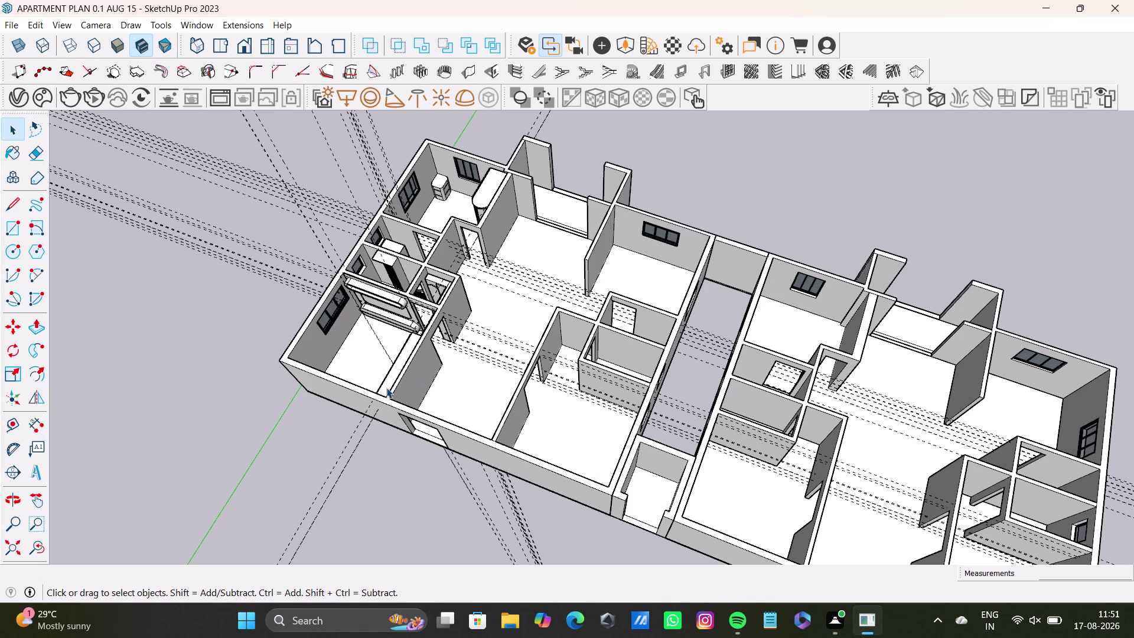
Orbit over the central rooms and view the bathroom fixtures from above.
scroll(up, 3)
scroll(up, 3)
middle_drag(596, 382, 651, 482)
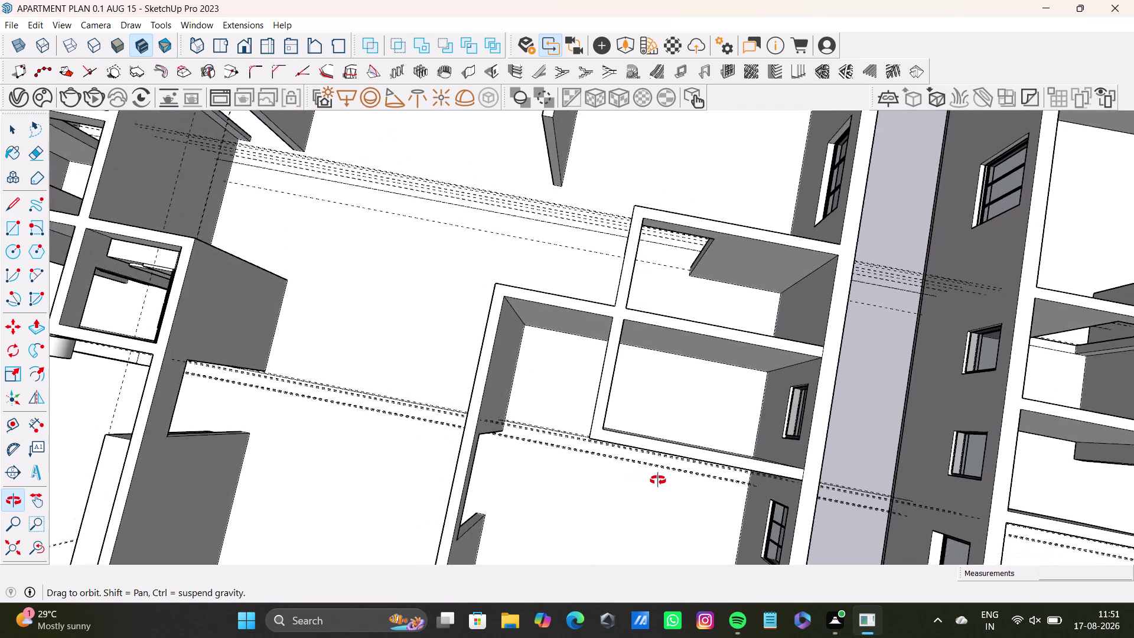
middle_drag(652, 482, 685, 490)
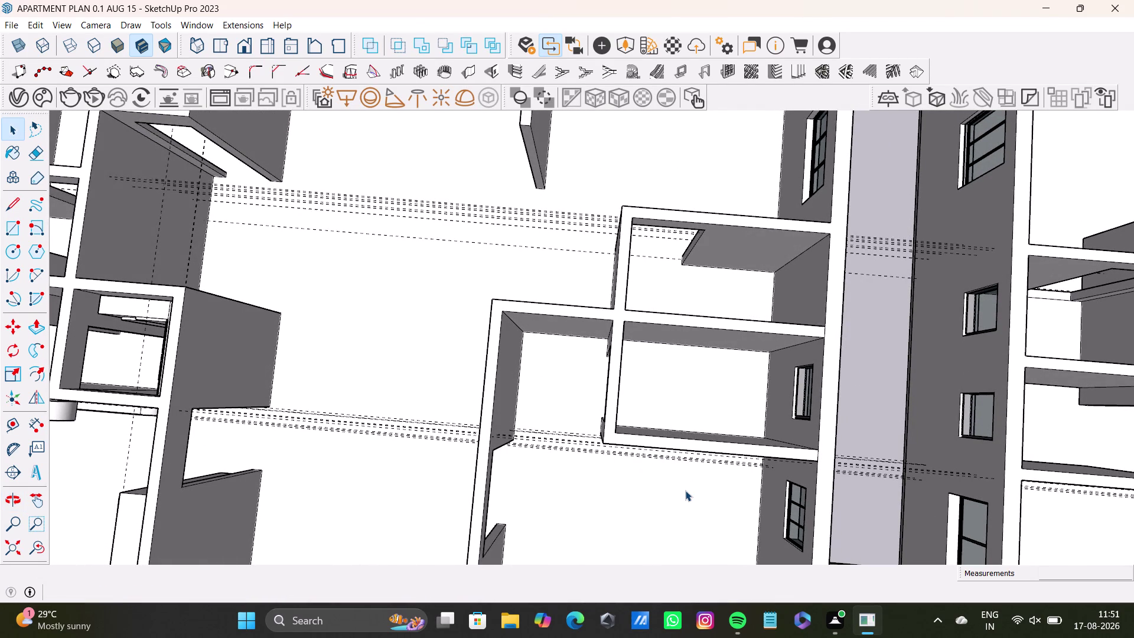
middle_drag(636, 448, 676, 341)
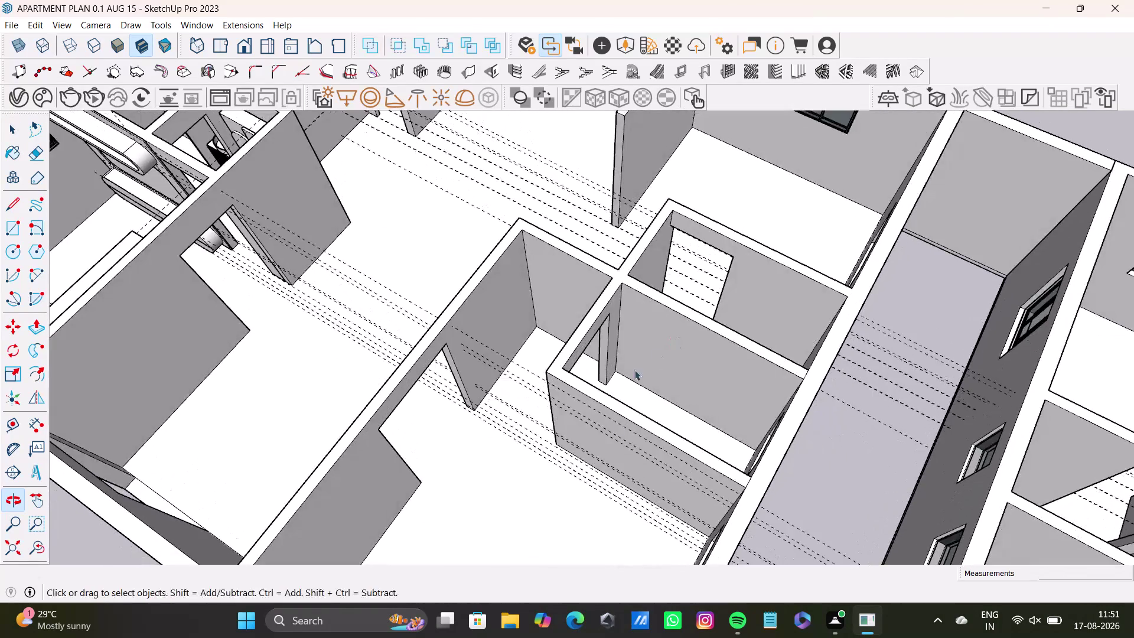
middle_drag(617, 428, 734, 408)
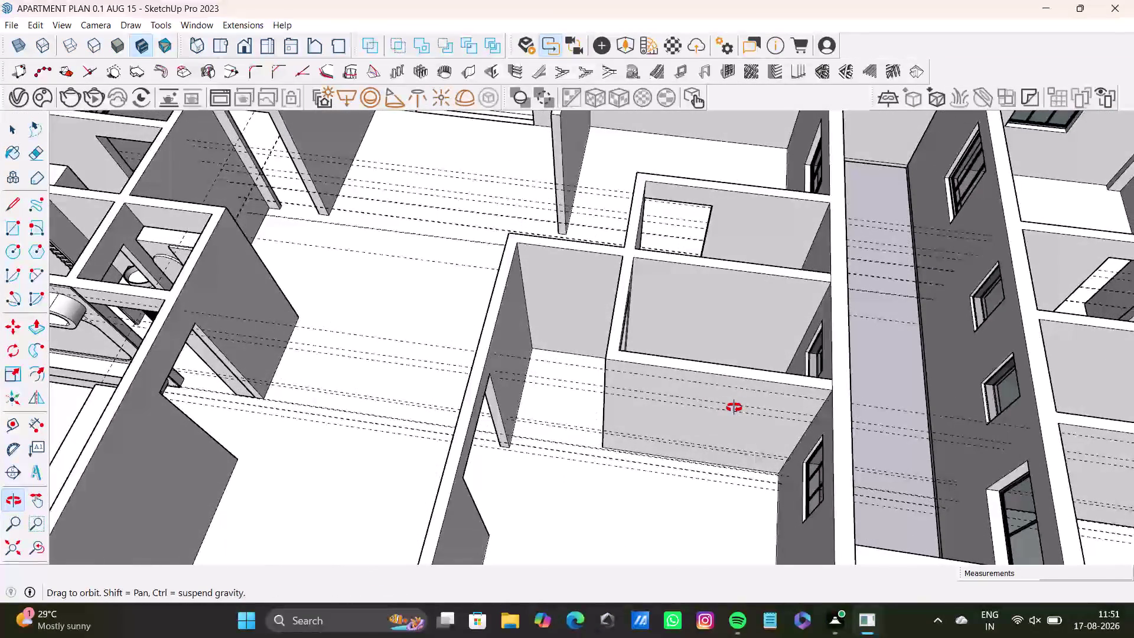
middle_drag(734, 407, 751, 425)
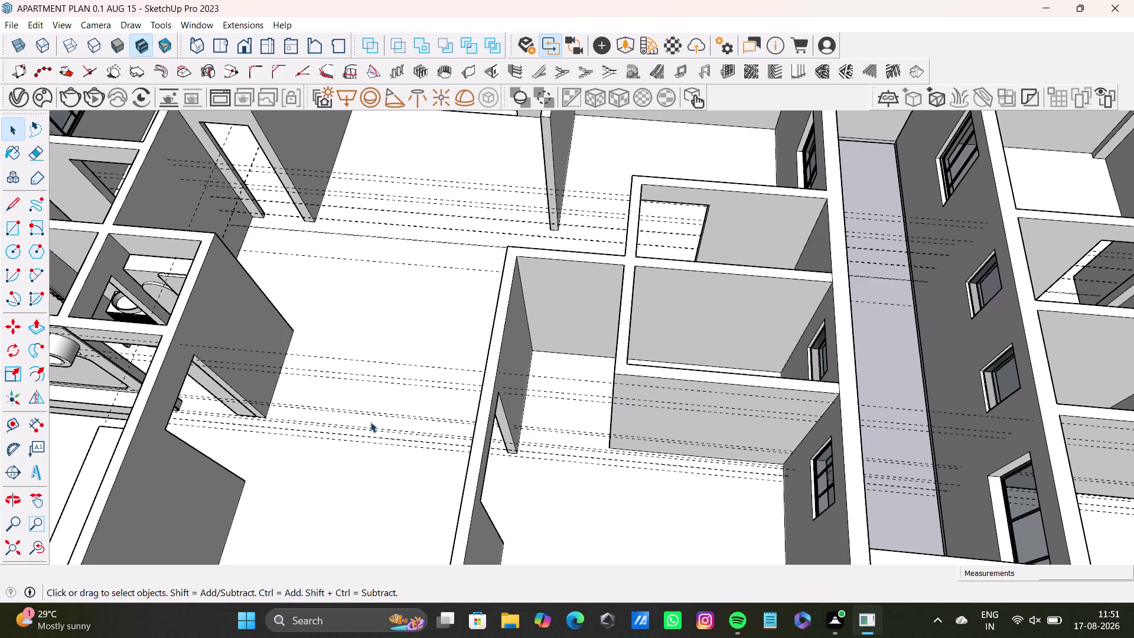
middle_drag(238, 351, 238, 415)
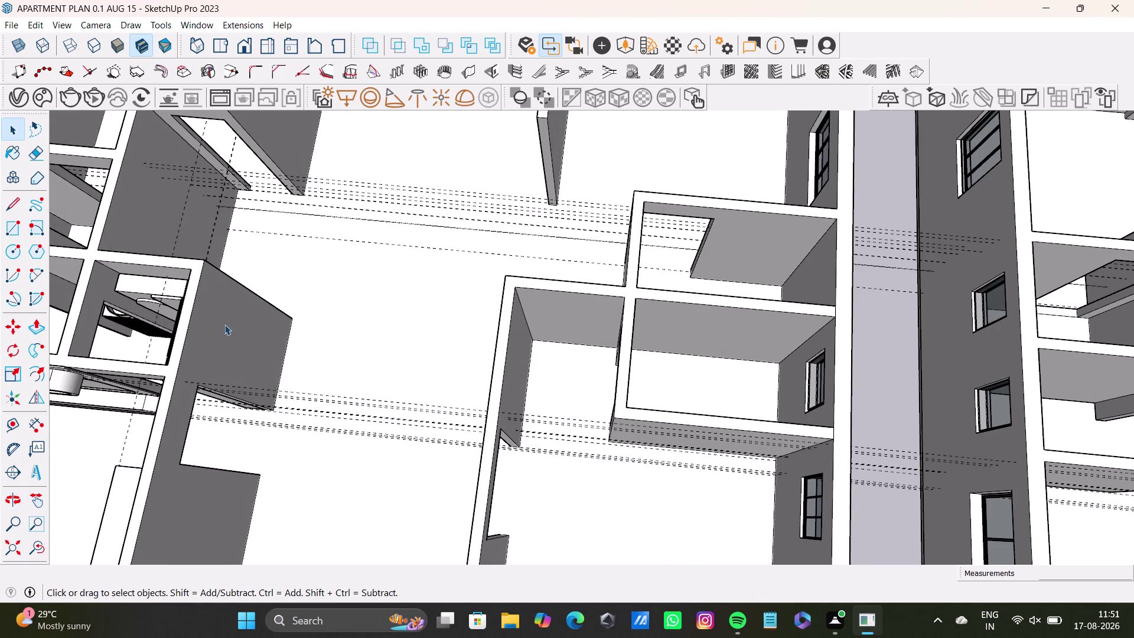
middle_drag(260, 341, 280, 300)
middle_drag(303, 291, 608, 335)
middle_drag(406, 363, 406, 386)
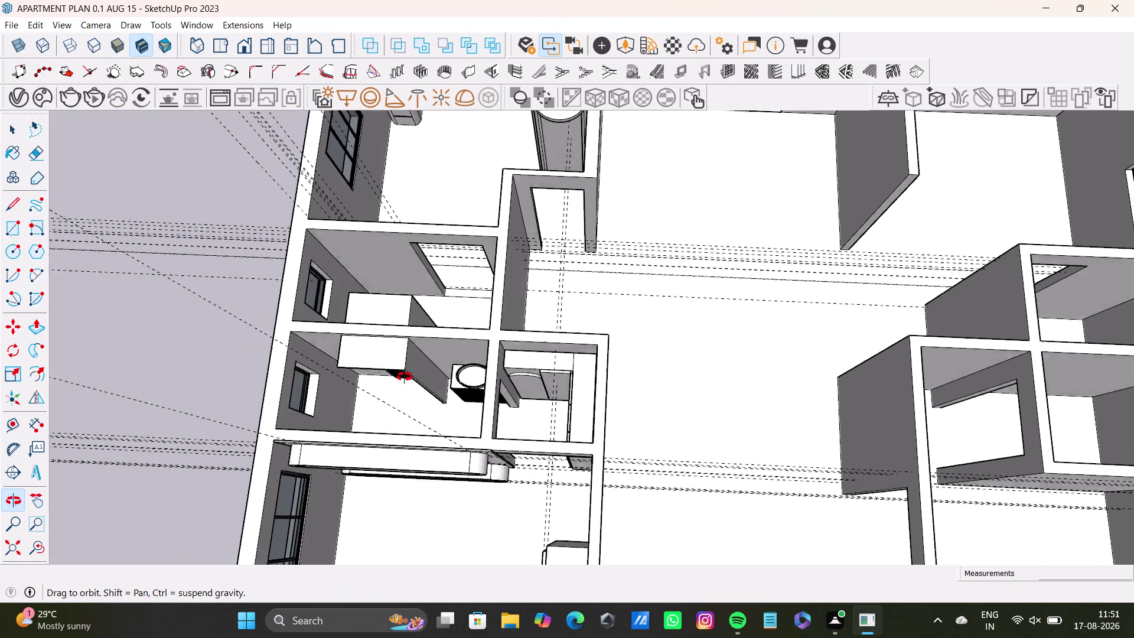
middle_drag(405, 386, 437, 418)
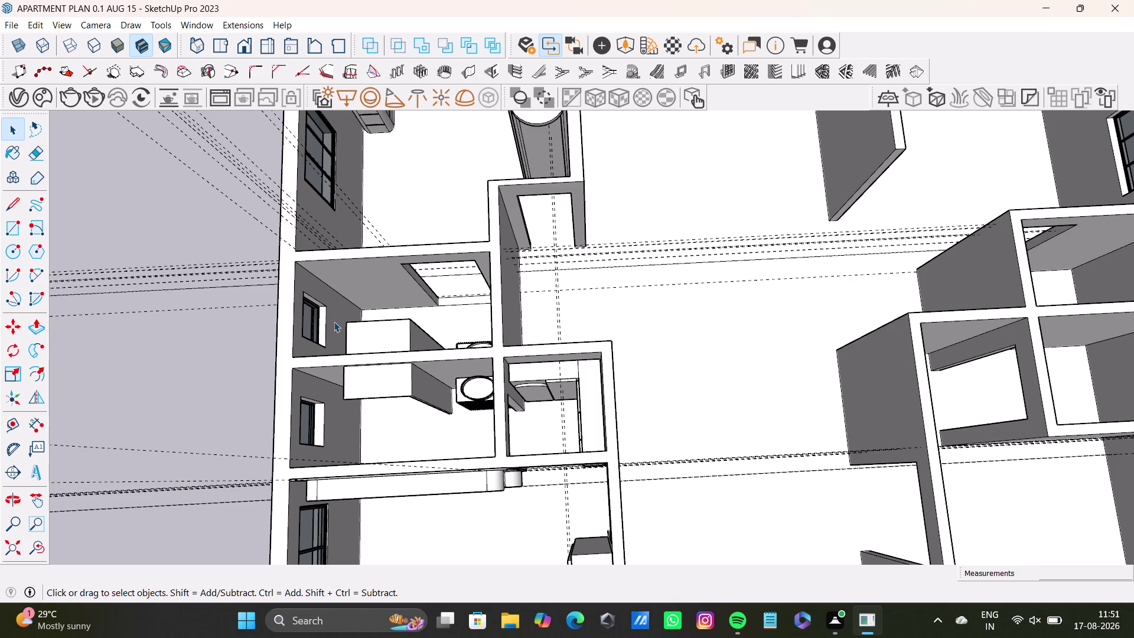
middle_drag(391, 337, 460, 320)
middle_drag(515, 339, 500, 276)
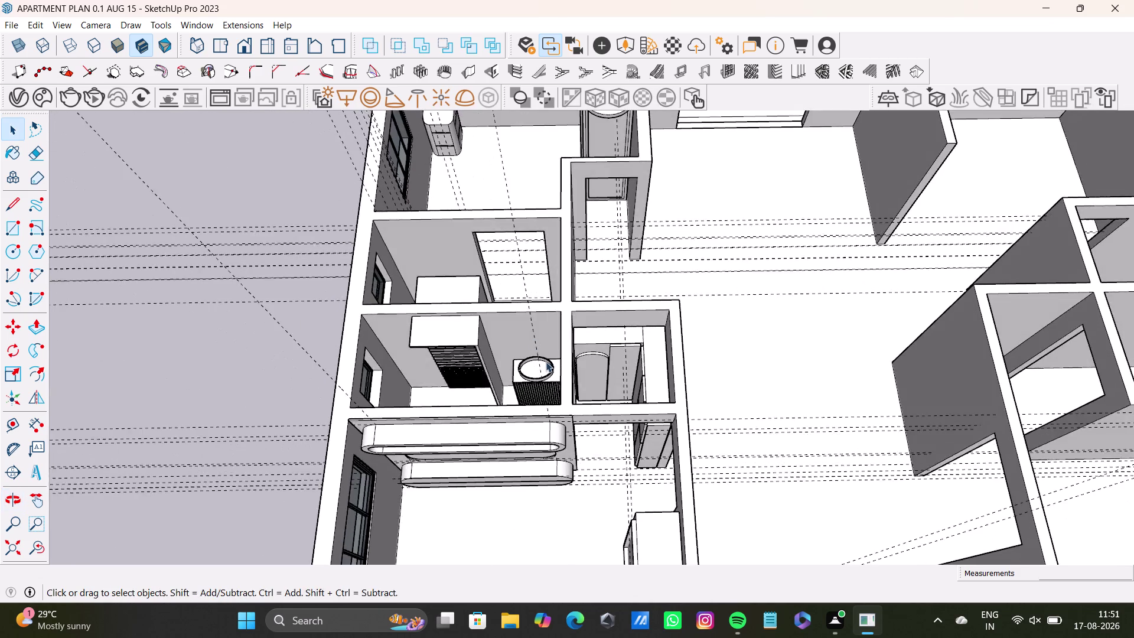
Zoom out to an overview of the plan and the left apartment.
scroll(down, 3)
middle_drag(635, 365, 407, 383)
scroll(down, 3)
middle_drag(605, 407, 578, 455)
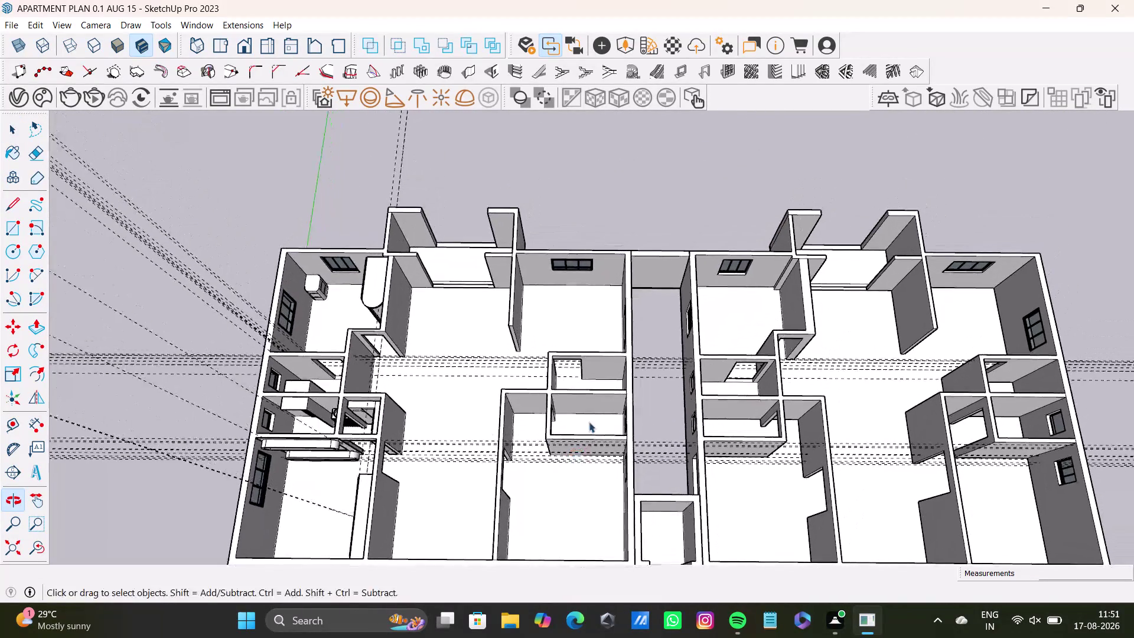
middle_drag(592, 421, 585, 466)
scroll(up, 3)
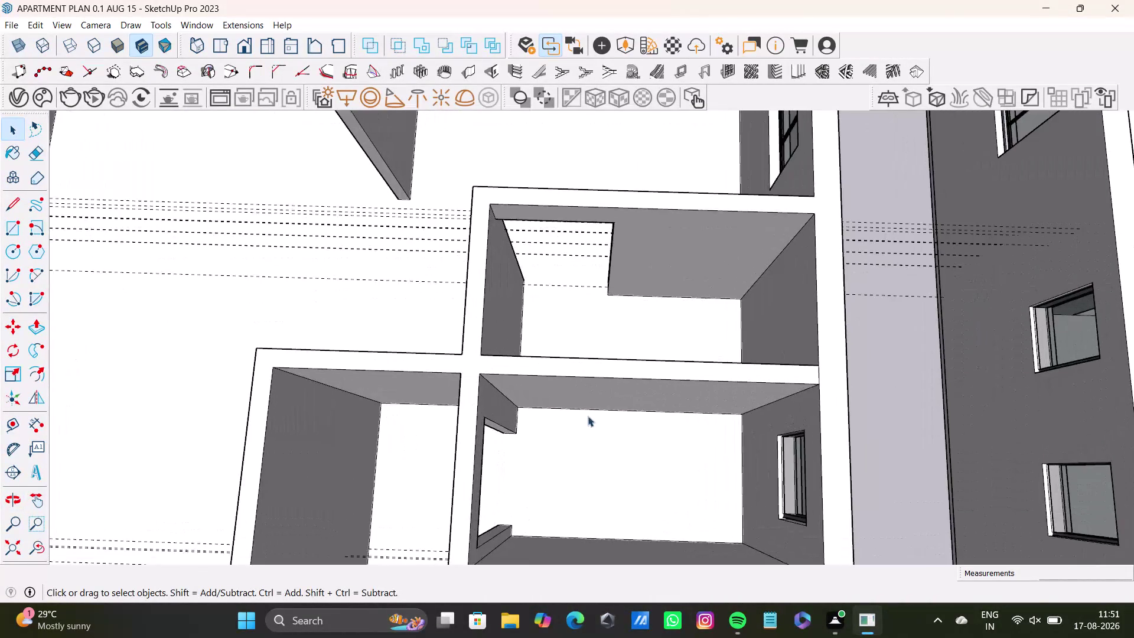
middle_drag(587, 416, 592, 361)
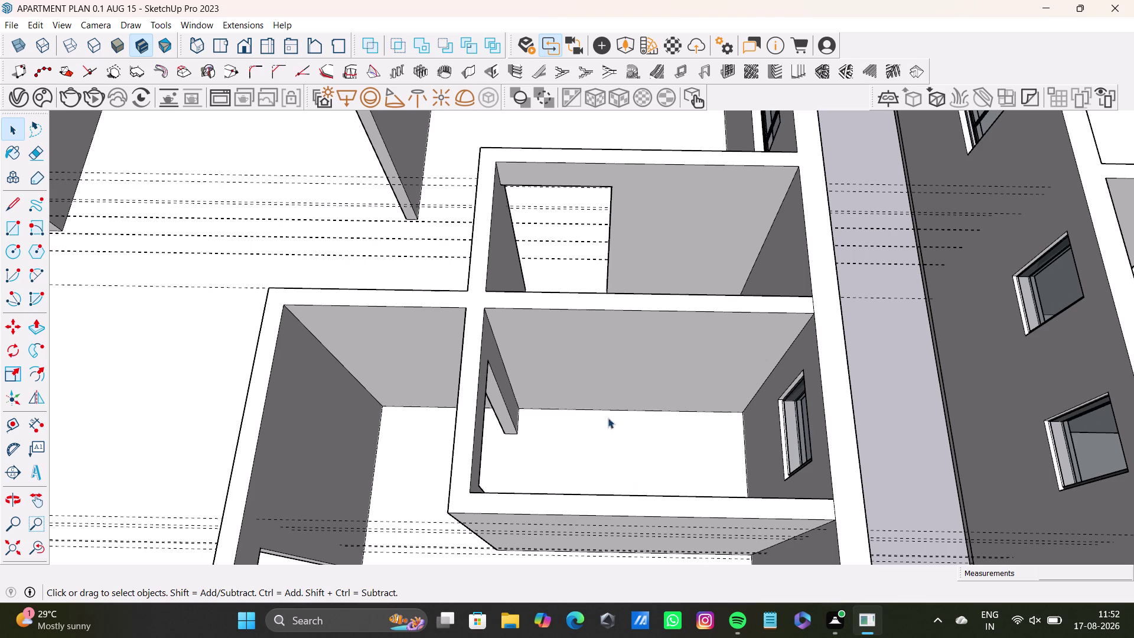
middle_drag(630, 392, 668, 384)
middle_drag(680, 395, 670, 498)
middle_drag(610, 422, 594, 506)
scroll(down, 3)
middle_drag(503, 431, 692, 314)
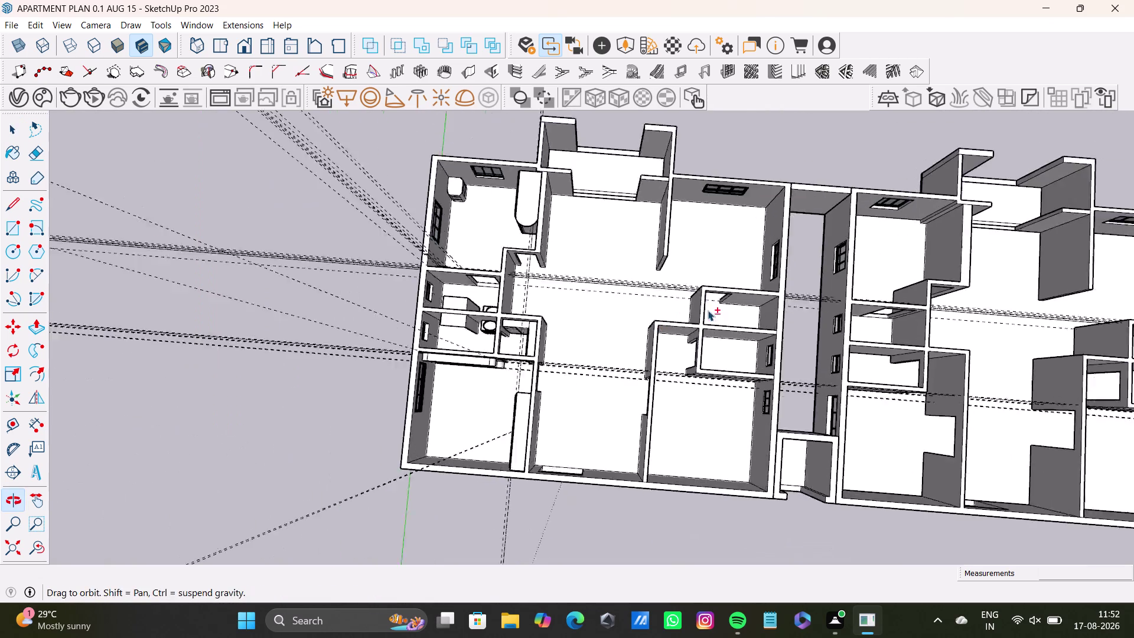
middle_drag(692, 314, 705, 311)
scroll(up, 3)
middle_drag(538, 327, 516, 441)
middle_drag(539, 439, 655, 207)
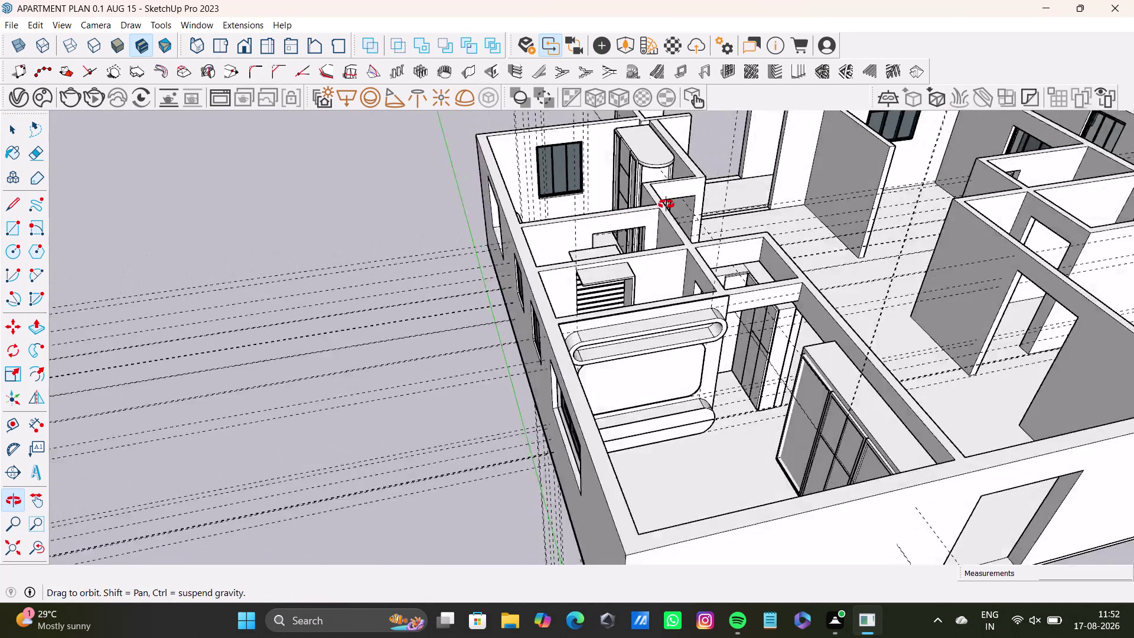
middle_drag(655, 206, 710, 389)
scroll(down, 3)
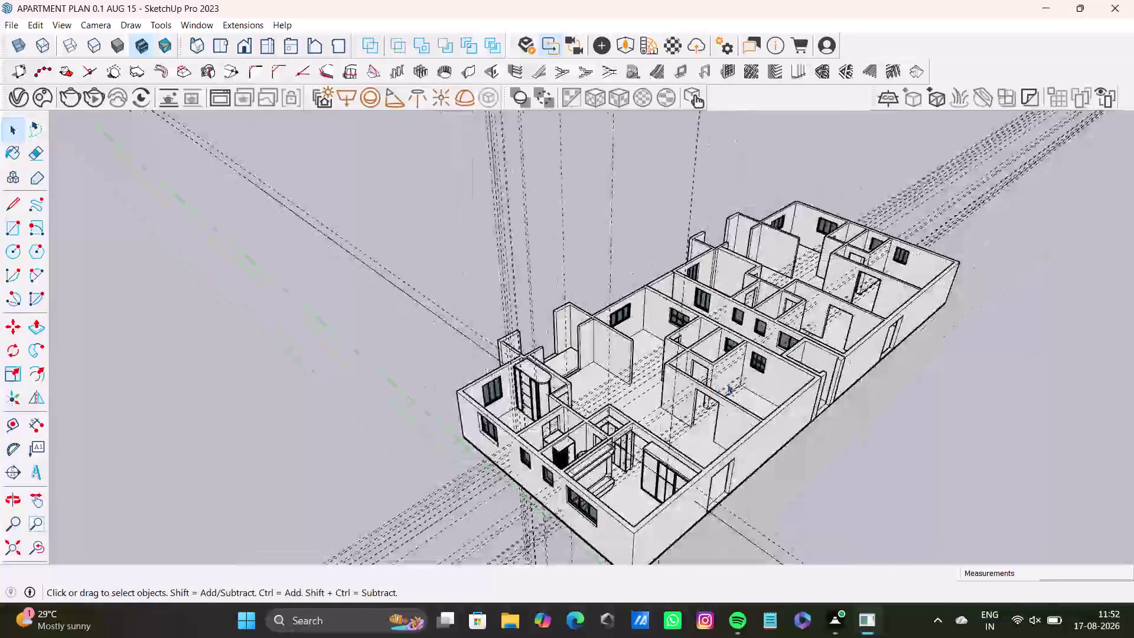
middle_drag(727, 383, 587, 529)
scroll(down, 3)
scroll(up, 3)
middle_drag(738, 402, 752, 342)
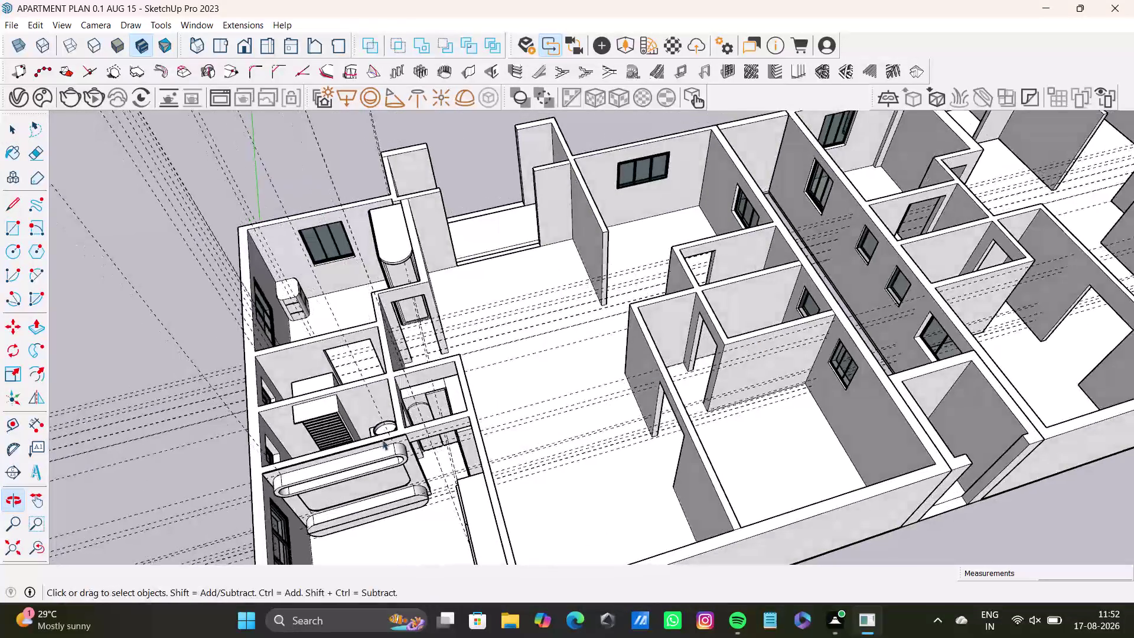
scroll(up, 3)
Move in close and orbit around the bathroom washbasin.
middle_drag(405, 424, 443, 406)
scroll(up, 3)
middle_drag(485, 405, 510, 449)
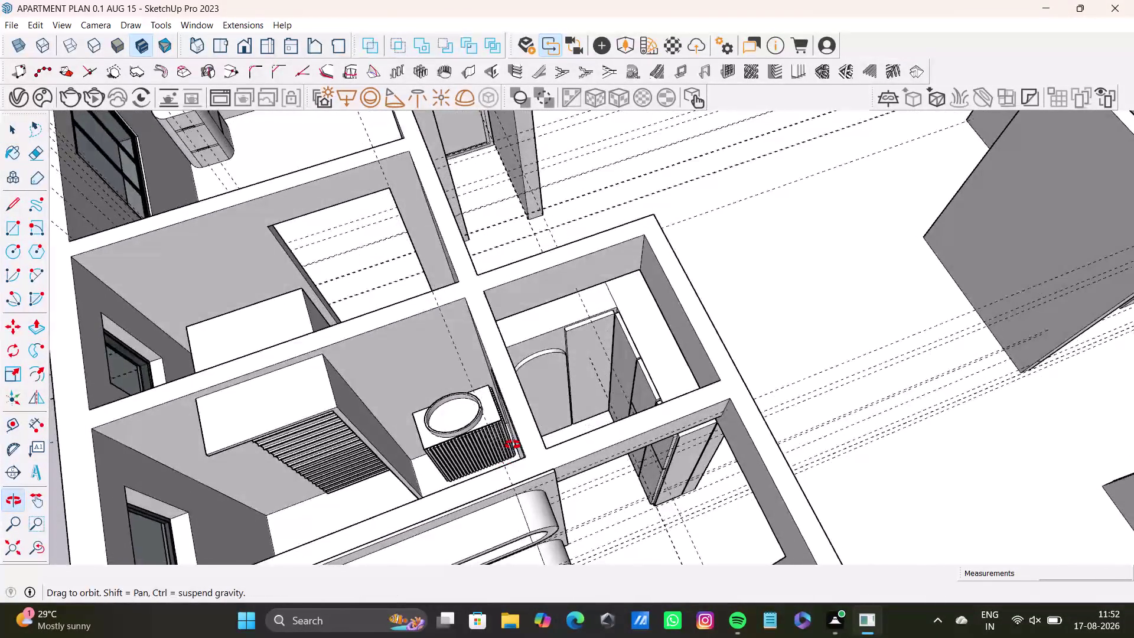
middle_drag(510, 448, 558, 407)
scroll(up, 3)
middle_drag(509, 410, 408, 425)
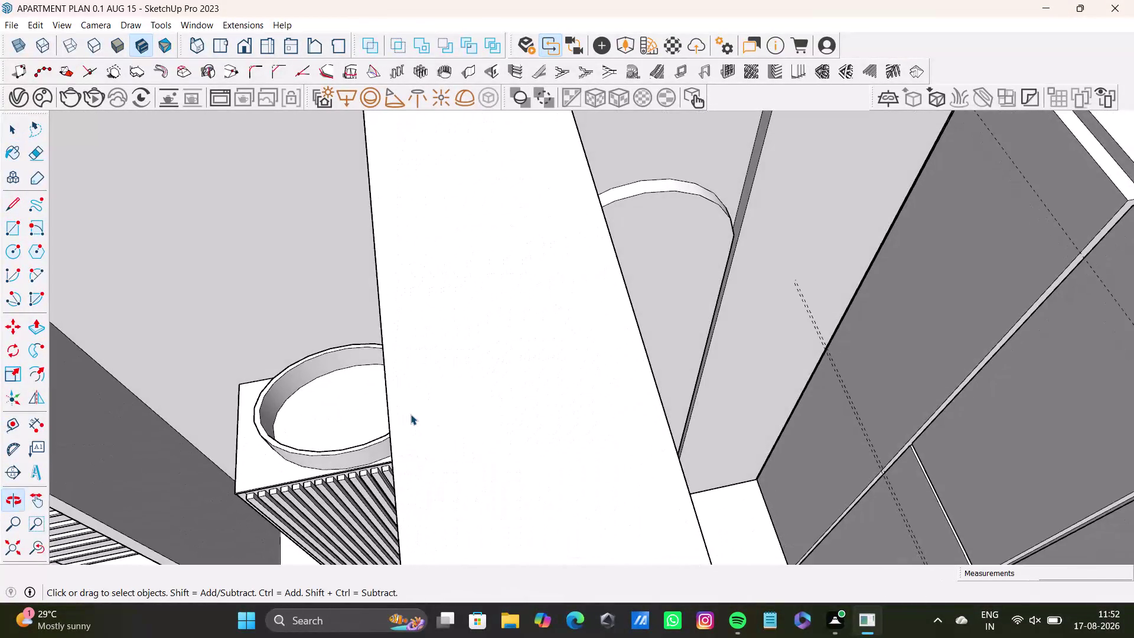
scroll(down, 3)
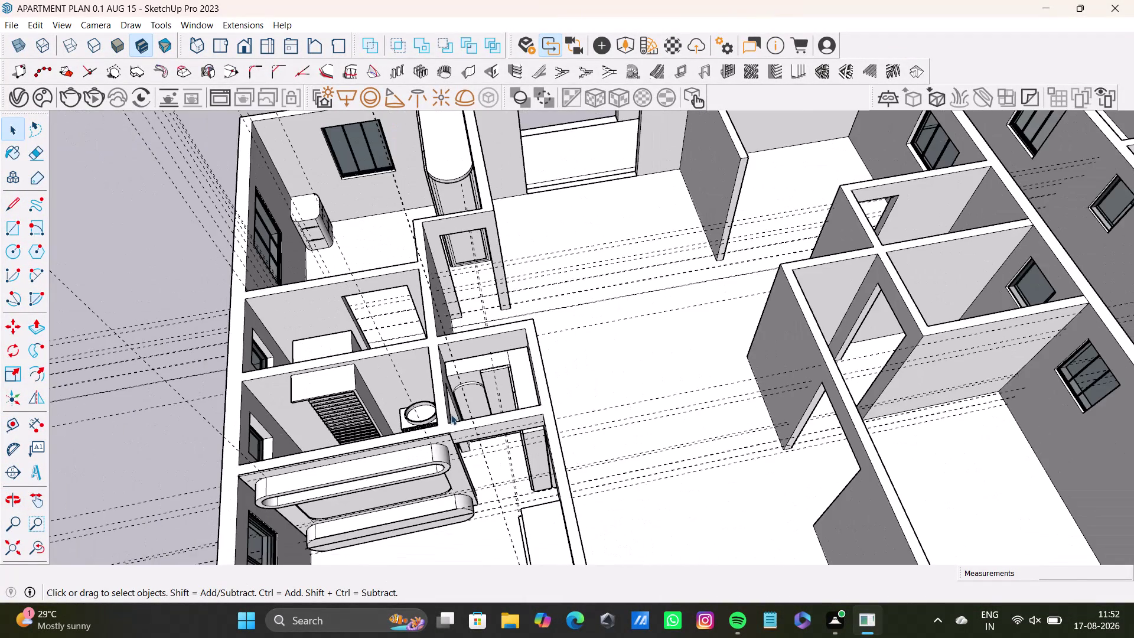
scroll(down, 3)
scroll(up, 3)
Return to the small central rooms and zoom into the small room.
middle_drag(625, 431, 321, 456)
middle_drag(480, 428, 411, 528)
middle_drag(516, 469, 489, 452)
scroll(up, 3)
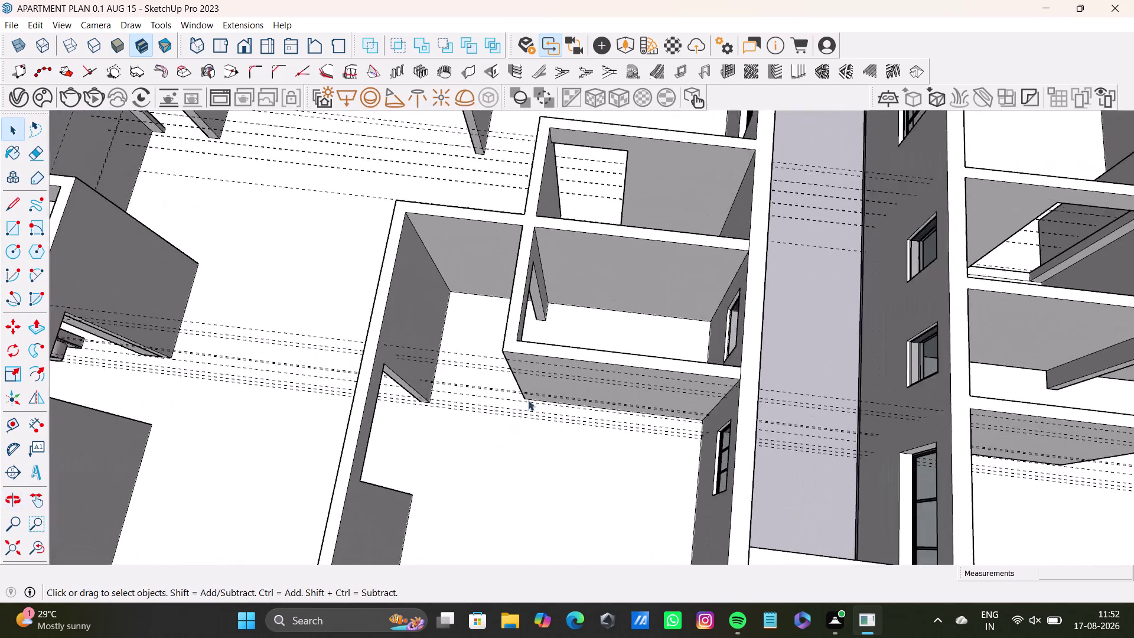
scroll(up, 3)
middle_drag(562, 347, 496, 537)
scroll(up, 3)
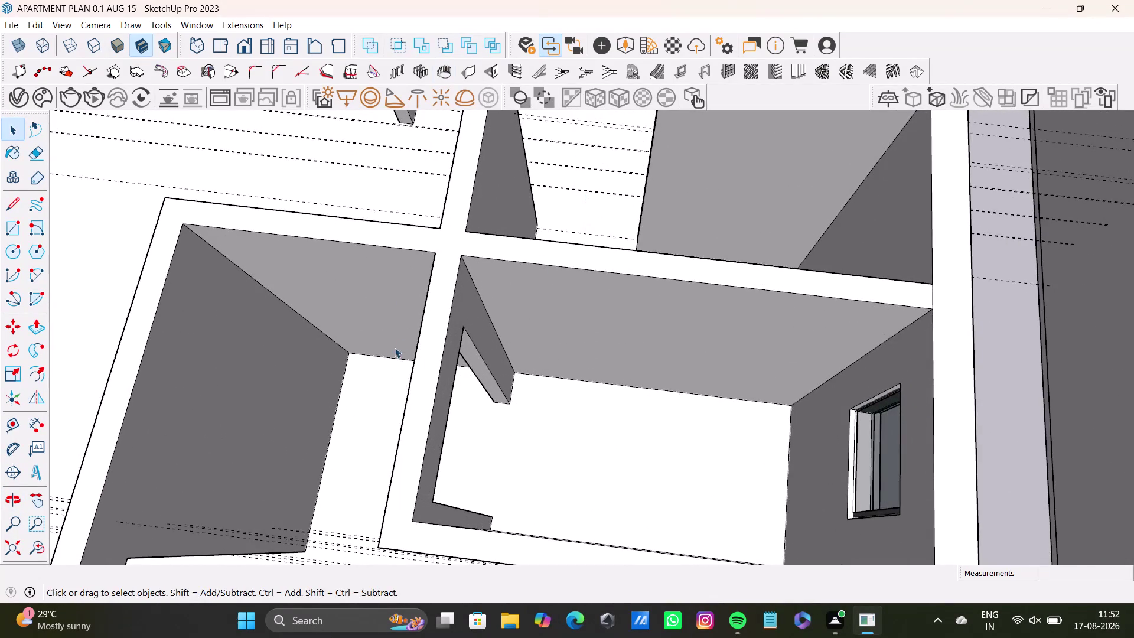
scroll(up, 3)
middle_drag(607, 348, 579, 319)
middle_drag(579, 360, 586, 358)
scroll(down, 3)
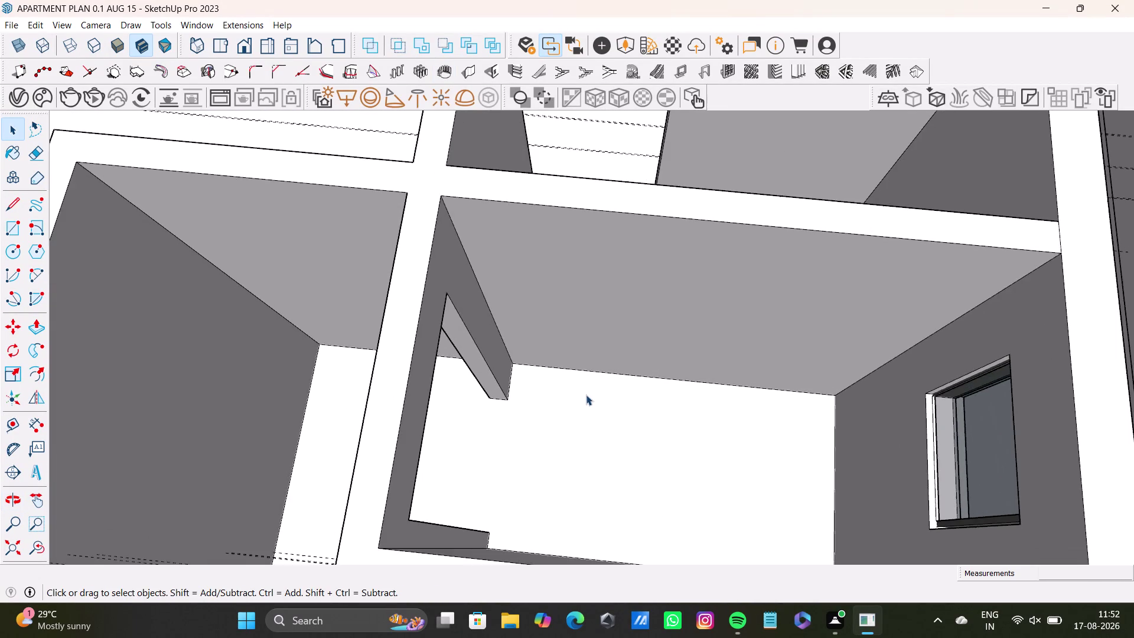
Look down into the small room and frame its inner walls.
middle_drag(591, 391, 539, 443)
middle_drag(543, 422, 588, 356)
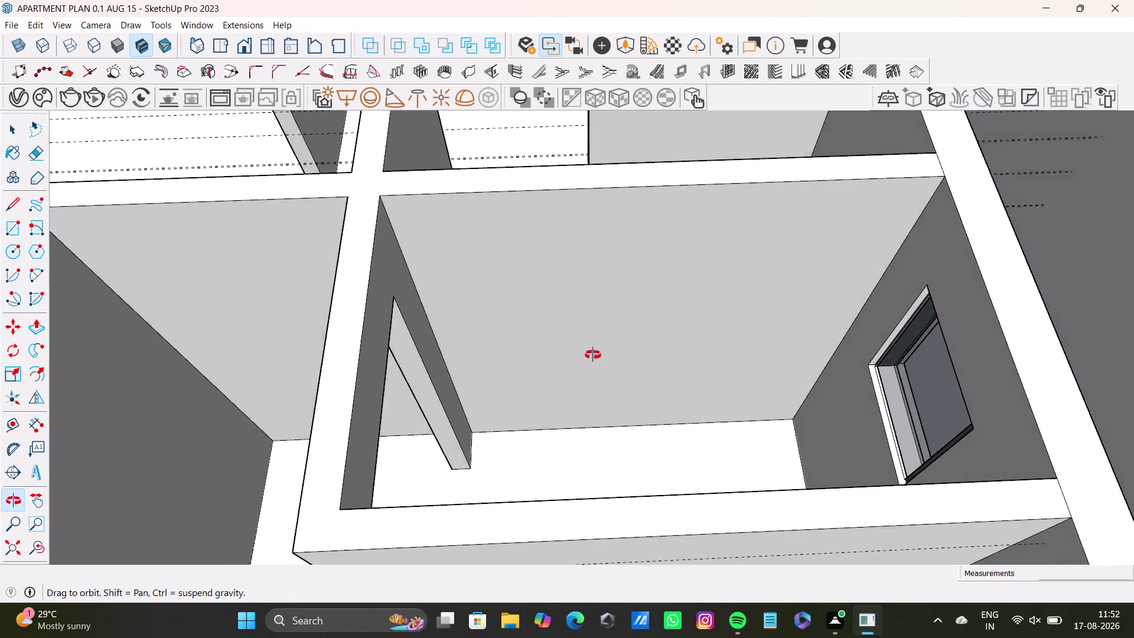
middle_drag(588, 356, 828, 323)
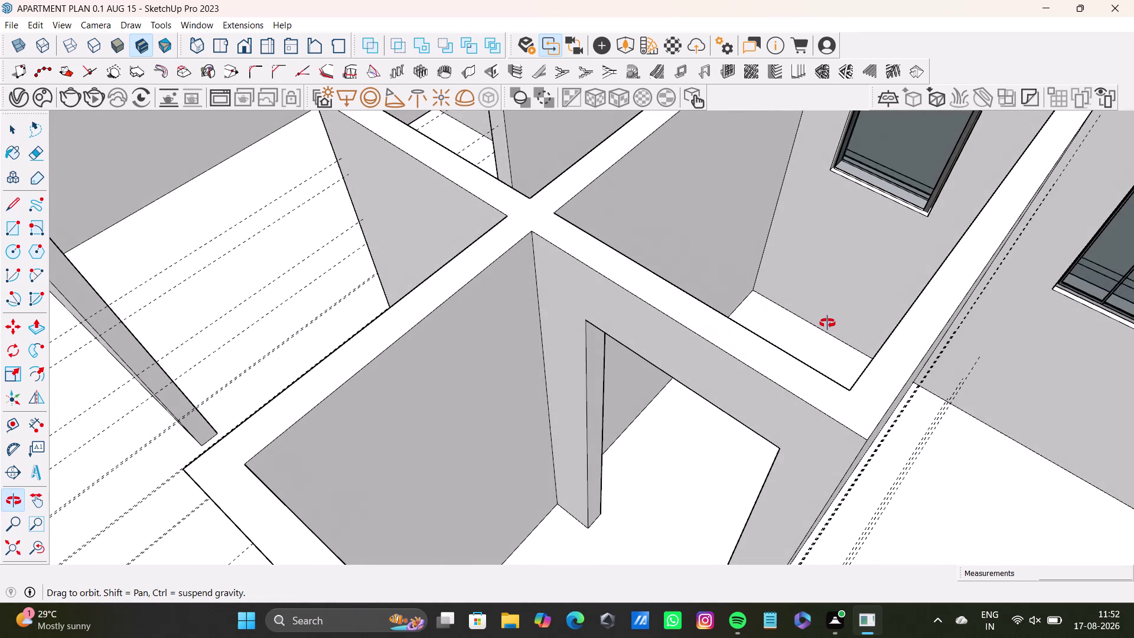
middle_drag(827, 323, 619, 414)
middle_drag(604, 412, 482, 378)
middle_drag(610, 433, 585, 447)
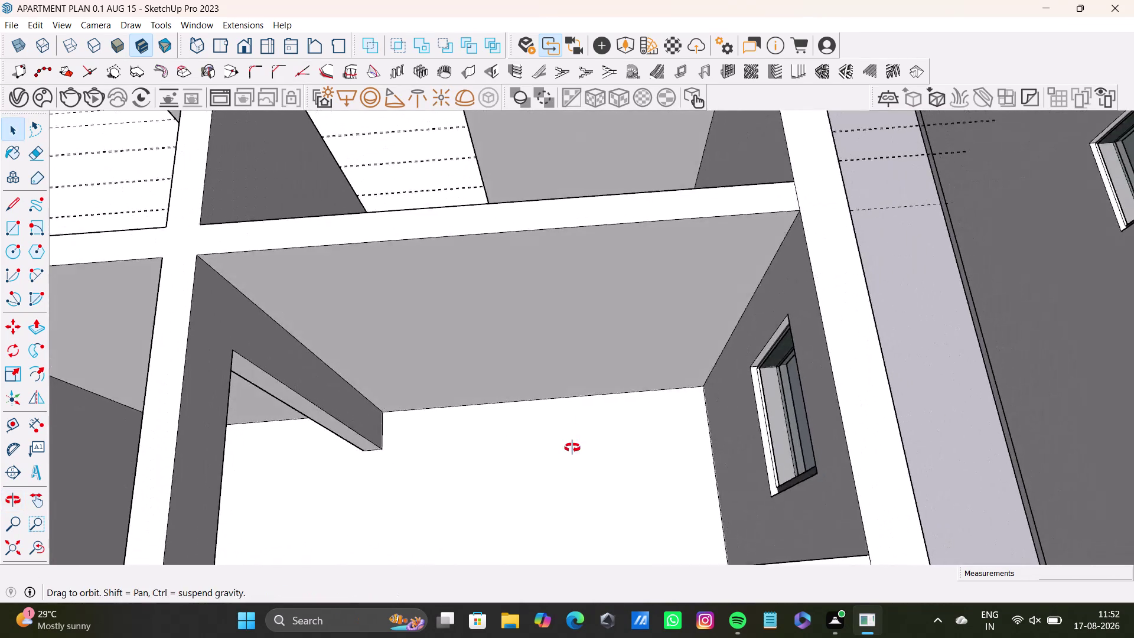
middle_drag(585, 447, 580, 474)
scroll(up, 3)
middle_drag(524, 444, 541, 494)
middle_drag(540, 488, 548, 458)
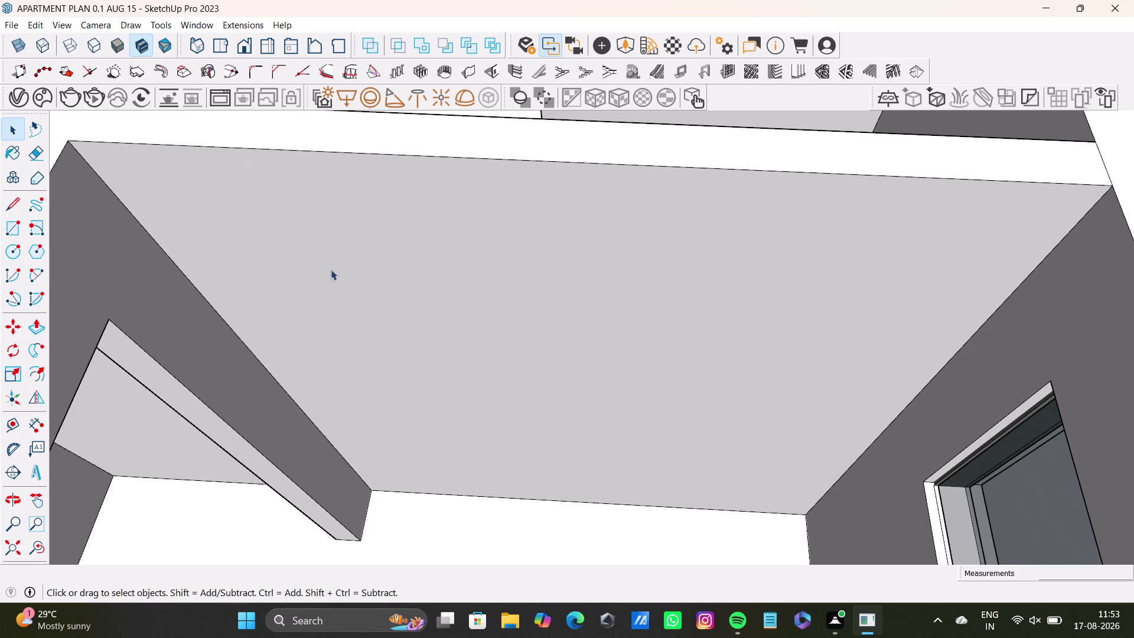
scroll(down, 3)
middle_drag(415, 406, 429, 356)
middle_drag(431, 365, 433, 439)
scroll(up, 3)
middle_drag(434, 427, 448, 392)
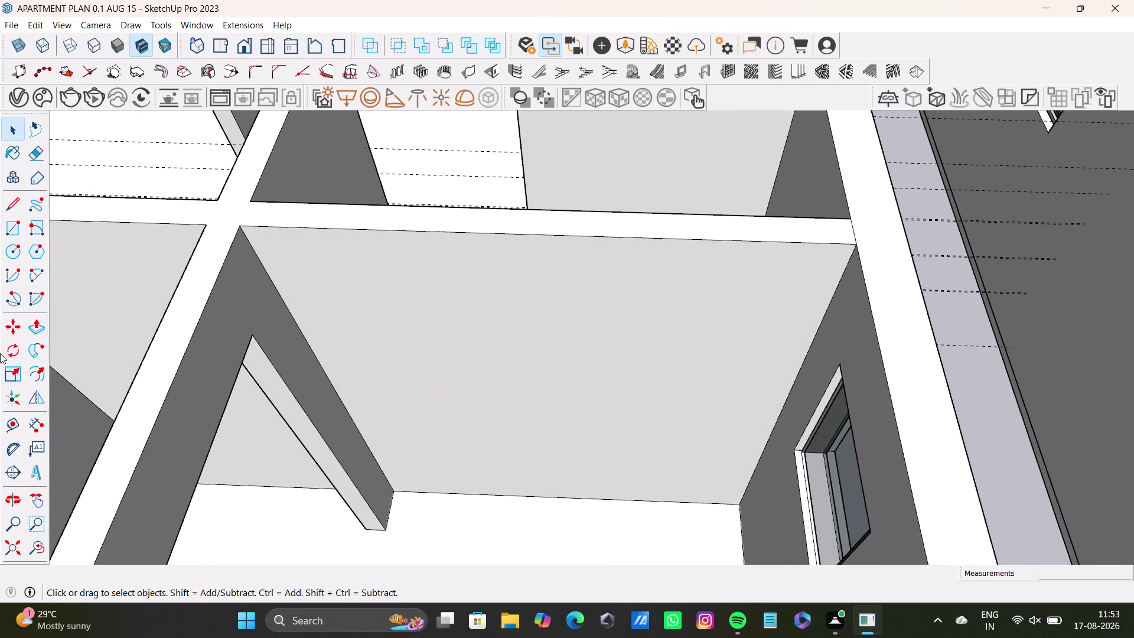
Place a tape-measure guide line 2" from the small room's wall edge.
click(10, 430)
scroll(up, 3)
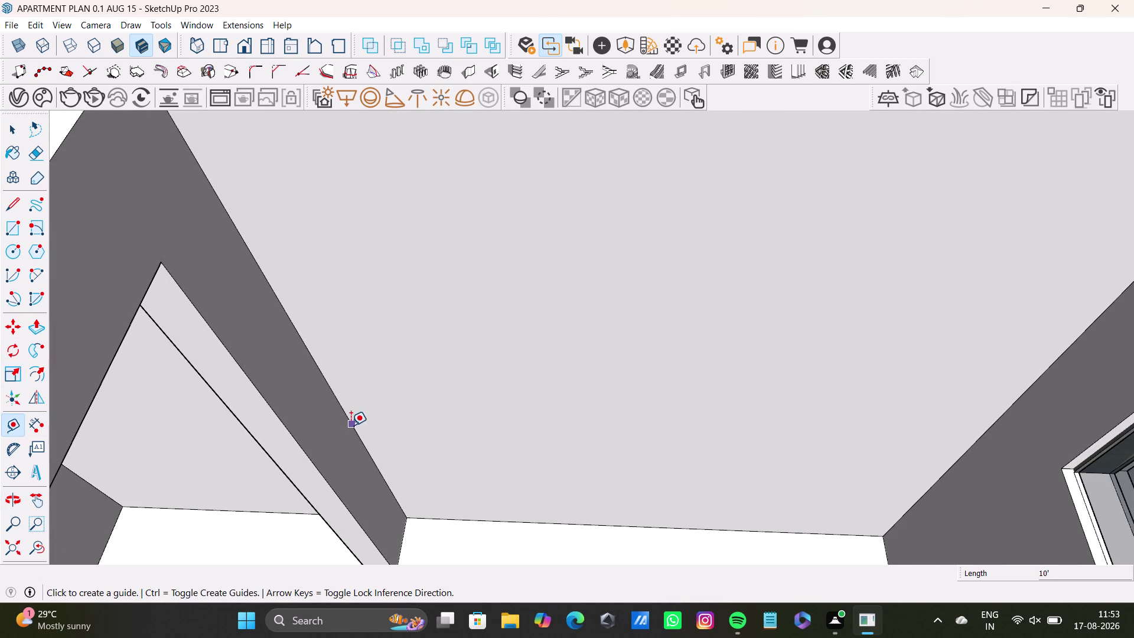
click(351, 425)
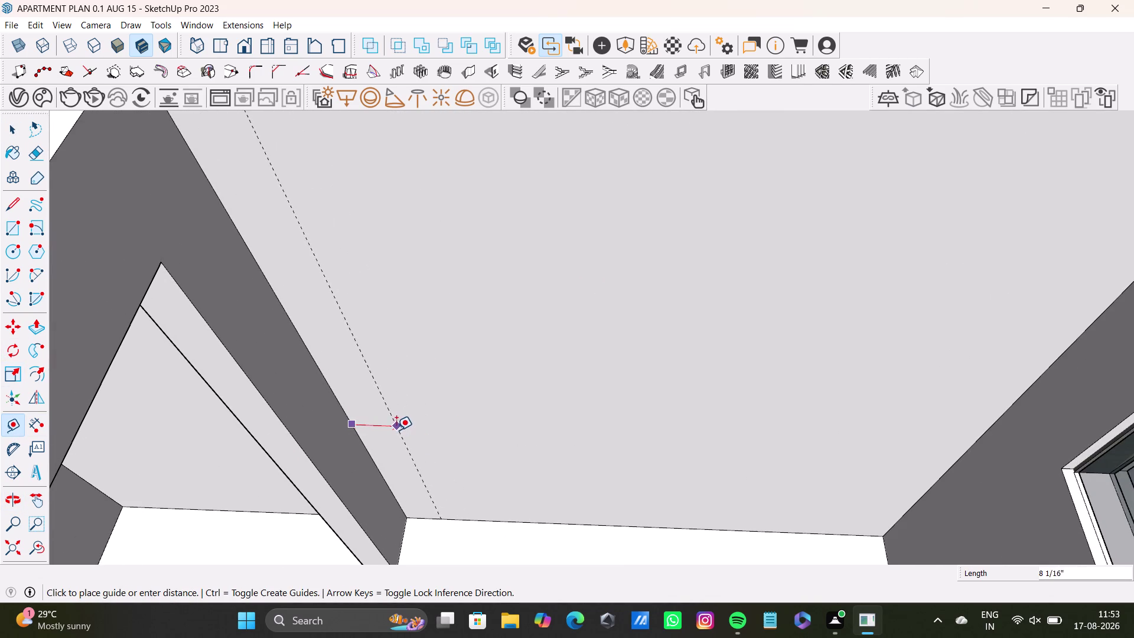
key(2)
key(shift+quotedbl)
key(Return)
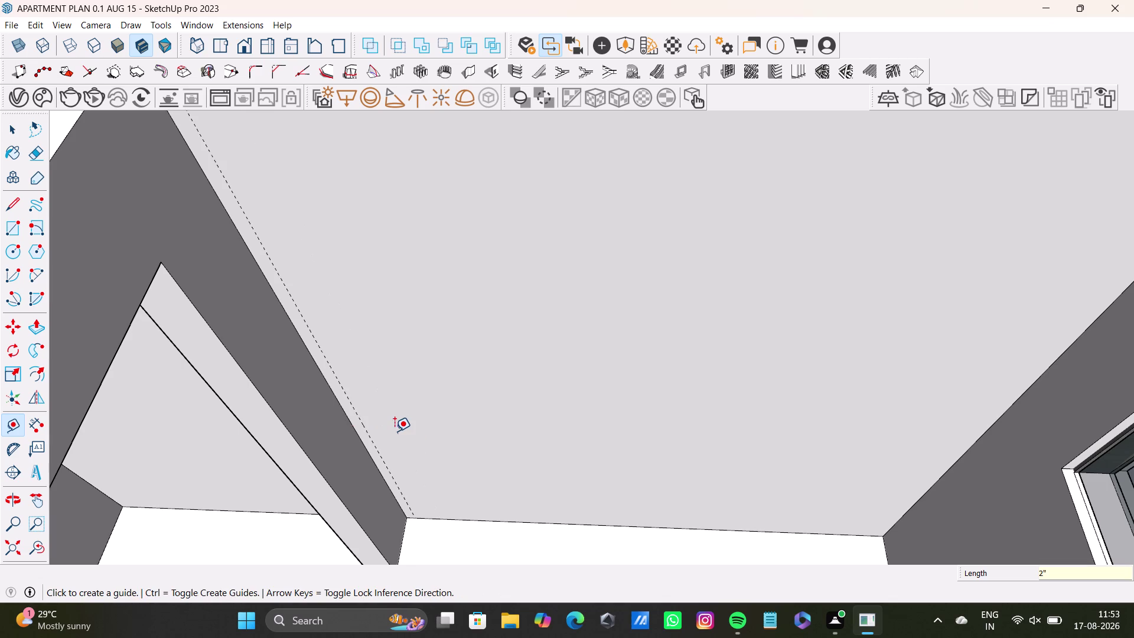
Zoom and orbit back out to see the whole apartment.
scroll(down, 3)
middle_drag(374, 387, 401, 371)
scroll(up, 3)
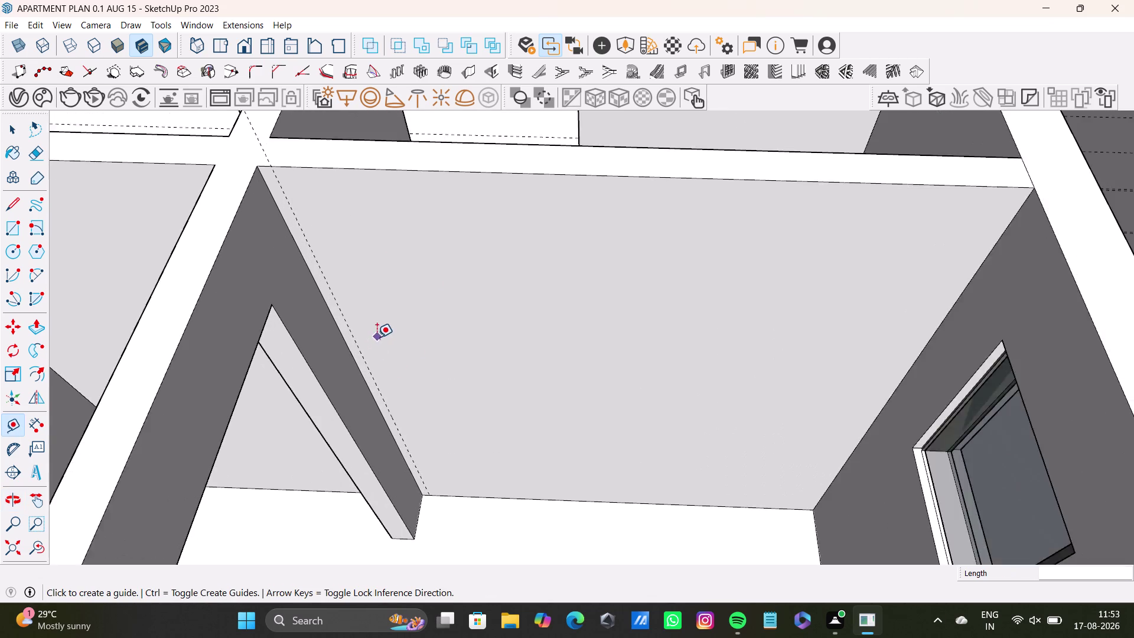
scroll(up, 3)
scroll(down, 3)
middle_drag(408, 356, 421, 326)
scroll(up, 3)
middle_drag(422, 326, 408, 379)
scroll(down, 3)
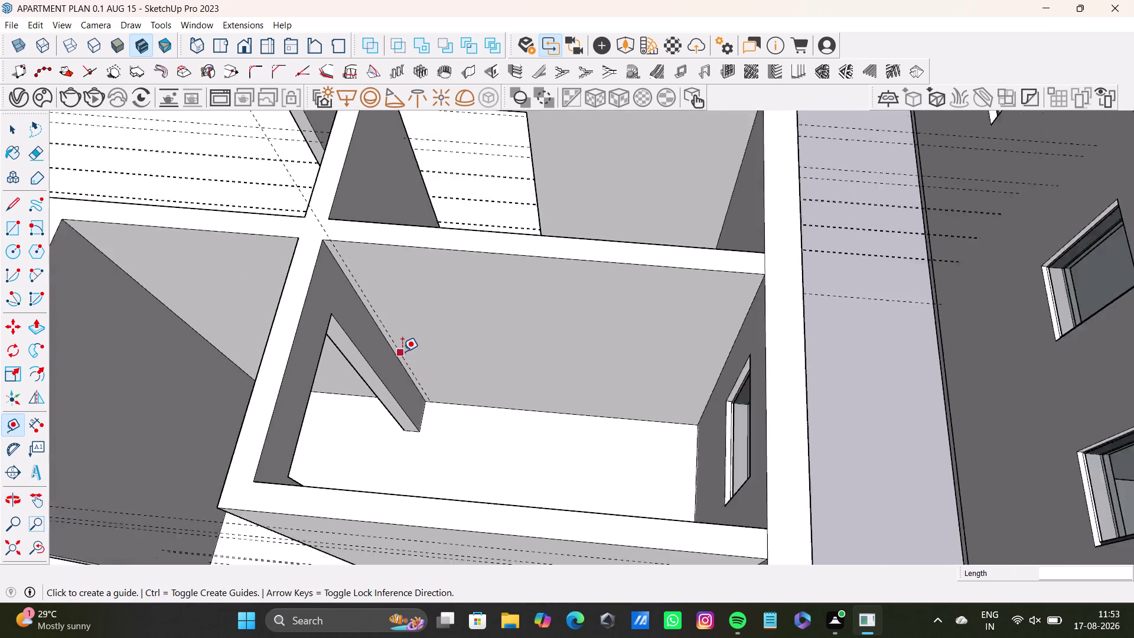
scroll(down, 3)
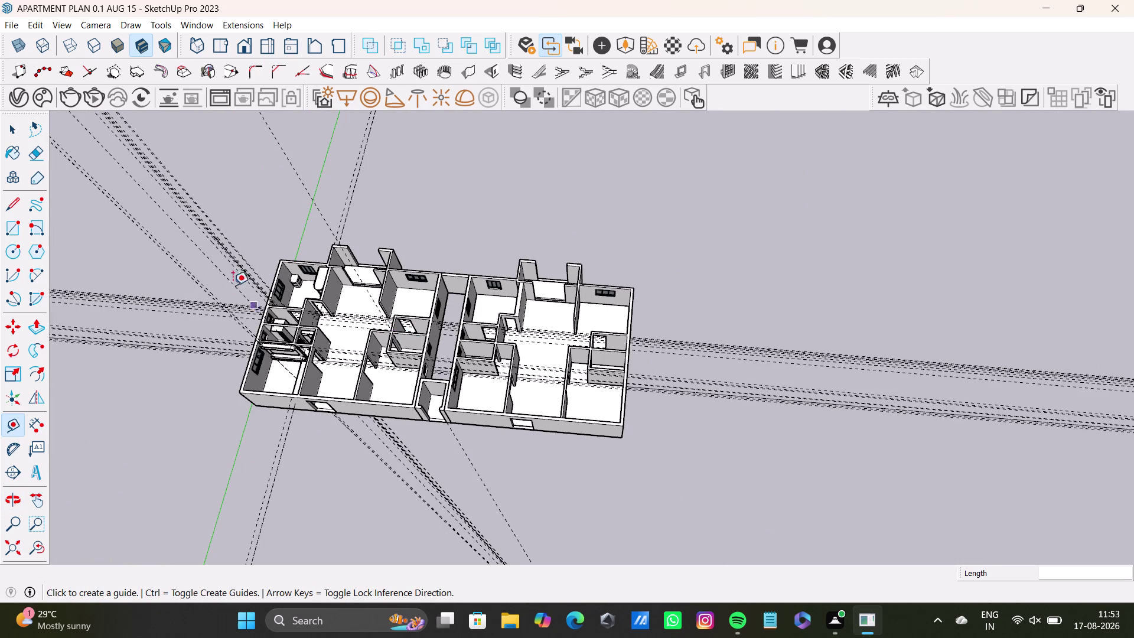
Orbit away from the floor plan to the loose fluted-panel block and select the whole block.
middle_drag(274, 270, 450, 486)
scroll(down, 3)
scroll(up, 3)
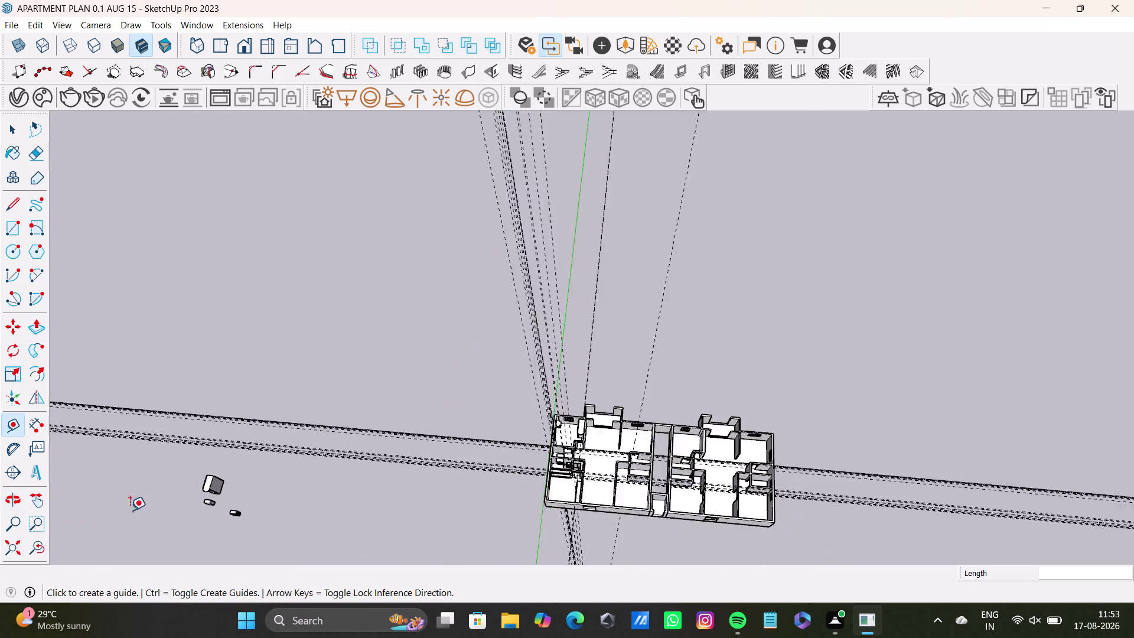
scroll(up, 3)
middle_drag(277, 507, 301, 350)
scroll(up, 3)
middle_drag(334, 398, 341, 352)
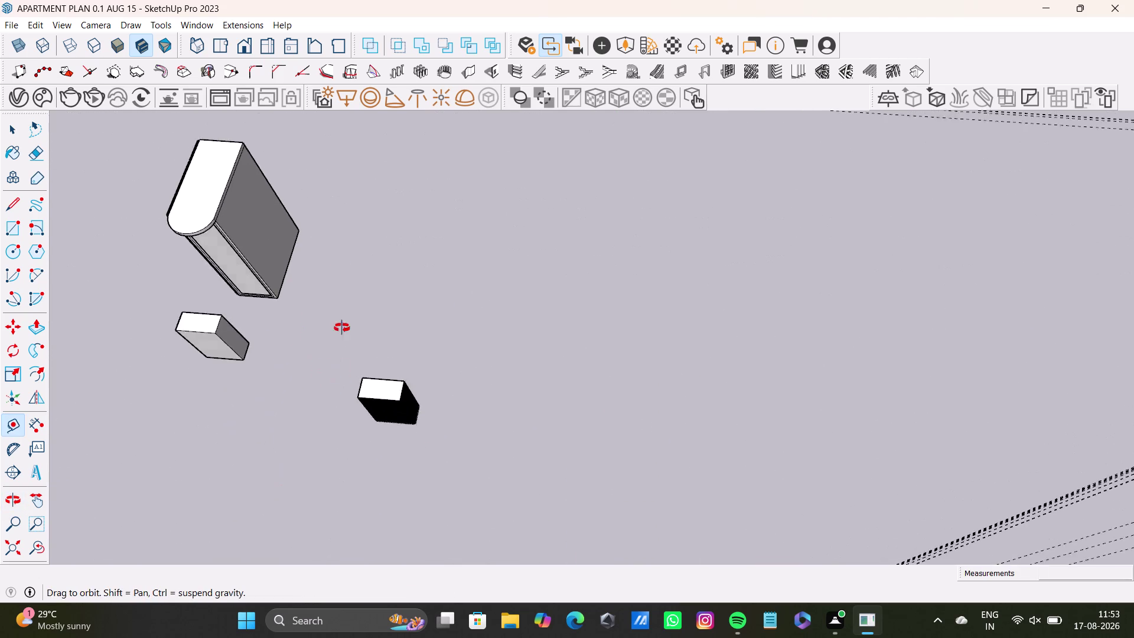
middle_drag(340, 352, 342, 234)
middle_drag(374, 406, 373, 308)
scroll(up, 3)
middle_drag(424, 321, 444, 327)
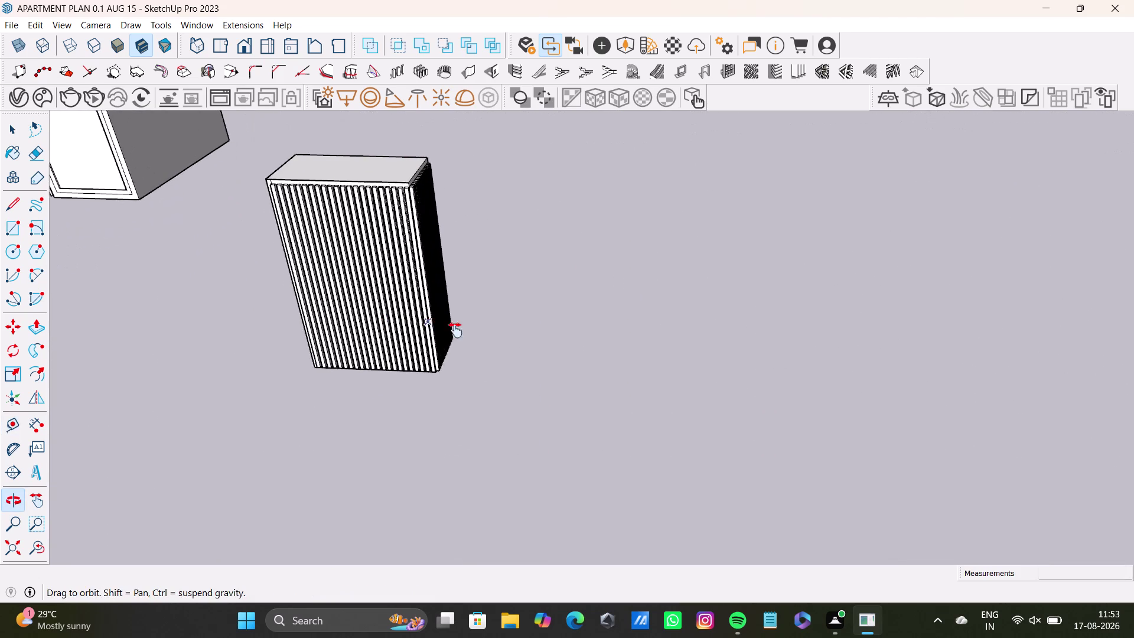
middle_drag(444, 327, 489, 334)
middle_drag(413, 370, 302, 340)
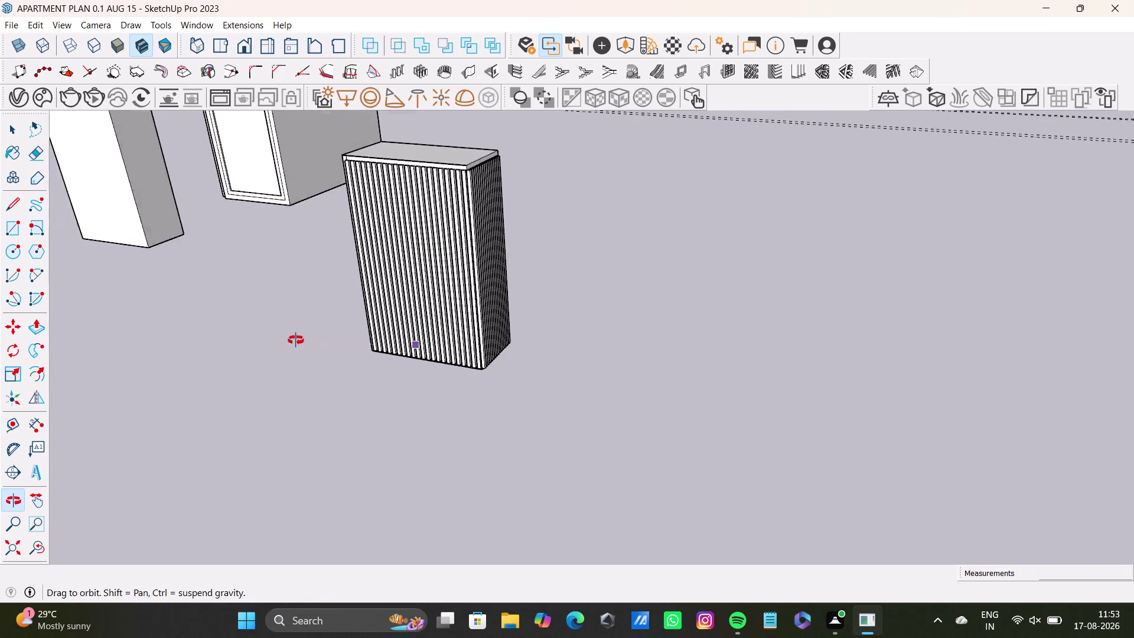
middle_drag(302, 340, 294, 340)
middle_drag(413, 314, 448, 432)
middle_drag(430, 370, 545, 346)
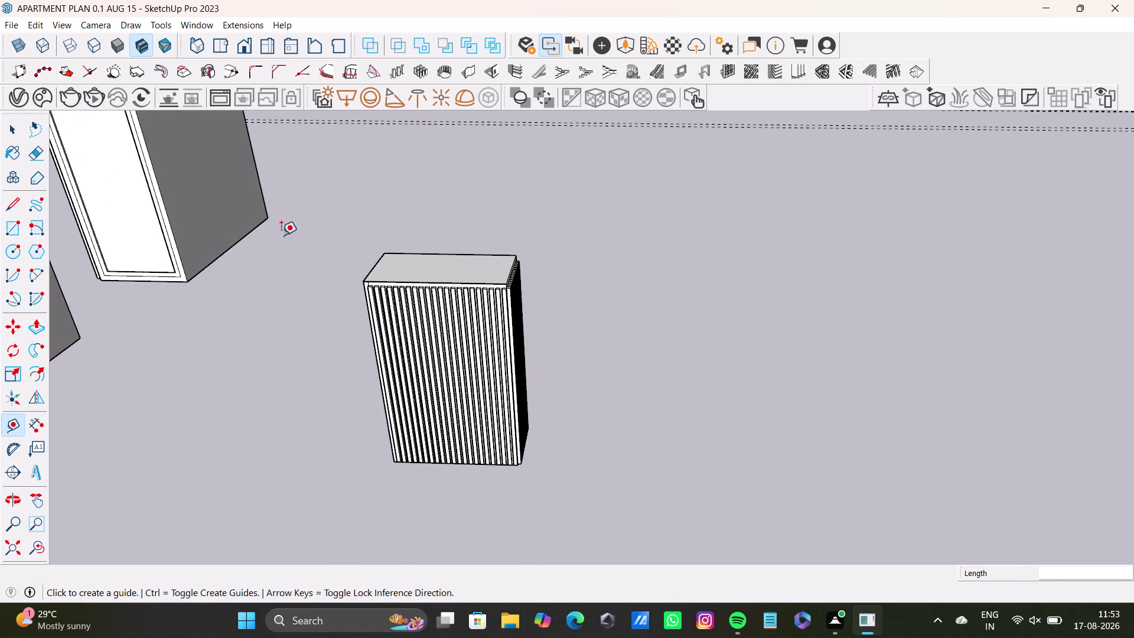
drag(300, 246, 584, 477)
key(space)
drag(336, 236, 635, 527)
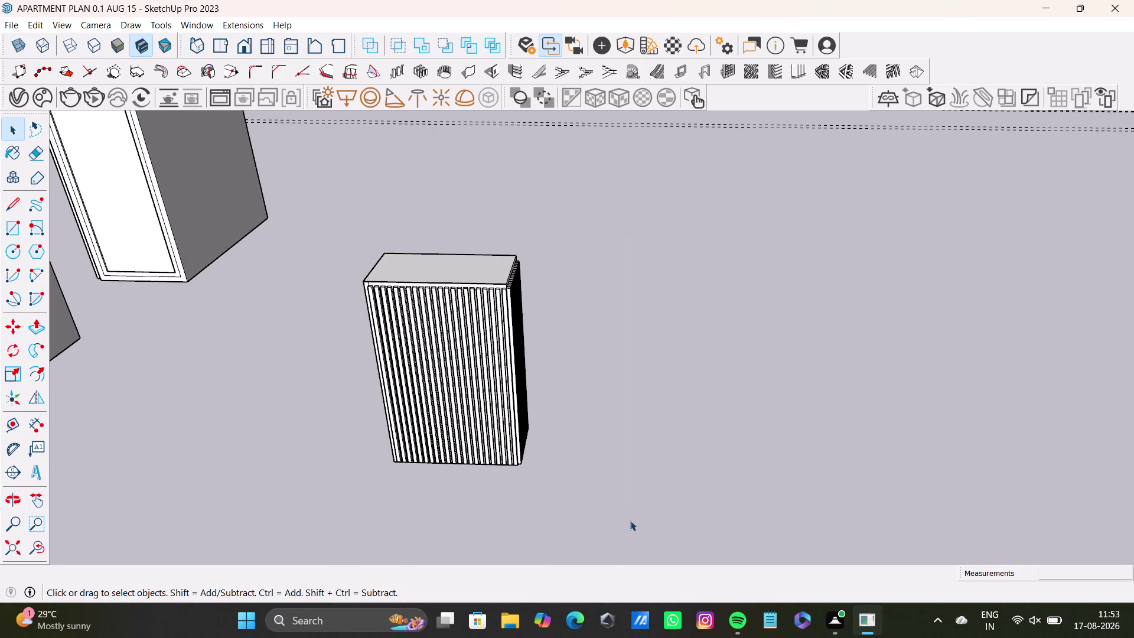
double_click(468, 308)
click(458, 309)
double_click(455, 306)
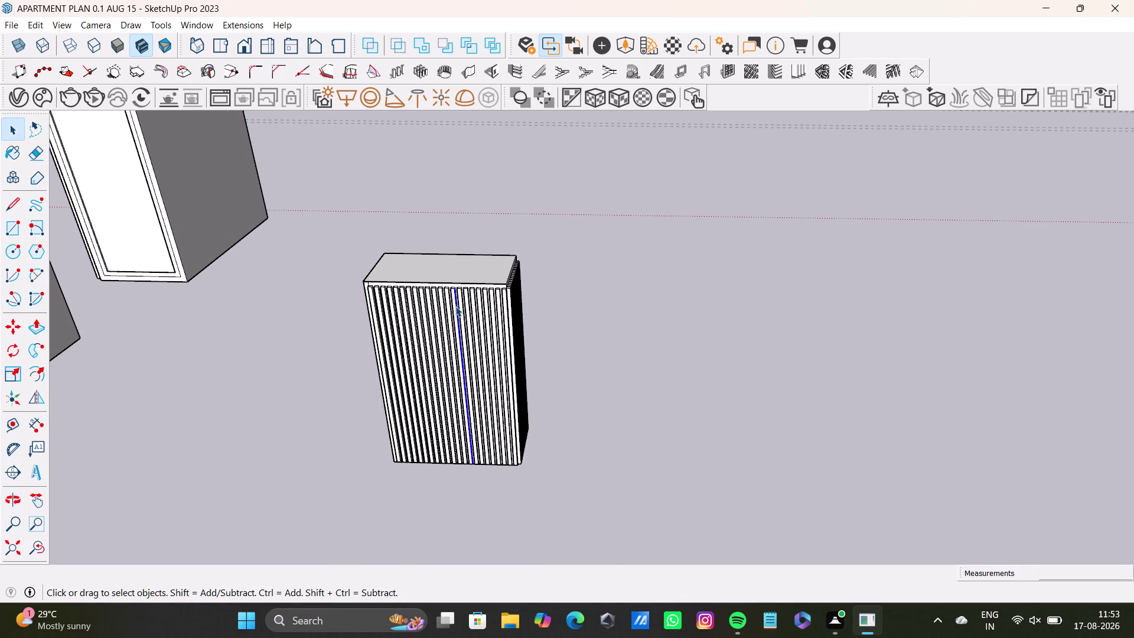
click(460, 306)
drag(291, 223, 646, 504)
middle_drag(560, 430, 552, 471)
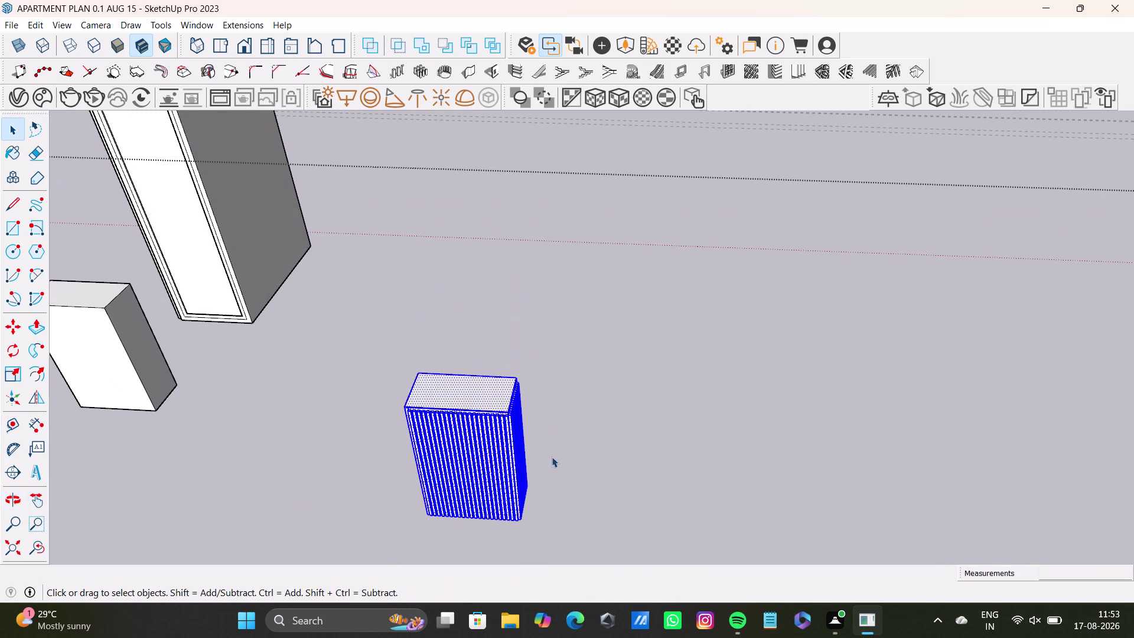
Rotate the fluted block 180° about its edge midpoint along the red axis, then inspect it.
key(q)
middle_drag(497, 432, 499, 488)
scroll(up, 3)
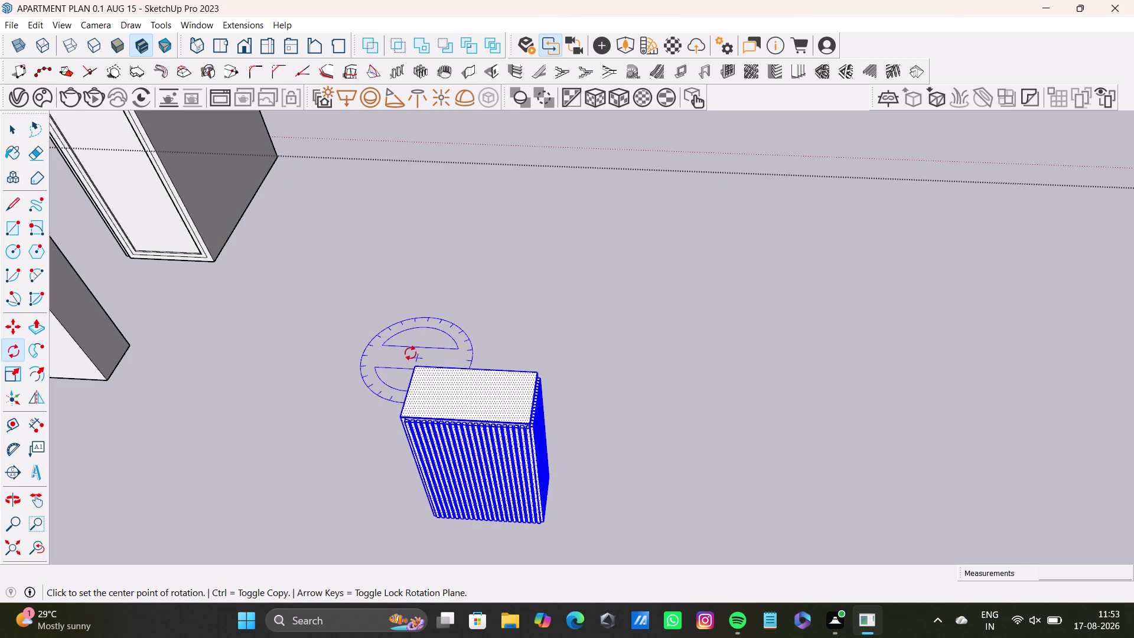
click(415, 364)
click(537, 372)
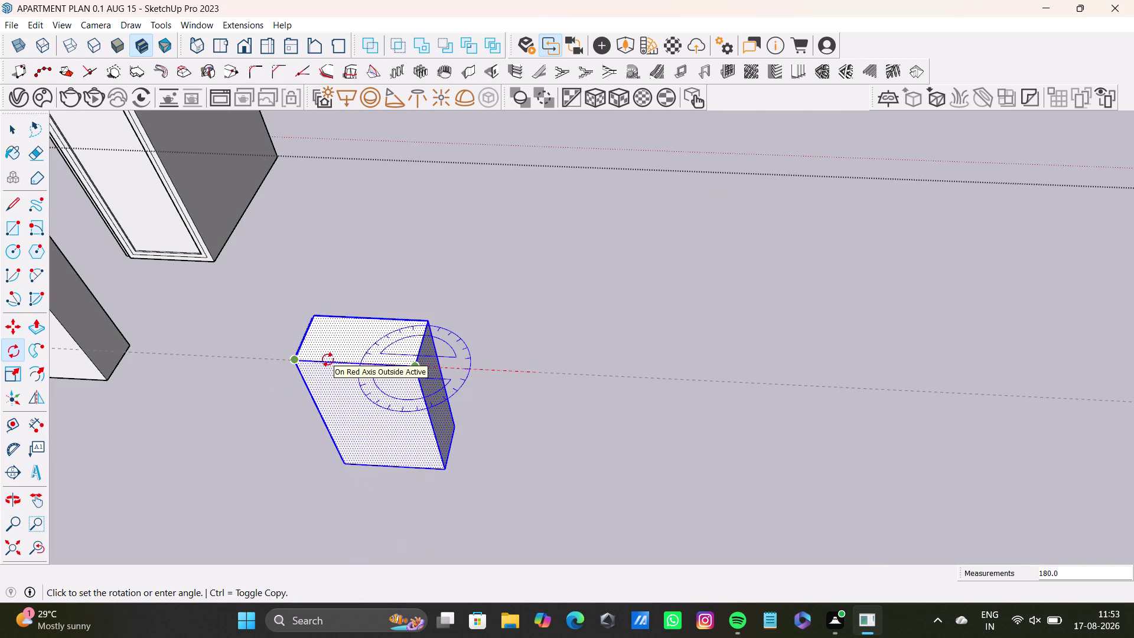
click(328, 360)
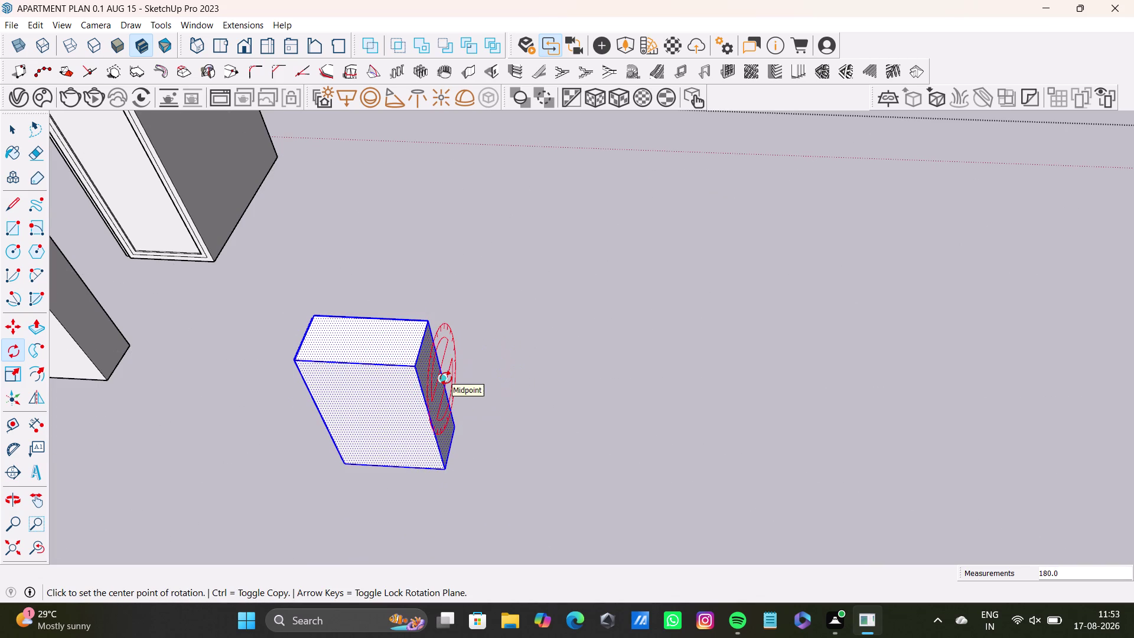
click(415, 367)
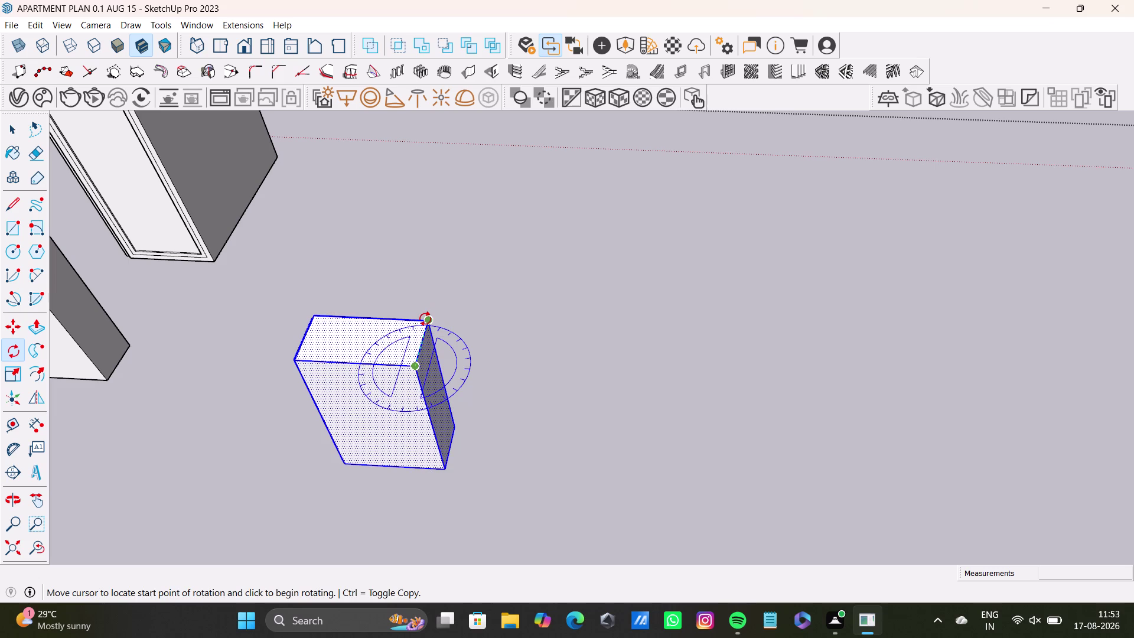
click(425, 319)
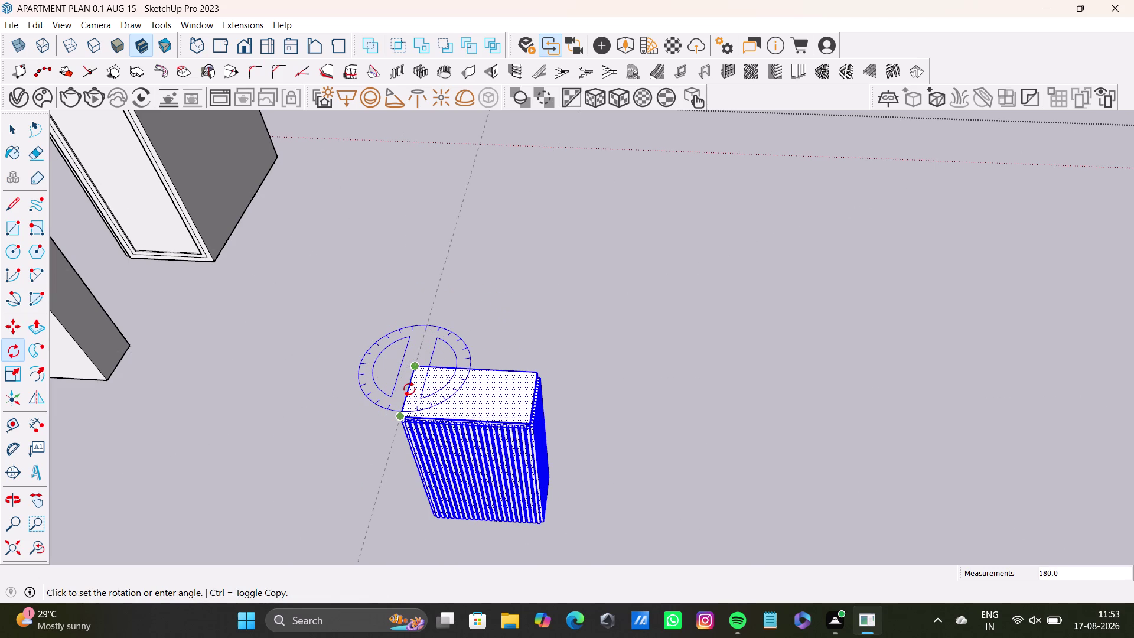
key(space)
scroll(down, 3)
middle_drag(359, 401, 549, 424)
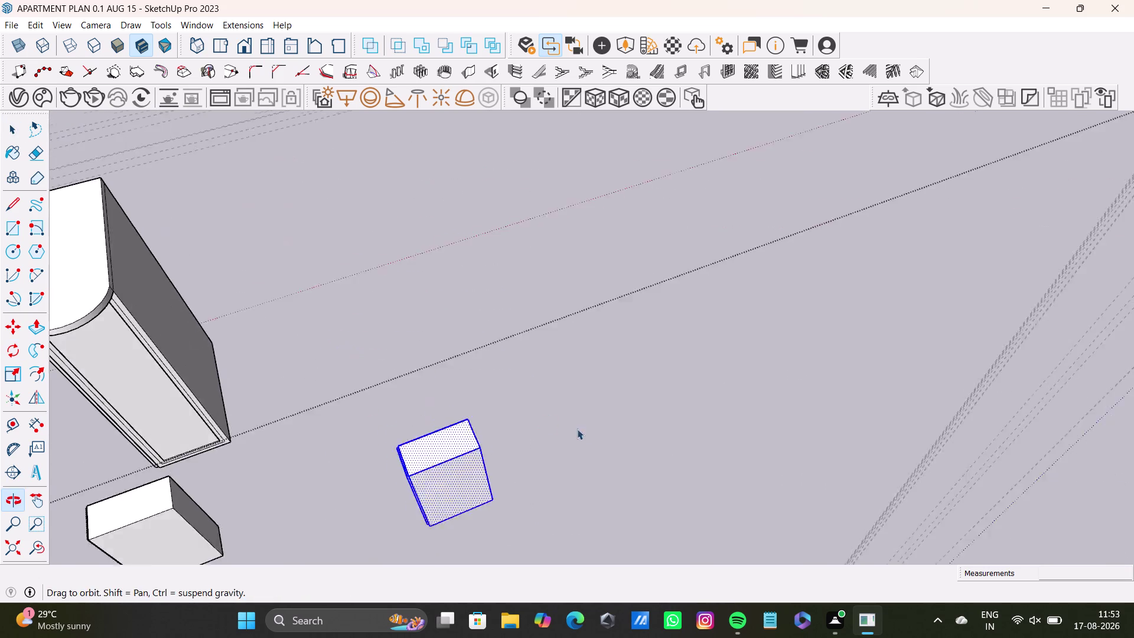
middle_drag(492, 467, 613, 310)
middle_drag(420, 395, 657, 409)
scroll(up, 3)
middle_drag(328, 432, 356, 321)
middle_drag(350, 407, 509, 350)
scroll(up, 3)
scroll(up, 3)
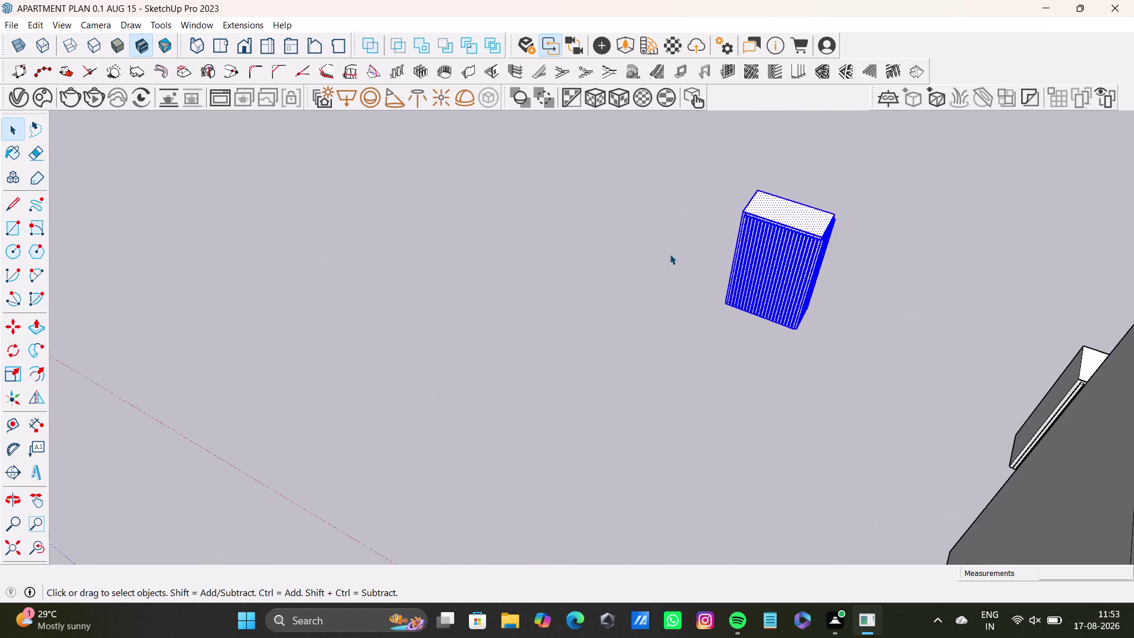
scroll(up, 3)
middle_drag(826, 264, 435, 225)
middle_drag(428, 308, 666, 241)
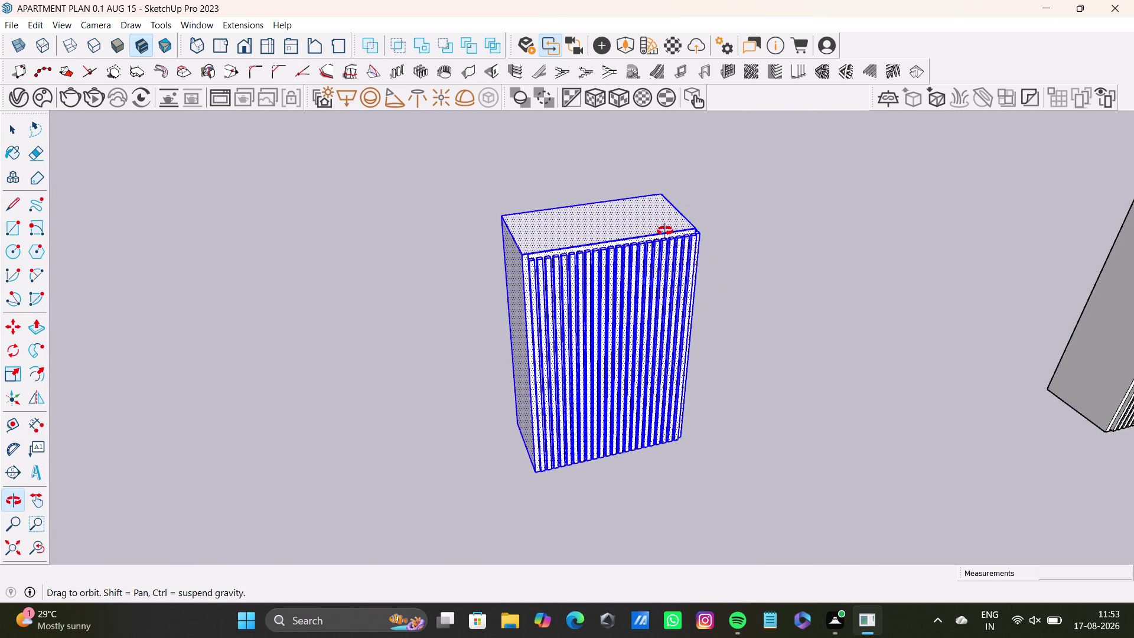
middle_drag(667, 241, 684, 279)
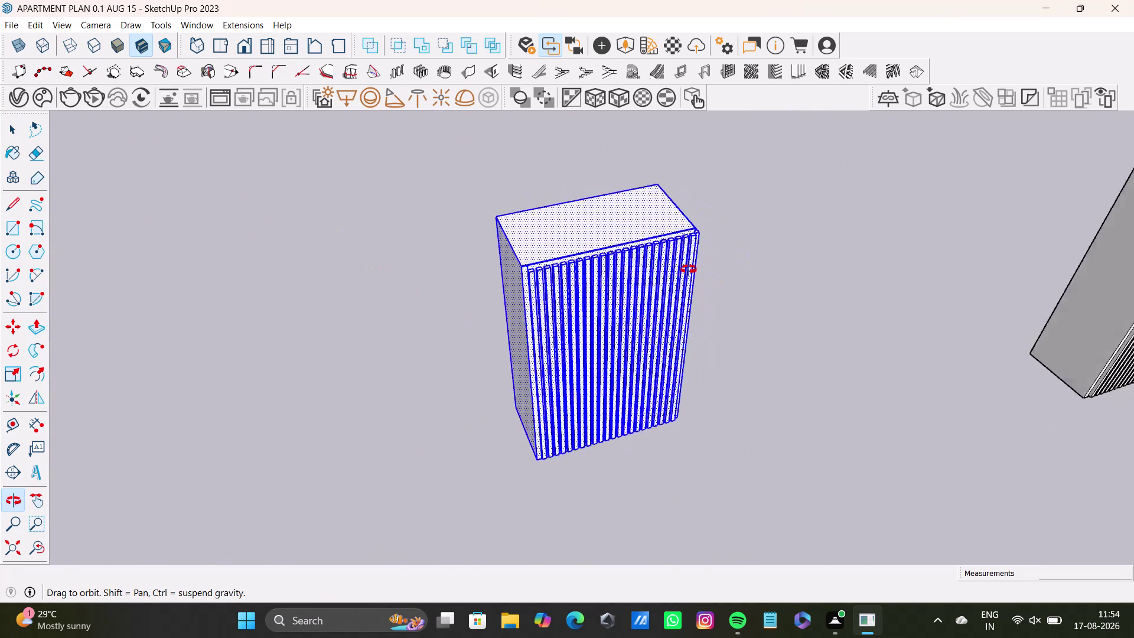
middle_drag(684, 279, 575, 214)
scroll(down, 3)
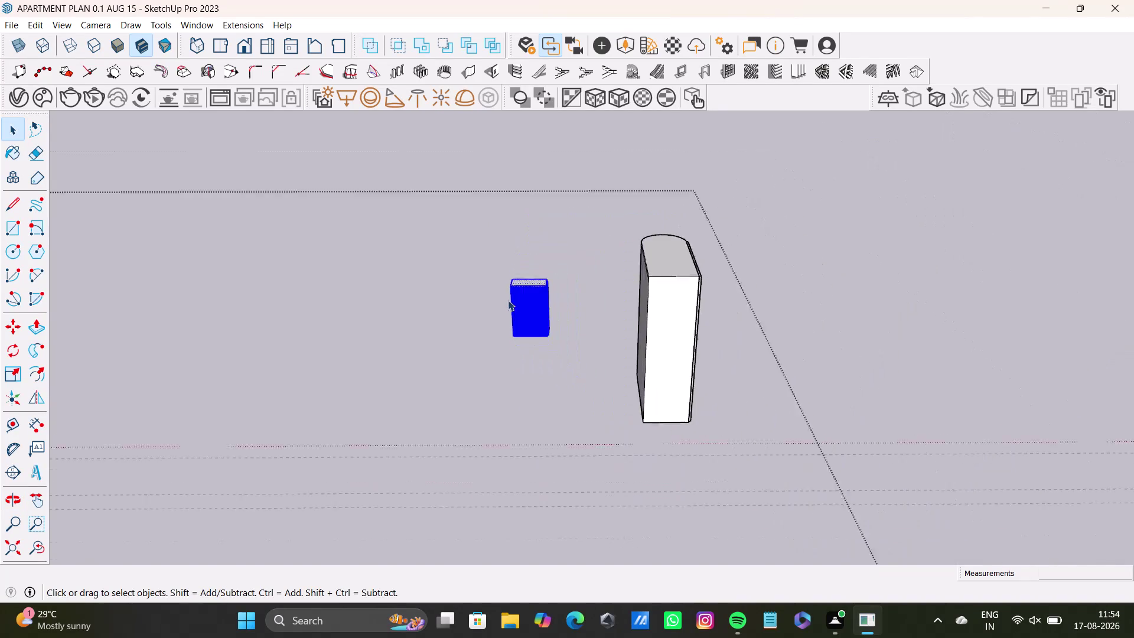
scroll(down, 3)
middle_drag(531, 315, 501, 382)
scroll(up, 3)
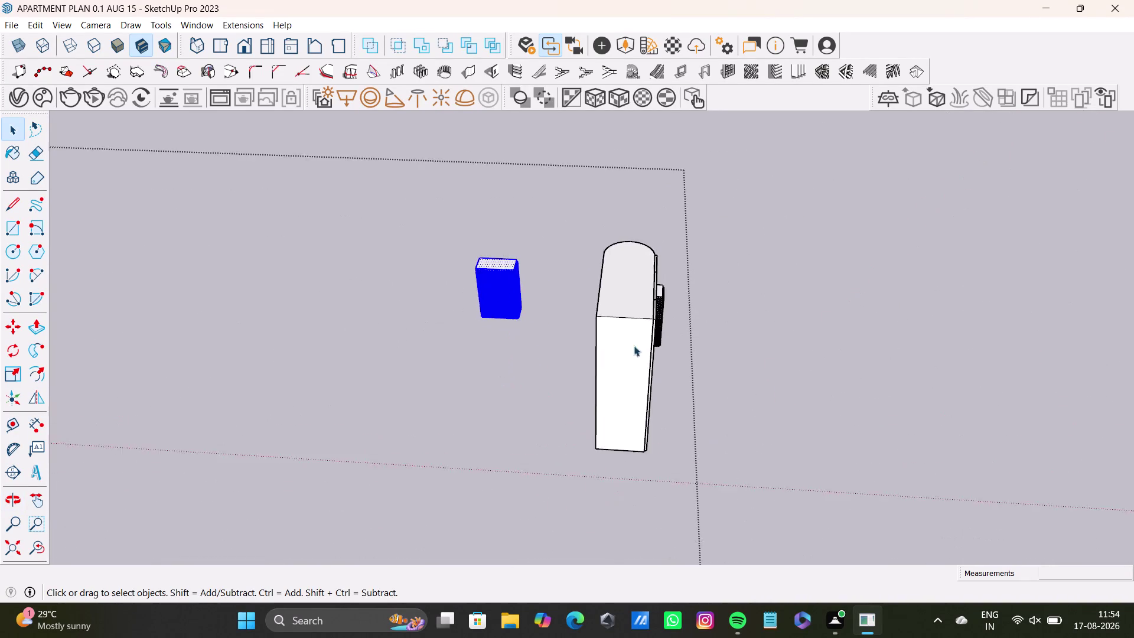
scroll(up, 3)
Reselect the entire rotated fluted block from a view facing its fluted side.
key(space)
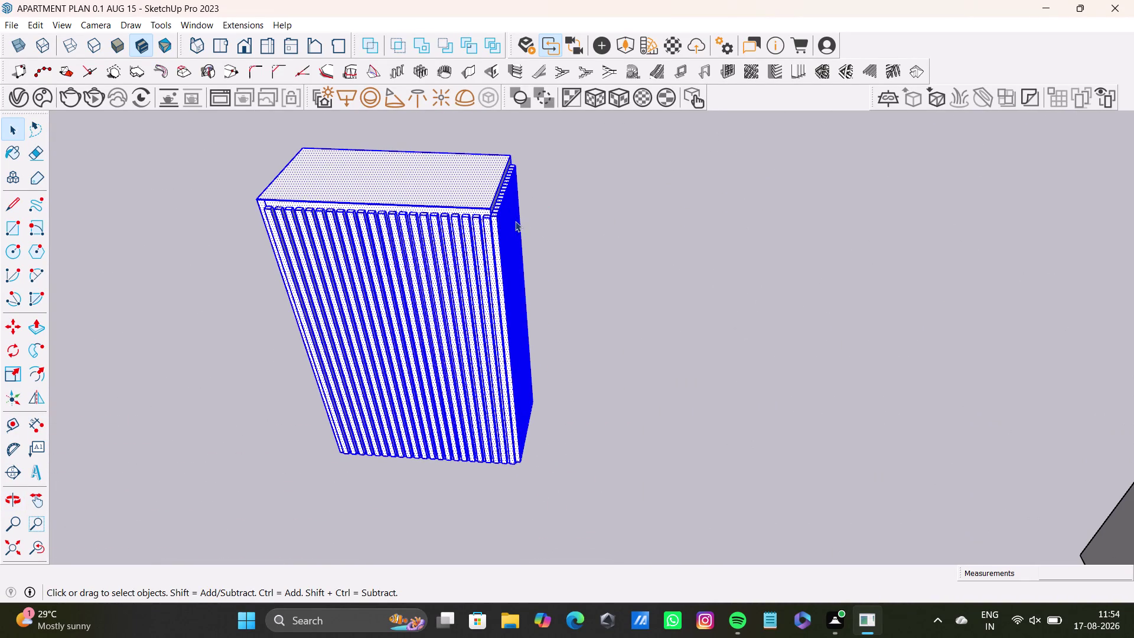
click(515, 221)
middle_drag(523, 246, 380, 269)
middle_drag(456, 254, 528, 326)
scroll(down, 3)
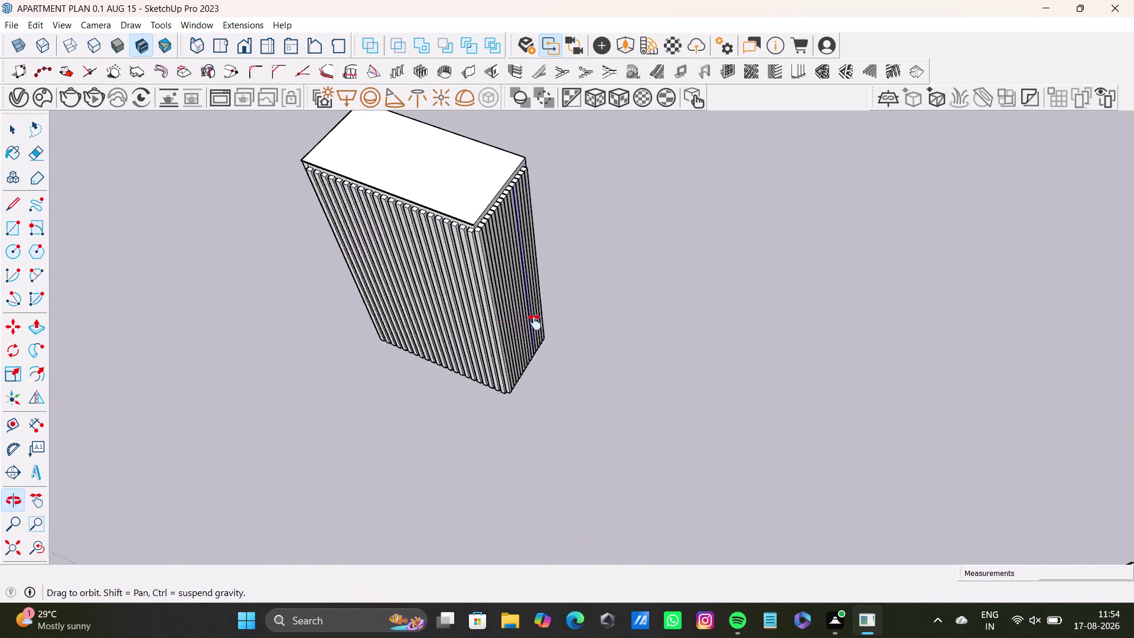
middle_drag(529, 325, 551, 302)
scroll(up, 3)
middle_drag(522, 308, 561, 282)
scroll(up, 3)
middle_drag(507, 255, 522, 212)
middle_drag(473, 261, 473, 398)
middle_drag(494, 371, 572, 160)
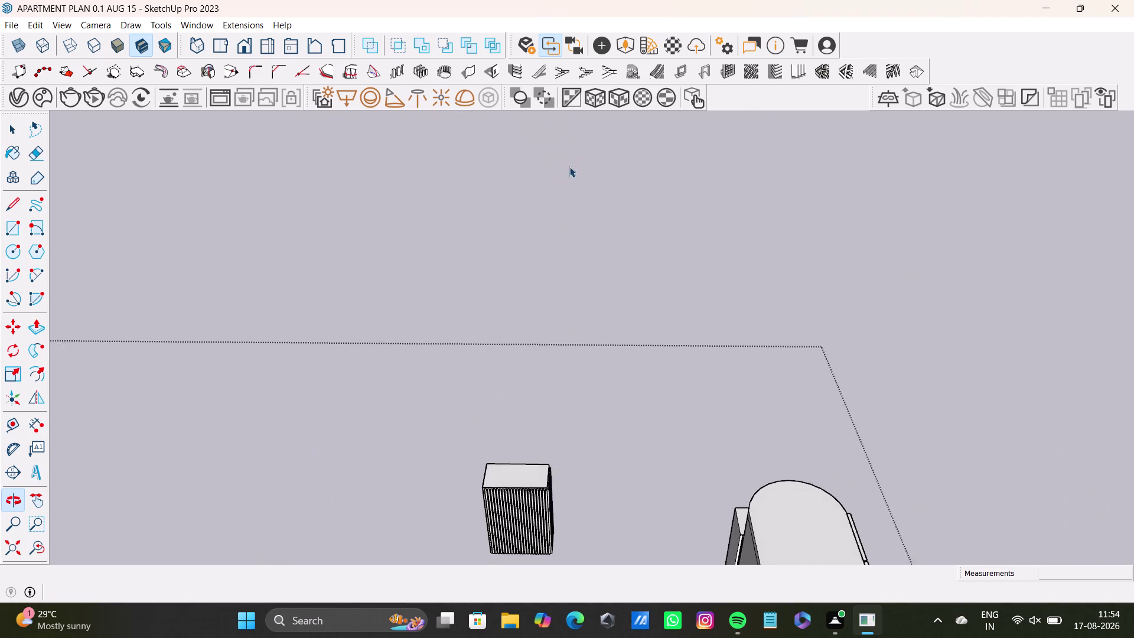
scroll(down, 3)
middle_drag(558, 417, 577, 256)
scroll(up, 3)
middle_drag(536, 329, 515, 234)
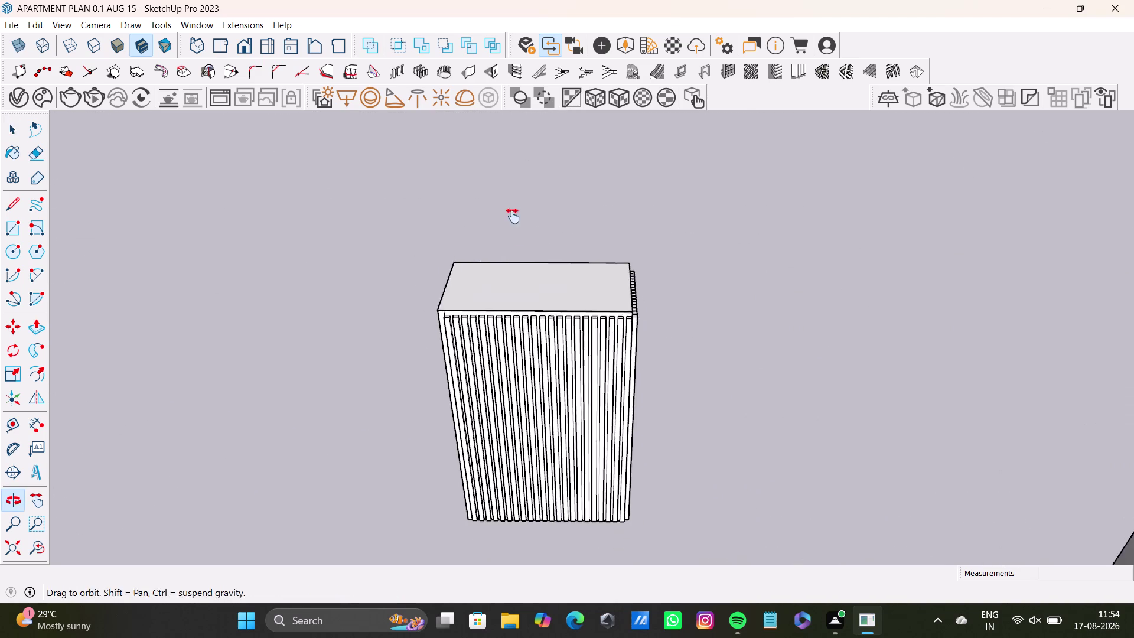
middle_drag(515, 234, 513, 213)
drag(386, 161, 750, 525)
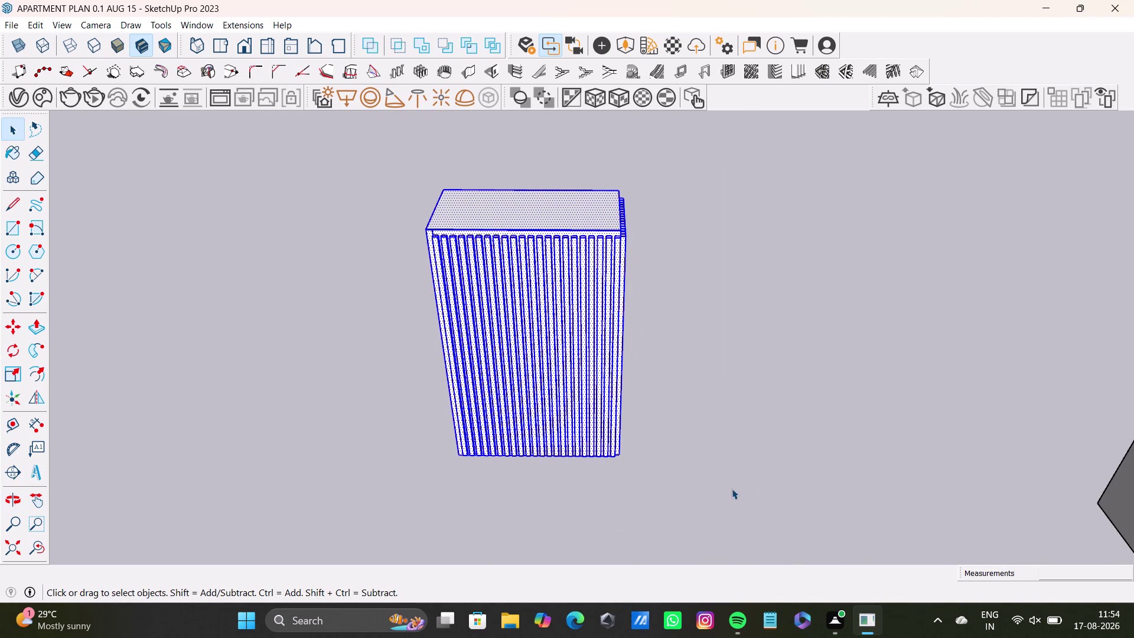
Place a Move copy of the fluted block beside the original and check both.
key(m)
drag(616, 454, 608, 455)
click(344, 453)
scroll(down, 3)
middle_drag(363, 412, 546, 441)
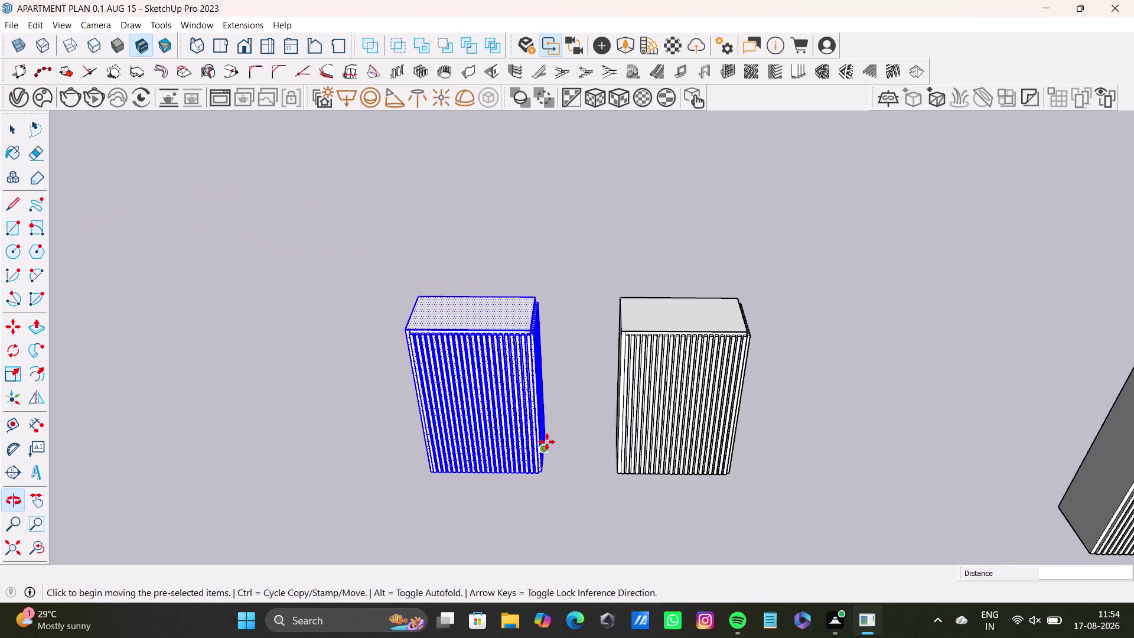
key(space)
click(580, 284)
middle_drag(529, 377, 446, 424)
scroll(up, 3)
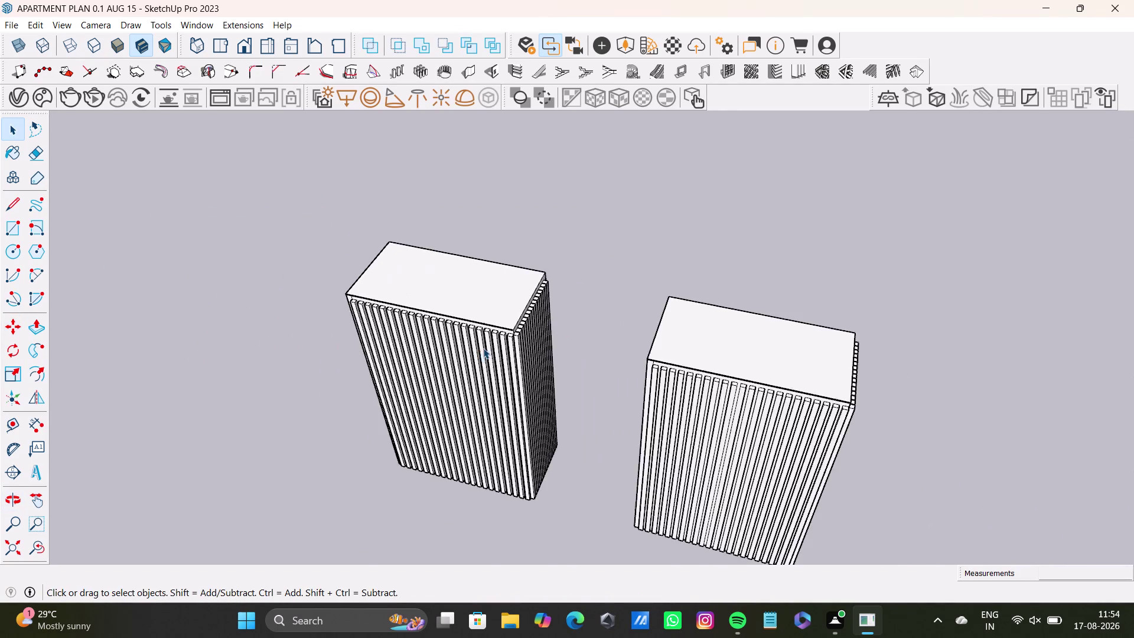
scroll(up, 3)
middle_drag(547, 336, 414, 335)
scroll(up, 3)
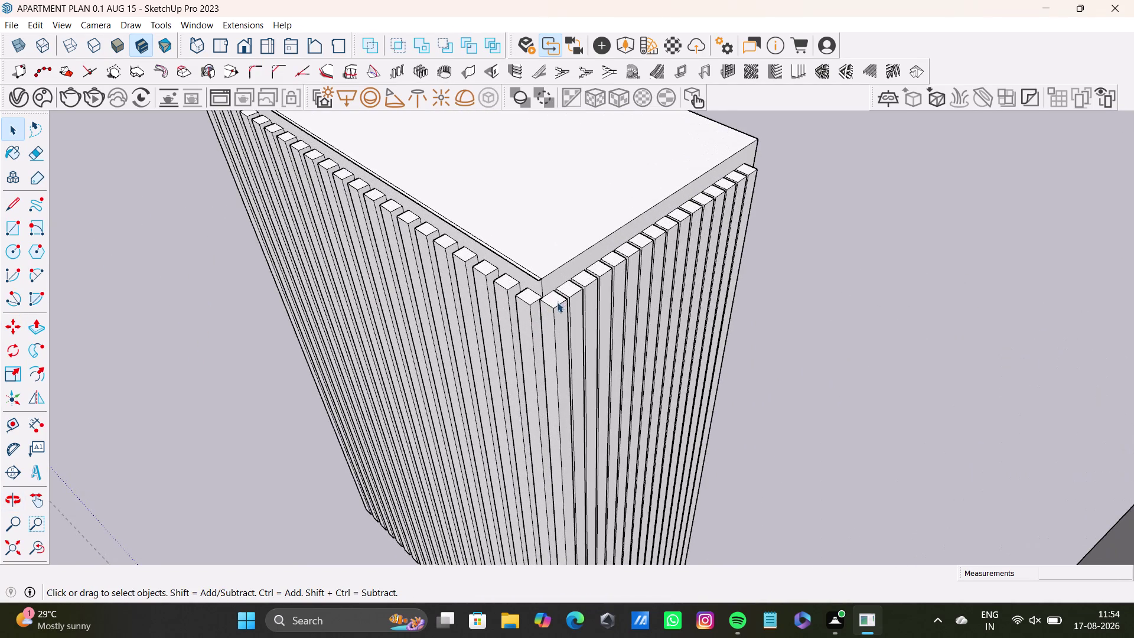
click(556, 302)
double_click(557, 317)
double_click(557, 316)
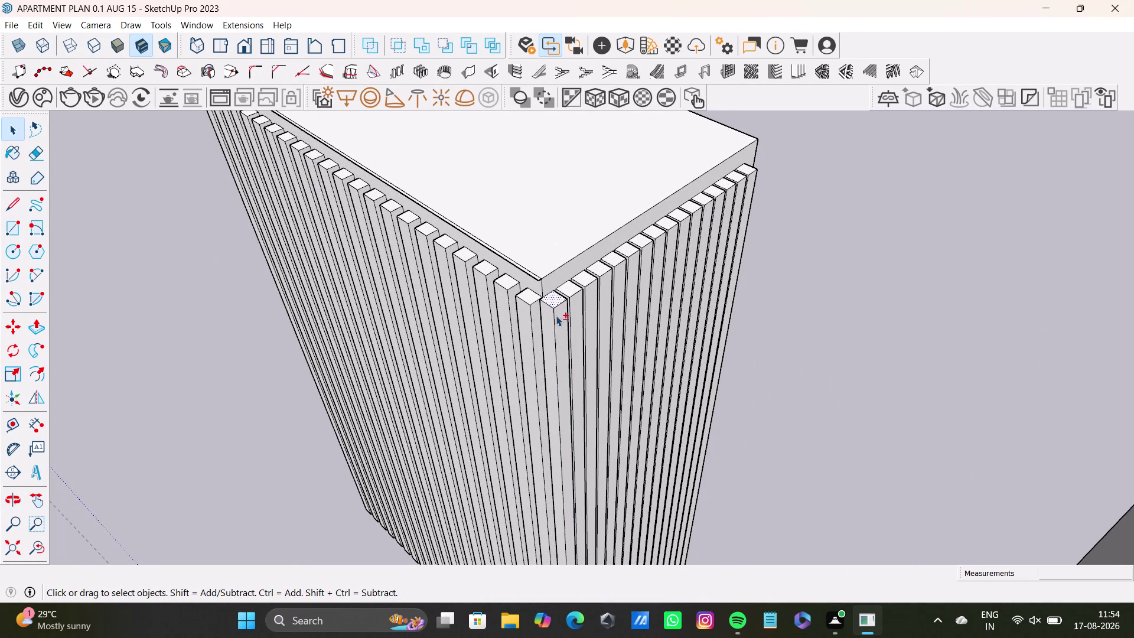
double_click(550, 309)
double_click(560, 312)
double_click(571, 288)
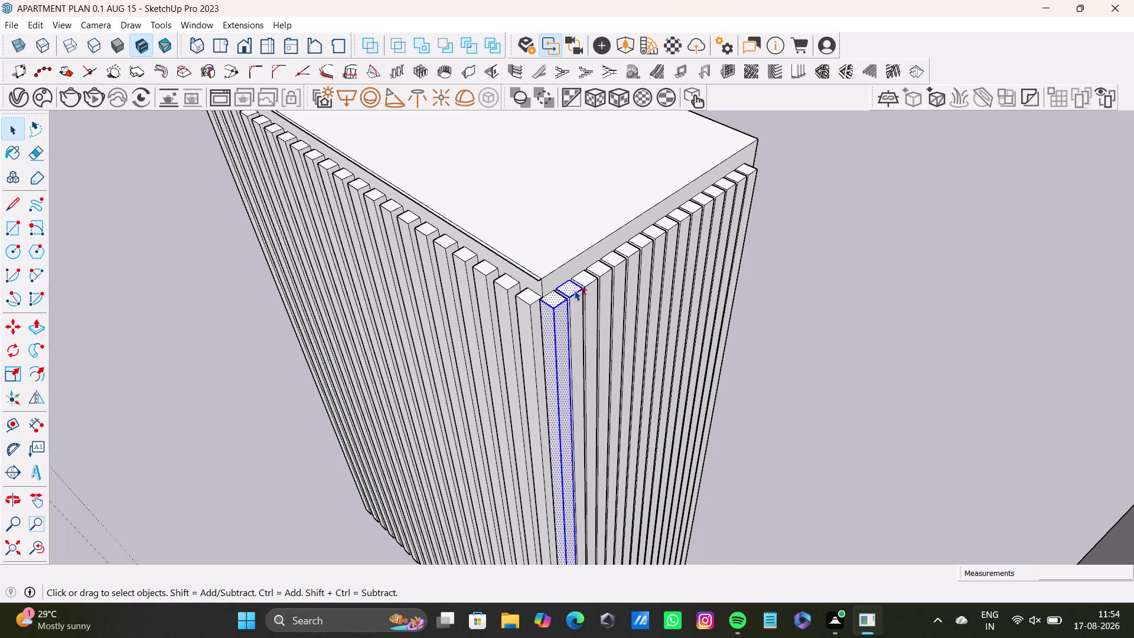
double_click(579, 304)
double_click(587, 278)
double_click(590, 294)
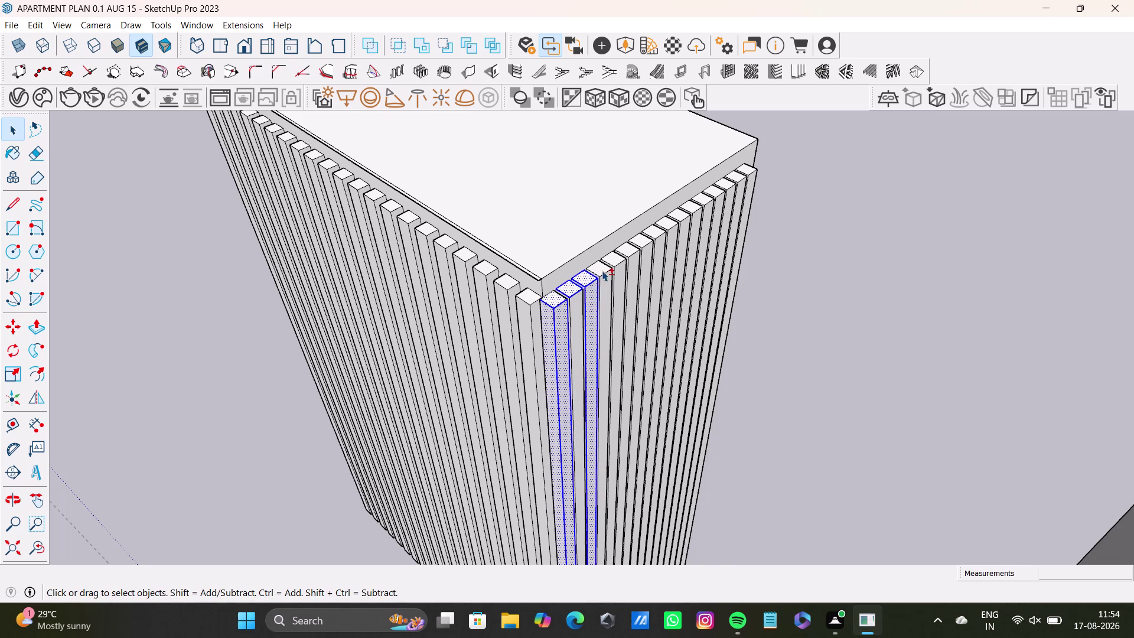
double_click(602, 270)
double_click(604, 285)
double_click(576, 305)
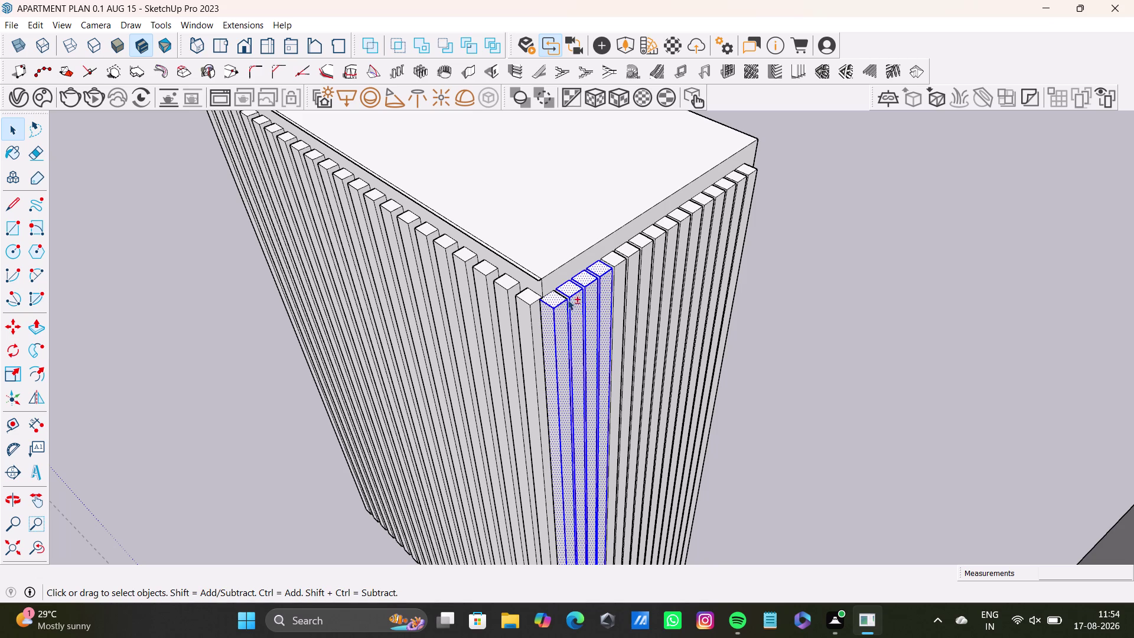
scroll(up, 3)
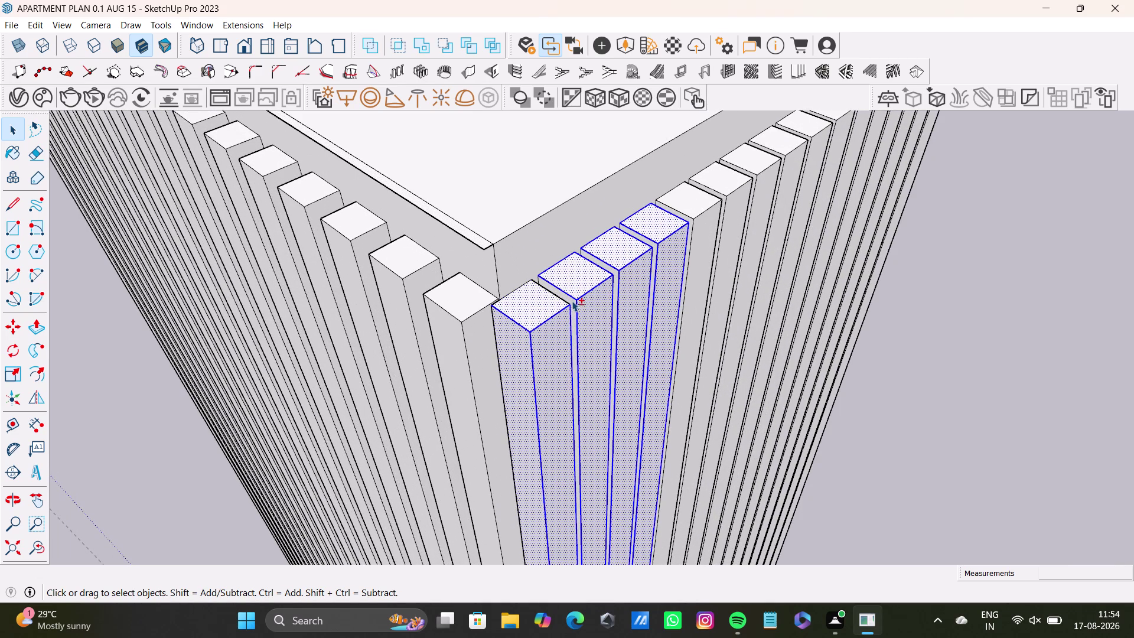
double_click(572, 301)
double_click(521, 307)
double_click(524, 291)
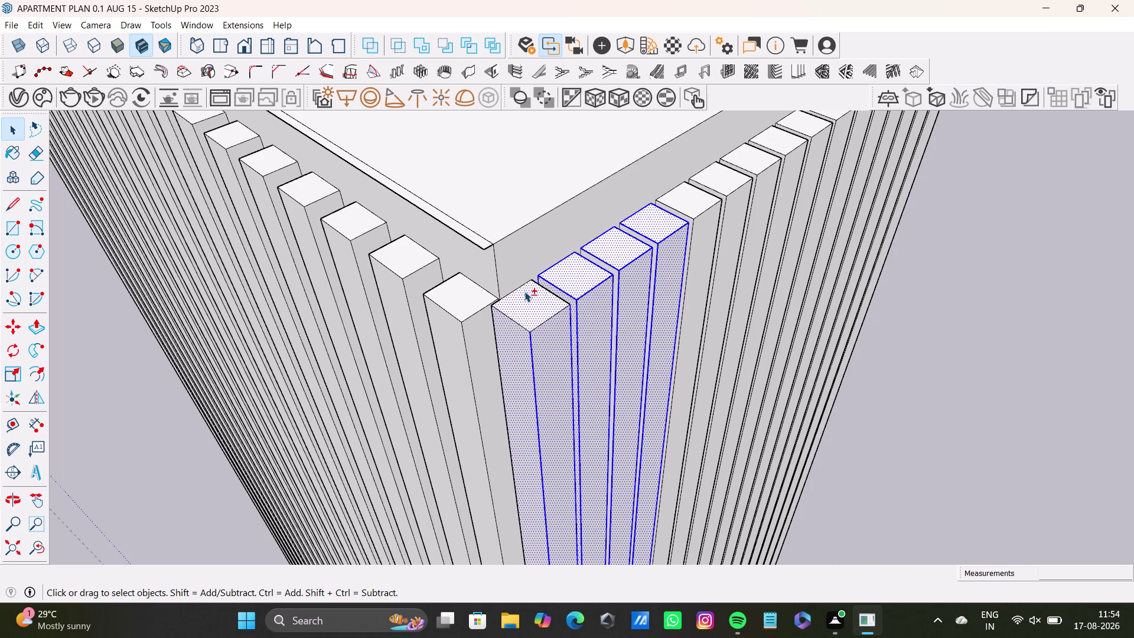
triple_click(578, 278)
click(581, 277)
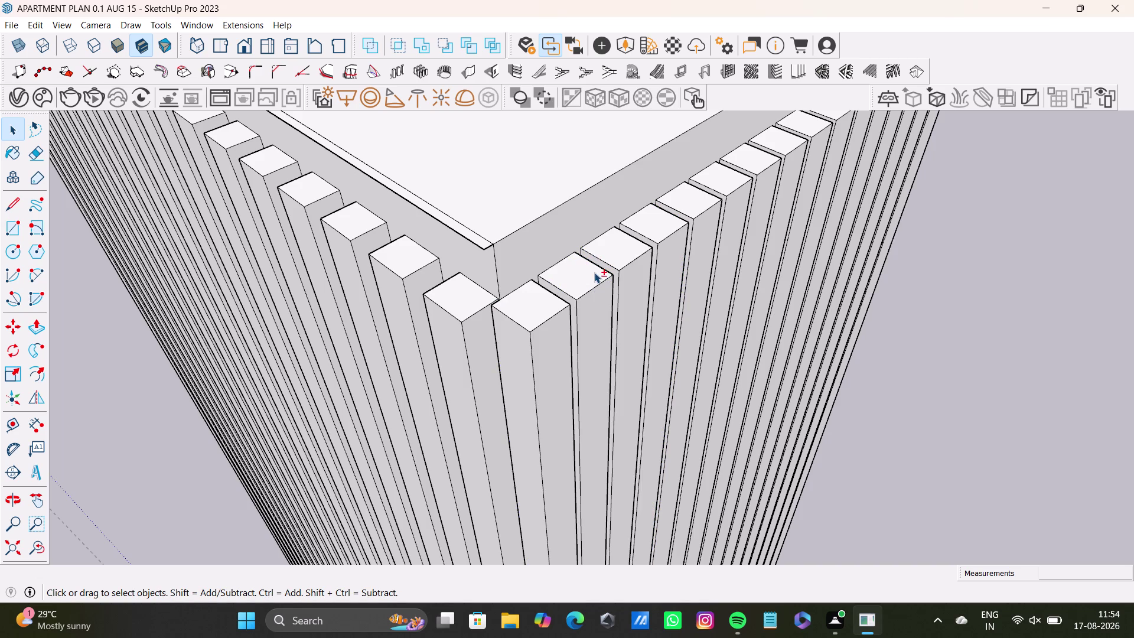
double_click(594, 272)
click(597, 268)
triple_click(597, 275)
triple_click(600, 292)
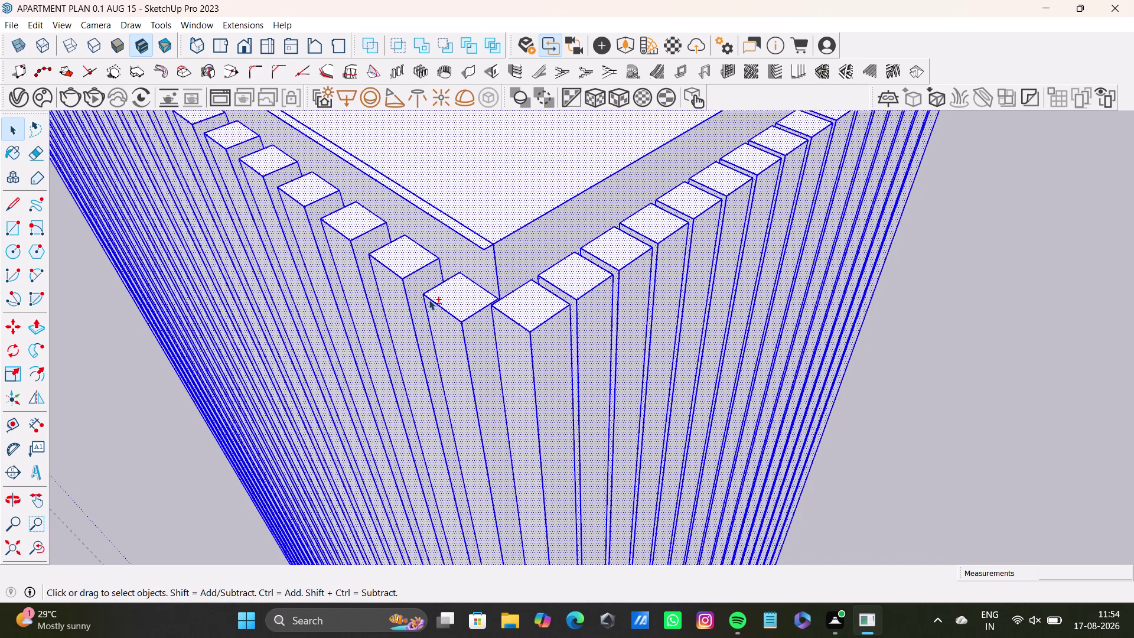
key(ctrl+z)
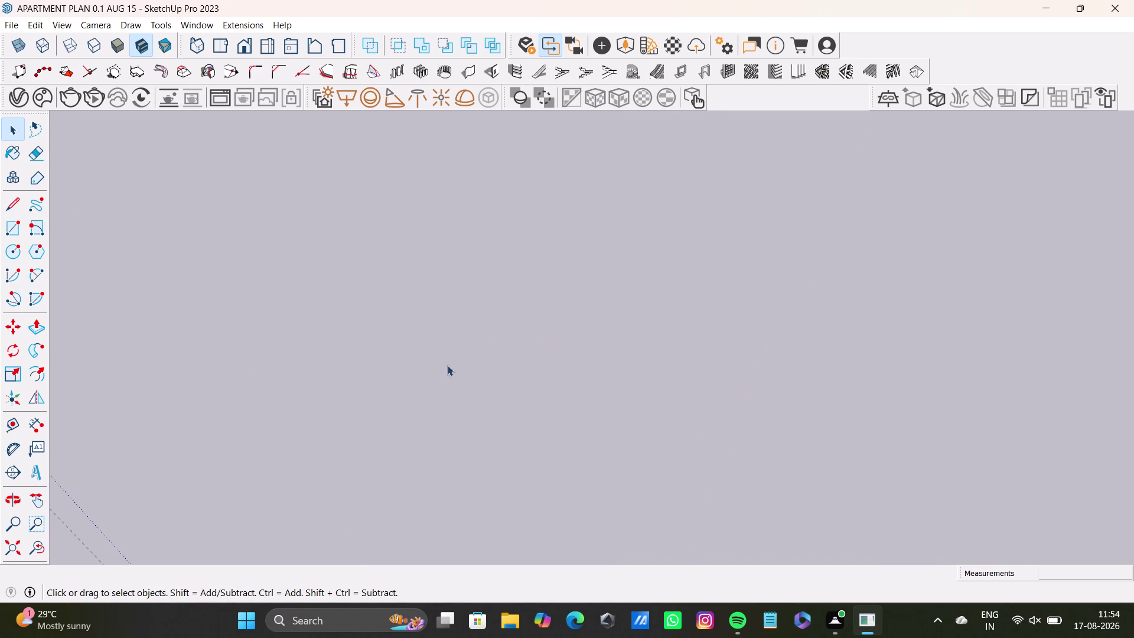
scroll(down, 3)
middle_drag(464, 460, 666, 408)
scroll(down, 3)
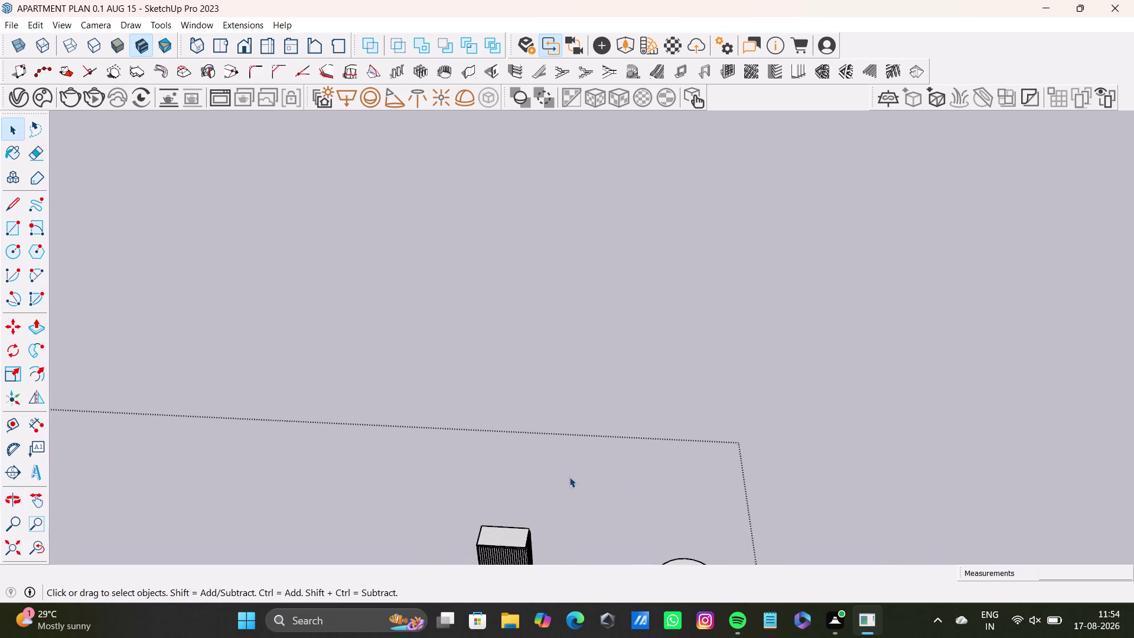
scroll(down, 3)
middle_drag(569, 476, 640, 349)
scroll(up, 3)
middle_drag(590, 412, 557, 439)
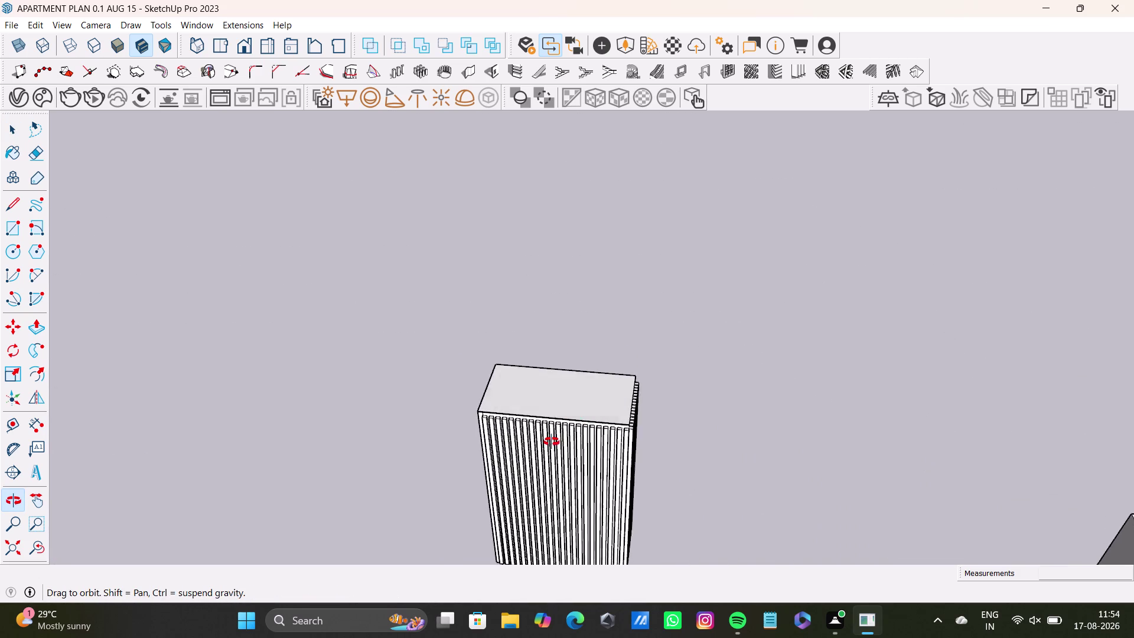
middle_drag(557, 440, 843, 450)
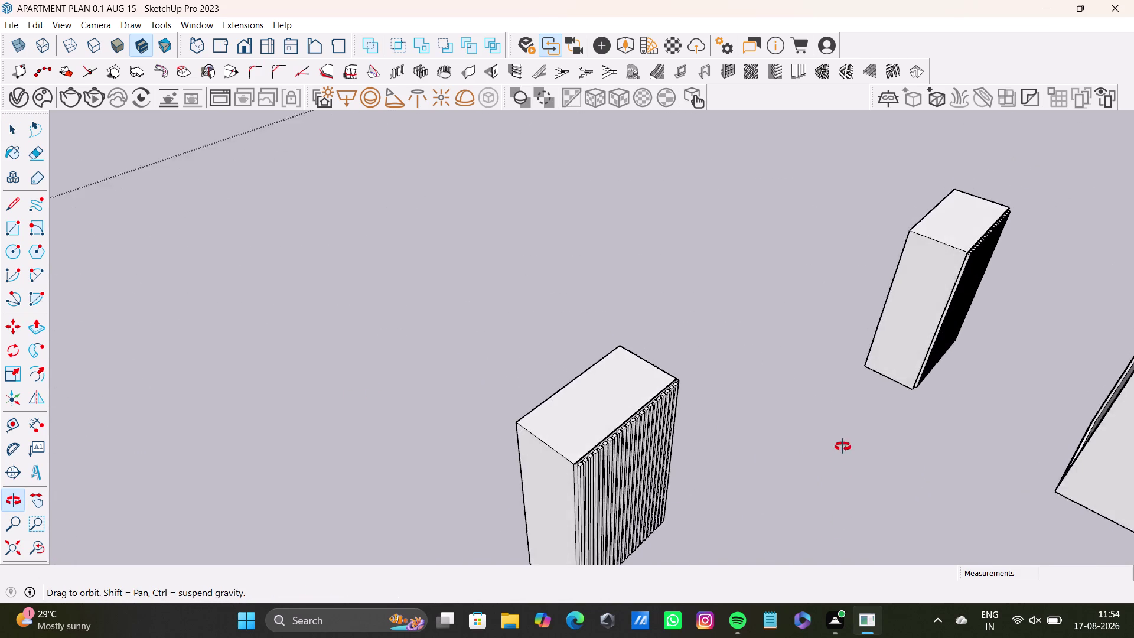
middle_drag(843, 451, 761, 363)
middle_drag(791, 362, 551, 352)
middle_drag(631, 350, 530, 376)
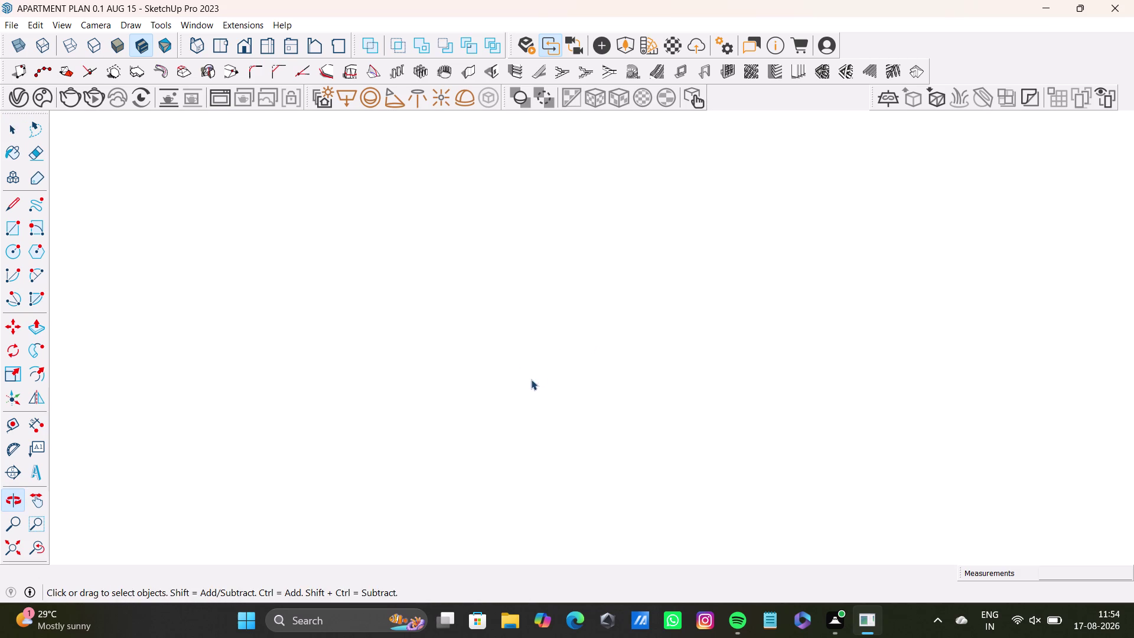
click(41, 549)
middle_drag(582, 439, 488, 316)
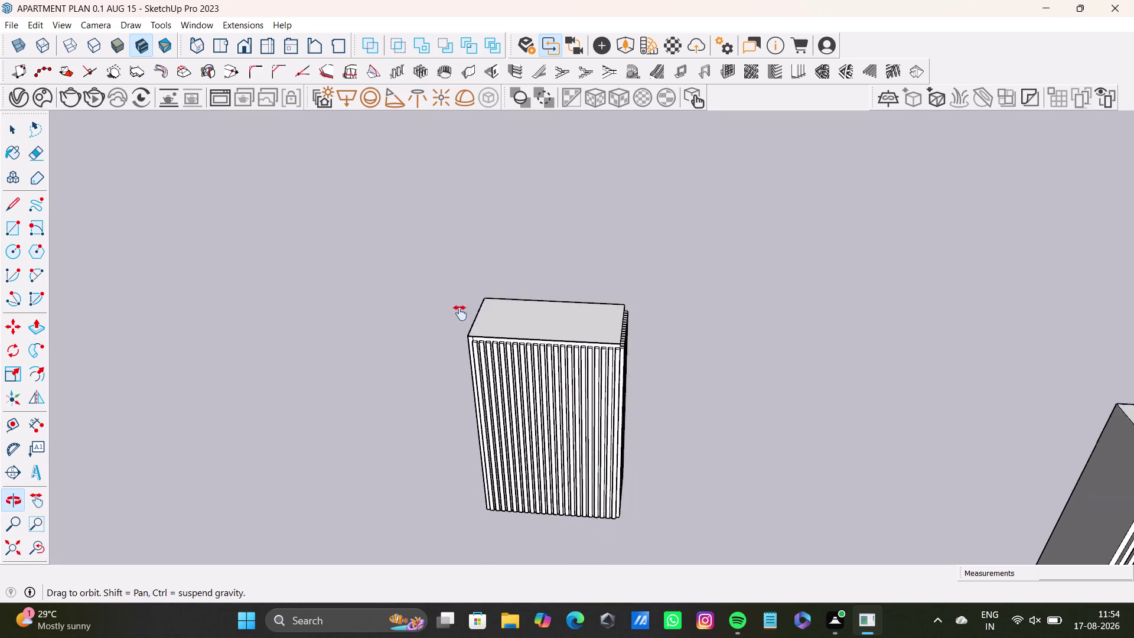
middle_drag(489, 316, 393, 376)
middle_drag(863, 434, 851, 340)
scroll(down, 3)
scroll(up, 3)
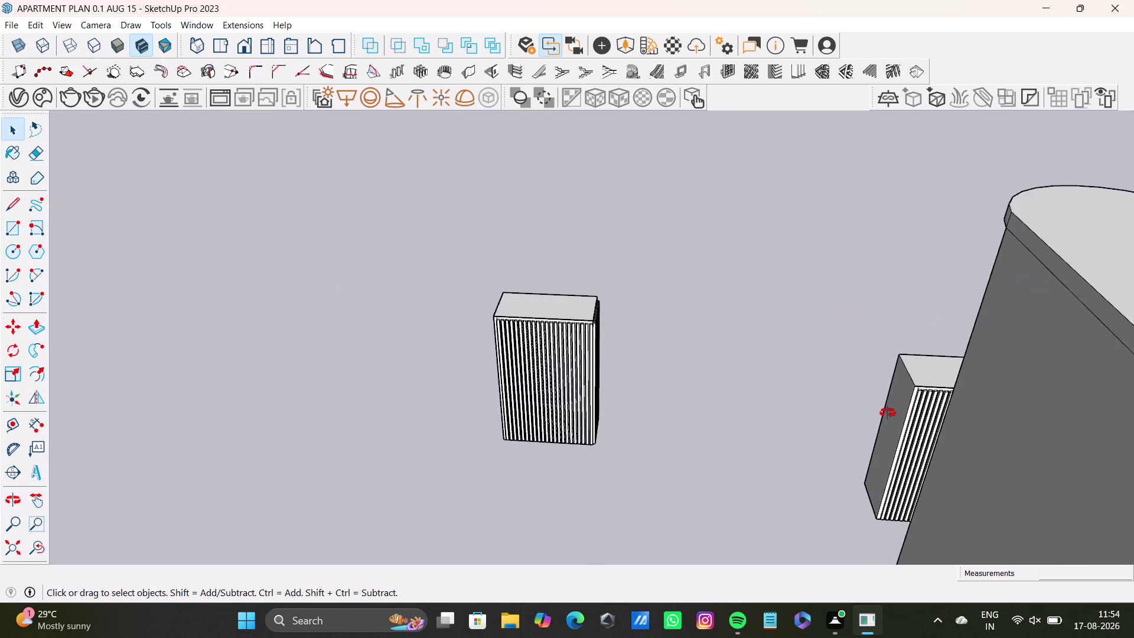
middle_drag(888, 412, 1087, 483)
scroll(up, 3)
middle_drag(874, 288, 740, 382)
scroll(down, 3)
middle_drag(897, 442, 890, 442)
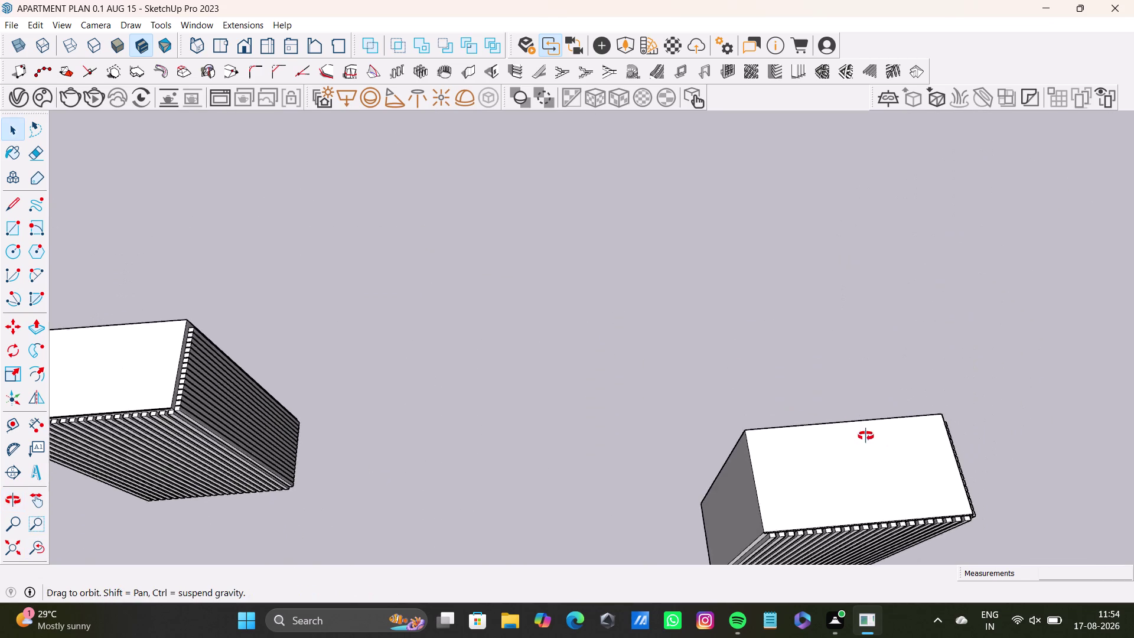
middle_drag(890, 442, 893, 394)
scroll(down, 3)
middle_drag(579, 377, 918, 344)
scroll(up, 3)
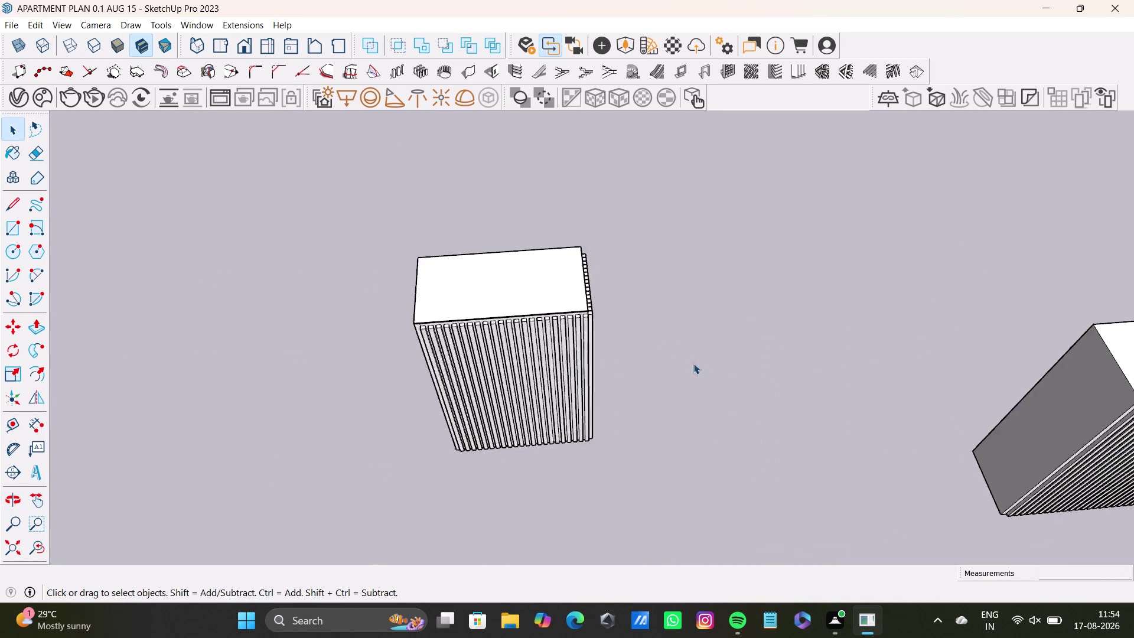
scroll(up, 3)
middle_drag(576, 334, 408, 351)
click(31, 544)
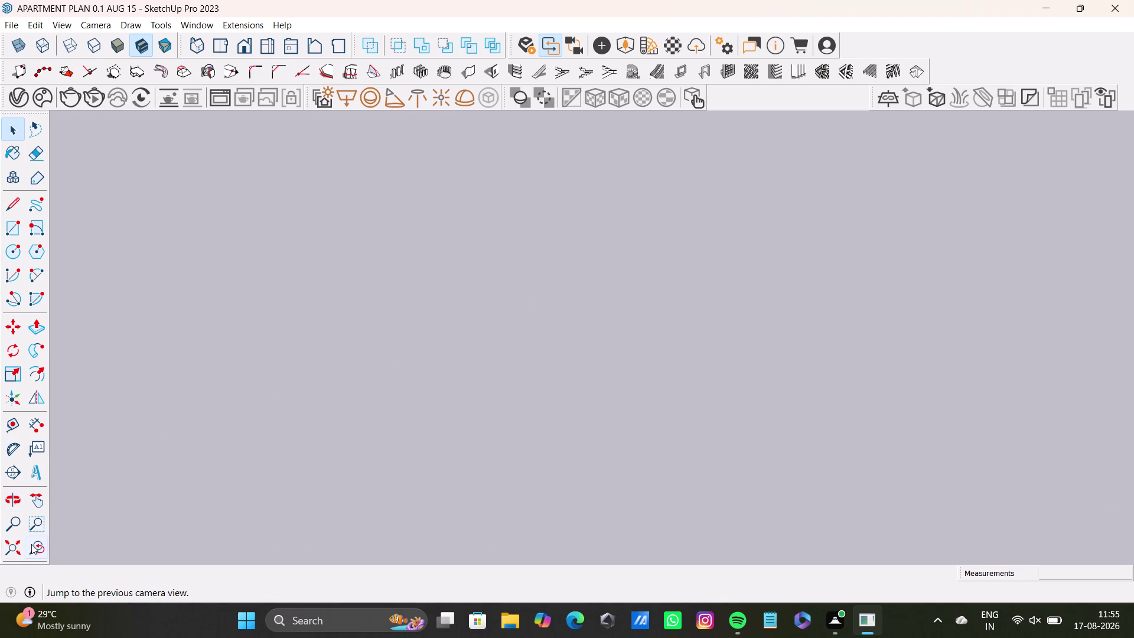
middle_drag(608, 354, 564, 387)
click(14, 555)
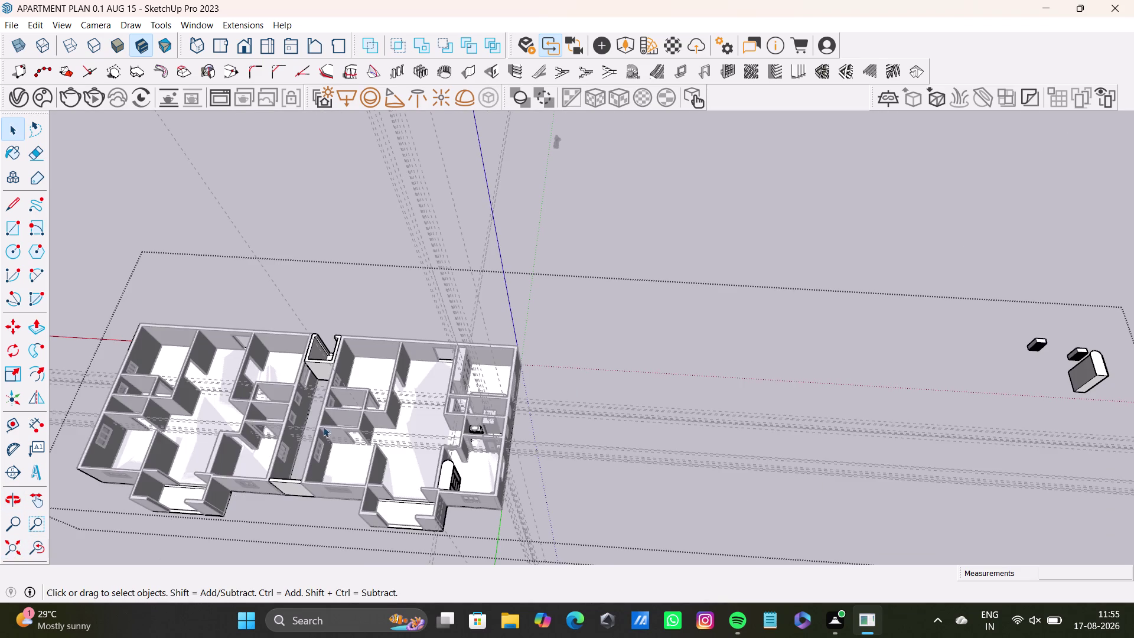
middle_drag(811, 366, 426, 366)
scroll(up, 3)
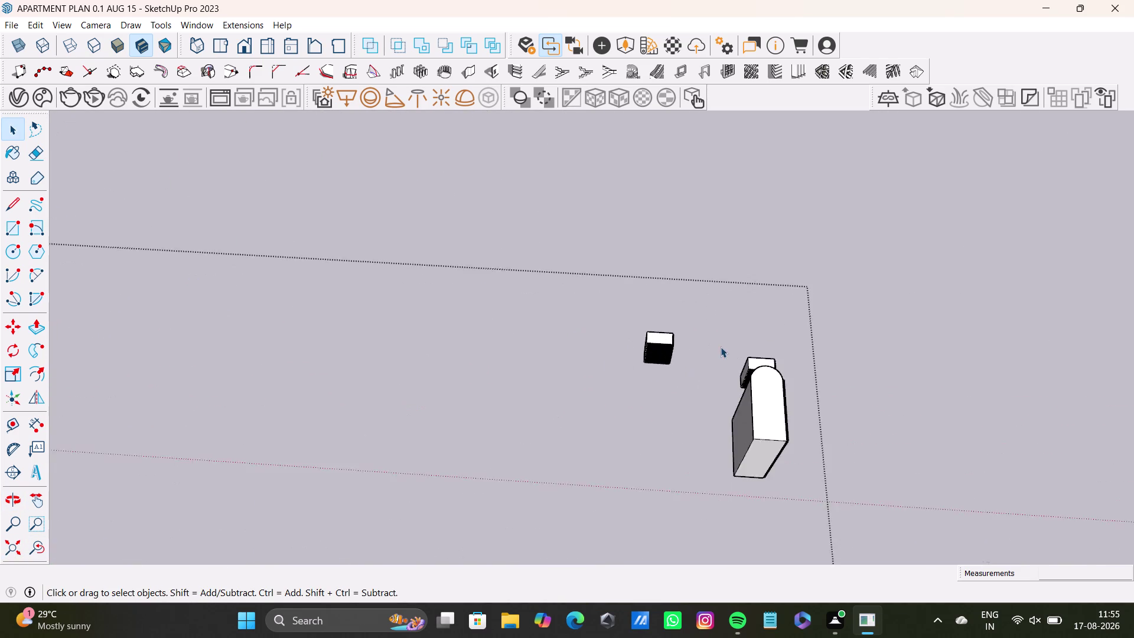
scroll(up, 3)
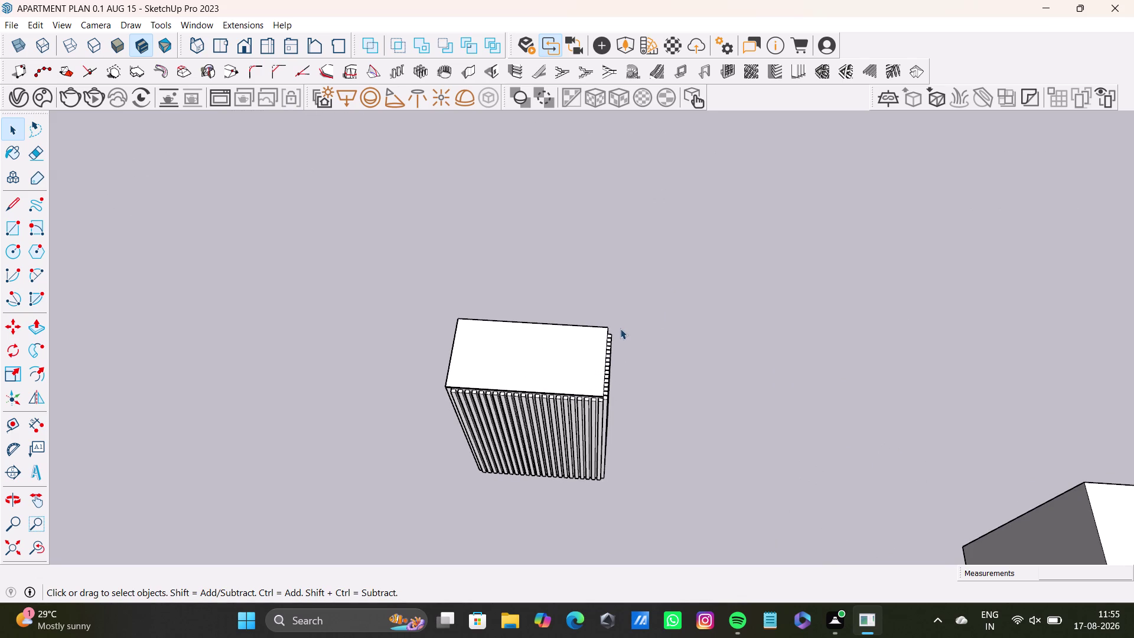
middle_drag(597, 368, 471, 359)
scroll(up, 3)
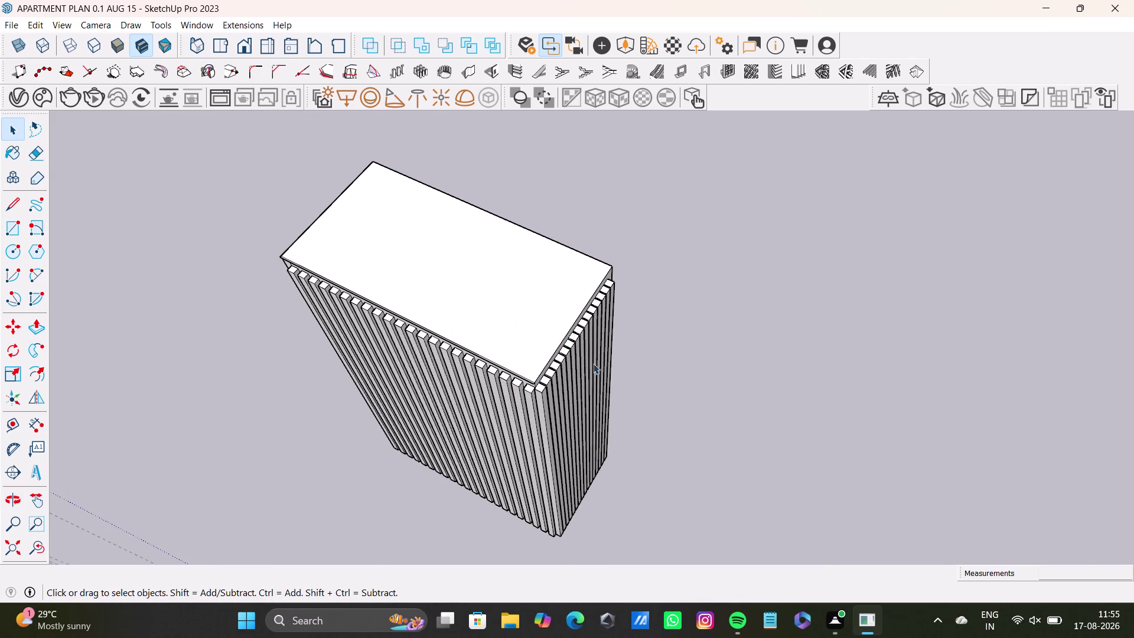
Select the corner slat and add the next slats along the panel corner.
scroll(up, 3)
double_click(511, 402)
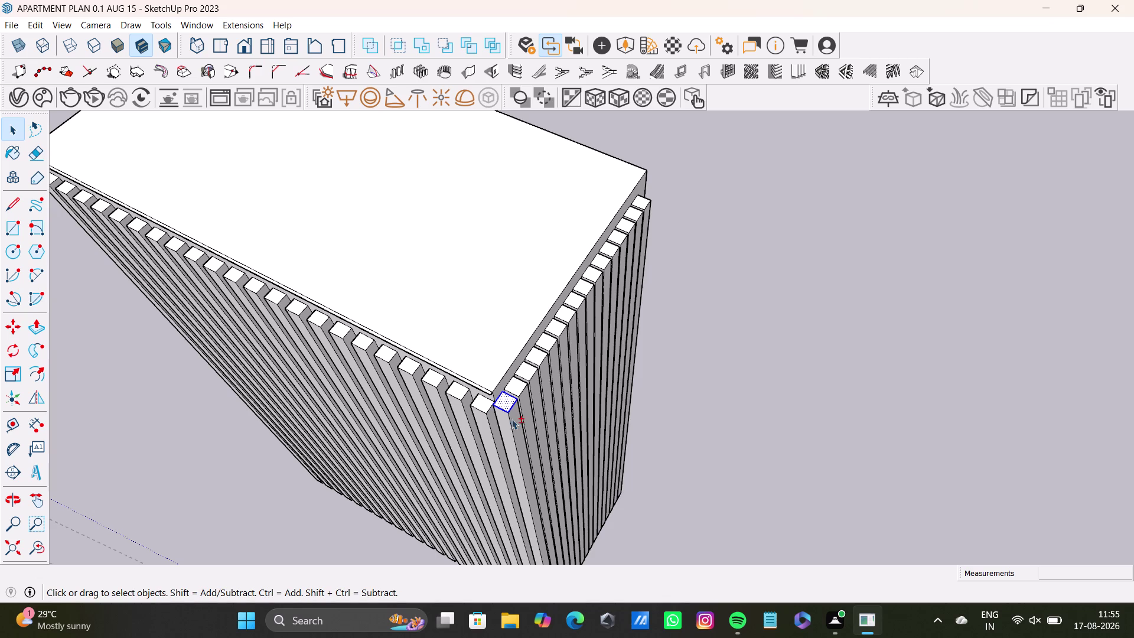
double_click(513, 414)
double_click(506, 415)
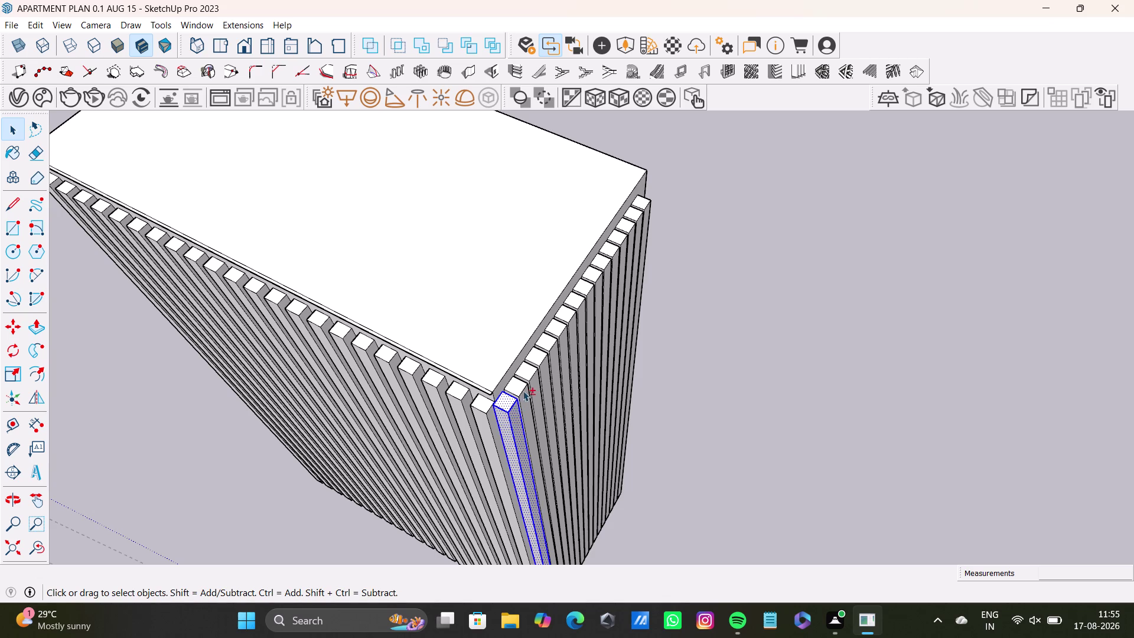
scroll(up, 3)
middle_drag(531, 405, 478, 408)
double_click(466, 396)
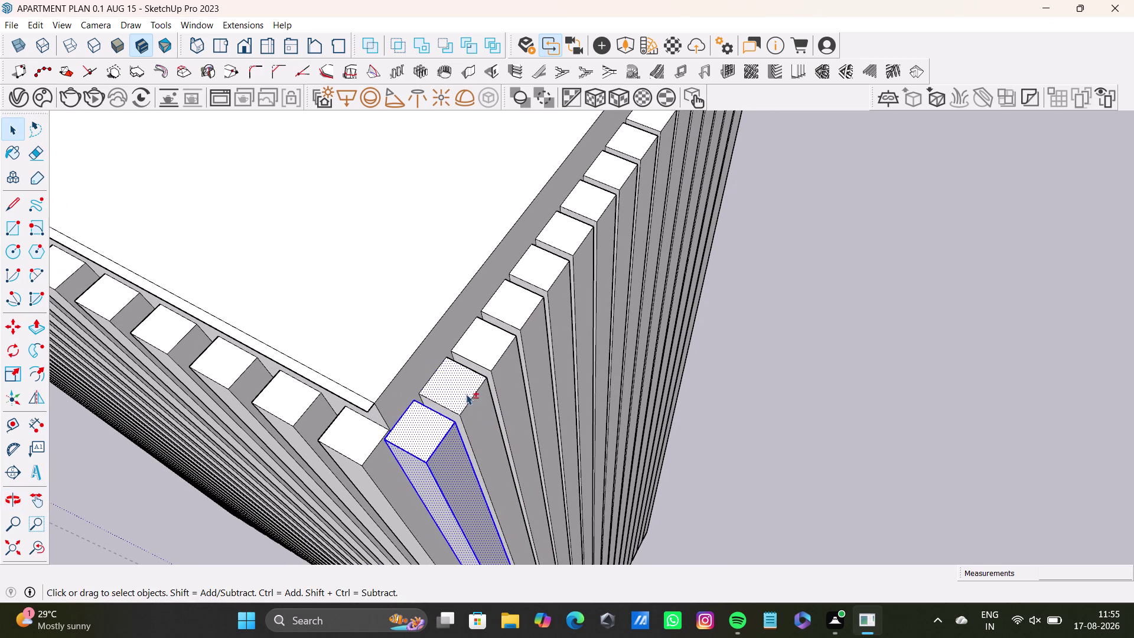
double_click(457, 391)
double_click(469, 417)
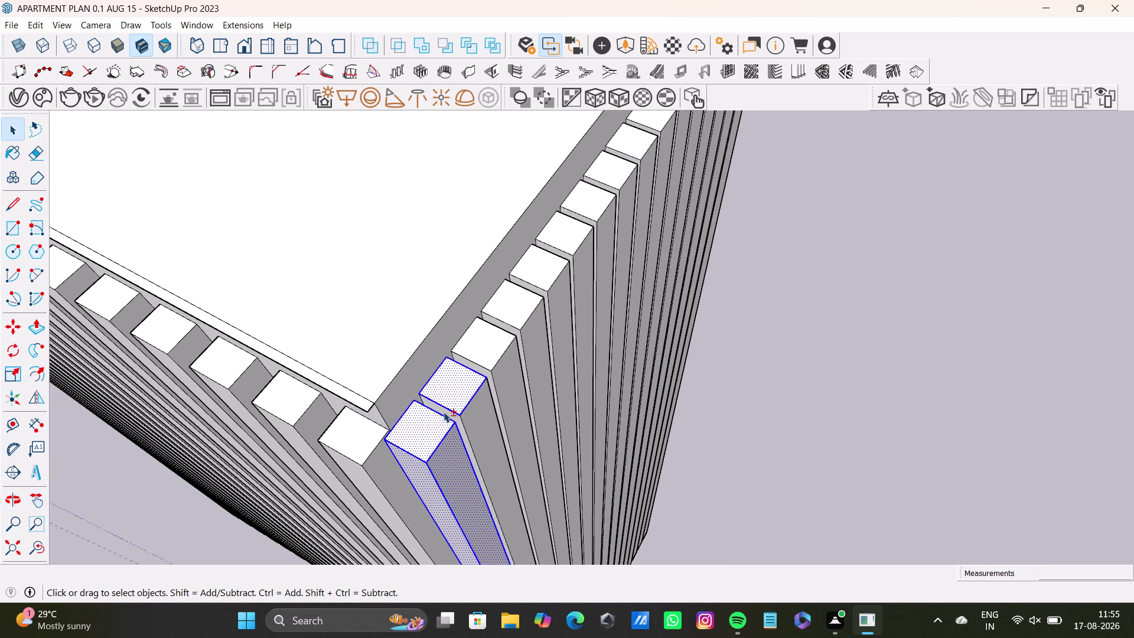
double_click(443, 412)
double_click(467, 415)
Add the remaining corner slats, triple-click to select the whole connected panel, then undo.
double_click(482, 356)
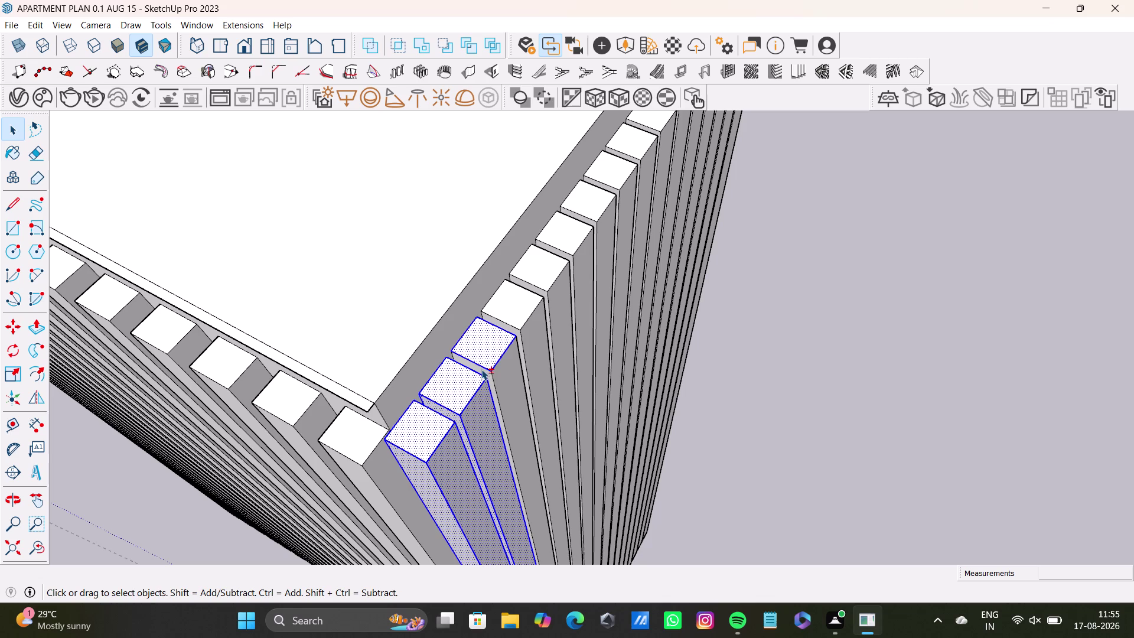
double_click(483, 368)
double_click(499, 373)
double_click(479, 367)
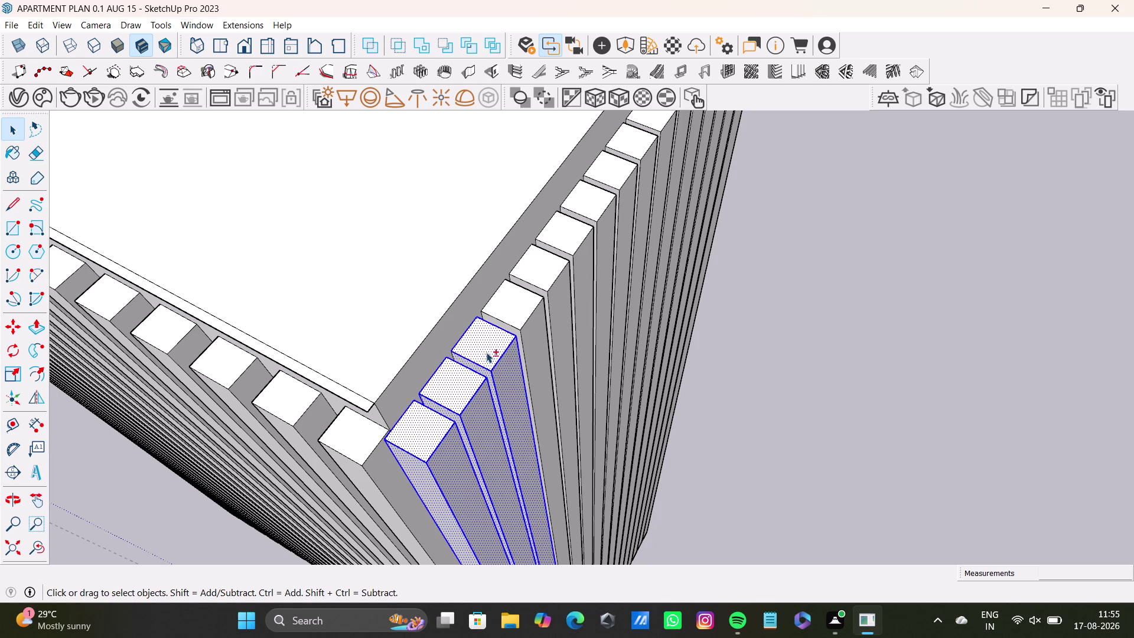
double_click(514, 311)
double_click(513, 328)
triple_click(527, 331)
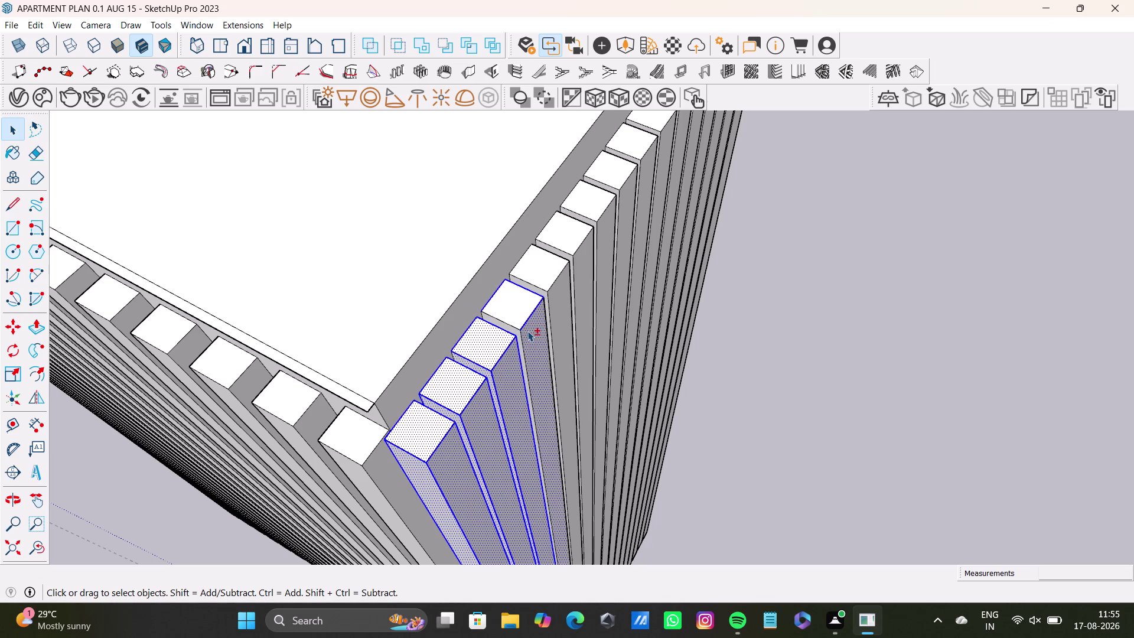
key(ctrl+z)
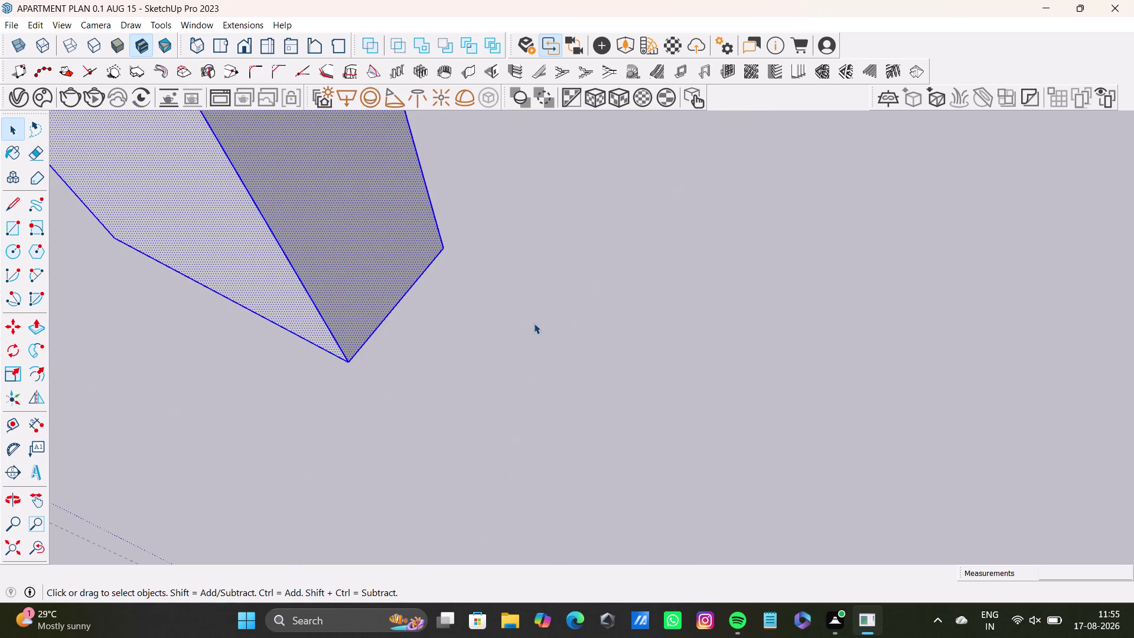
scroll(down, 3)
middle_drag(350, 268, 545, 428)
scroll(down, 3)
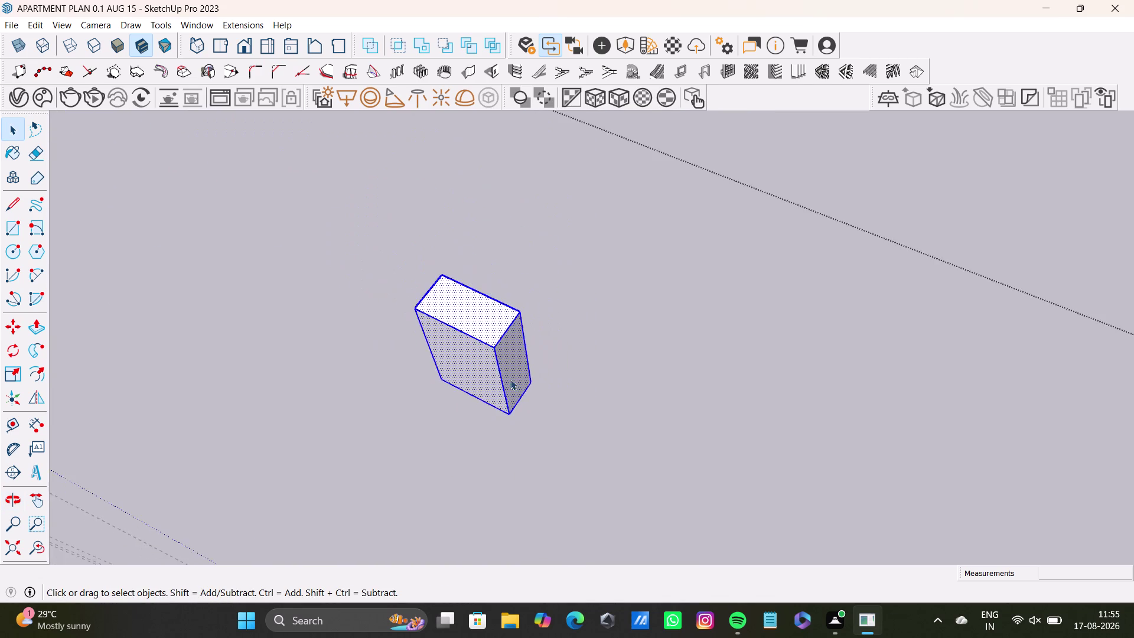
middle_drag(511, 379, 0, 203)
middle_drag(508, 303, 148, 247)
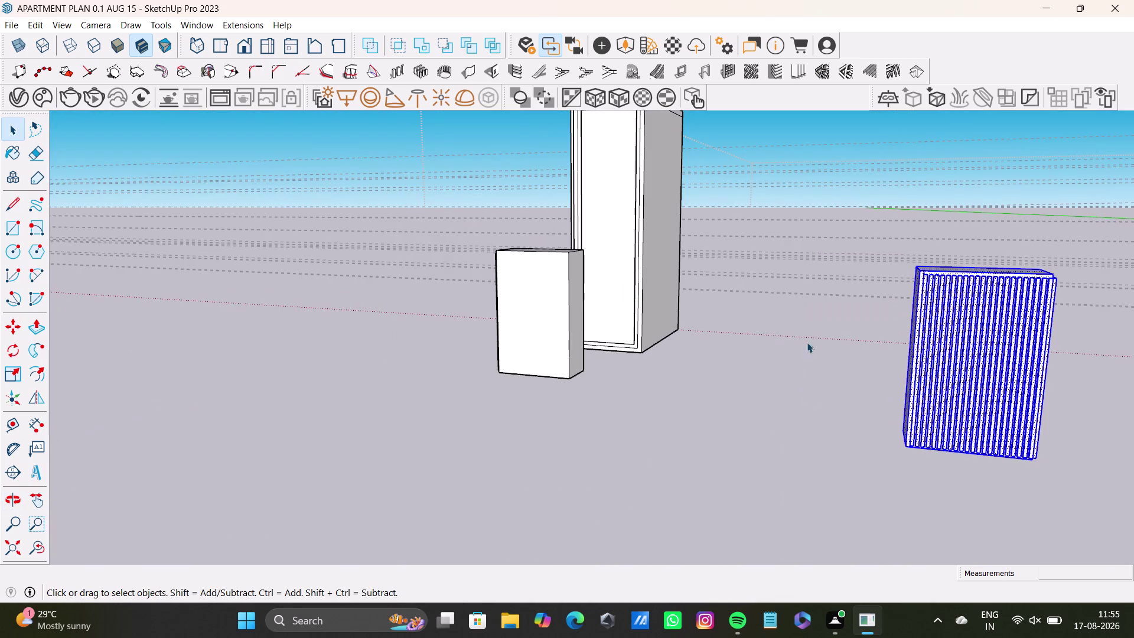
middle_drag(832, 345, 438, 307)
middle_drag(702, 359, 544, 412)
scroll(up, 3)
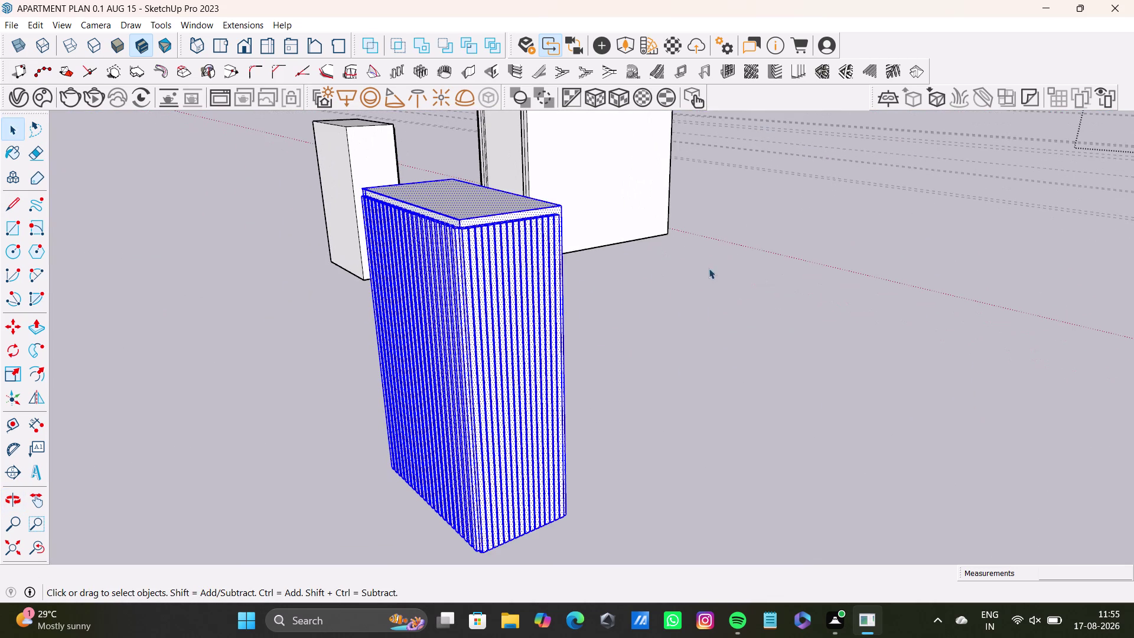
key(space)
click(712, 315)
scroll(up, 3)
middle_drag(468, 236, 490, 361)
scroll(up, 3)
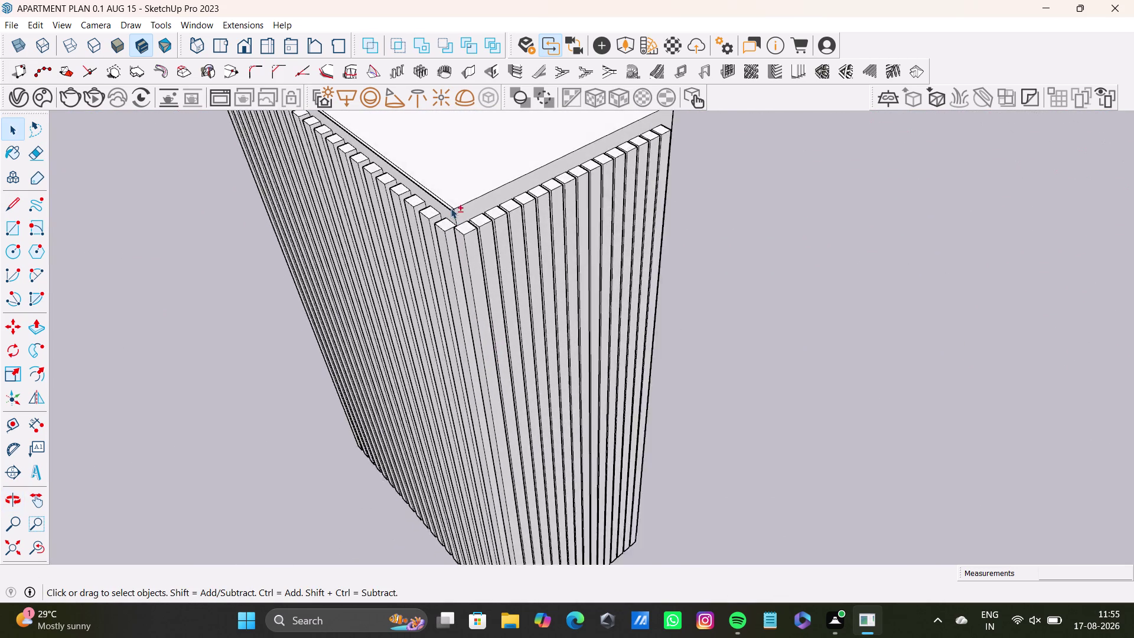
scroll(up, 3)
double_click(469, 231)
click(474, 256)
click(473, 258)
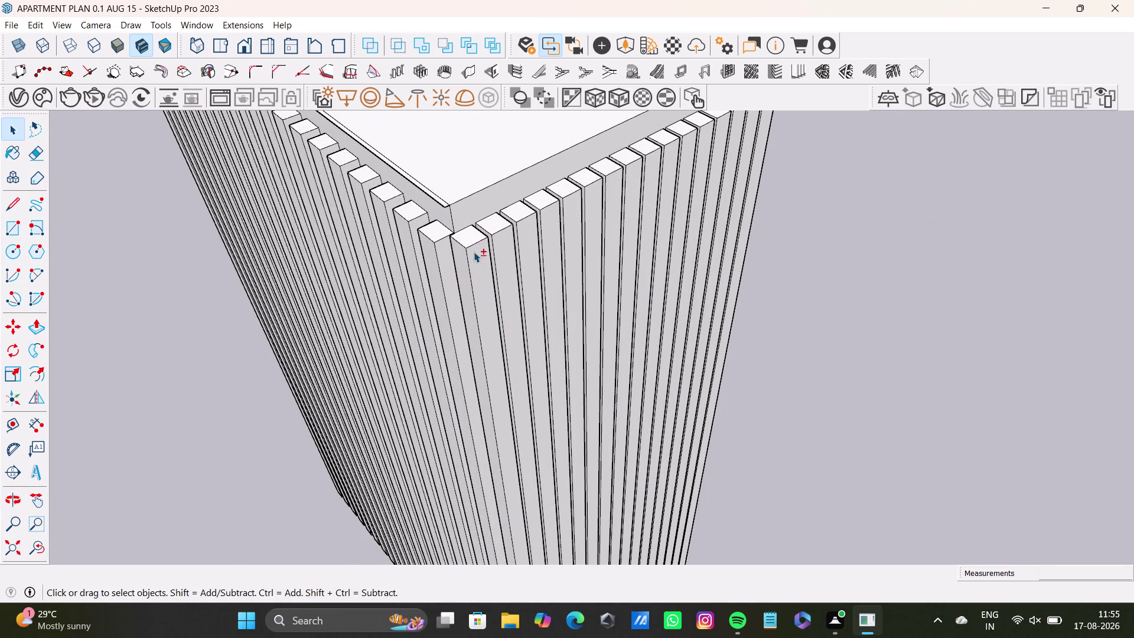
double_click(473, 240)
click(461, 249)
double_click(473, 257)
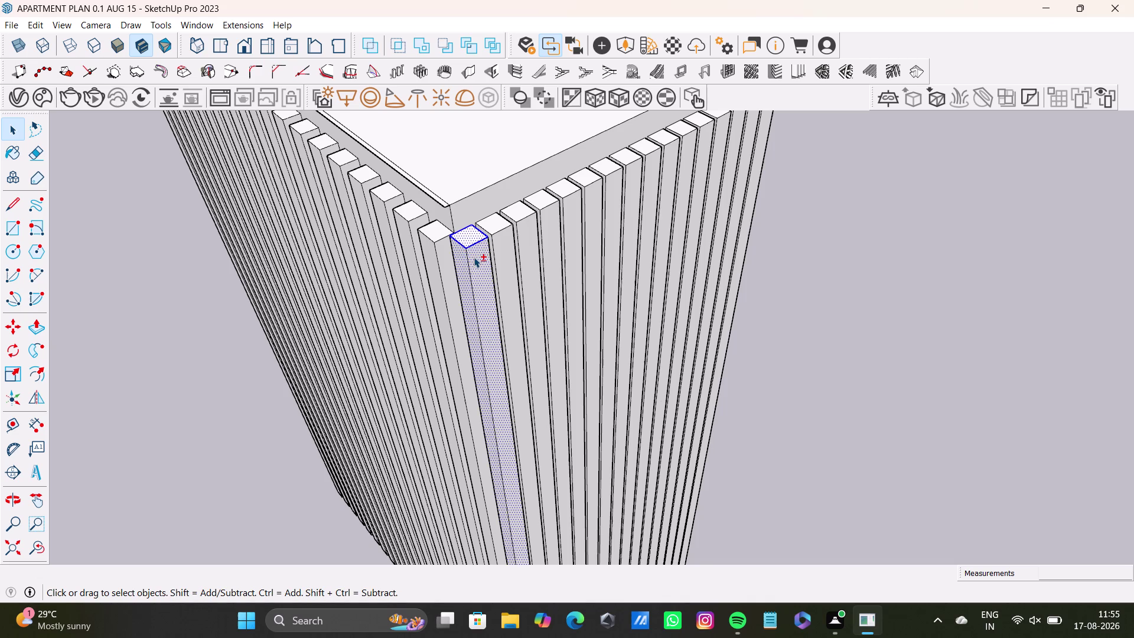
double_click(462, 253)
double_click(460, 256)
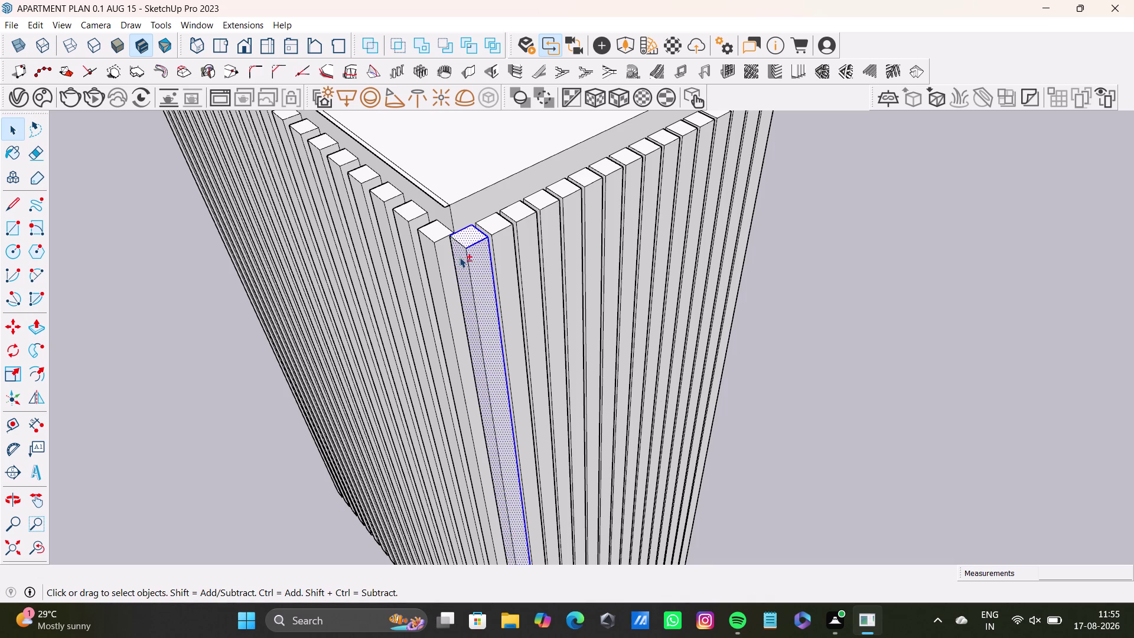
double_click(492, 225)
scroll(up, 3)
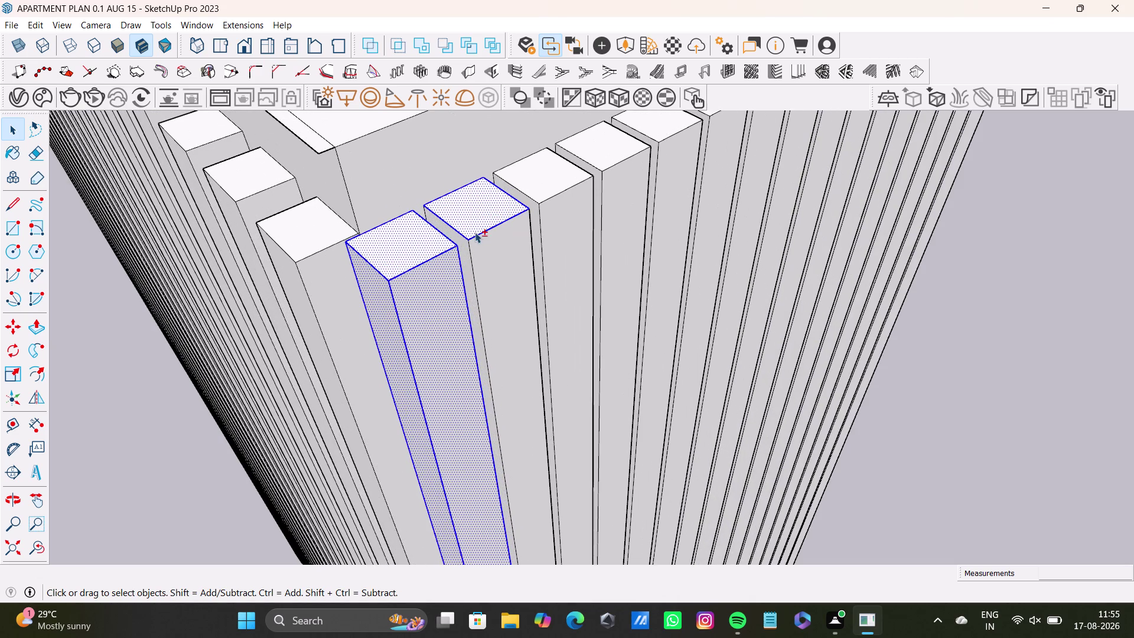
double_click(461, 243)
double_click(488, 254)
double_click(563, 181)
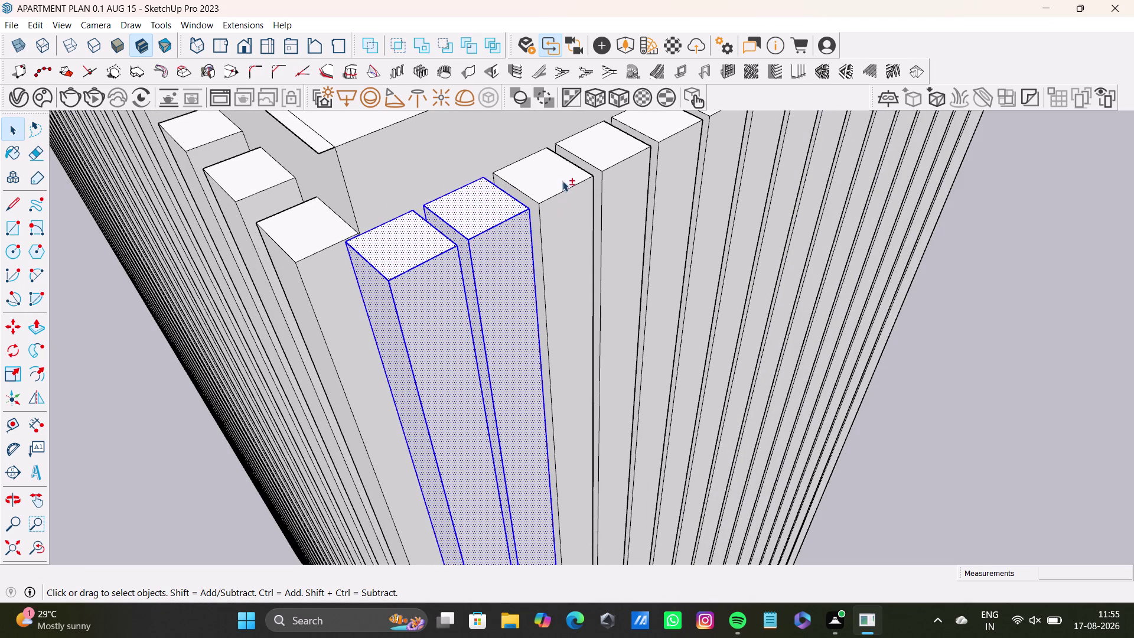
double_click(576, 218)
double_click(533, 212)
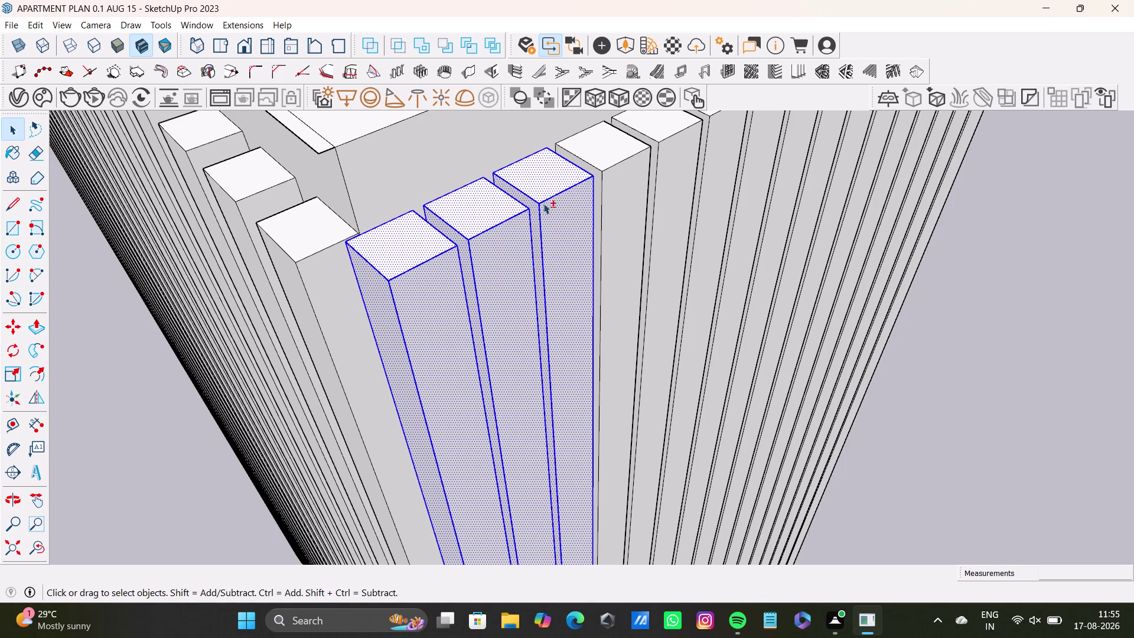
double_click(605, 155)
double_click(601, 177)
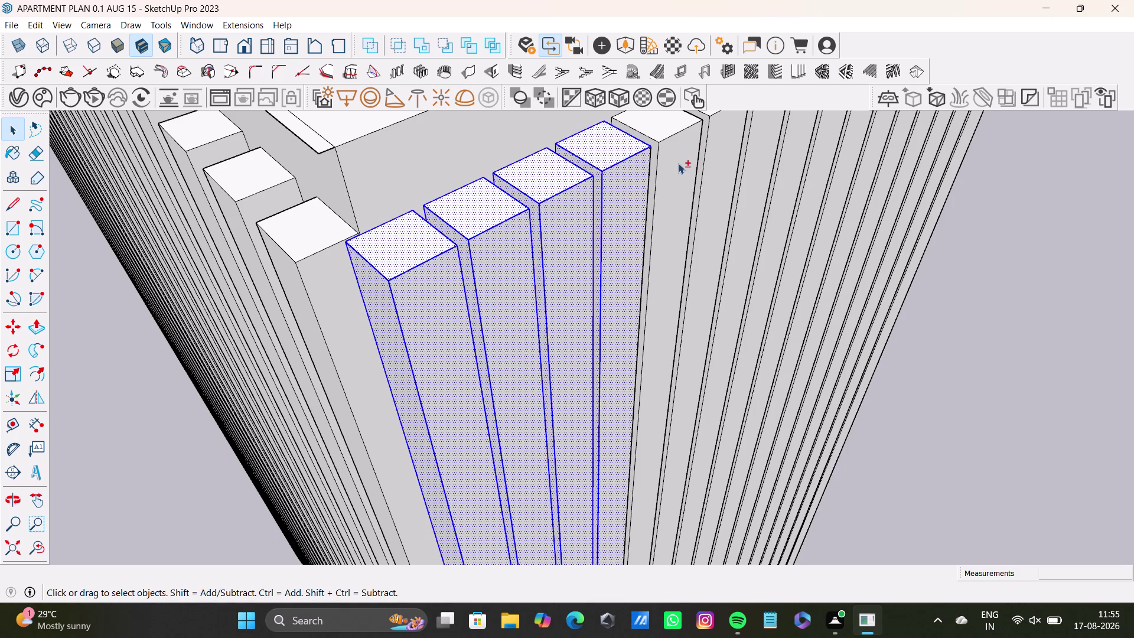
middle_drag(667, 161, 602, 252)
scroll(up, 3)
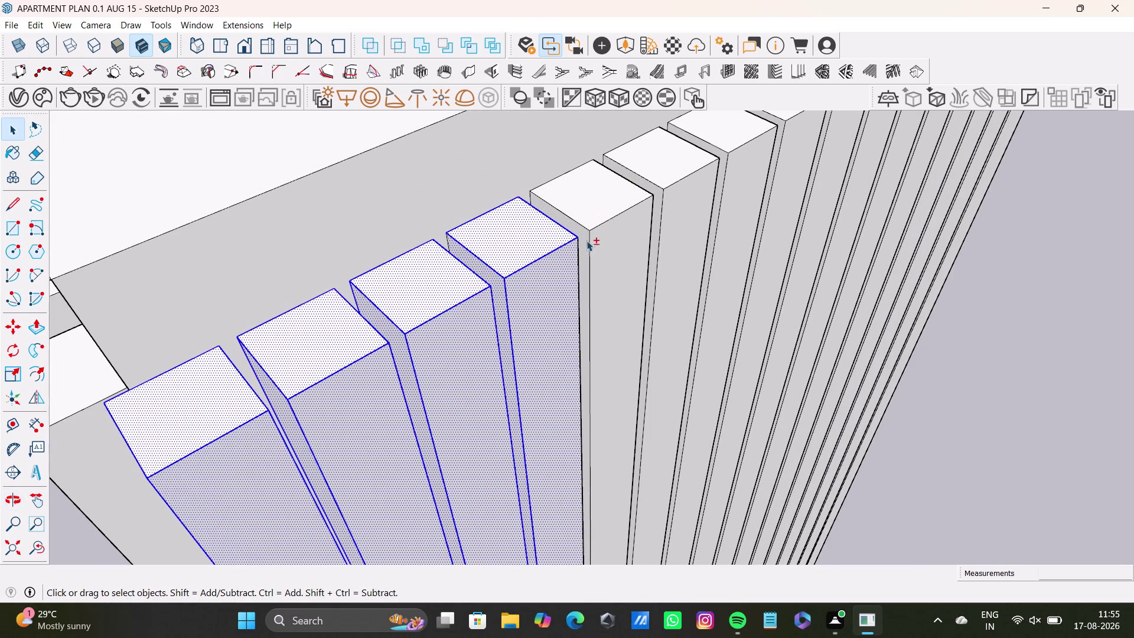
click(579, 268)
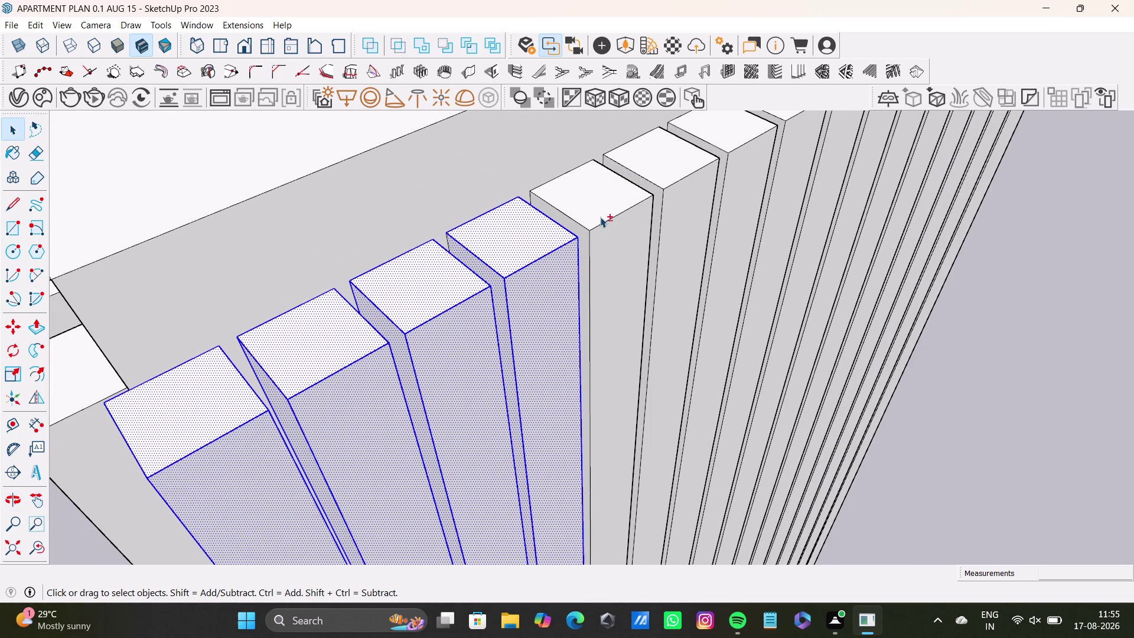
double_click(600, 217)
double_click(581, 237)
double_click(607, 234)
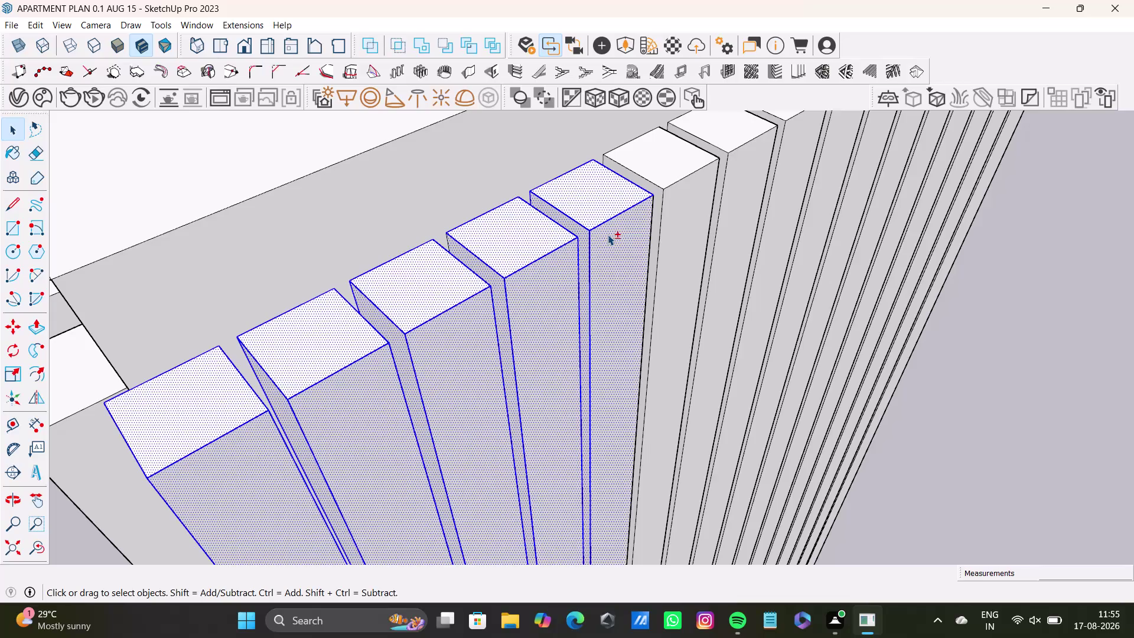
double_click(687, 164)
double_click(659, 196)
double_click(674, 196)
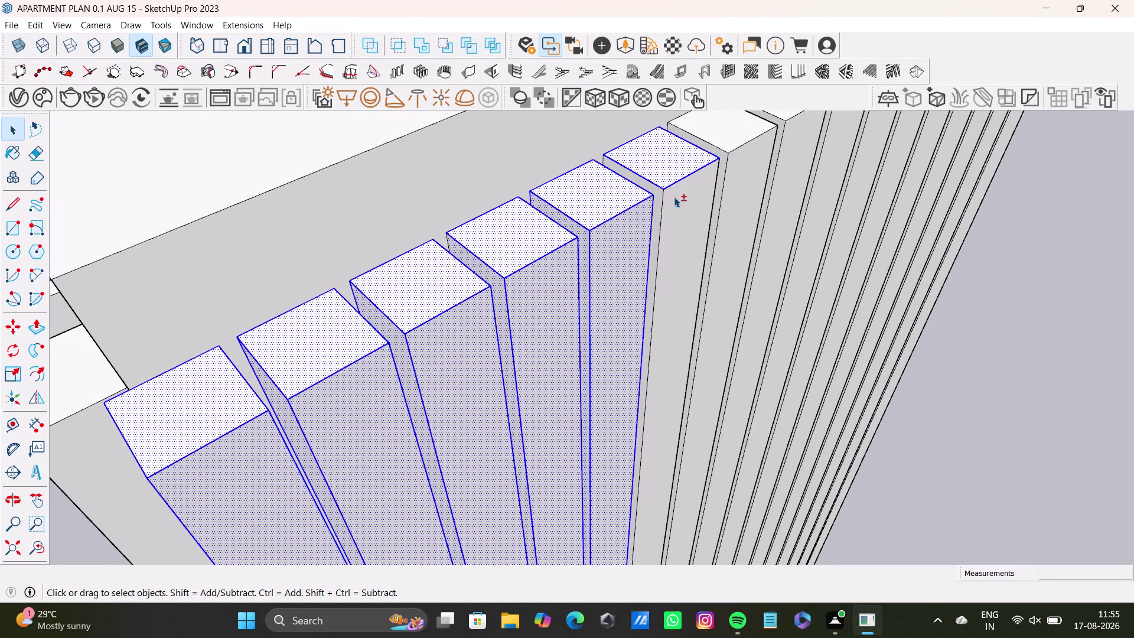
double_click(660, 193)
scroll(down, 3)
middle_drag(660, 193, 657, 197)
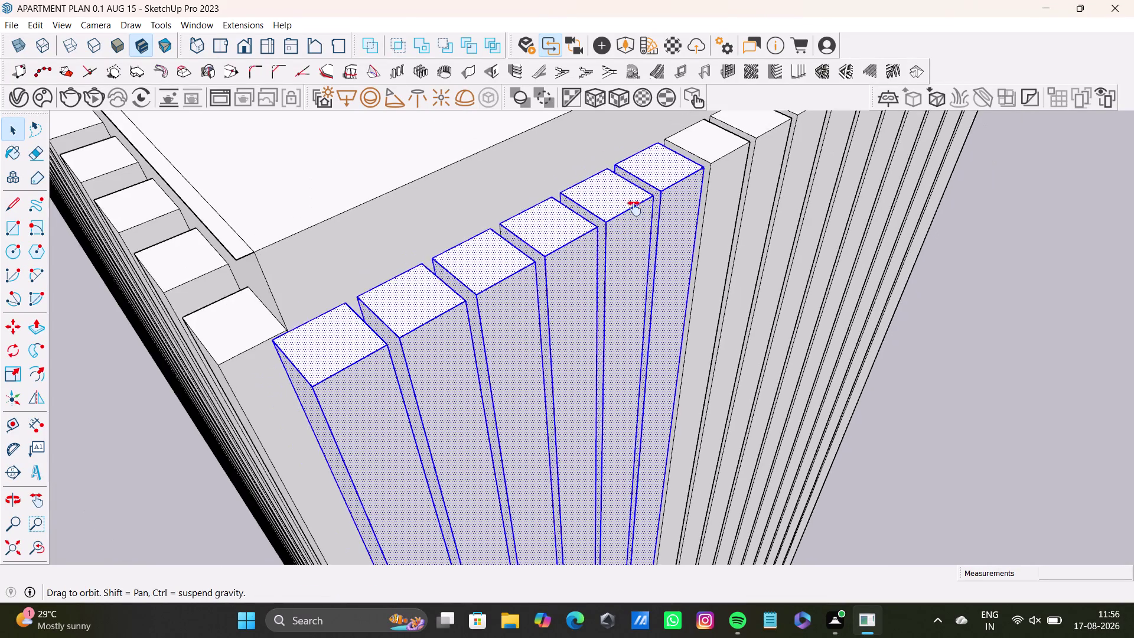
middle_drag(656, 196, 538, 316)
double_click(601, 264)
double_click(591, 287)
double_click(599, 285)
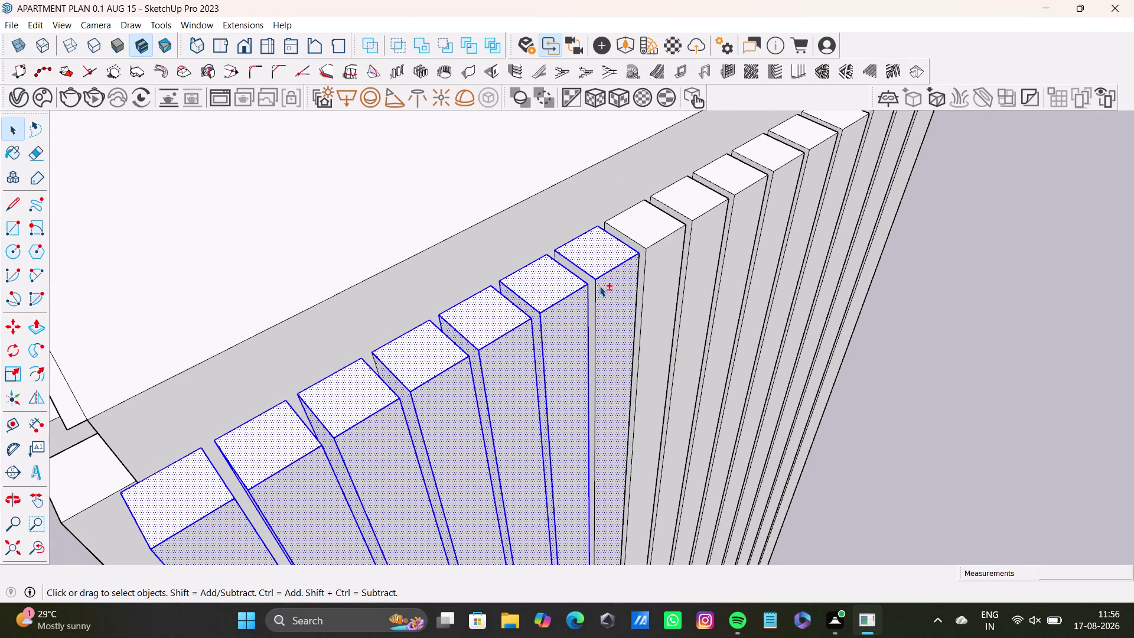
double_click(590, 283)
double_click(653, 226)
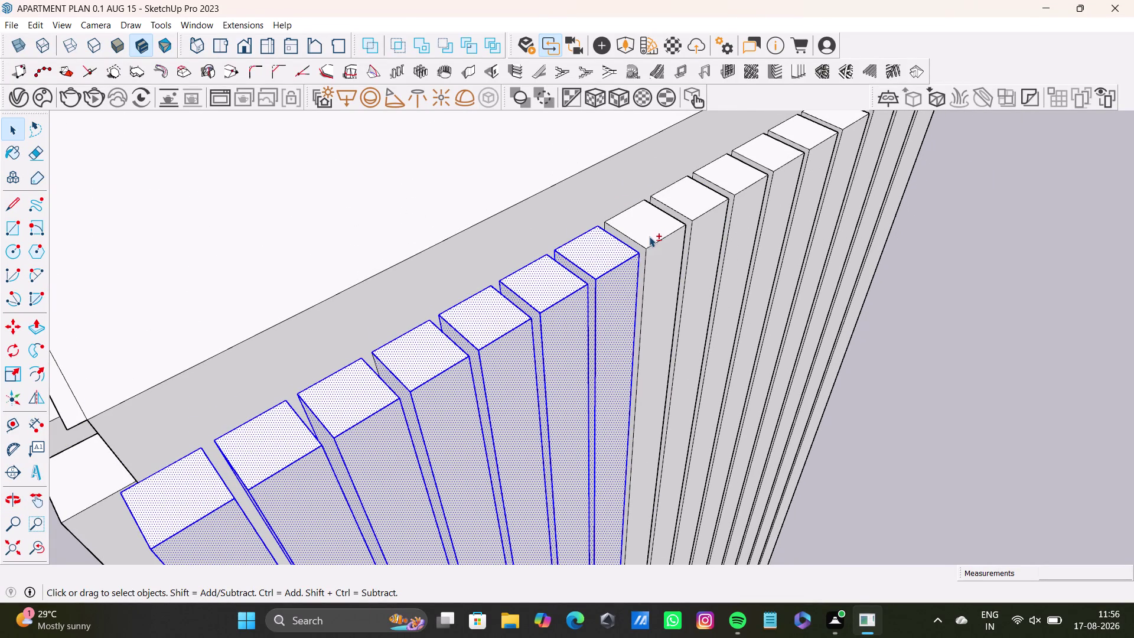
double_click(648, 236)
double_click(641, 250)
double_click(650, 252)
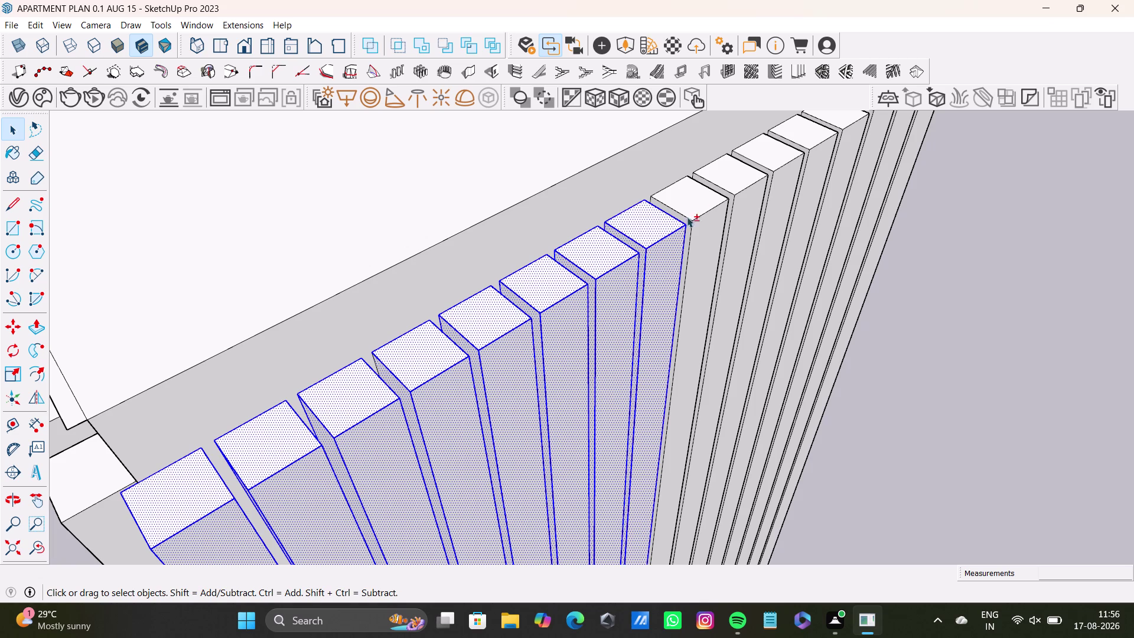
double_click(694, 189)
double_click(688, 221)
double_click(687, 222)
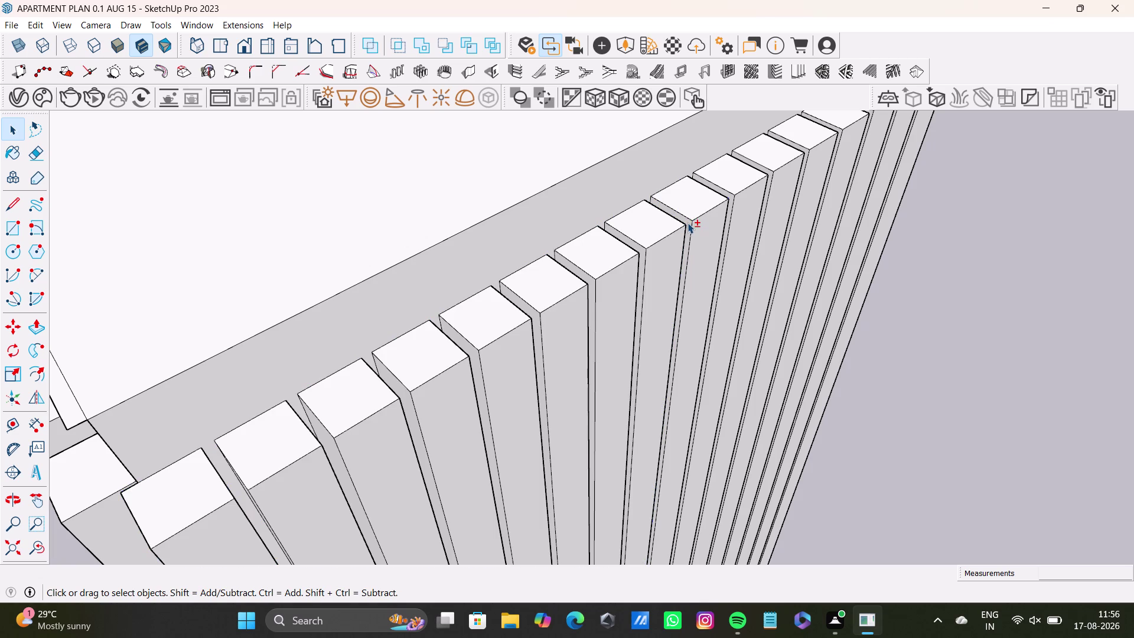
scroll(down, 3)
scroll(up, 3)
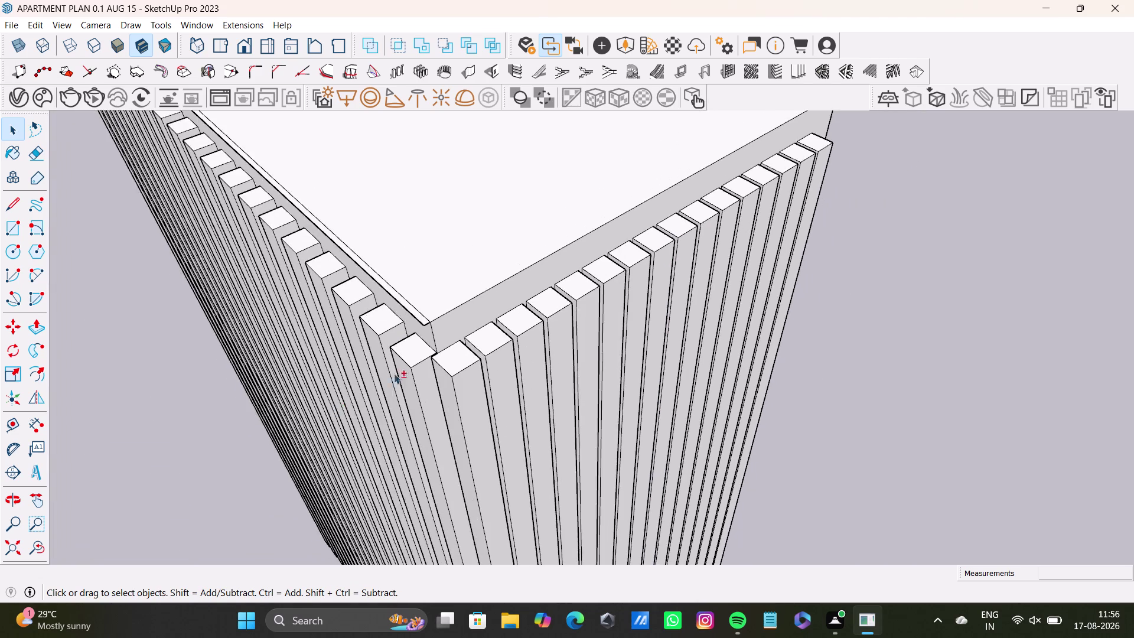
Select the corner slat and its neighbours, then clear the selection to start over.
scroll(up, 3)
double_click(480, 348)
double_click(470, 384)
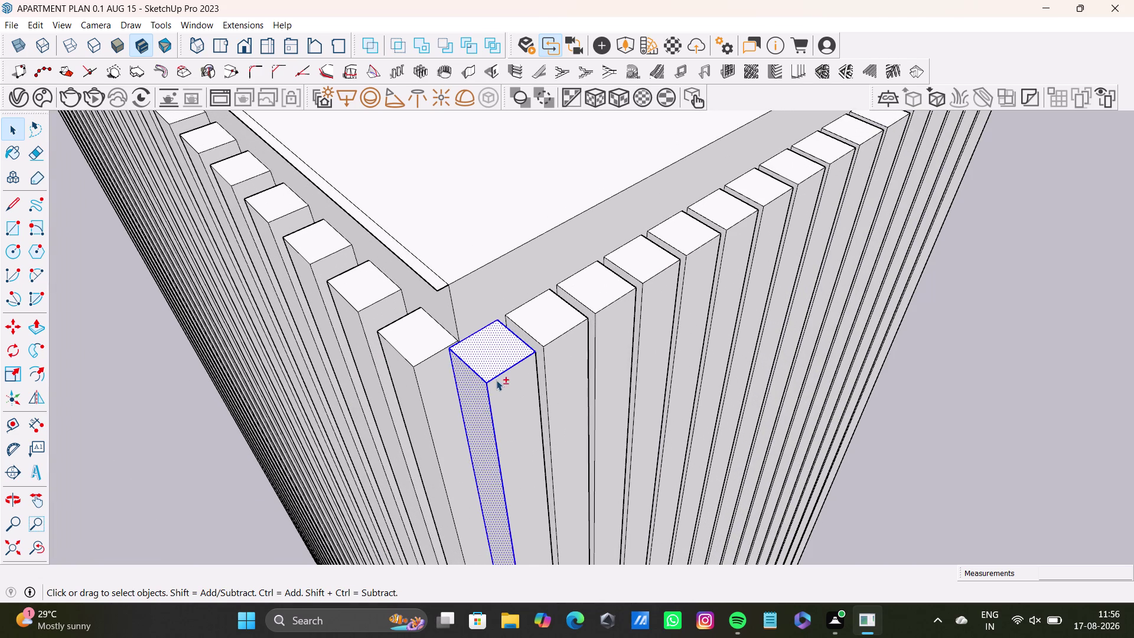
double_click(497, 385)
double_click(565, 326)
click(541, 345)
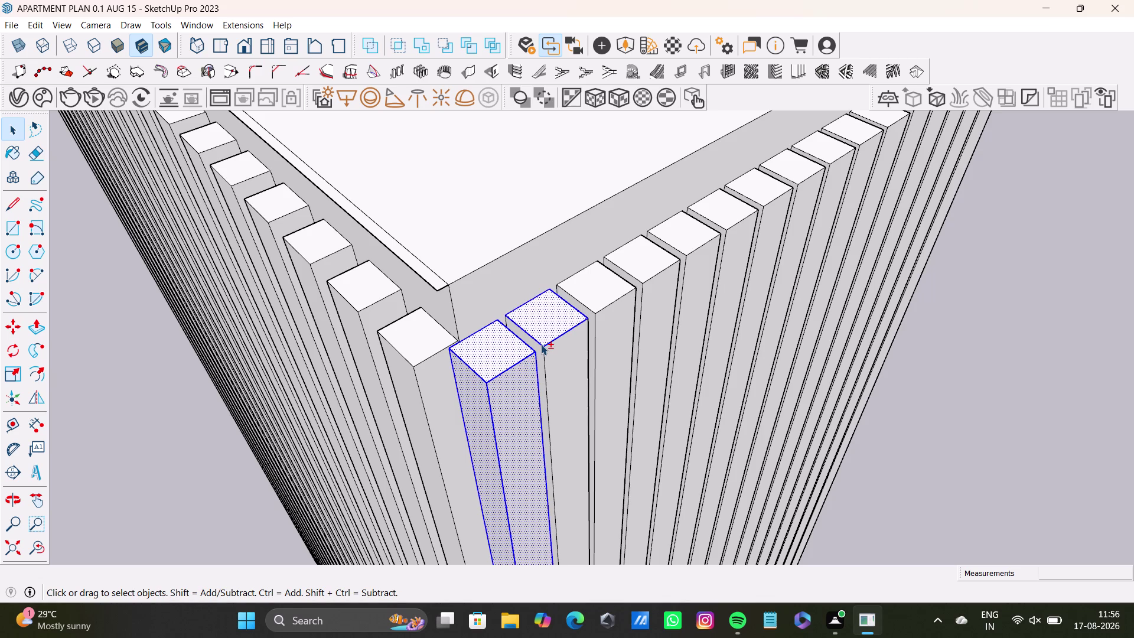
double_click(537, 346)
double_click(554, 352)
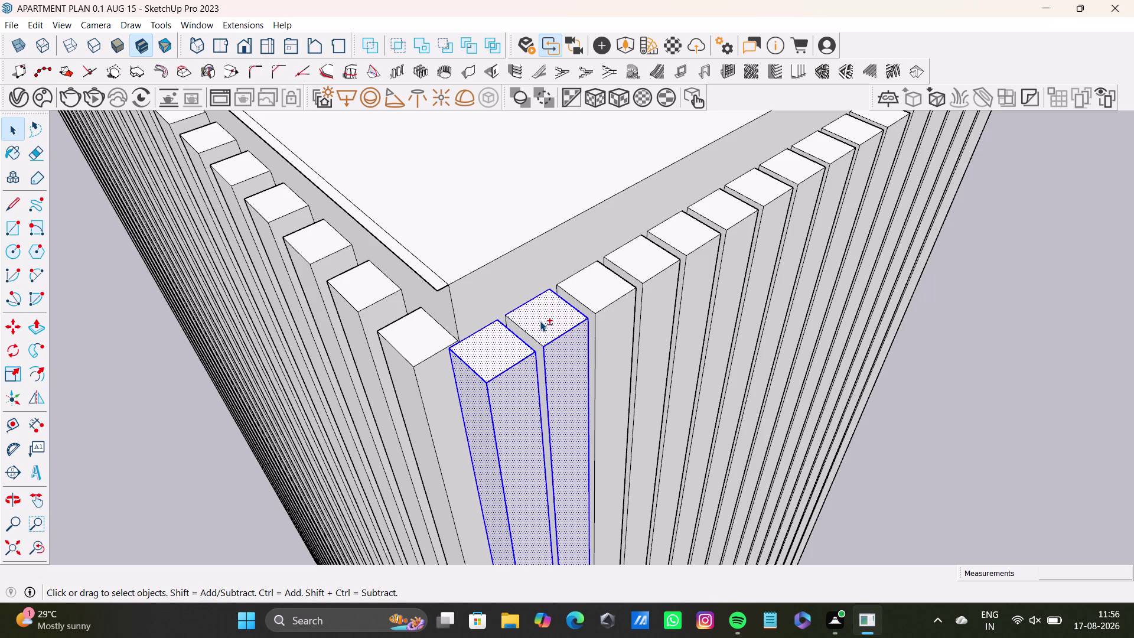
triple_click(539, 321)
click(540, 323)
Reselect the corner slat and add the neighbouring slat.
triple_click(510, 350)
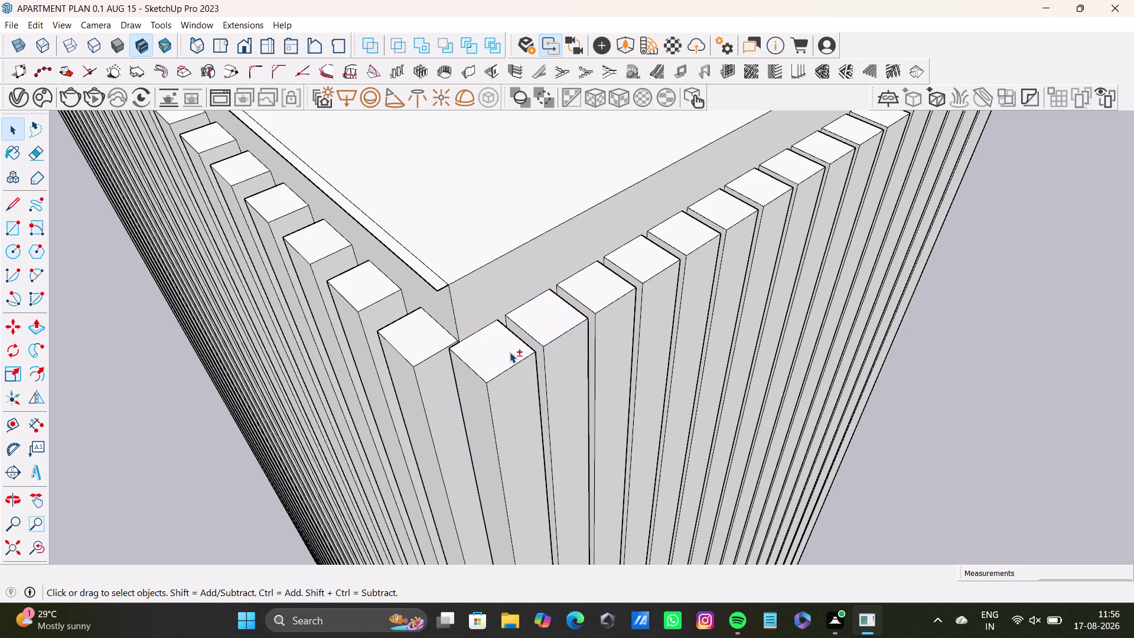
double_click(502, 353)
double_click(476, 414)
double_click(514, 405)
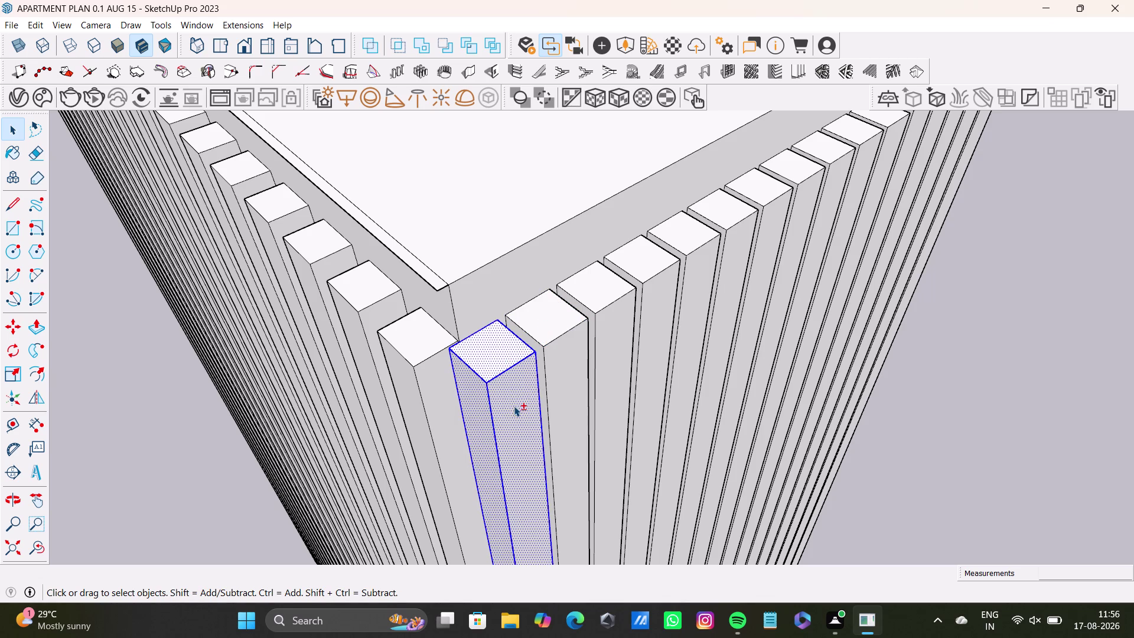
double_click(552, 323)
scroll(up, 3)
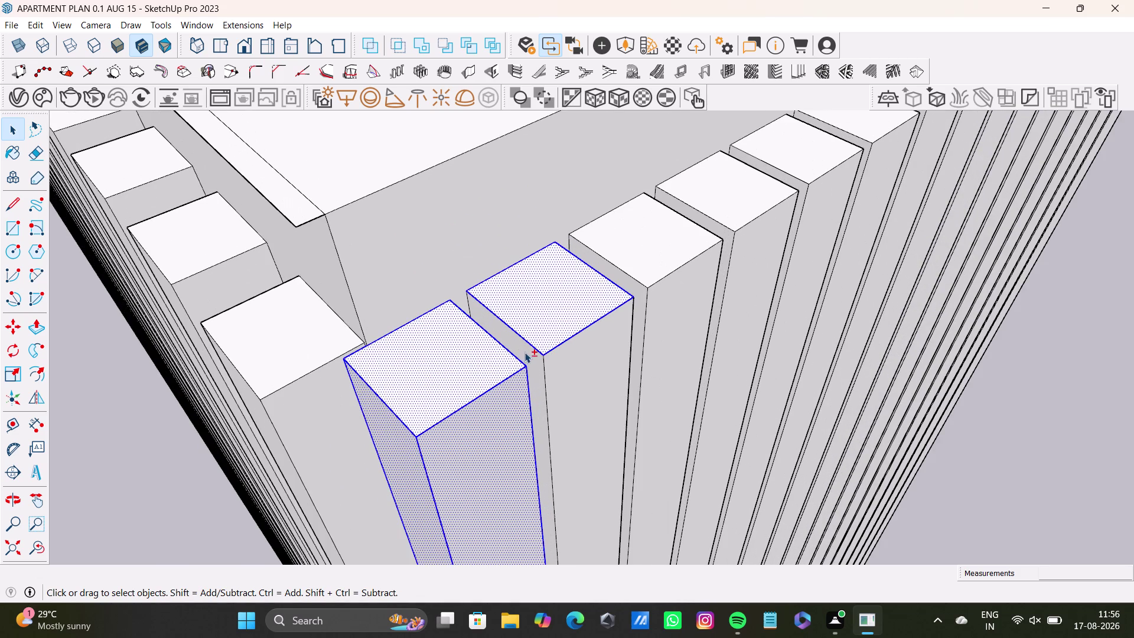
Add the third and fourth slats to the selection.
double_click(525, 352)
double_click(583, 370)
double_click(653, 255)
double_click(633, 281)
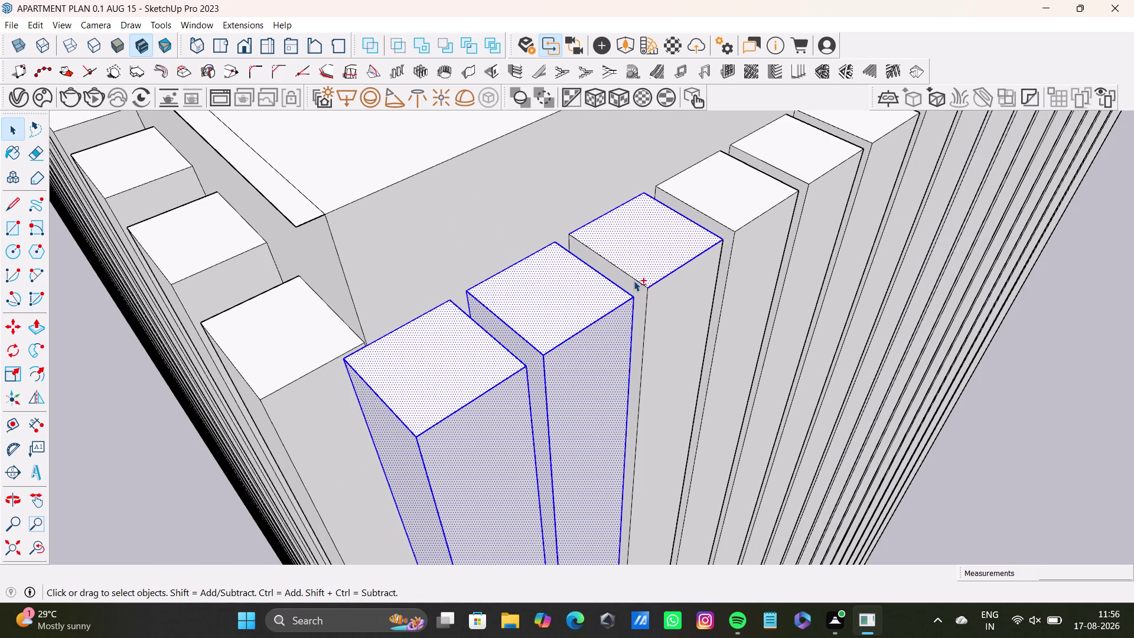
double_click(668, 299)
double_click(642, 287)
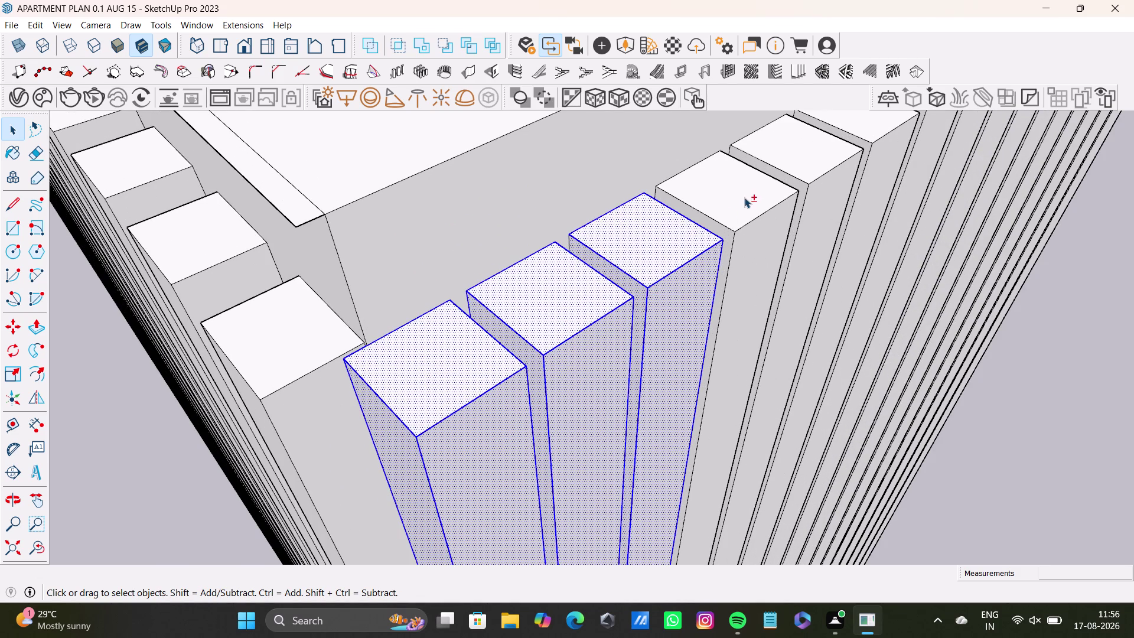
double_click(744, 196)
Shift the view along the slat row and select the next slats.
middle_drag(750, 264, 515, 337)
scroll(up, 3)
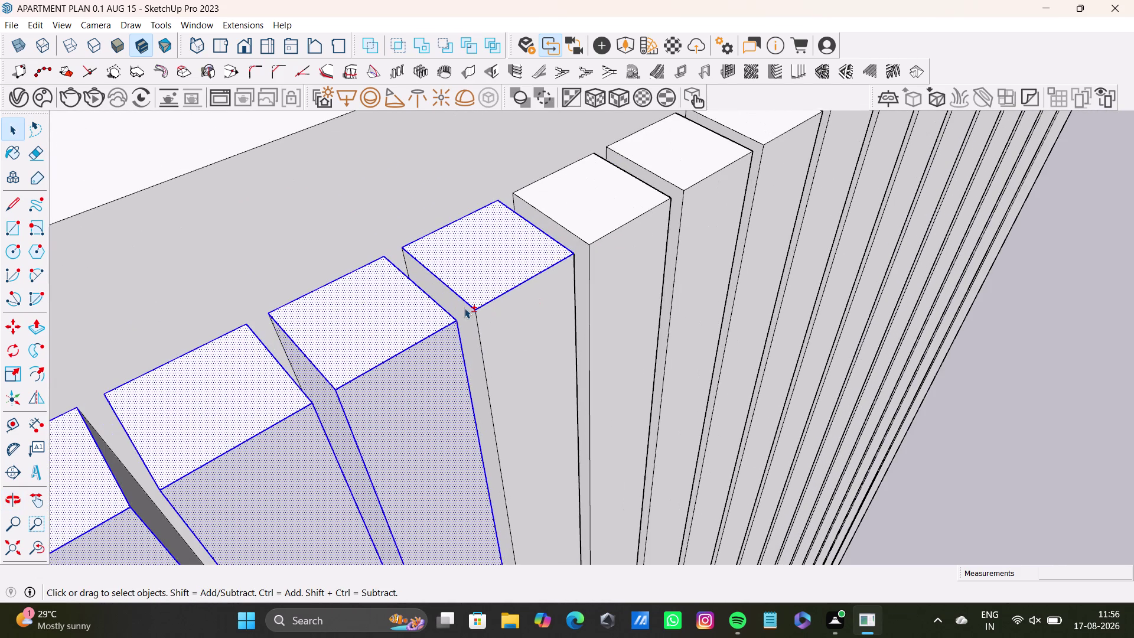
click(466, 307)
click(490, 312)
click(467, 312)
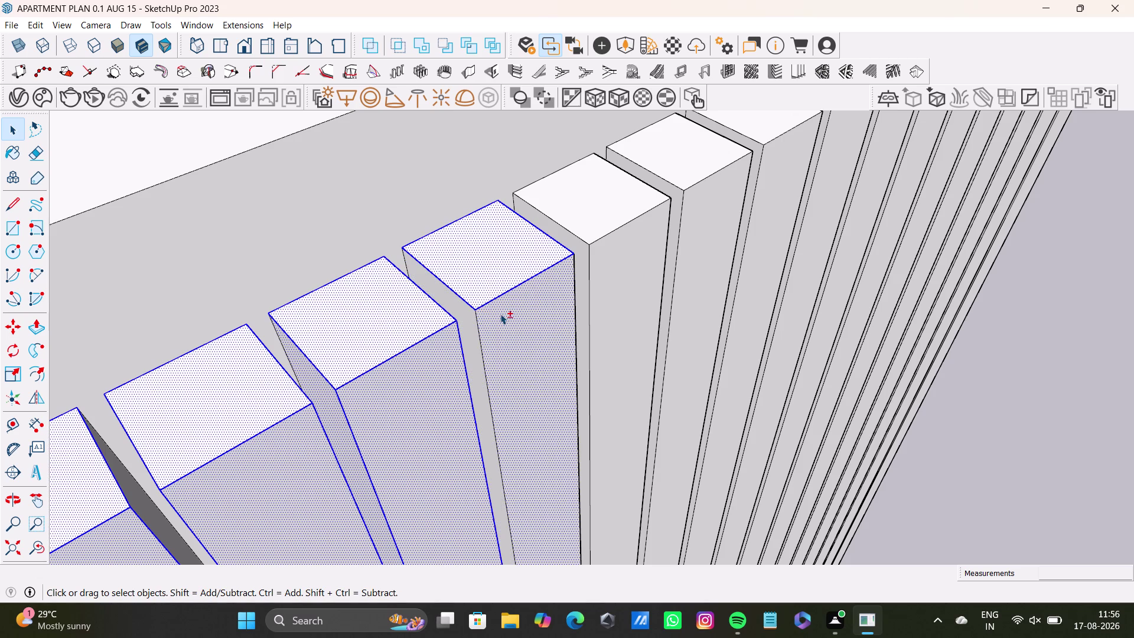
click(500, 313)
double_click(470, 313)
click(488, 314)
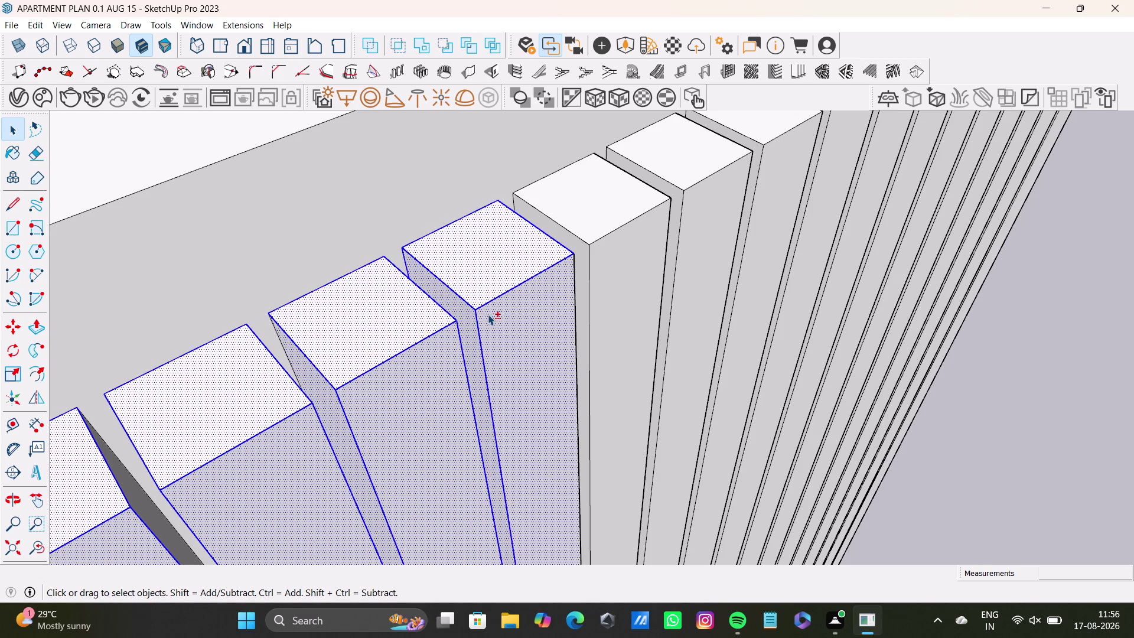
Add the fifth slat and the slats beyond it to the selection.
click(586, 229)
click(585, 265)
click(598, 265)
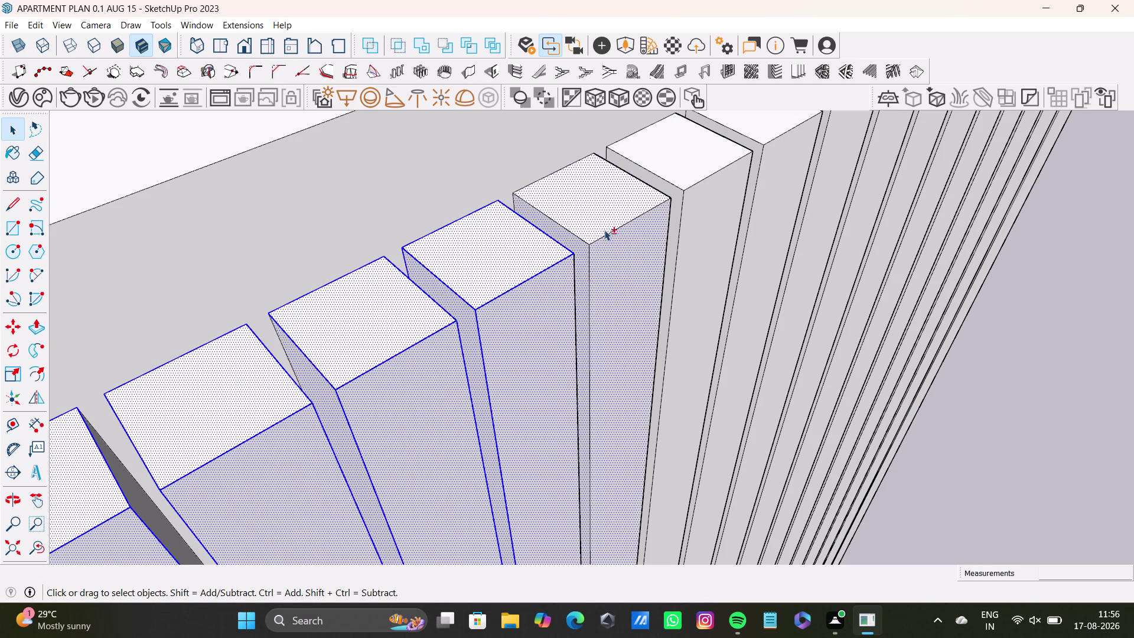
click(604, 226)
click(574, 285)
click(601, 209)
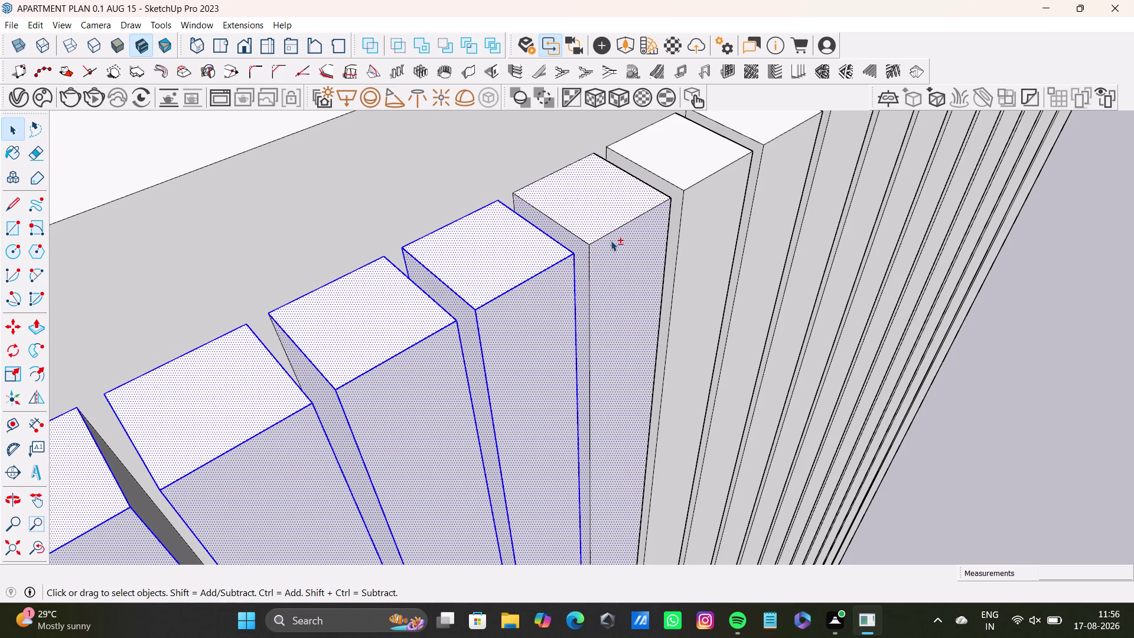
Add the remaining slats, then zoom back out to the whole fluted block.
scroll(down, 3)
double_click(624, 211)
double_click(620, 219)
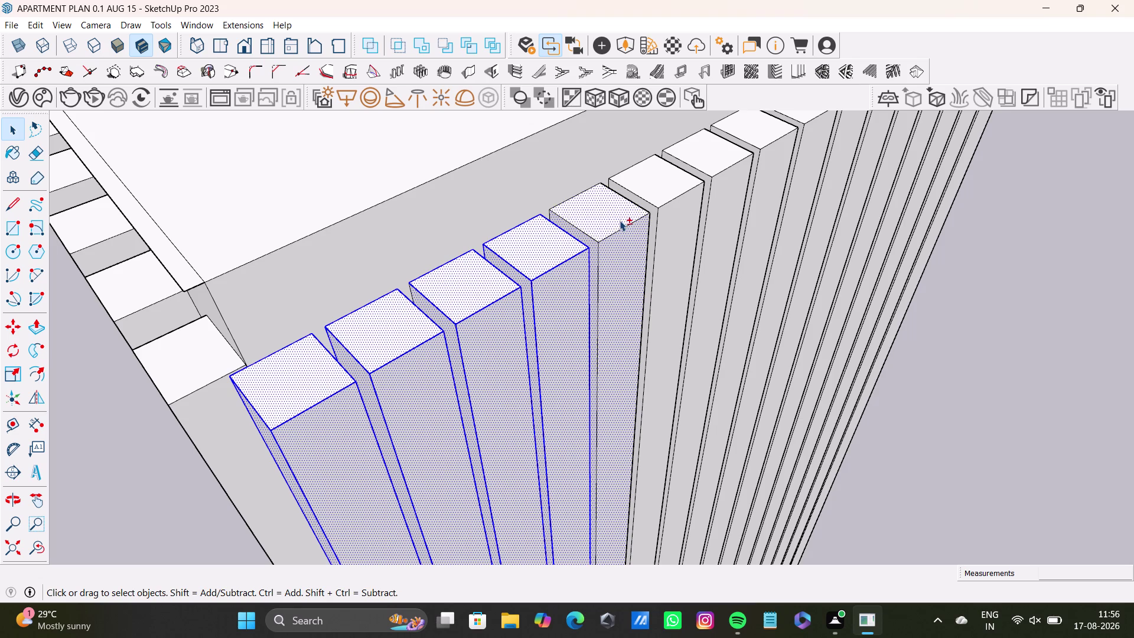
double_click(660, 179)
double_click(678, 210)
scroll(up, 3)
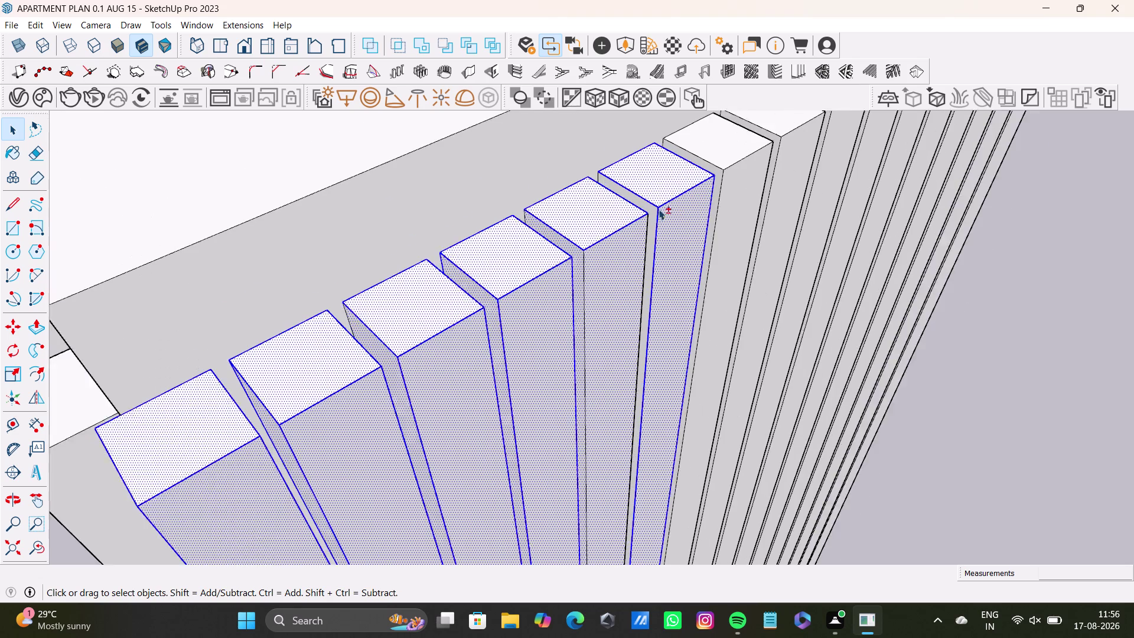
scroll(up, 3)
double_click(656, 213)
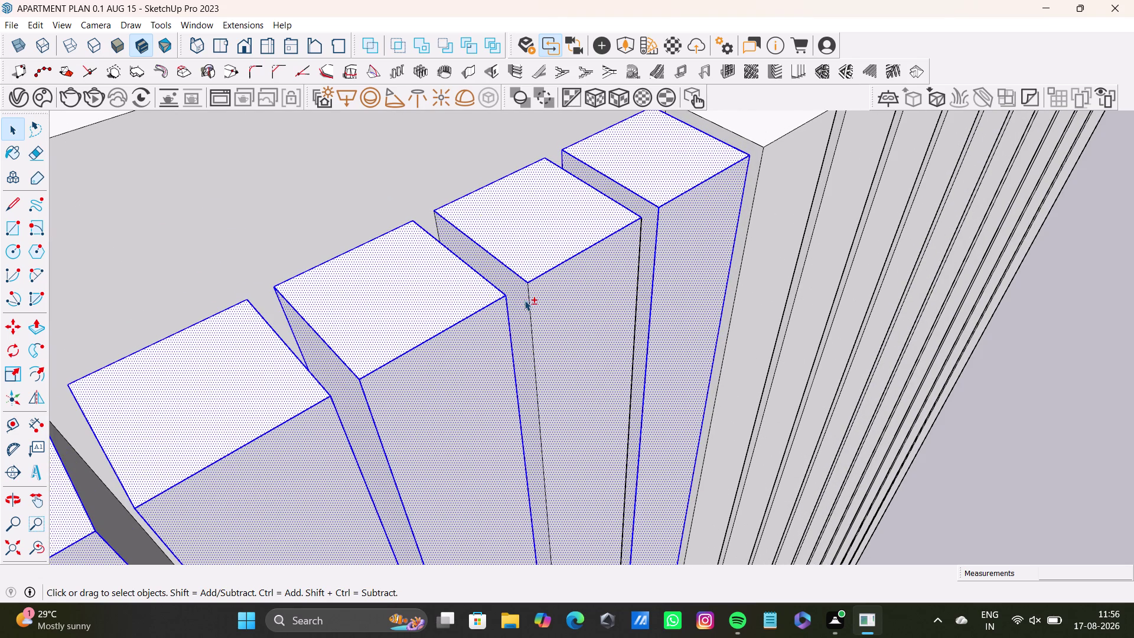
scroll(down, 3)
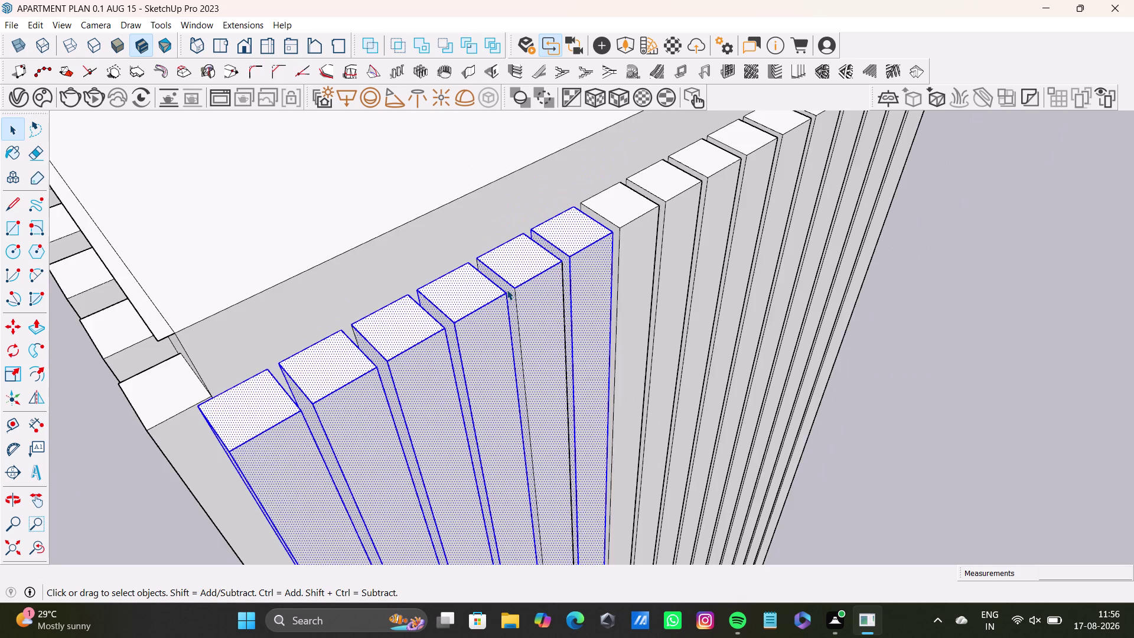
scroll(down, 3)
key(space)
Deselect the slats and orbit until the fluted box's slatted front is centred.
click(671, 283)
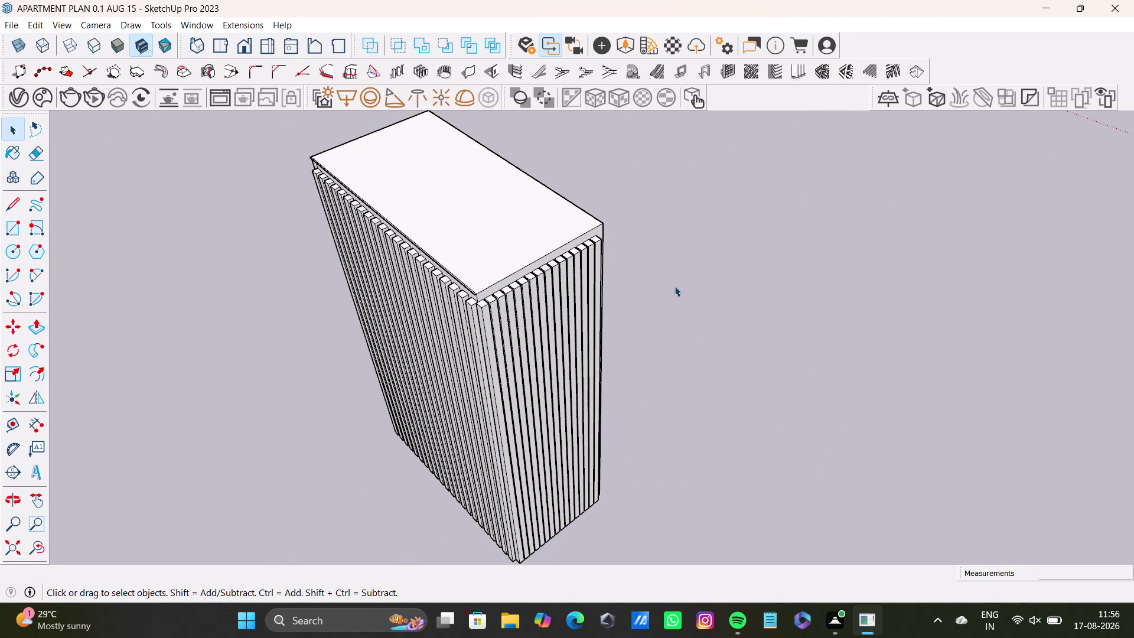
middle_drag(565, 368, 734, 241)
middle_drag(673, 332, 721, 307)
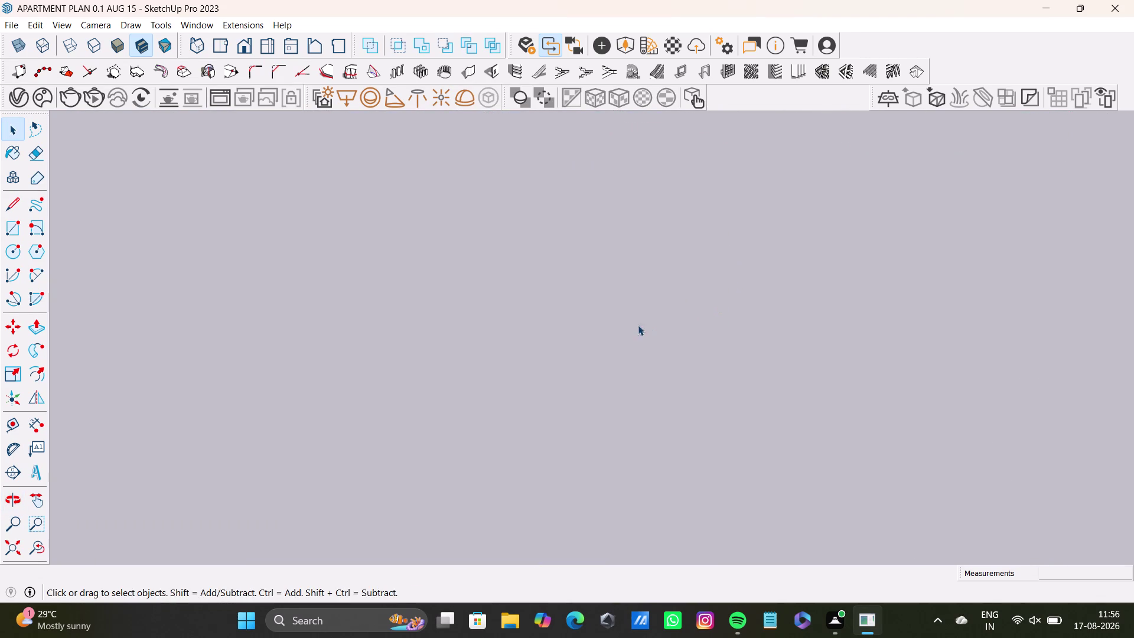
click(35, 544)
scroll(down, 3)
middle_drag(456, 397, 665, 353)
scroll(up, 3)
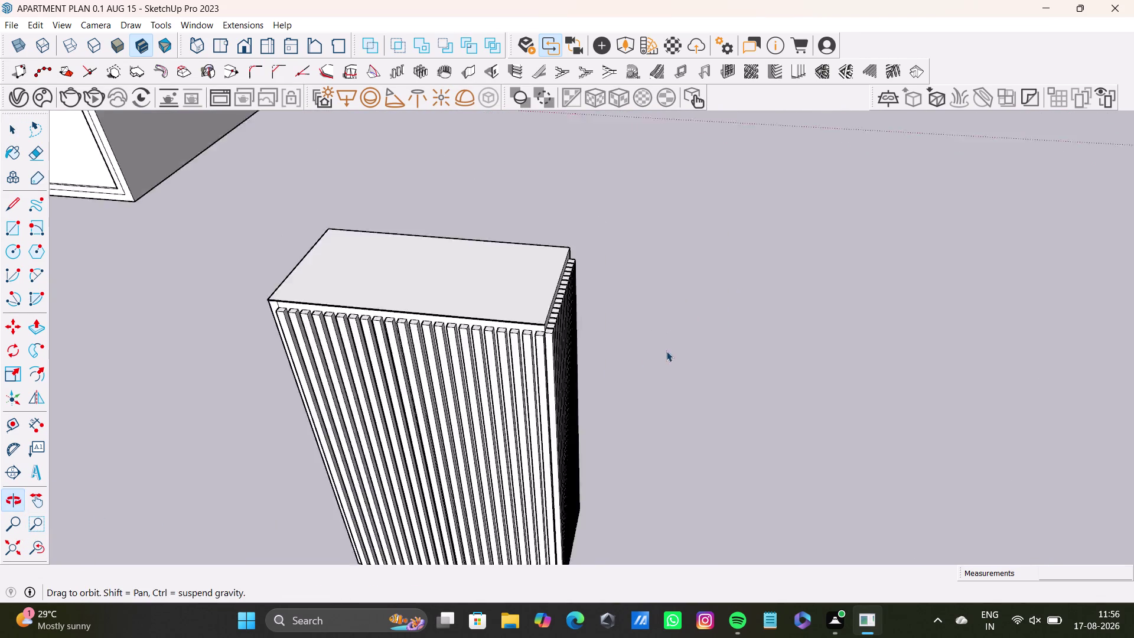
scroll(down, 3)
middle_drag(598, 371, 598, 313)
middle_drag(572, 391, 627, 371)
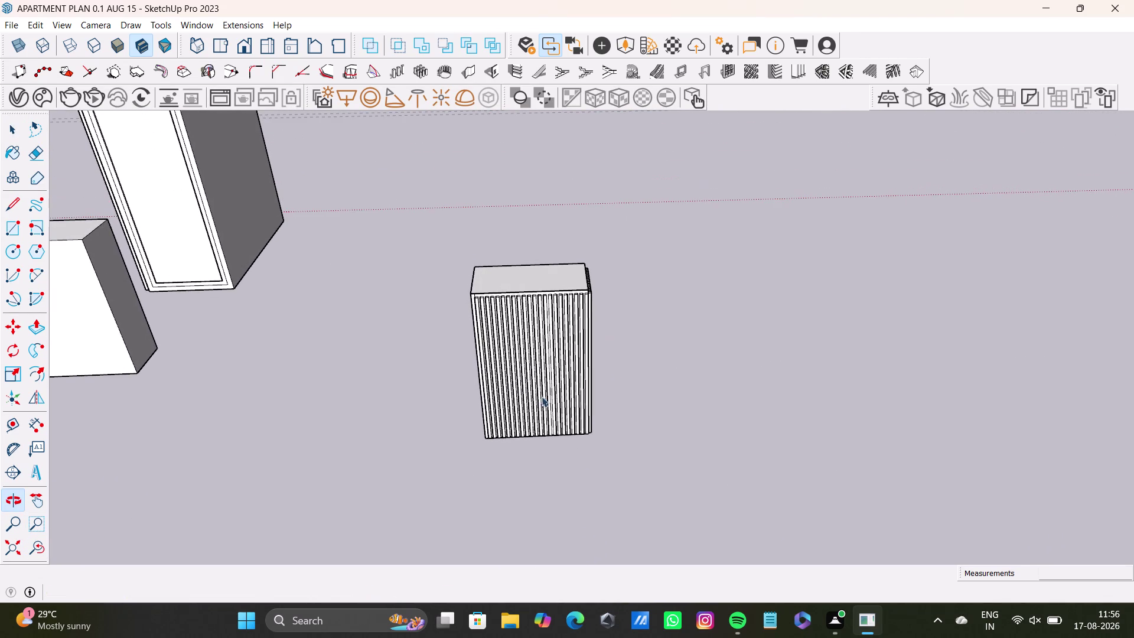
Try the Flip tool on the box, then cancel it with Space.
click(37, 394)
scroll(up, 3)
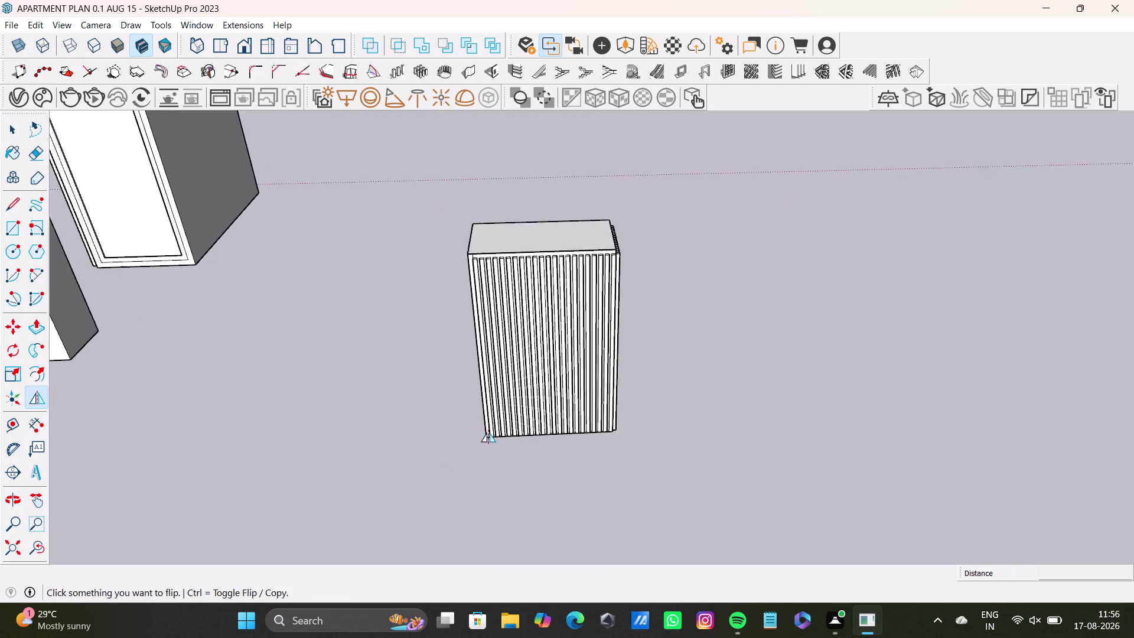
scroll(up, 3)
click(487, 439)
click(622, 434)
key(space)
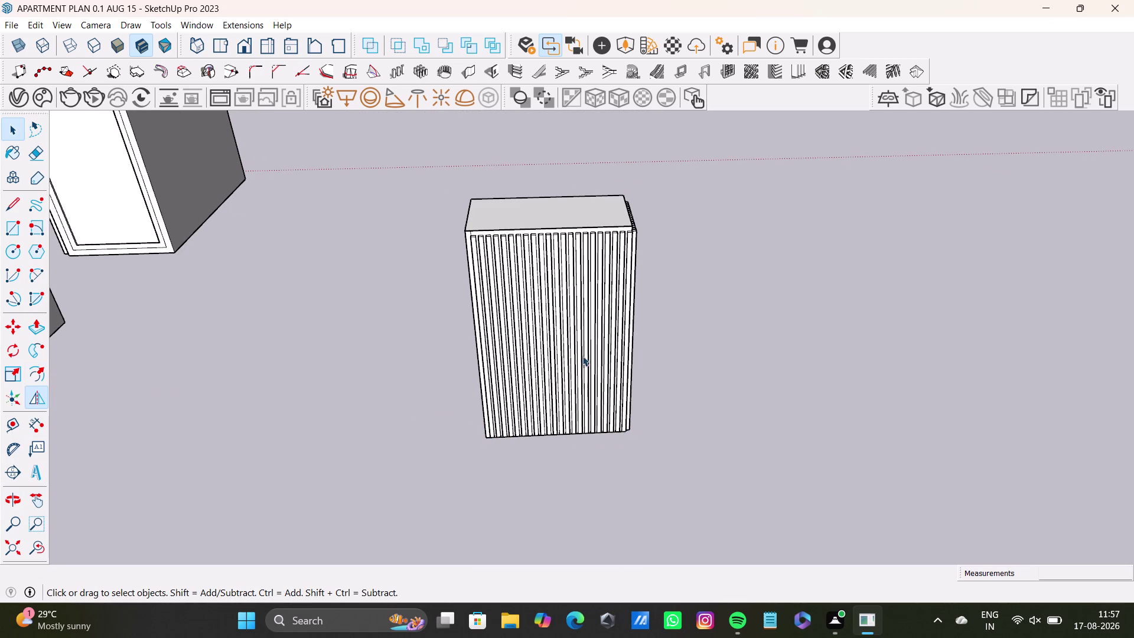
Window-select the entire fluted box together with all its slats.
click(587, 339)
middle_drag(651, 345, 594, 393)
double_click(581, 214)
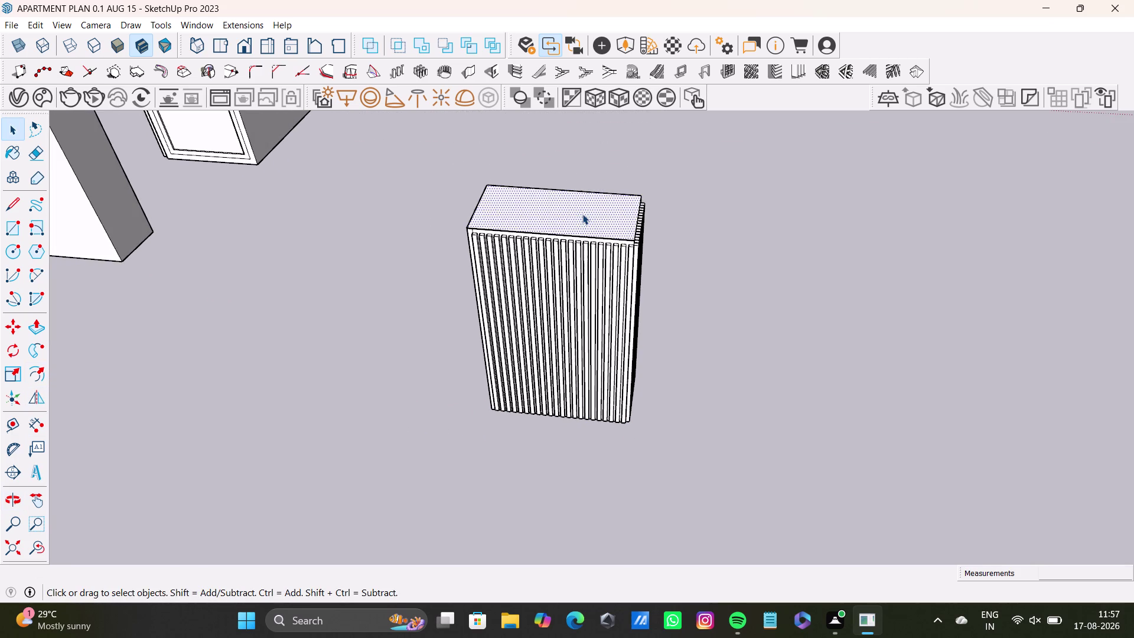
drag(429, 146, 802, 526)
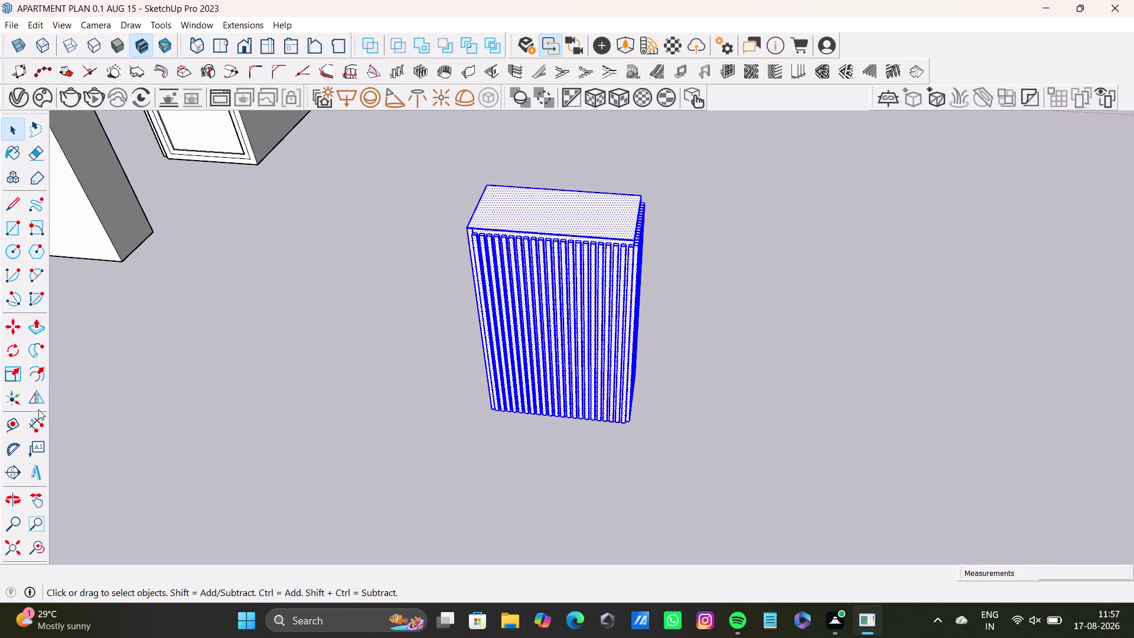
Mirror the selected fluted box across two planes, then flip it across red and back.
click(34, 398)
click(554, 453)
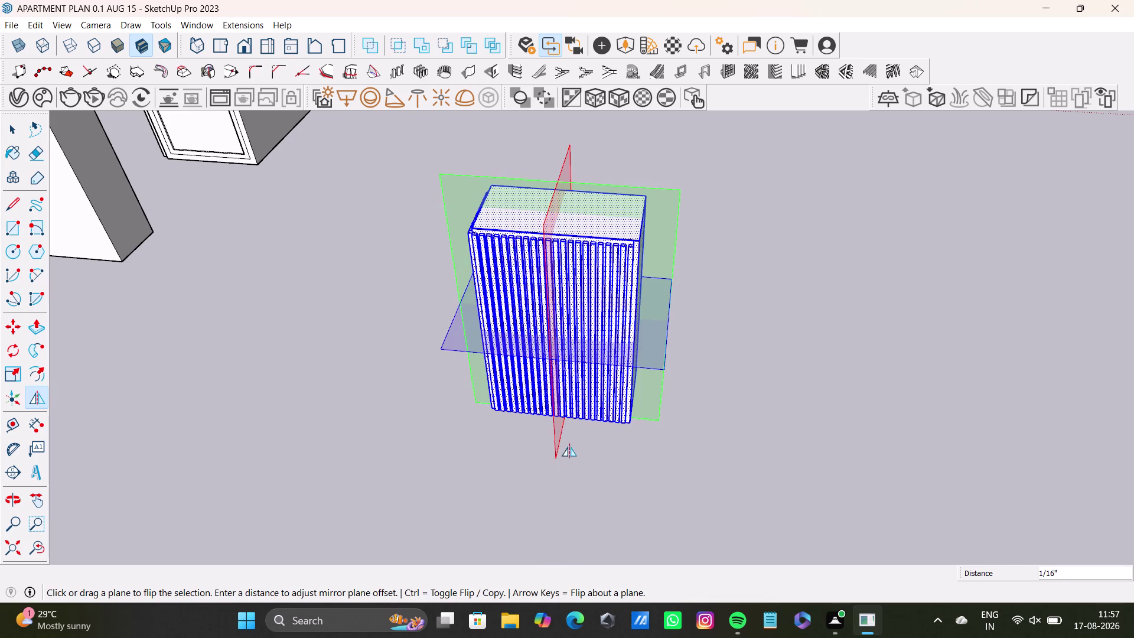
click(606, 379)
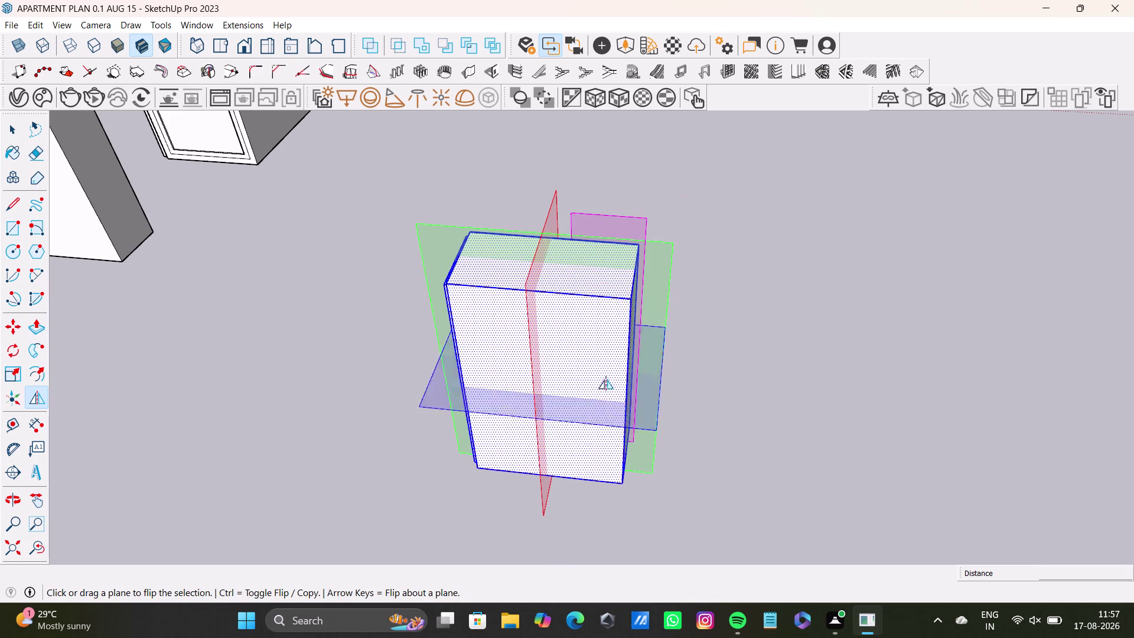
middle_drag(625, 411, 639, 402)
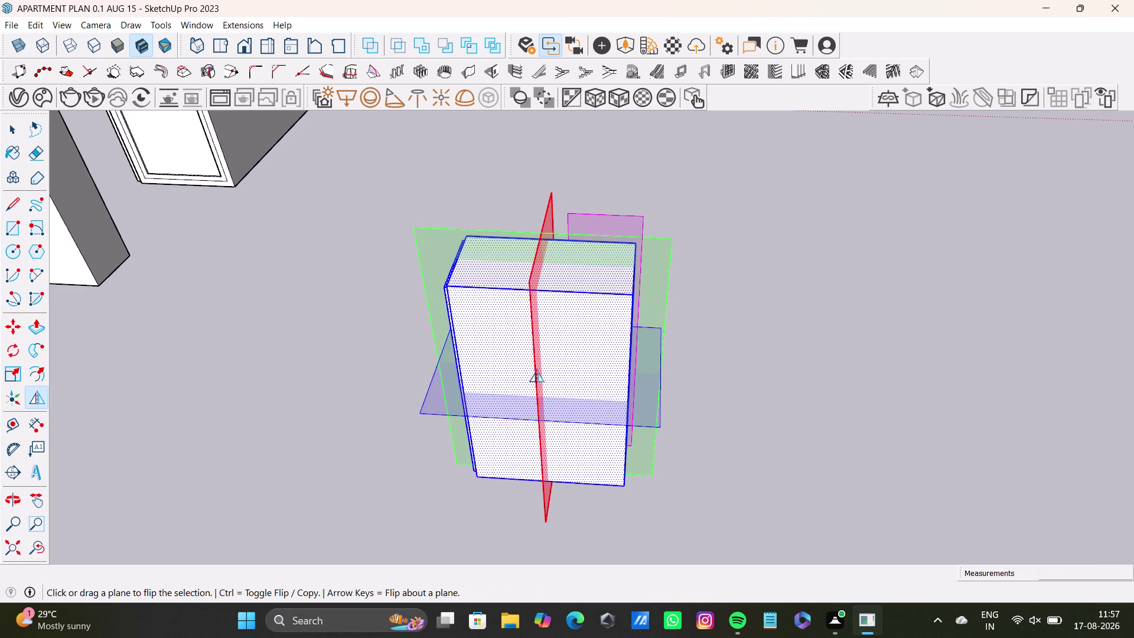
click(537, 372)
click(613, 384)
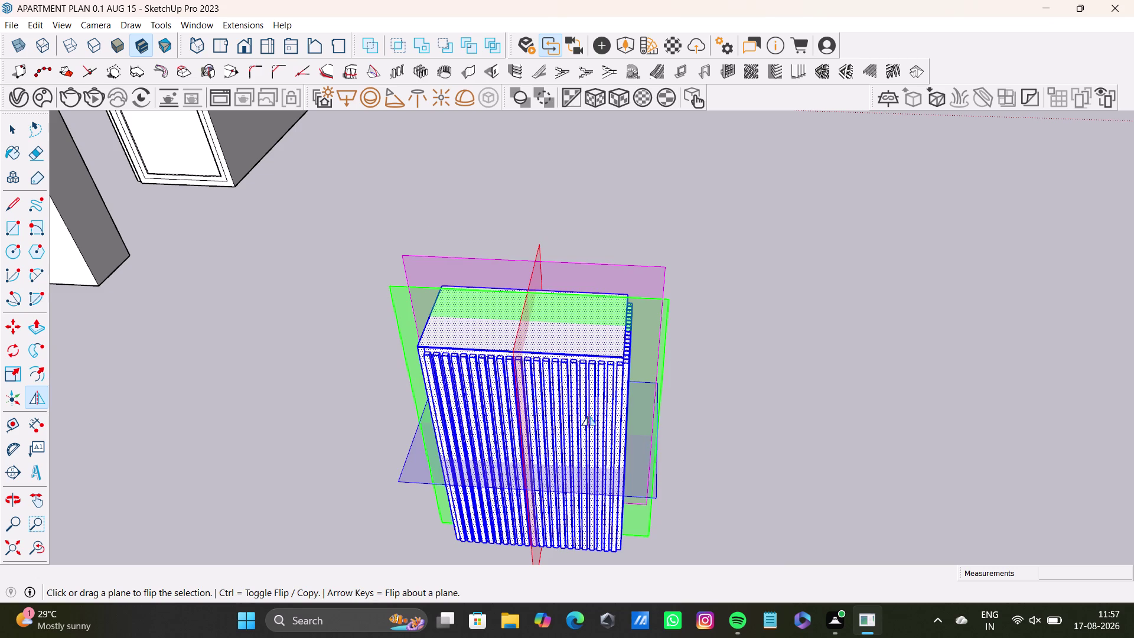
Orbit around the flipped box and flip it across the side plane.
scroll(down, 3)
middle_drag(587, 417, 586, 363)
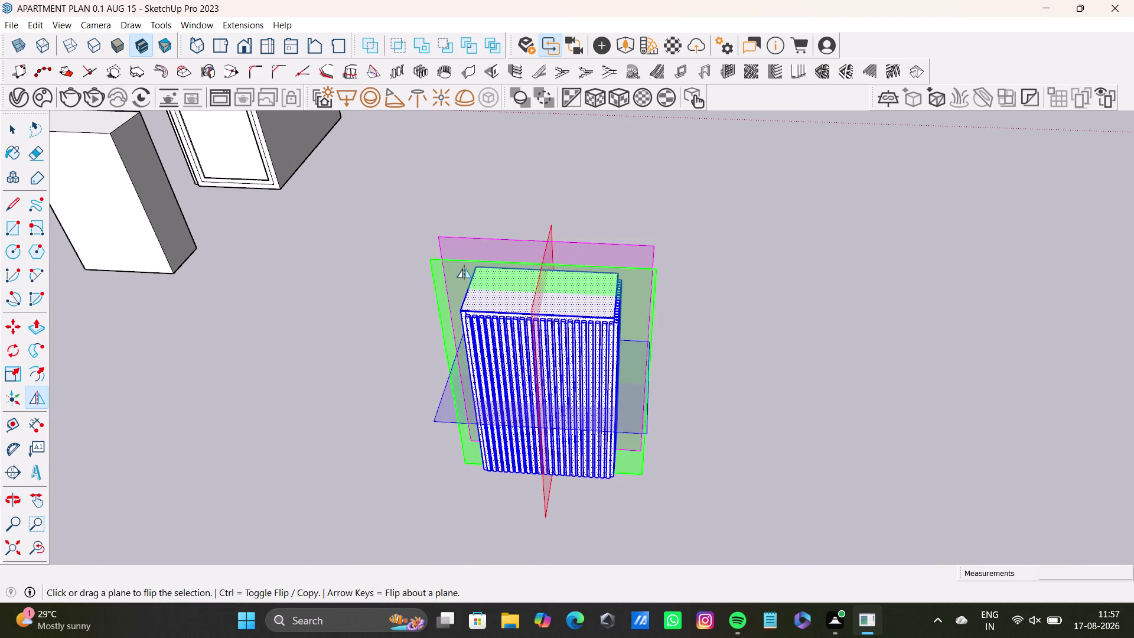
click(470, 251)
middle_drag(602, 337, 656, 336)
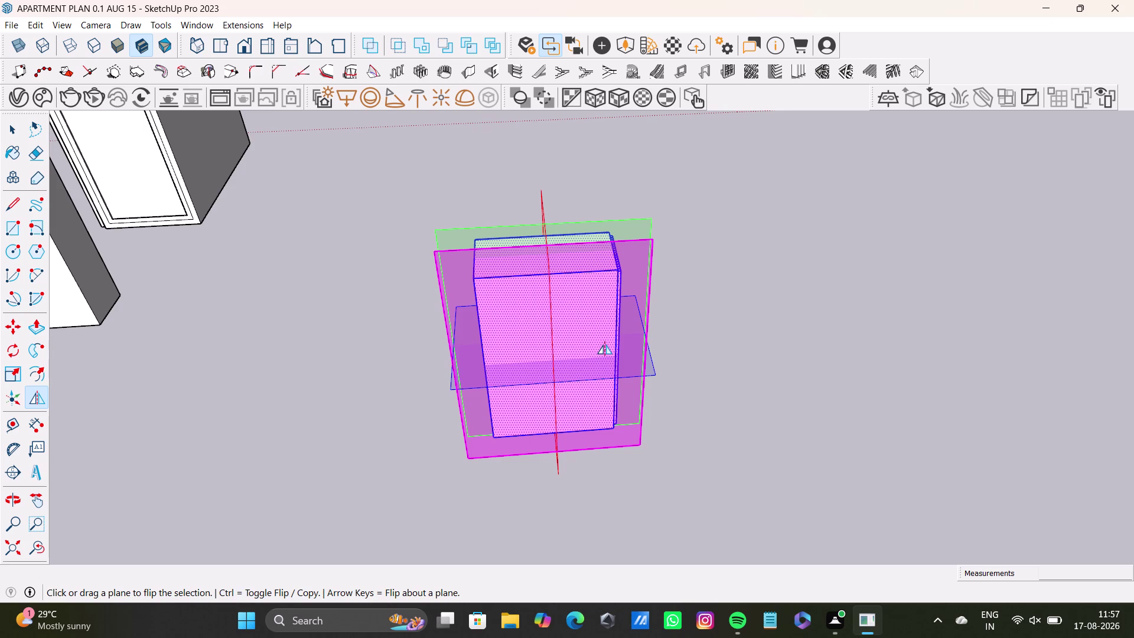
middle_drag(614, 377, 380, 341)
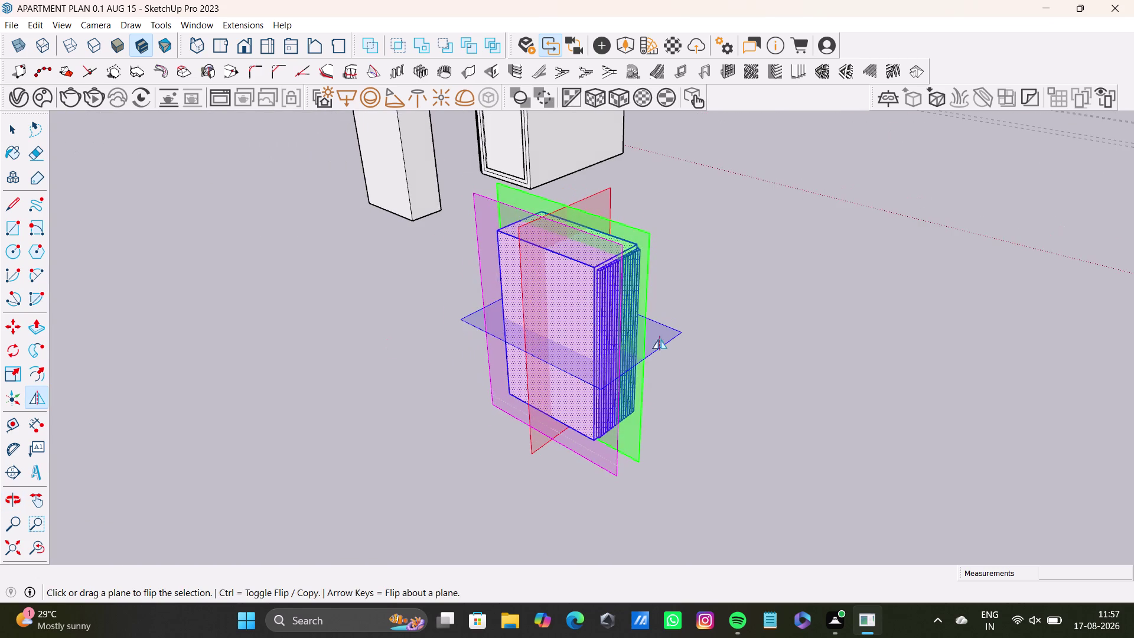
click(664, 340)
Flip the box across the horizontal plane and set the mirror plane offset.
click(656, 348)
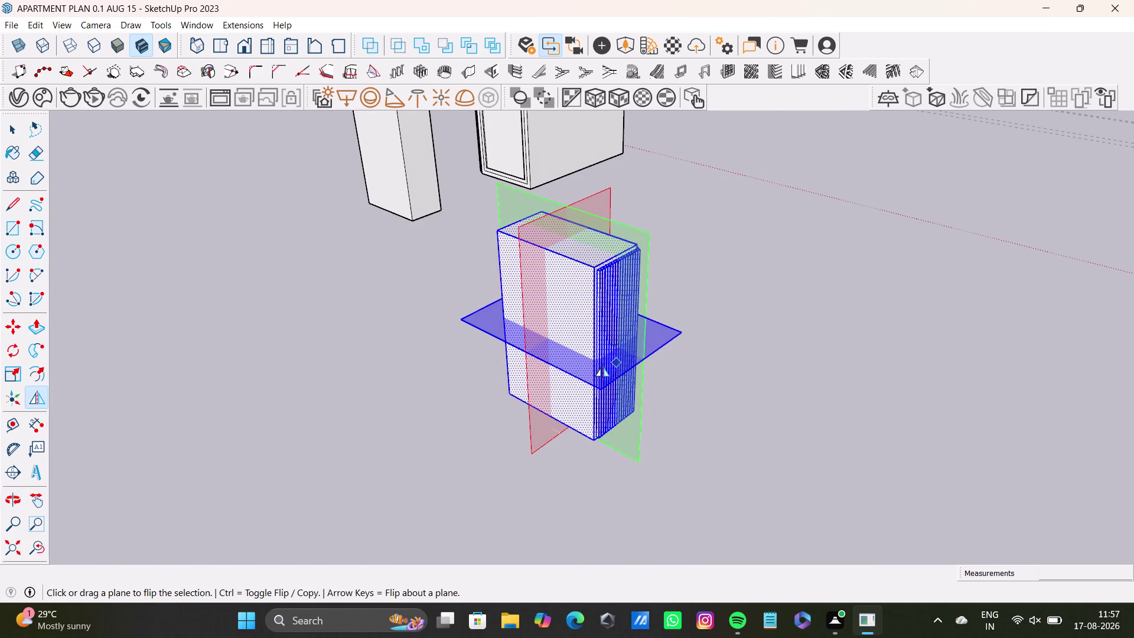
click(633, 369)
middle_drag(607, 404, 729, 405)
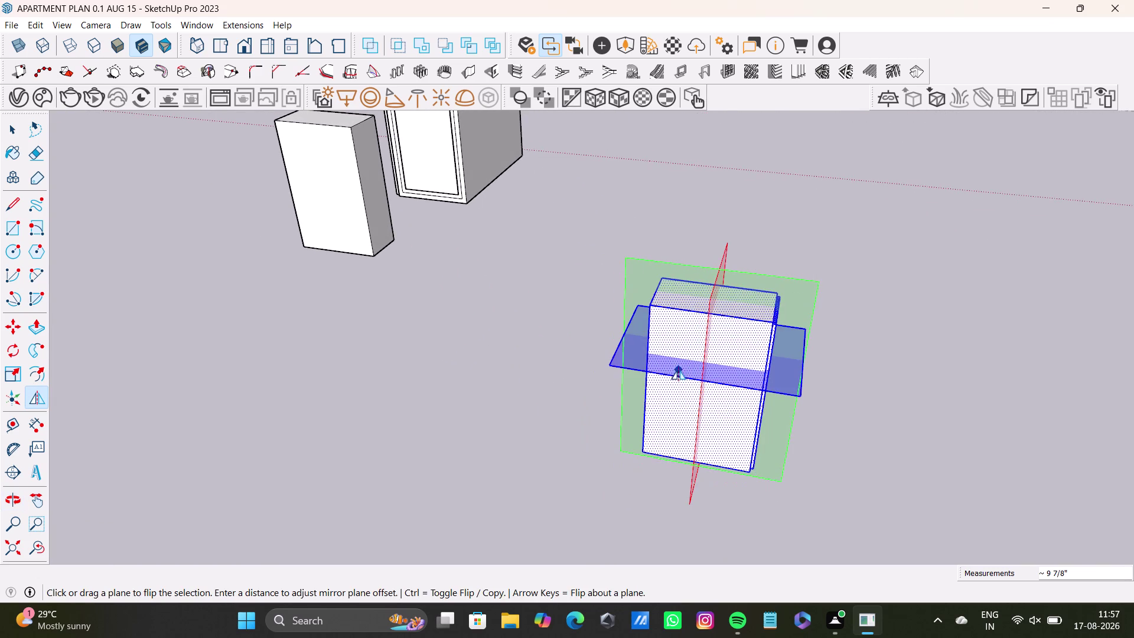
click(680, 369)
middle_drag(675, 403, 774, 410)
Zoom out to view the box among other objects and flip it twice more.
scroll(down, 3)
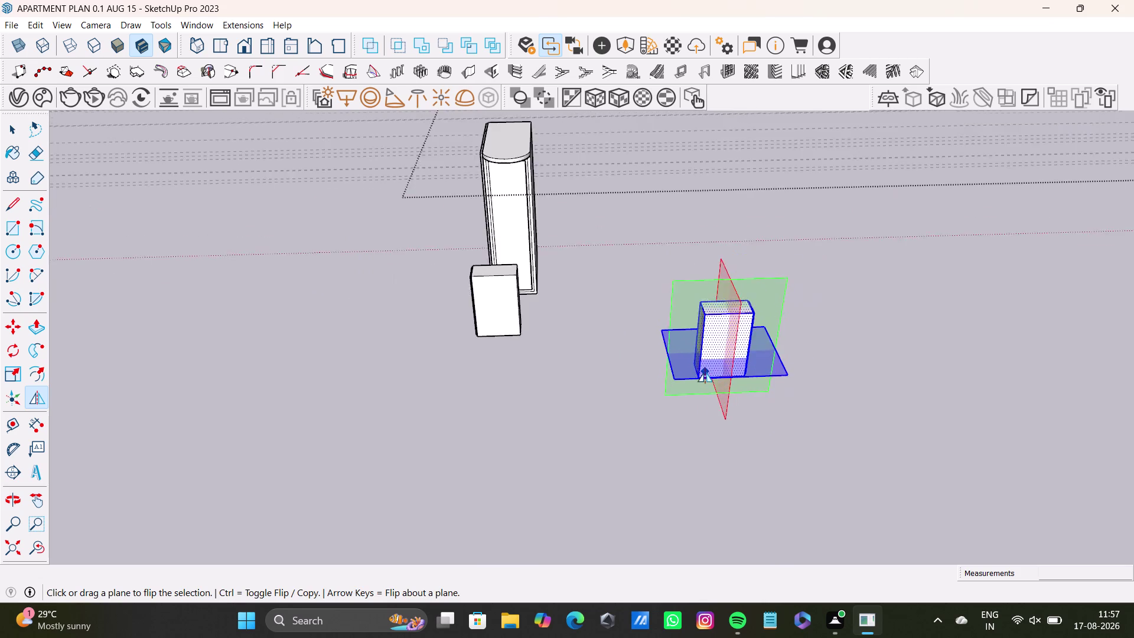
scroll(down, 3)
middle_drag(705, 372, 538, 389)
click(585, 359)
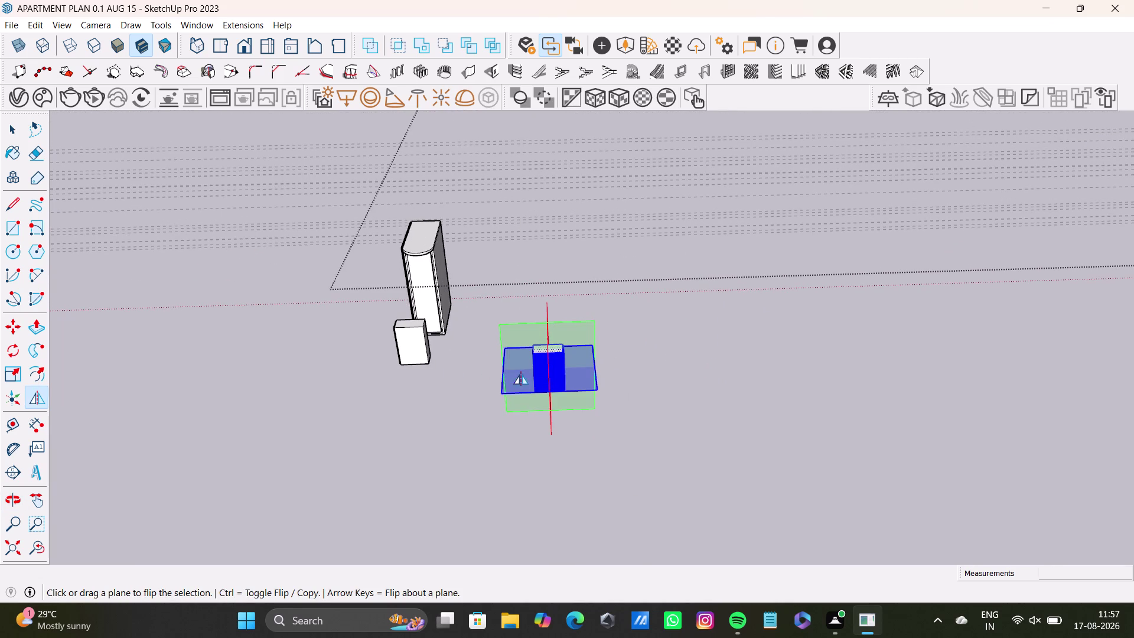
scroll(up, 3)
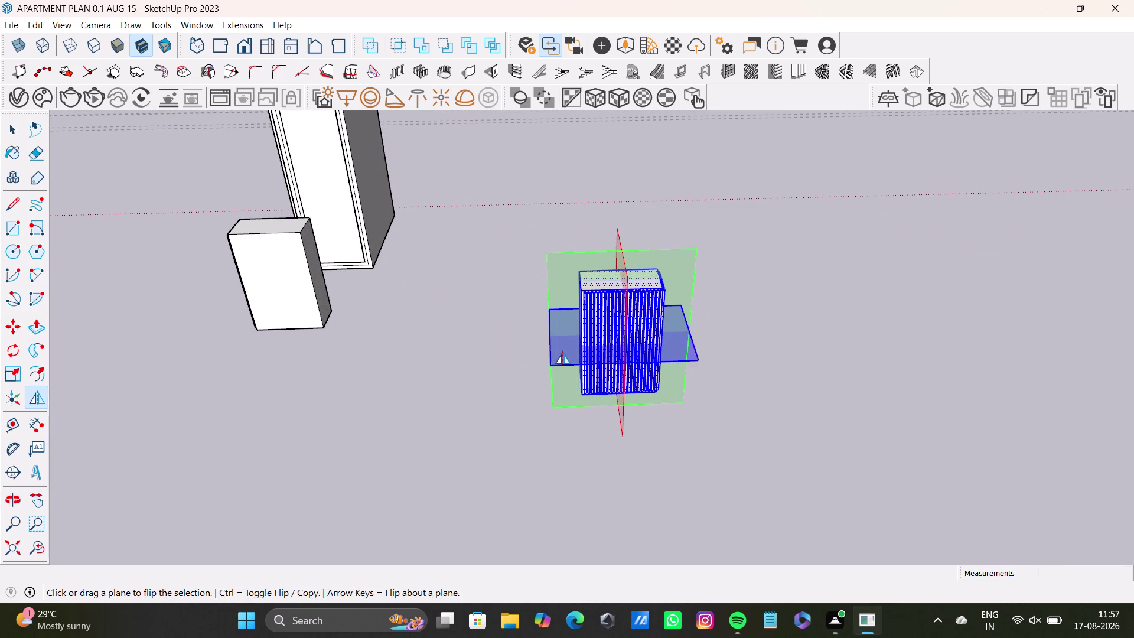
click(562, 353)
click(560, 344)
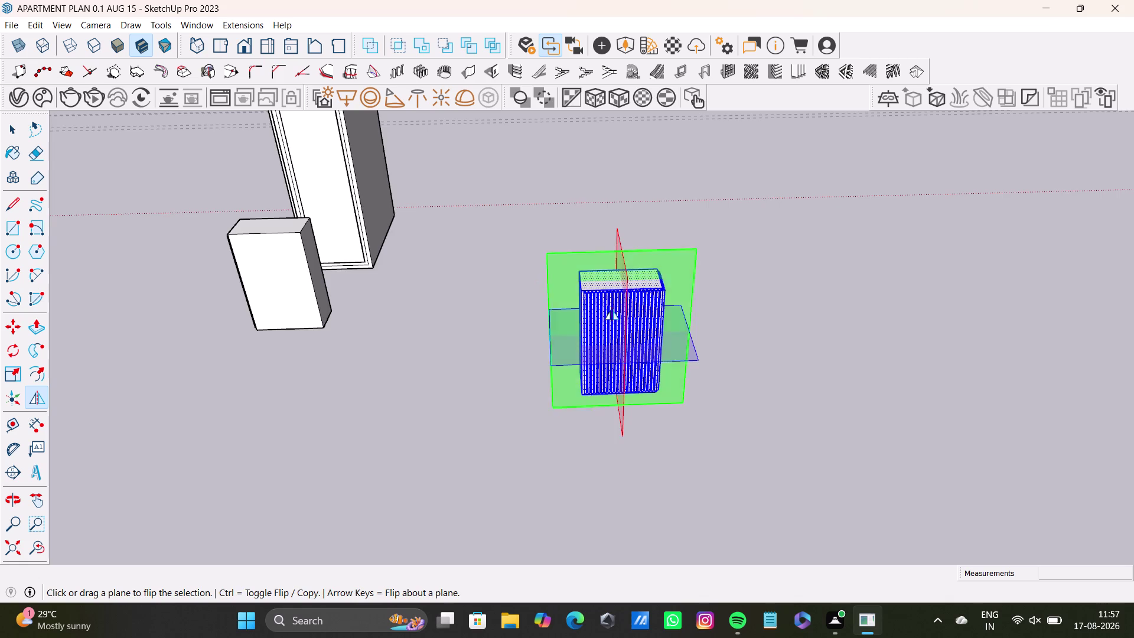
scroll(down, 3)
scroll(up, 3)
Orbit out toward the apartment walls and exit the Flip tool.
scroll(down, 3)
middle_drag(860, 381, 852, 381)
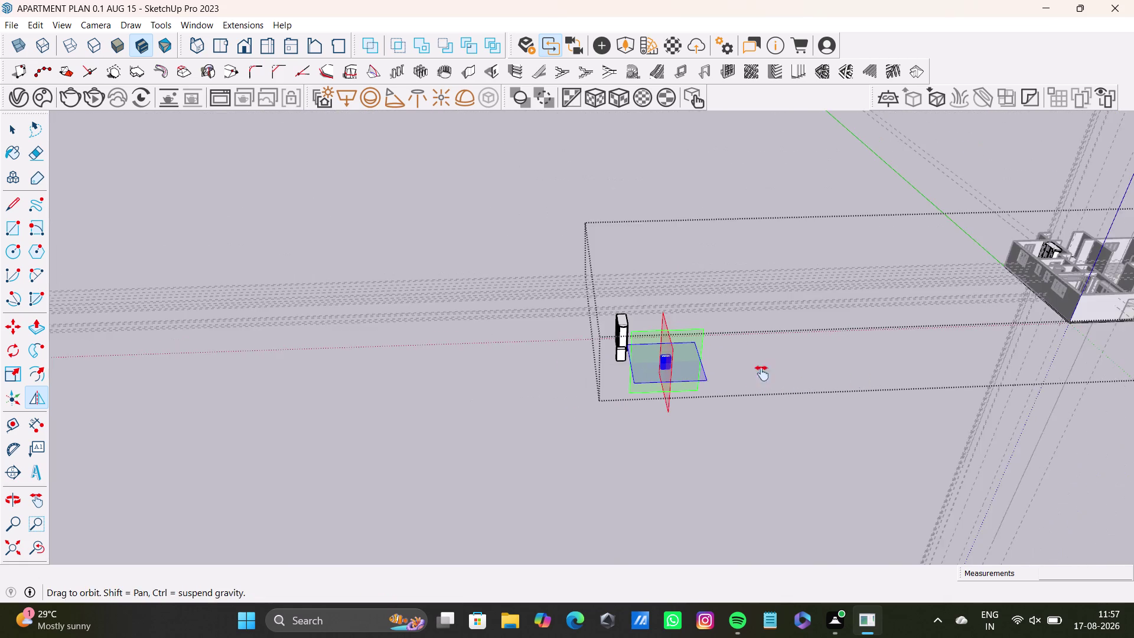
middle_drag(851, 381, 290, 367)
scroll(up, 3)
middle_drag(637, 276, 595, 345)
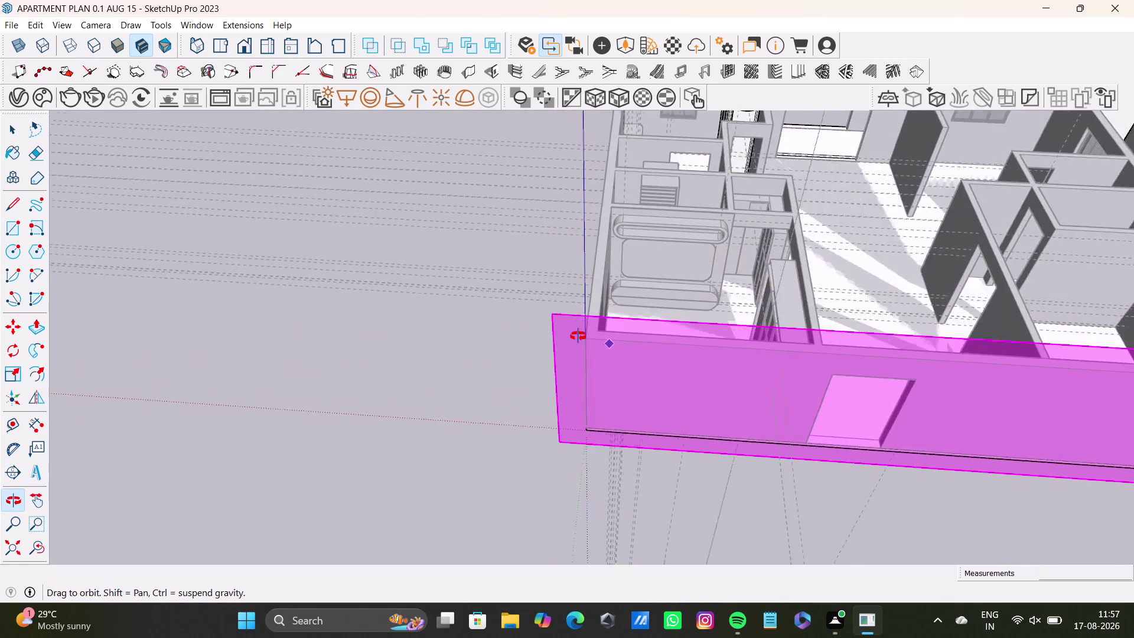
middle_drag(594, 345, 546, 324)
key(space)
Orbit over the floor plan toward the bathroom area.
scroll(down, 3)
middle_drag(761, 298, 713, 296)
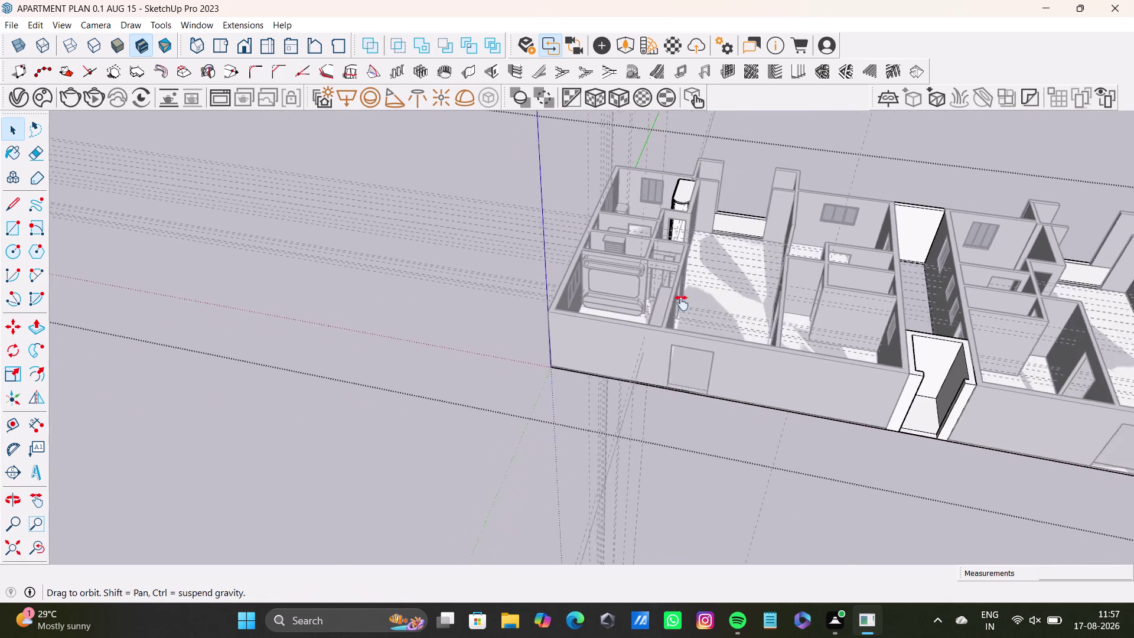
middle_drag(713, 295, 558, 346)
middle_drag(563, 397, 799, 442)
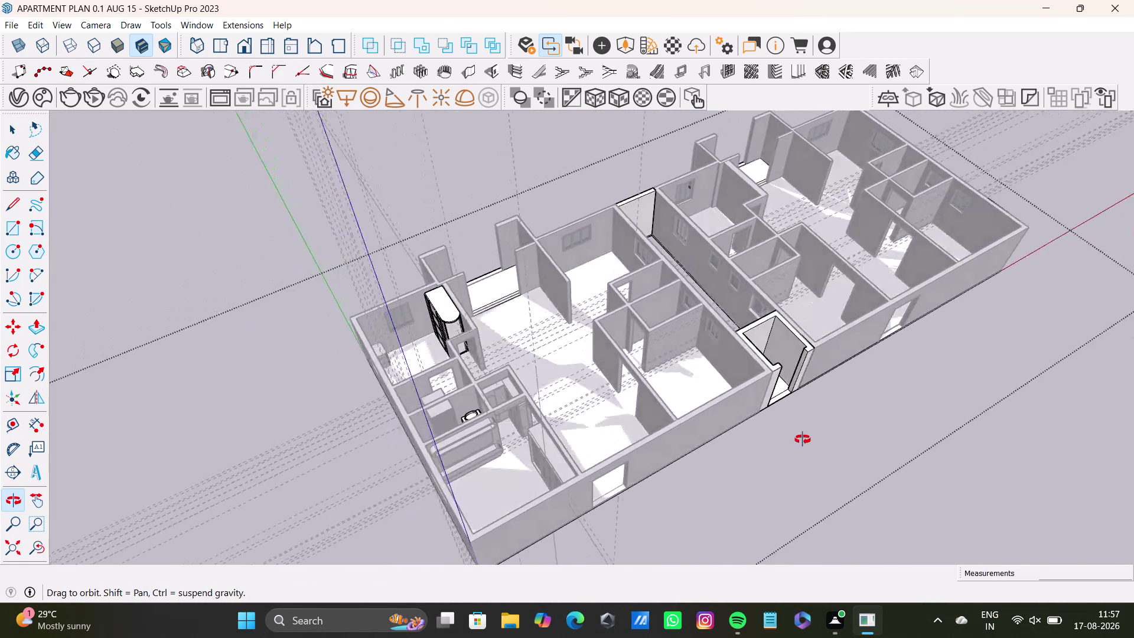
middle_drag(799, 443, 859, 411)
middle_drag(636, 321, 488, 369)
scroll(up, 3)
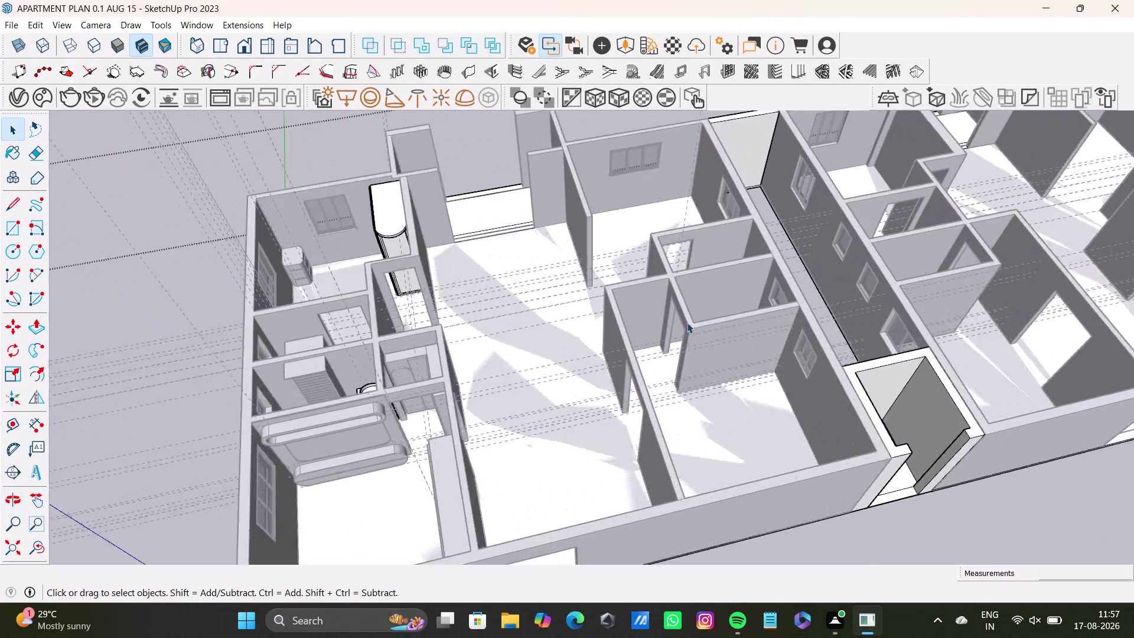
scroll(up, 3)
middle_drag(706, 322, 601, 355)
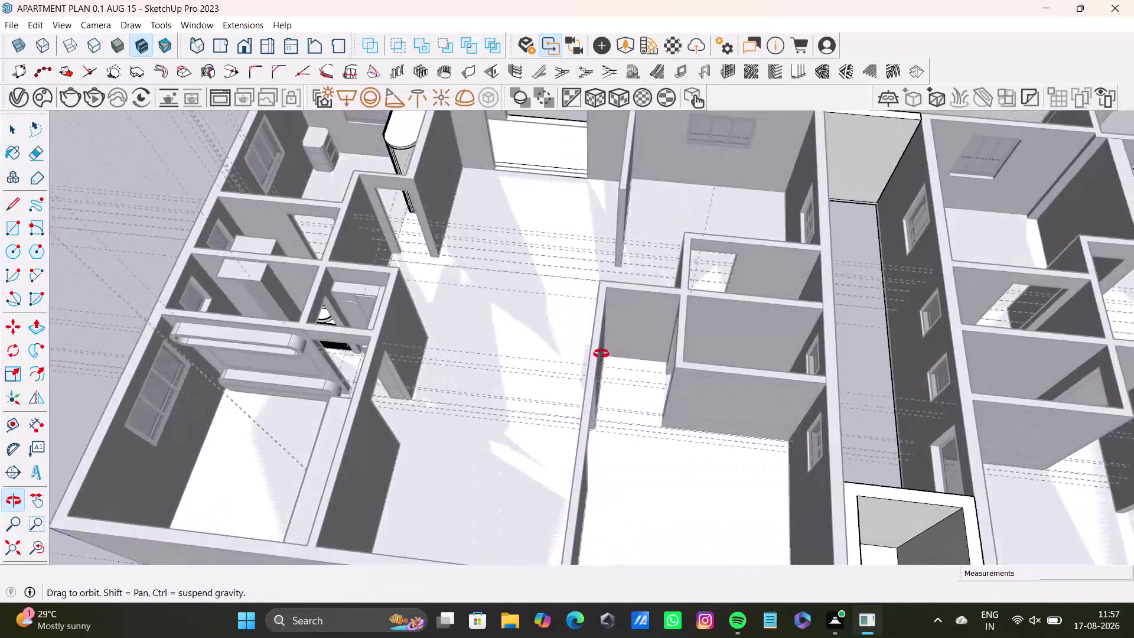
middle_drag(601, 355, 638, 268)
Zoom and orbit down over the small rooms and washbasin cabinet.
scroll(up, 3)
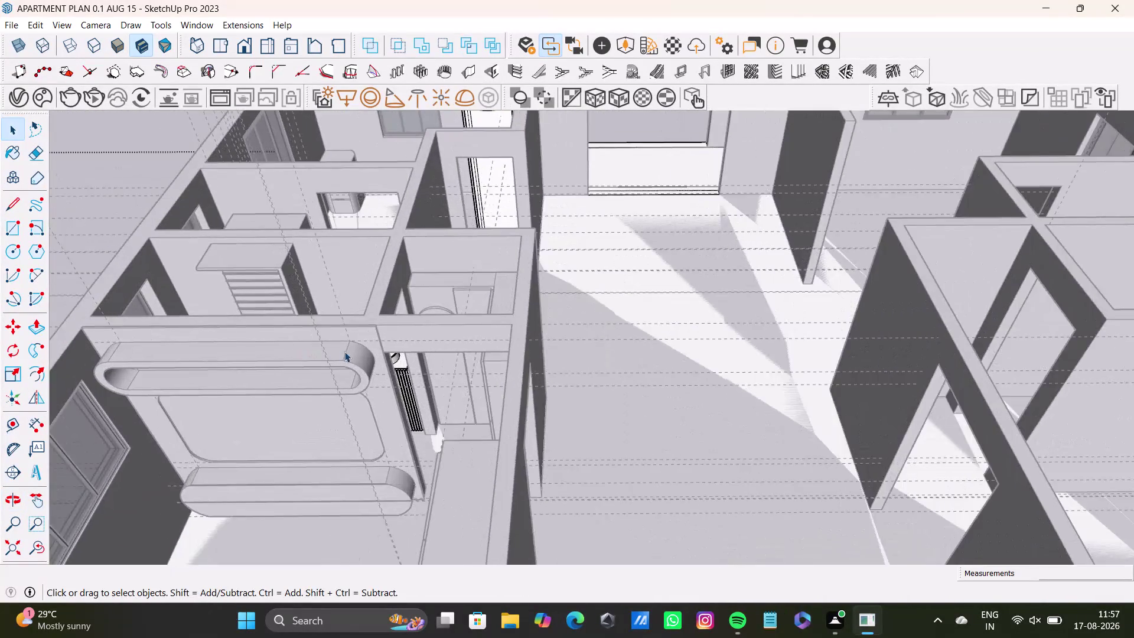
scroll(up, 3)
middle_drag(362, 339, 523, 406)
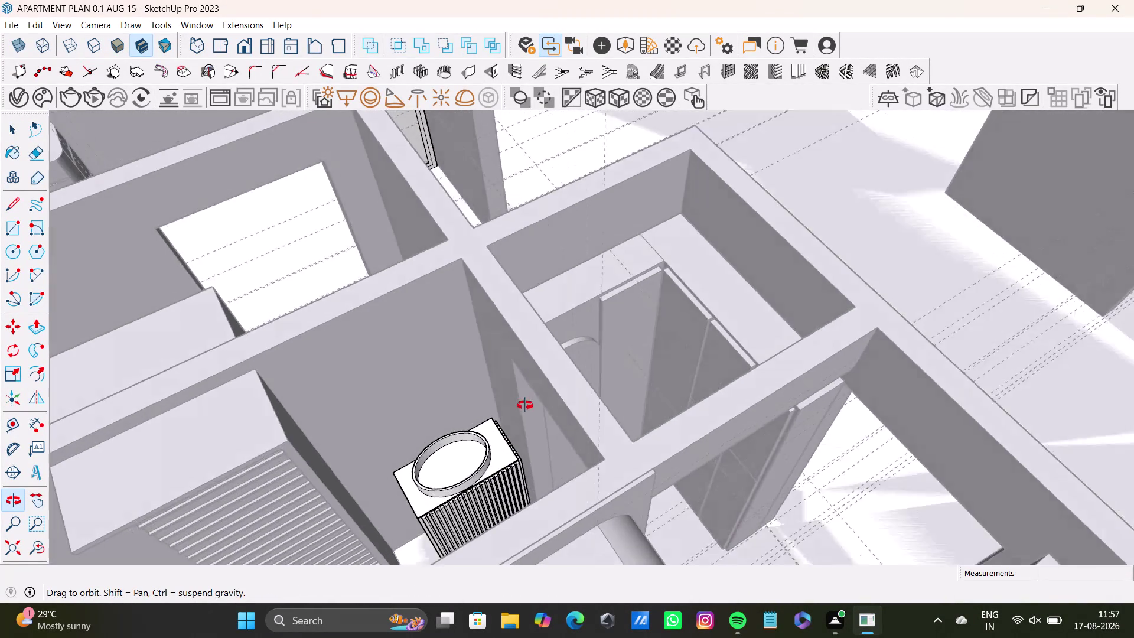
middle_drag(523, 406, 318, 426)
scroll(down, 3)
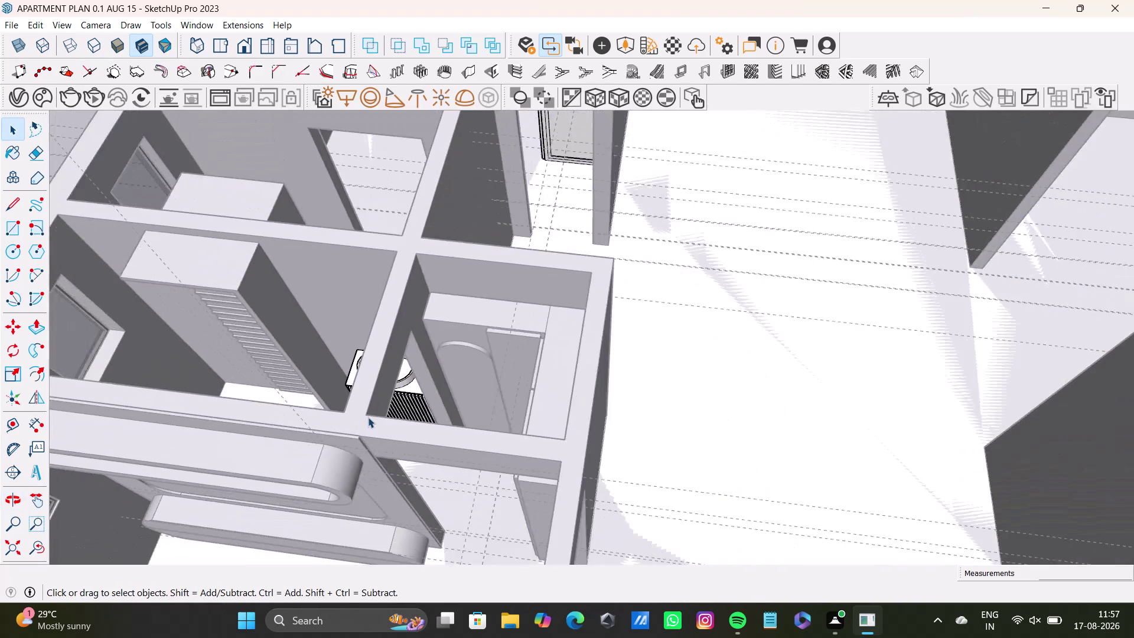
scroll(down, 3)
scroll(up, 3)
scroll(down, 3)
scroll(up, 3)
middle_drag(373, 325, 394, 501)
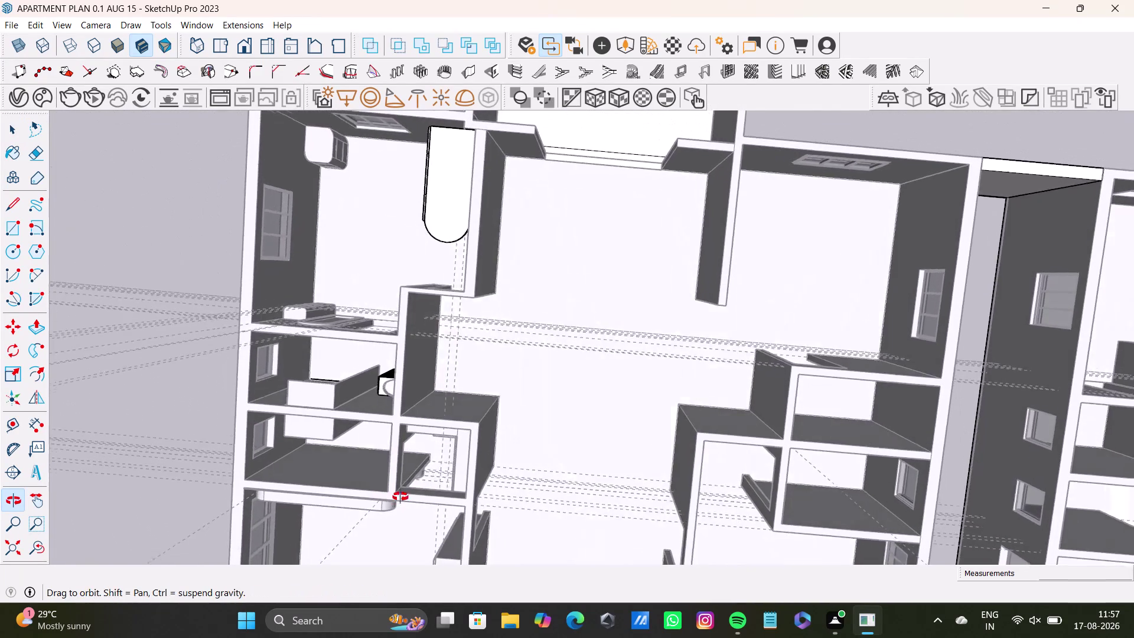
middle_drag(394, 500, 451, 466)
scroll(down, 3)
scroll(up, 3)
Swing the view above the apartment to see the full floor plan.
middle_drag(385, 369, 429, 293)
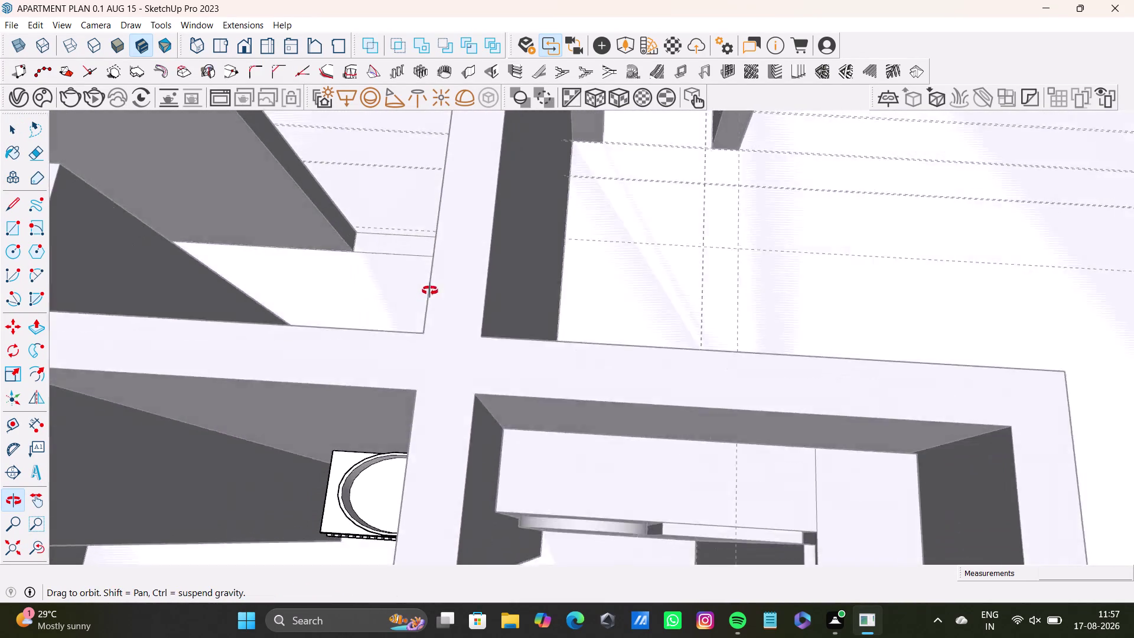
middle_drag(428, 293, 431, 271)
scroll(down, 3)
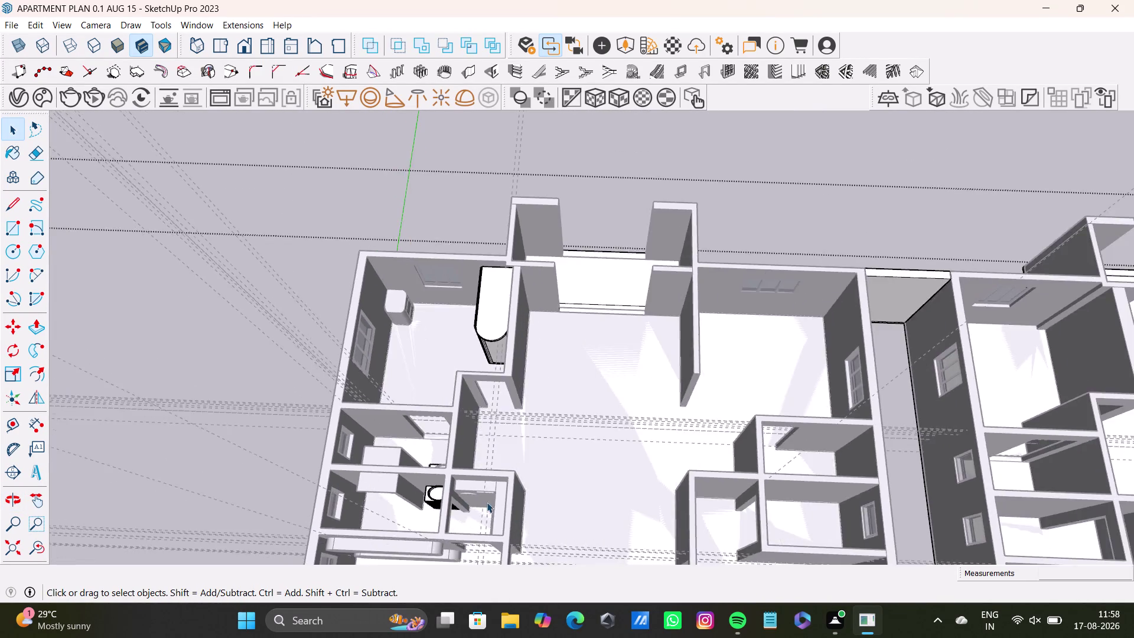
scroll(down, 3)
scroll(up, 3)
middle_drag(483, 487, 405, 345)
scroll(up, 3)
scroll(down, 3)
middle_drag(439, 463, 476, 368)
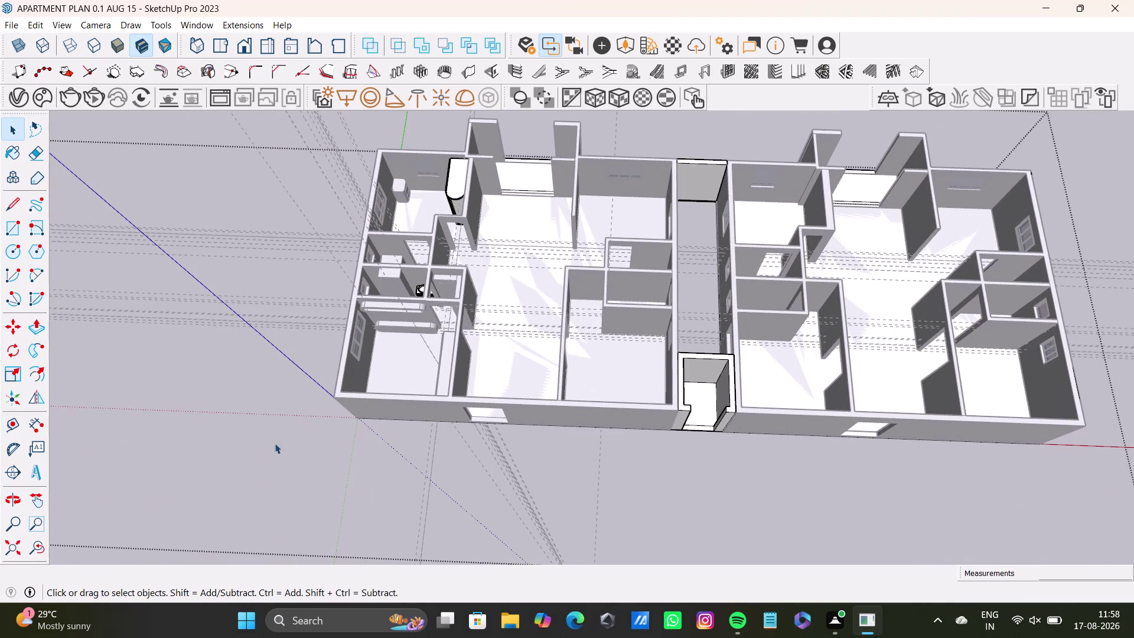
key(space)
Pan sideways to the loose cabinet boxes beside the model.
scroll(down, 3)
middle_drag(212, 439, 592, 381)
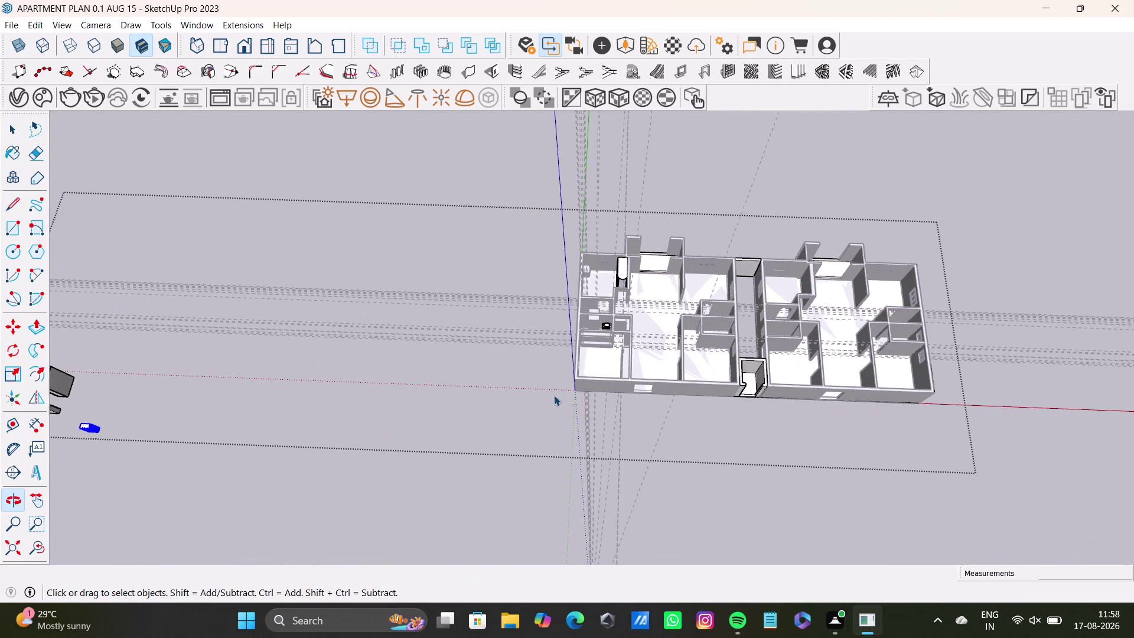
scroll(up, 3)
middle_drag(119, 414, 320, 332)
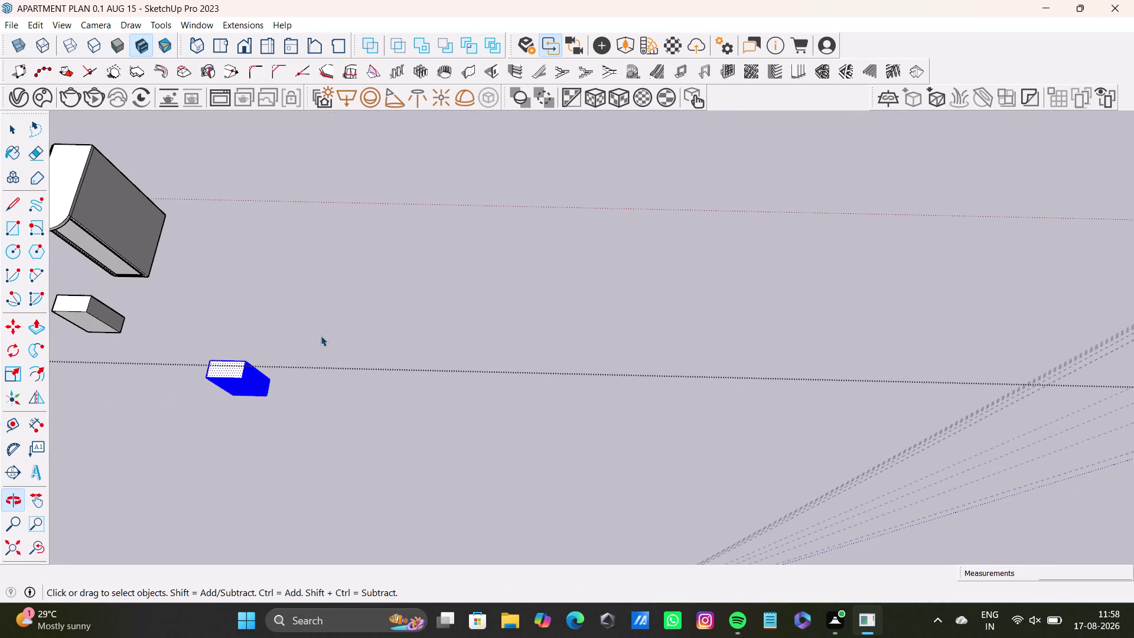
Bring the loose boxes into view and select the small ribbed cabinet box.
key(space)
click(313, 336)
scroll(up, 3)
middle_drag(283, 367, 337, 281)
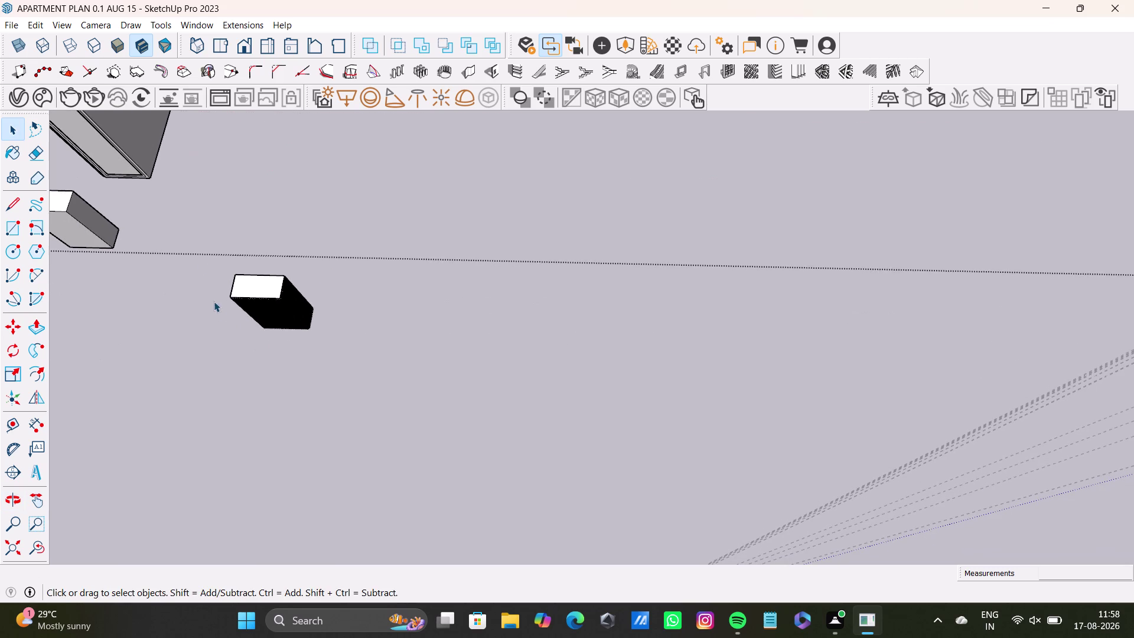
drag(200, 246, 402, 394)
Copy the box from its base corner into the apartment's small room.
key(m)
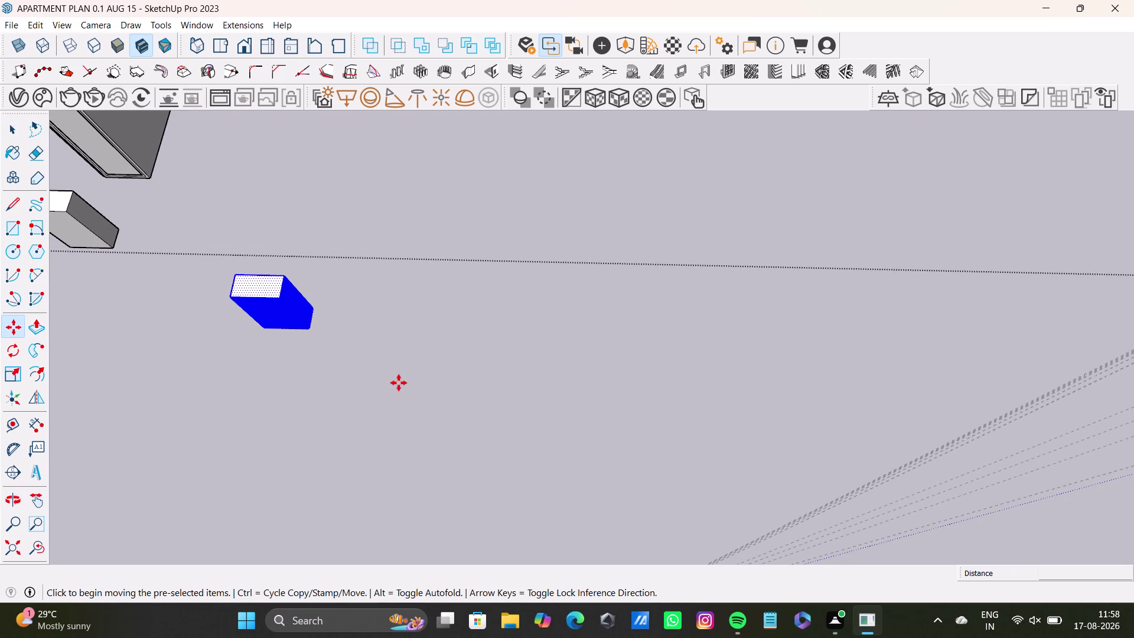
click(312, 327)
scroll(down, 3)
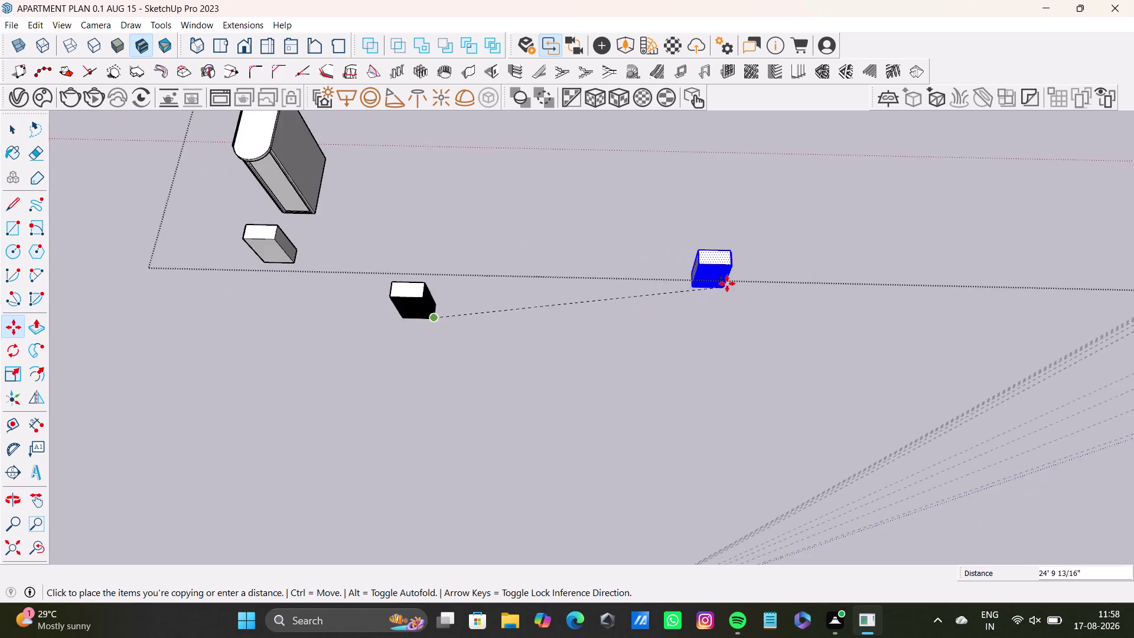
scroll(down, 3)
middle_drag(791, 268, 0, 429)
scroll(down, 3)
middle_drag(942, 256, 395, 385)
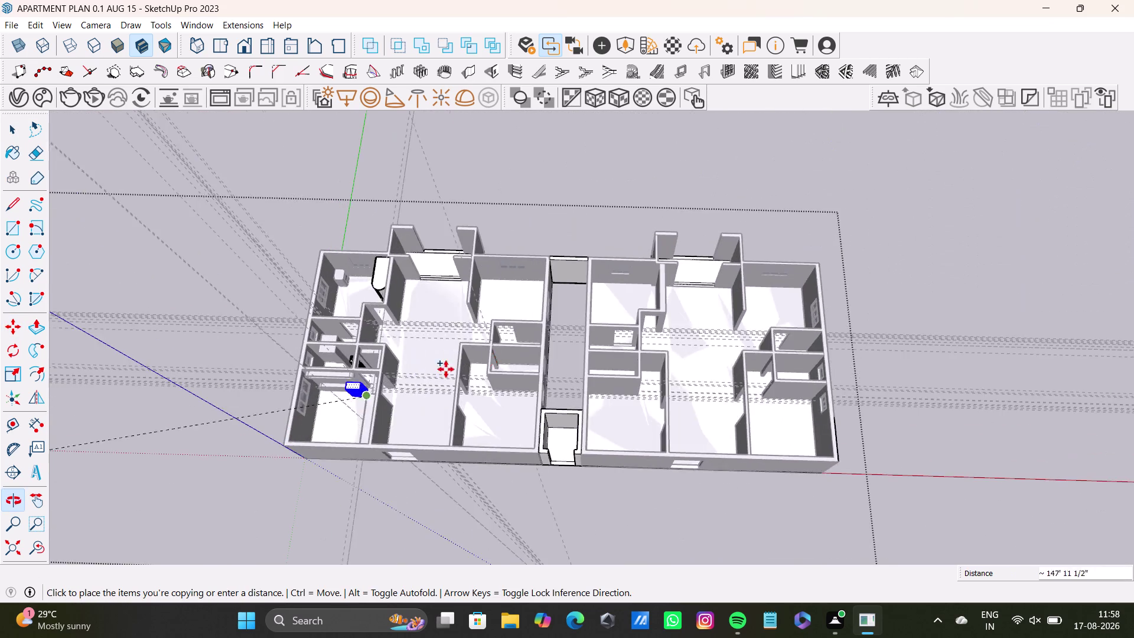
scroll(up, 3)
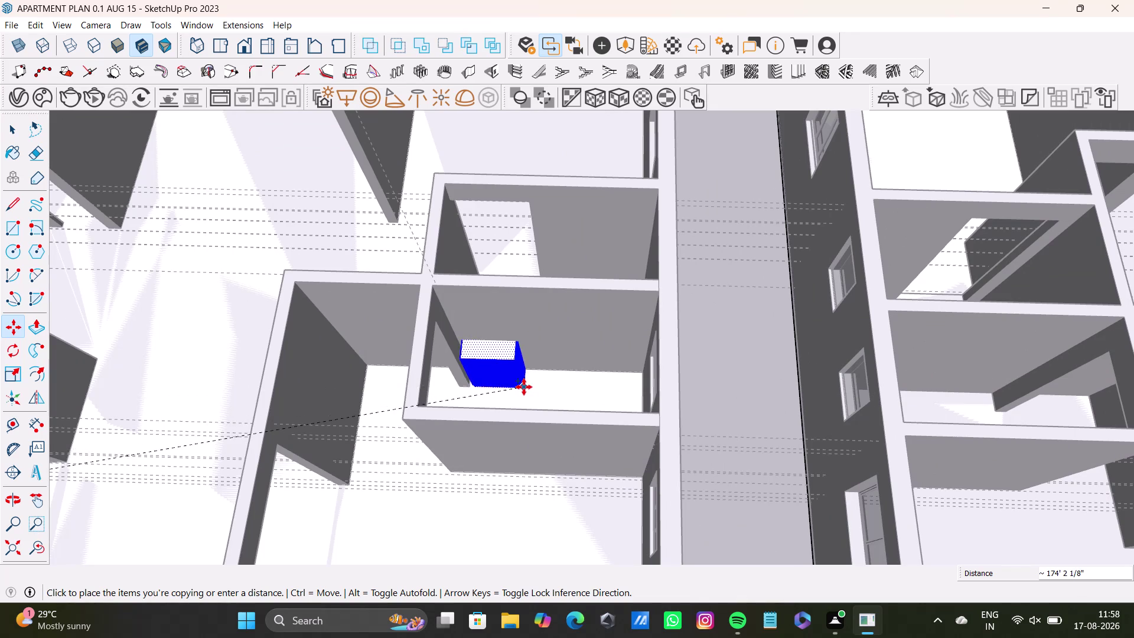
click(524, 394)
key(space)
Orbit around the placed copy to check it against the wall.
scroll(up, 3)
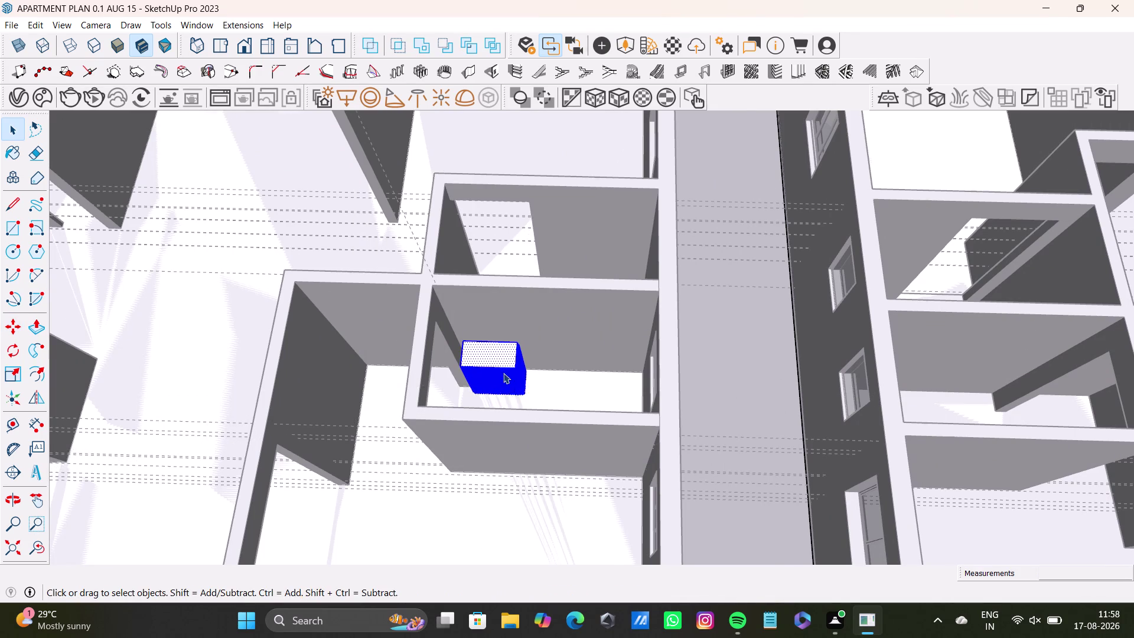
scroll(up, 3)
middle_drag(509, 376, 565, 338)
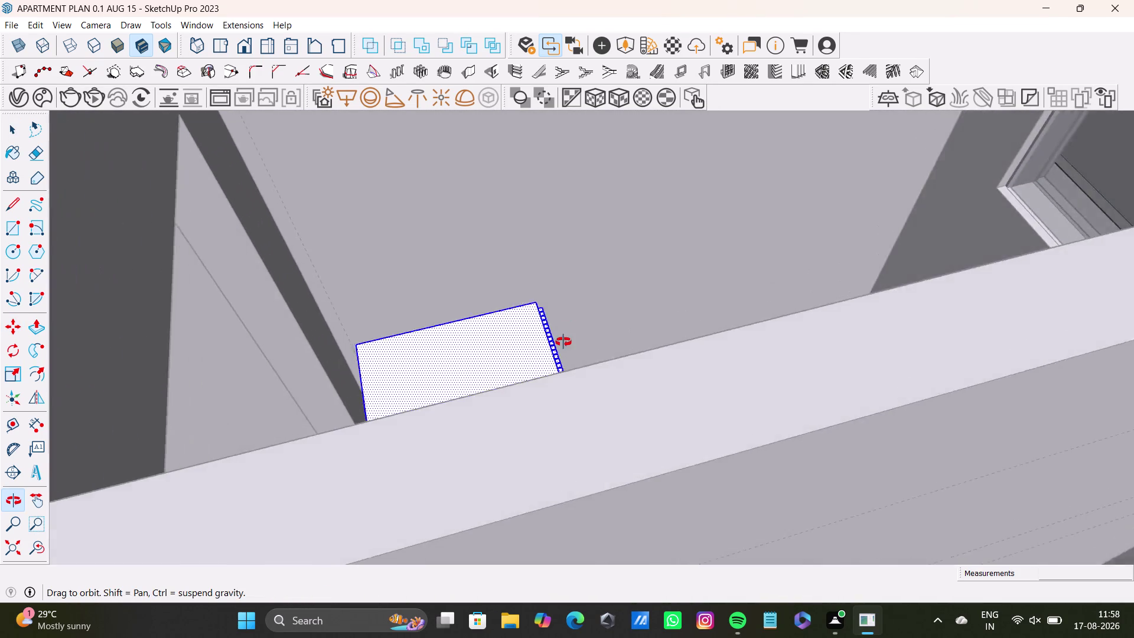
middle_drag(565, 338, 509, 420)
middle_drag(522, 407, 624, 473)
middle_drag(624, 473, 785, 330)
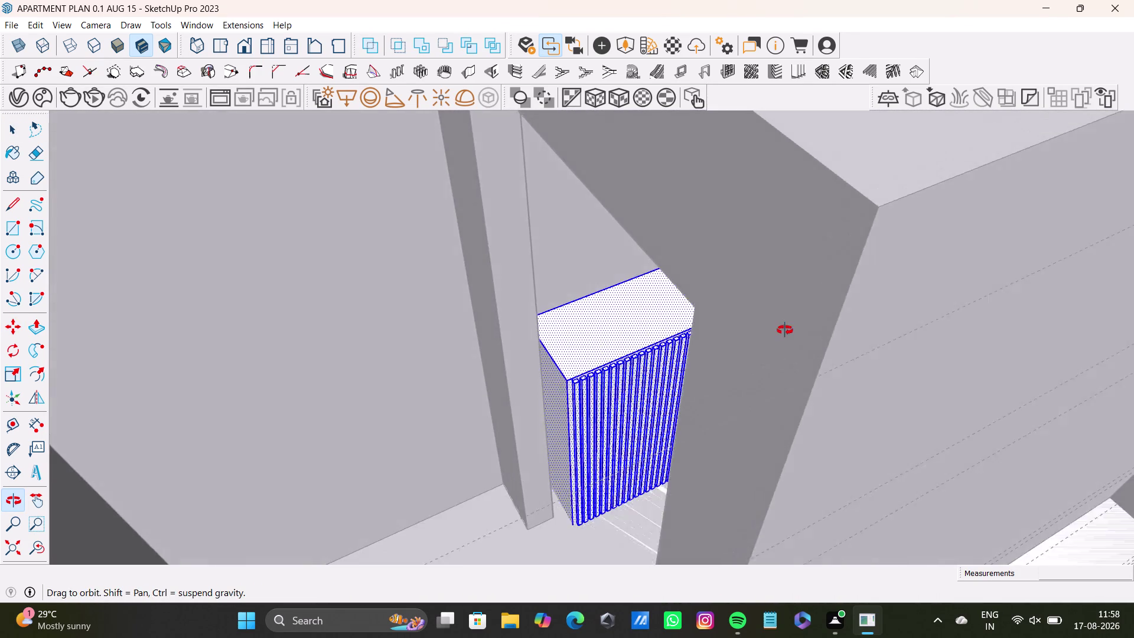
middle_drag(785, 330, 688, 329)
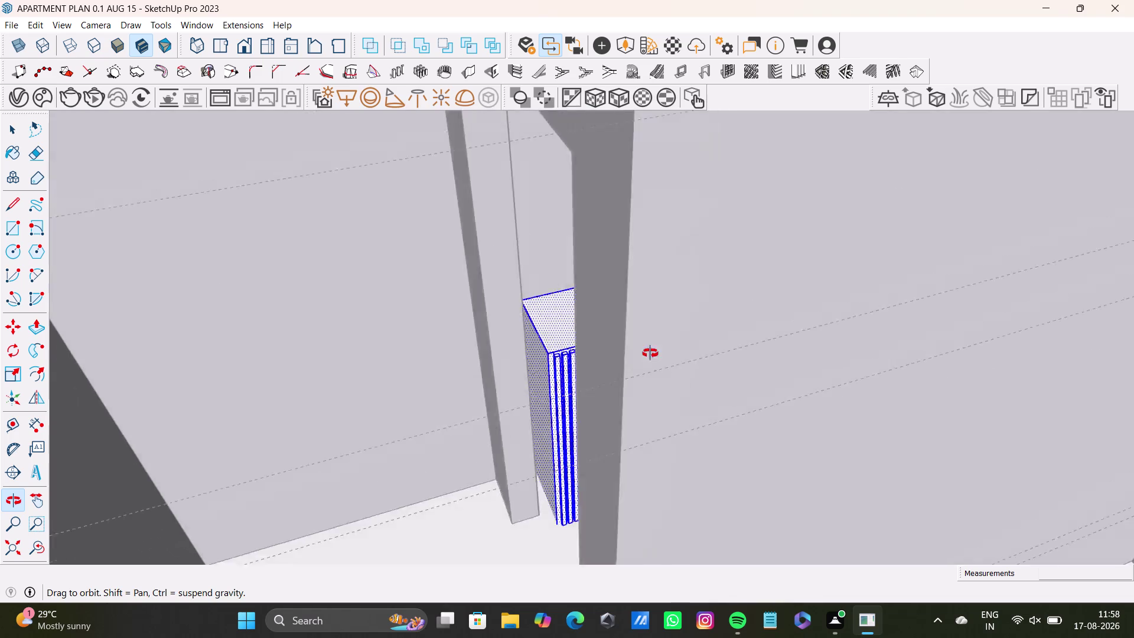
middle_drag(687, 329, 552, 454)
Close in on the box through the doorway to view its ribbed side.
key(space)
scroll(down, 3)
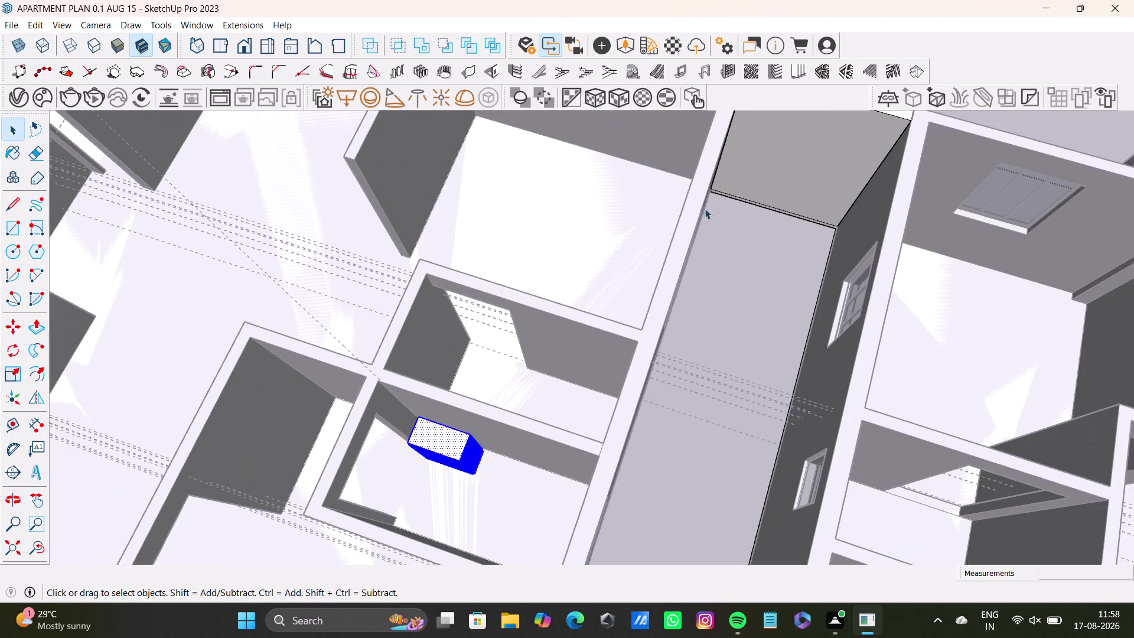
scroll(down, 3)
double_click(830, 169)
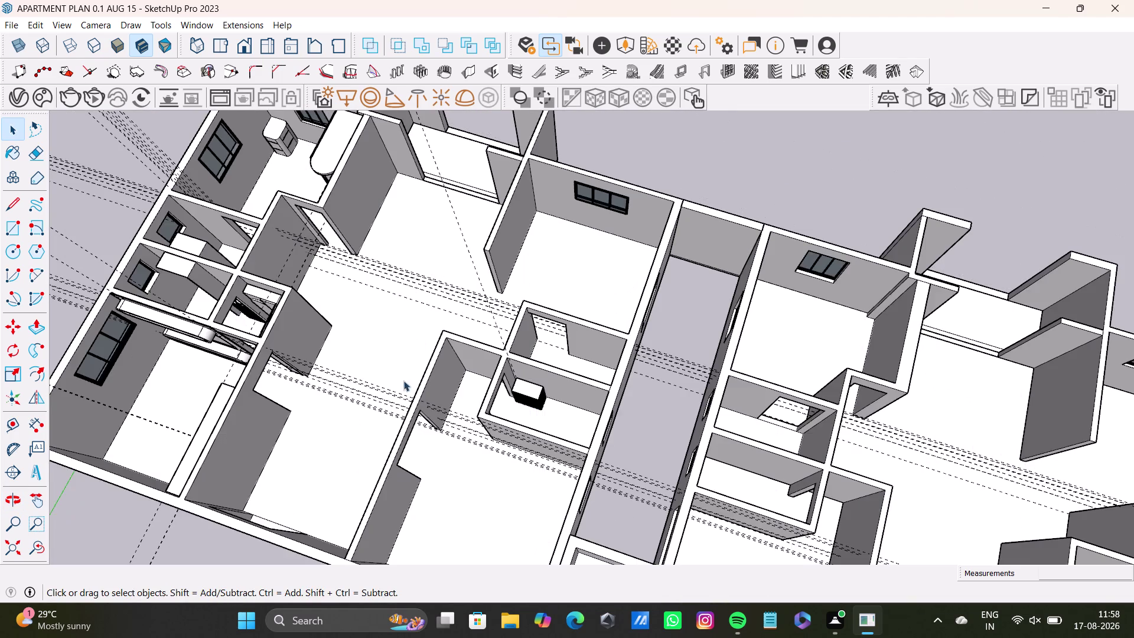
middle_drag(374, 477, 725, 403)
scroll(up, 3)
middle_drag(601, 417, 607, 367)
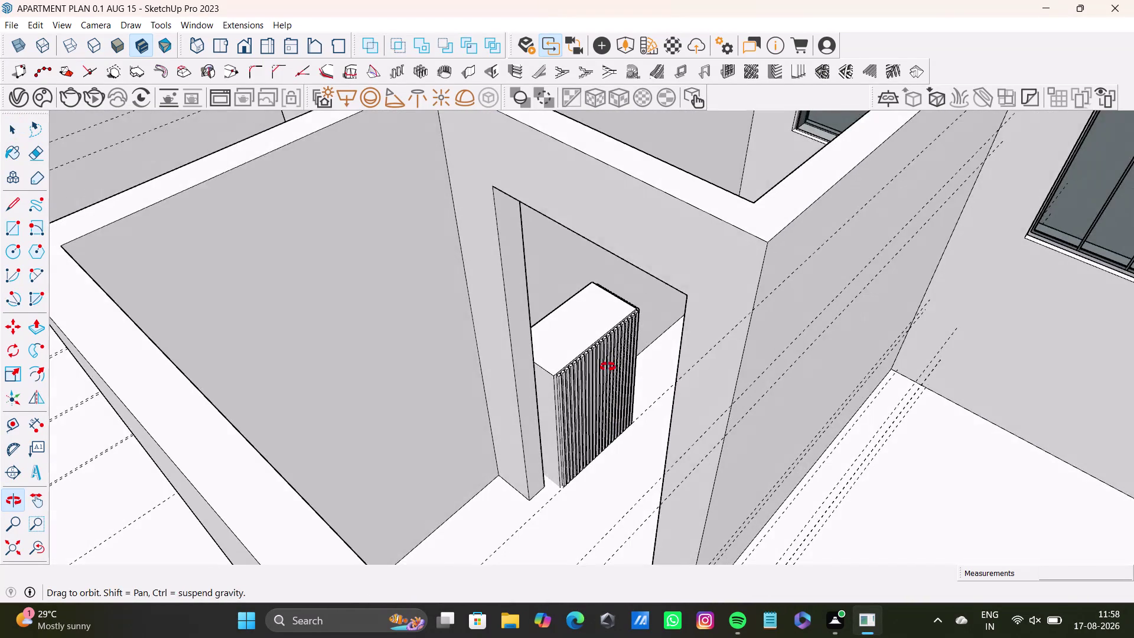
middle_drag(607, 367, 614, 355)
scroll(up, 3)
middle_drag(540, 375, 571, 343)
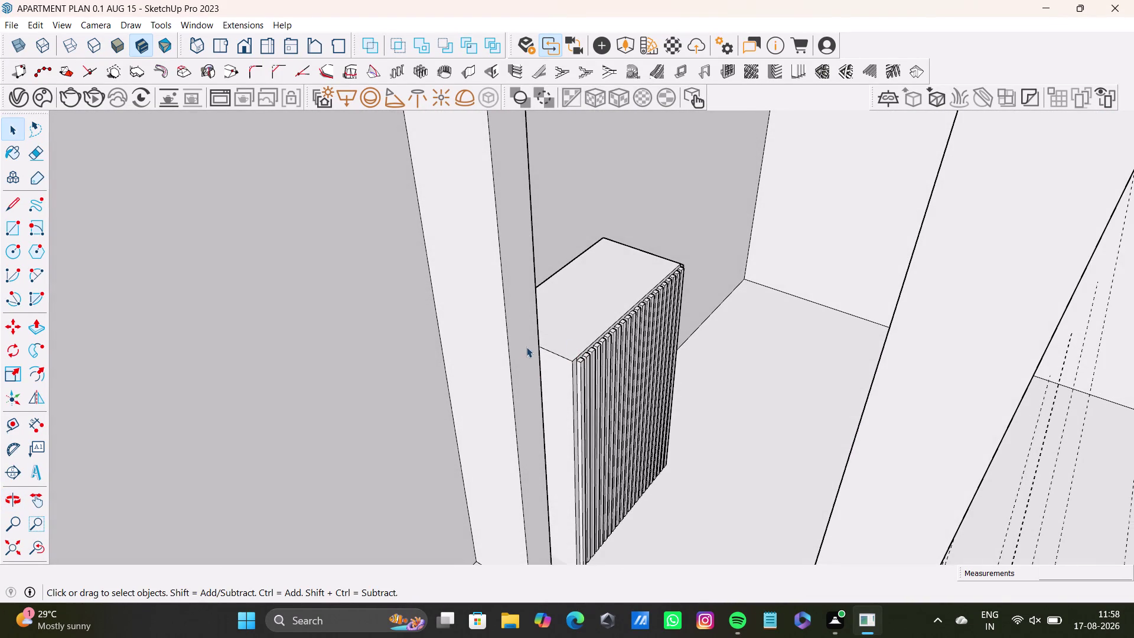
Edit the cabinet box and push-pull its narrow face out to the floor edge.
click(524, 355)
click(525, 354)
click(519, 354)
double_click(519, 360)
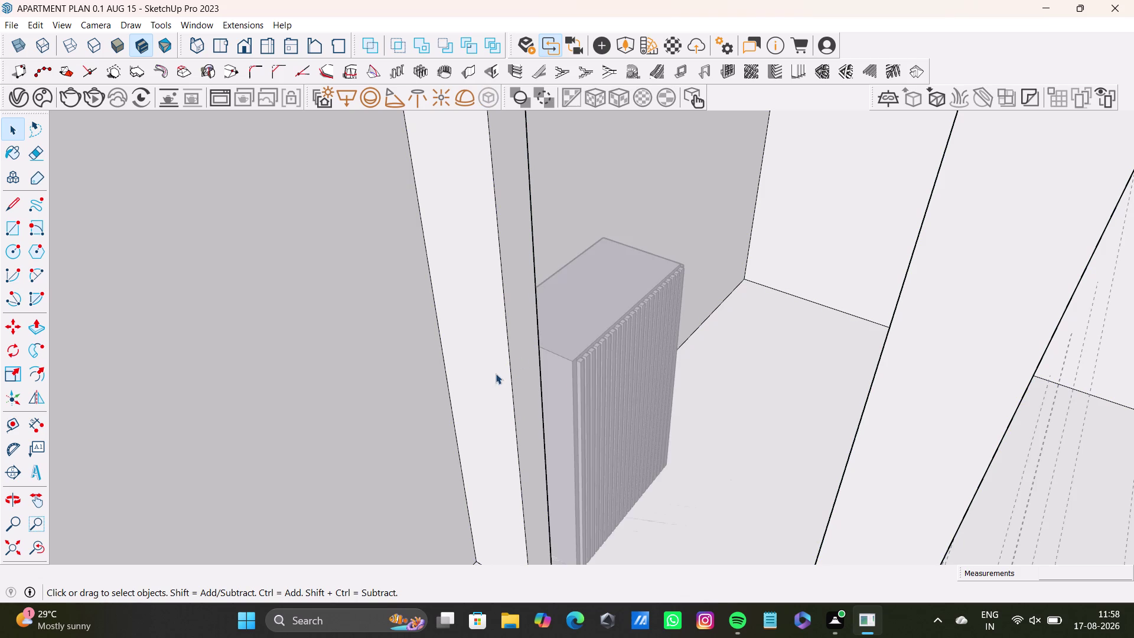
click(528, 406)
key(p)
drag(532, 420, 534, 419)
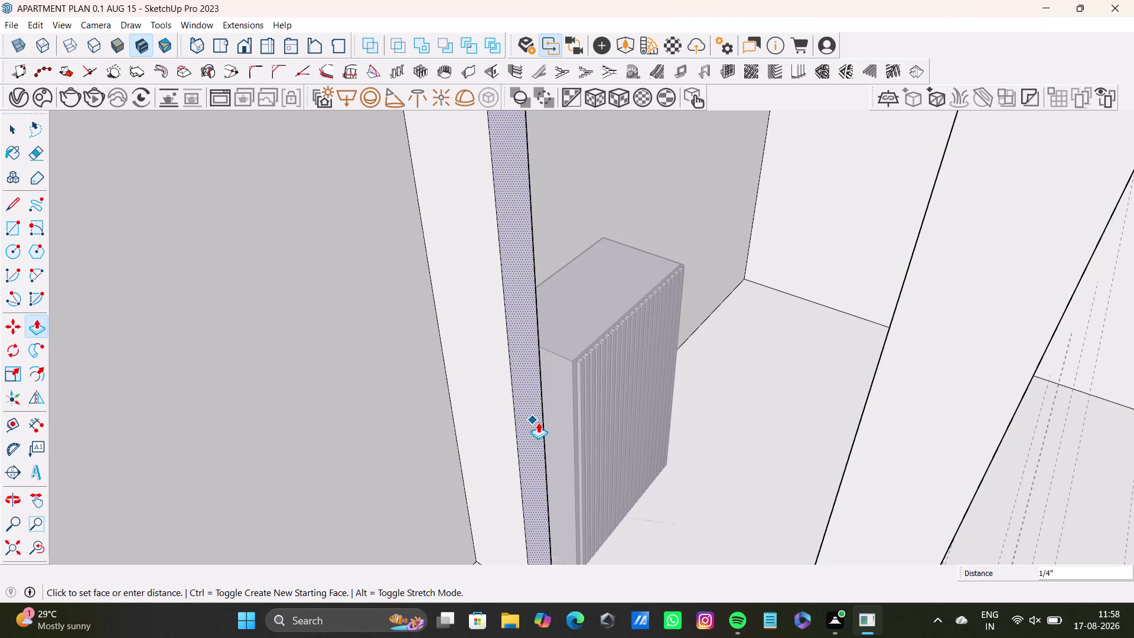
drag(534, 420, 568, 439)
key(space)
Zoom out and orbit over the apartment's surrounding rooms and walls.
scroll(down, 3)
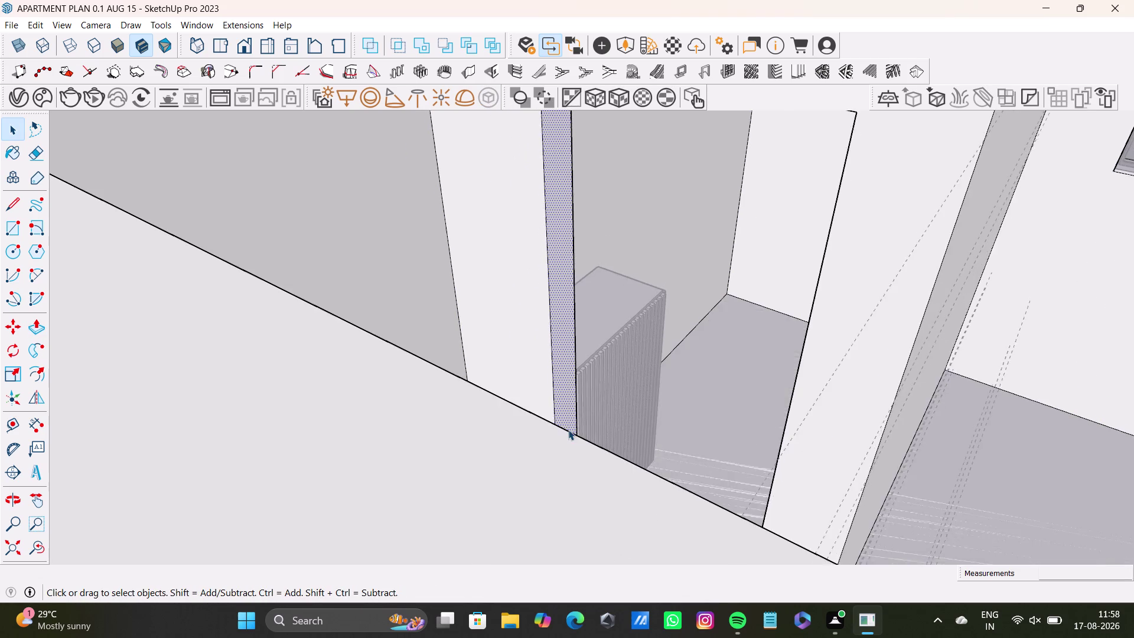
scroll(down, 3)
middle_drag(609, 420, 393, 472)
scroll(down, 3)
middle_drag(493, 412, 466, 463)
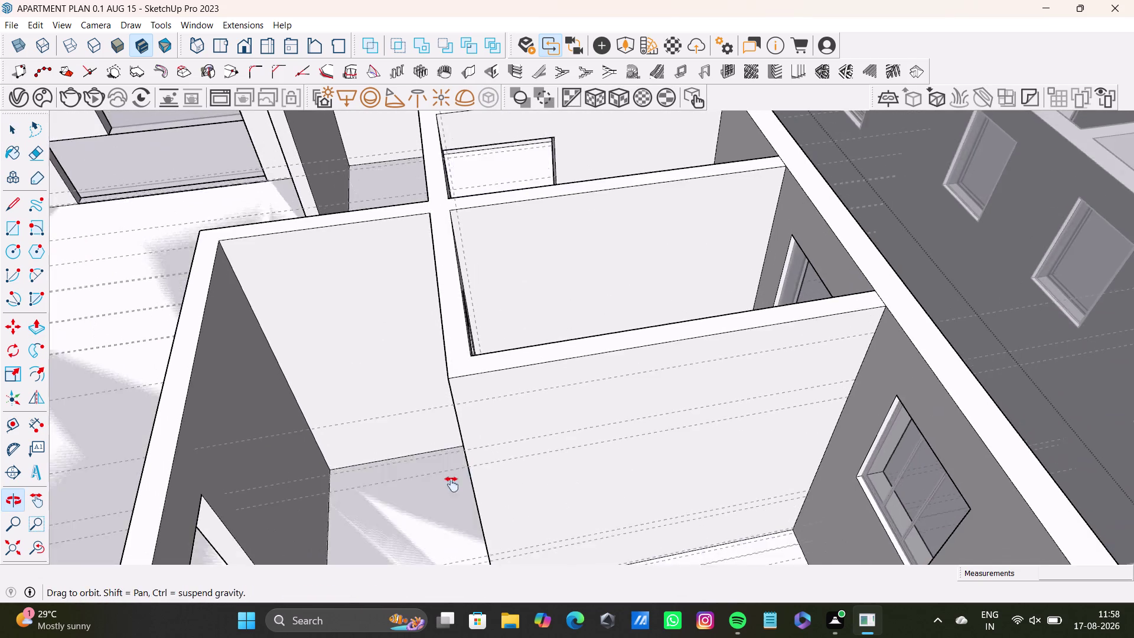
scroll(down, 3)
middle_drag(466, 463, 441, 499)
scroll(down, 3)
scroll(up, 3)
scroll(down, 3)
double_click(275, 188)
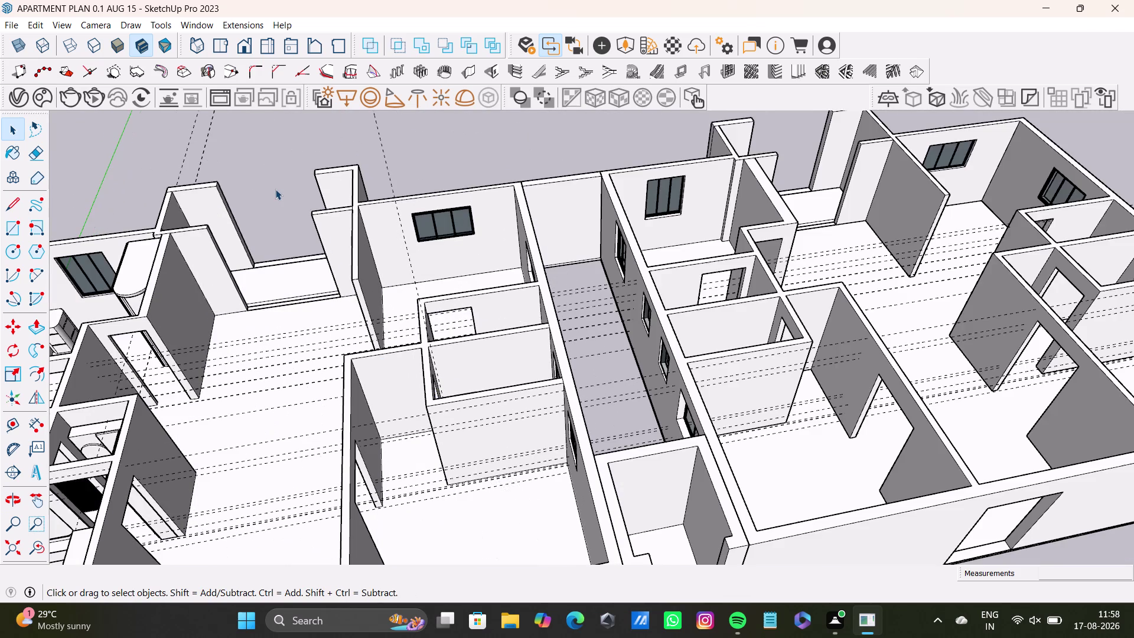
Orbit back into the small room to view the box from below.
scroll(up, 3)
middle_drag(499, 470, 503, 544)
scroll(up, 3)
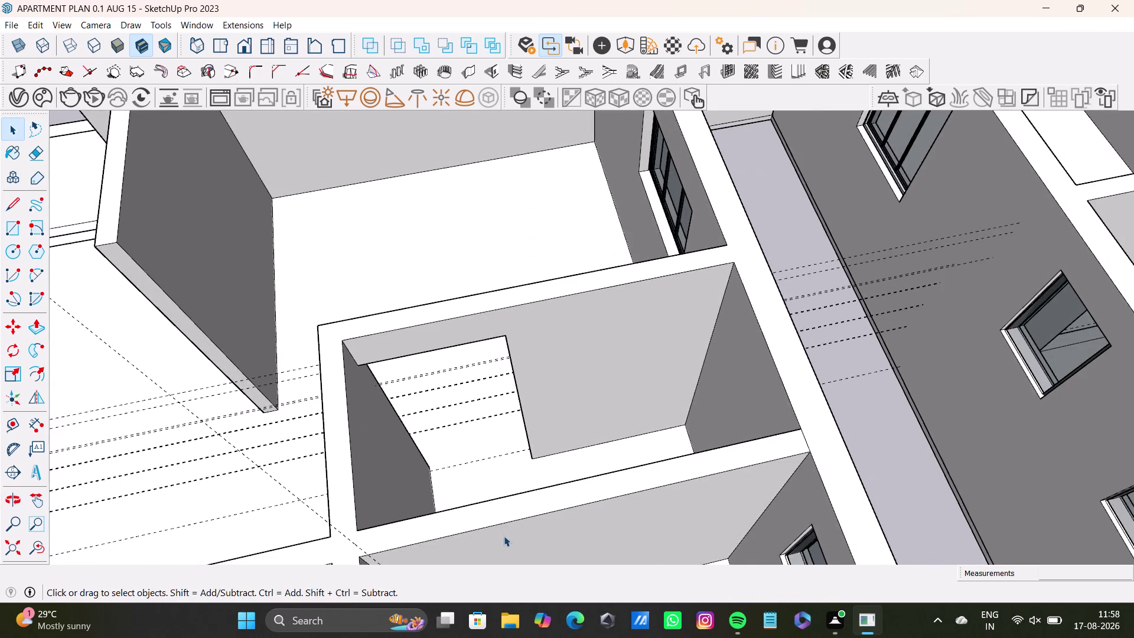
middle_drag(506, 538, 479, 324)
scroll(up, 3)
middle_drag(490, 454, 488, 339)
middle_drag(473, 394, 484, 455)
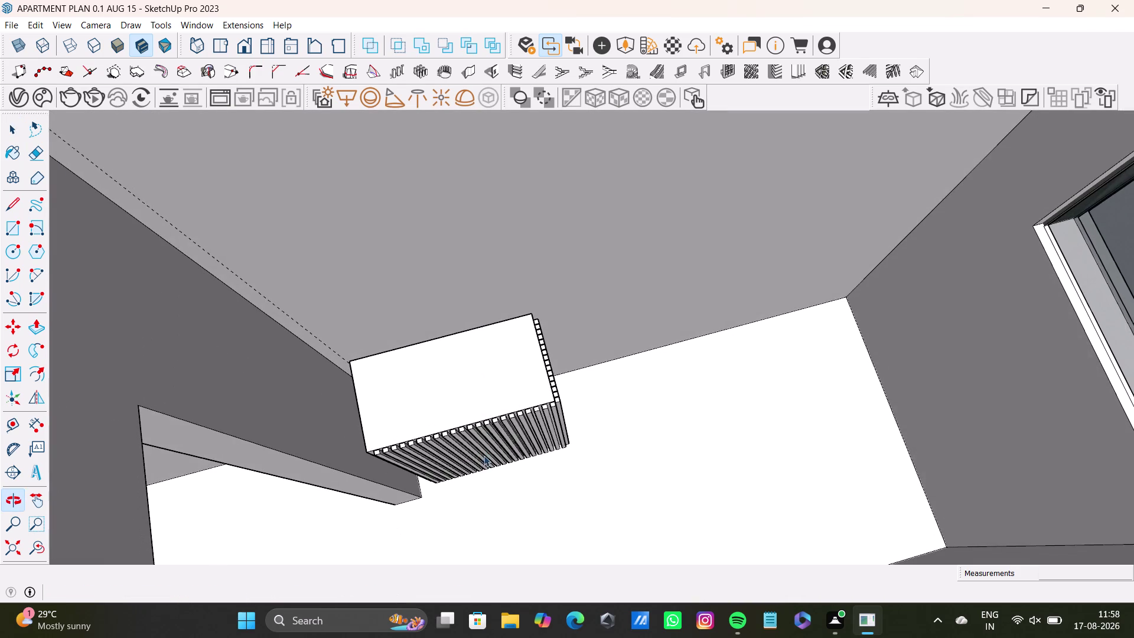
Move the whole cabinet box from its bottom corner closer against the wall.
double_click(489, 376)
triple_click(491, 376)
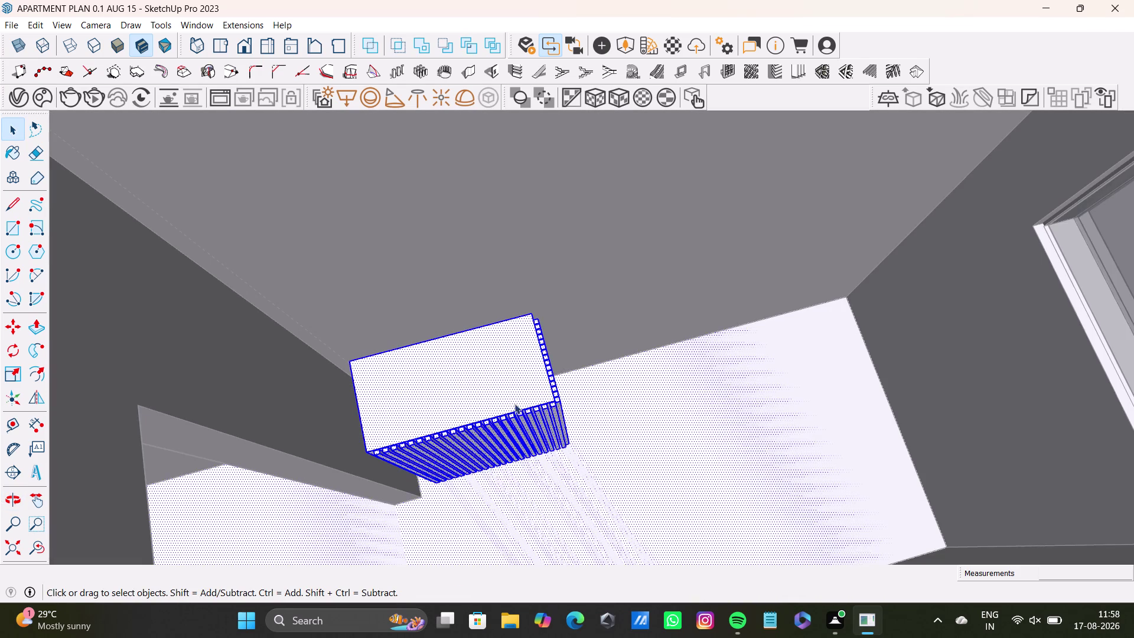
key(m)
middle_drag(489, 464, 602, 348)
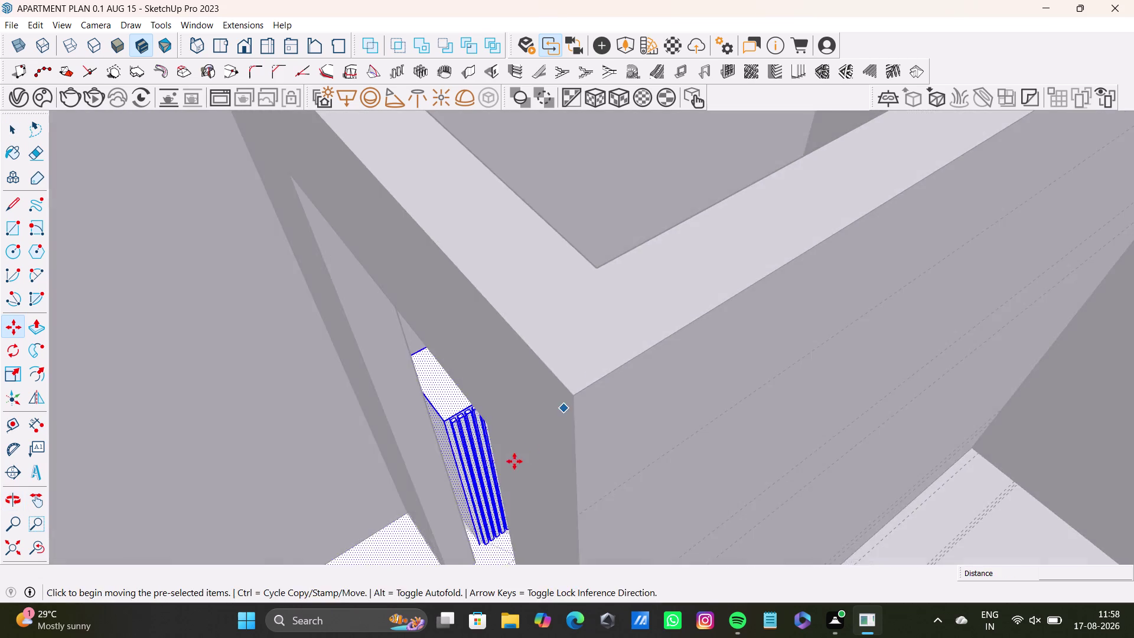
middle_drag(521, 453, 585, 387)
middle_drag(505, 458, 562, 224)
middle_drag(506, 460, 525, 307)
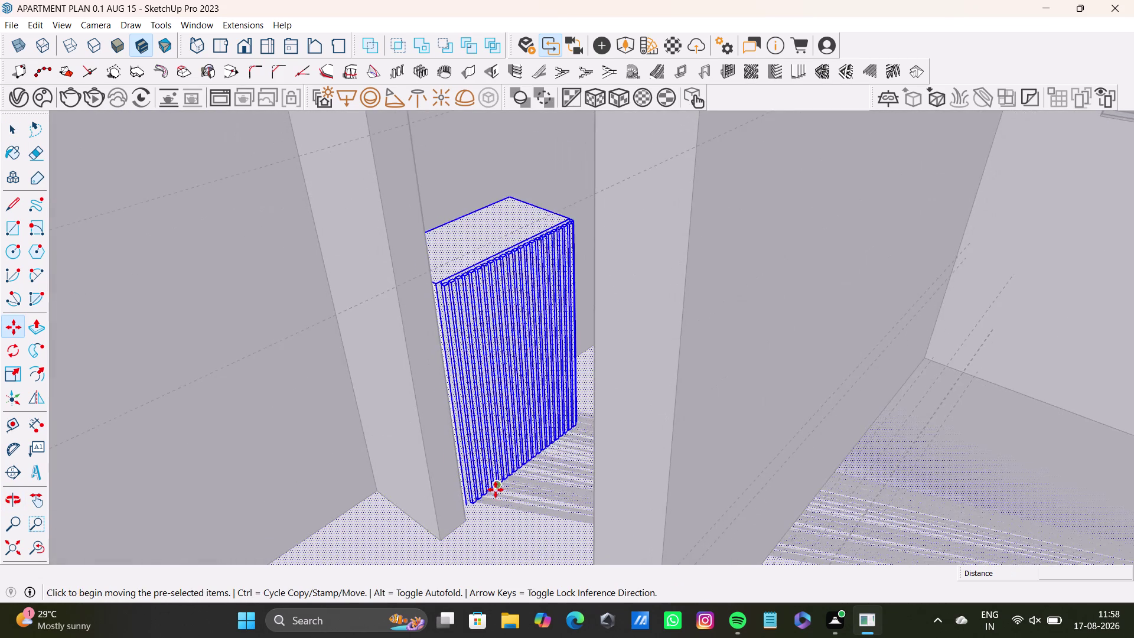
scroll(up, 3)
scroll(up, 3)
click(452, 514)
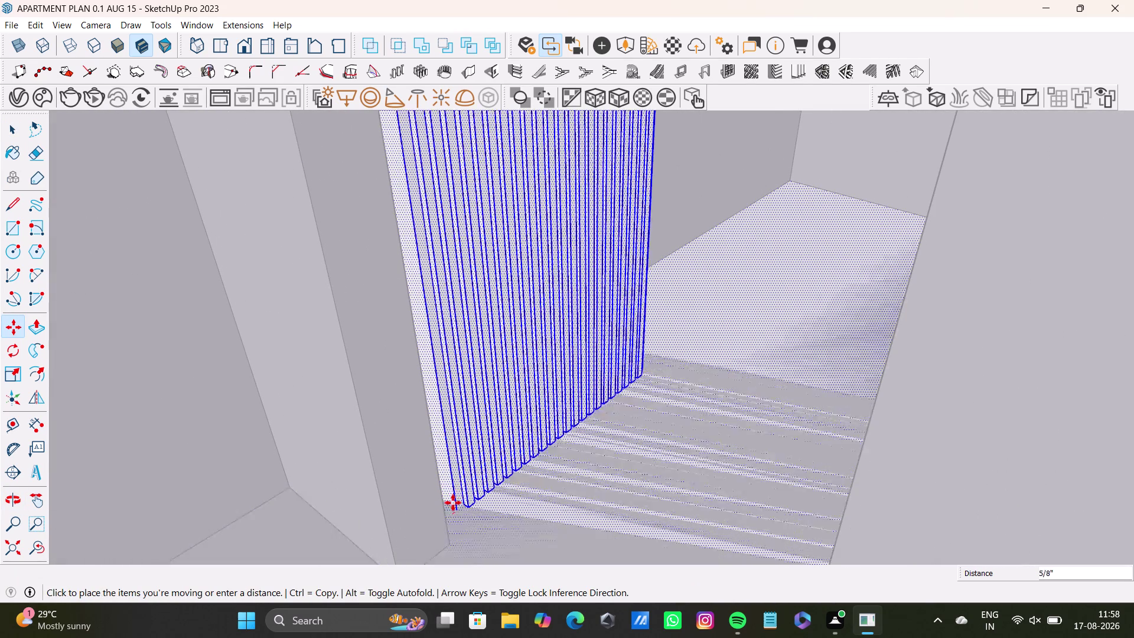
key(space)
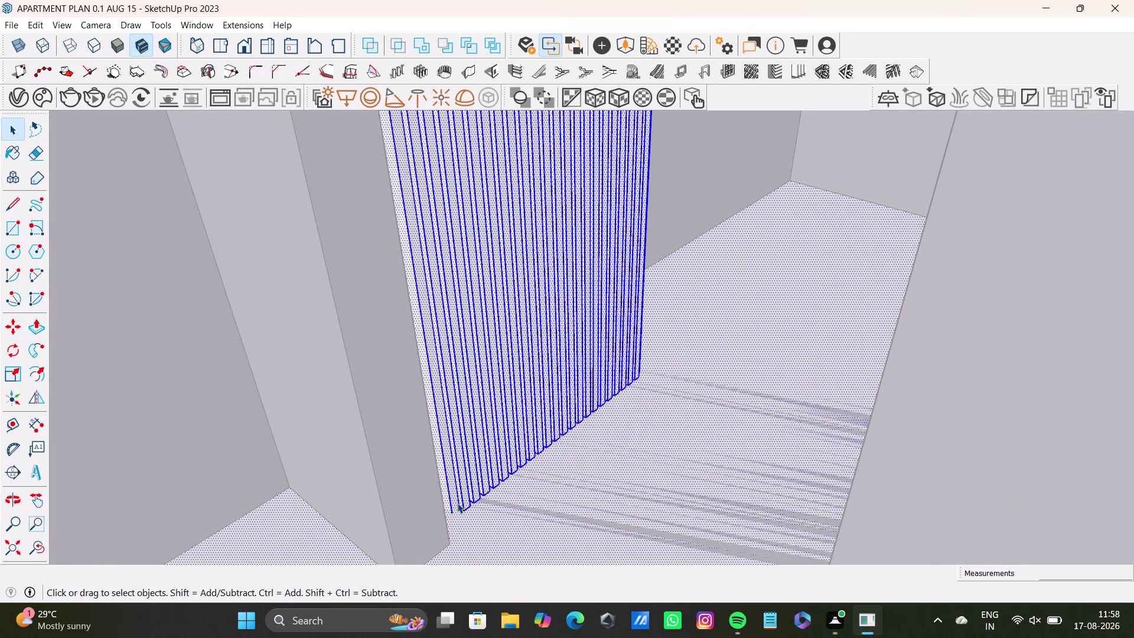
Orbit around the box's ribbed side, then away from it.
scroll(up, 3)
middle_drag(482, 482, 450, 467)
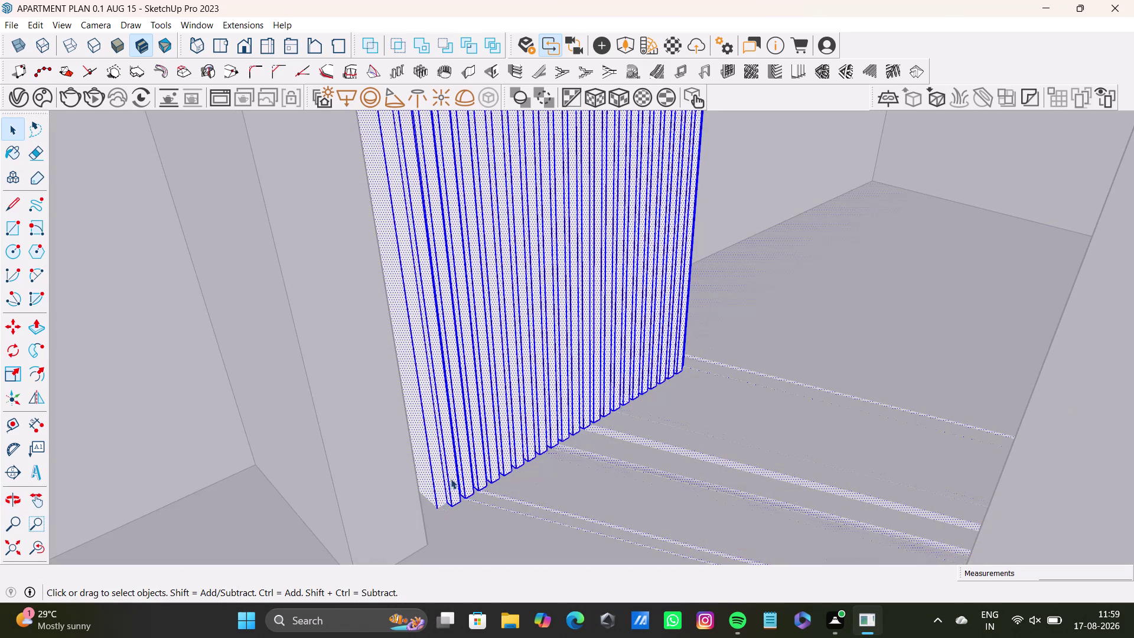
key(space)
scroll(down, 3)
middle_drag(492, 395, 476, 623)
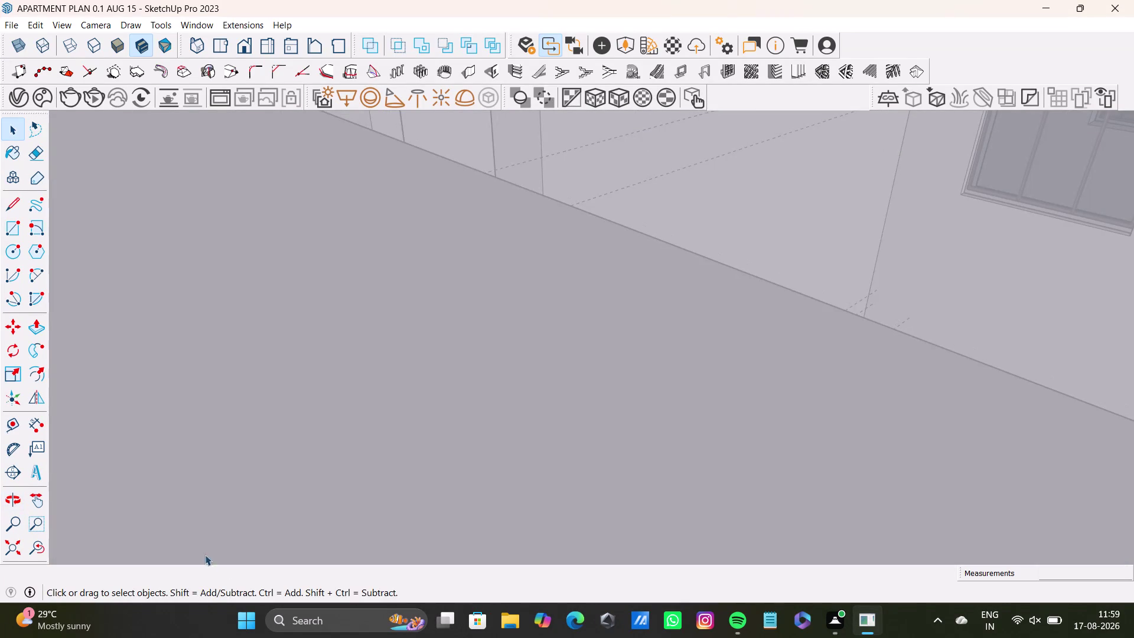
Zoom to the whole apartment, then close in on the wardrobe room.
click(30, 549)
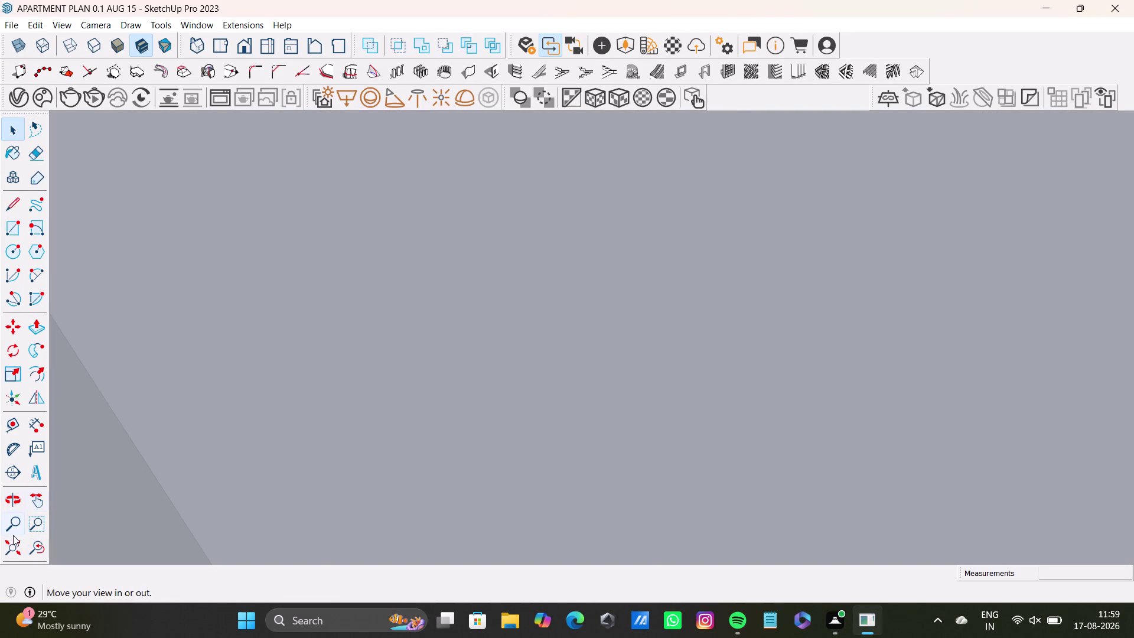
click(12, 538)
middle_drag(698, 264, 558, 423)
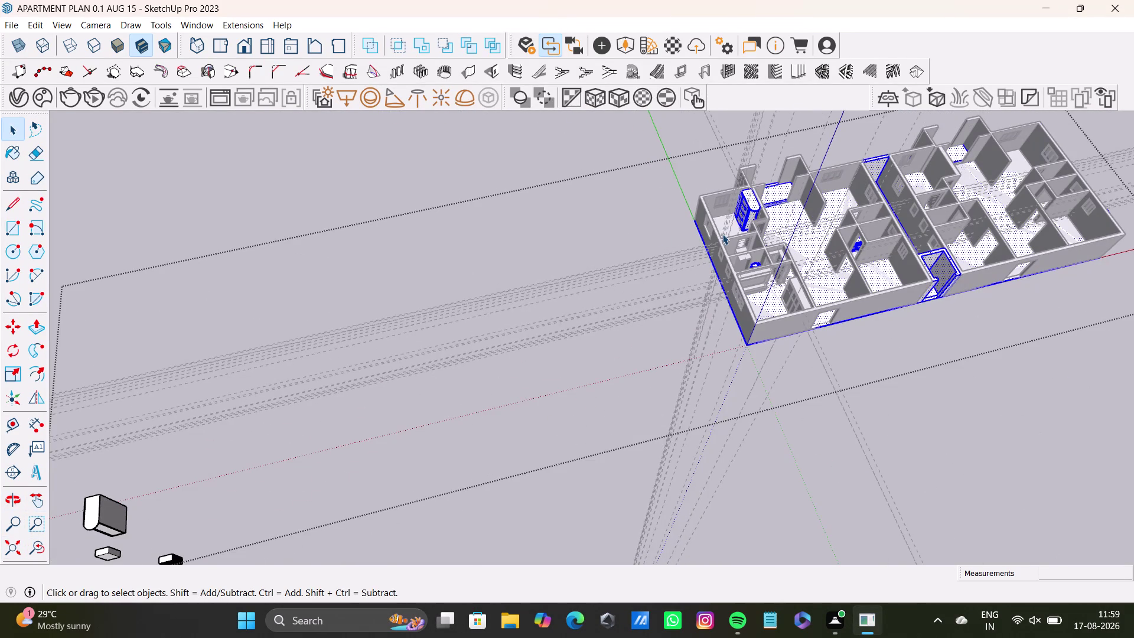
middle_drag(755, 266, 640, 316)
scroll(up, 3)
middle_drag(830, 304, 684, 362)
scroll(up, 3)
scroll(down, 3)
scroll(up, 3)
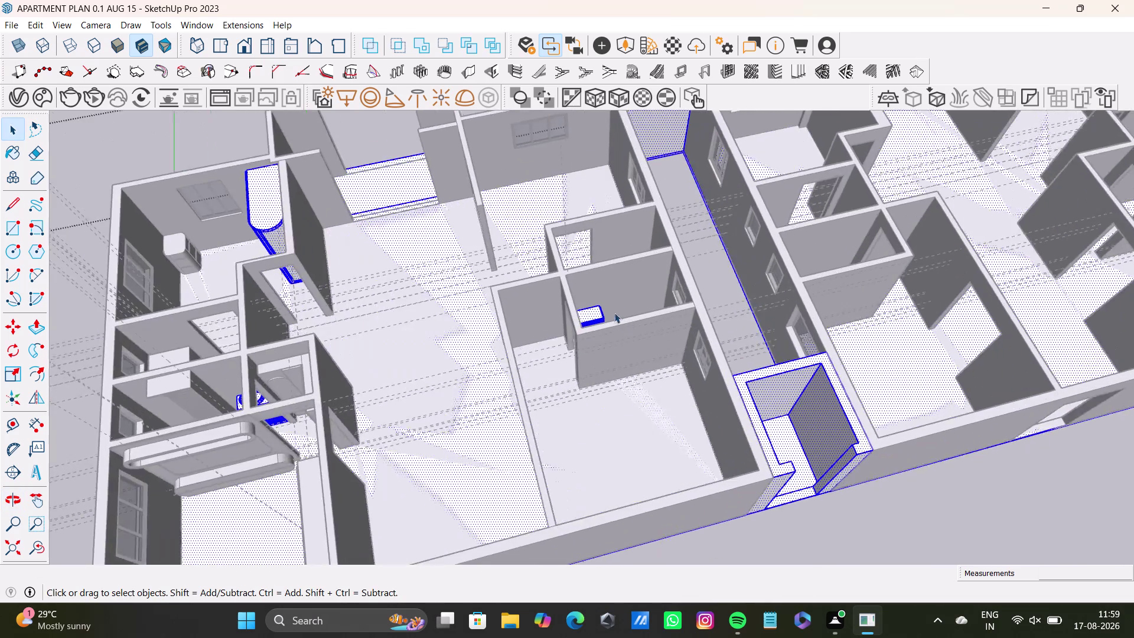
scroll(up, 3)
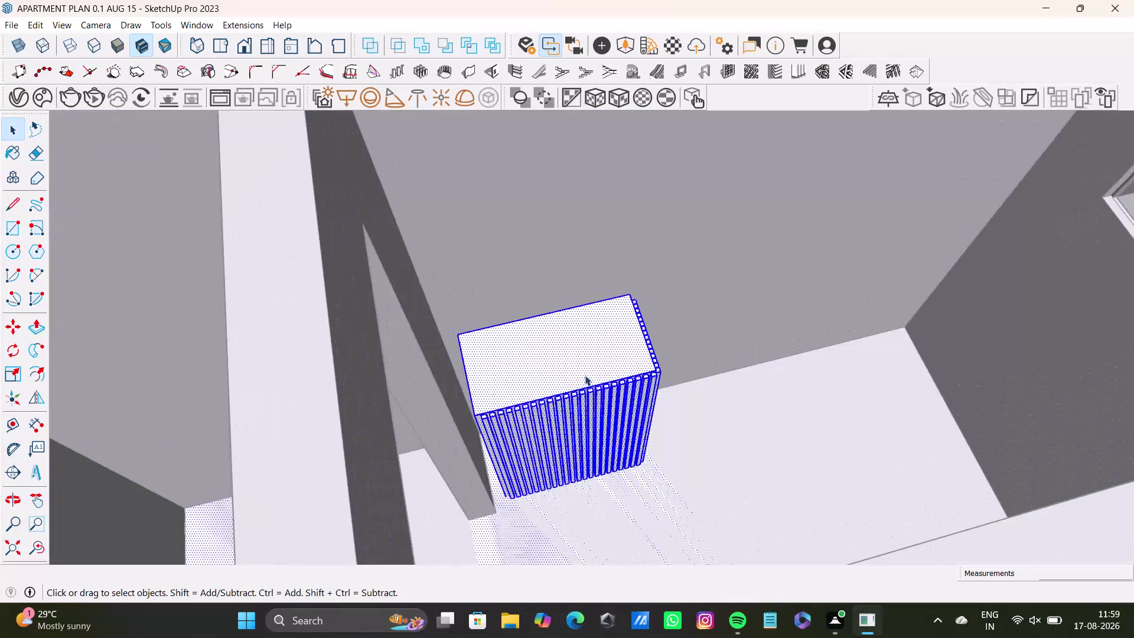
Cancel a first move attempt and reselect the whole wardrobe box.
key(m)
click(659, 371)
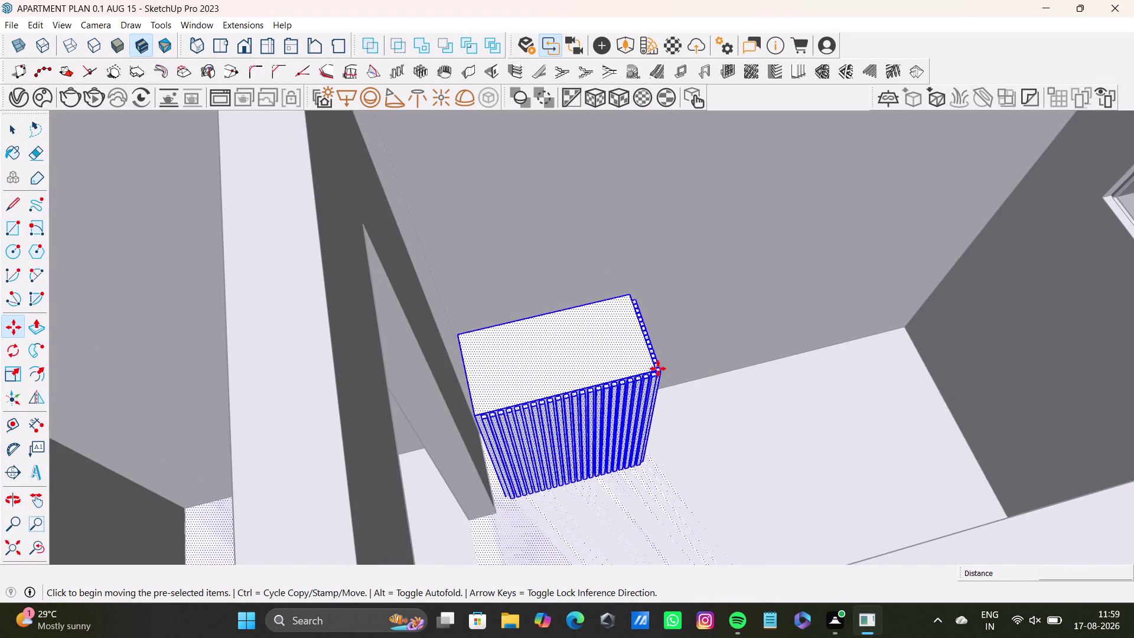
key(space)
click(693, 490)
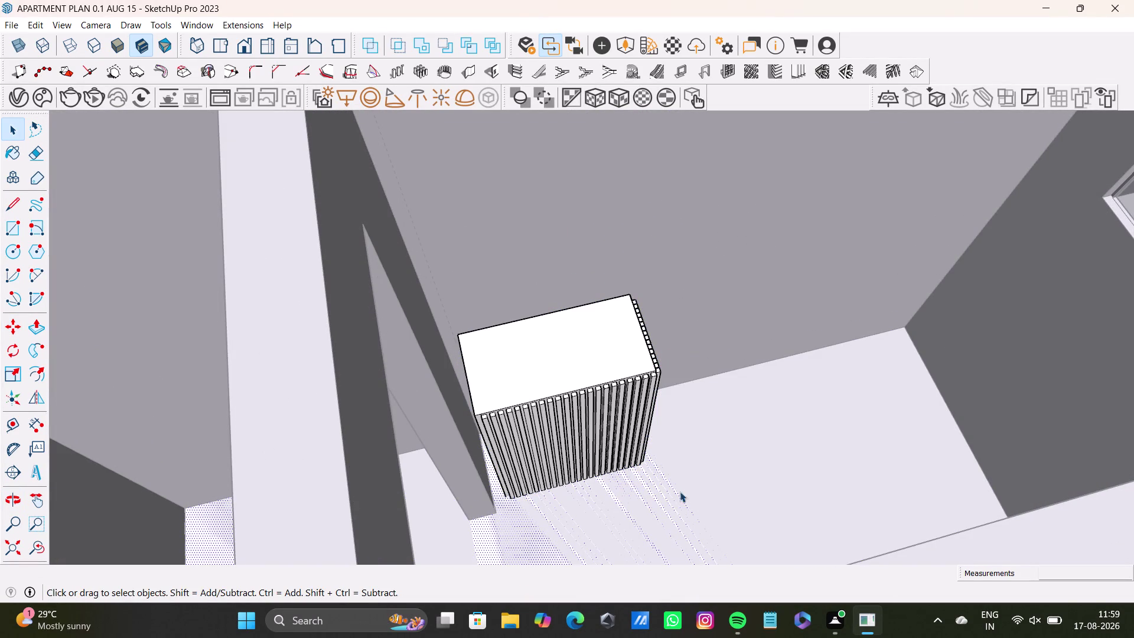
double_click(545, 366)
click(548, 361)
triple_click(562, 392)
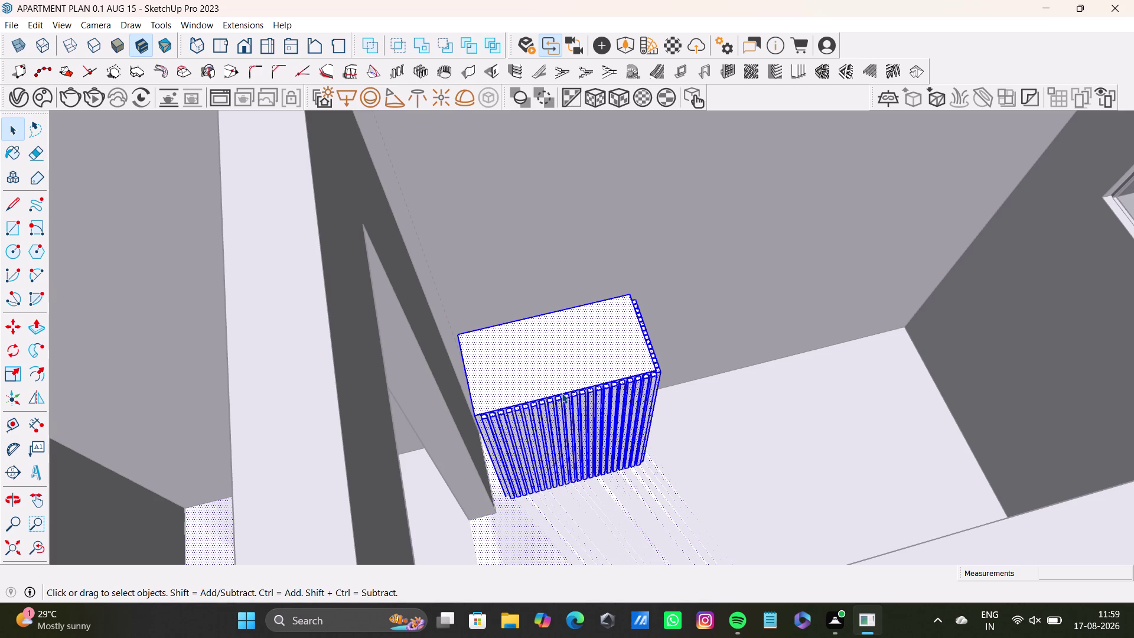
click(662, 493)
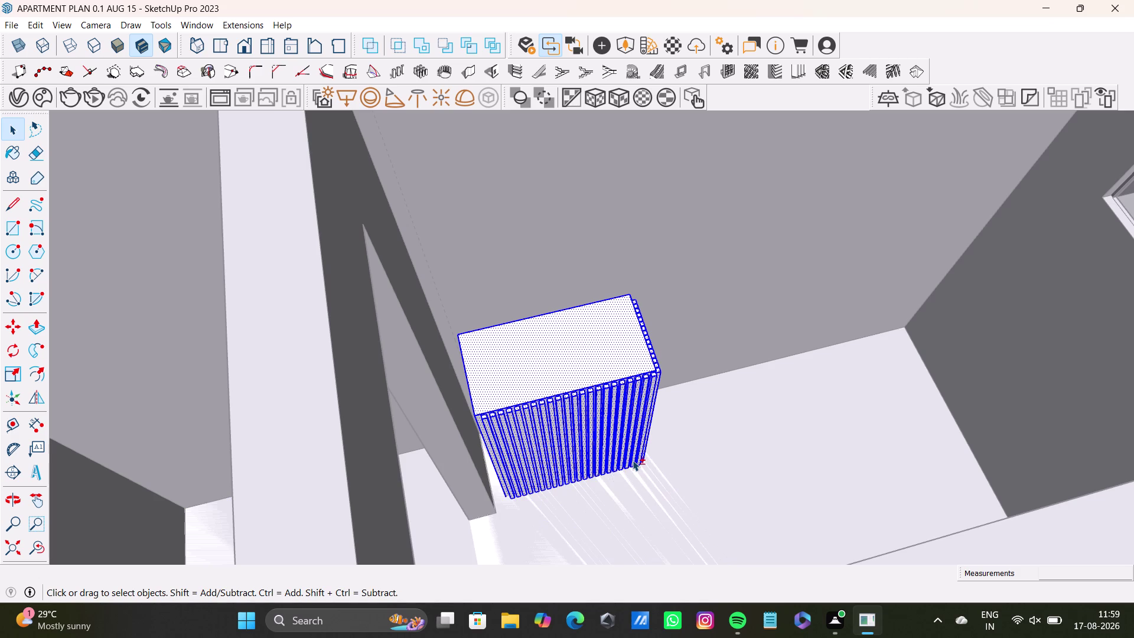
Raise the box from its top corner along the blue axis, about 1'6 1/2".
key(m)
click(656, 374)
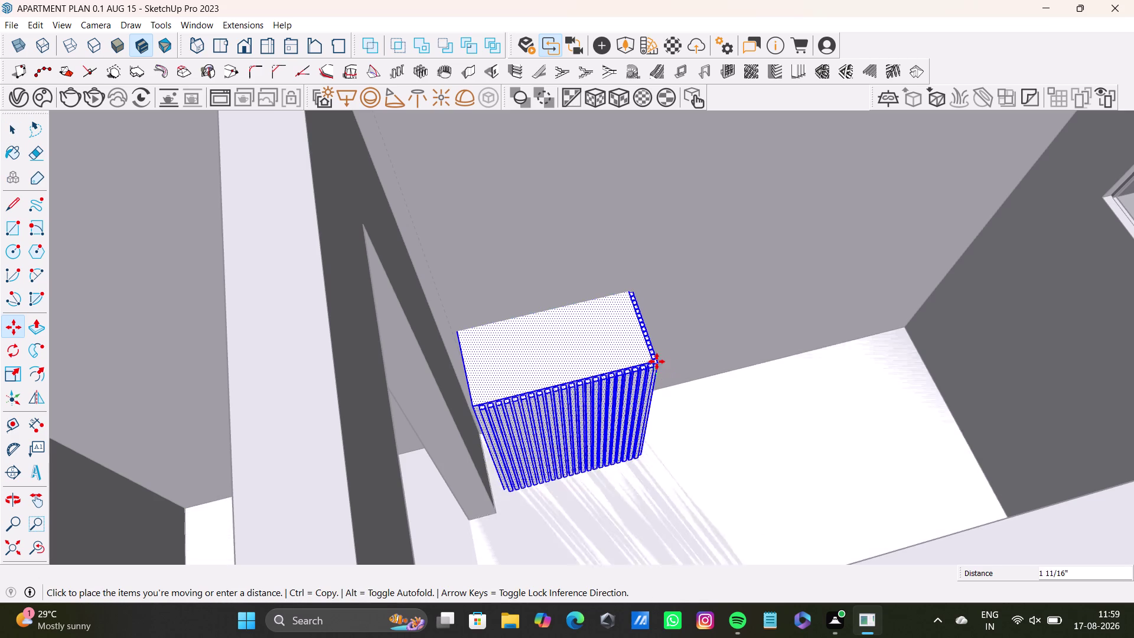
key(Up)
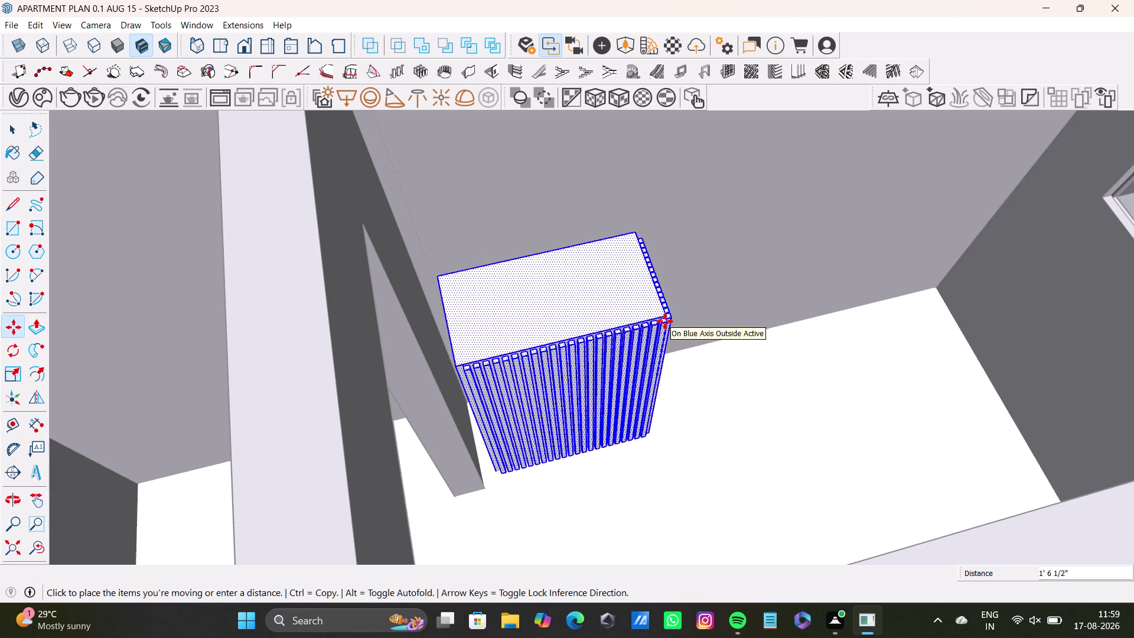
key(space)
Return to the previous view and inspect the raised box from floor level.
middle_drag(550, 493, 809, 379)
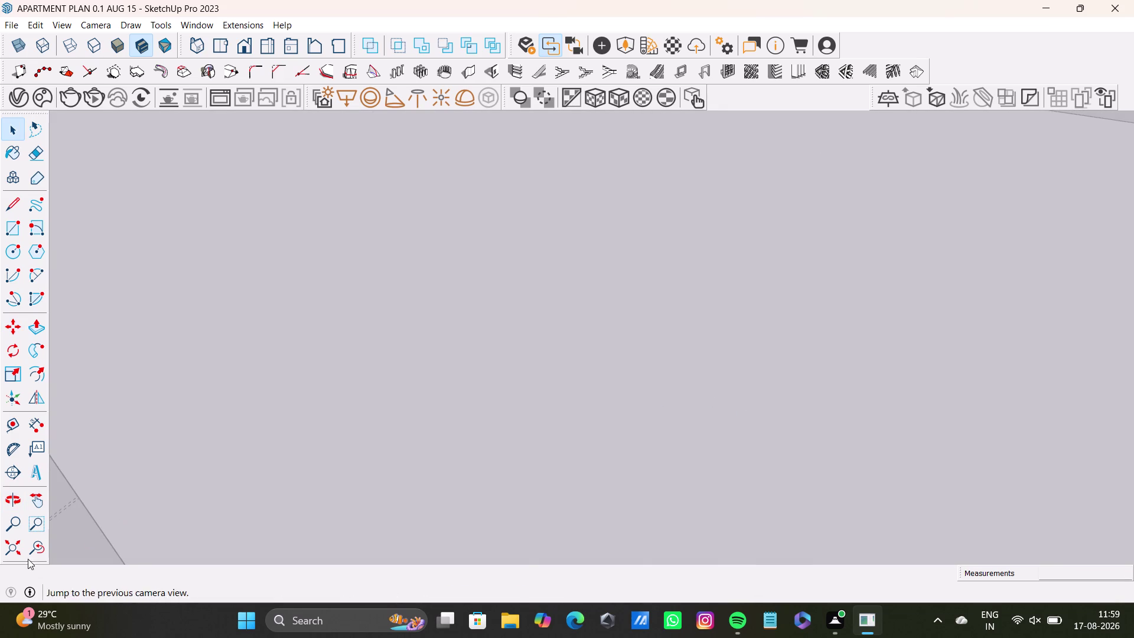
click(28, 551)
scroll(up, 3)
middle_drag(518, 470, 657, 349)
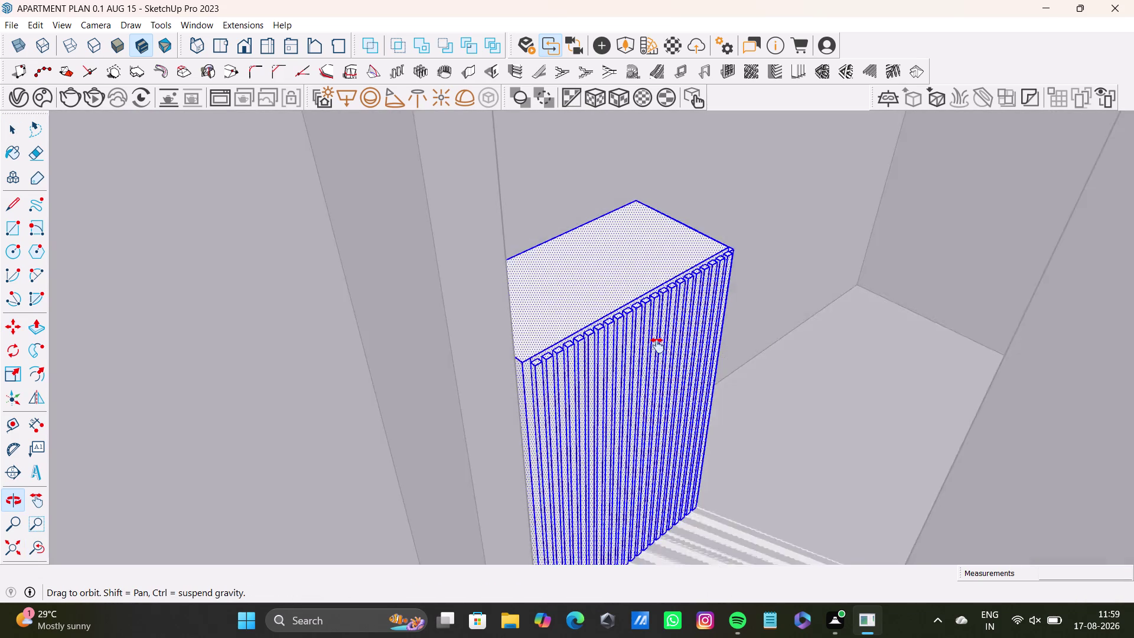
middle_drag(658, 349, 662, 269)
middle_drag(674, 370, 681, 262)
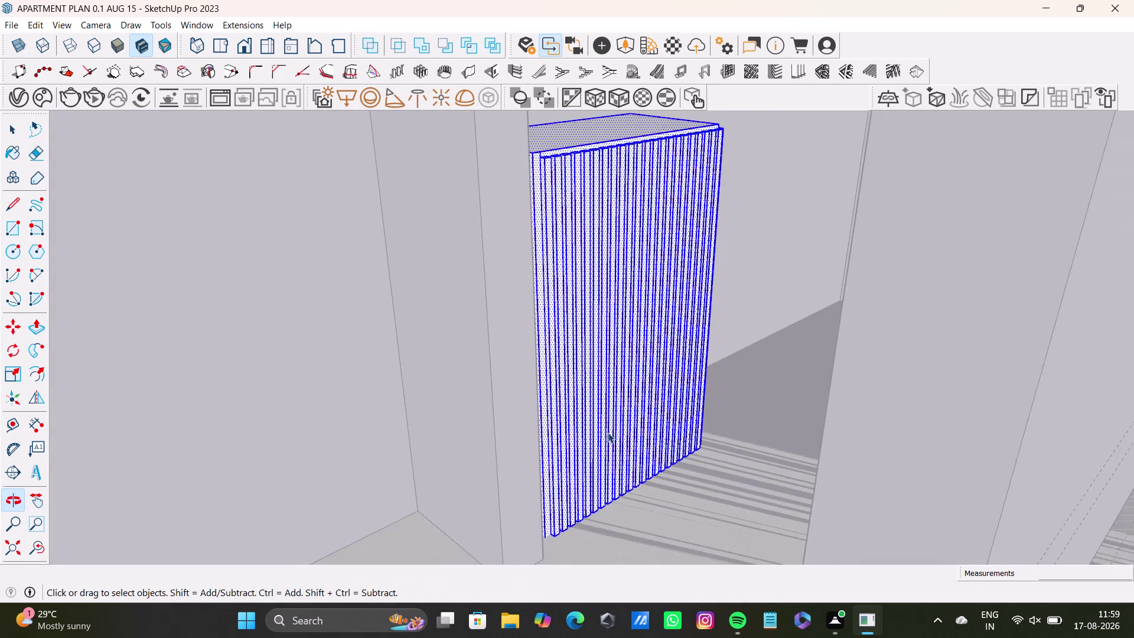
scroll(up, 3)
middle_drag(583, 473, 581, 386)
middle_drag(545, 476, 542, 424)
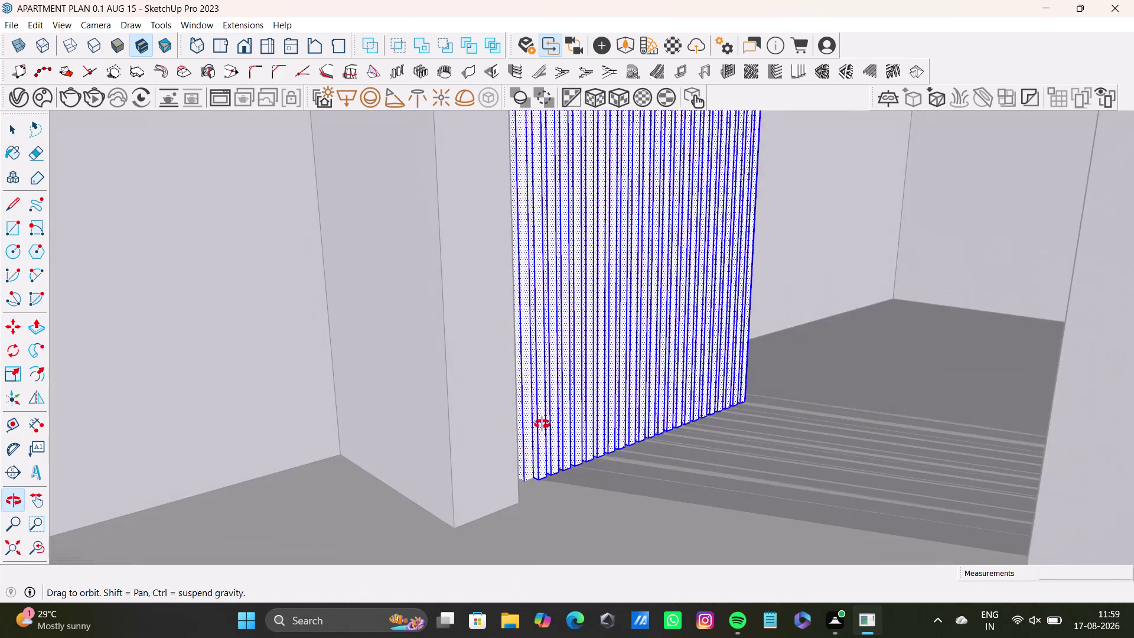
middle_drag(542, 424, 525, 468)
Orbit back up to look down on the raised box.
scroll(down, 3)
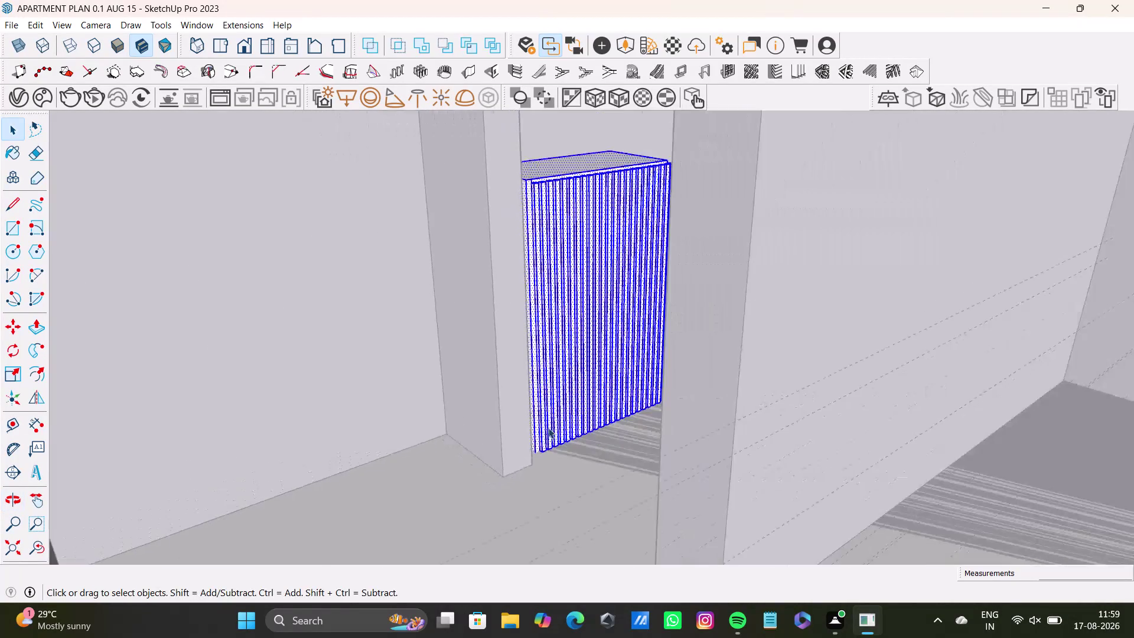
scroll(down, 3)
middle_drag(588, 406, 519, 587)
middle_drag(528, 428, 482, 605)
middle_drag(569, 307, 521, 487)
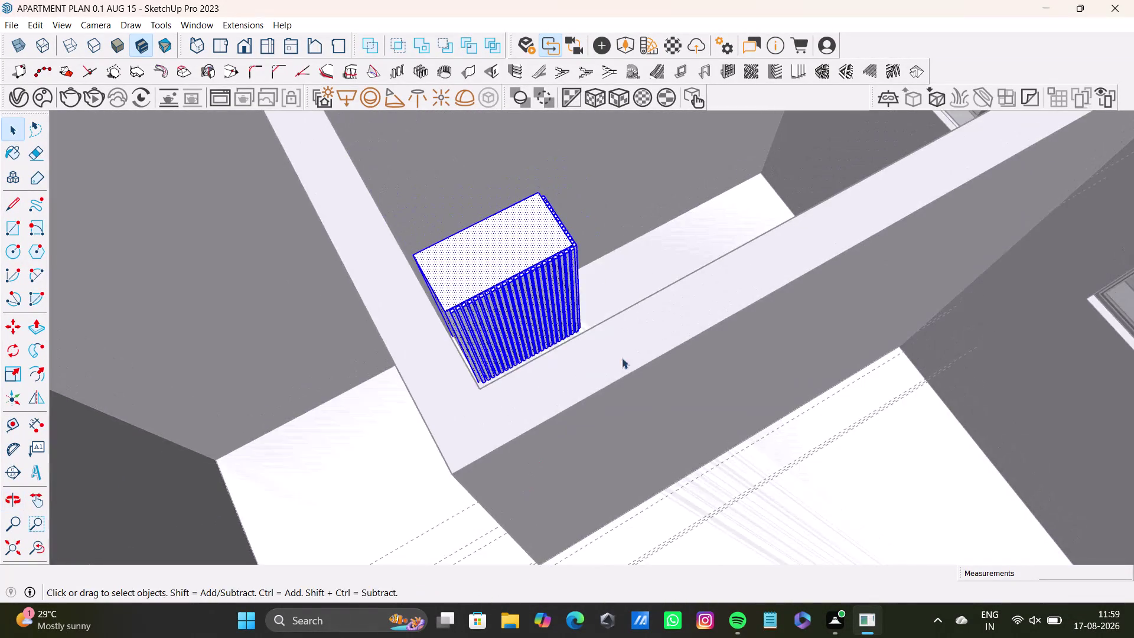
middle_drag(623, 365, 562, 481)
middle_drag(671, 345, 578, 369)
middle_drag(603, 319, 613, 425)
key(s)
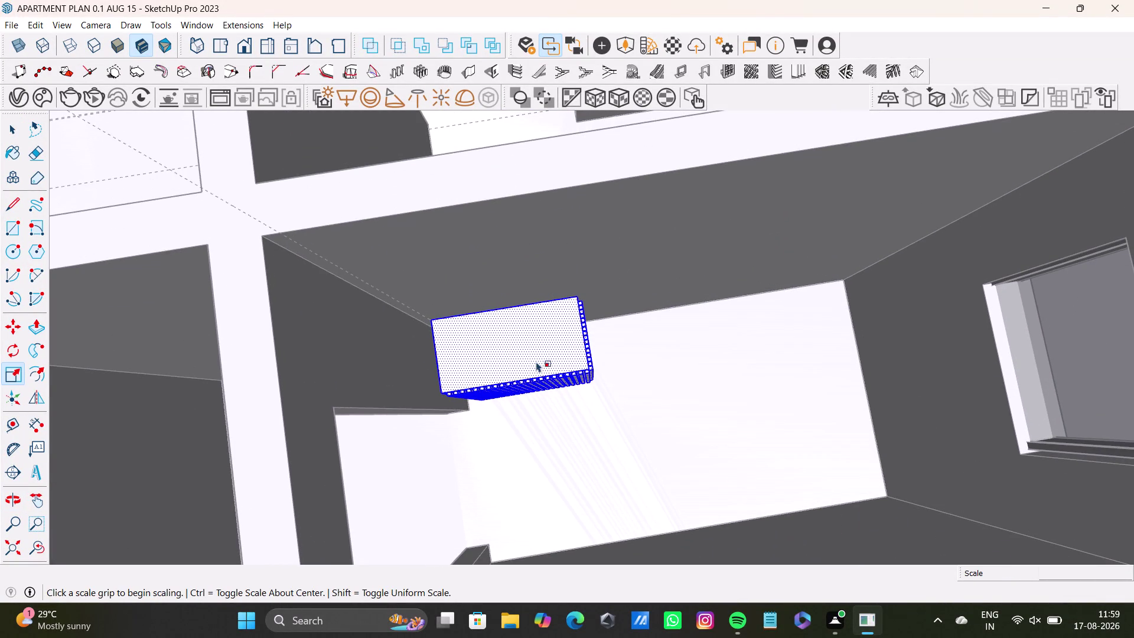
Scale the slatted box down in red and green from a corner grip, then orbit to check it.
click(539, 360)
key(space)
key(s)
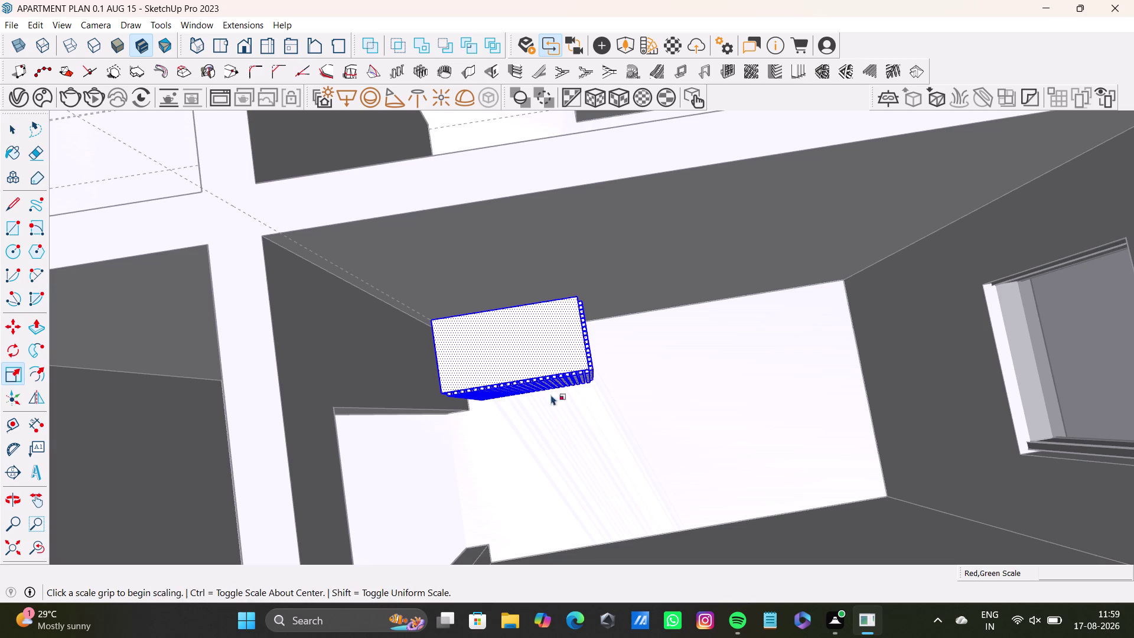
middle_drag(564, 404, 707, 274)
middle_drag(639, 307, 577, 325)
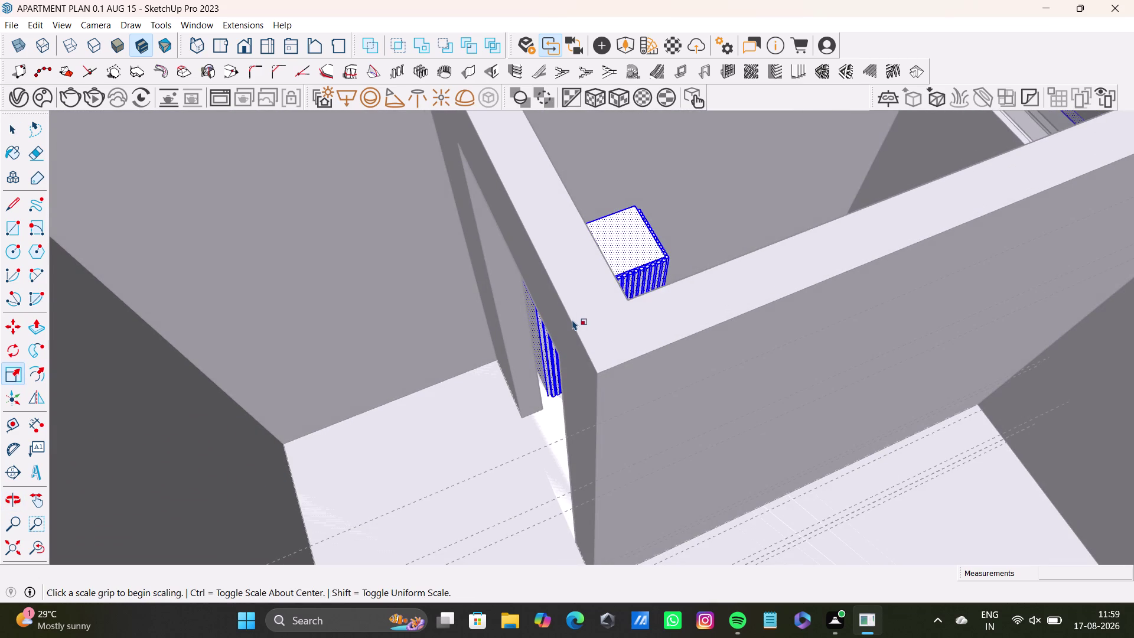
key(space)
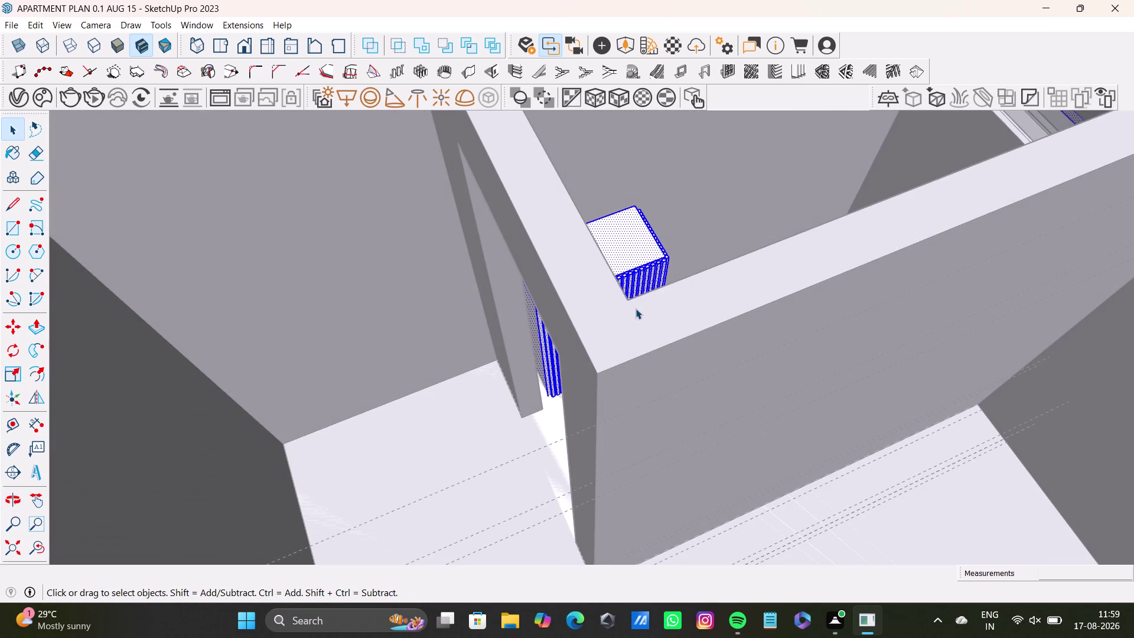
scroll(down, 3)
middle_drag(654, 306, 648, 400)
middle_drag(669, 392, 504, 376)
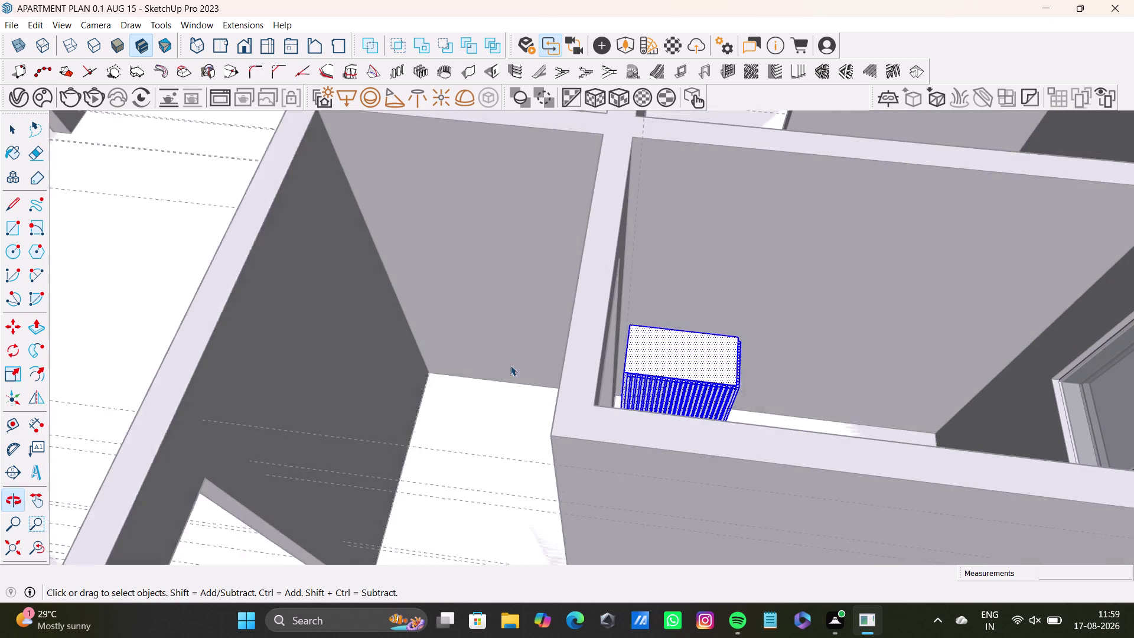
Select the whole shrunken box and inspect it from around and below.
triple_click(673, 365)
click(673, 365)
middle_drag(671, 418, 705, 507)
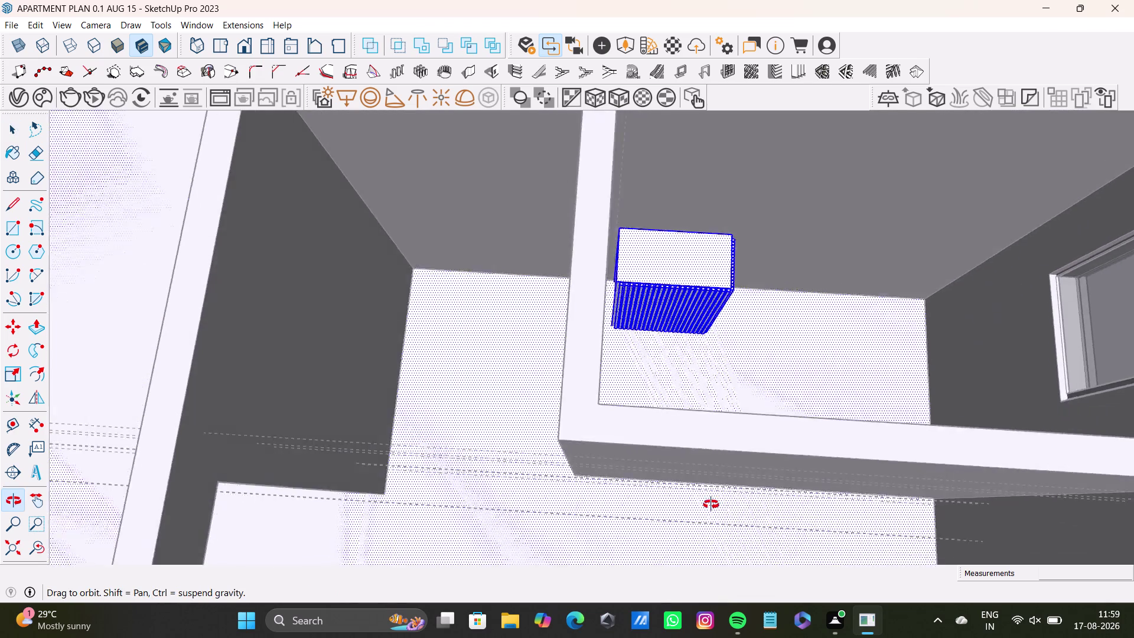
middle_drag(705, 507, 722, 476)
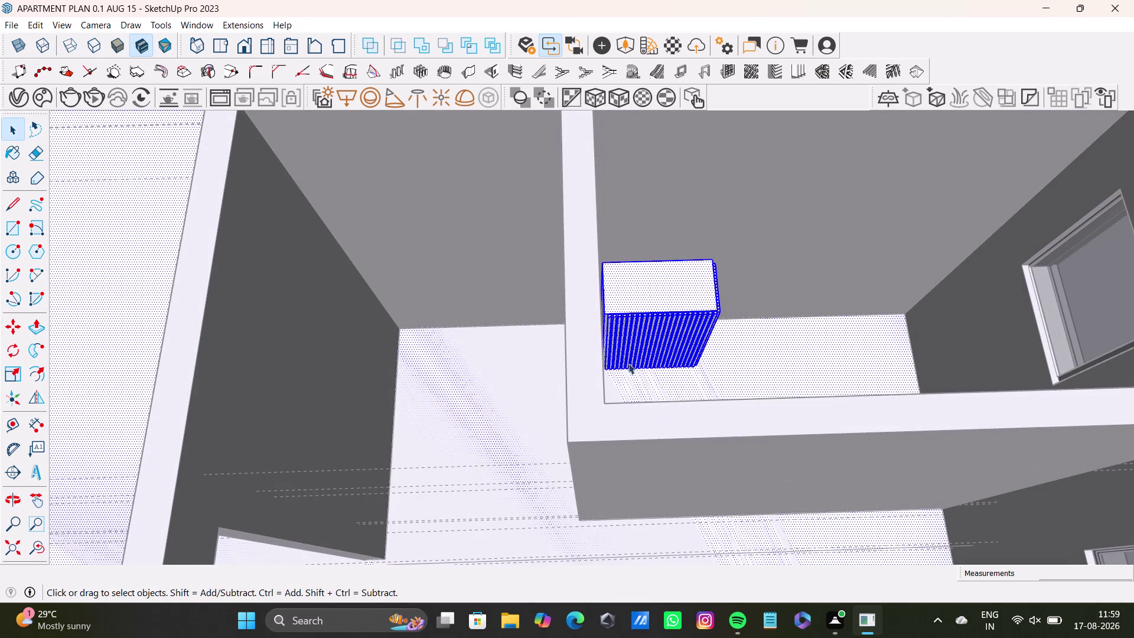
scroll(up, 3)
middle_drag(635, 353, 632, 333)
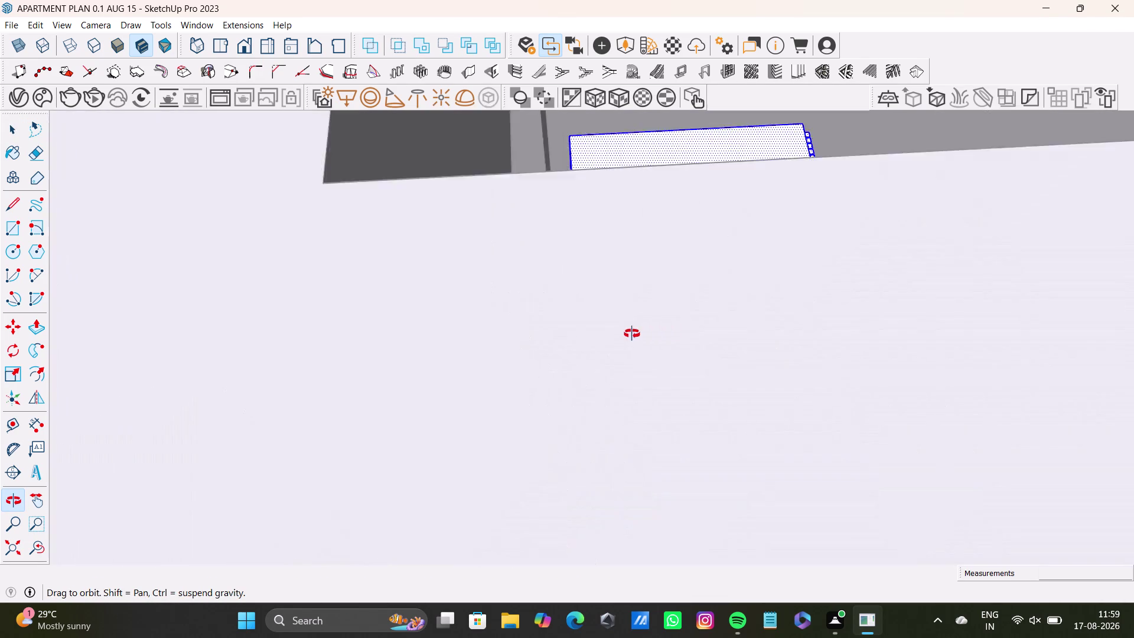
middle_drag(632, 334, 607, 367)
Rescale the box once more, zoom out, and clear the selection.
key(s)
key(s)
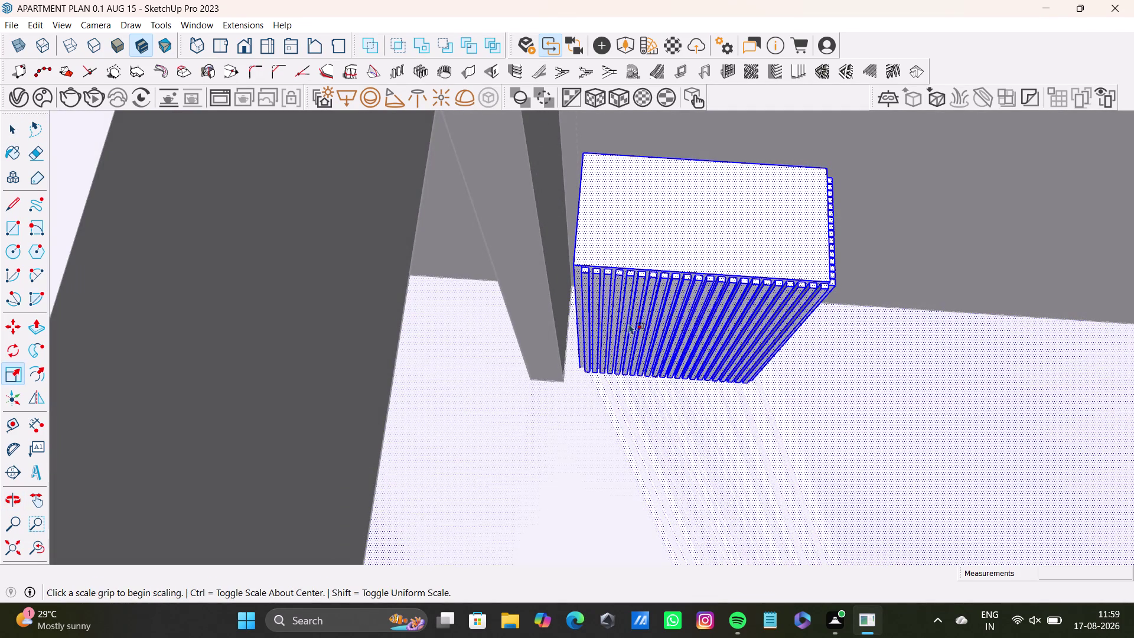
scroll(down, 3)
click(717, 399)
key(space)
scroll(down, 3)
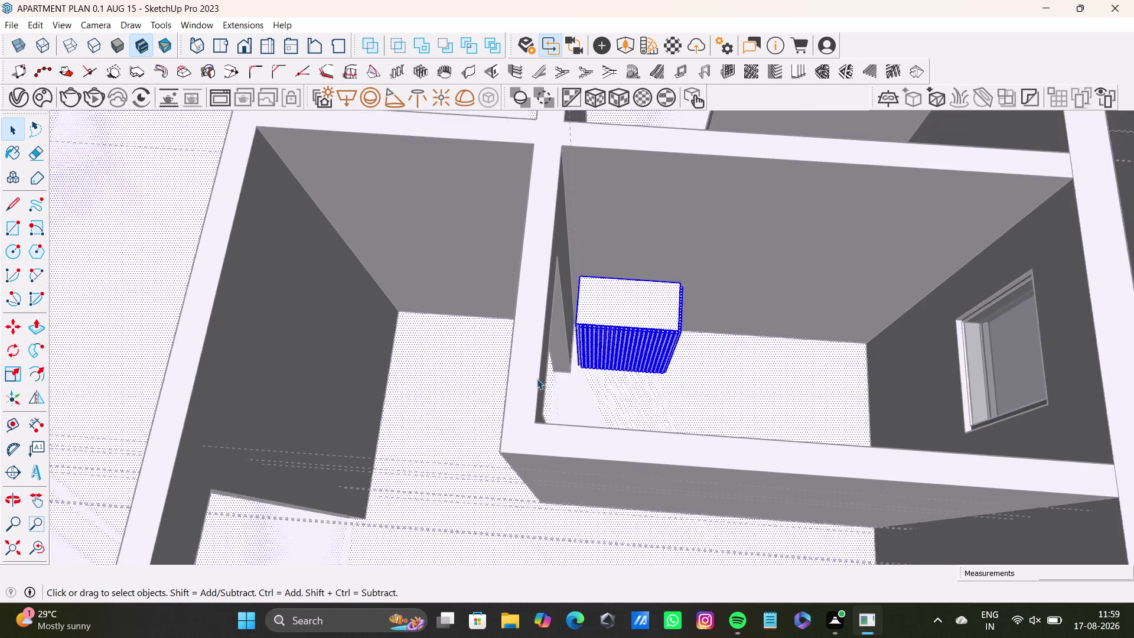
scroll(down, 3)
scroll(down, 3)
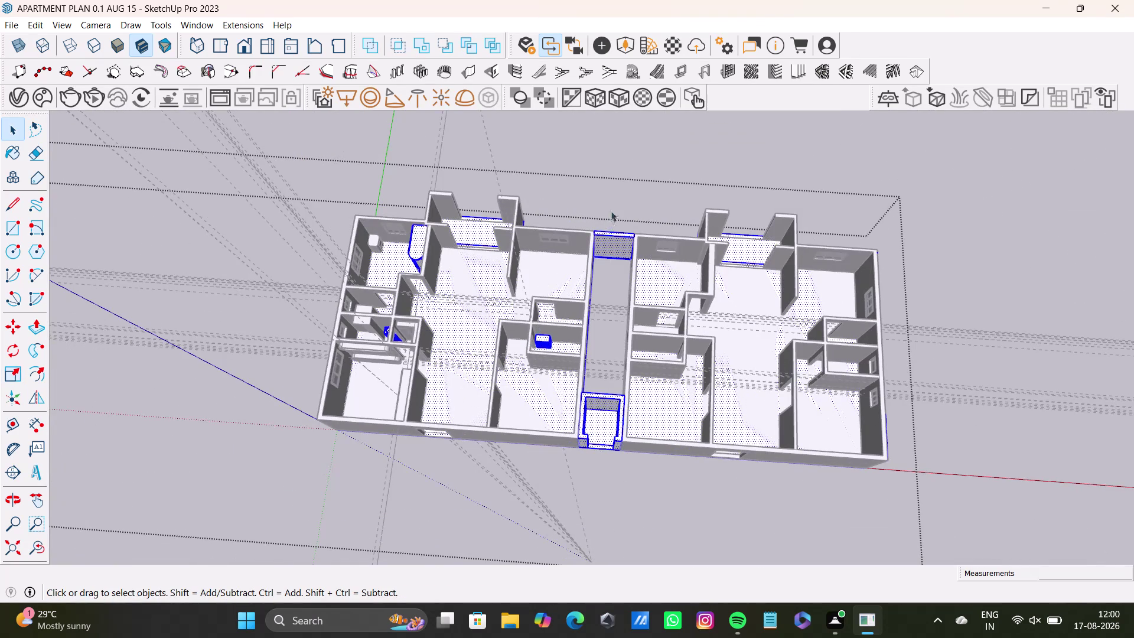
click(614, 199)
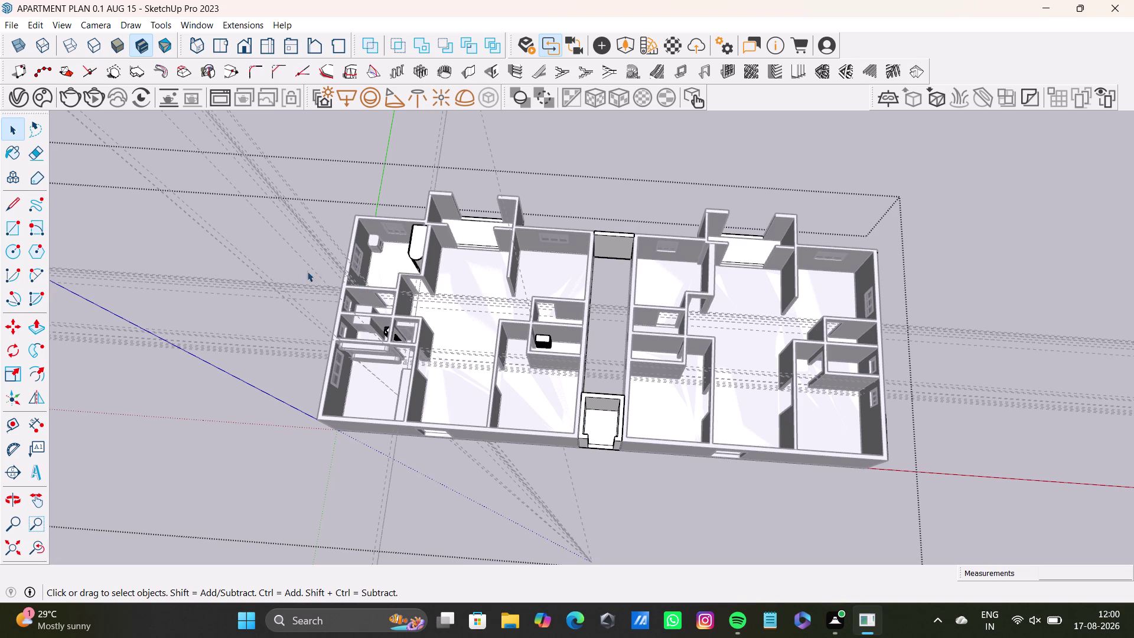
Zoom and orbit in close to the wardrobe box in its room.
scroll(up, 3)
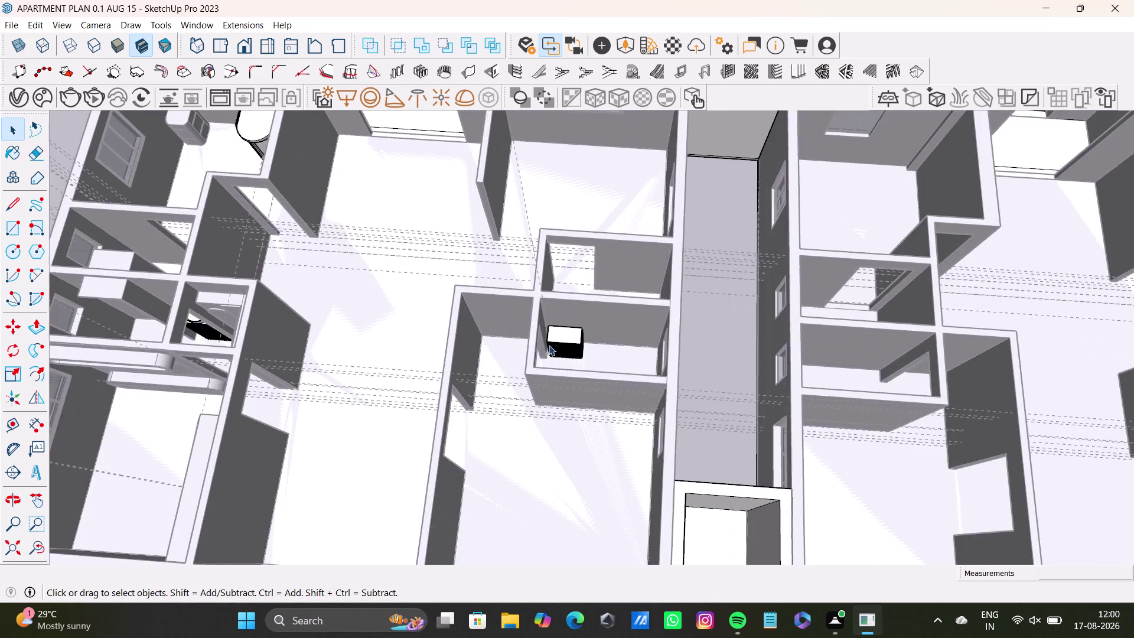
scroll(up, 3)
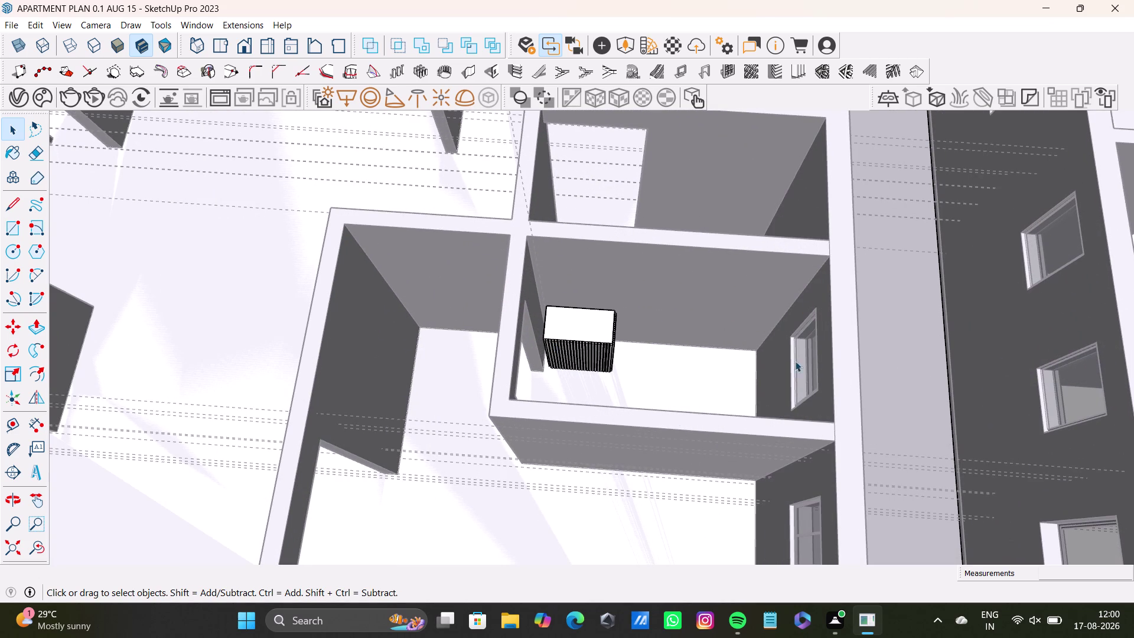
scroll(up, 3)
middle_drag(614, 345, 583, 340)
middle_drag(604, 370, 625, 320)
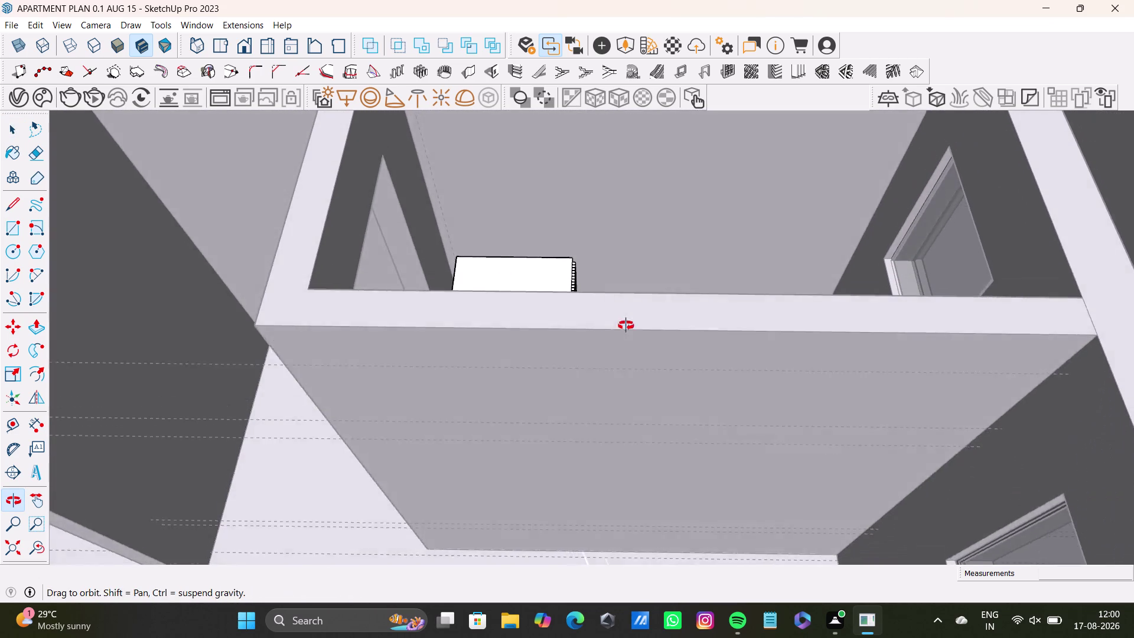
middle_drag(625, 320, 627, 329)
scroll(up, 3)
middle_drag(580, 337, 598, 395)
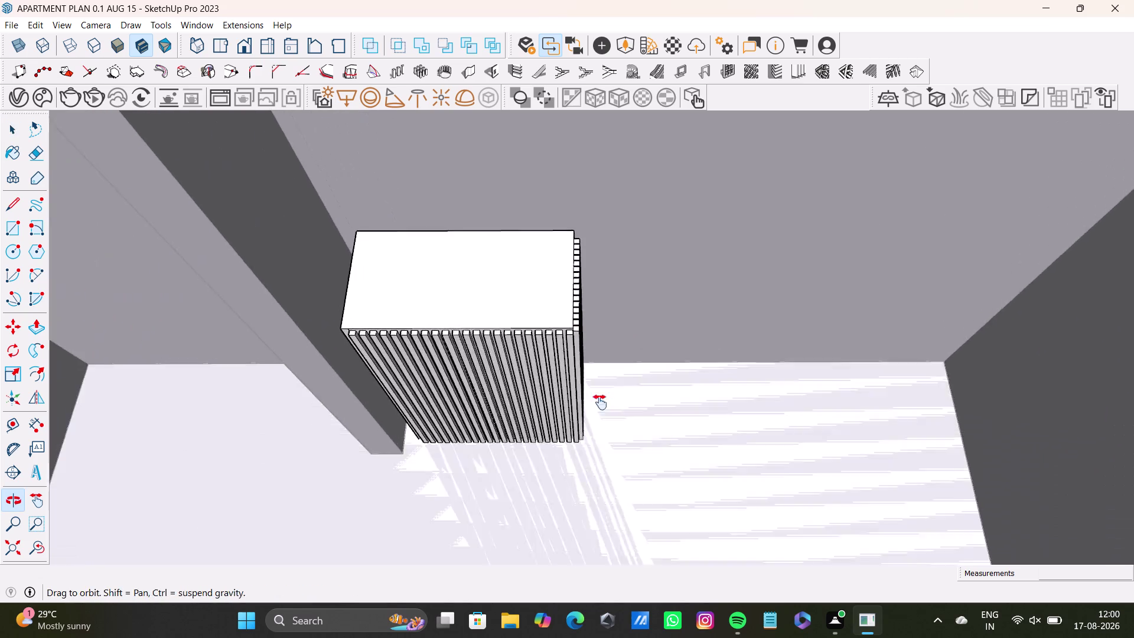
middle_drag(598, 395, 604, 414)
Select the entire box, including its top face and every vertical slat.
scroll(down, 3)
scroll(up, 3)
middle_drag(598, 406, 596, 345)
triple_click(463, 367)
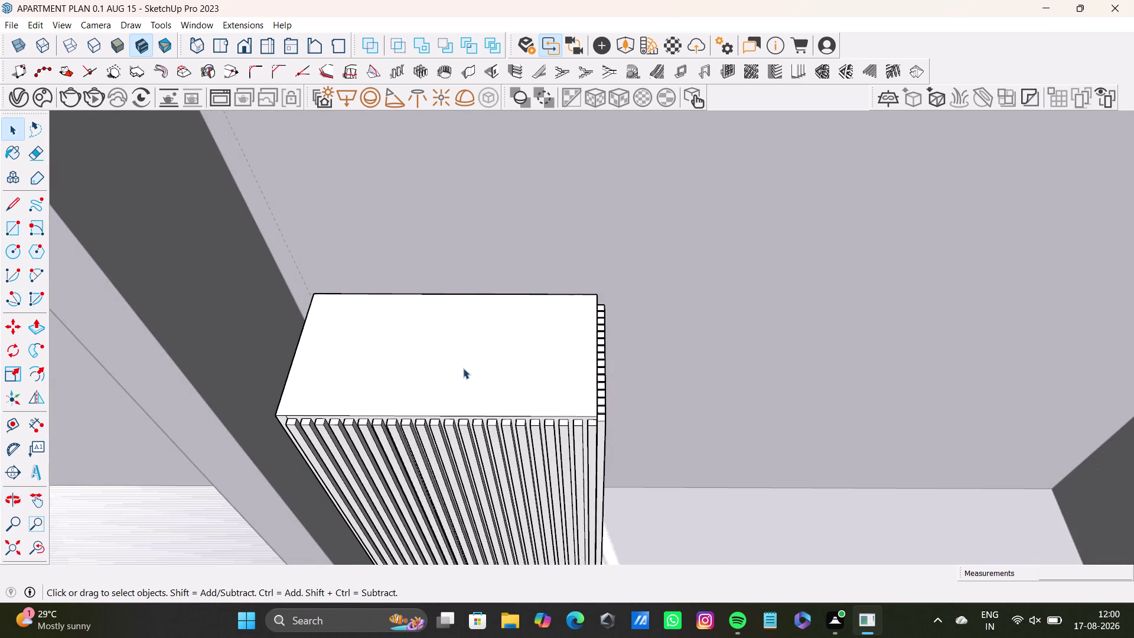
double_click(463, 368)
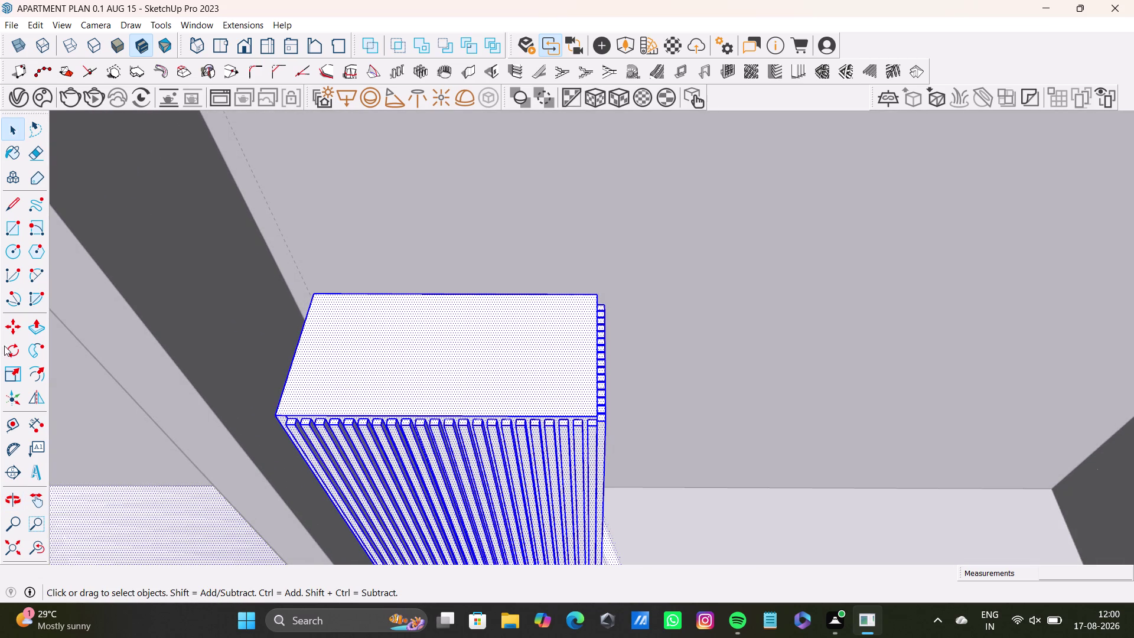
click(18, 248)
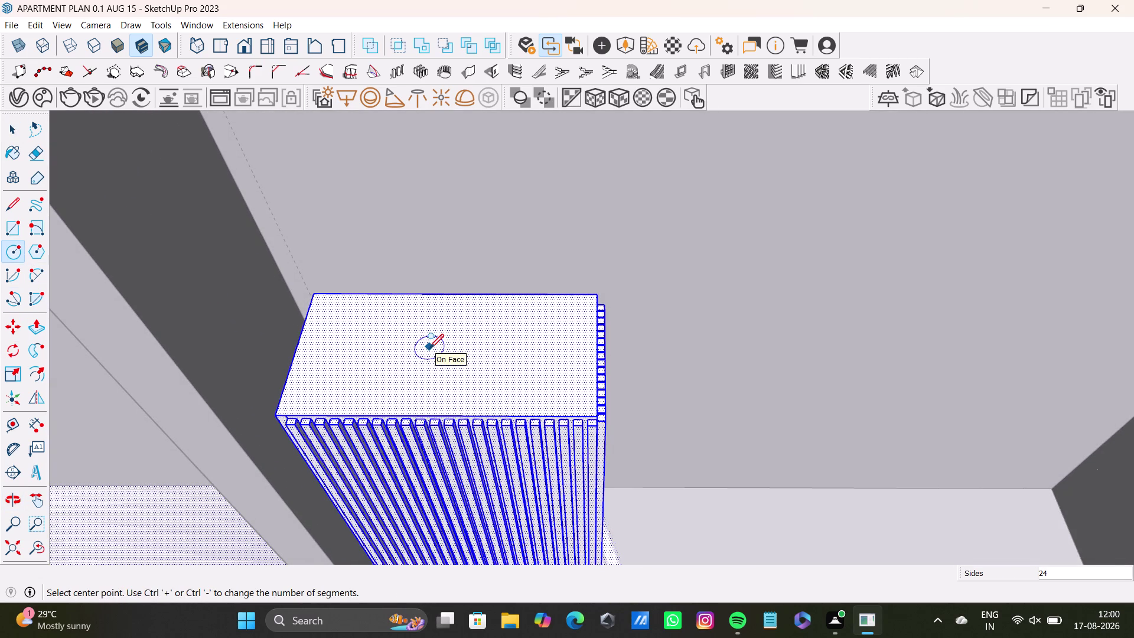
Place a Tape Measure guide just inside the left edge of the top face.
key(space)
drag(10, 421, 23, 419)
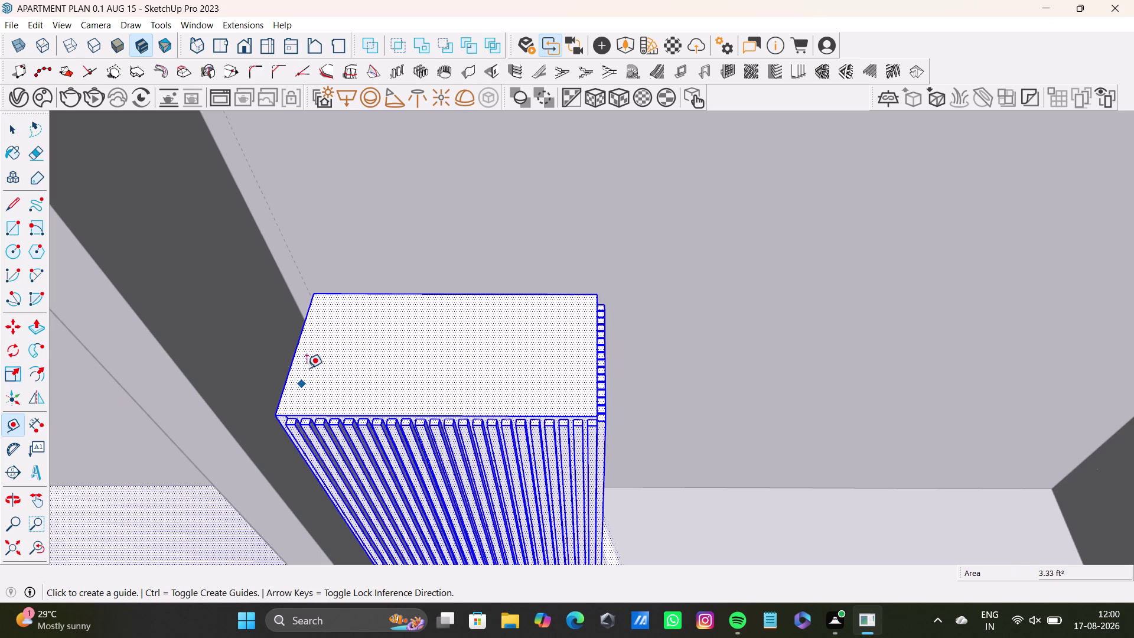
click(287, 371)
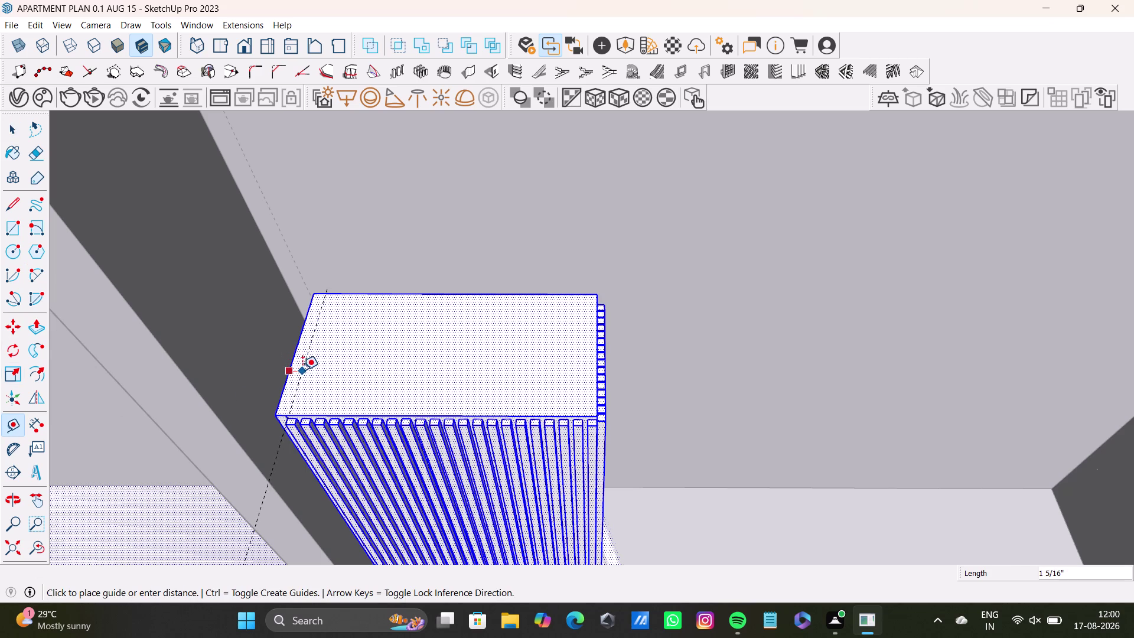
click(321, 357)
key(ctrl+z)
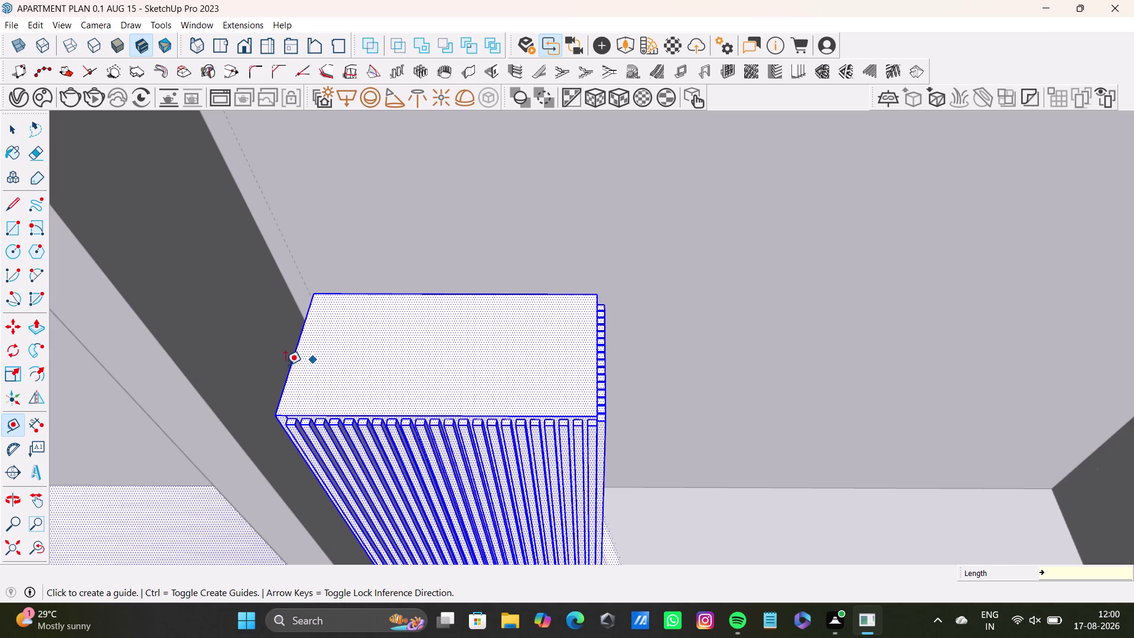
click(286, 364)
key(space)
click(11, 423)
scroll(up, 3)
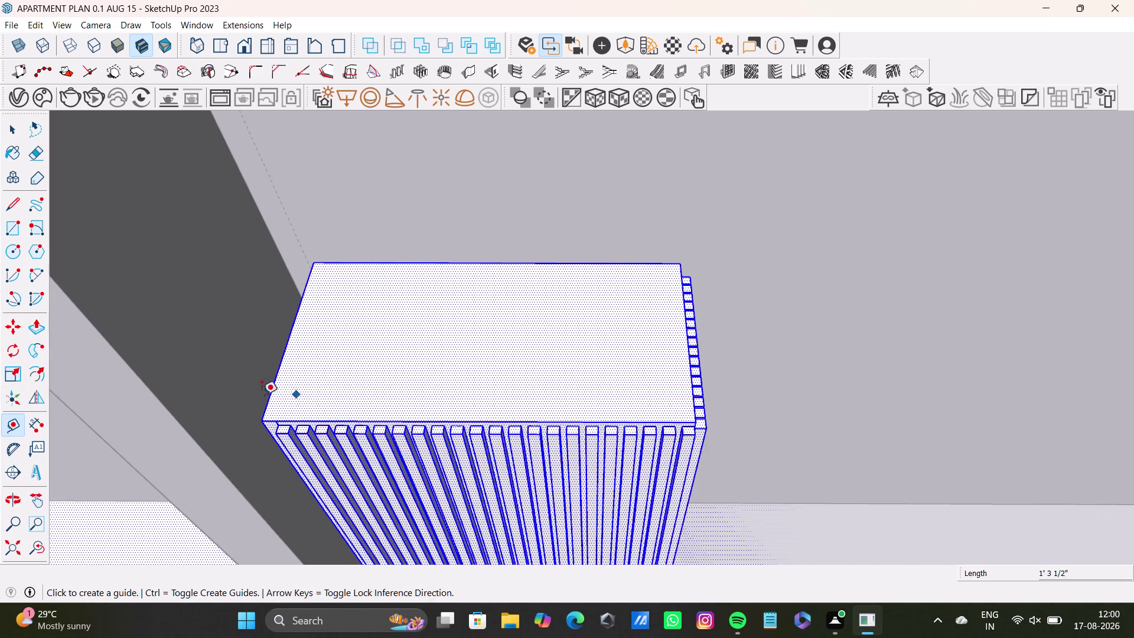
Add inset guides along the back, right and front edges of the top face.
click(266, 393)
click(292, 393)
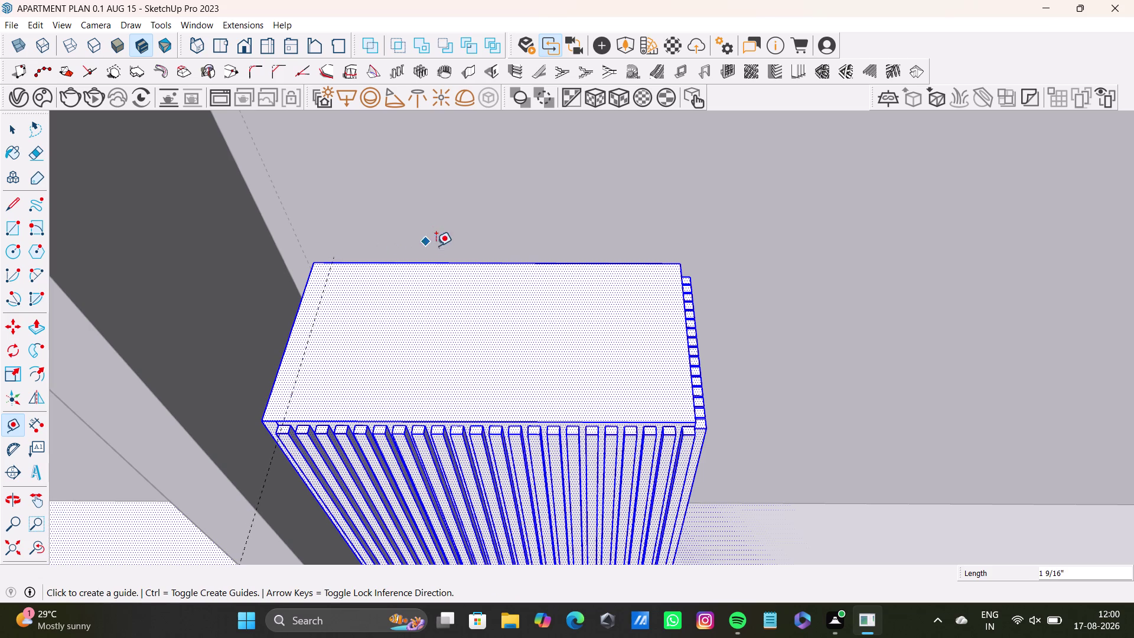
click(435, 262)
click(435, 278)
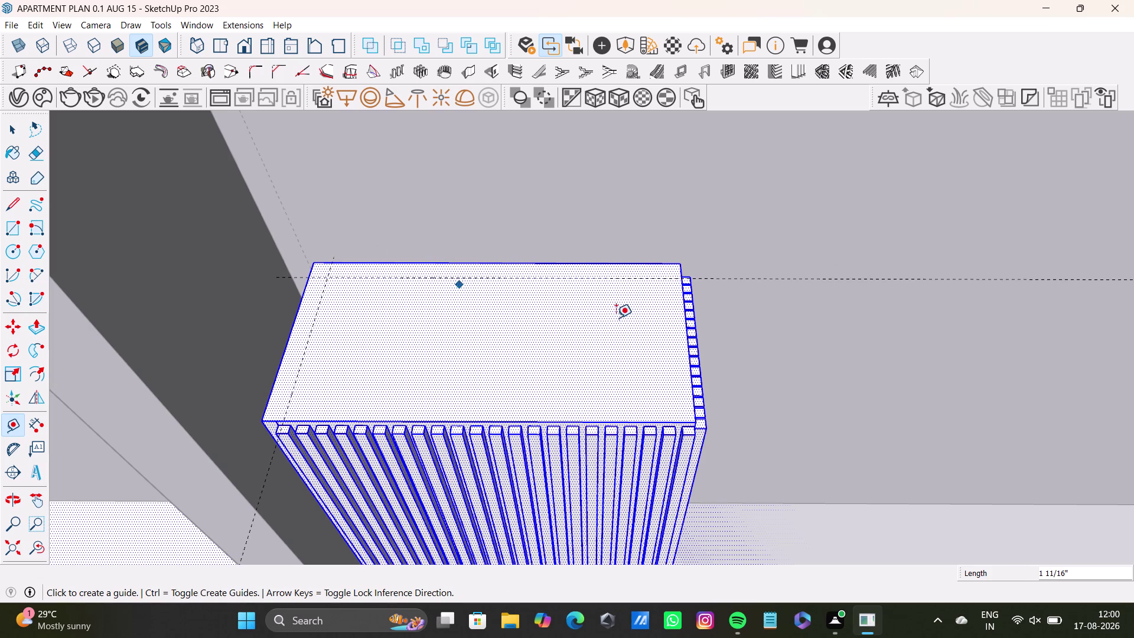
click(688, 367)
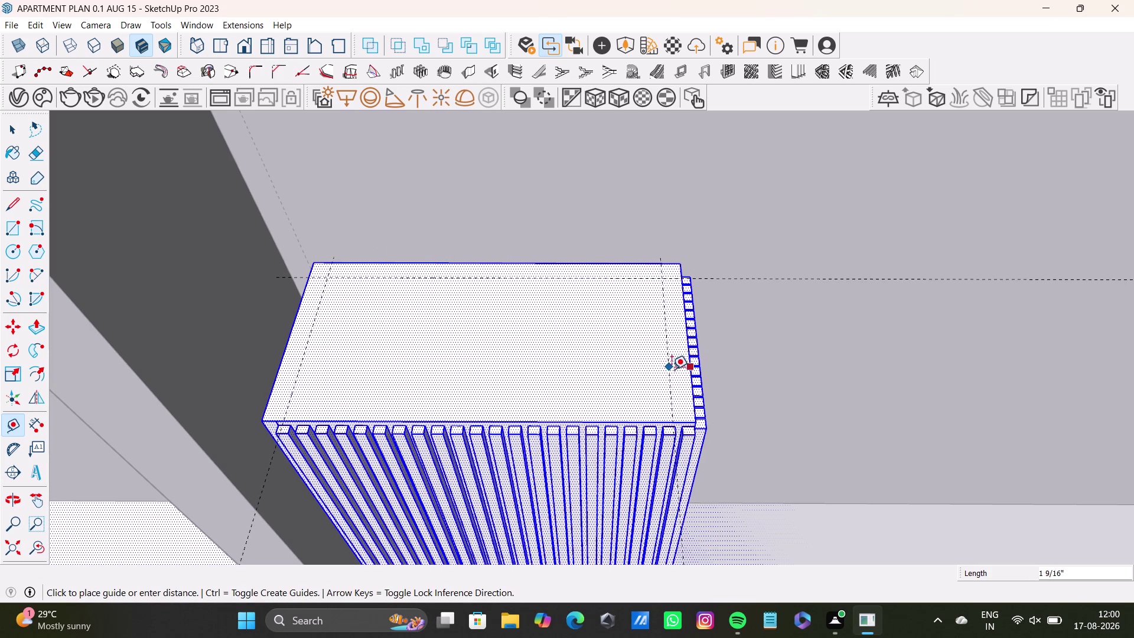
click(673, 370)
click(634, 419)
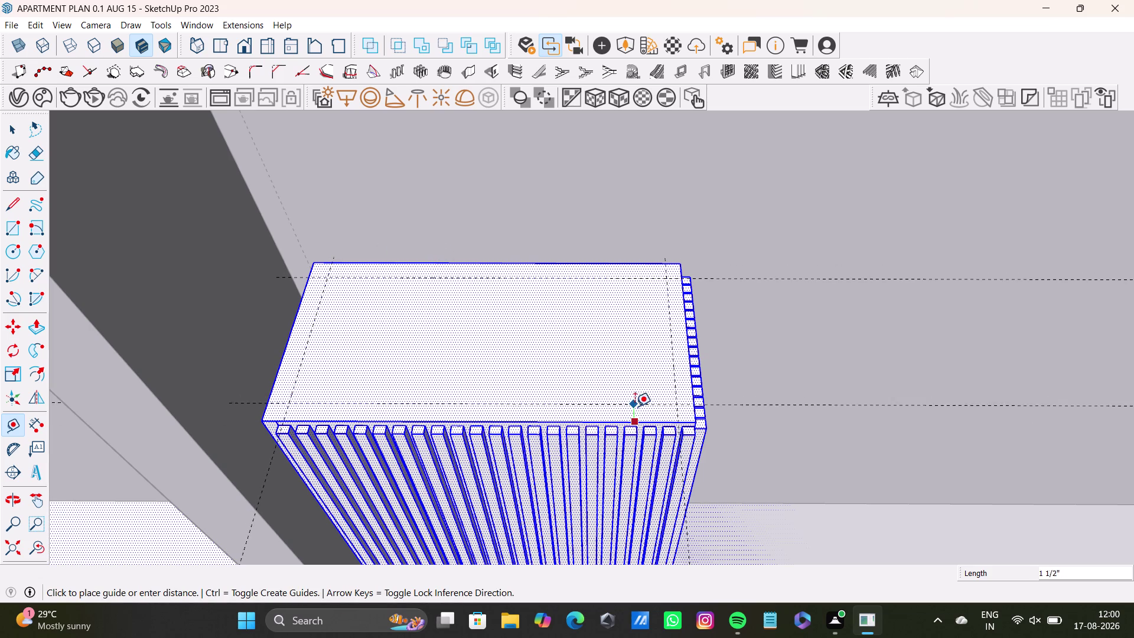
click(636, 407)
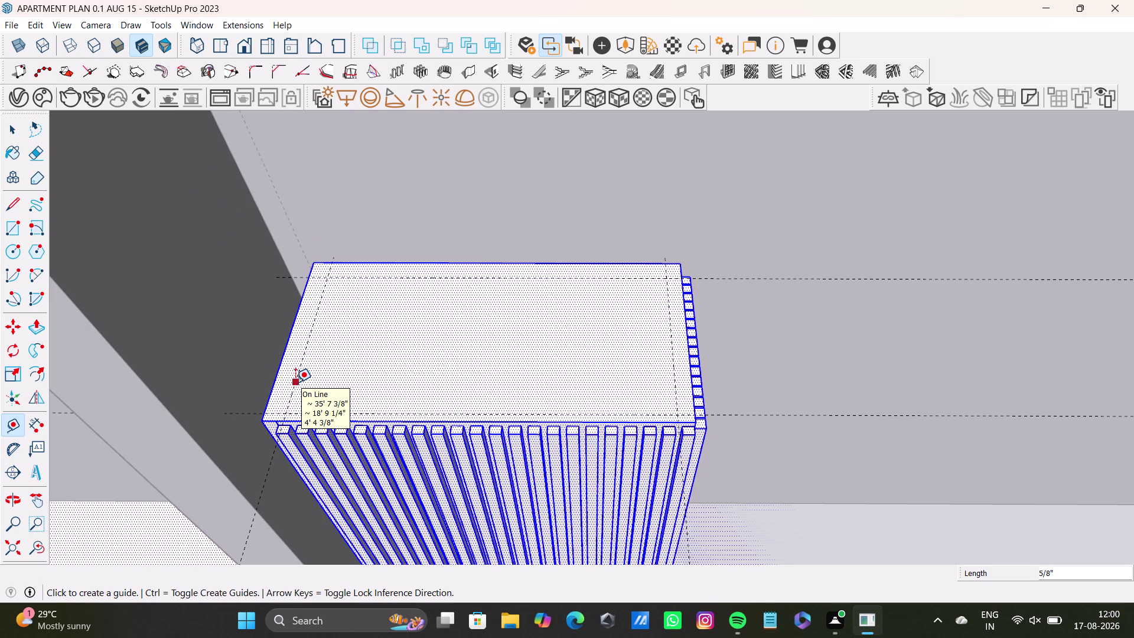
scroll(up, 3)
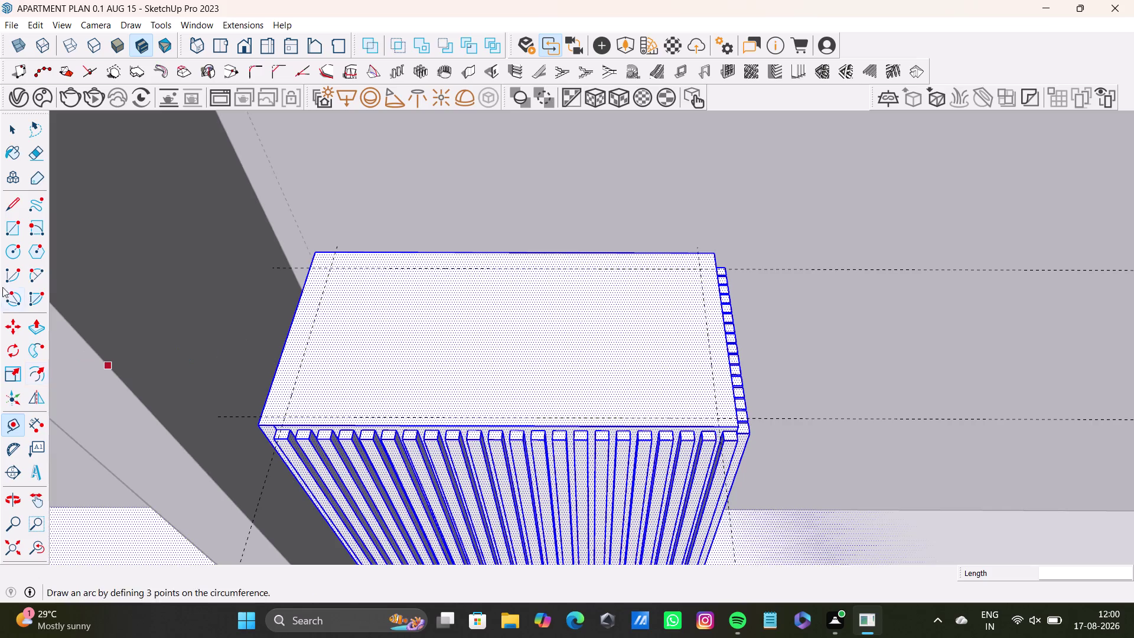
click(8, 251)
click(484, 336)
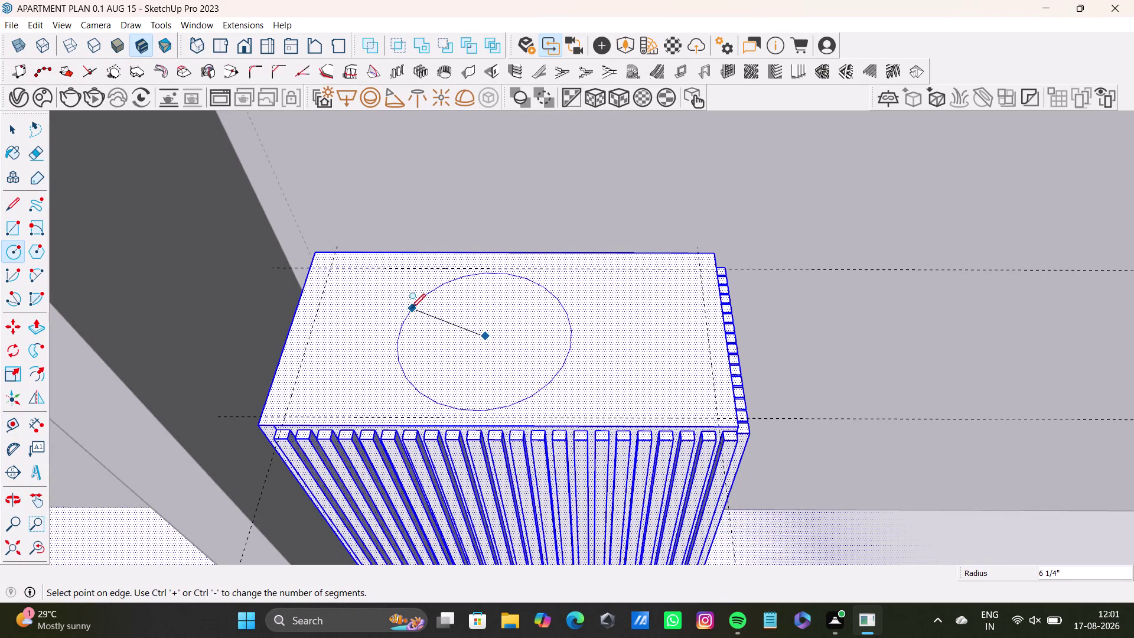
click(408, 304)
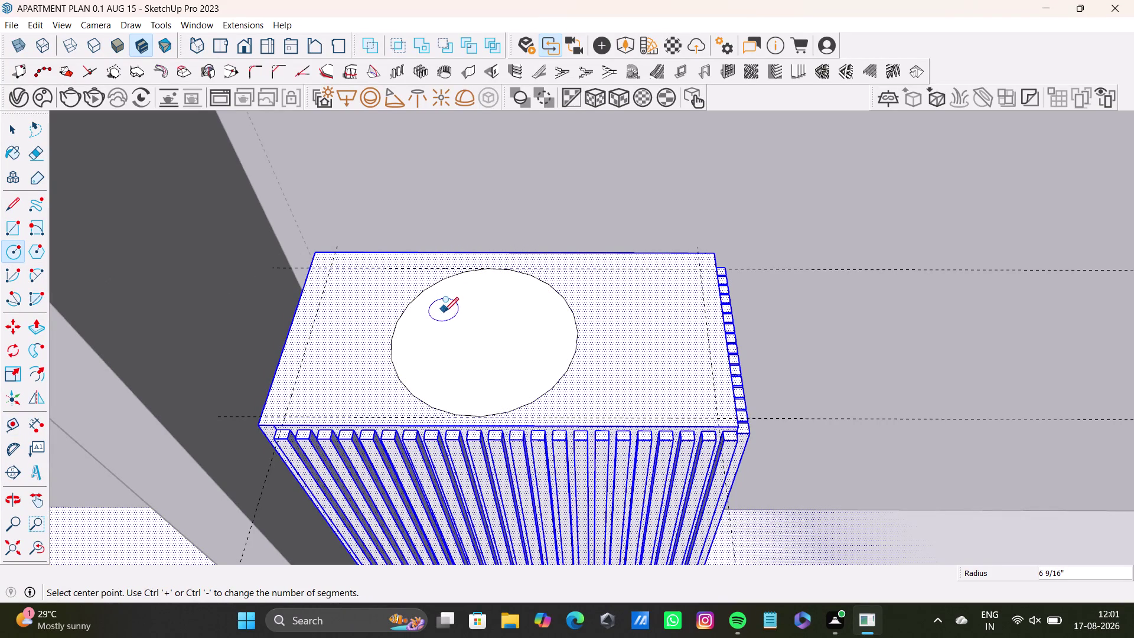
key(space)
click(17, 249)
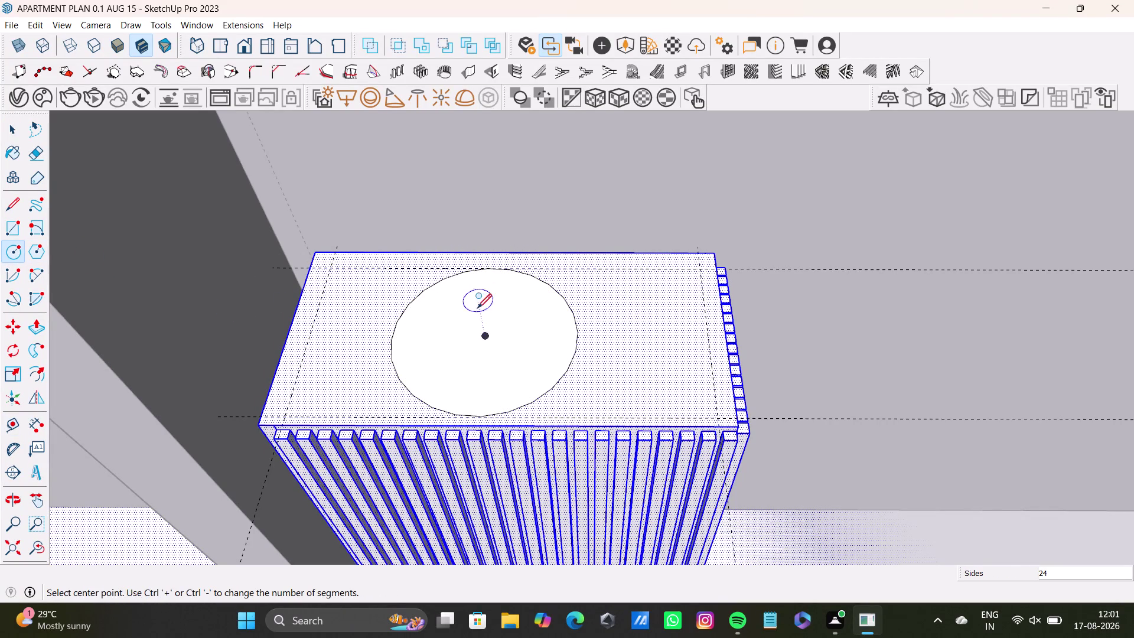
click(488, 346)
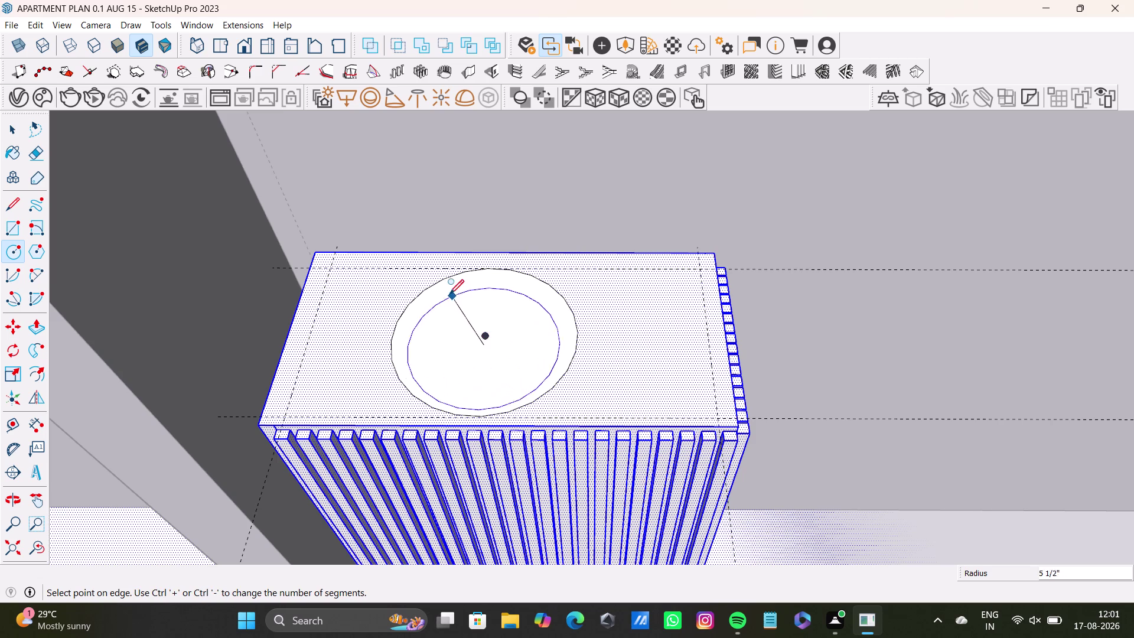
key(space)
click(12, 252)
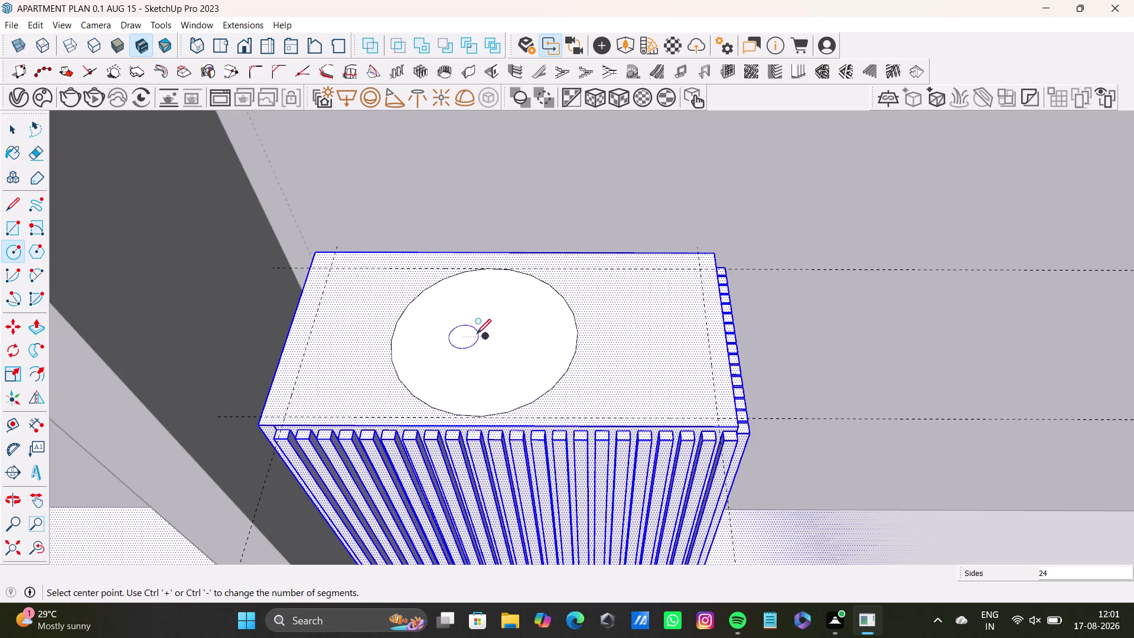
click(483, 332)
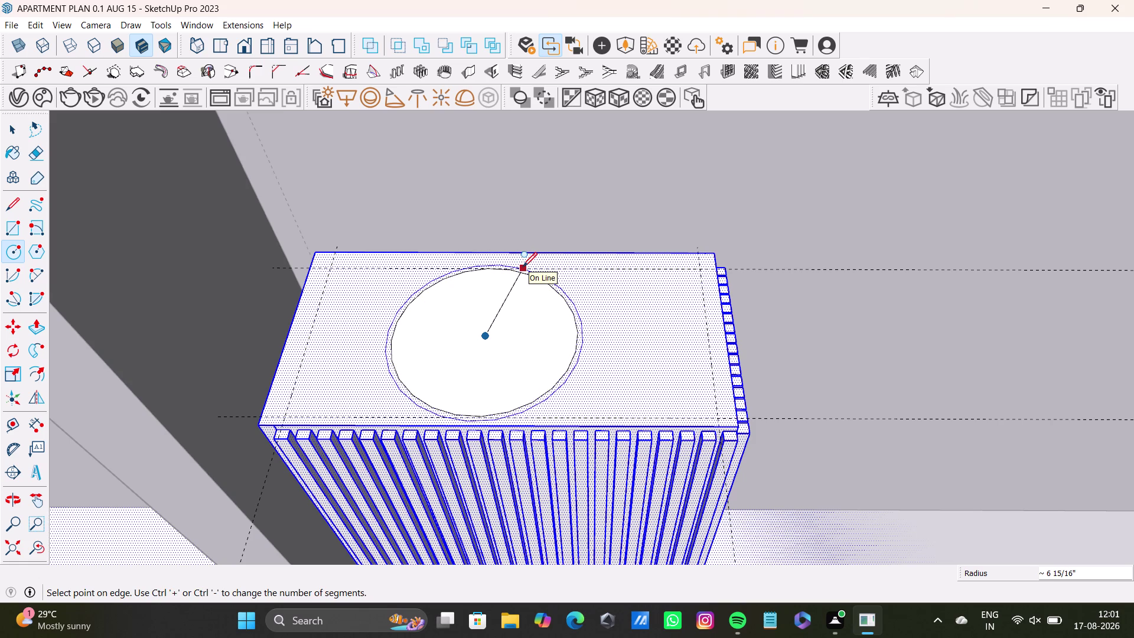
click(523, 266)
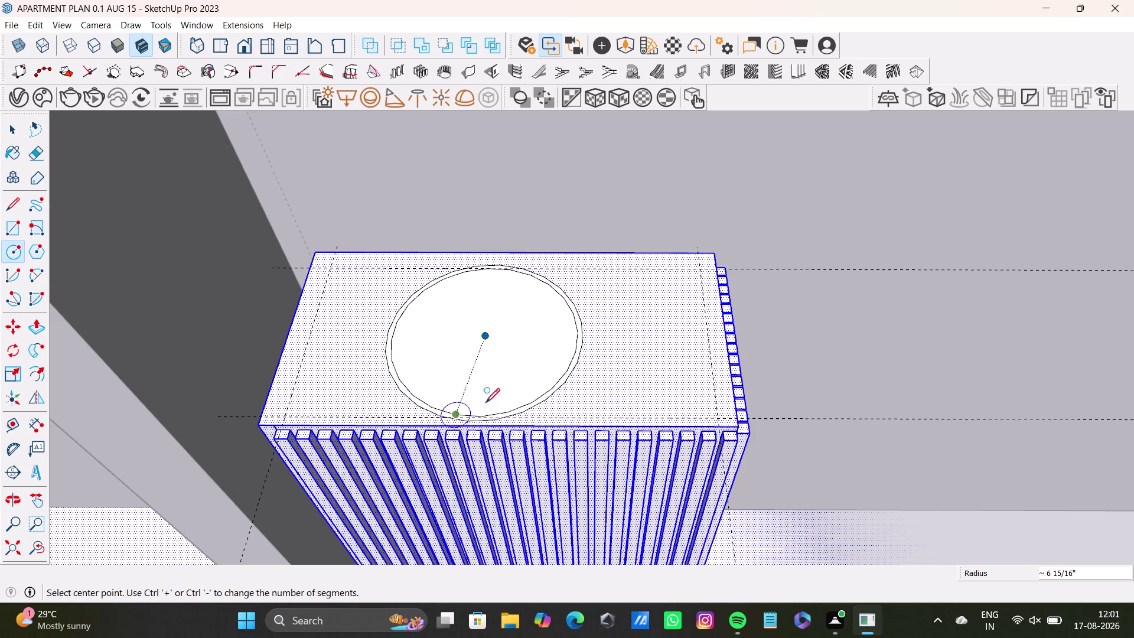
key(space)
key(ctrl+z)
key(ctrl+z)
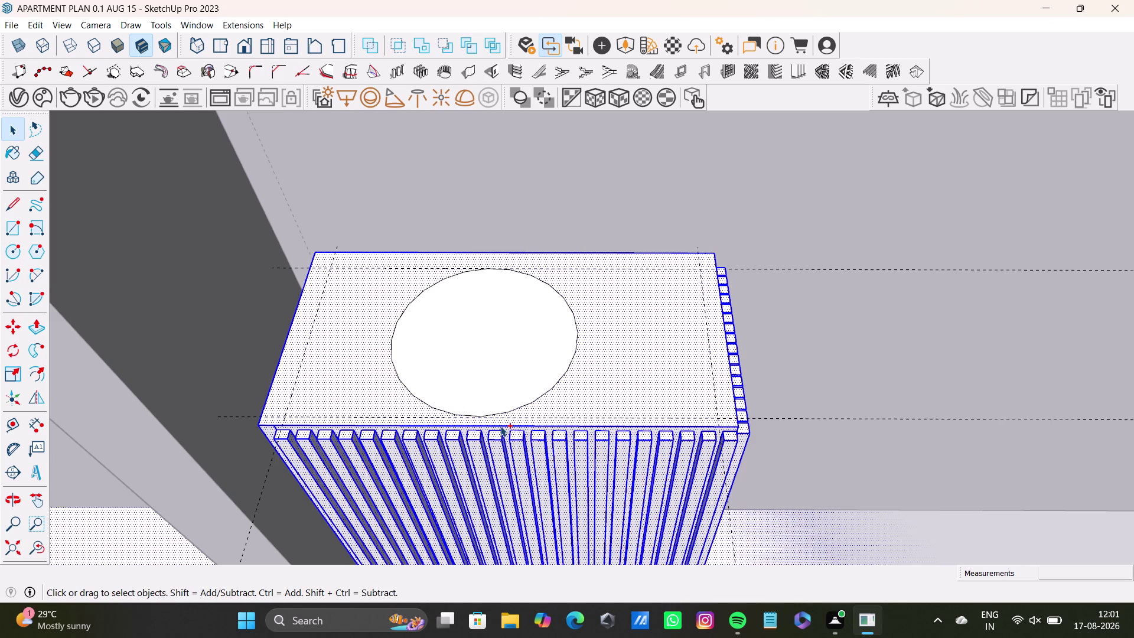
click(10, 250)
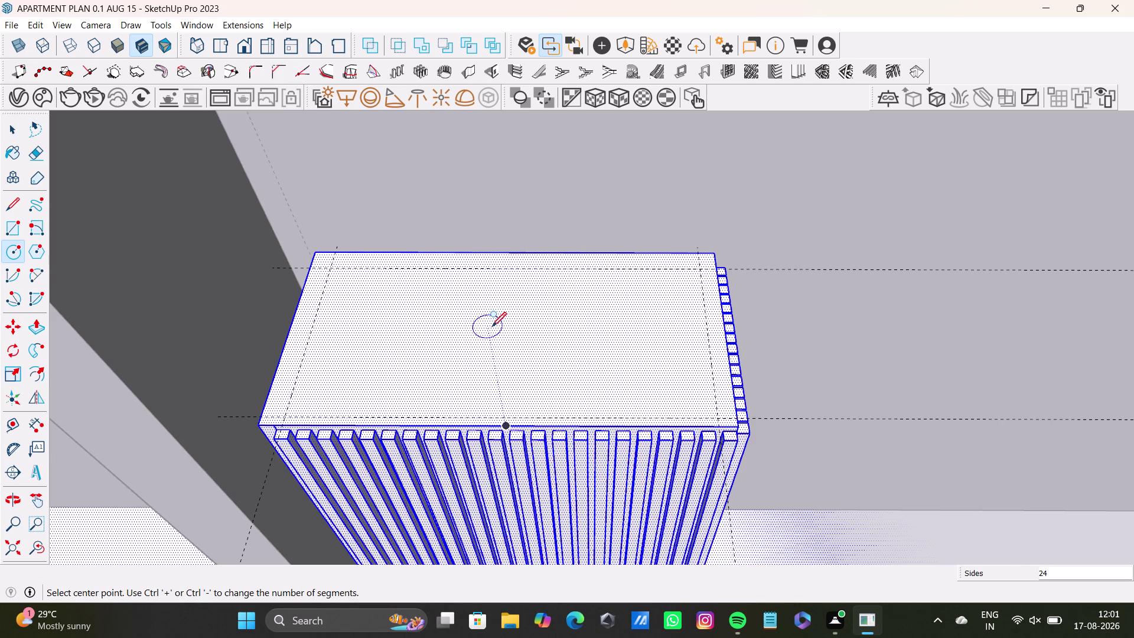
Start a circle at the front guide, then cancel the oversized circle.
middle_drag(557, 373, 567, 362)
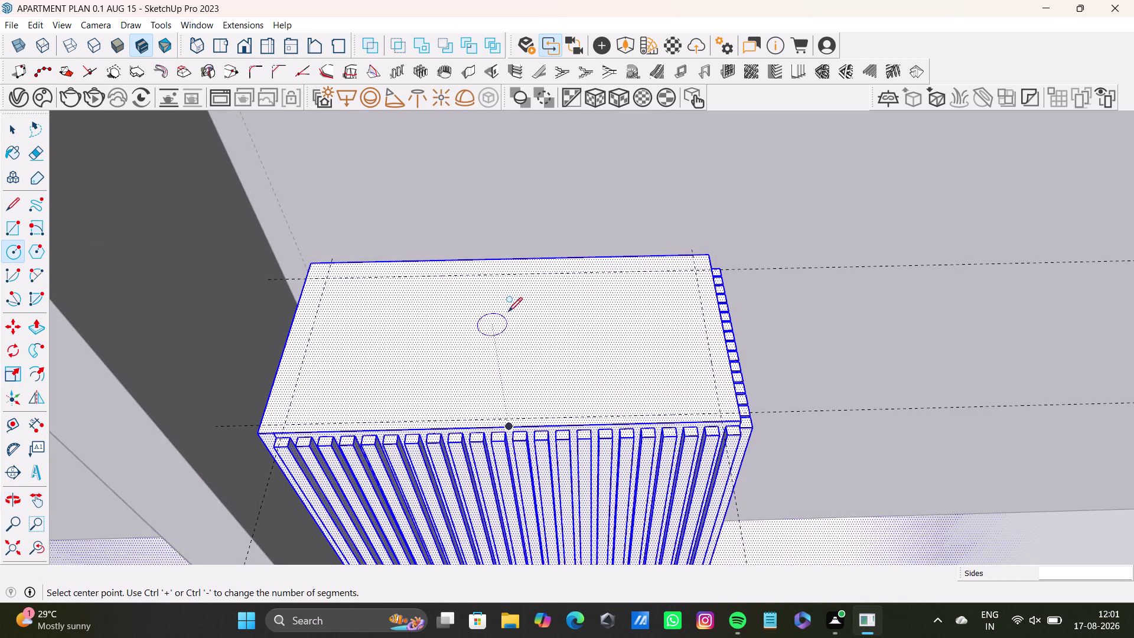
key(space)
drag(14, 248, 33, 253)
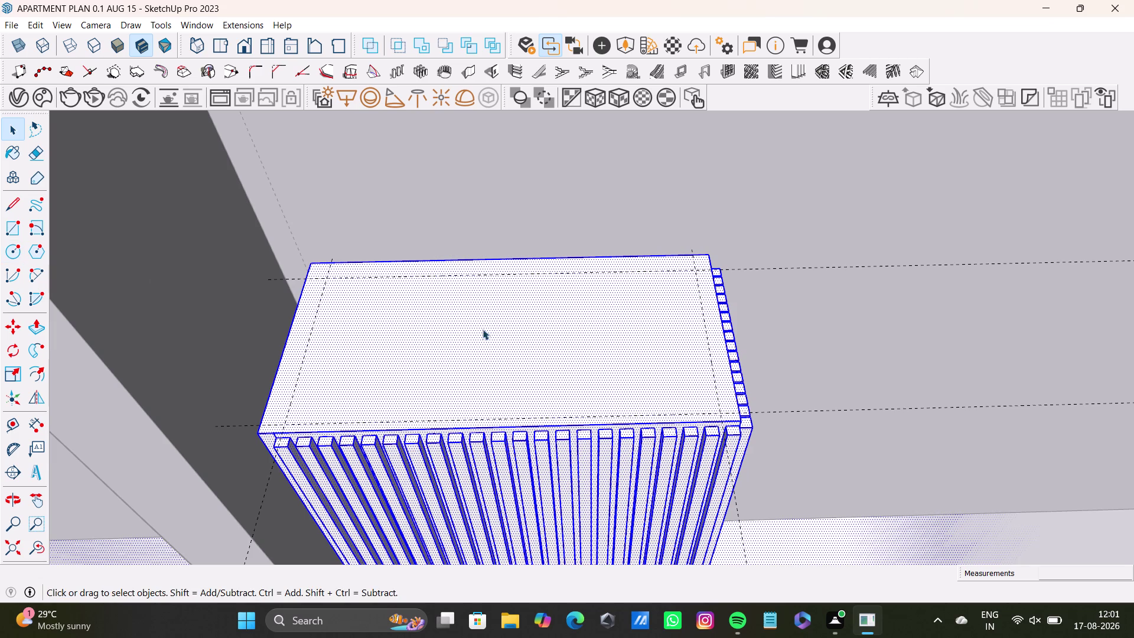
drag(13, 246, 65, 264)
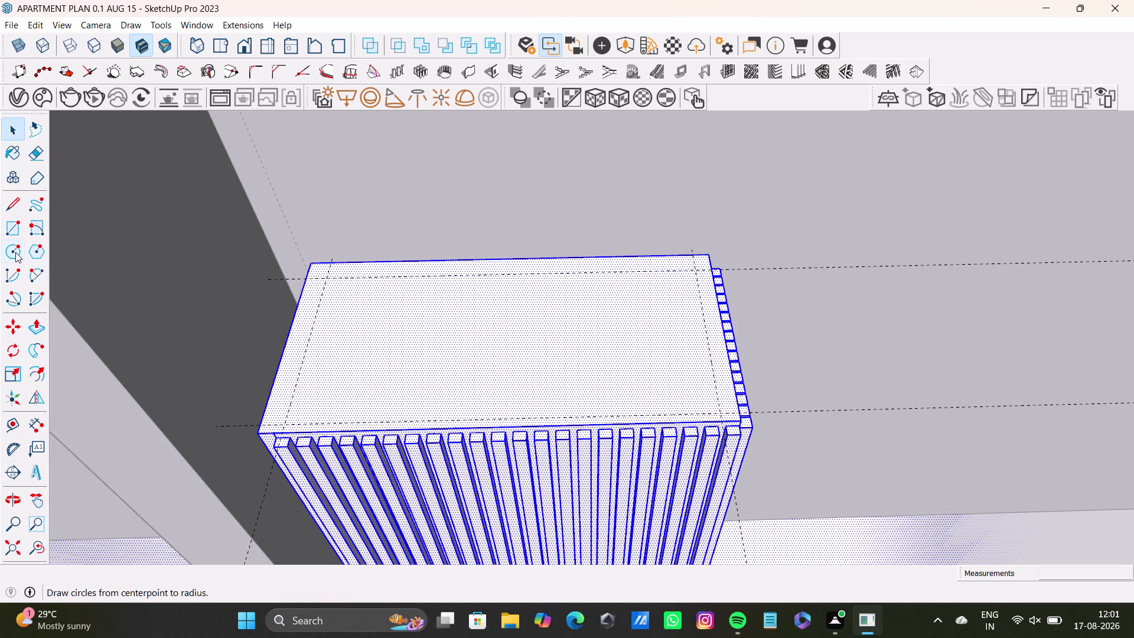
drag(15, 252, 31, 252)
click(18, 249)
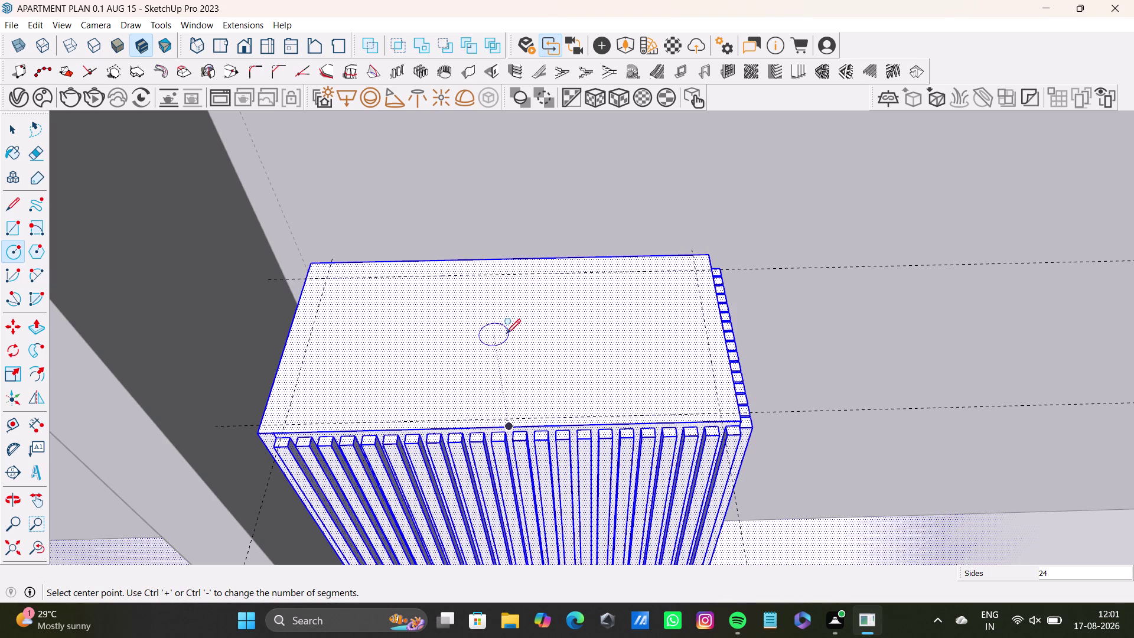
click(507, 333)
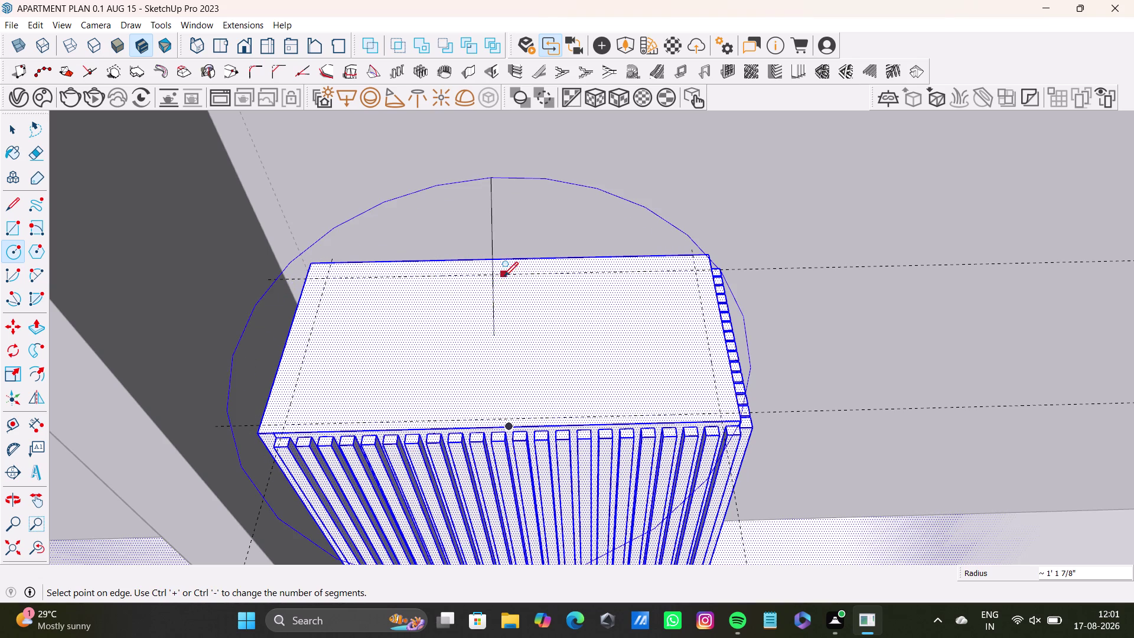
middle_drag(511, 301, 484, 351)
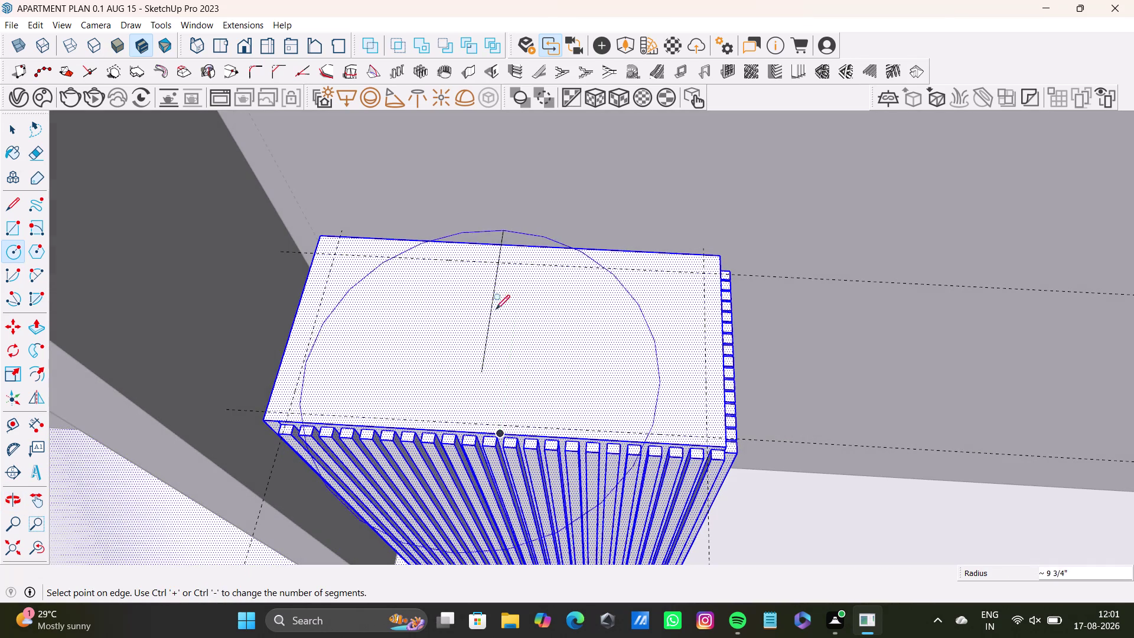
key(space)
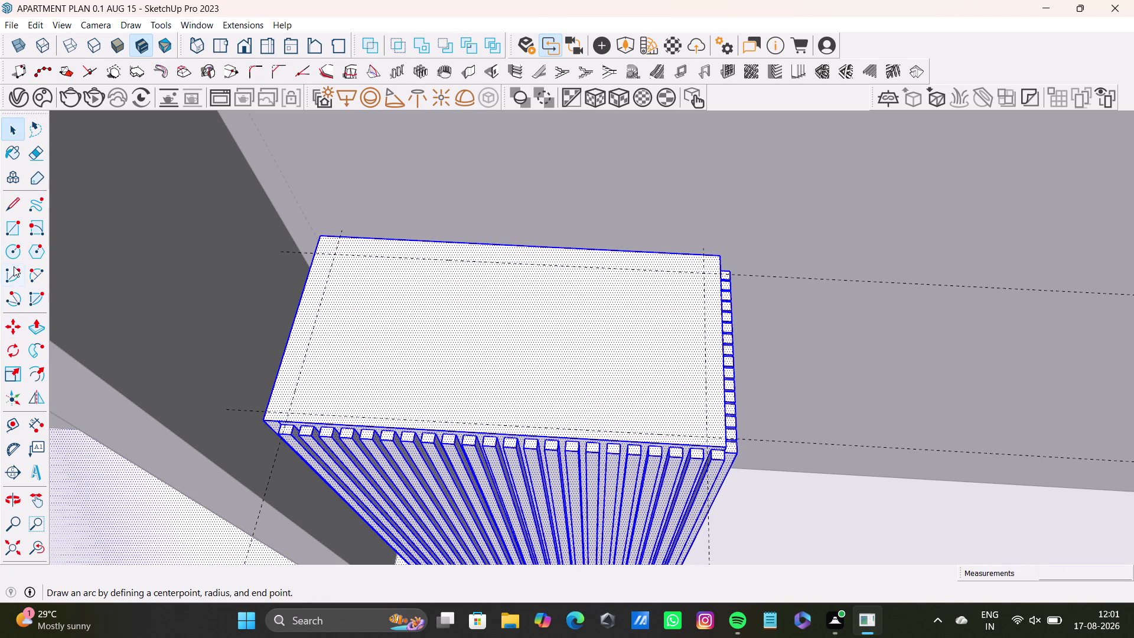
Abandon the second circle attempt and return to the Select tool.
click(12, 249)
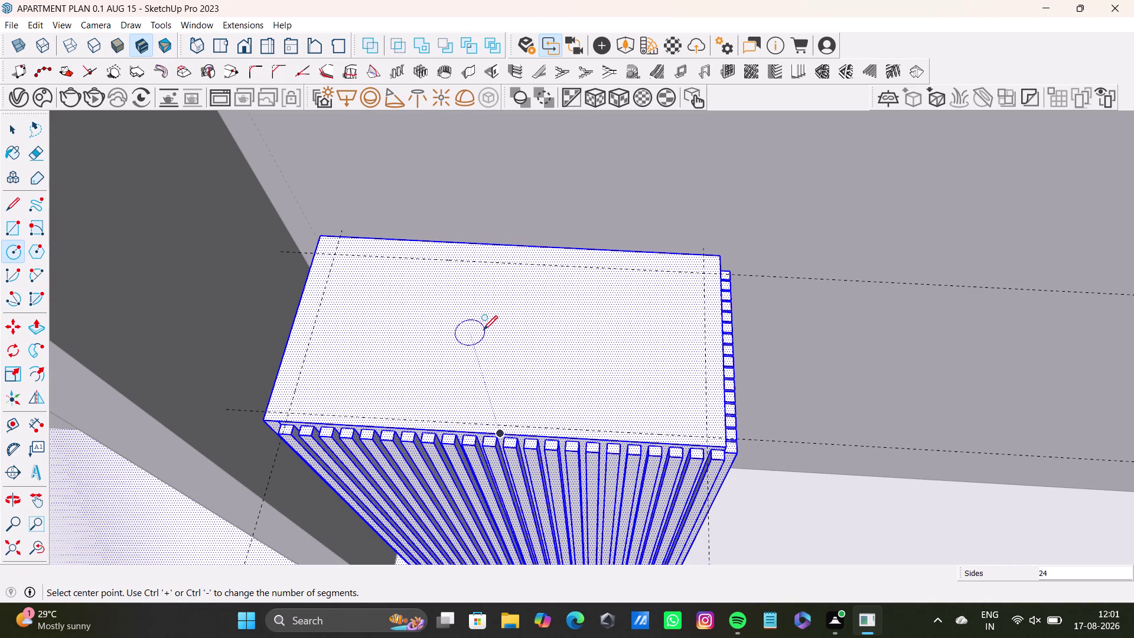
middle_drag(506, 392, 586, 314)
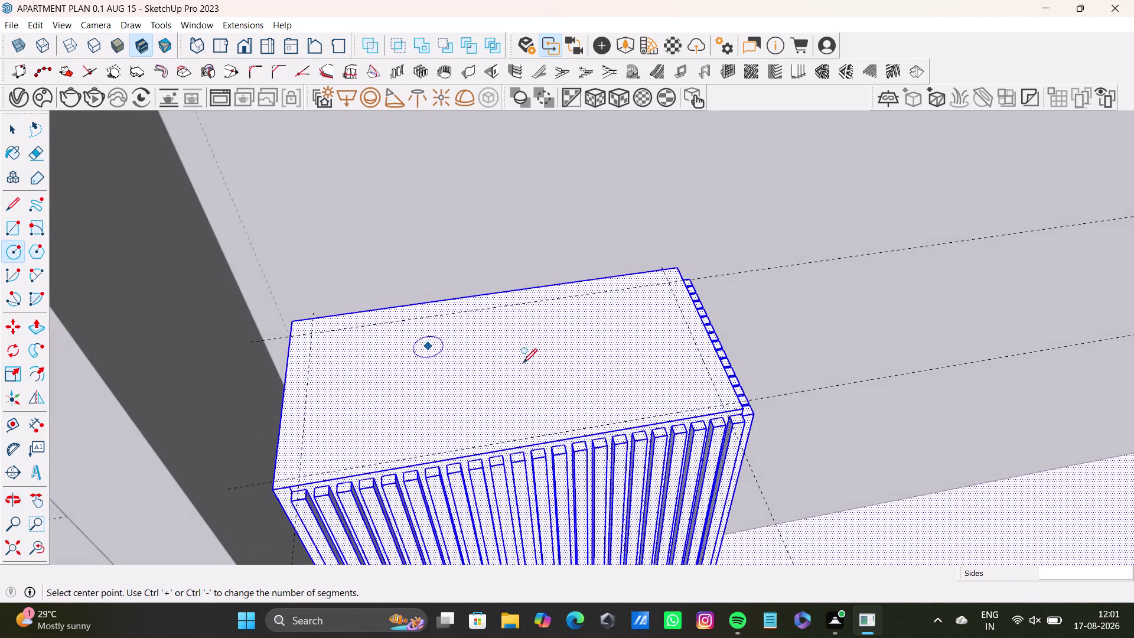
key(space)
key(space)
click(8, 246)
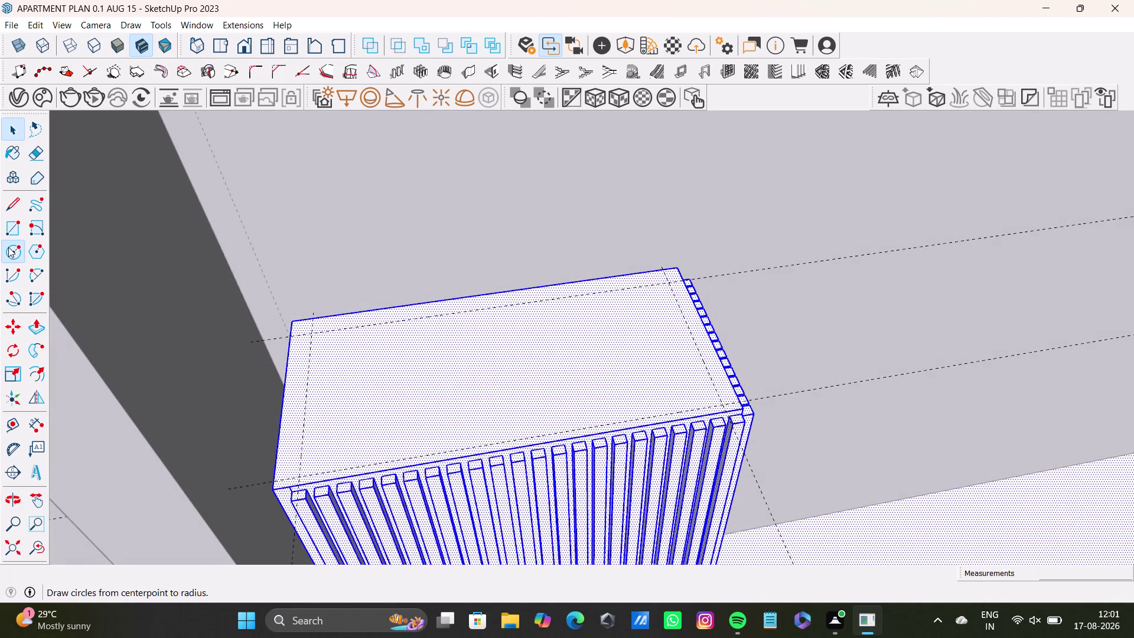
key(space)
scroll(down, 3)
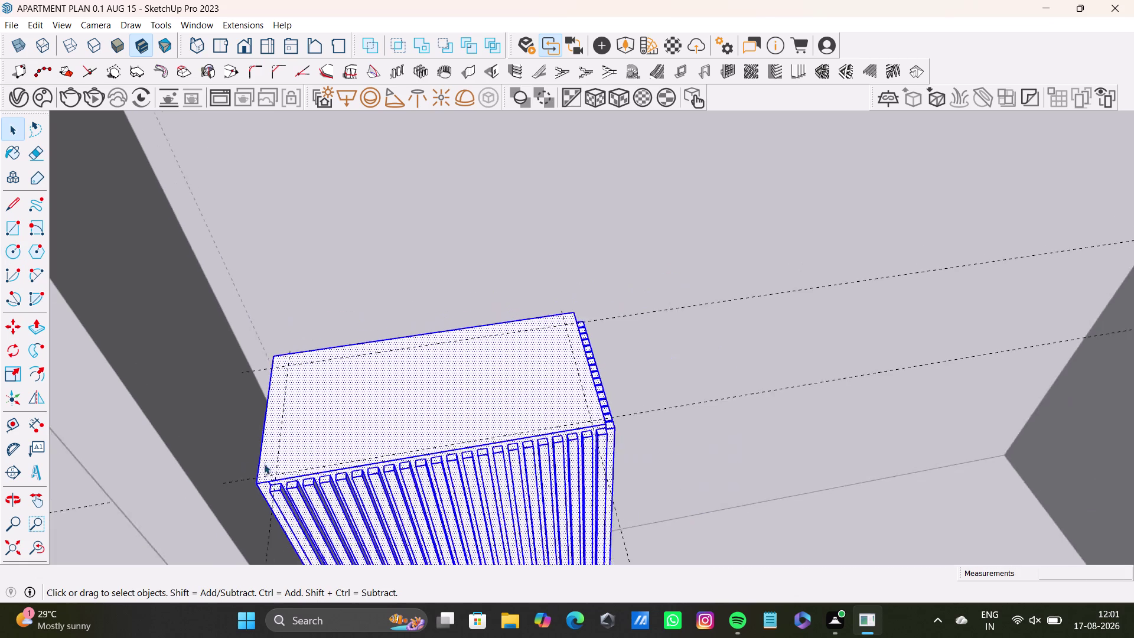
scroll(down, 3)
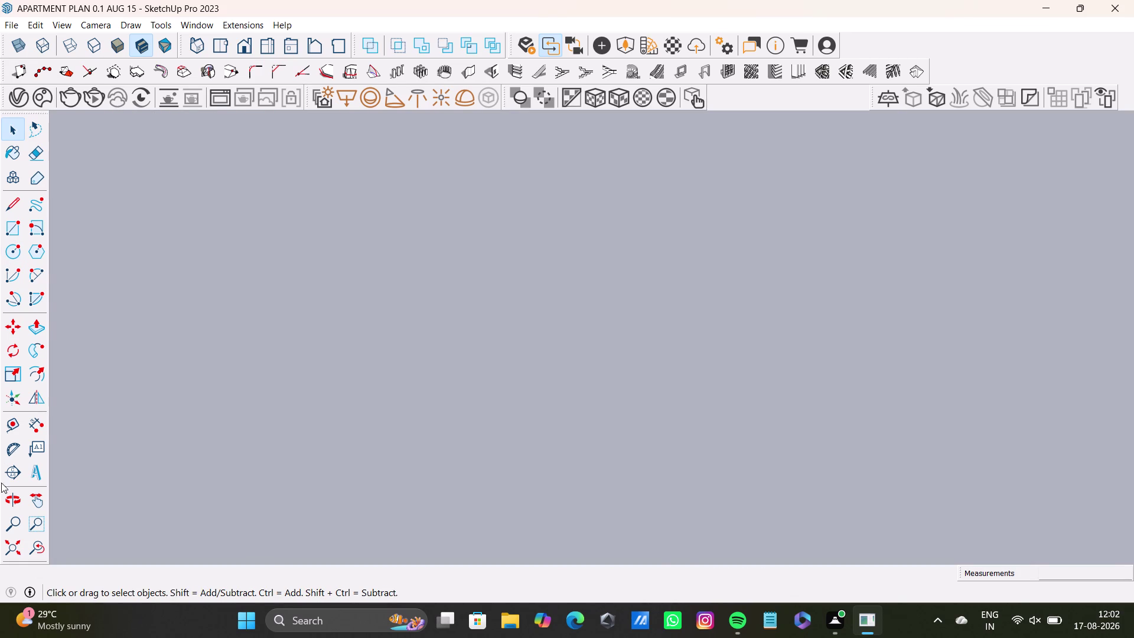
click(18, 541)
middle_drag(476, 372, 418, 388)
click(484, 193)
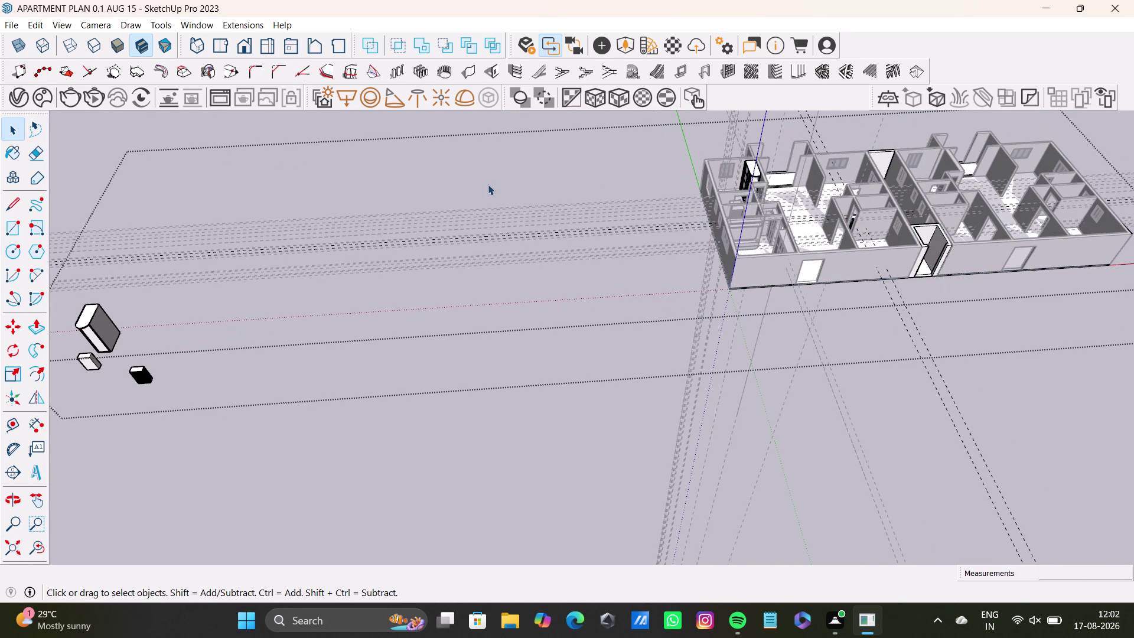
click(489, 183)
scroll(up, 3)
triple_click(426, 147)
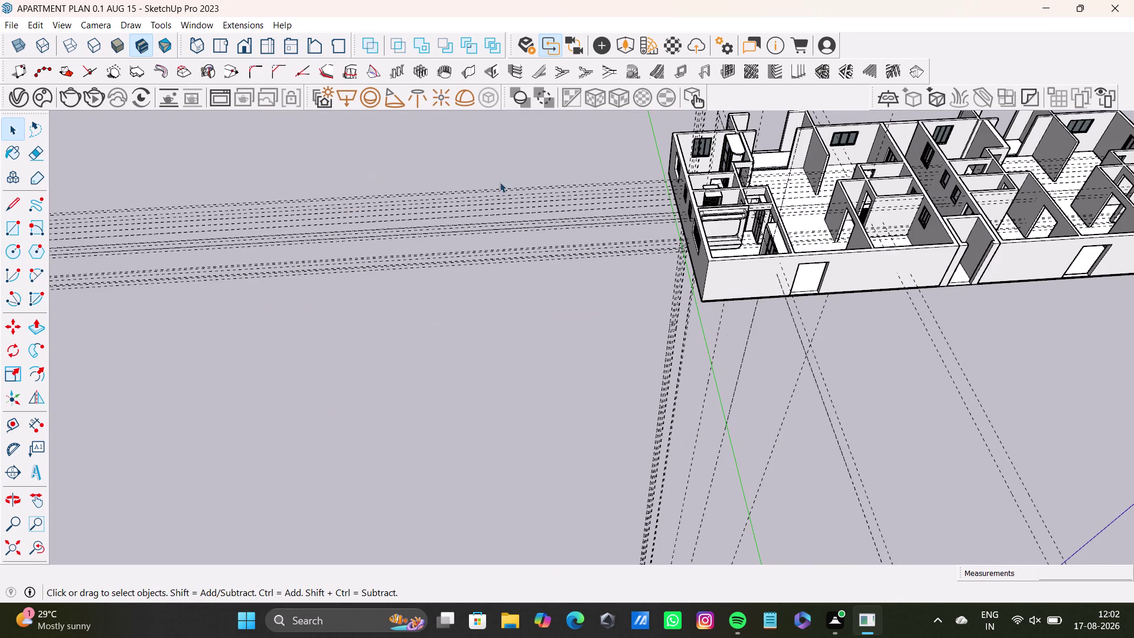
scroll(up, 3)
middle_drag(714, 197, 425, 266)
scroll(up, 3)
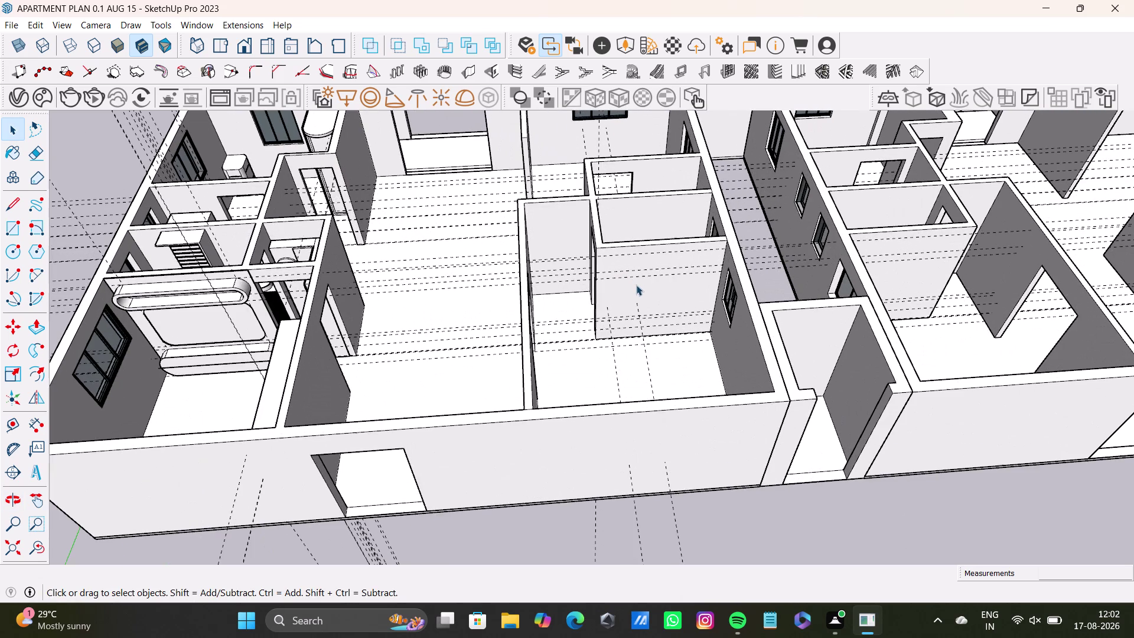
scroll(up, 3)
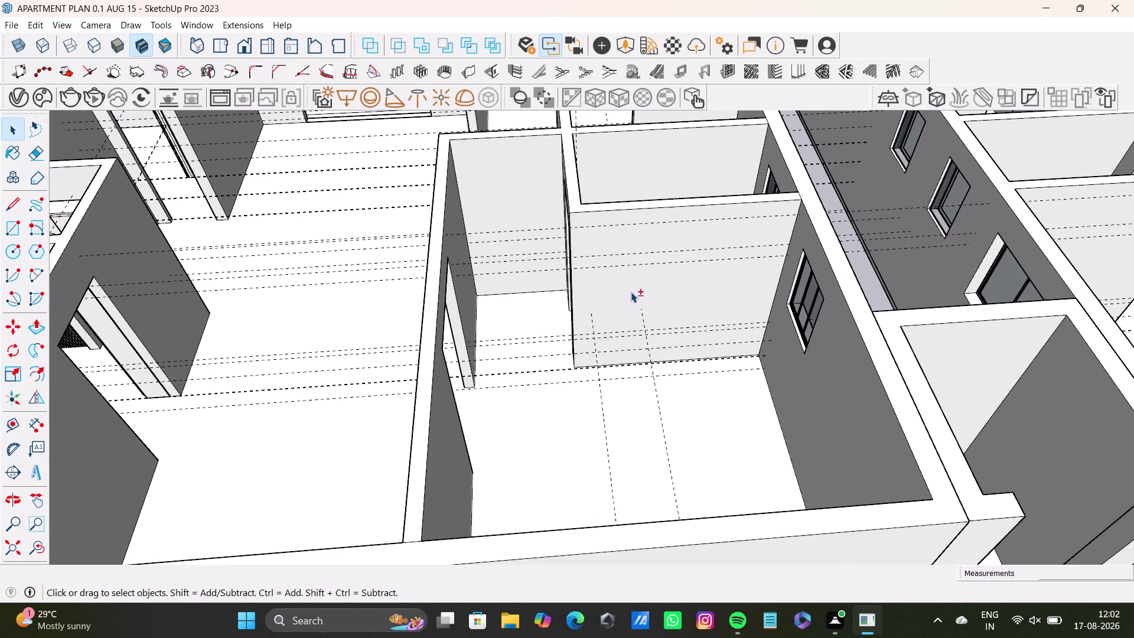
middle_drag(631, 292, 613, 381)
middle_drag(611, 390, 583, 524)
scroll(up, 3)
middle_drag(634, 297, 596, 443)
scroll(down, 3)
scroll(up, 3)
middle_drag(573, 377, 552, 349)
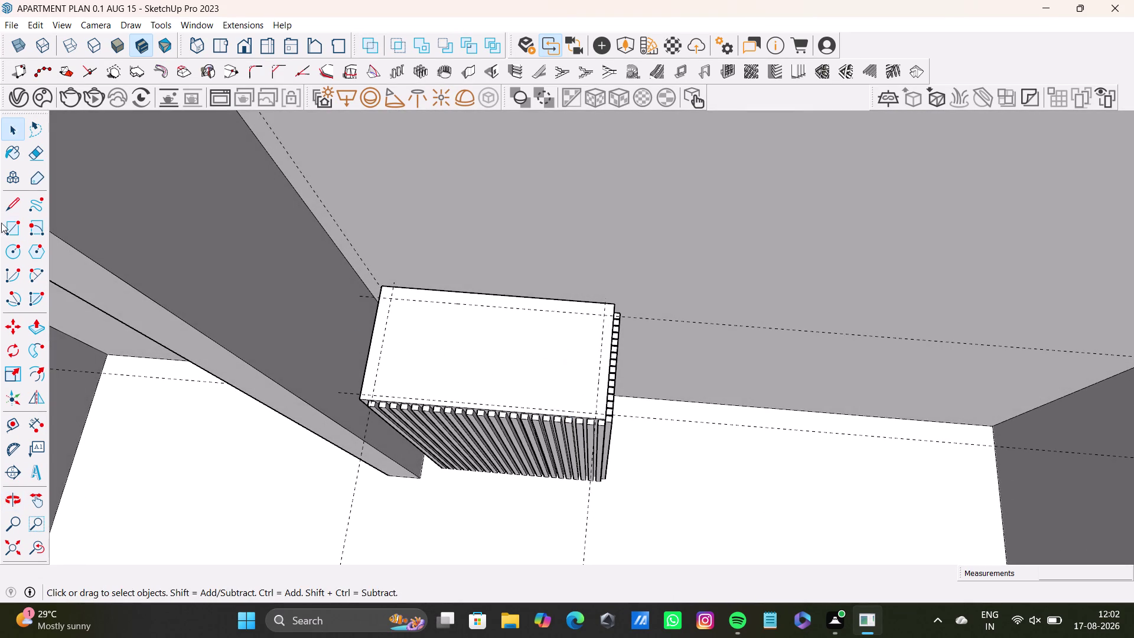
Draw the first circle centred on the cabinet top after a cancelled attempt.
click(10, 244)
click(481, 347)
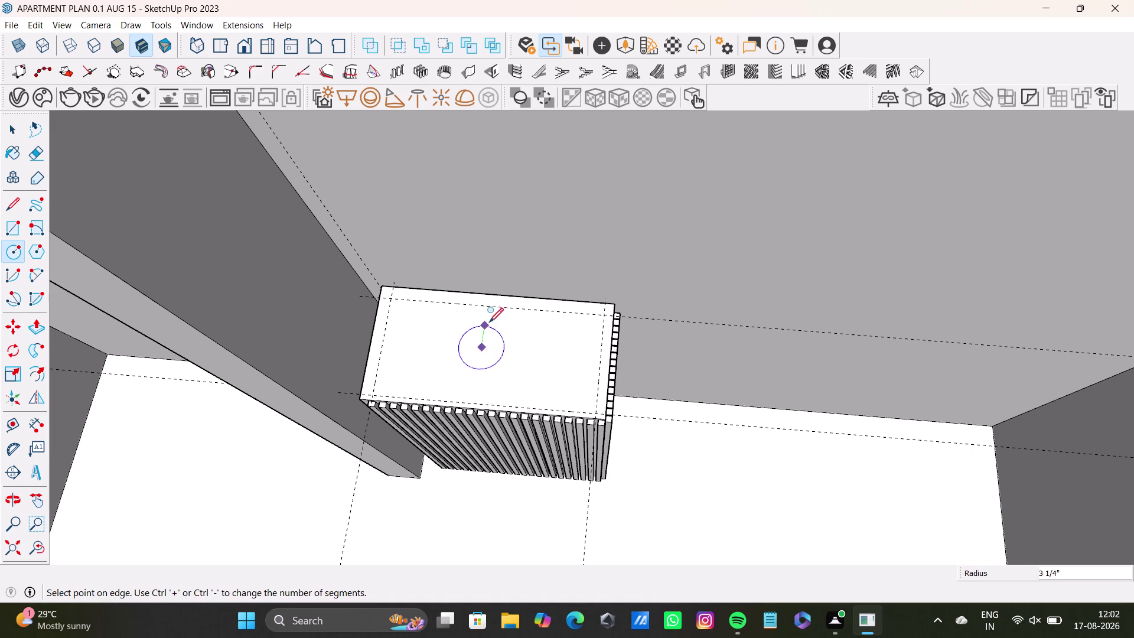
key(space)
click(11, 250)
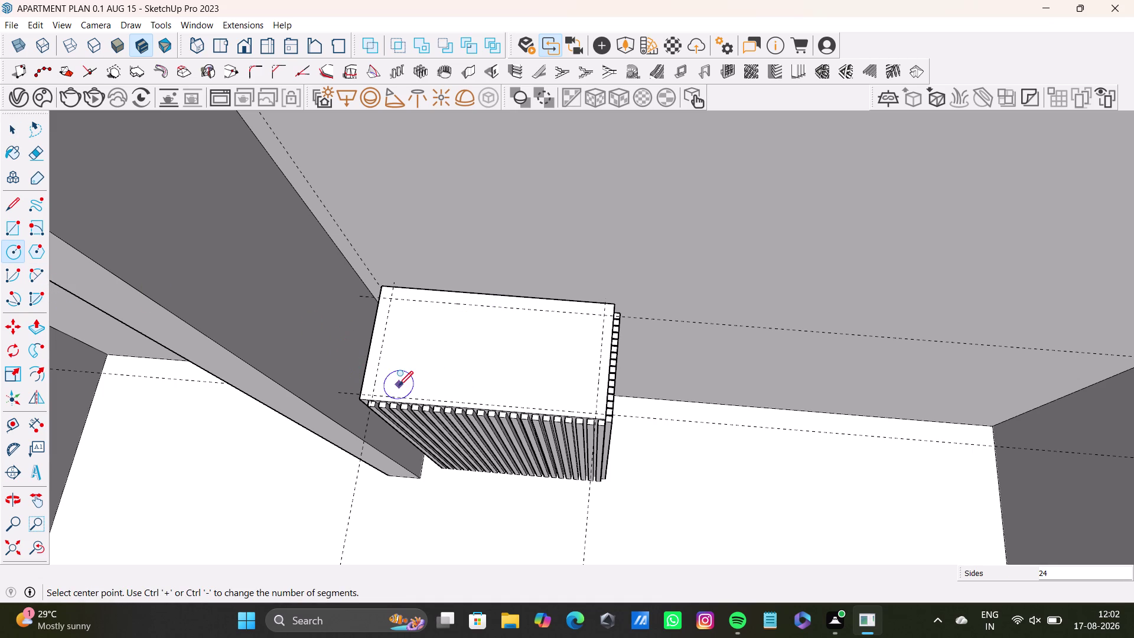
scroll(down, 3)
middle_drag(413, 388, 435, 348)
scroll(up, 3)
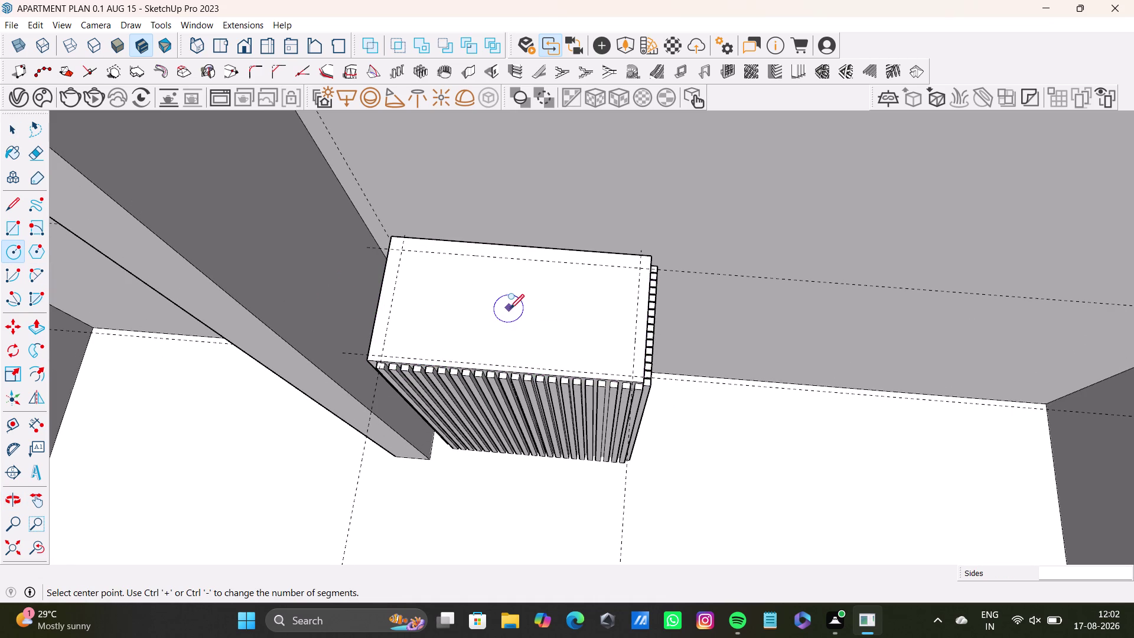
click(503, 308)
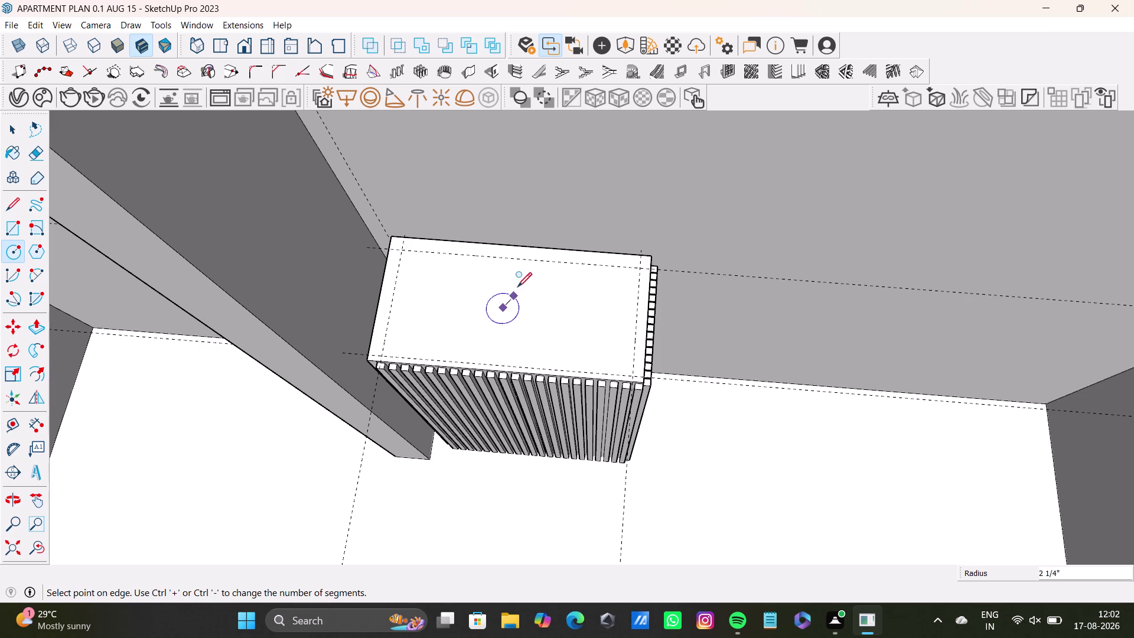
click(546, 277)
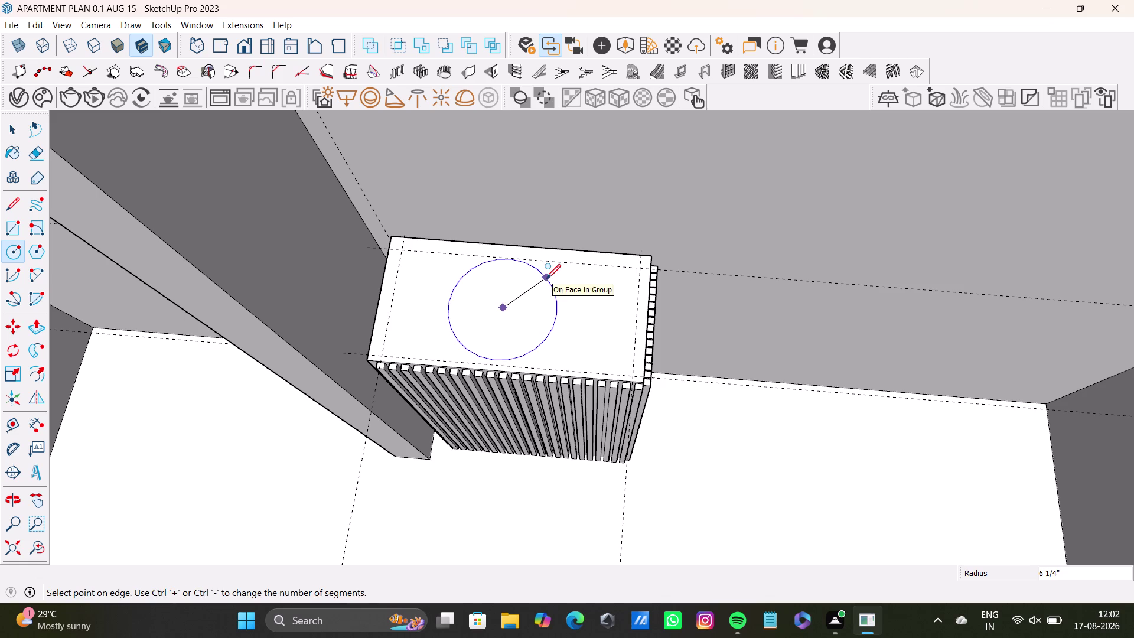
Draw a larger concentric circle from the same centre.
middle_drag(440, 360, 491, 300)
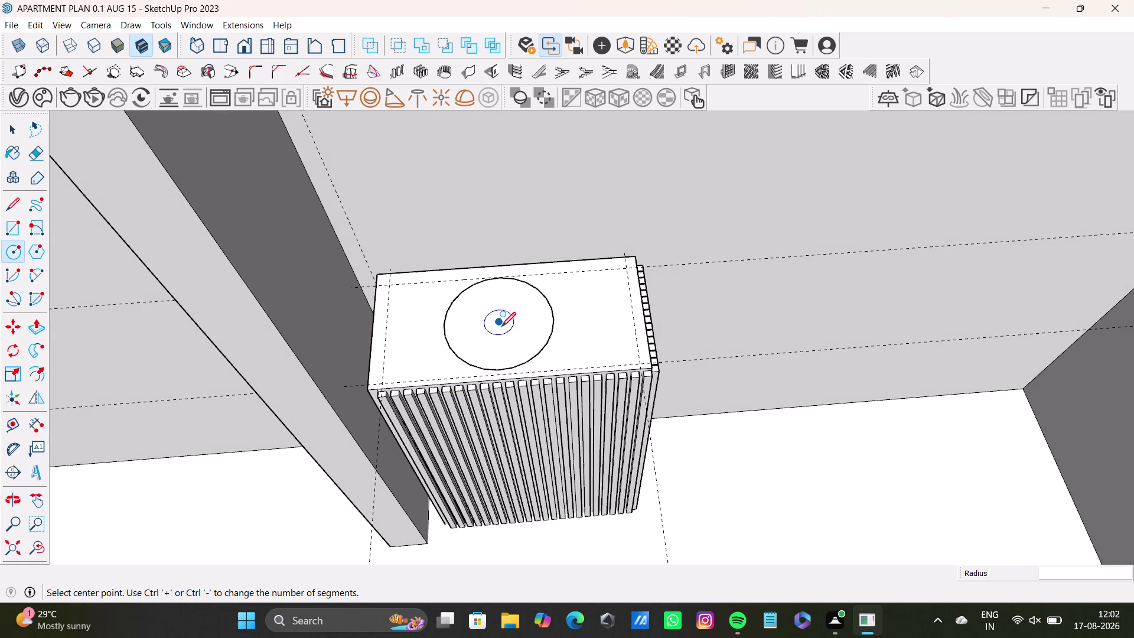
click(502, 325)
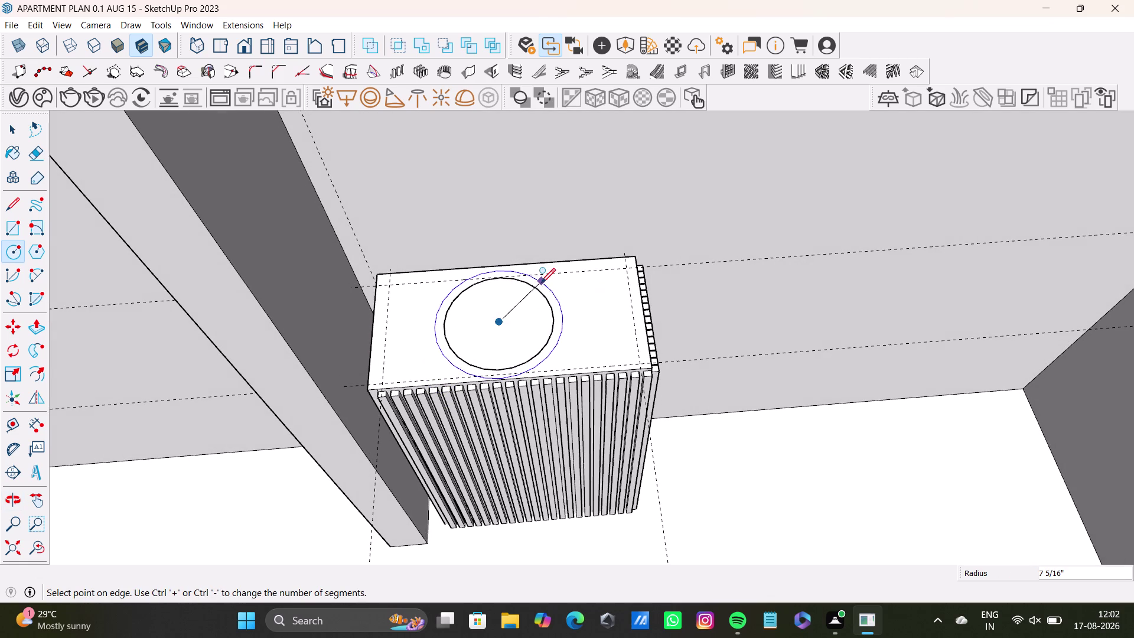
click(541, 283)
key(space)
middle_drag(583, 335, 516, 341)
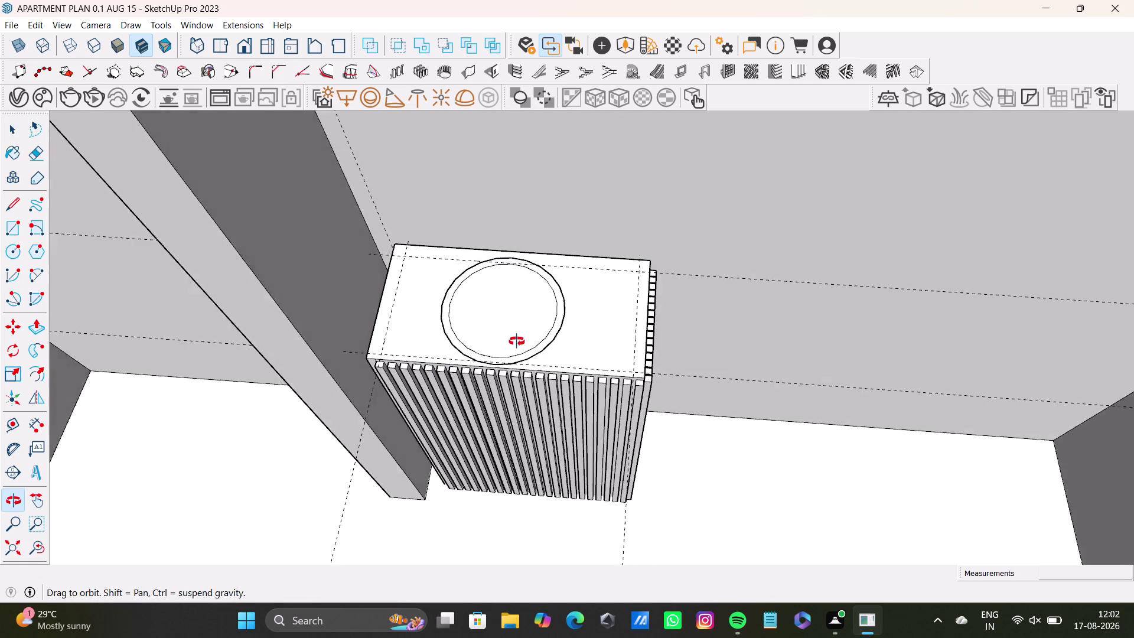
Push/pull the ring face between the two circles upward.
middle_drag(517, 341, 516, 338)
scroll(up, 3)
key(space)
click(550, 345)
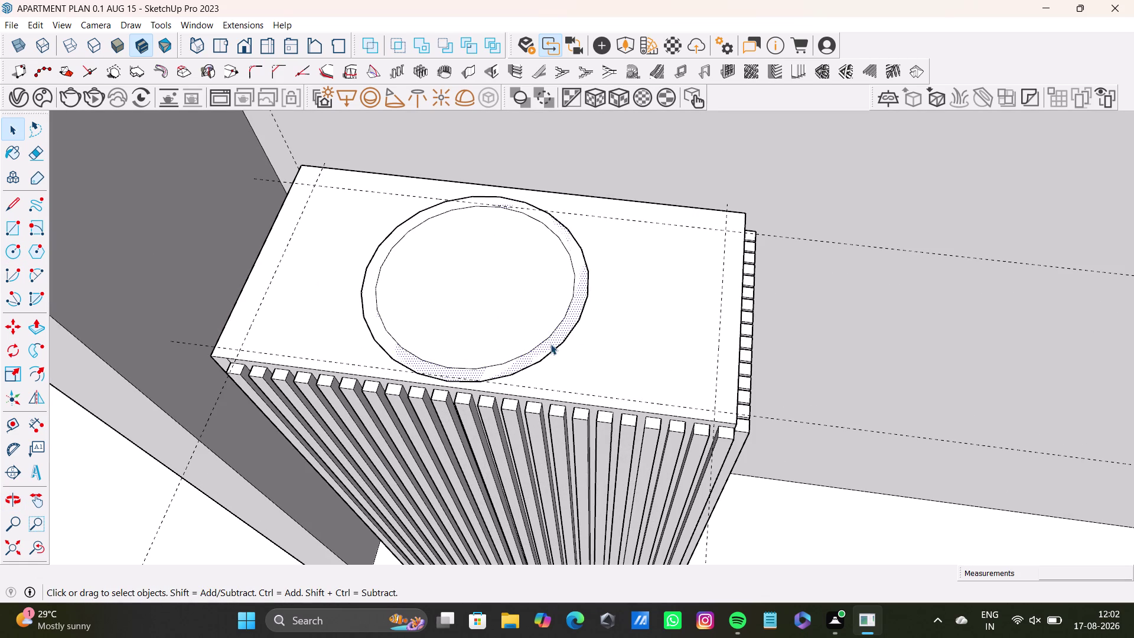
key(p)
drag(551, 344, 539, 320)
key(s)
Inspect the new raised rim and select all of it.
middle_drag(581, 321, 598, 271)
key(space)
scroll(up, 3)
middle_drag(519, 325, 511, 335)
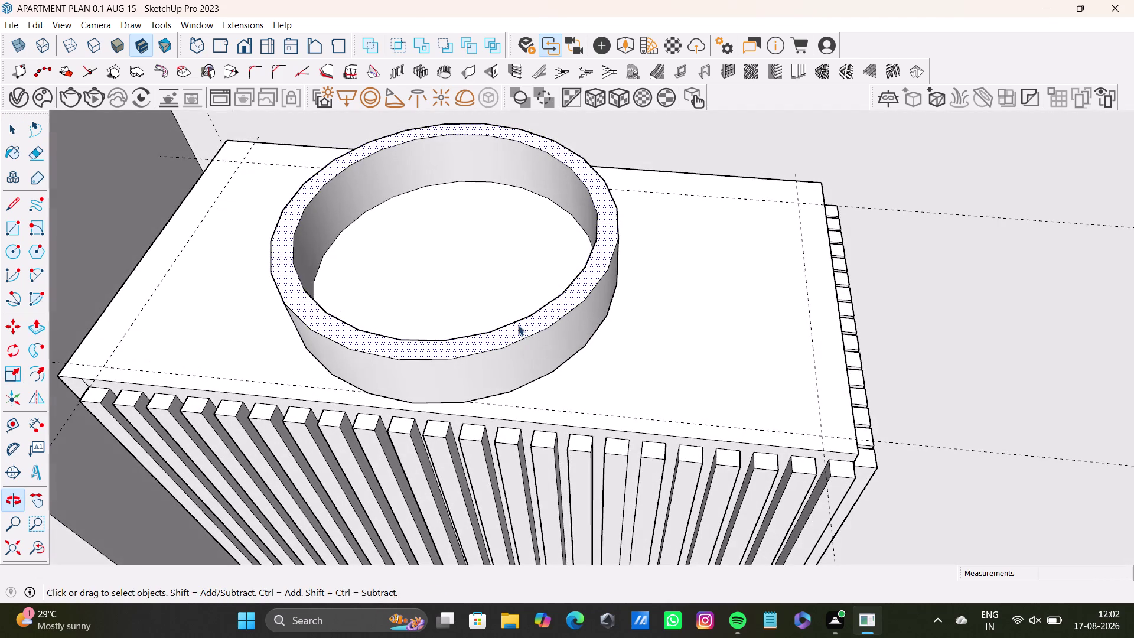
middle_drag(476, 330, 483, 375)
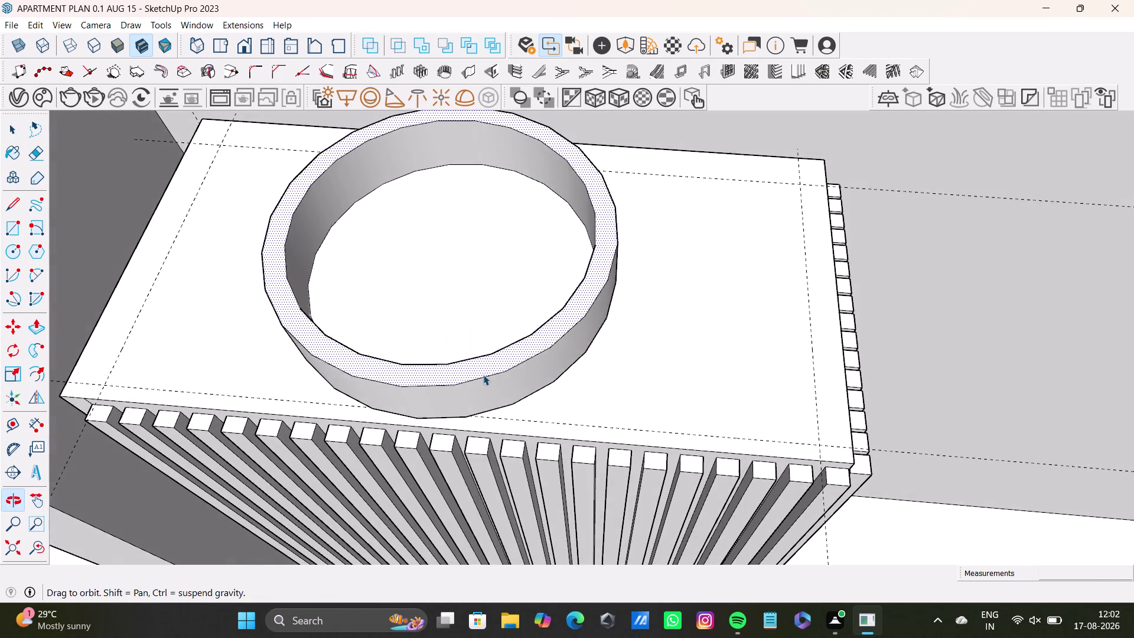
triple_click(495, 363)
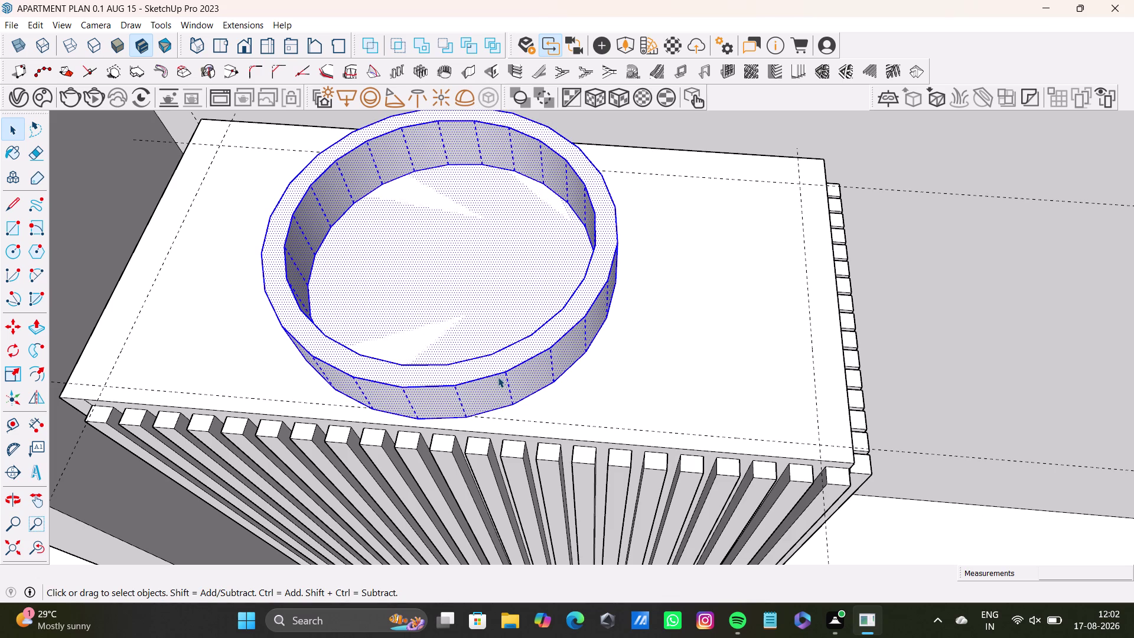
Stretch the rim wider with the Scale tool and lower its height.
key(s)
drag(620, 263, 628, 262)
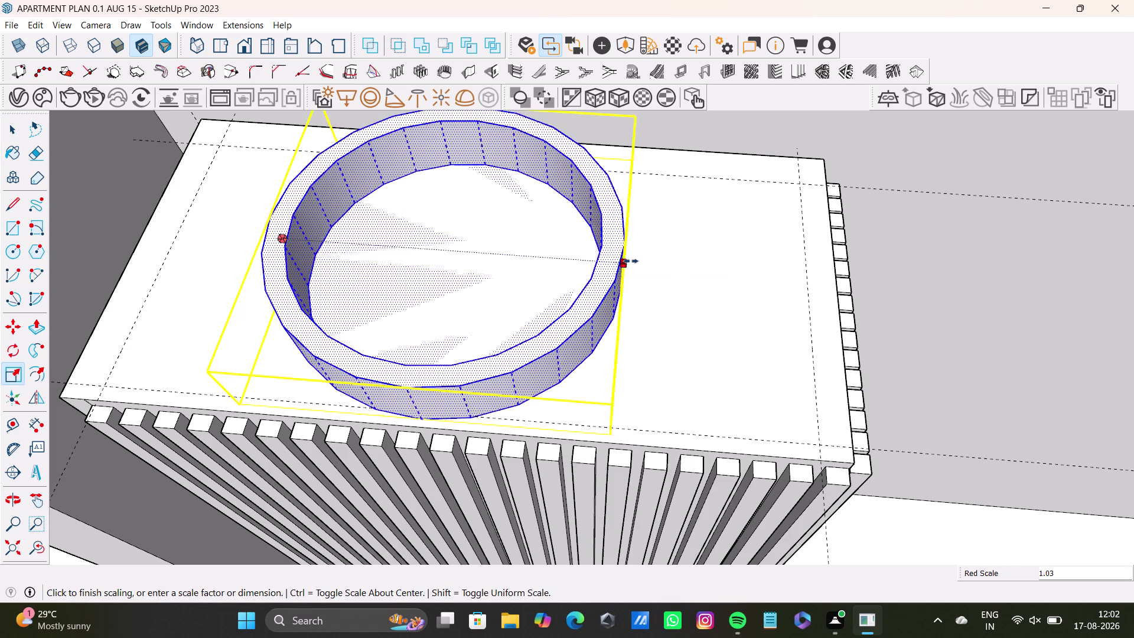
drag(628, 261, 683, 258)
middle_drag(491, 374, 690, 291)
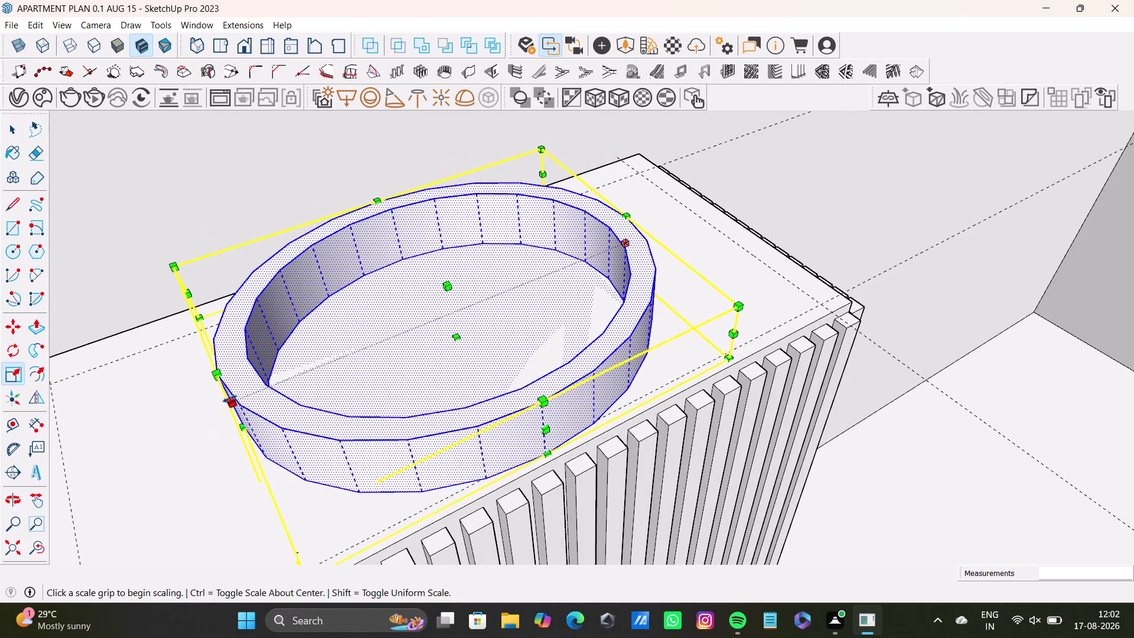
drag(228, 401, 144, 414)
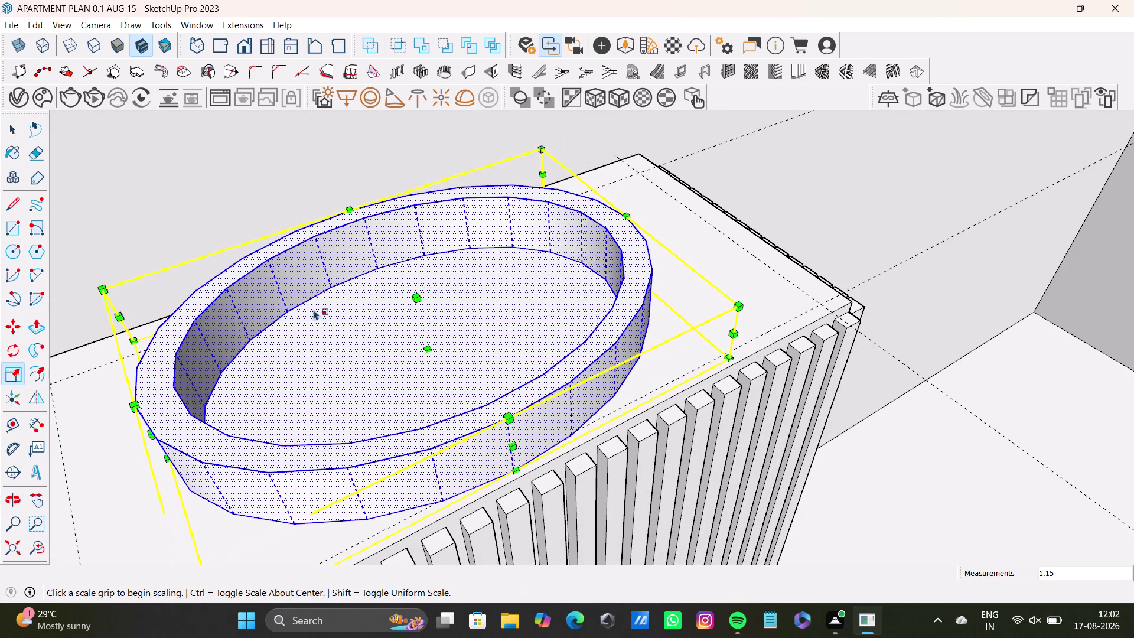
drag(415, 296, 412, 277)
drag(411, 298, 410, 296)
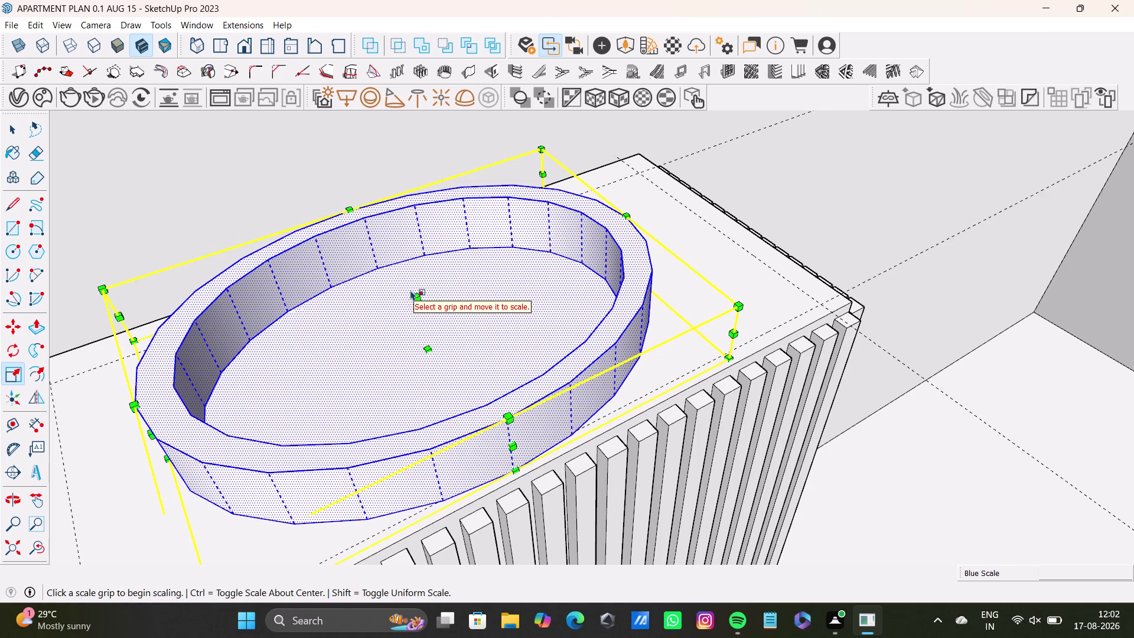
drag(411, 295, 412, 283)
drag(414, 295, 414, 278)
middle_drag(509, 378, 305, 282)
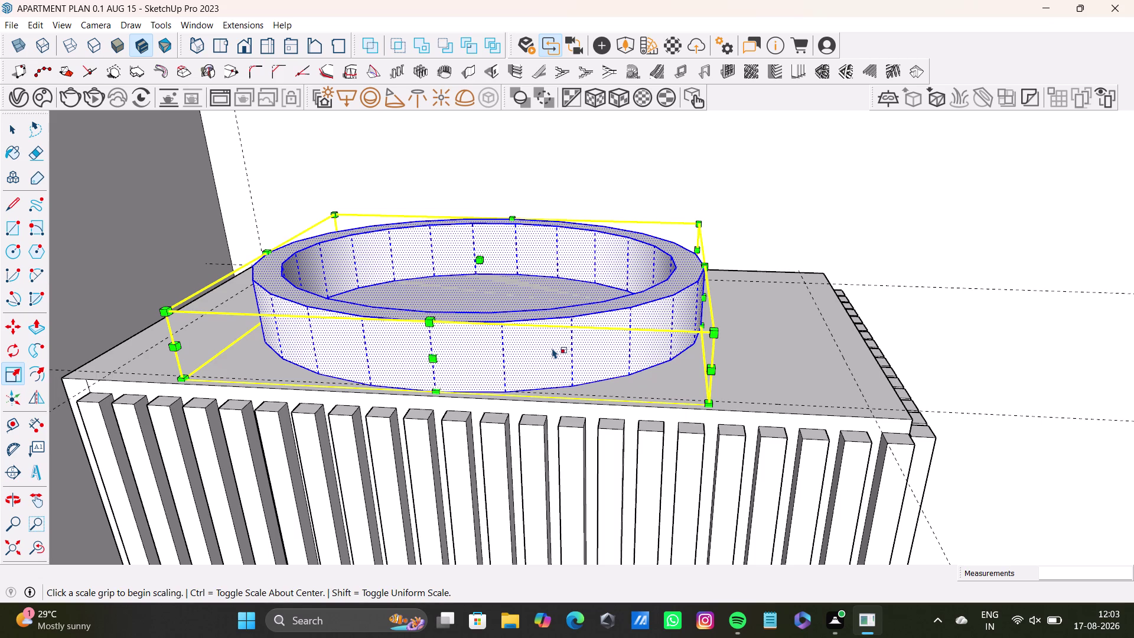
Widen the rim further from a side view and scale it evenly to fit the top.
scroll(down, 3)
scroll(down, 3)
middle_drag(557, 278, 496, 301)
scroll(up, 3)
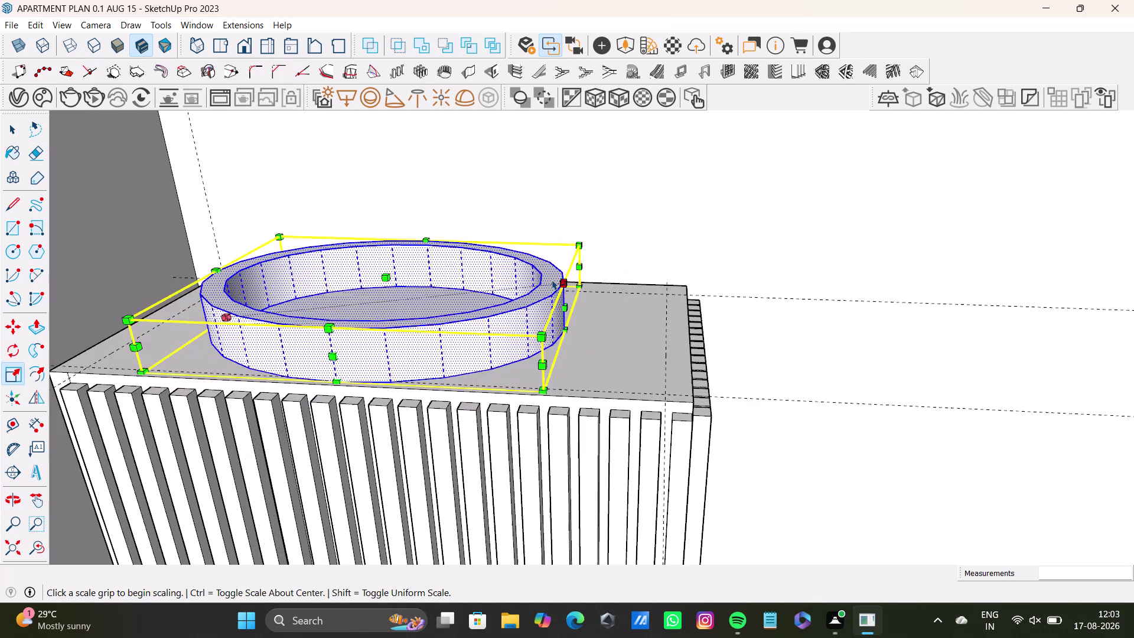
scroll(up, 3)
drag(570, 319, 594, 319)
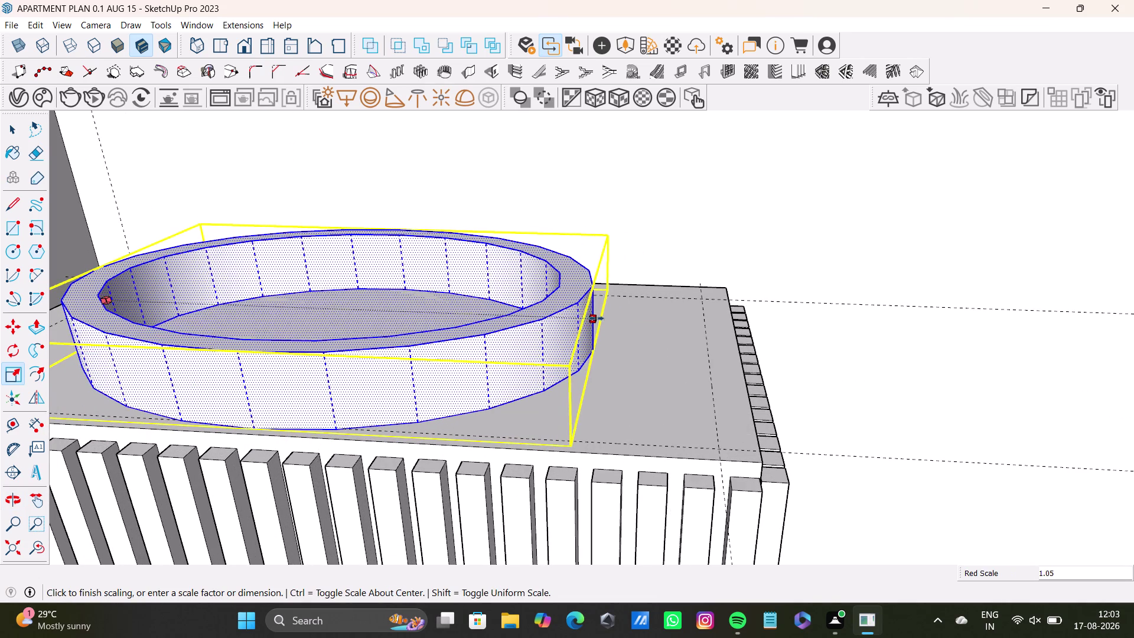
drag(594, 318, 611, 317)
scroll(down, 3)
middle_drag(426, 325, 491, 309)
middle_drag(445, 338, 610, 354)
drag(152, 392, 122, 396)
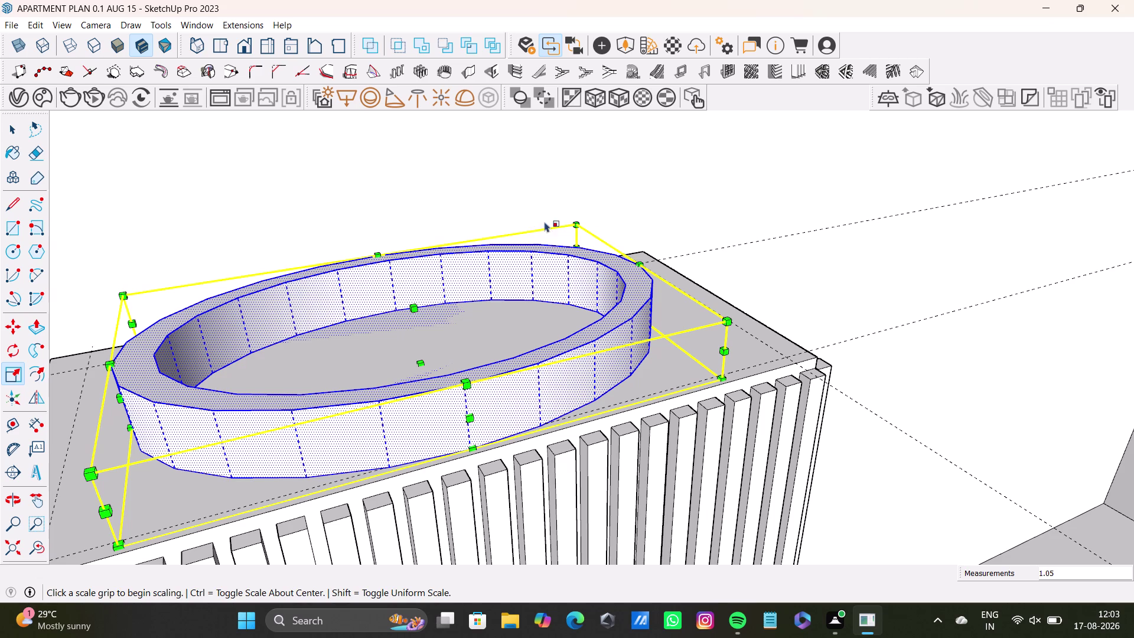
drag(575, 220, 577, 210)
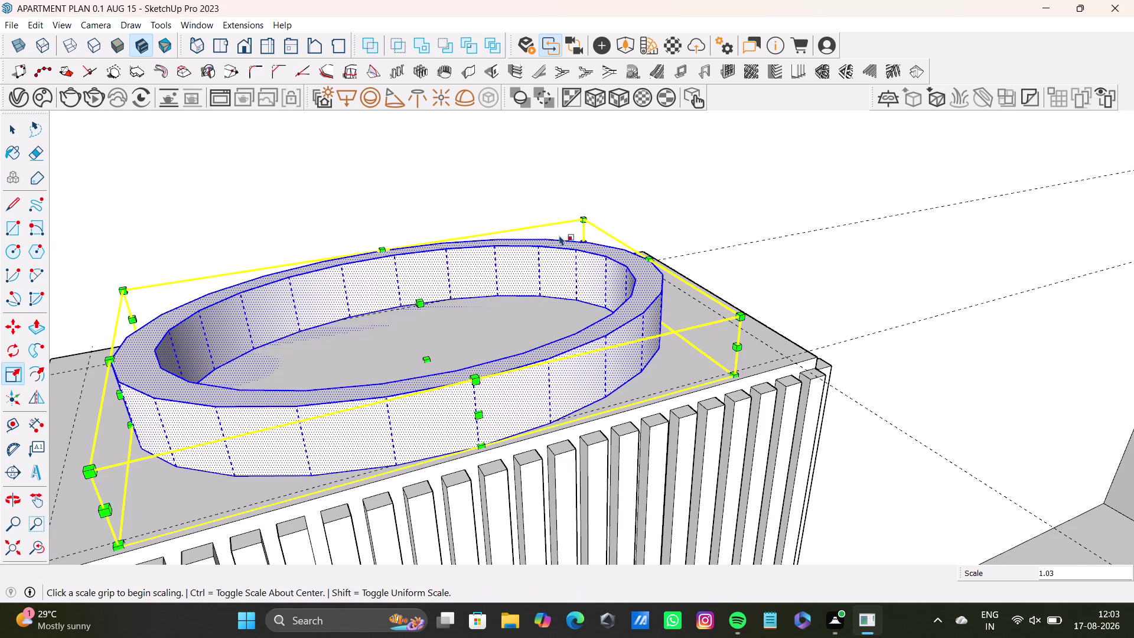
Zoom out to an overview of the whole apartment and finish scaling.
scroll(down, 3)
middle_drag(513, 365, 394, 469)
scroll(down, 3)
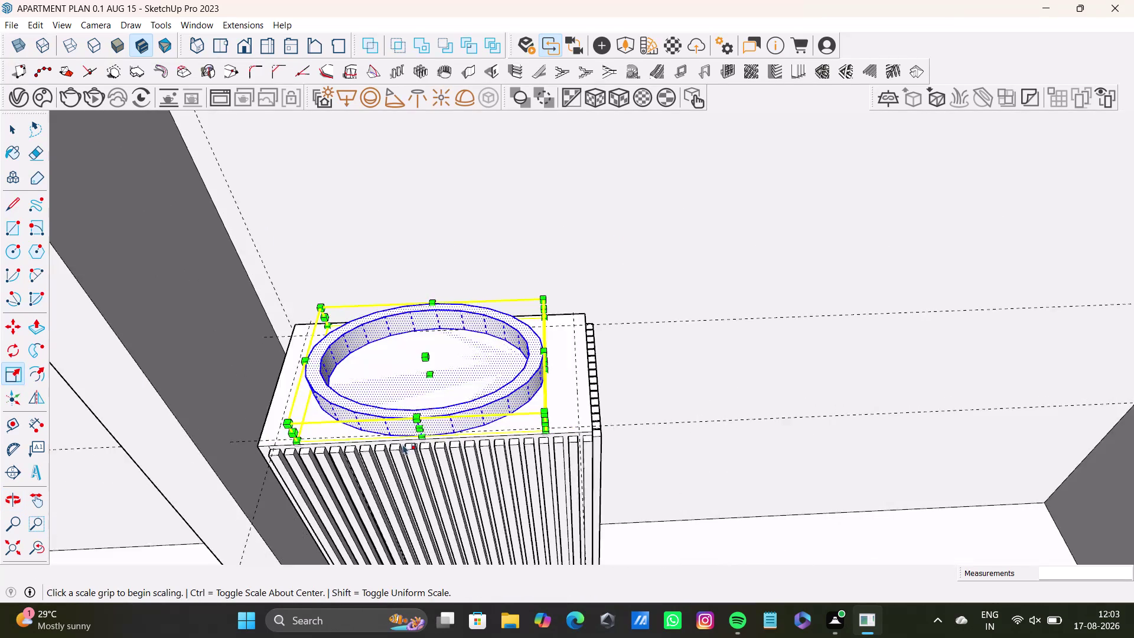
scroll(down, 3)
click(7, 548)
scroll(up, 3)
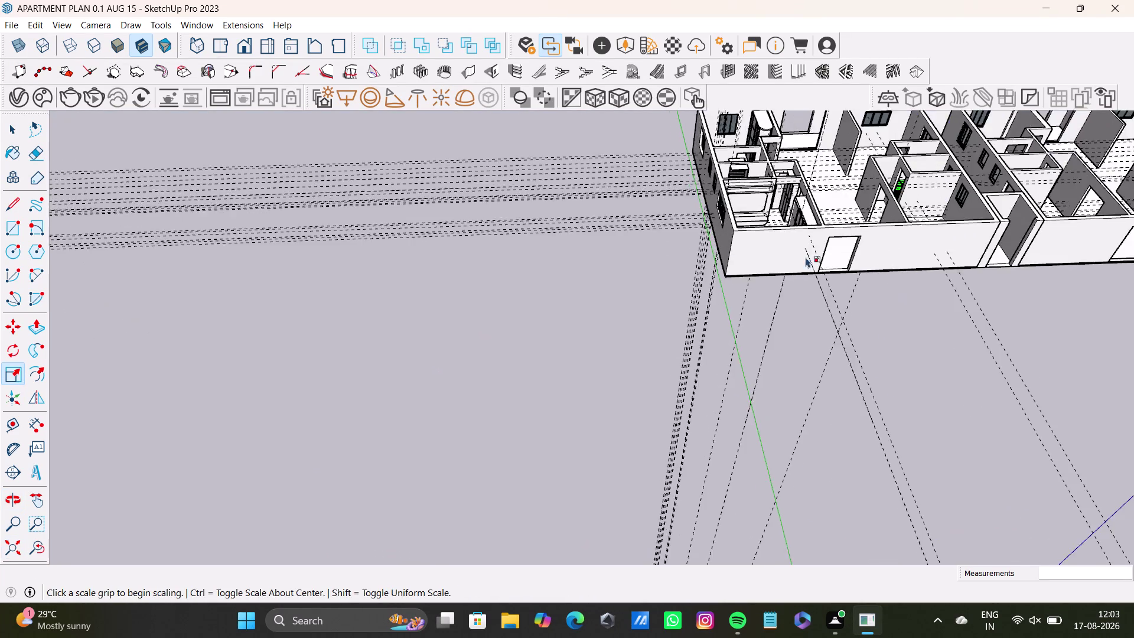
scroll(up, 3)
middle_drag(873, 188, 481, 327)
scroll(down, 3)
scroll(up, 3)
middle_drag(524, 300, 518, 412)
scroll(up, 3)
scroll(down, 3)
key(space)
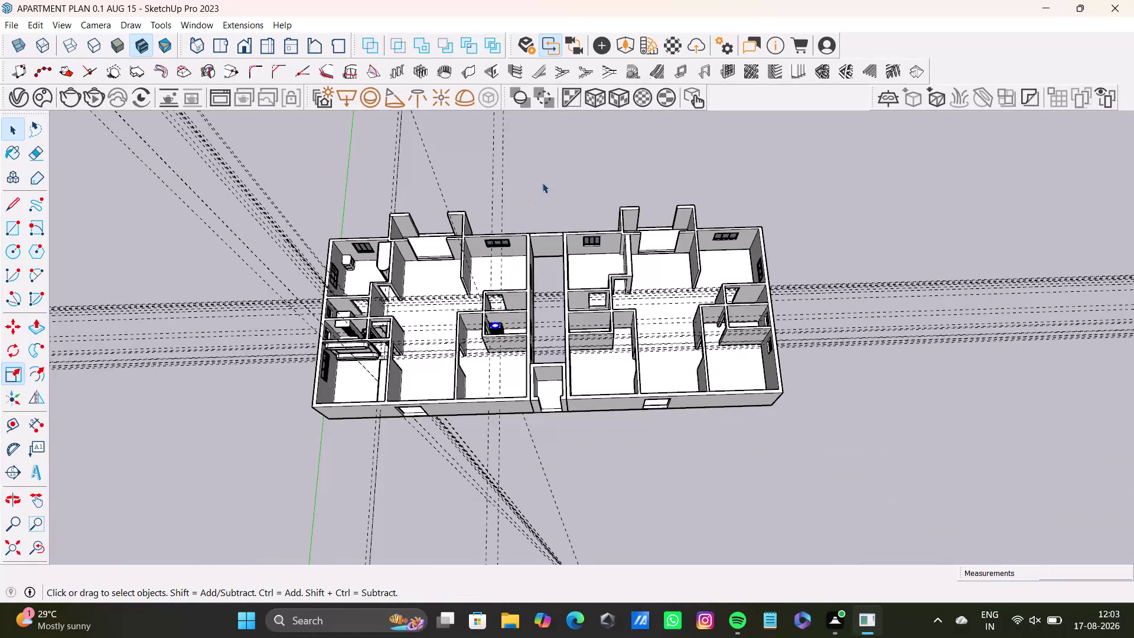
click(543, 182)
scroll(up, 3)
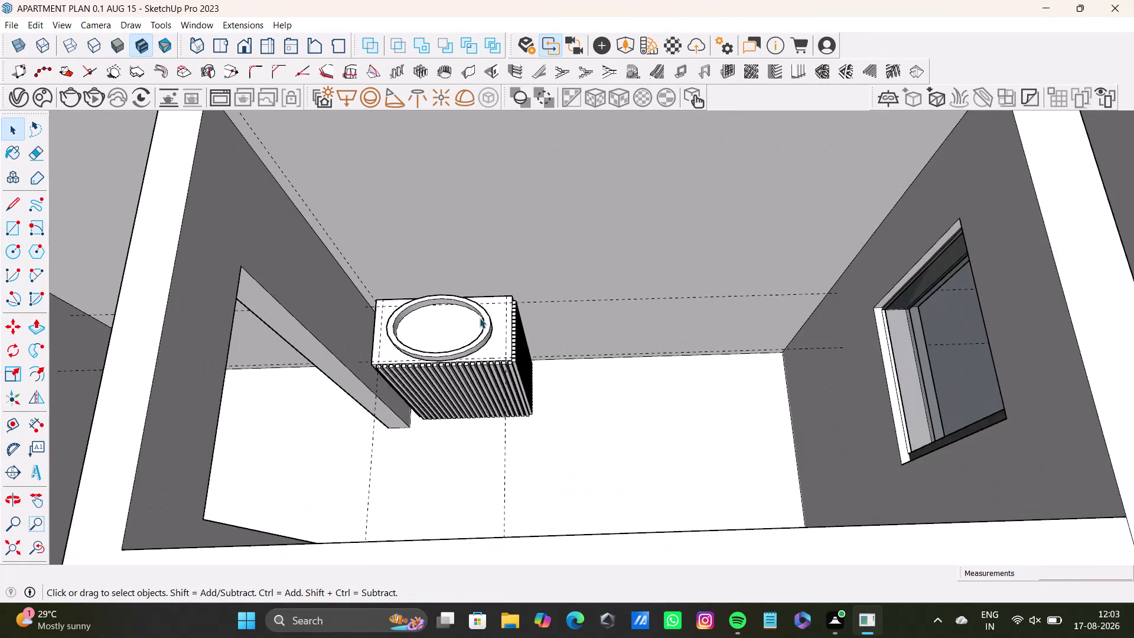
middle_drag(479, 318, 511, 288)
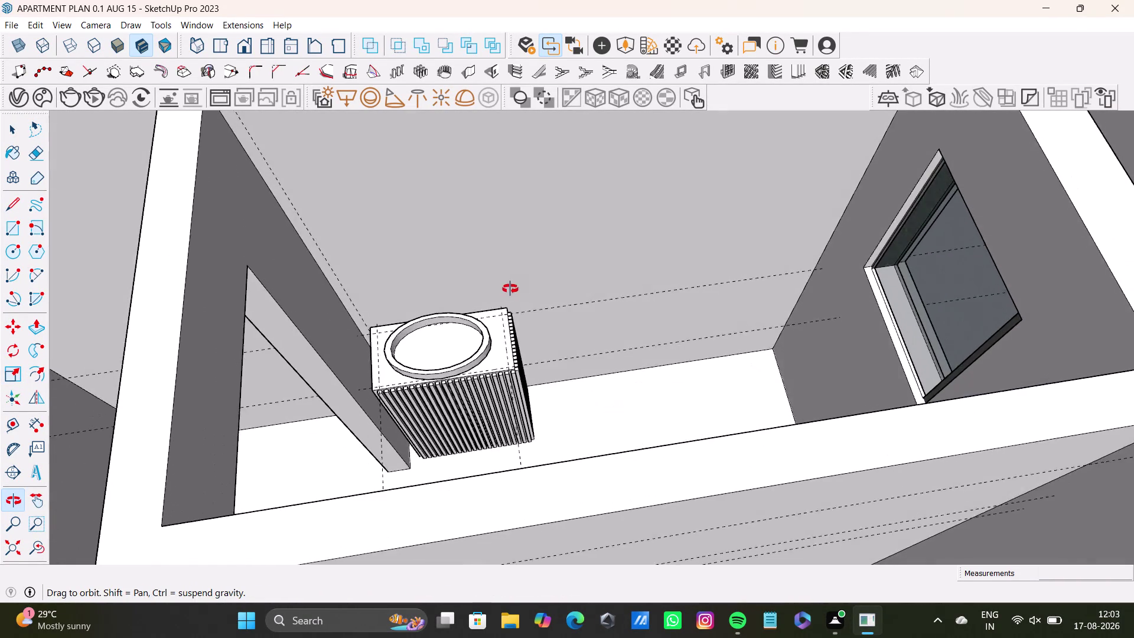
middle_drag(512, 288, 492, 304)
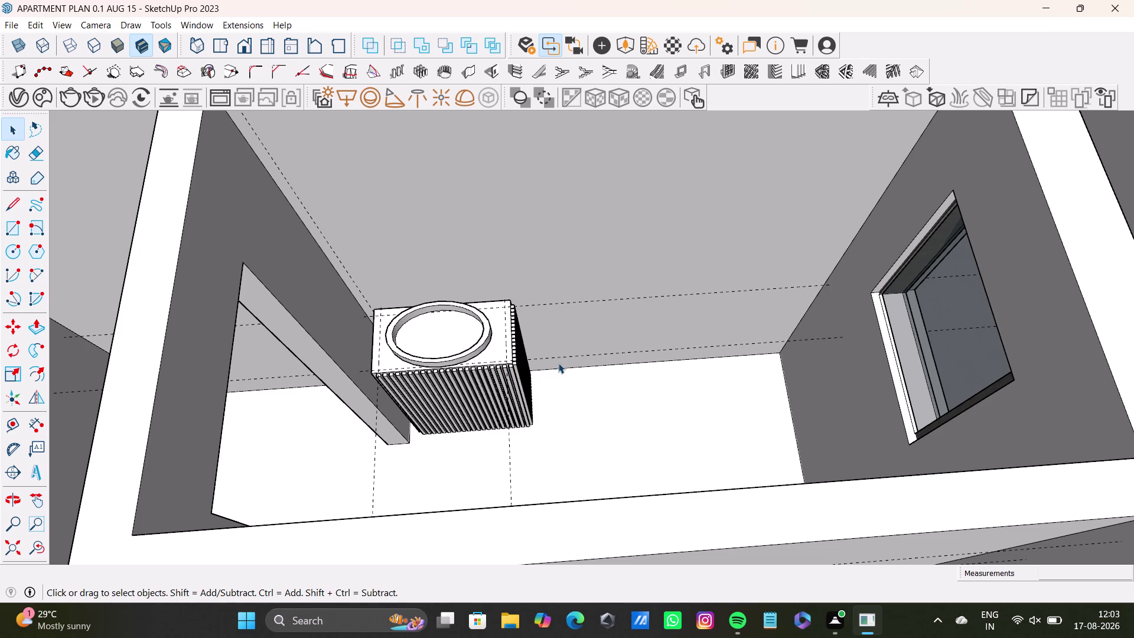
scroll(down, 3)
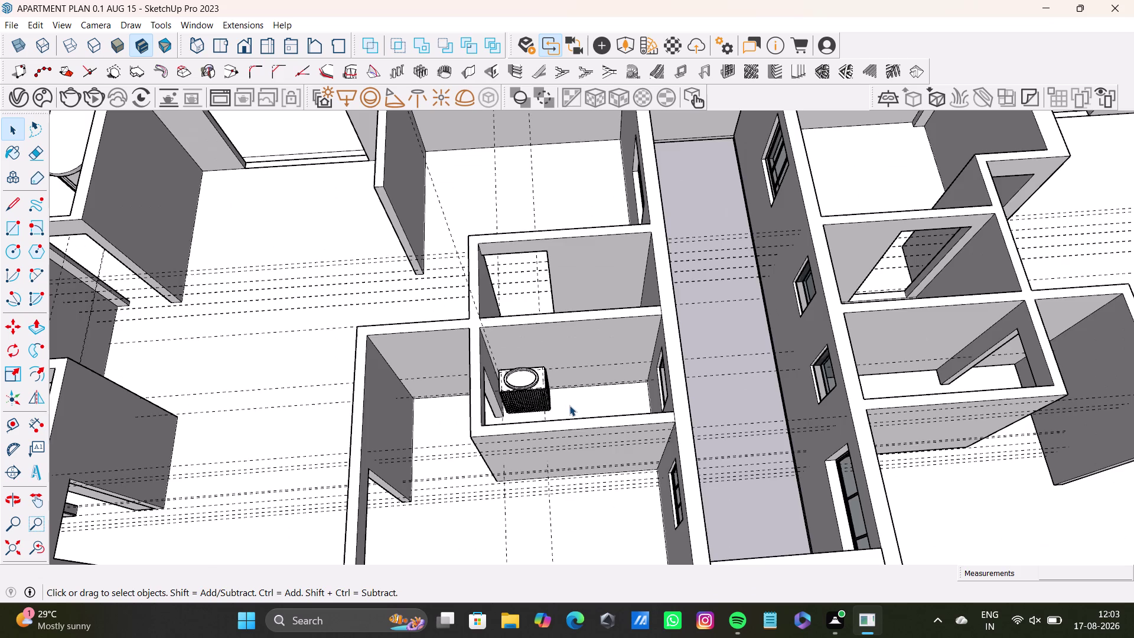
scroll(down, 3)
middle_drag(572, 417, 539, 458)
scroll(up, 3)
middle_drag(587, 400, 601, 289)
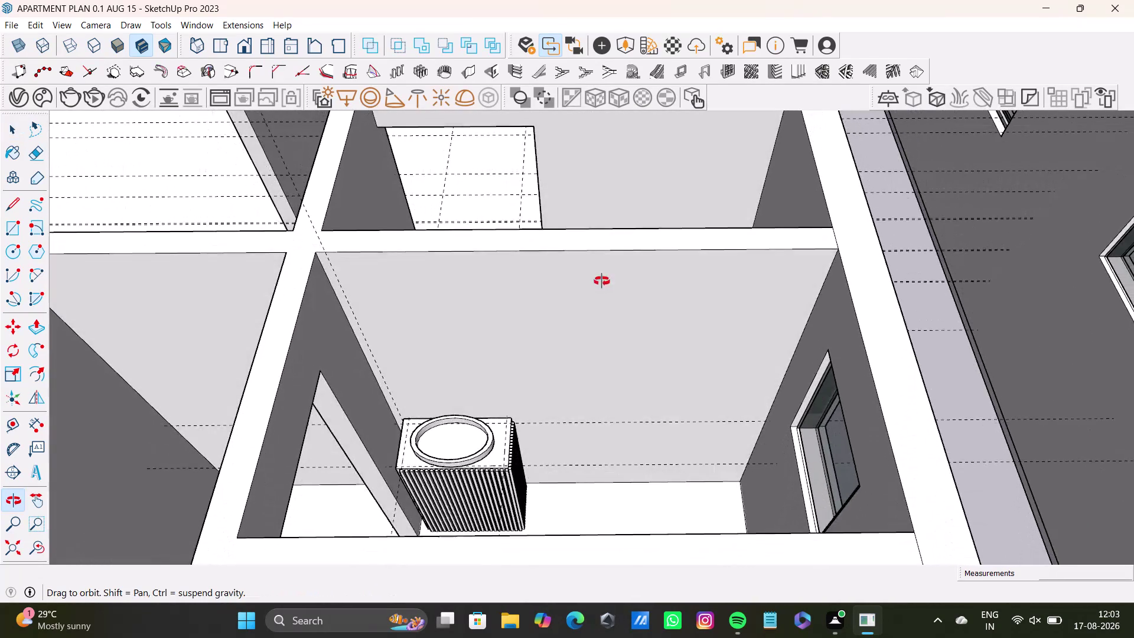
middle_drag(602, 288, 593, 369)
middle_drag(593, 407, 558, 368)
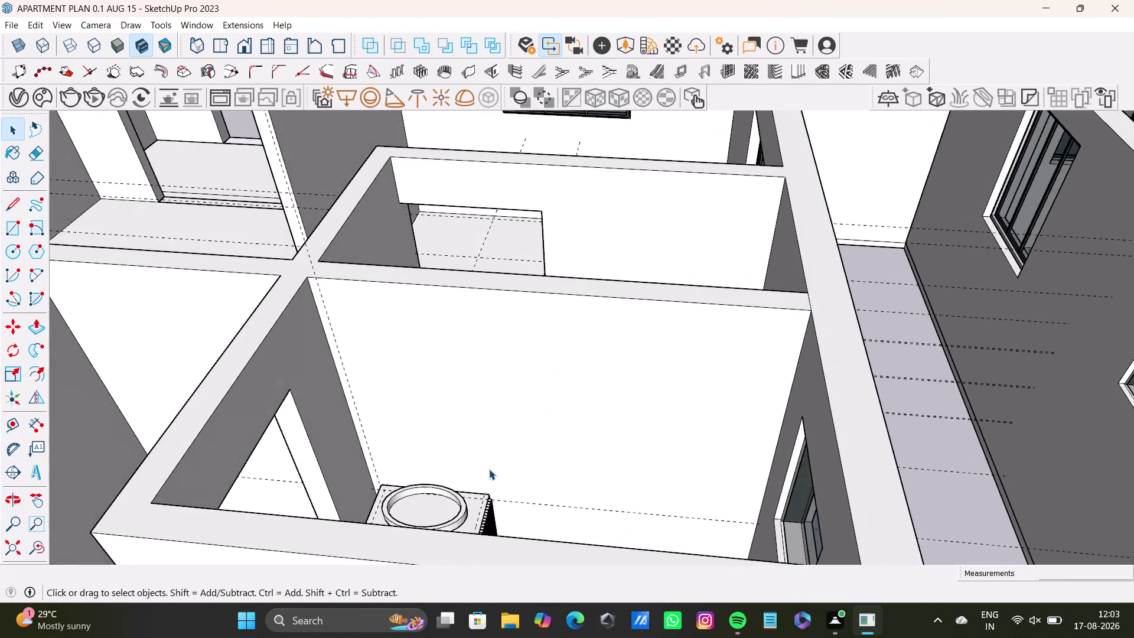
scroll(up, 3)
middle_drag(453, 487, 466, 381)
middle_drag(466, 382, 521, 460)
middle_drag(526, 308, 527, 375)
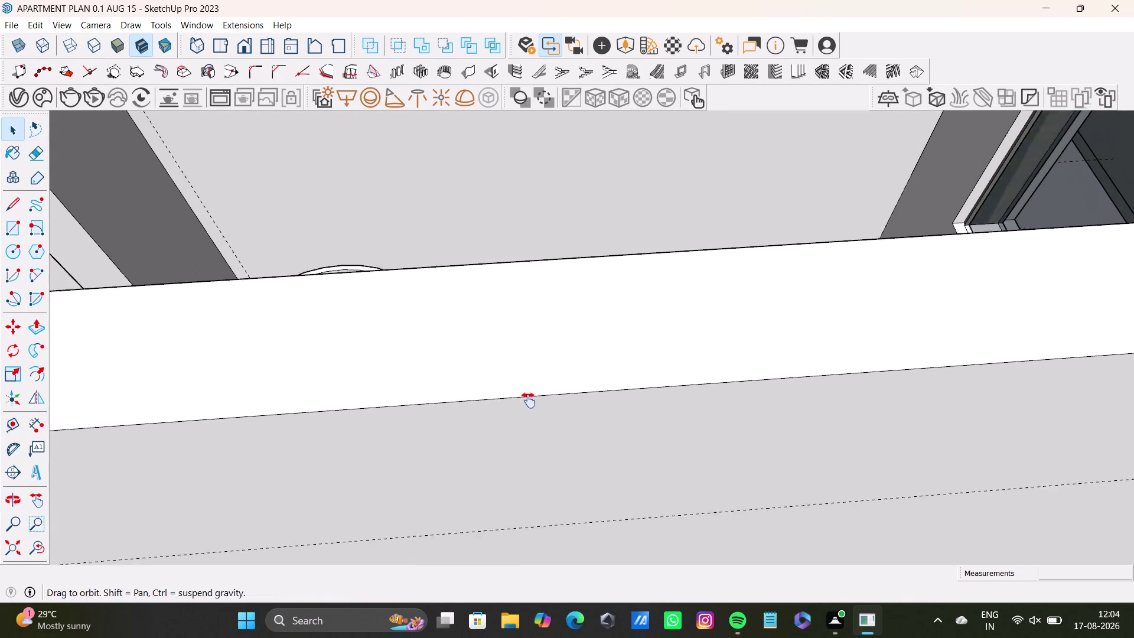
middle_drag(527, 375, 529, 519)
middle_drag(575, 357, 590, 506)
middle_drag(631, 495, 597, 422)
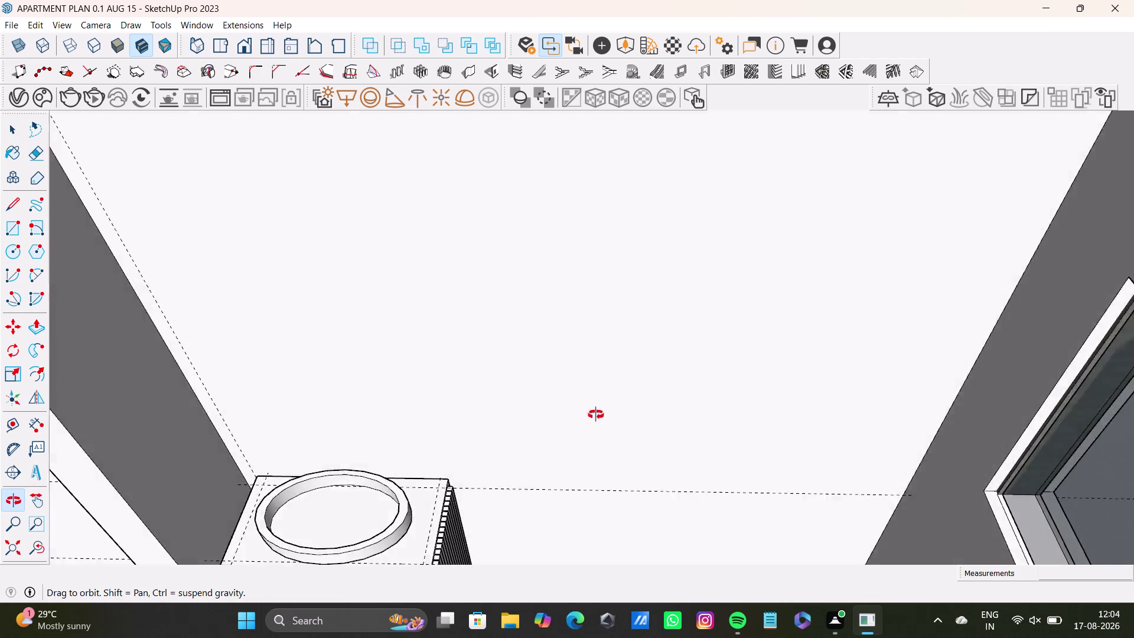
middle_drag(596, 422, 527, 438)
scroll(up, 3)
middle_drag(377, 454, 452, 401)
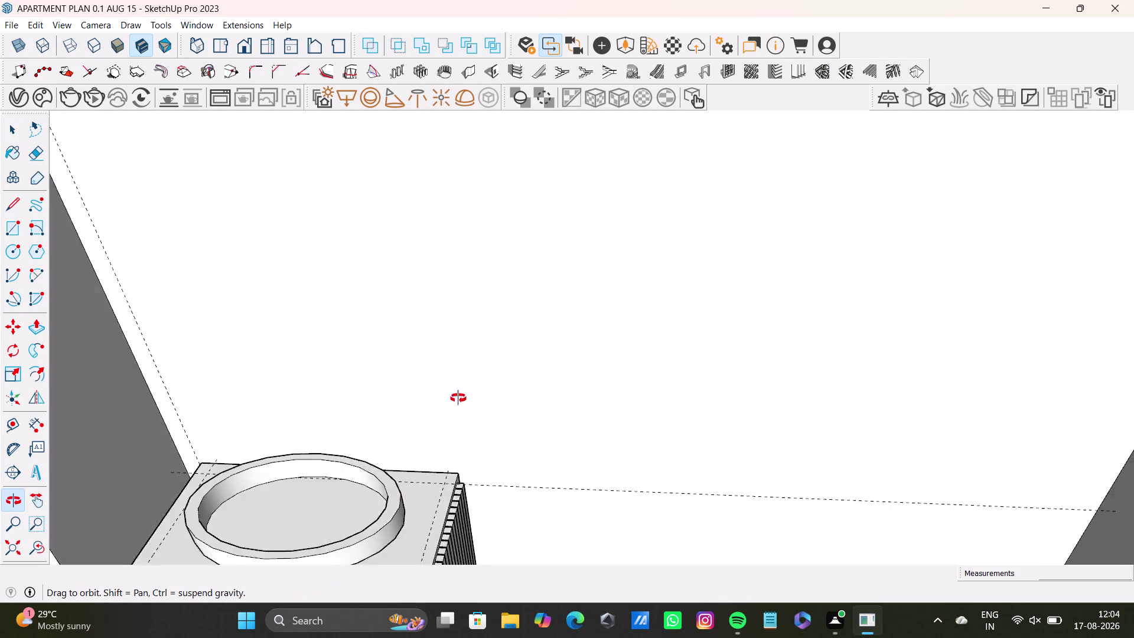
middle_drag(451, 401, 454, 479)
scroll(down, 3)
middle_drag(490, 458, 491, 386)
scroll(down, 3)
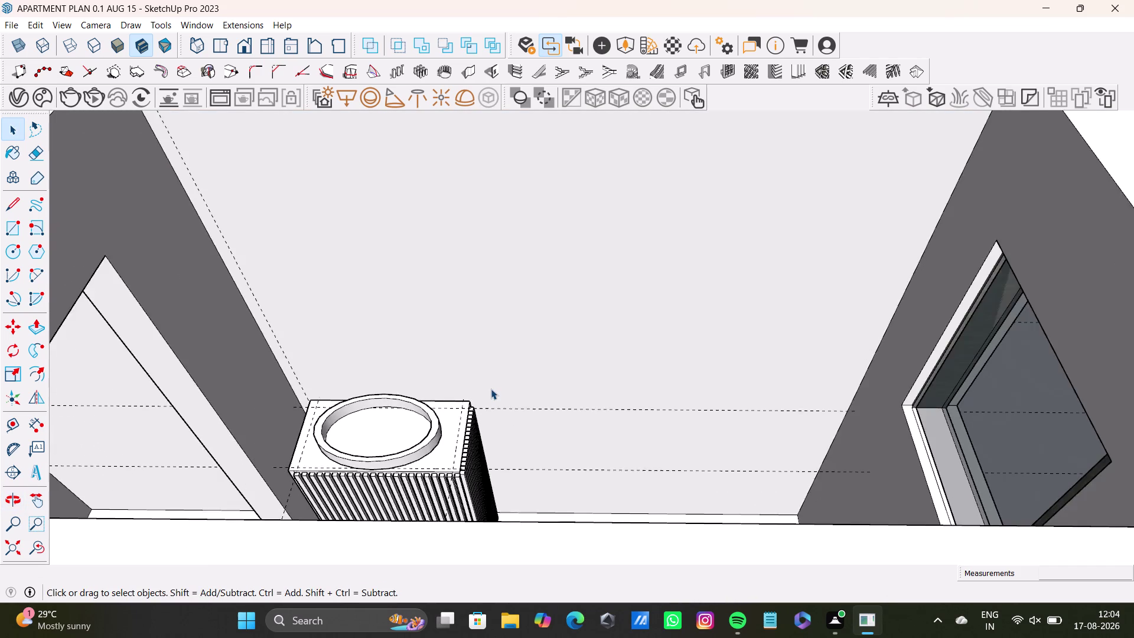
scroll(down, 3)
middle_drag(497, 397, 471, 425)
scroll(up, 3)
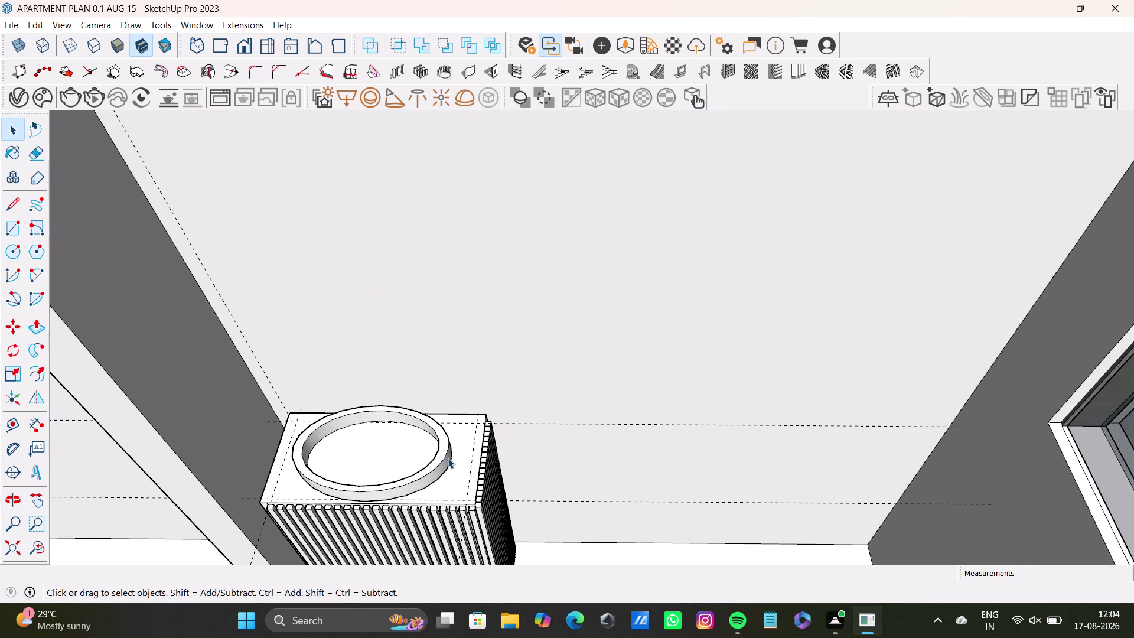
Scale the cabinet-top ring down to about 0.95 so it fits the cabinet top.
triple_click(445, 458)
key(s)
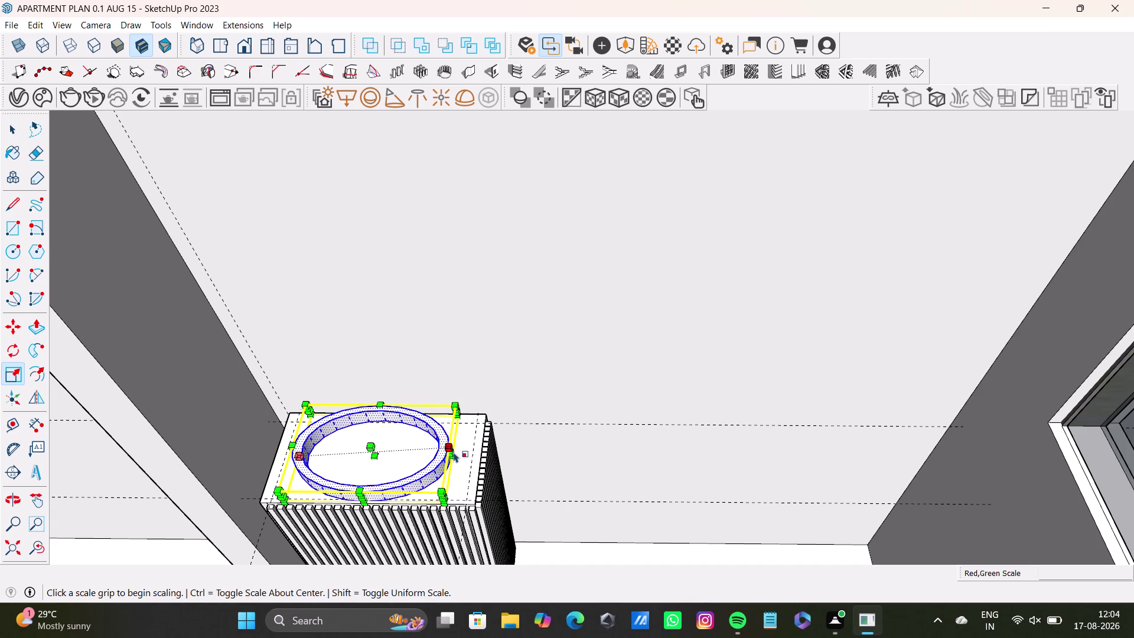
drag(454, 455, 442, 457)
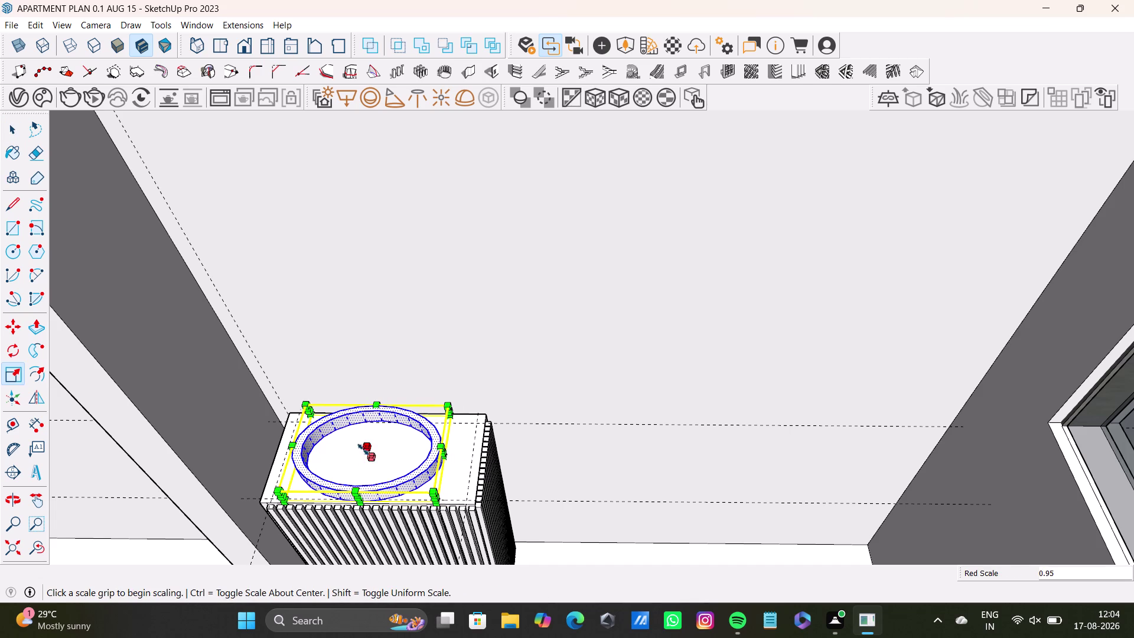
drag(376, 403, 375, 395)
middle_drag(417, 469, 440, 403)
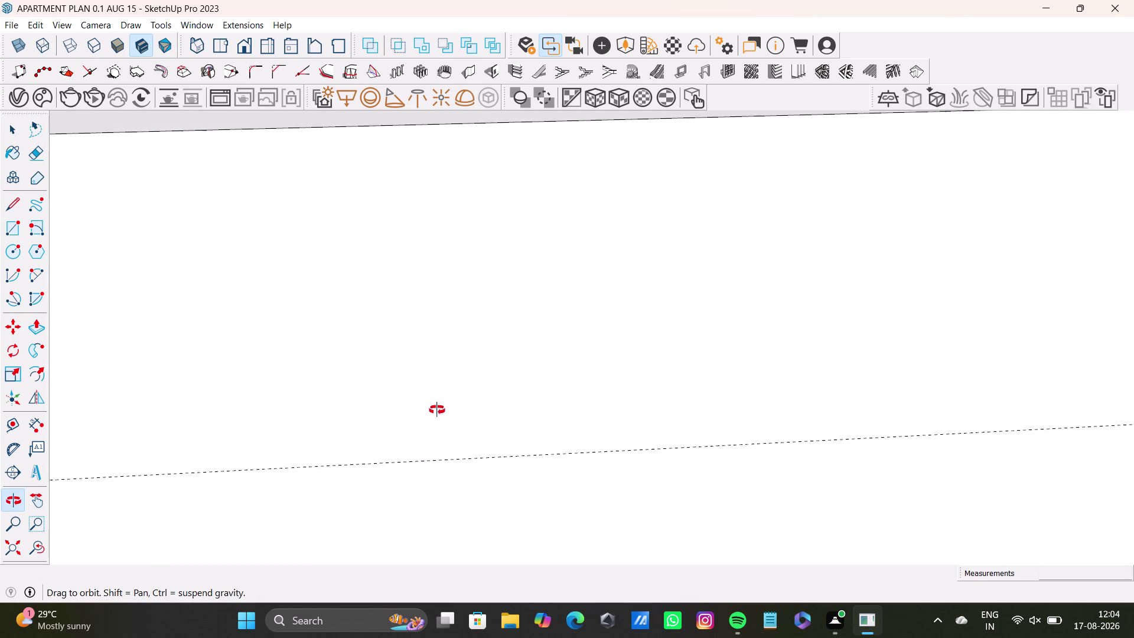
middle_drag(440, 404, 404, 482)
key(space)
Orbit and zoom to face the back wall behind the cabinet.
scroll(down, 3)
middle_drag(512, 459, 429, 472)
middle_drag(463, 490, 499, 465)
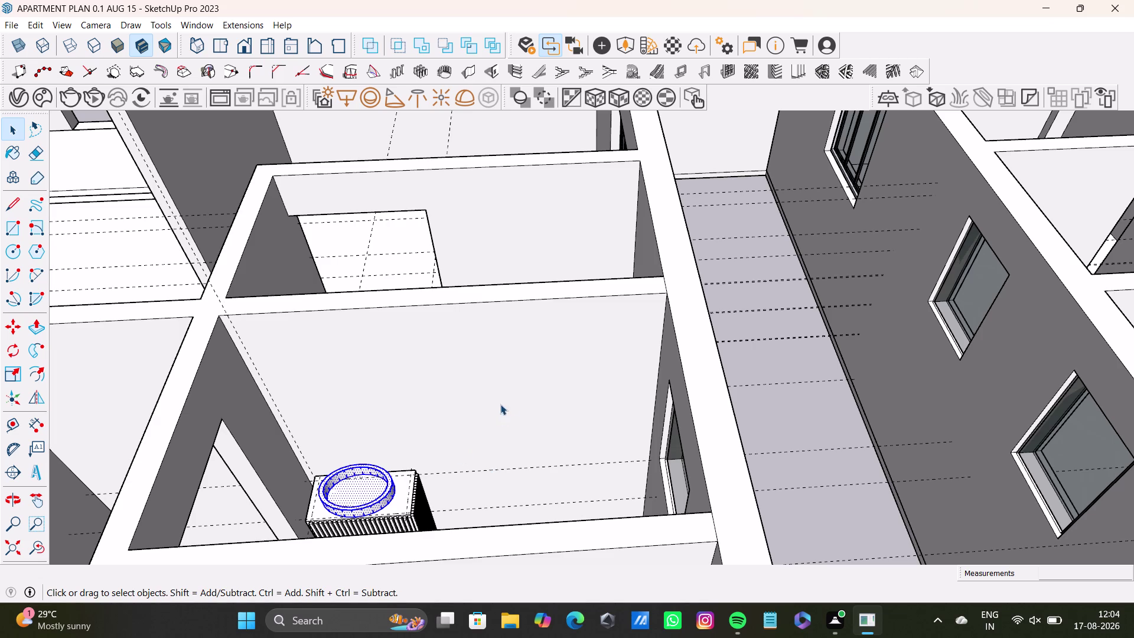
scroll(down, 3)
scroll(up, 3)
middle_drag(512, 454, 526, 372)
middle_drag(548, 392, 531, 477)
middle_drag(541, 443, 583, 456)
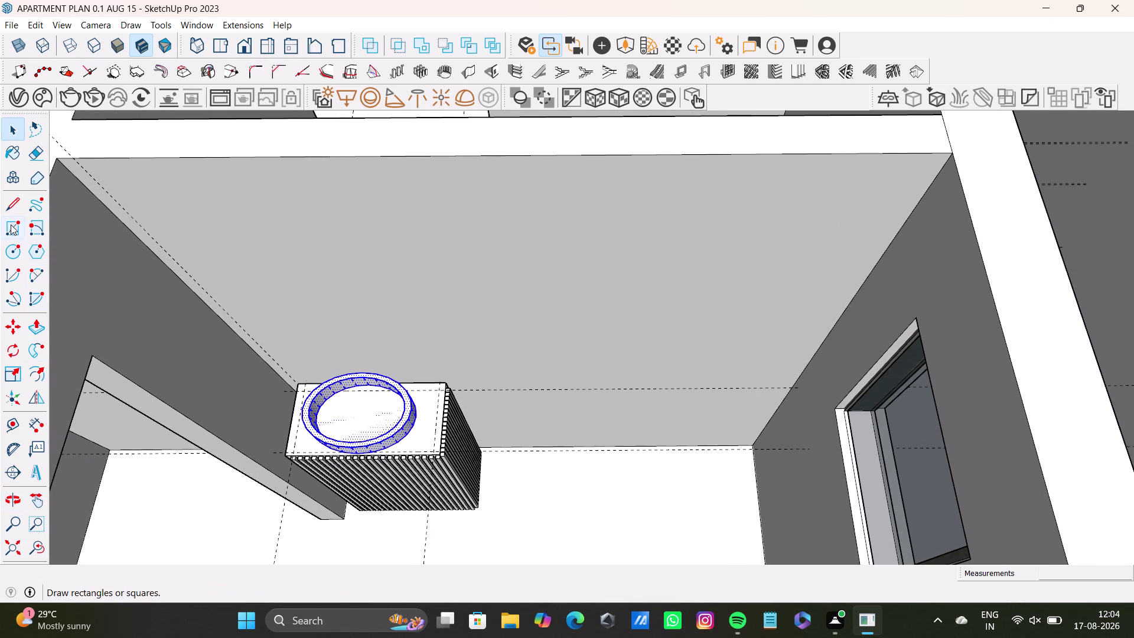
Draw a tall rectangle on the back wall beside the cabinet, reaching the floor.
click(10, 225)
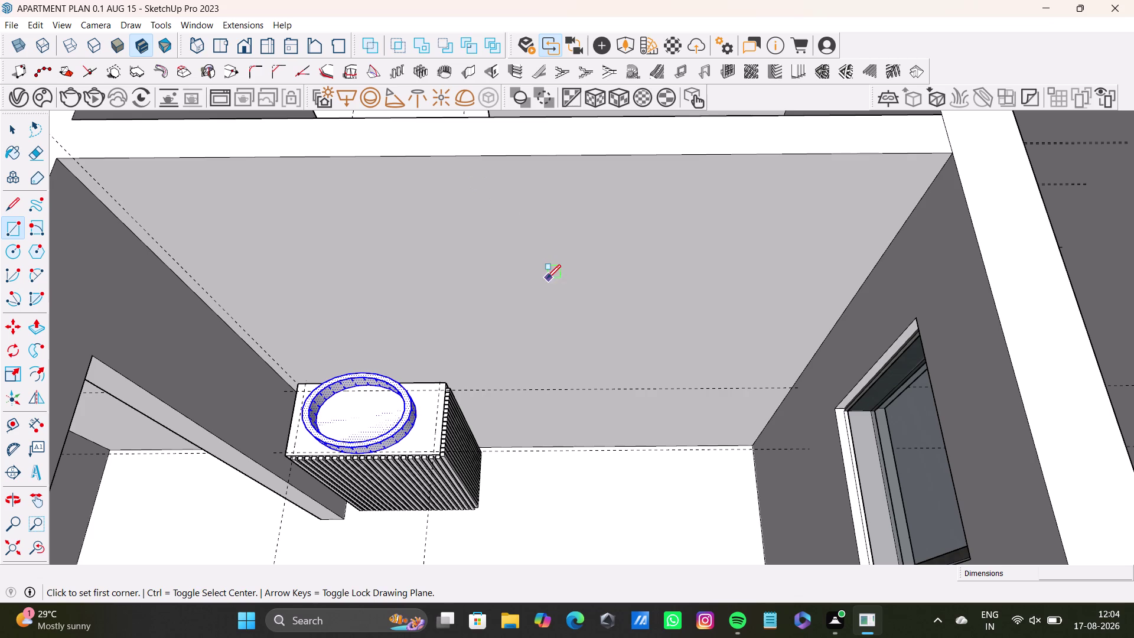
middle_drag(596, 331, 598, 293)
middle_drag(649, 319, 637, 327)
middle_drag(647, 340, 647, 355)
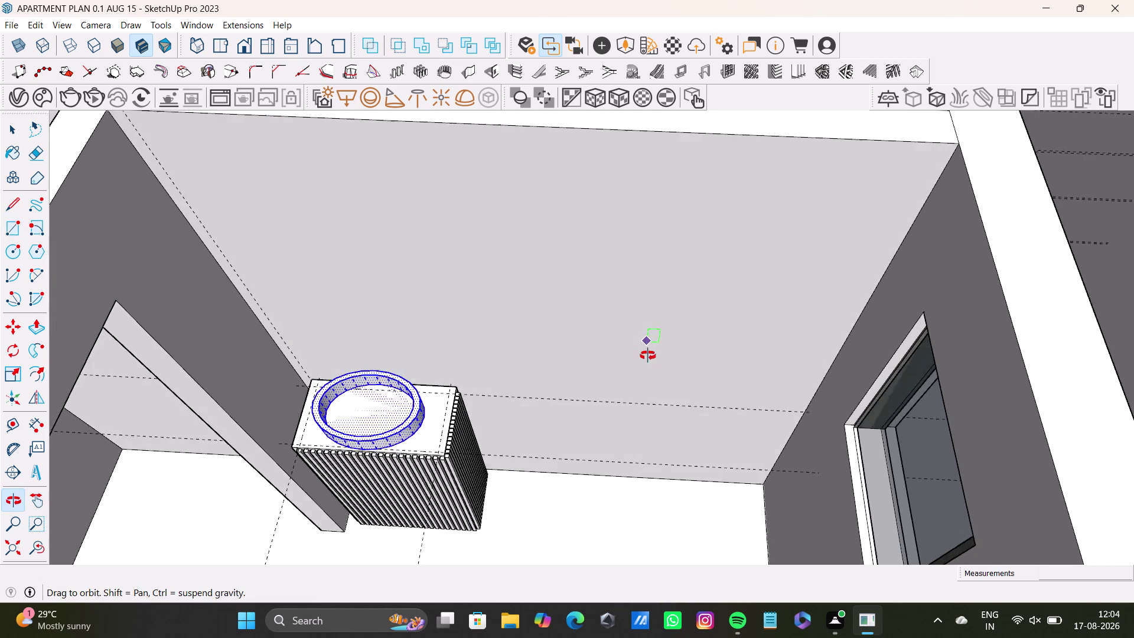
middle_drag(647, 355, 651, 347)
scroll(down, 3)
scroll(up, 3)
middle_drag(620, 341, 603, 362)
click(505, 231)
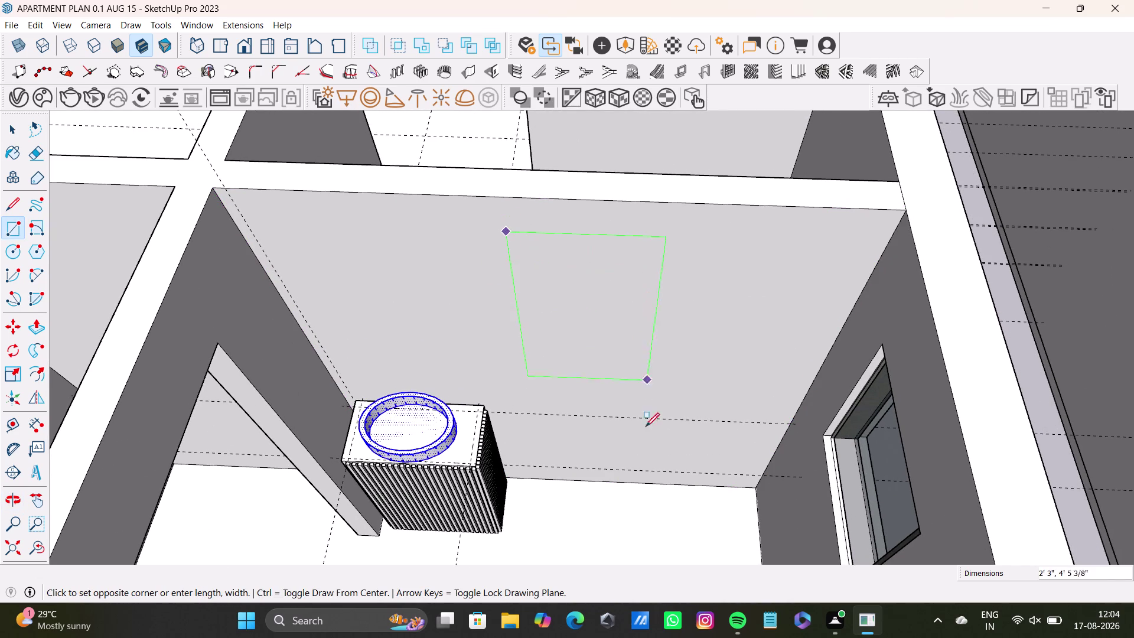
click(665, 484)
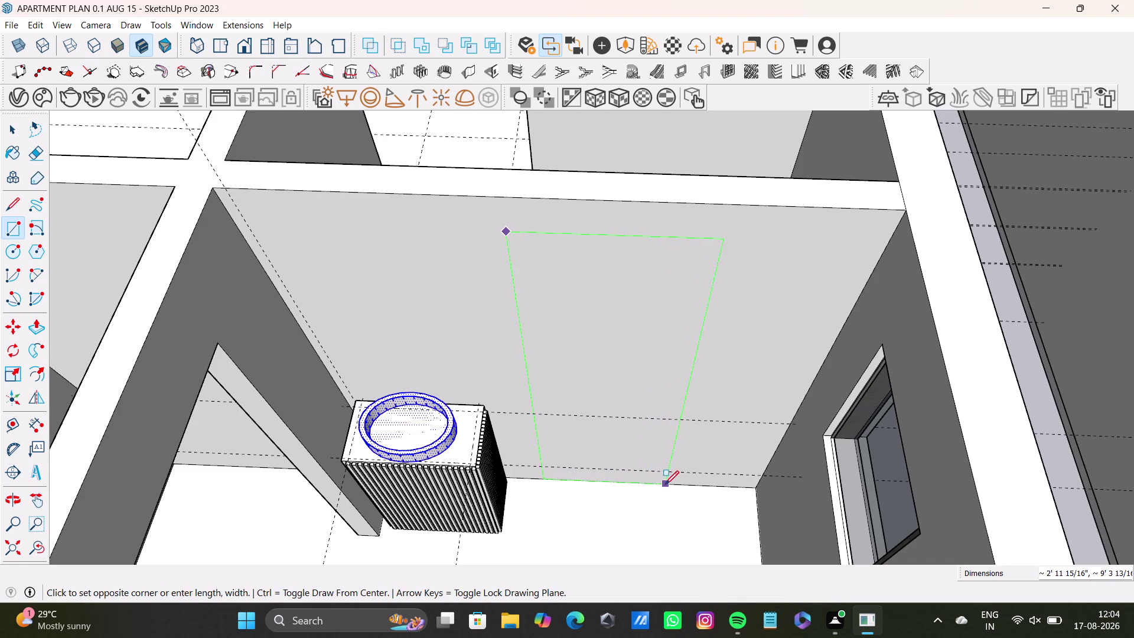
key(space)
Push/pull the rectangle out from the wall to slab thickness.
key(p)
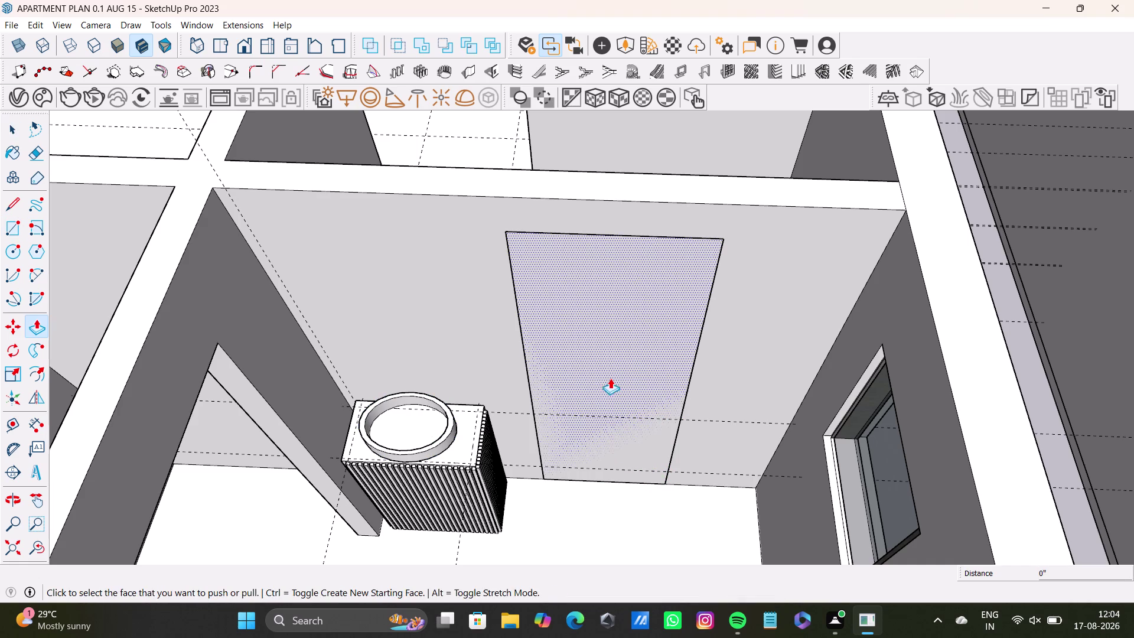
click(610, 374)
click(610, 379)
middle_drag(562, 413, 672, 443)
scroll(up, 3)
middle_drag(575, 389, 639, 379)
middle_drag(572, 347, 539, 448)
middle_drag(537, 438, 570, 411)
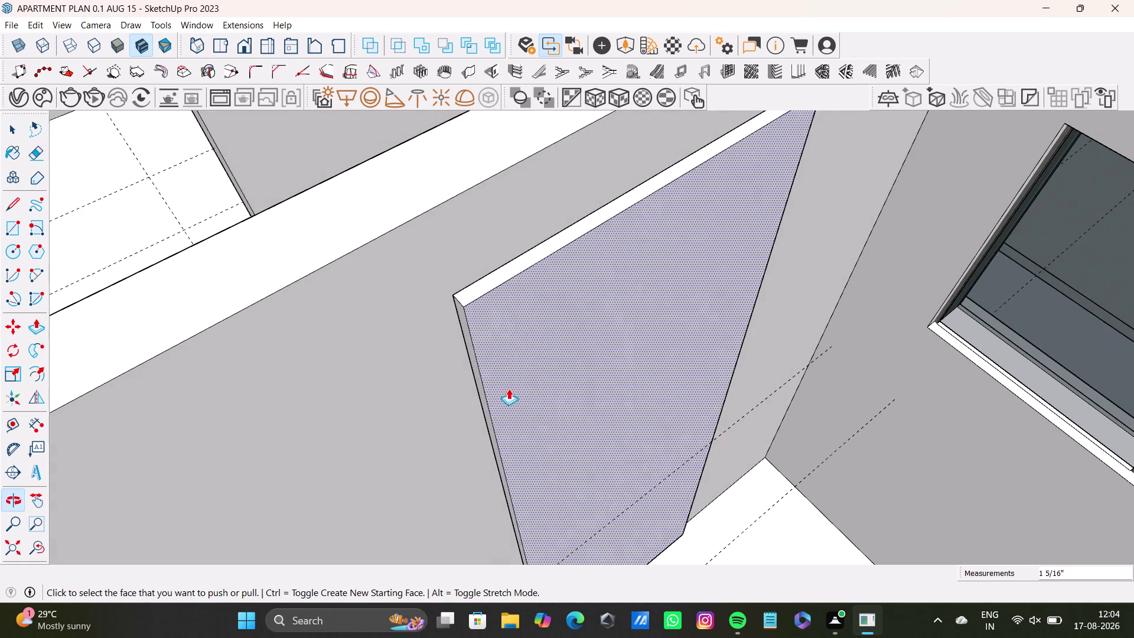
drag(474, 375, 385, 408)
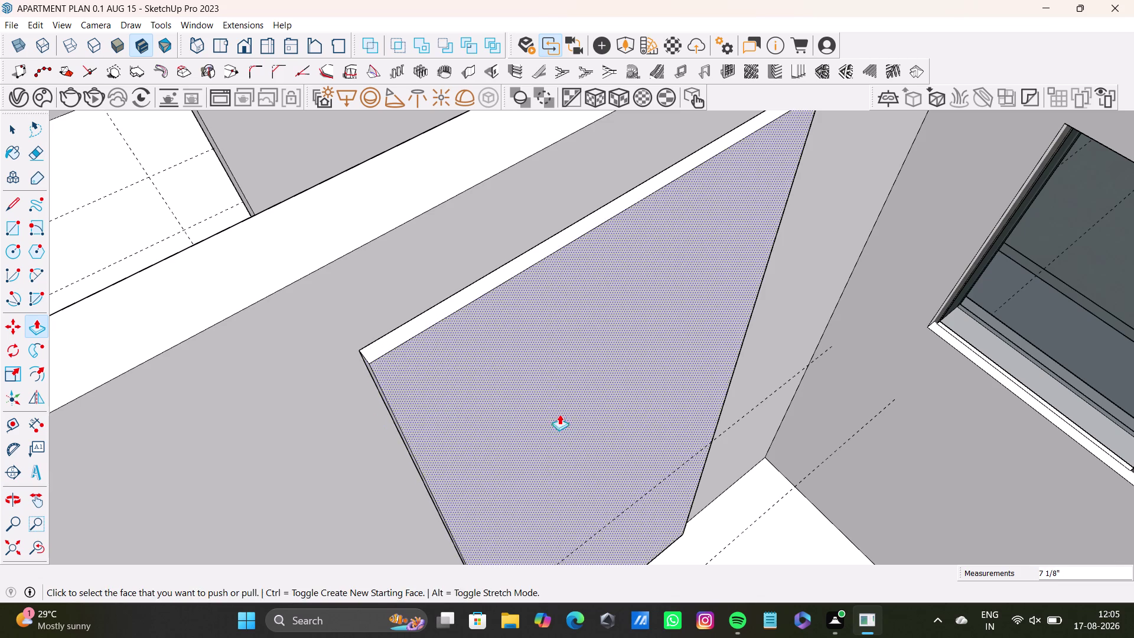
middle_drag(555, 419, 336, 386)
scroll(down, 3)
middle_drag(558, 411, 513, 269)
middle_drag(546, 336, 541, 429)
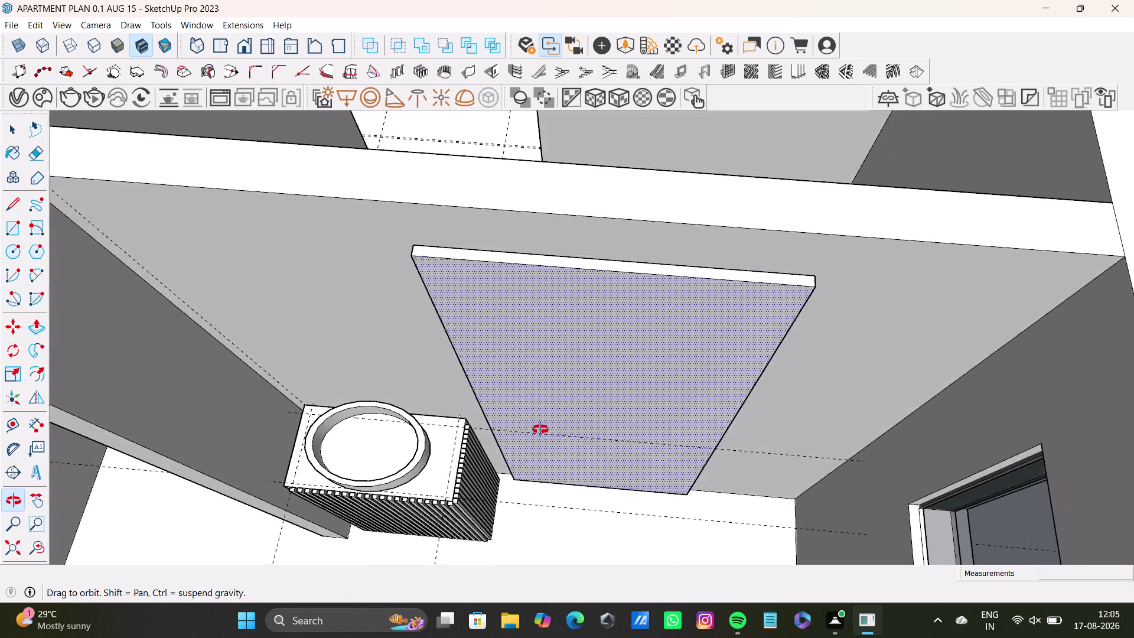
middle_drag(540, 429, 591, 379)
key(space)
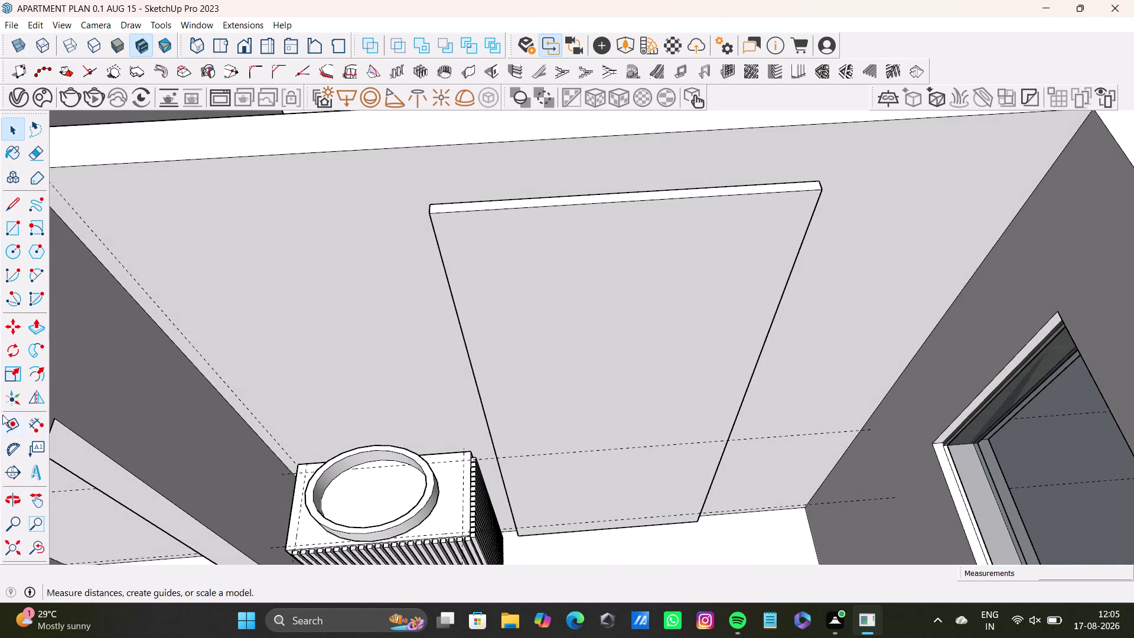
Place a guide just inside the front panel's left edge.
click(9, 434)
click(481, 406)
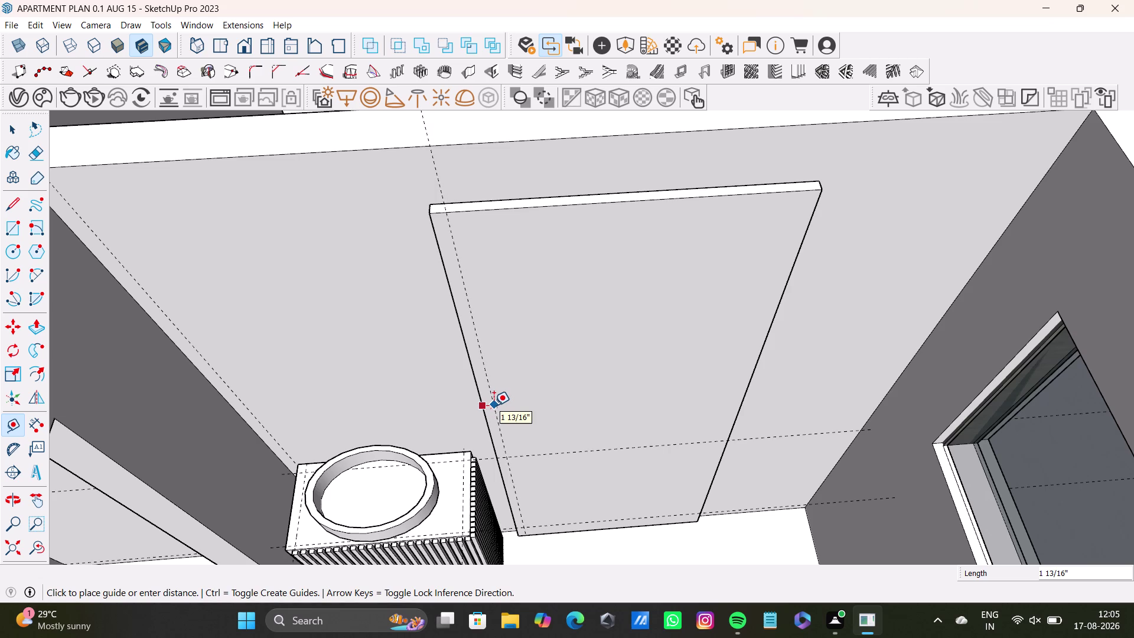
click(494, 405)
middle_drag(532, 445, 505, 376)
middle_drag(549, 352, 552, 417)
middle_drag(559, 408, 502, 407)
Place a guide just below the front panel's top edge.
click(547, 185)
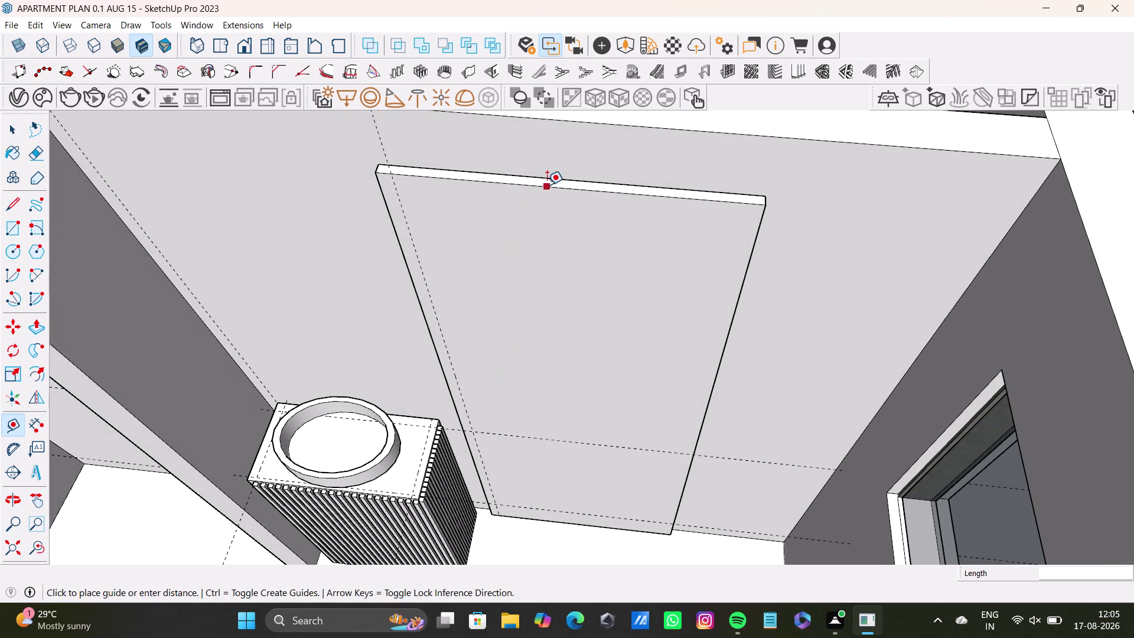
middle_drag(576, 235, 587, 206)
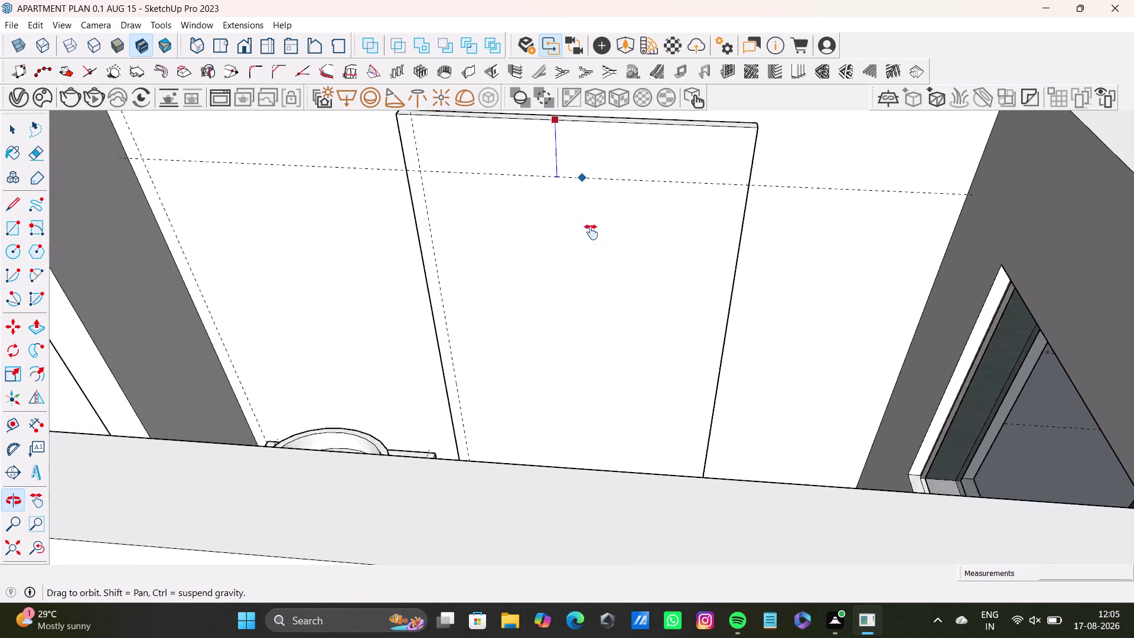
middle_drag(587, 206, 597, 346)
middle_drag(599, 338, 603, 320)
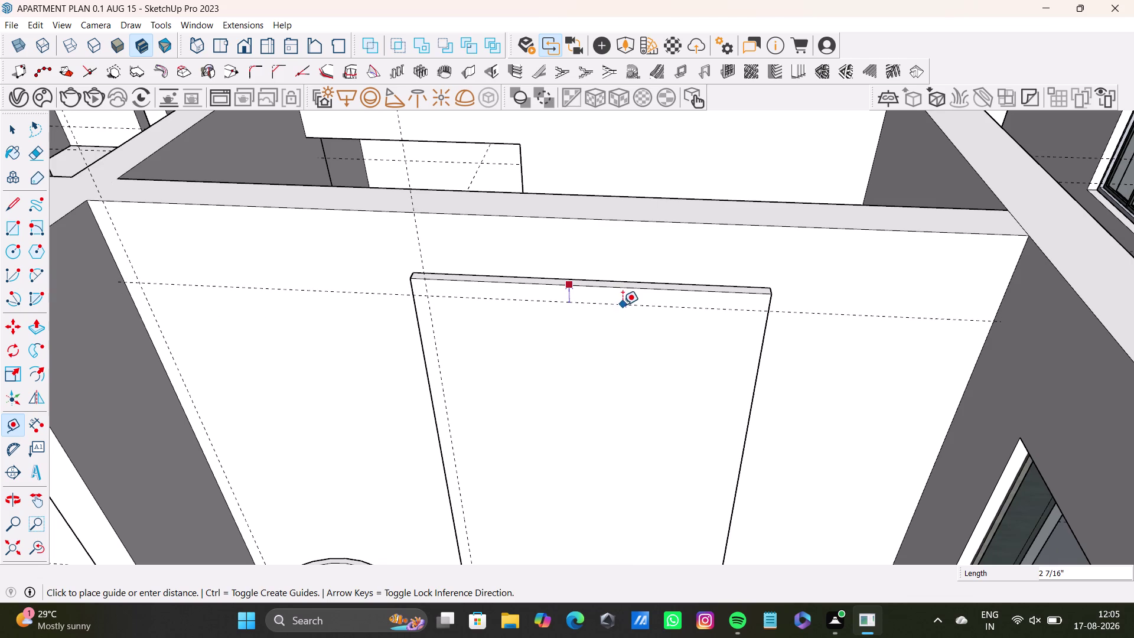
click(622, 305)
middle_drag(546, 349, 549, 311)
drag(7, 230, 12, 229)
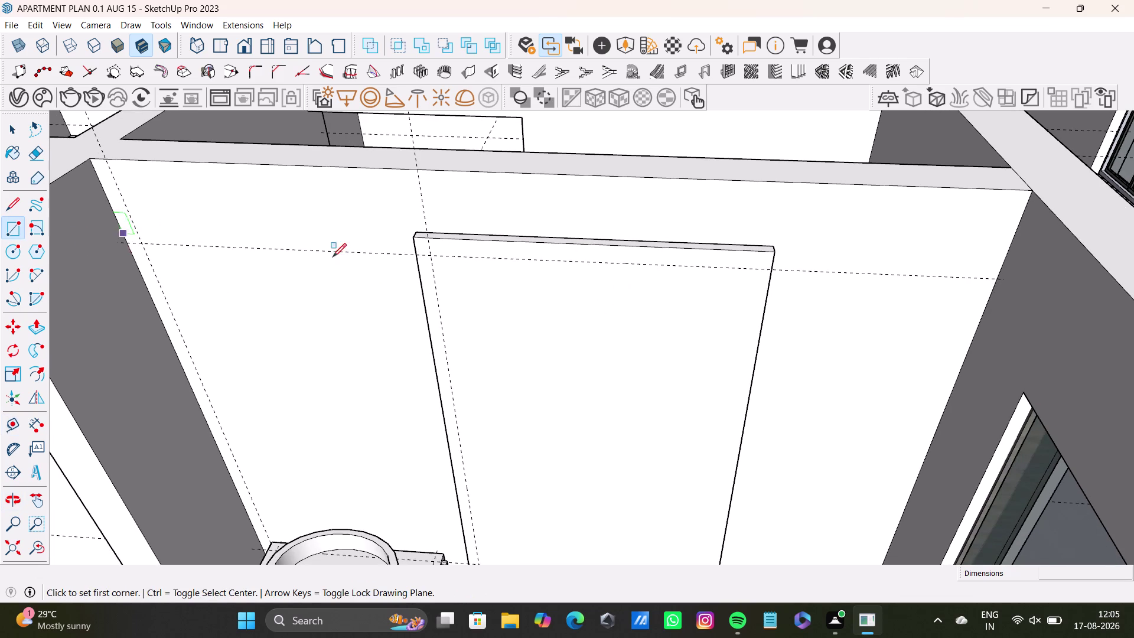
drag(16, 205, 23, 205)
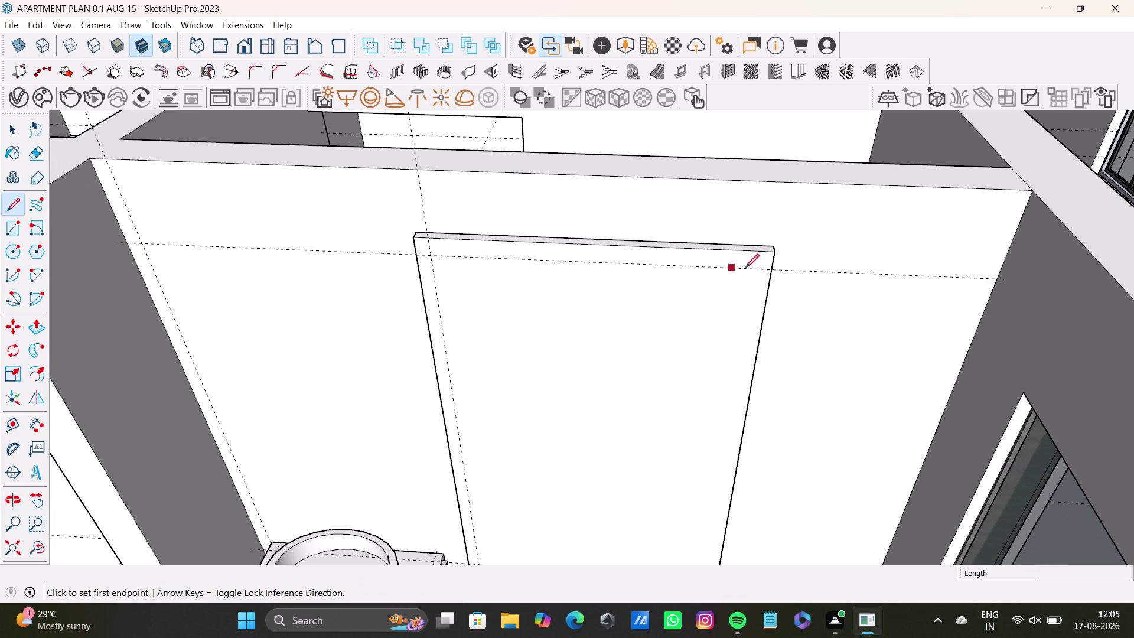
Draw edges along the guides marking off the top and left border strip.
click(772, 270)
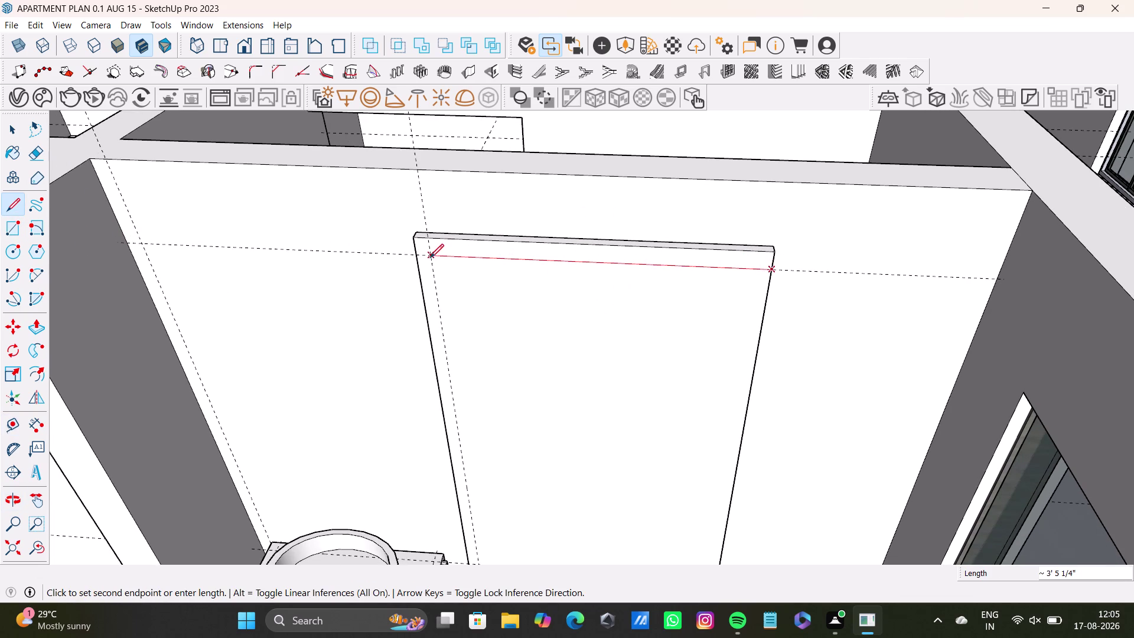
click(430, 257)
scroll(down, 3)
middle_drag(464, 383, 471, 262)
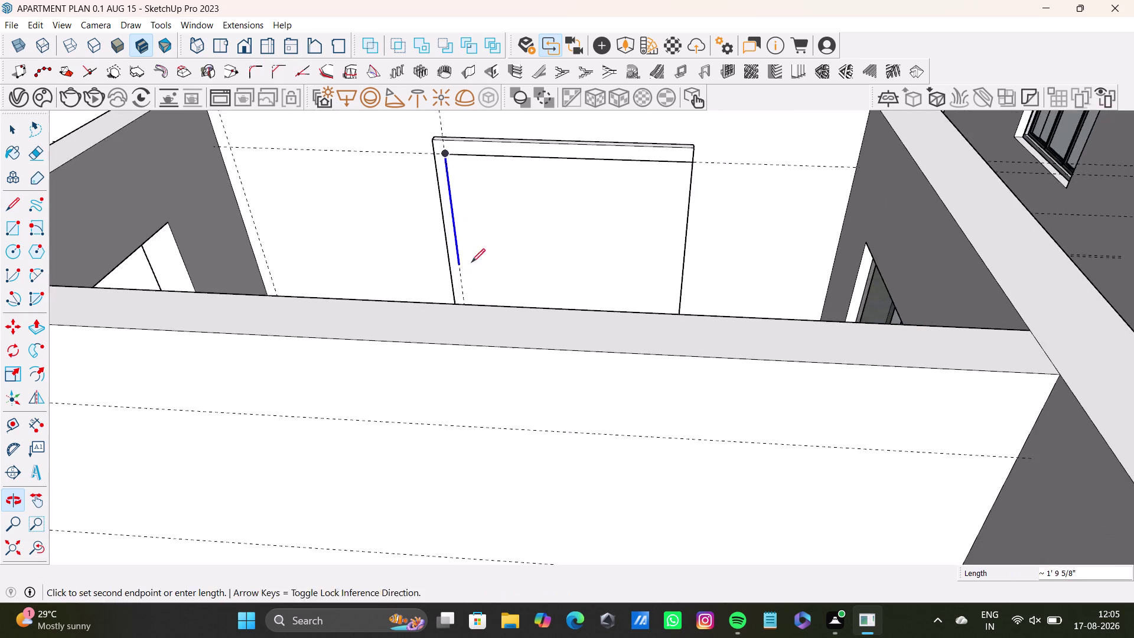
middle_drag(473, 282, 475, 412)
scroll(up, 3)
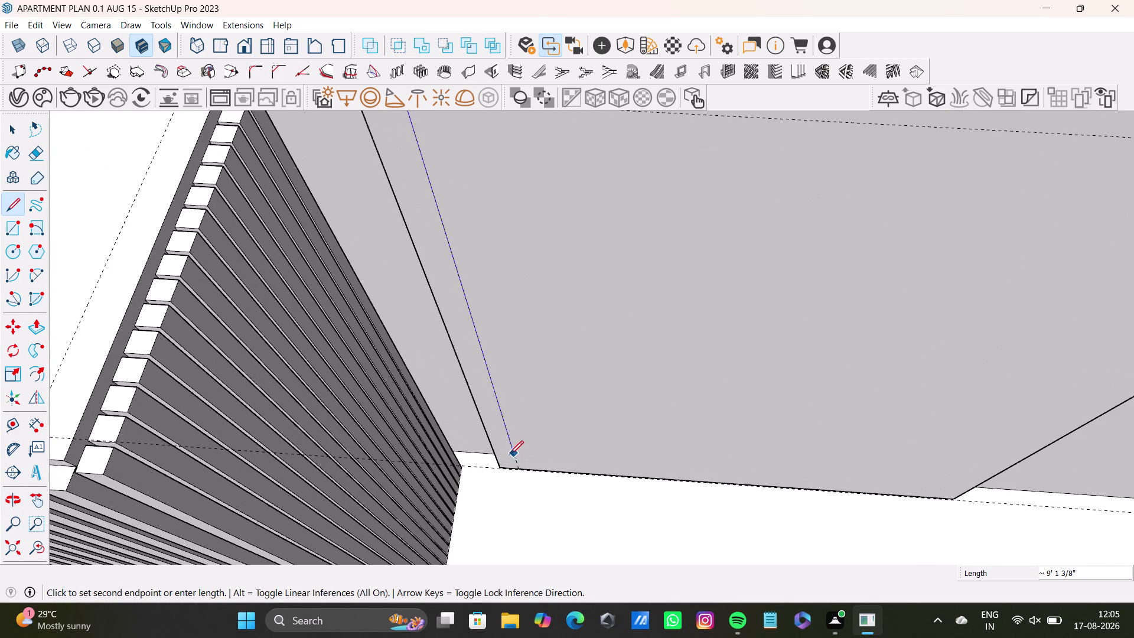
click(524, 463)
key(space)
scroll(down, 3)
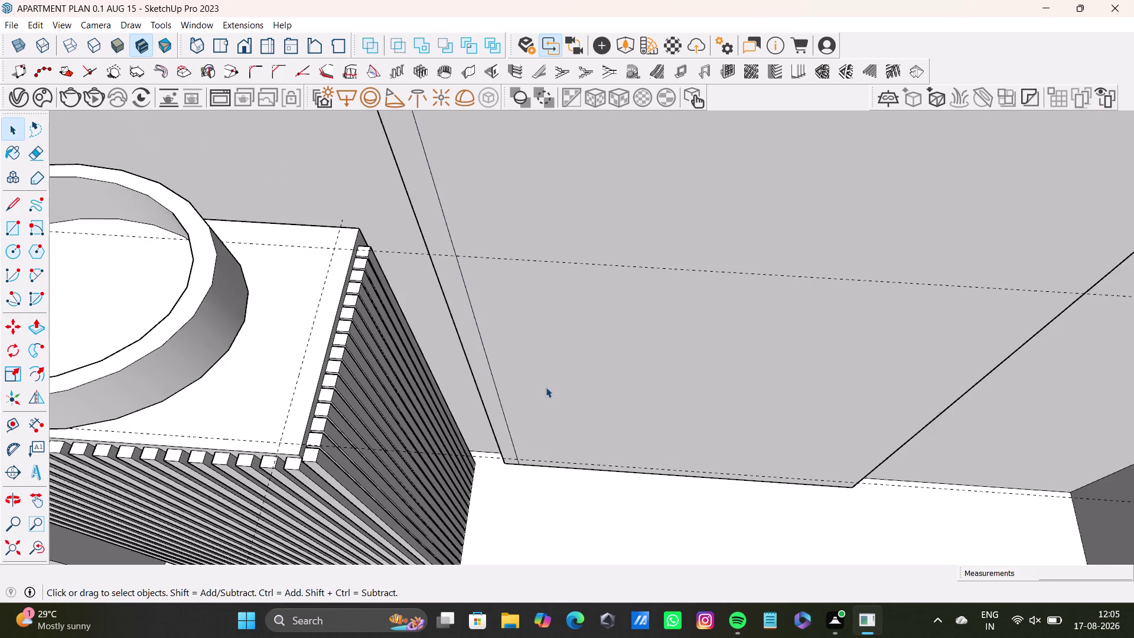
scroll(down, 3)
middle_drag(579, 367, 577, 477)
scroll(down, 3)
middle_drag(558, 333, 552, 426)
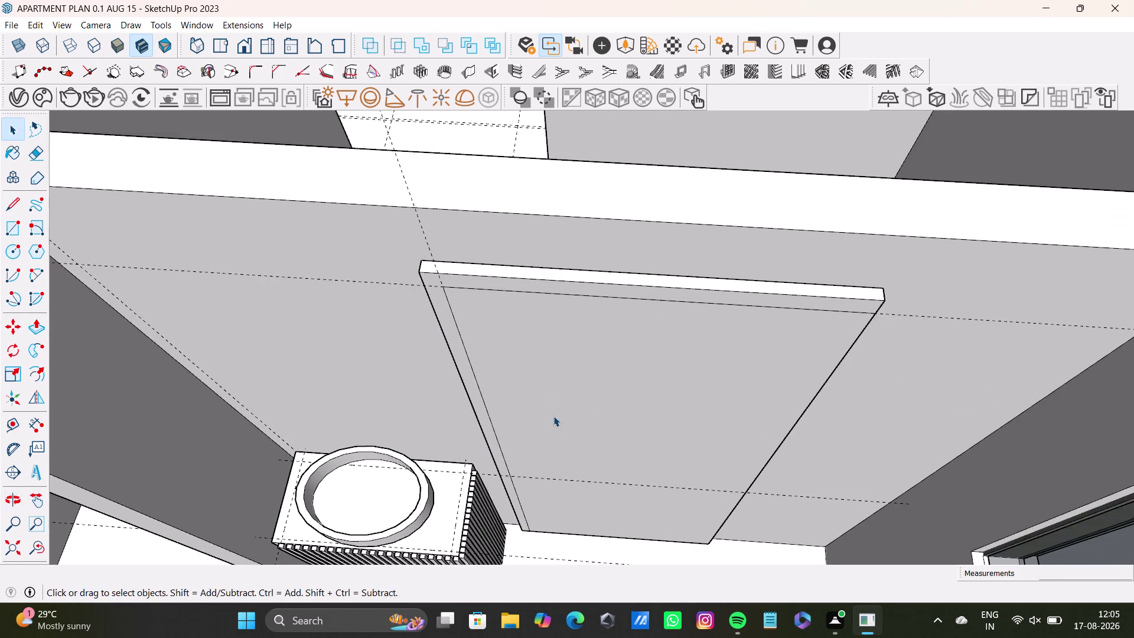
middle_drag(554, 410, 554, 339)
Pull the thin top-and-side border face outward with Push/Pull.
click(608, 172)
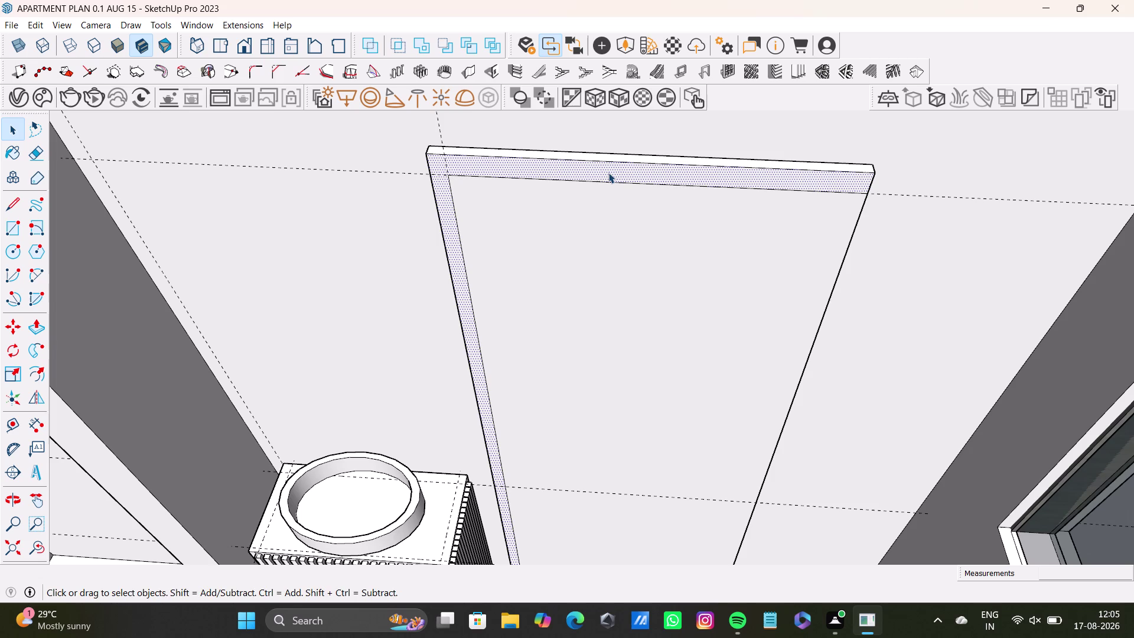
key(p)
drag(608, 173, 569, 345)
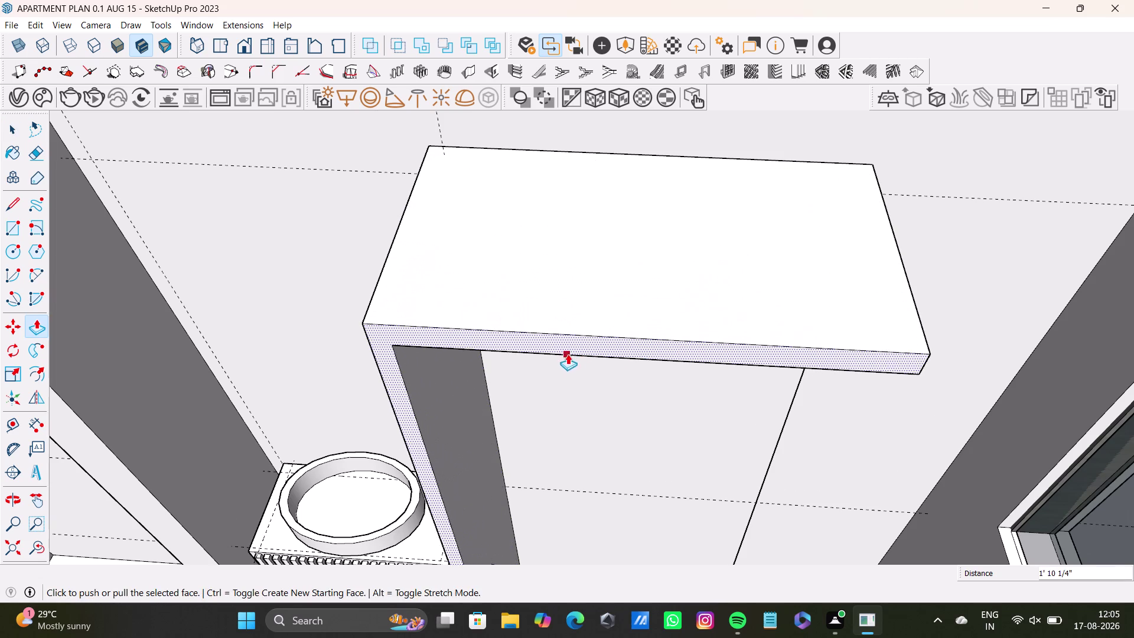
scroll(down, 3)
middle_drag(627, 388, 612, 262)
middle_drag(609, 280, 528, 344)
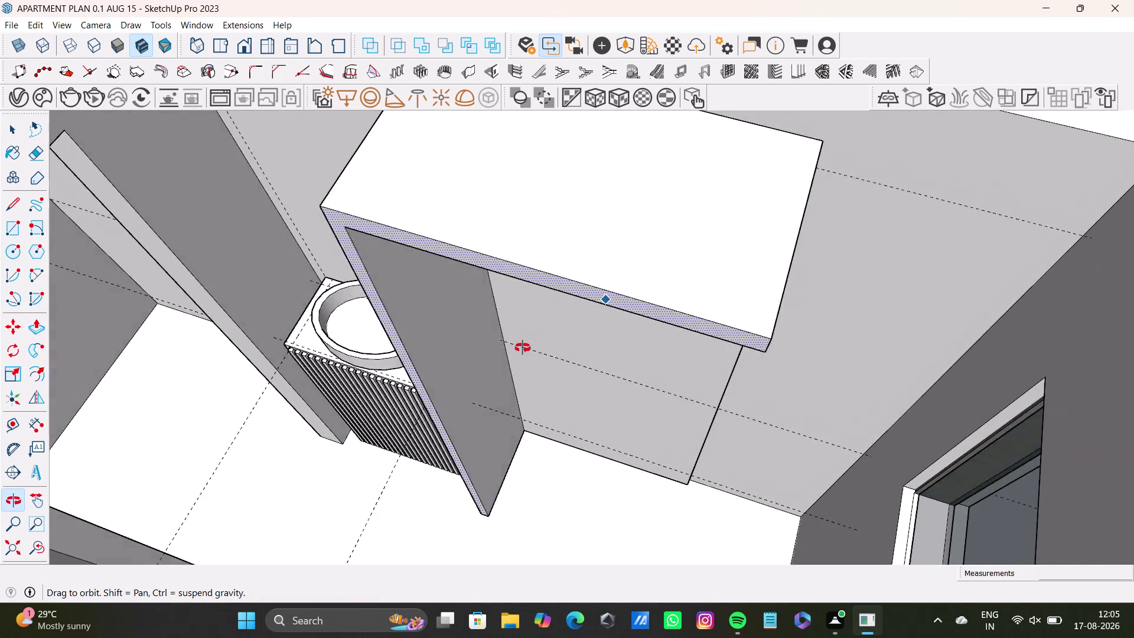
middle_drag(528, 344, 765, 368)
middle_drag(731, 400, 776, 293)
Return to the previous camera view and bring the wardrobe back on screen.
scroll(down, 3)
scroll(up, 3)
scroll(down, 3)
scroll(up, 3)
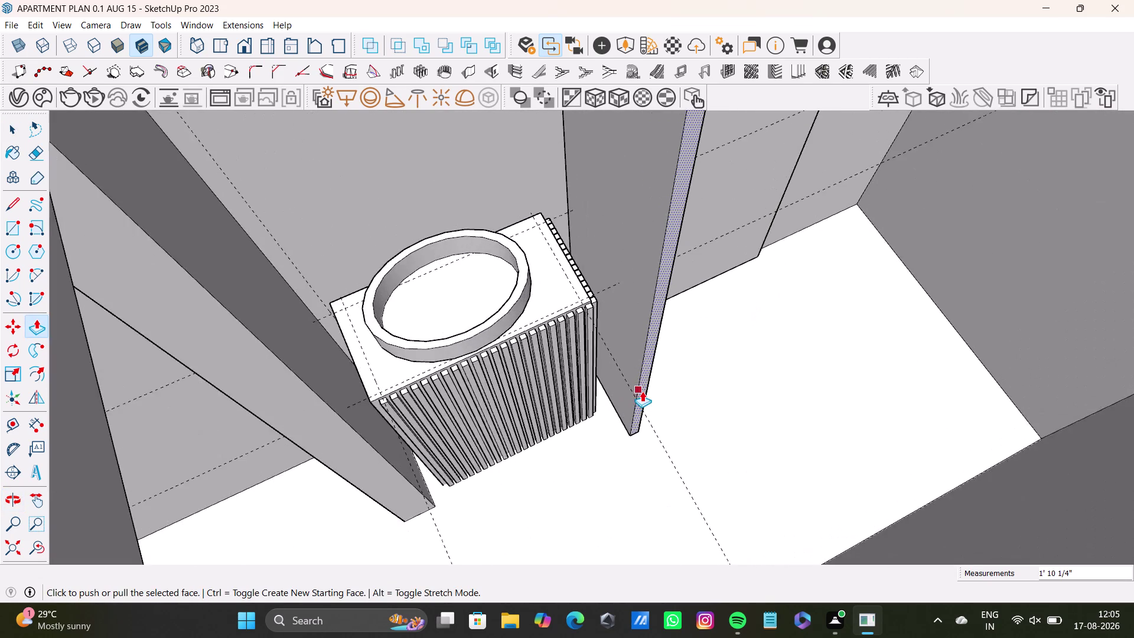
scroll(up, 3)
middle_drag(637, 401, 636, 316)
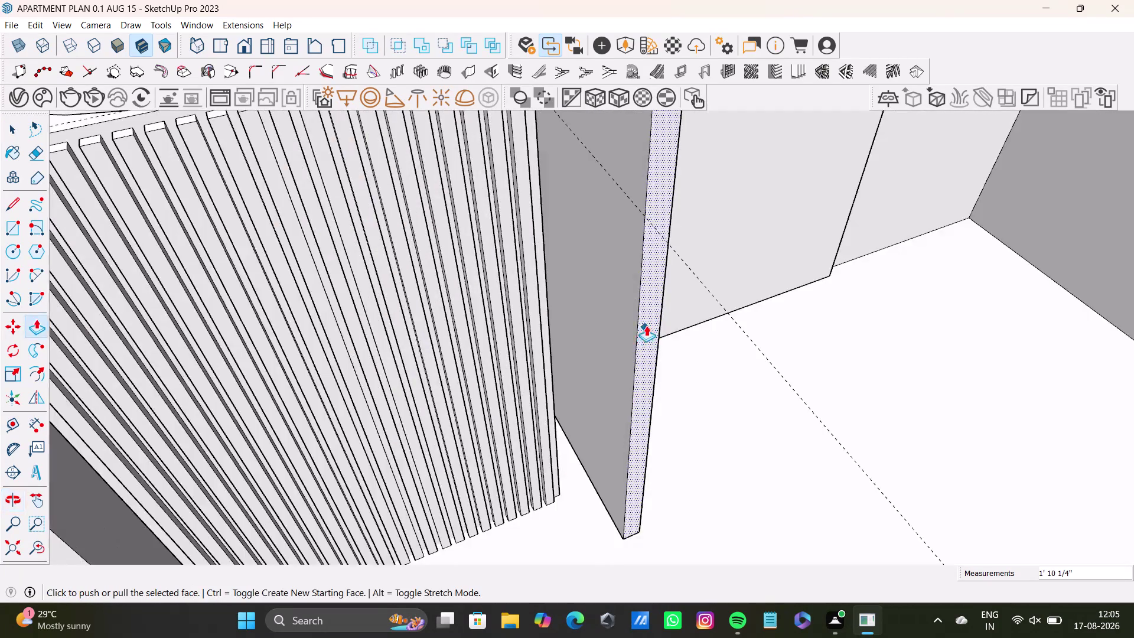
scroll(down, 3)
click(10, 546)
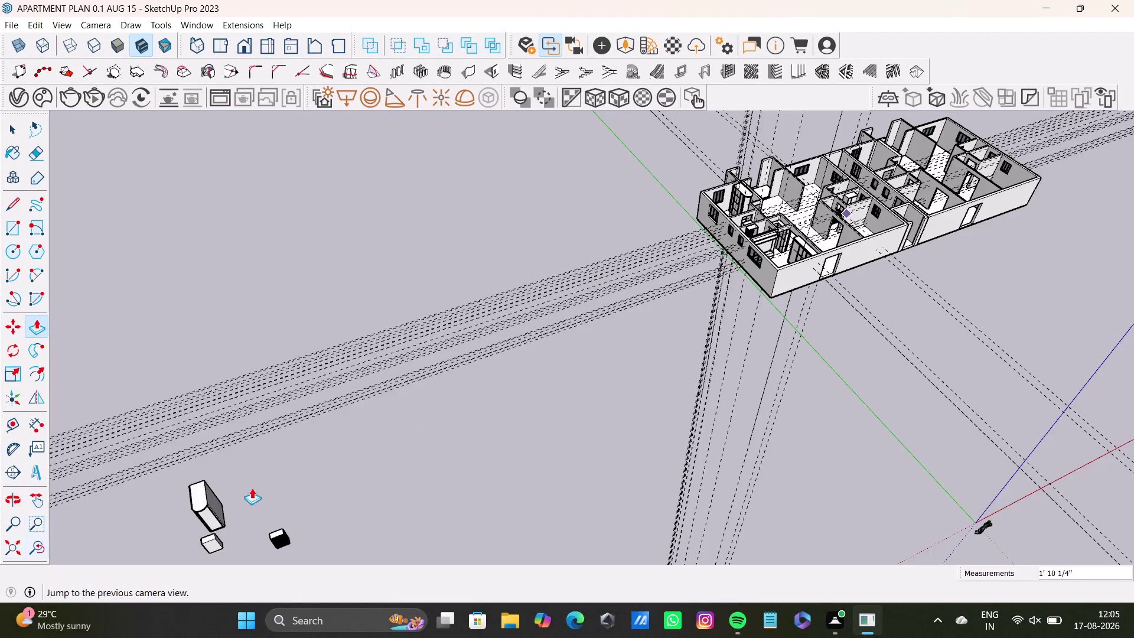
scroll(up, 3)
middle_drag(897, 224, 567, 381)
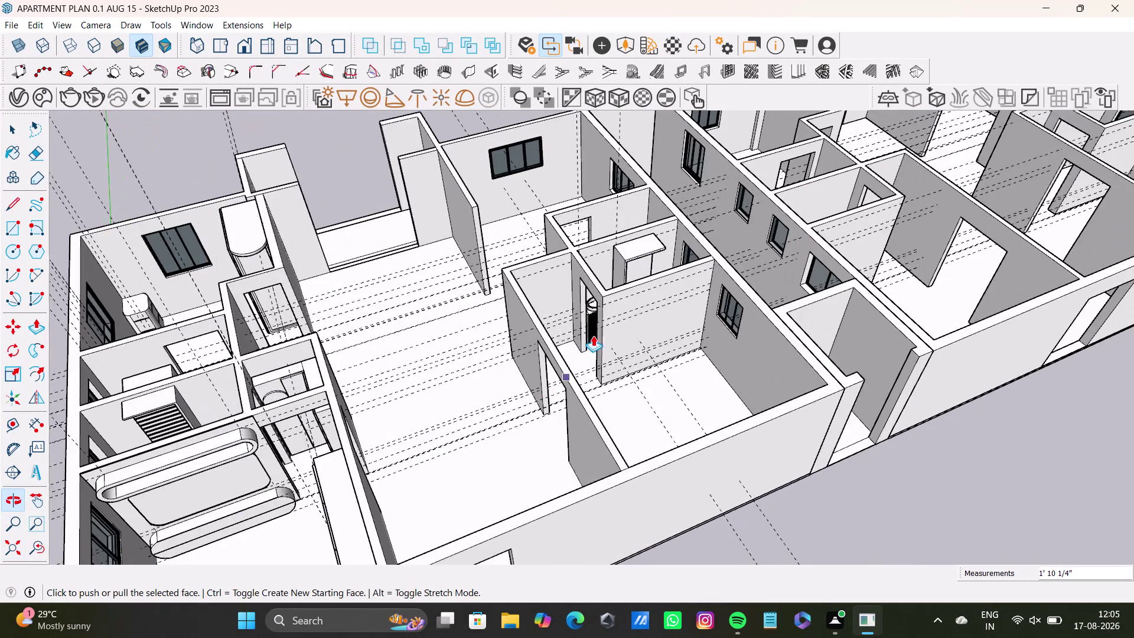
scroll(up, 3)
middle_drag(664, 247, 524, 344)
scroll(up, 3)
middle_drag(604, 307, 589, 369)
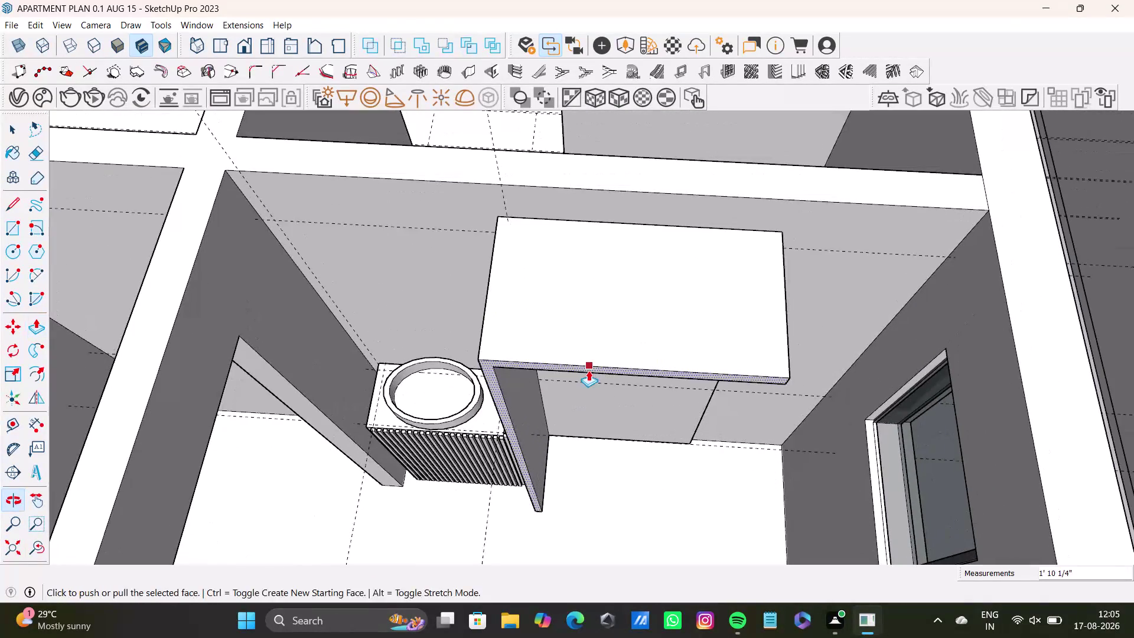
middle_drag(587, 370, 591, 319)
Readjust the side border's extrusion so the top and side panels reach cabinet depth.
key(space)
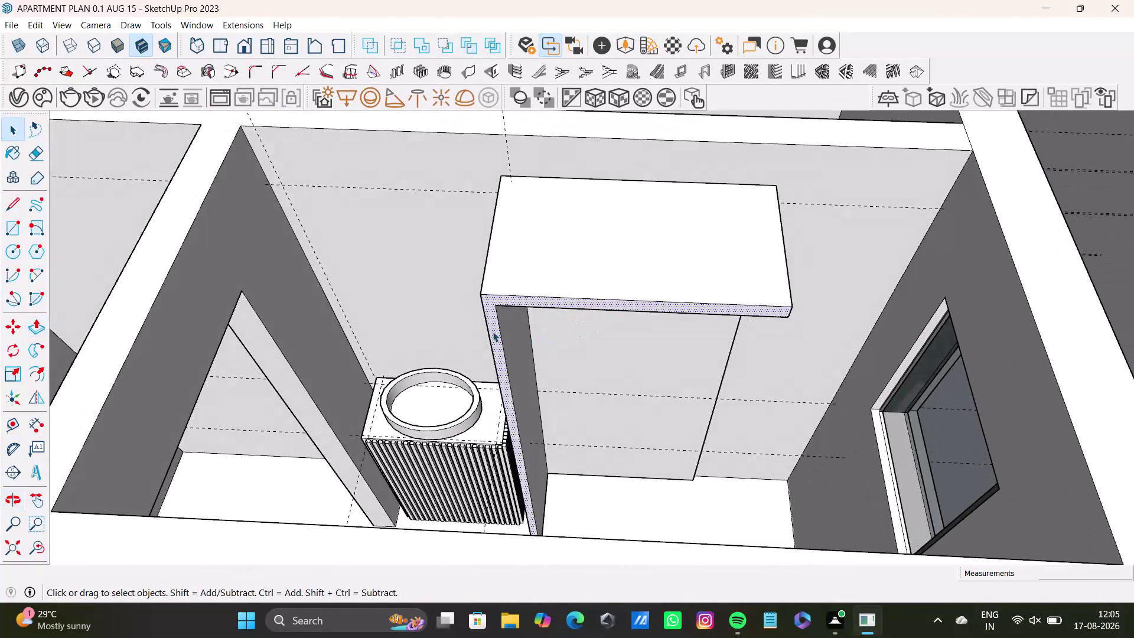
click(493, 334)
key(p)
drag(494, 335, 499, 305)
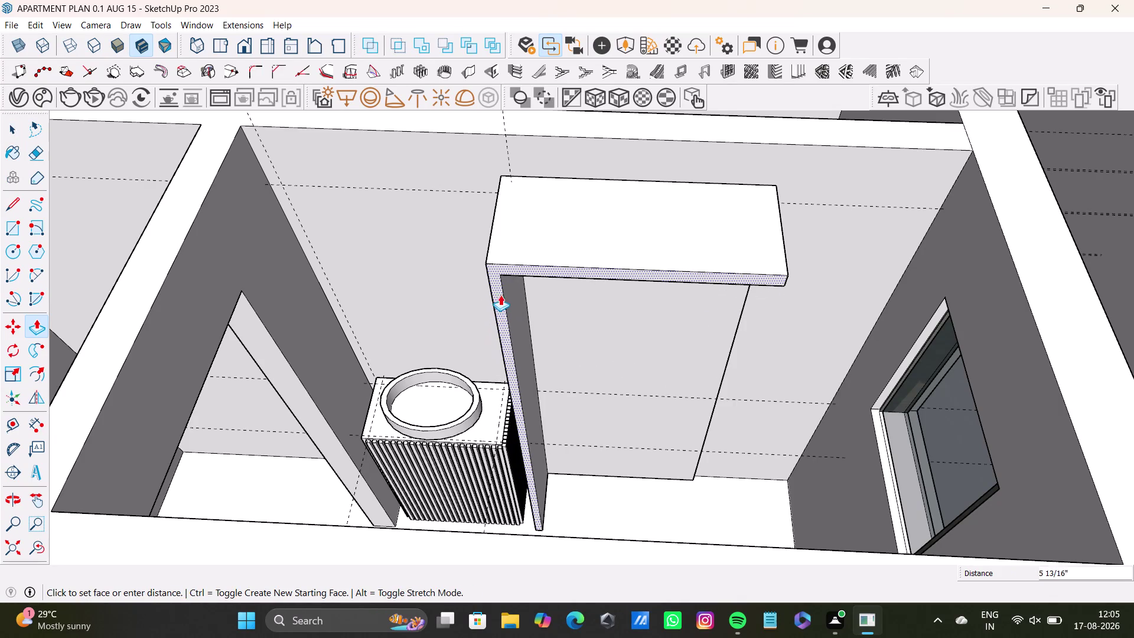
drag(499, 304, 512, 227)
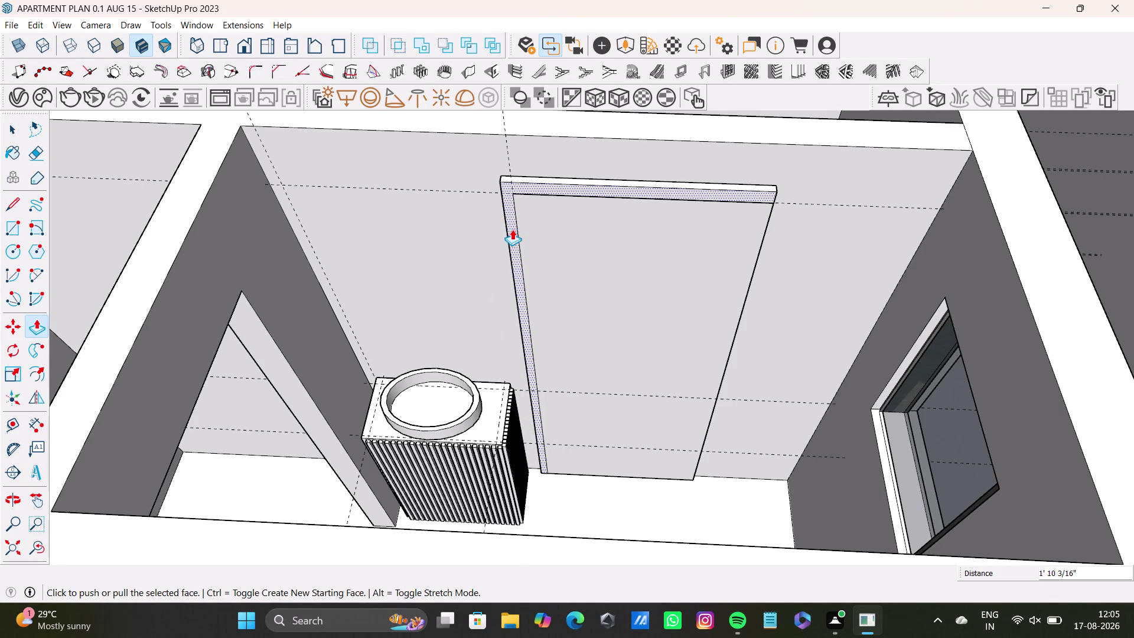
scroll(up, 3)
middle_drag(555, 253, 497, 249)
scroll(up, 3)
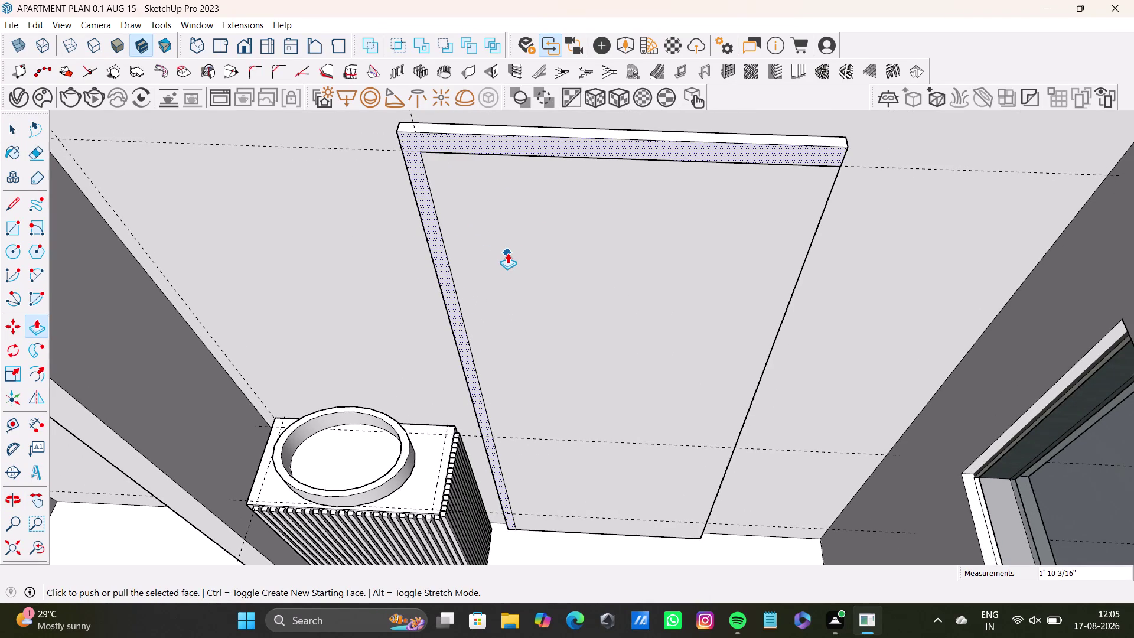
scroll(up, 3)
key(space)
middle_drag(539, 240, 533, 284)
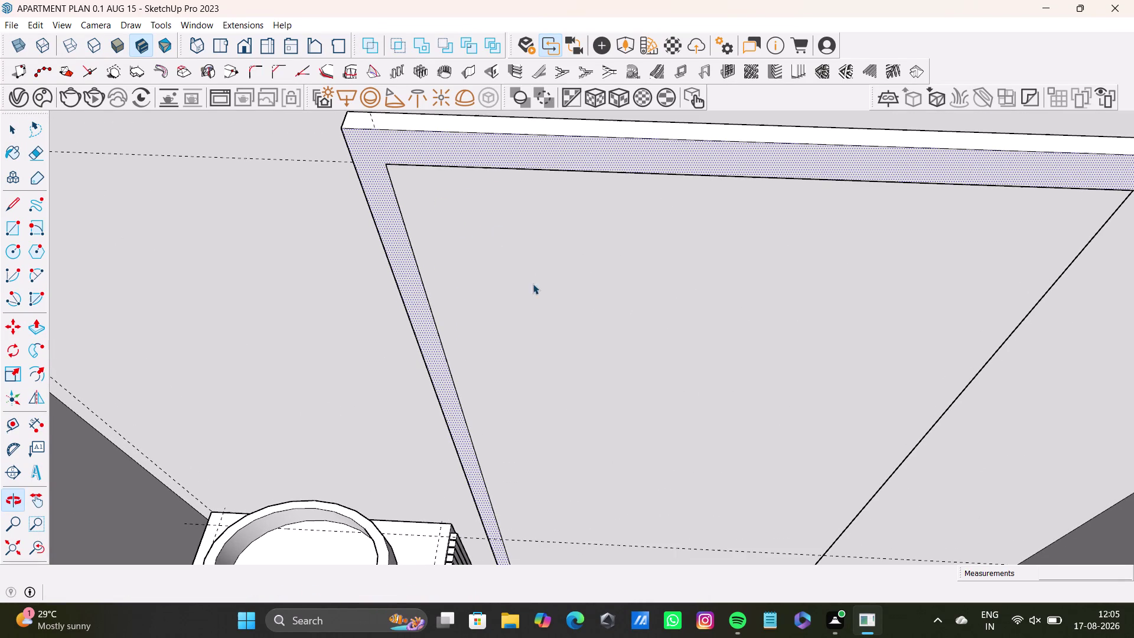
Place a guide just below the top panel's inner edge, then undo it.
drag(12, 422, 18, 421)
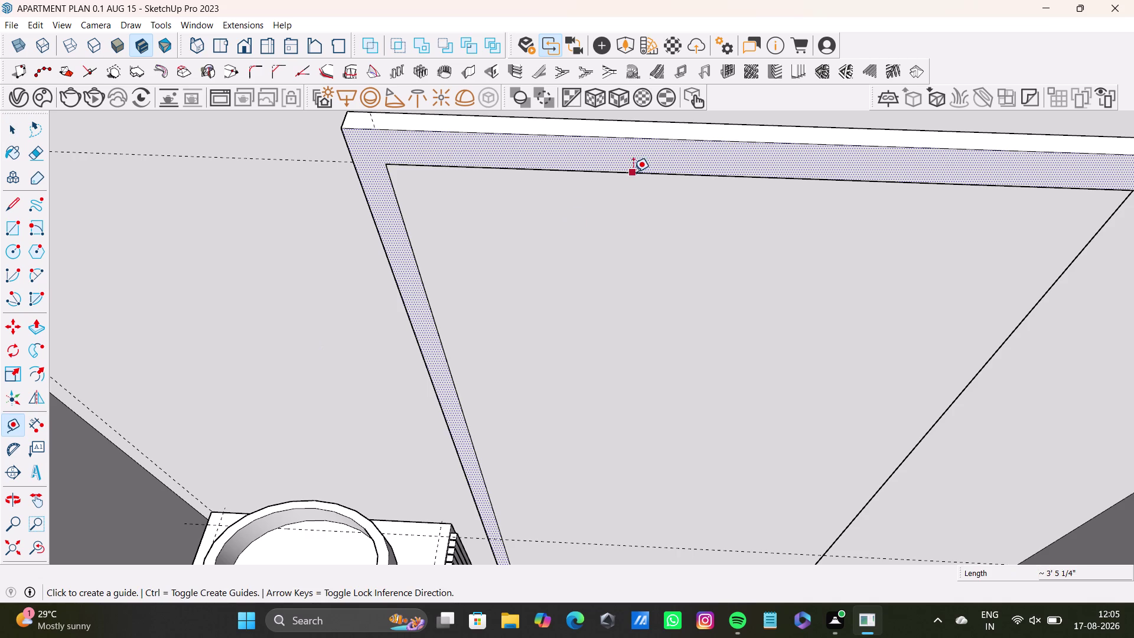
click(633, 172)
key(Up)
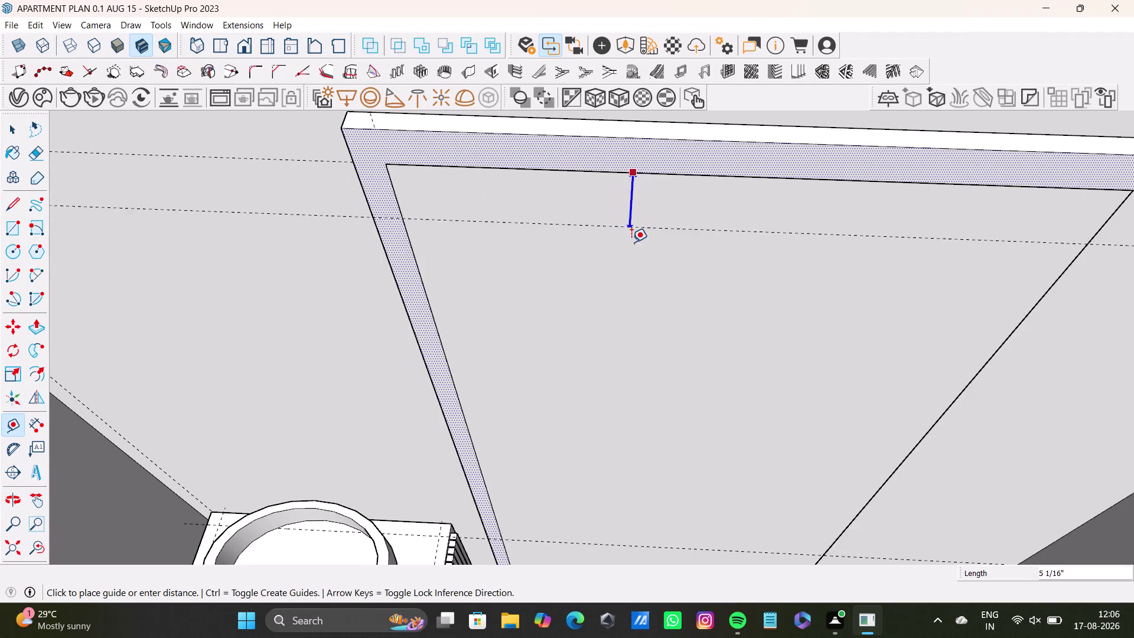
middle_drag(643, 261, 660, 371)
middle_drag(660, 371, 654, 330)
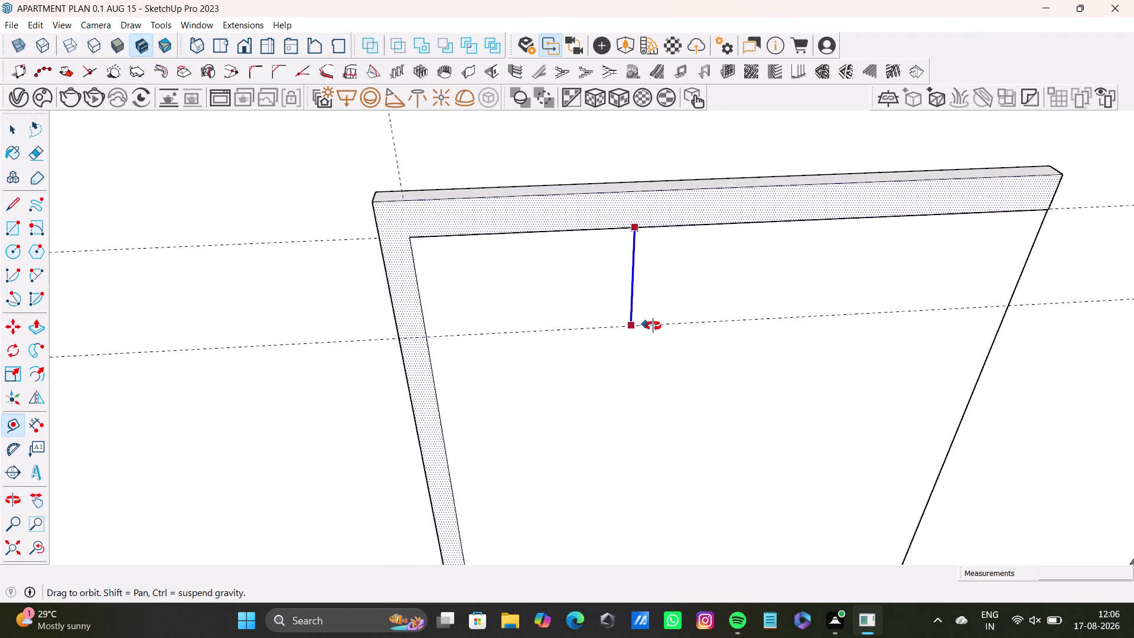
middle_drag(653, 331, 648, 290)
click(654, 255)
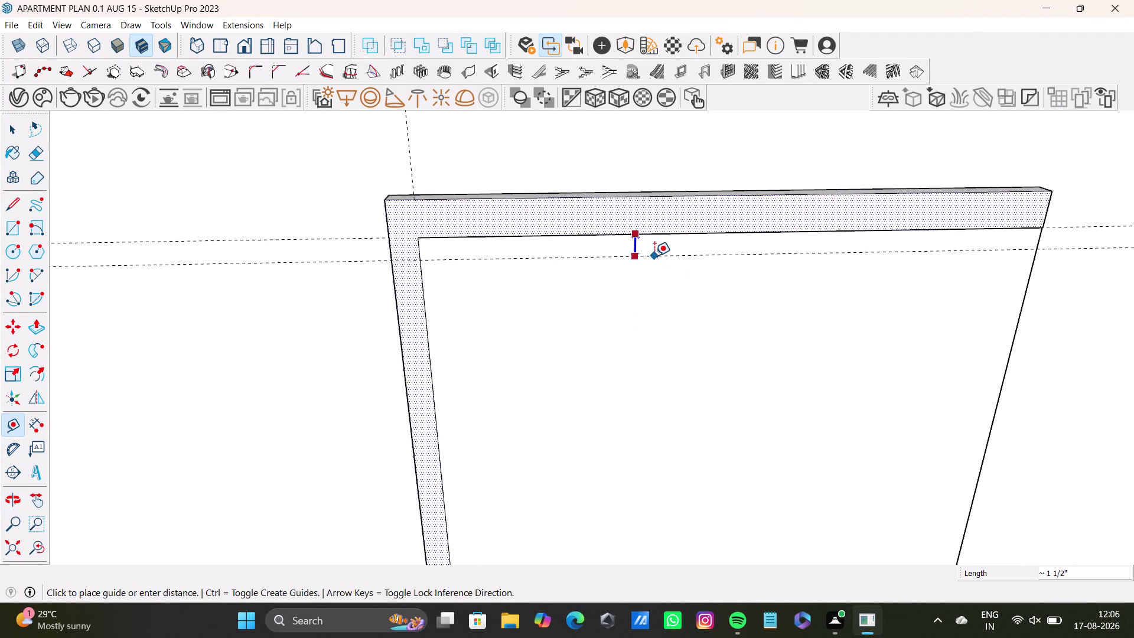
middle_drag(704, 322, 513, 385)
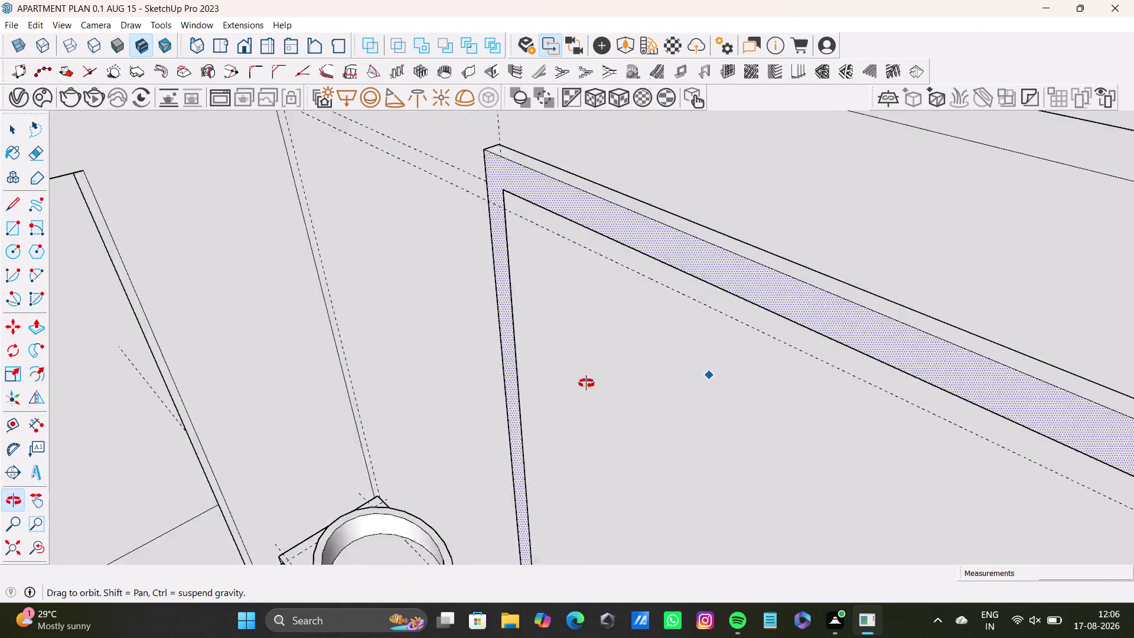
middle_drag(513, 384, 722, 264)
key(ctrl+z)
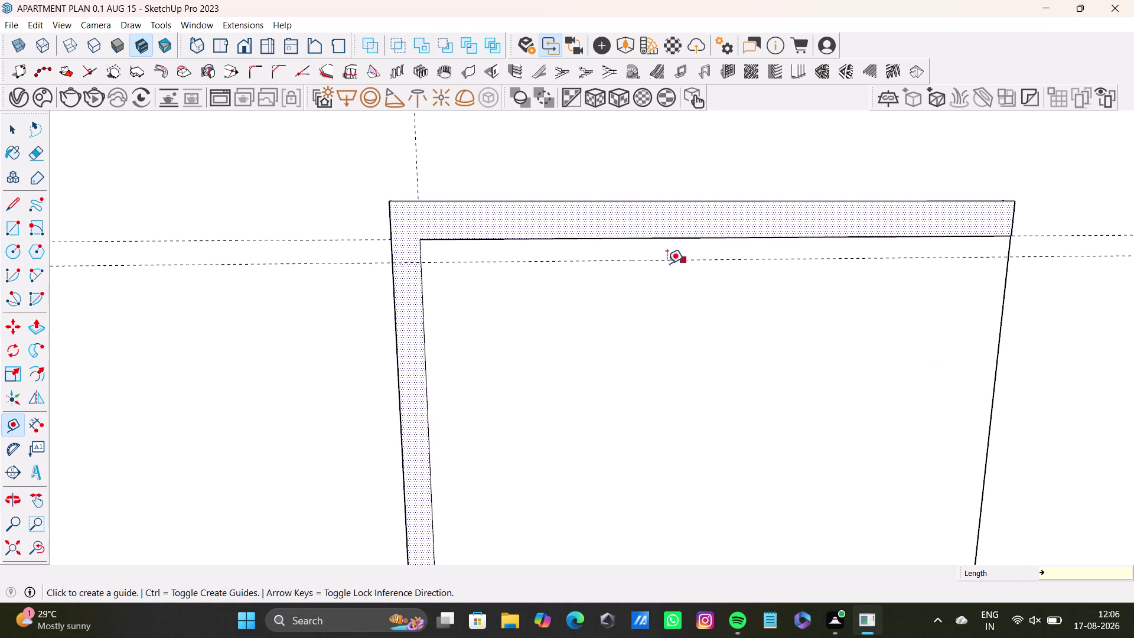
Place a guide slightly below the top panel's inner edge, abandoning a second one.
click(683, 238)
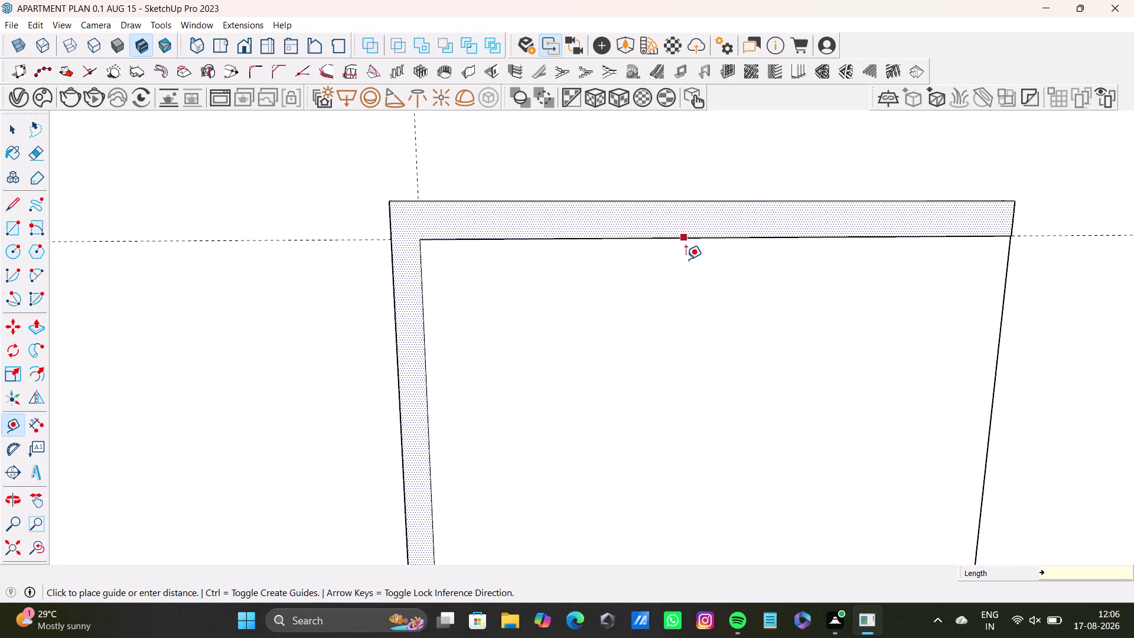
key(space)
click(14, 423)
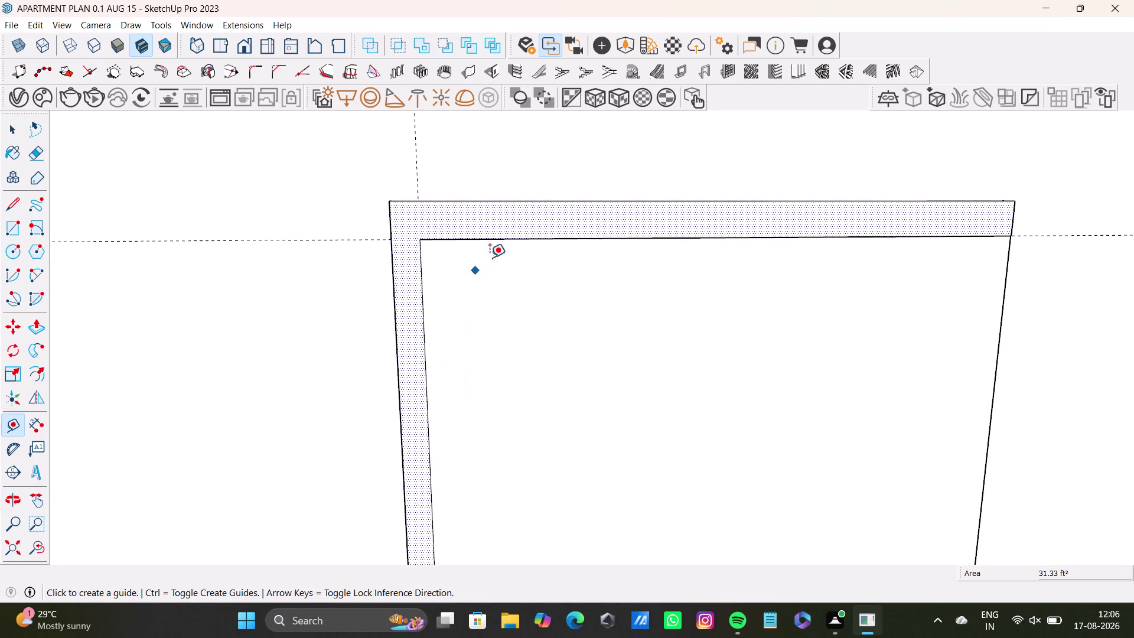
click(714, 234)
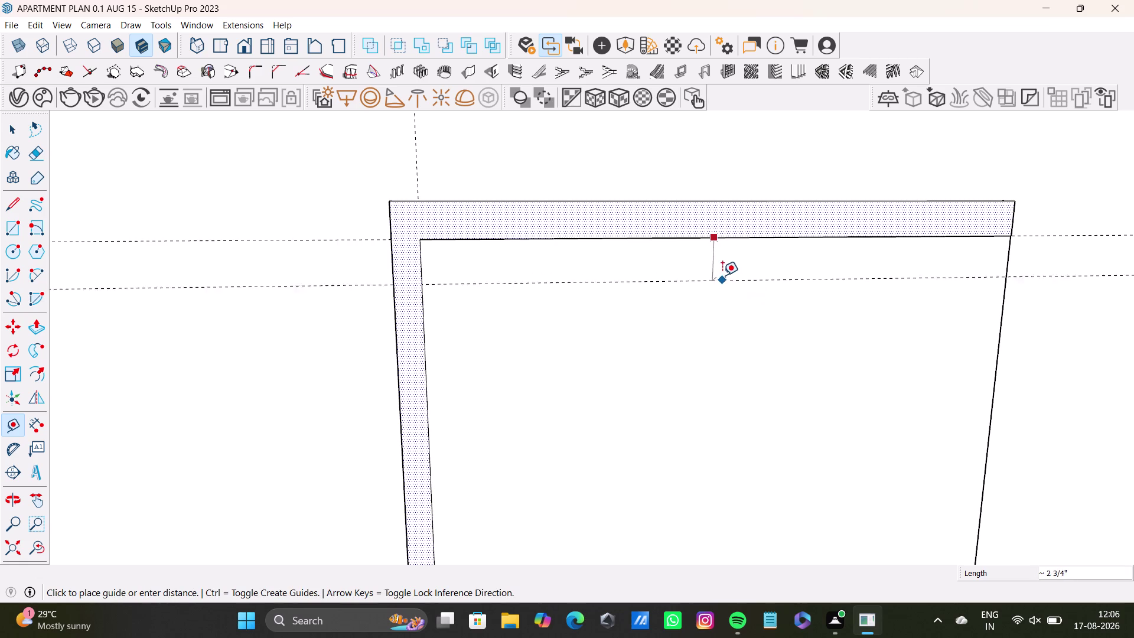
key(Up)
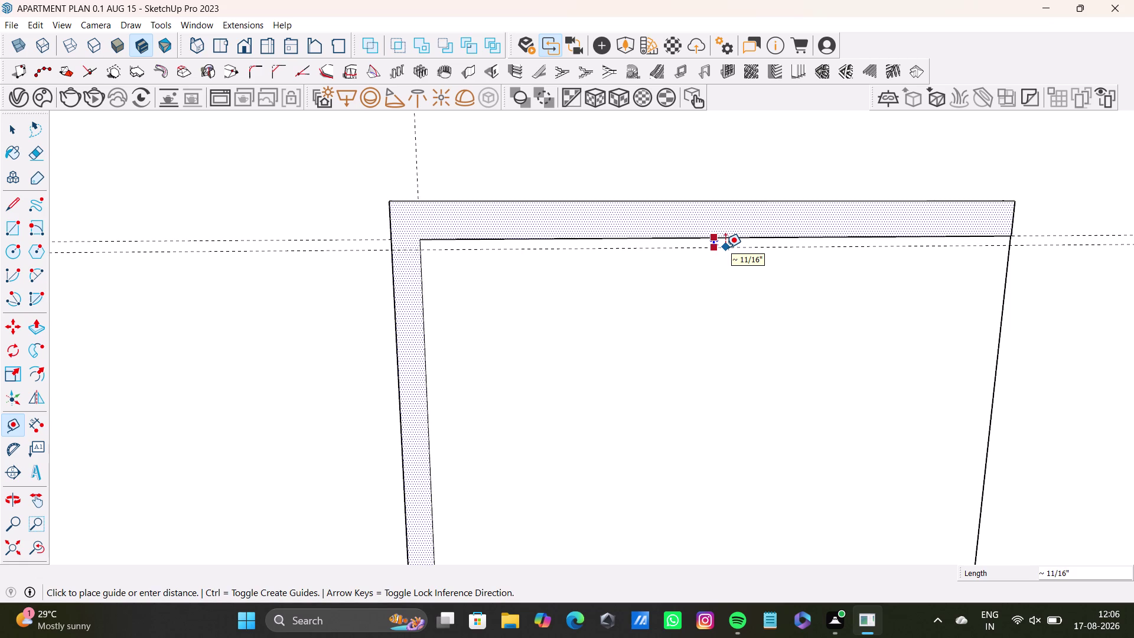
click(726, 256)
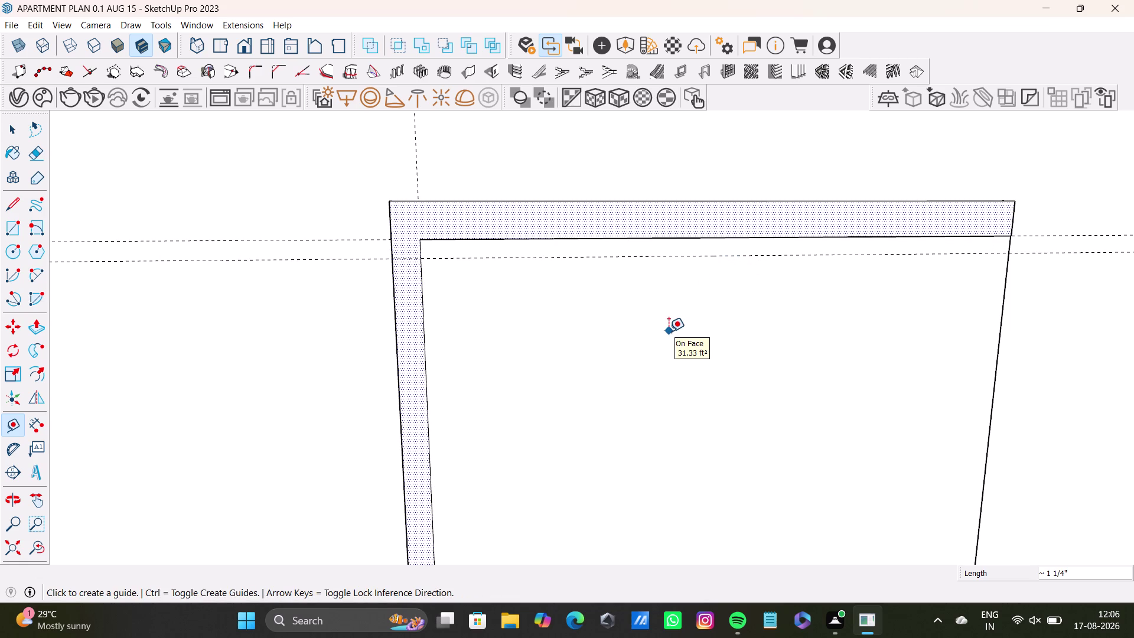
click(693, 256)
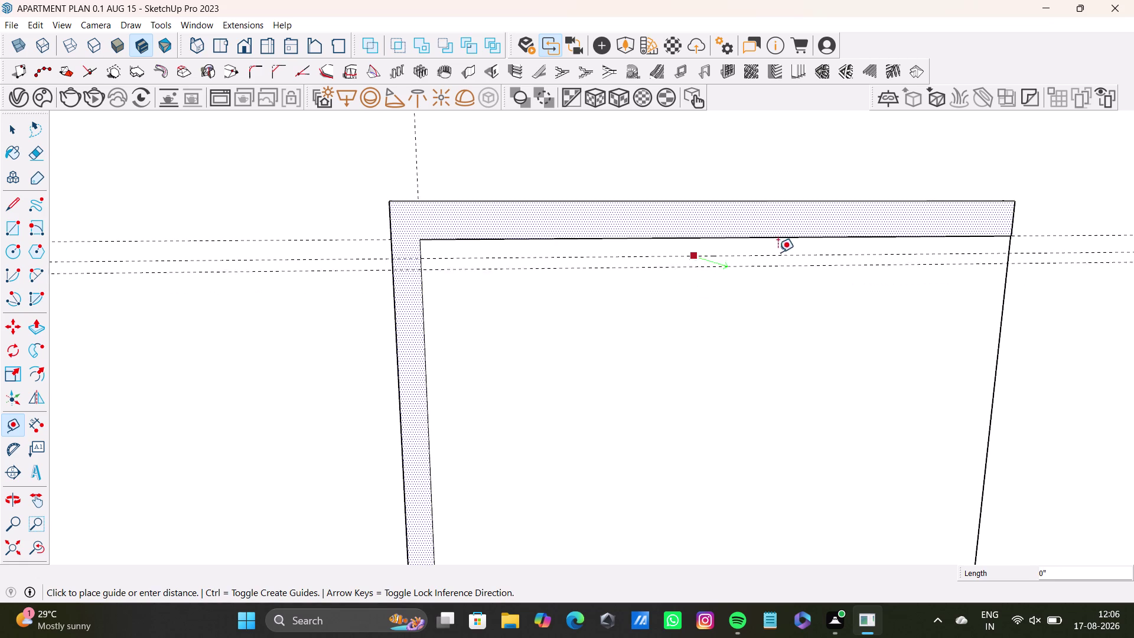
key(Up)
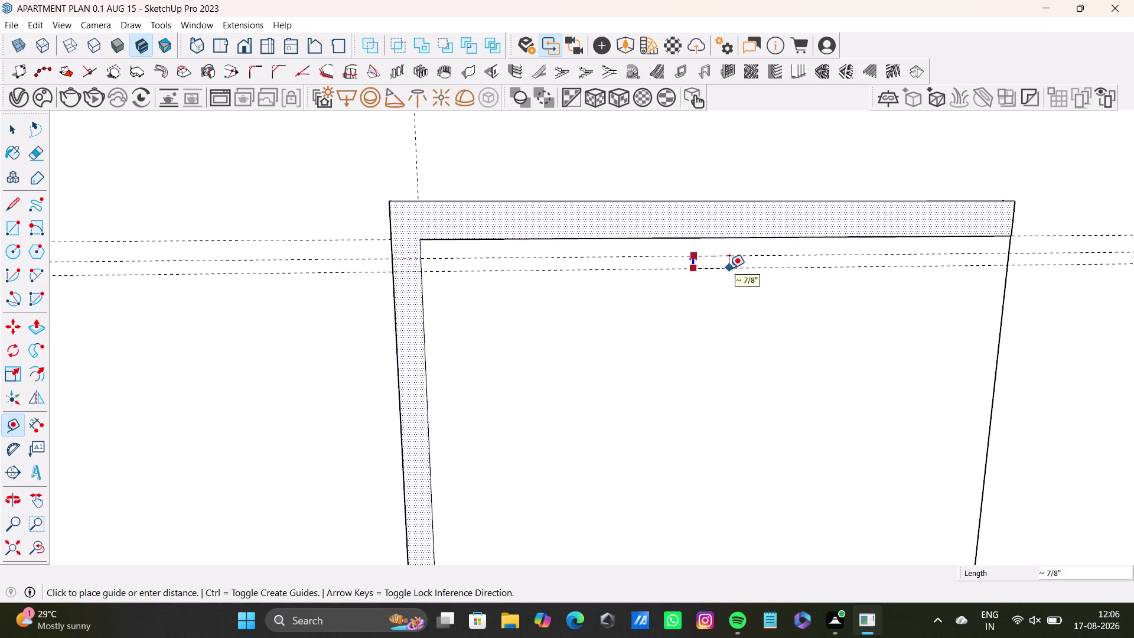
key(space)
click(16, 218)
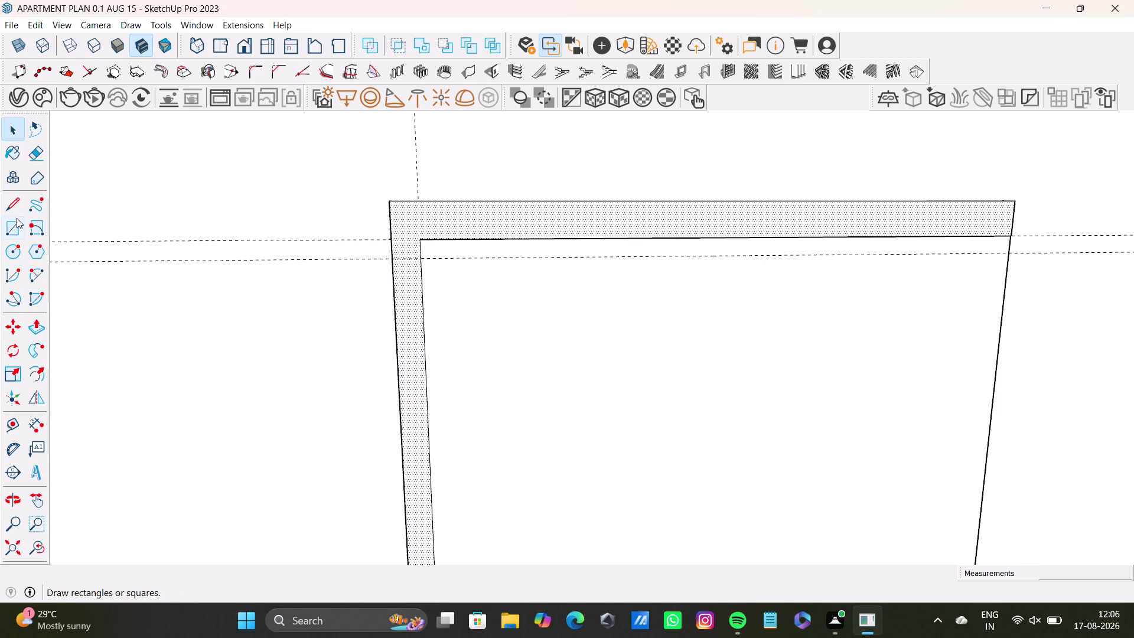
Delete the leftover thin strip from the cabinet box.
scroll(up, 3)
click(435, 251)
scroll(down, 3)
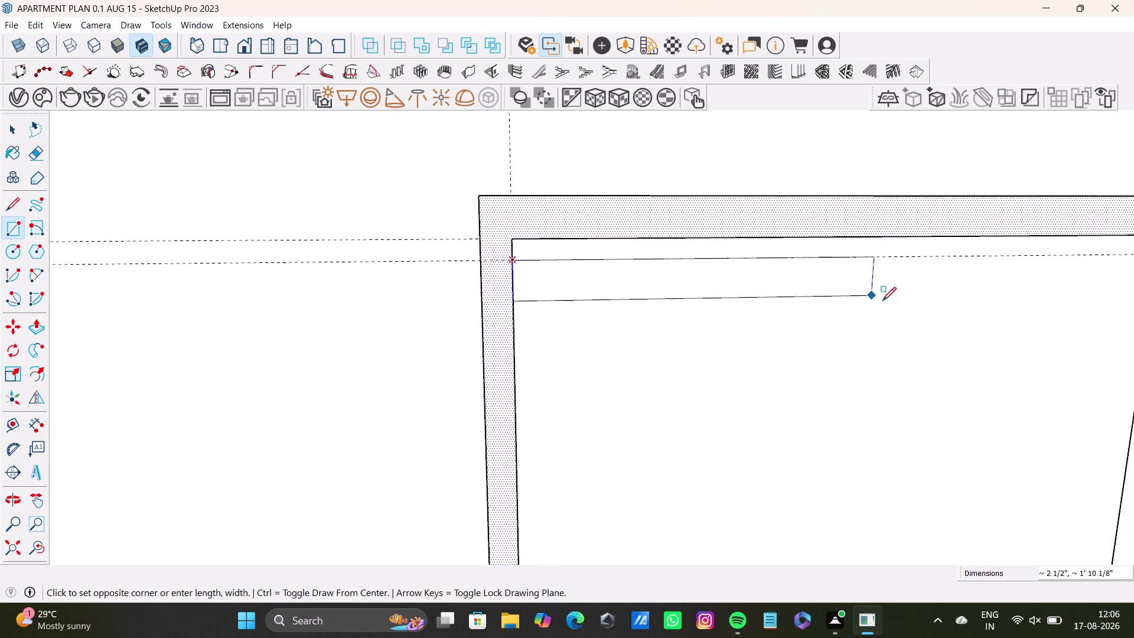
scroll(down, 3)
middle_drag(894, 302, 478, 318)
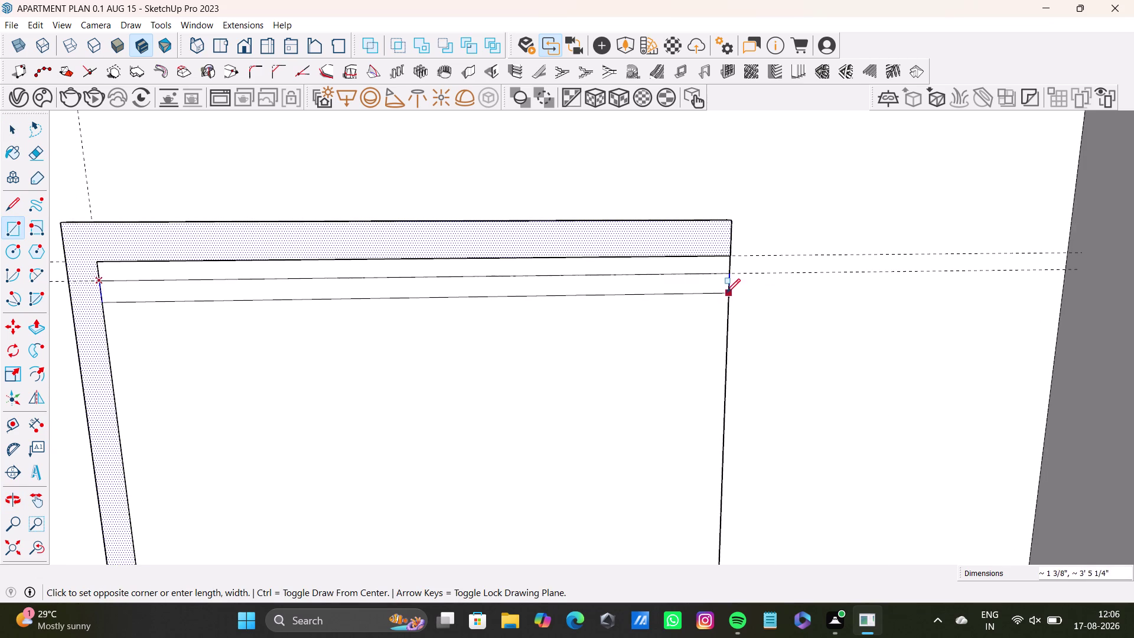
click(723, 284)
key(space)
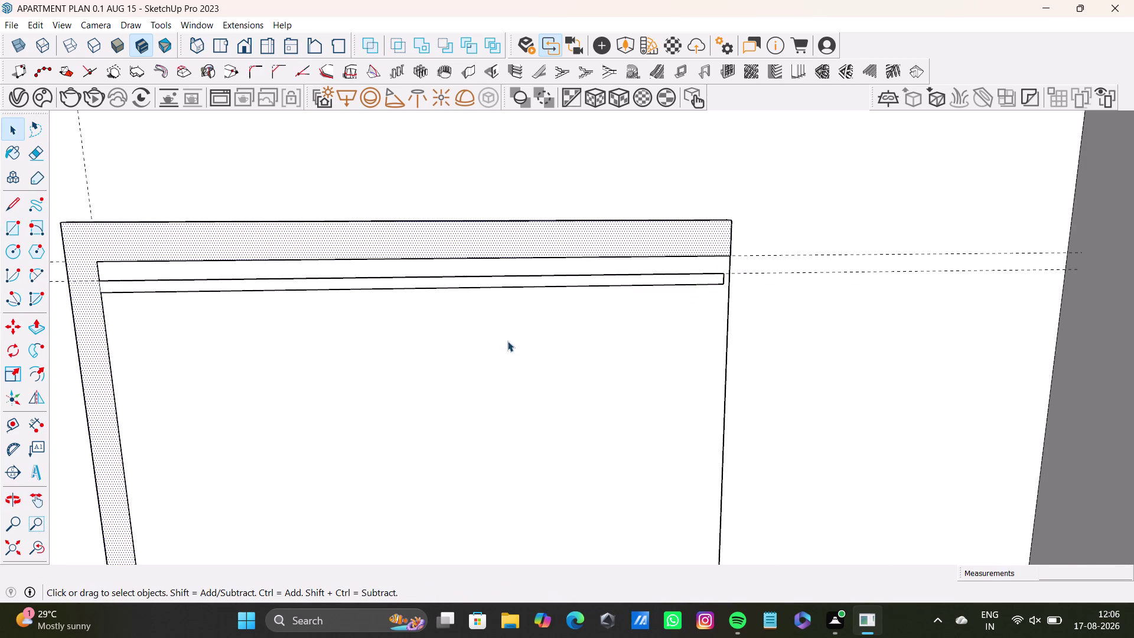
scroll(down, 3)
key(ctrl+z)
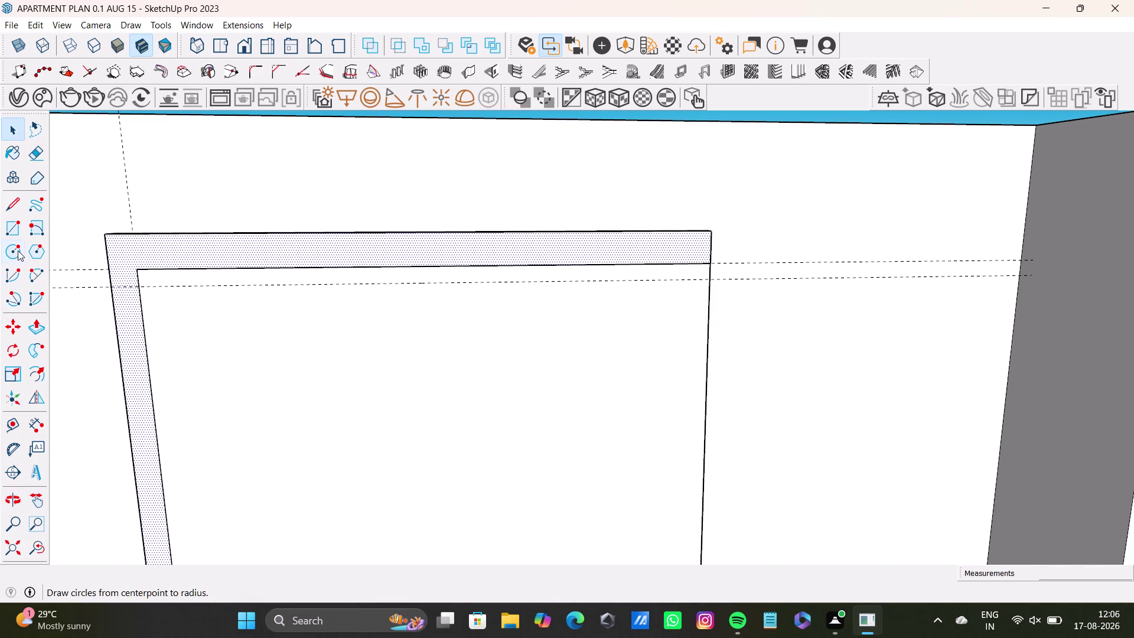
click(5, 230)
key(space)
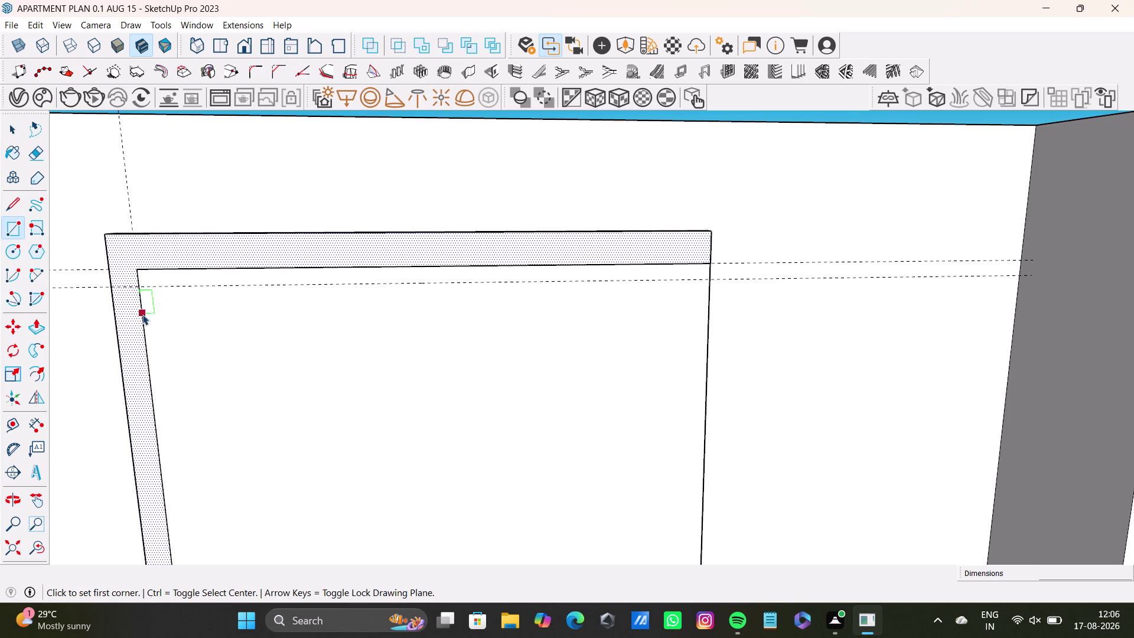
middle_drag(85, 357, 122, 354)
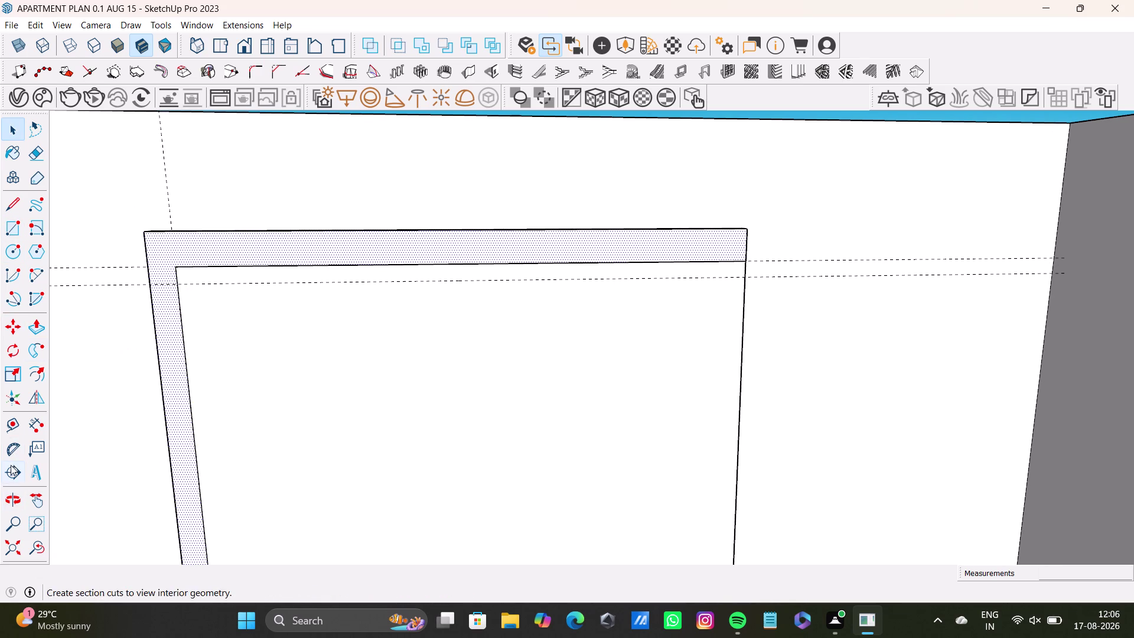
Place a Tape Measure guide just inside the cabinet box's left side.
click(8, 426)
click(191, 418)
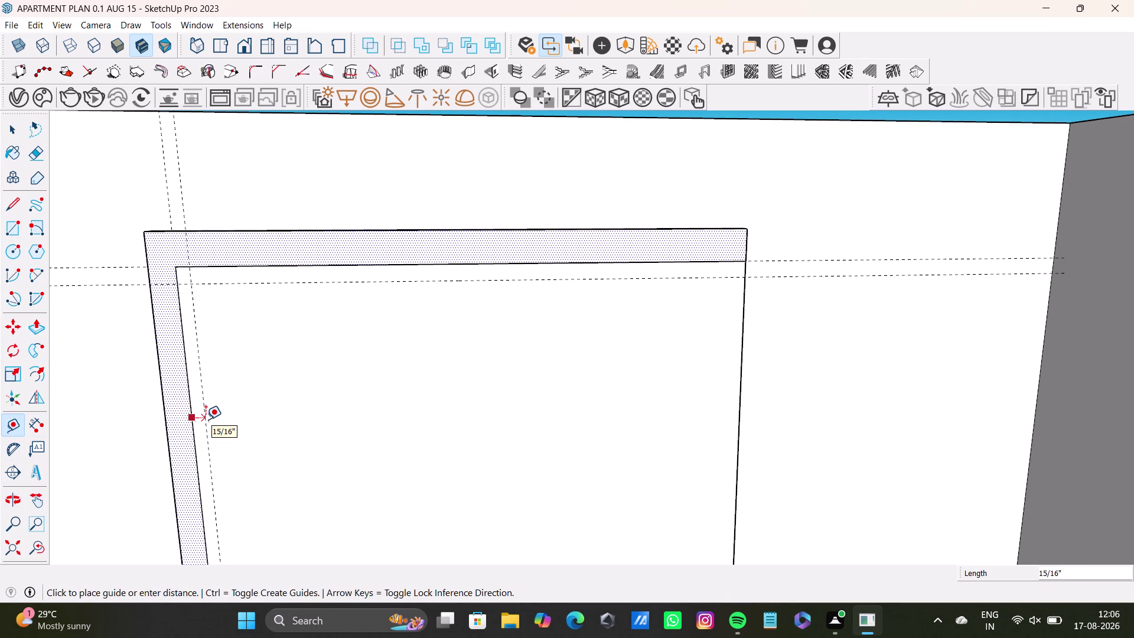
click(200, 418)
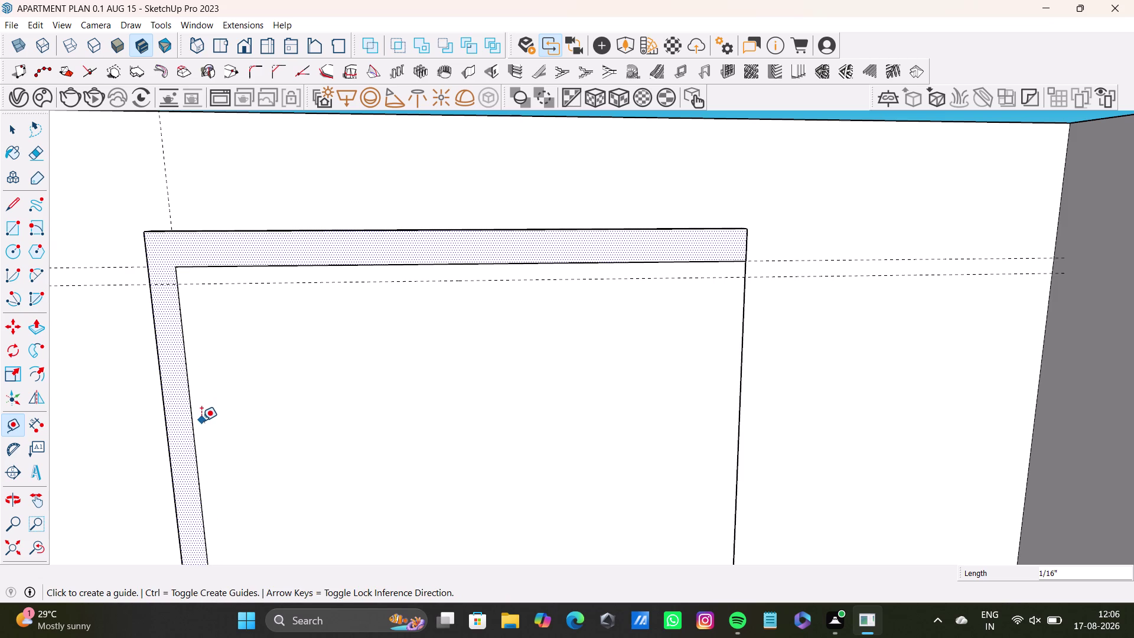
key(ctrl+z)
click(15, 497)
scroll(up, 3)
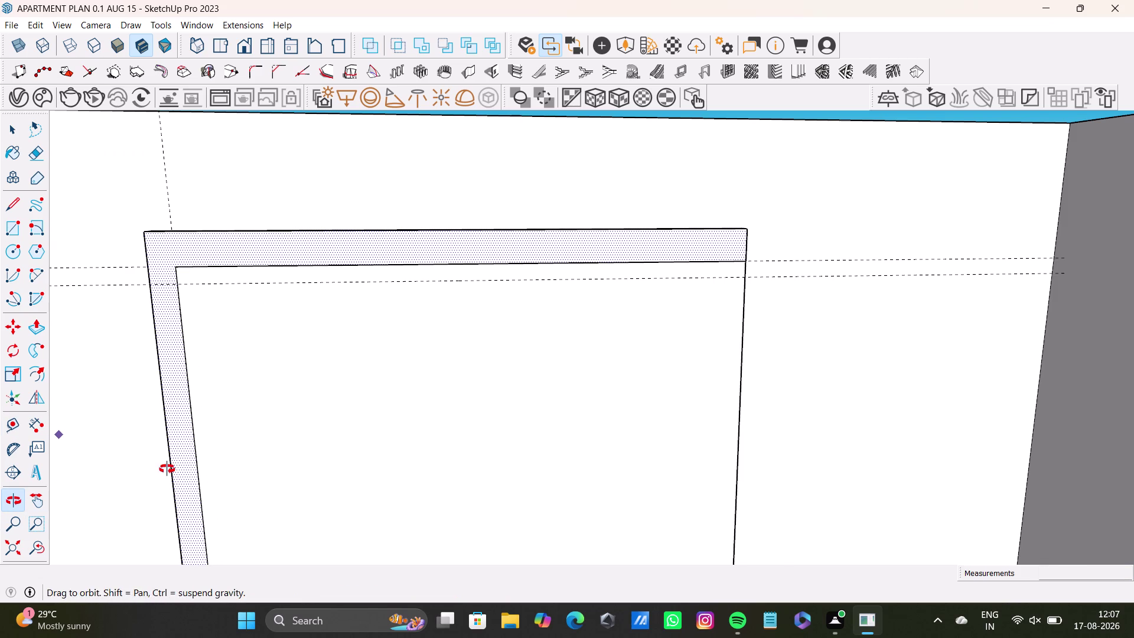
click(17, 431)
click(200, 472)
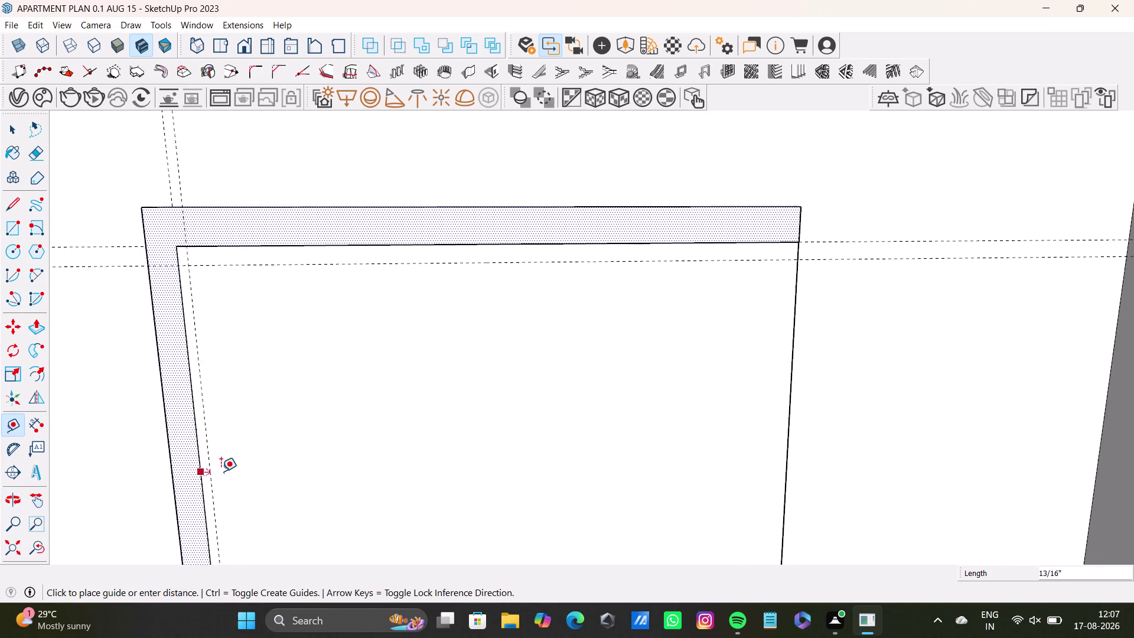
click(214, 469)
key(space)
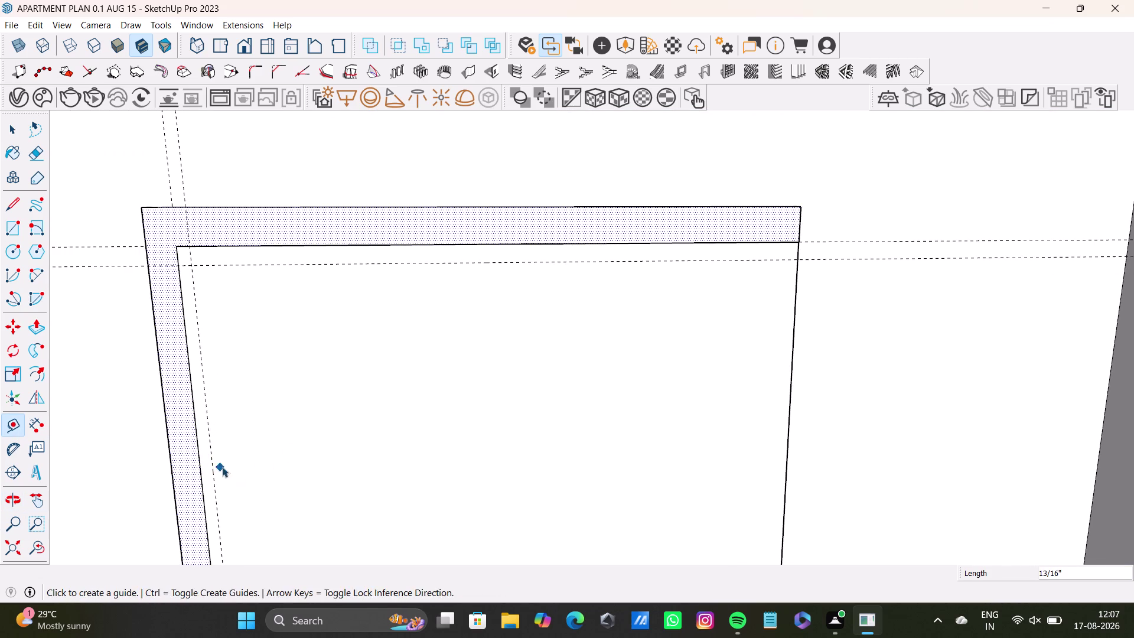
Draw a trial thin rectangle across the box interior, then undo it.
middle_drag(359, 438, 387, 424)
click(14, 224)
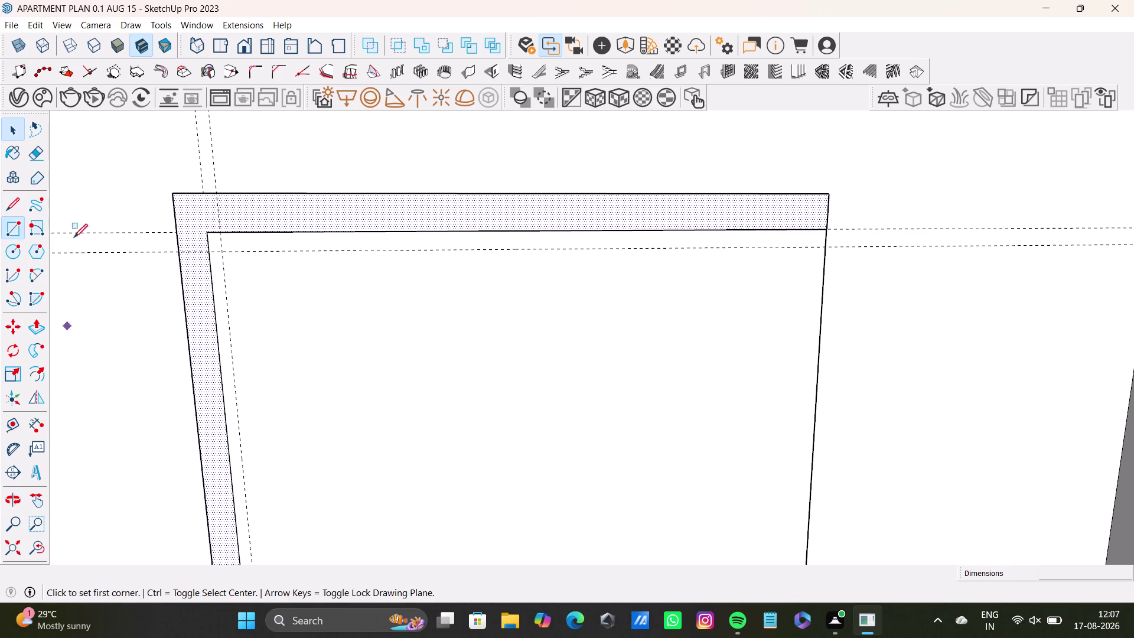
scroll(up, 3)
drag(222, 242, 237, 242)
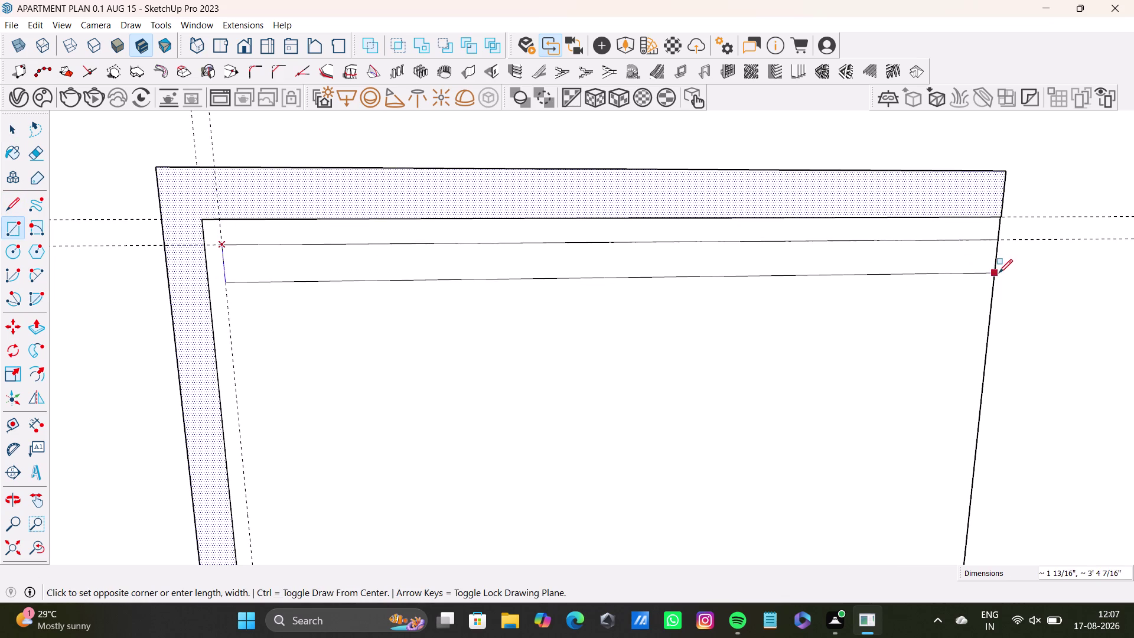
click(995, 257)
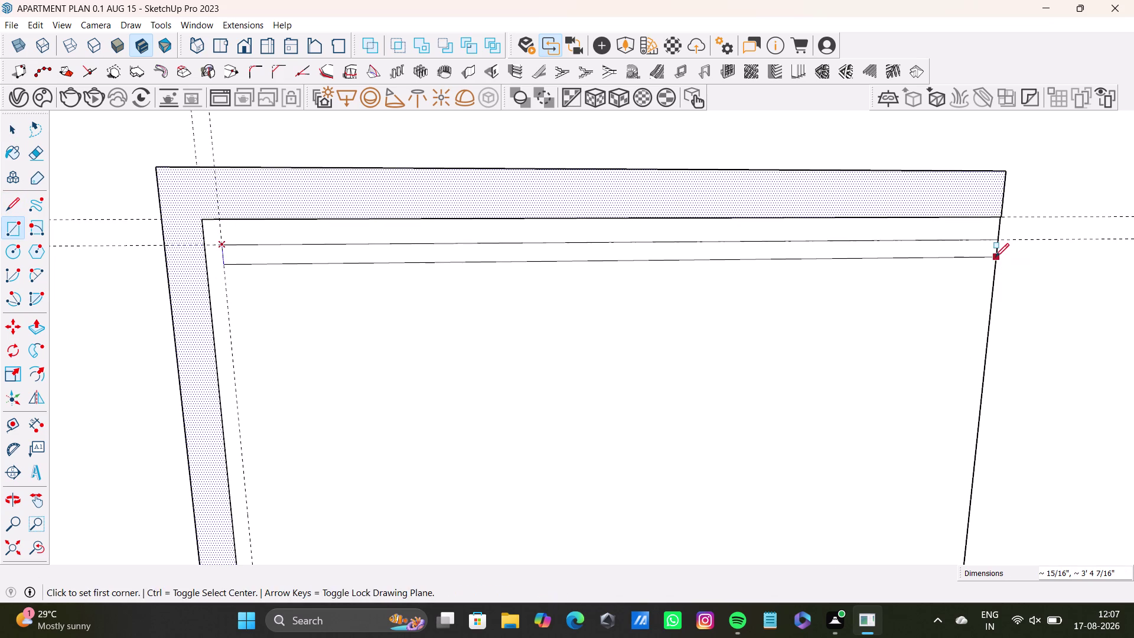
key(space)
click(865, 249)
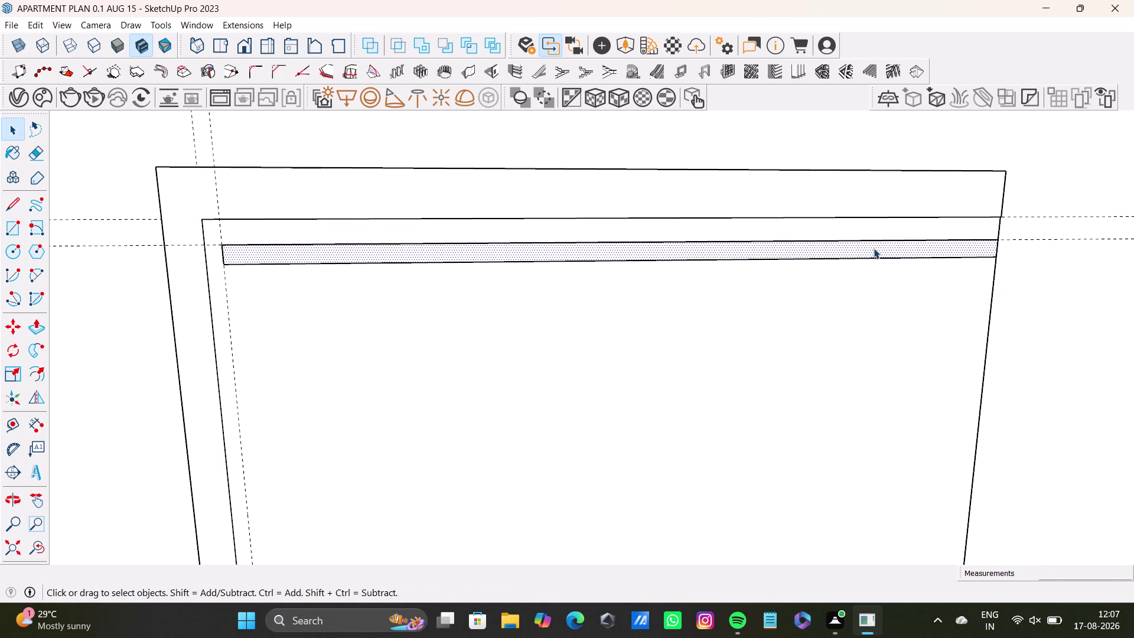
middle_drag(904, 267, 737, 310)
middle_drag(790, 292, 582, 306)
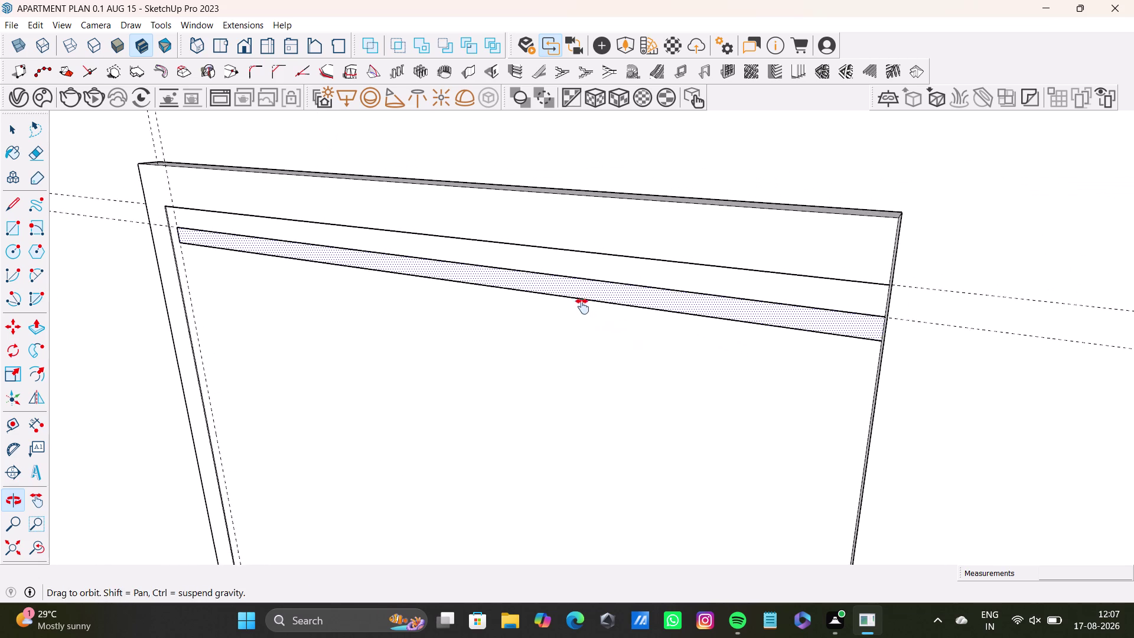
middle_drag(582, 307, 580, 306)
key(ctrl+z)
middle_drag(449, 466, 521, 423)
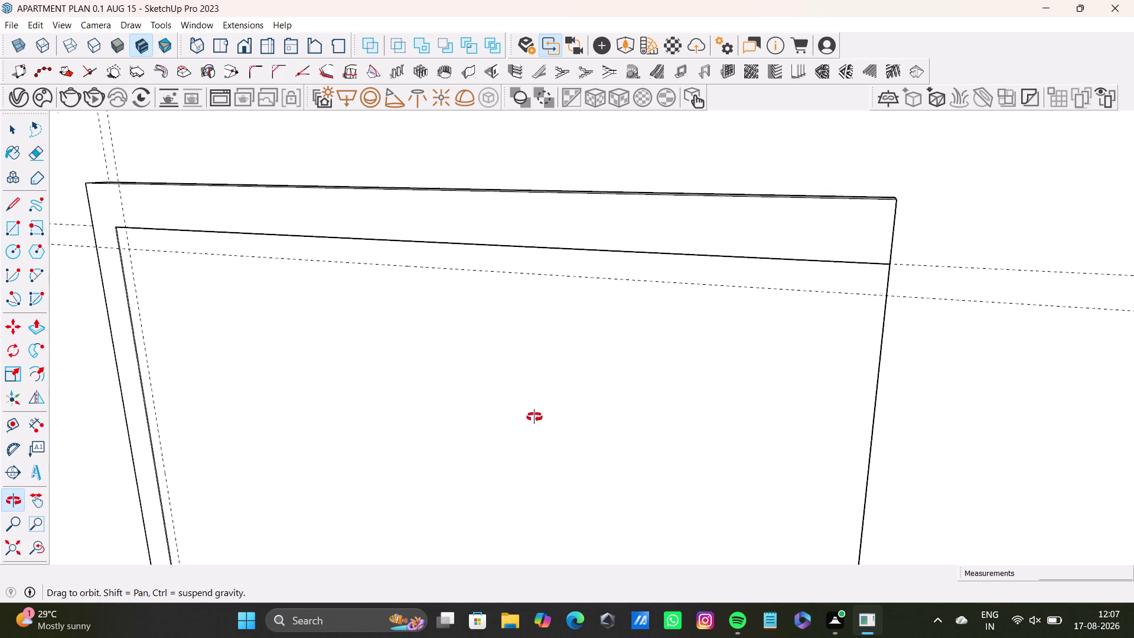
middle_drag(521, 423, 549, 409)
Place a Tape Measure guide just inside the cabinet's right side.
click(14, 426)
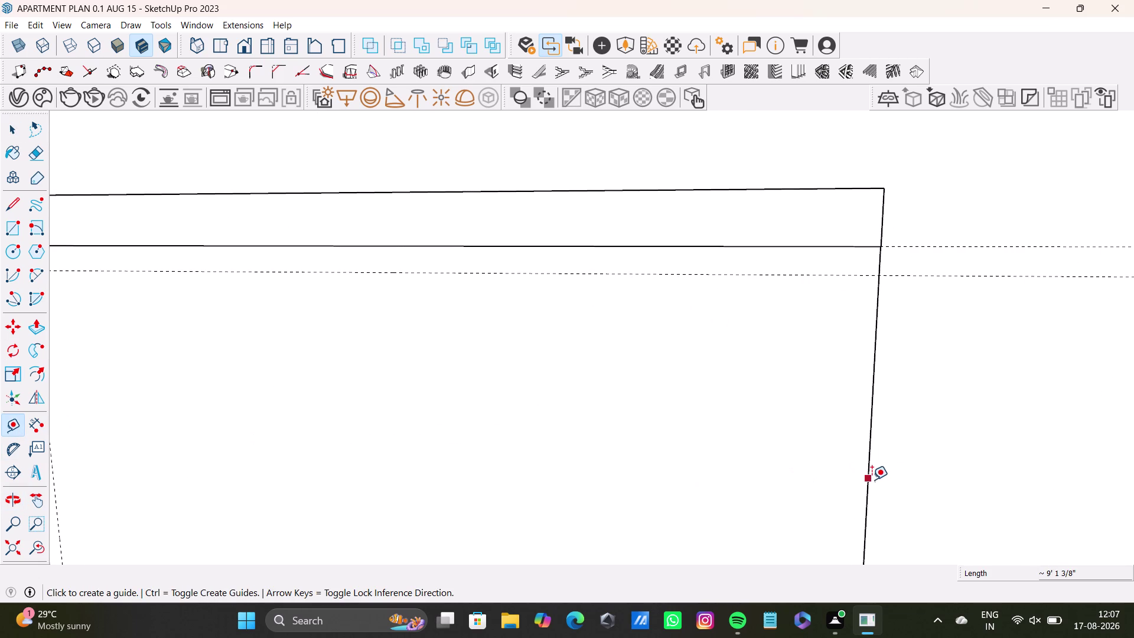
click(869, 482)
middle_drag(848, 484, 811, 575)
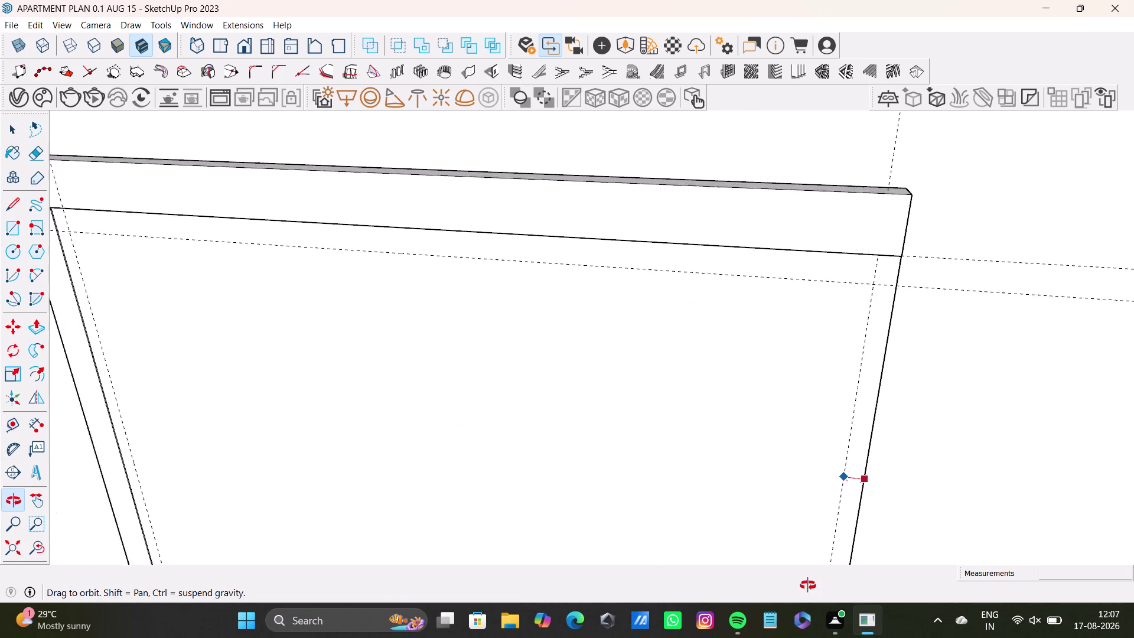
middle_drag(811, 575, 804, 595)
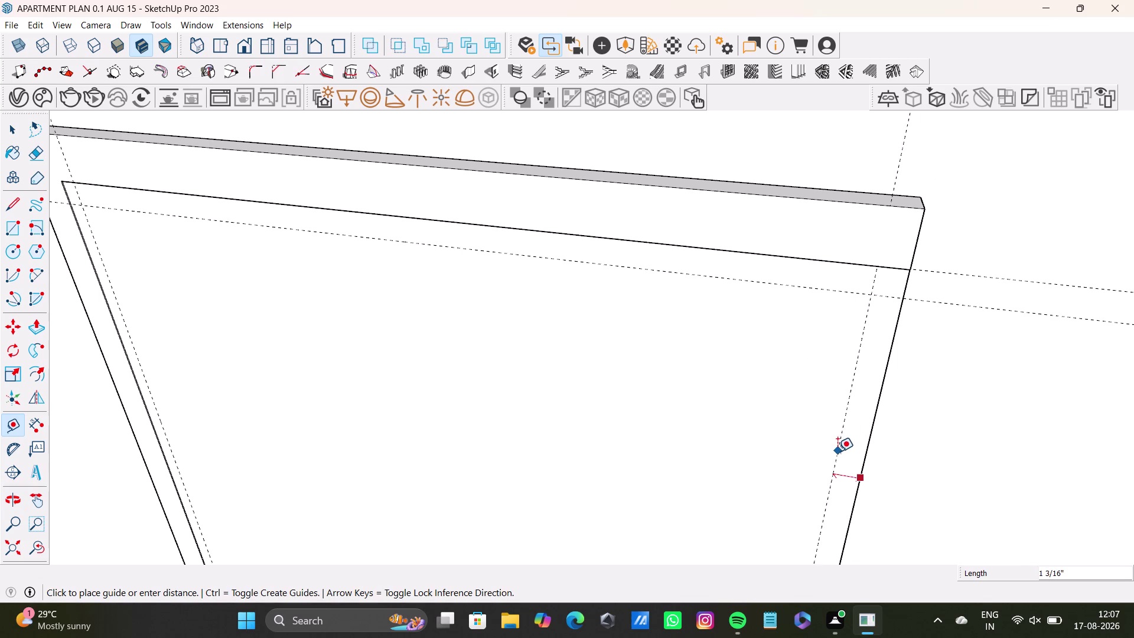
click(848, 456)
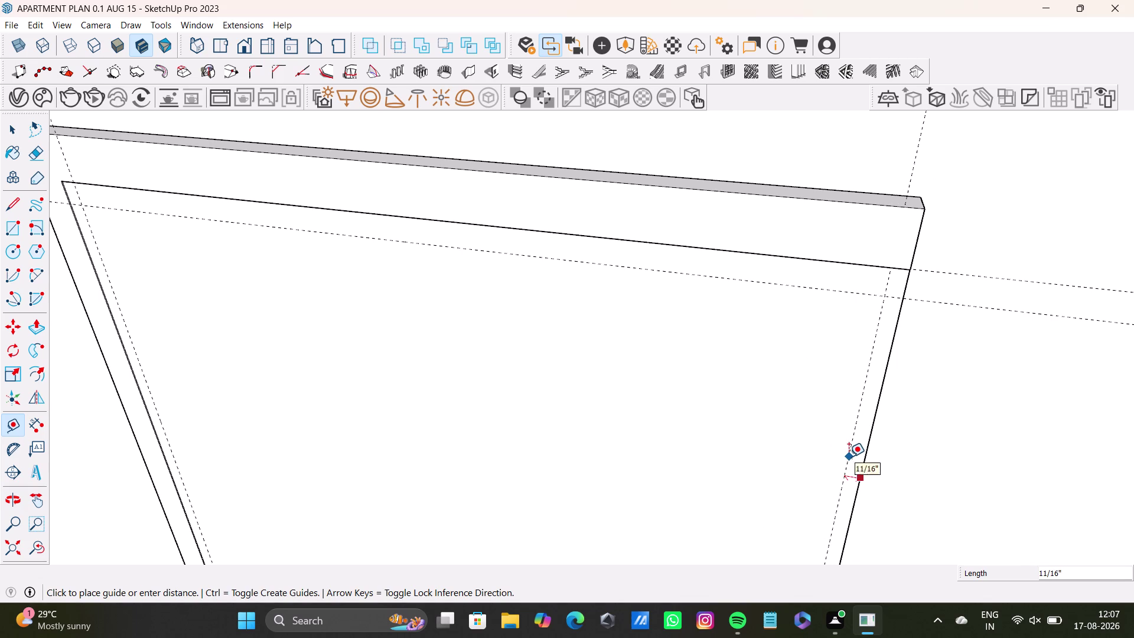
scroll(down, 3)
middle_drag(691, 489, 751, 434)
middle_drag(659, 457, 715, 360)
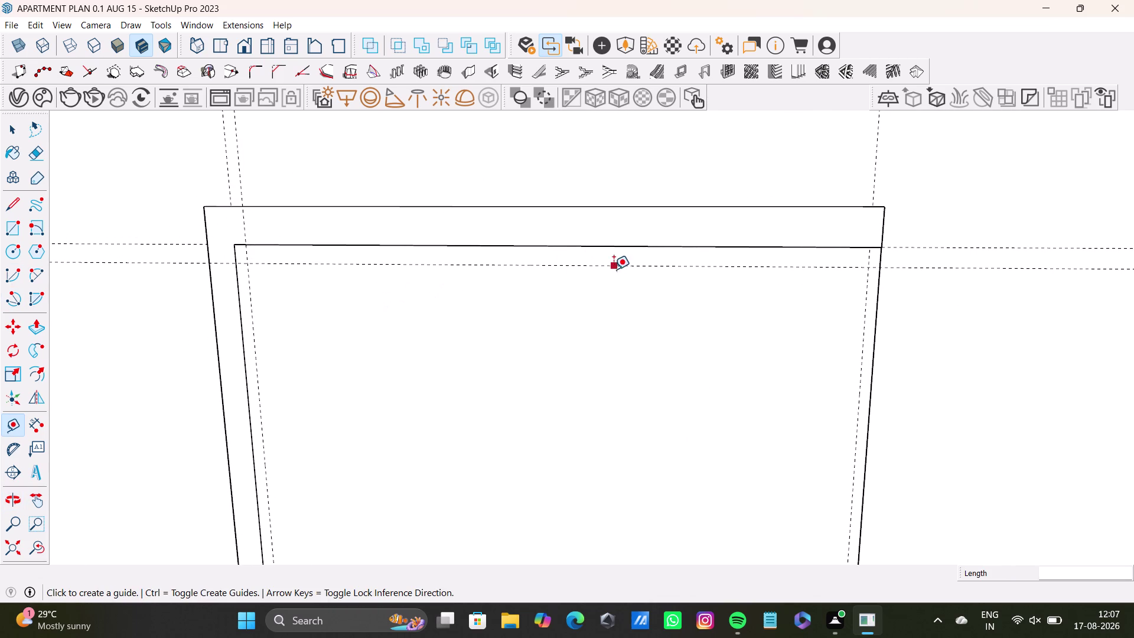
Draw a thin shelf rectangle from the left guide intersection to the right guide.
click(10, 229)
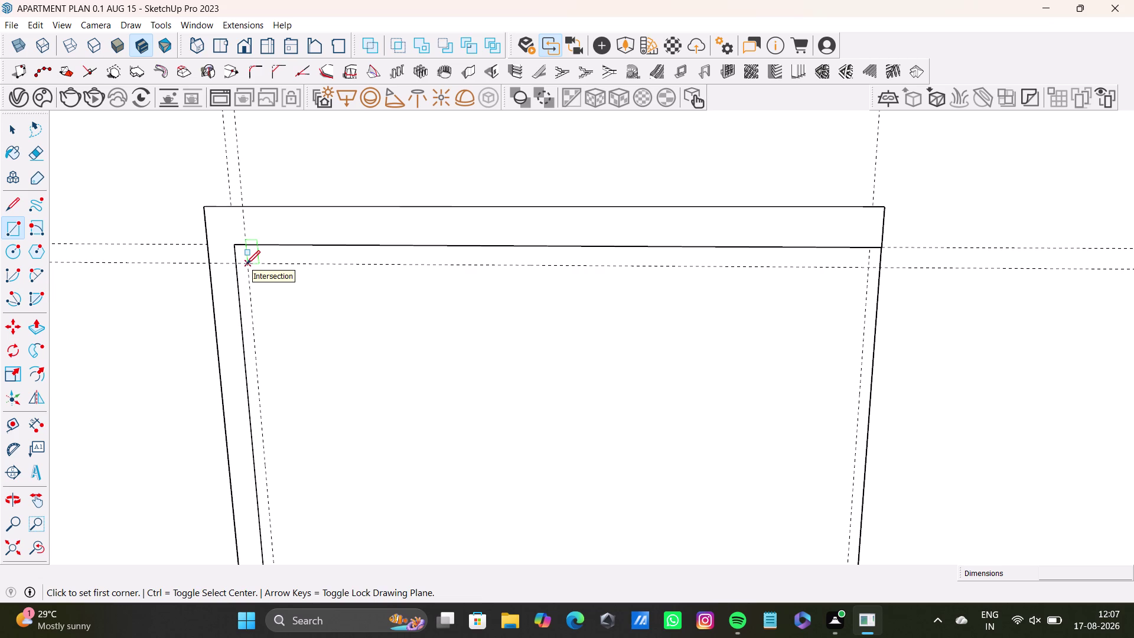
click(250, 261)
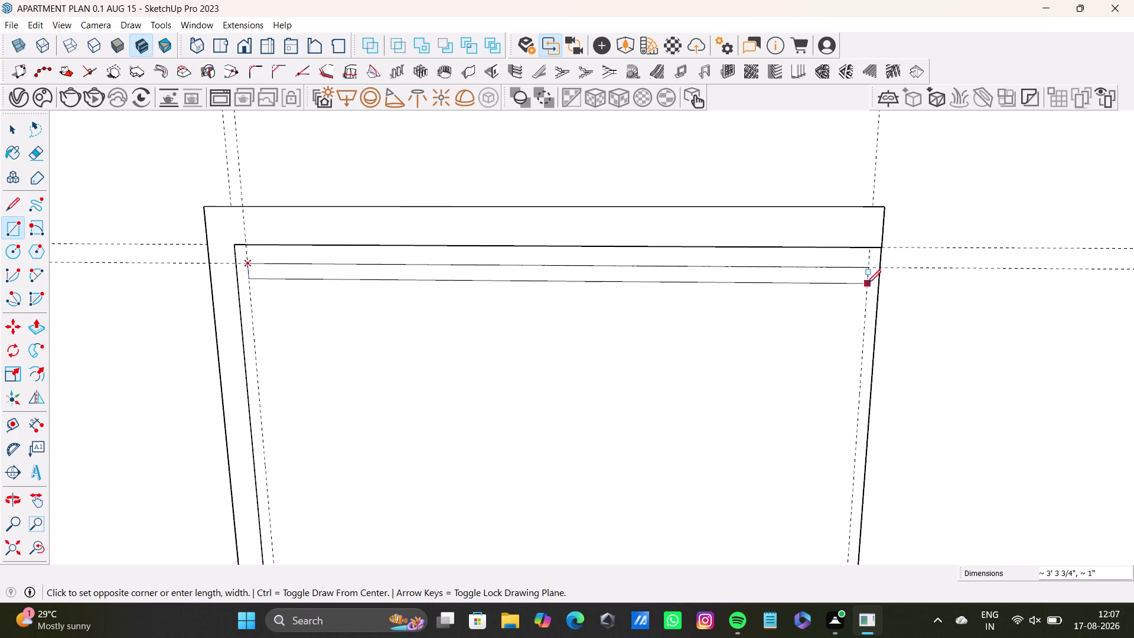
scroll(up, 3)
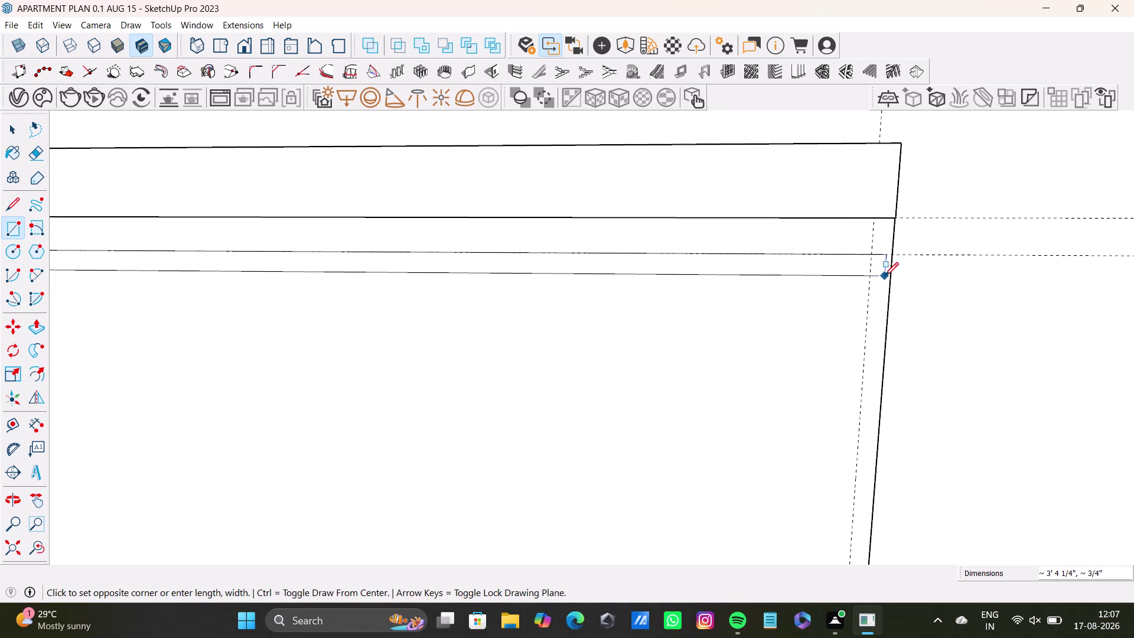
click(885, 276)
key(space)
scroll(down, 3)
middle_drag(528, 402, 689, 390)
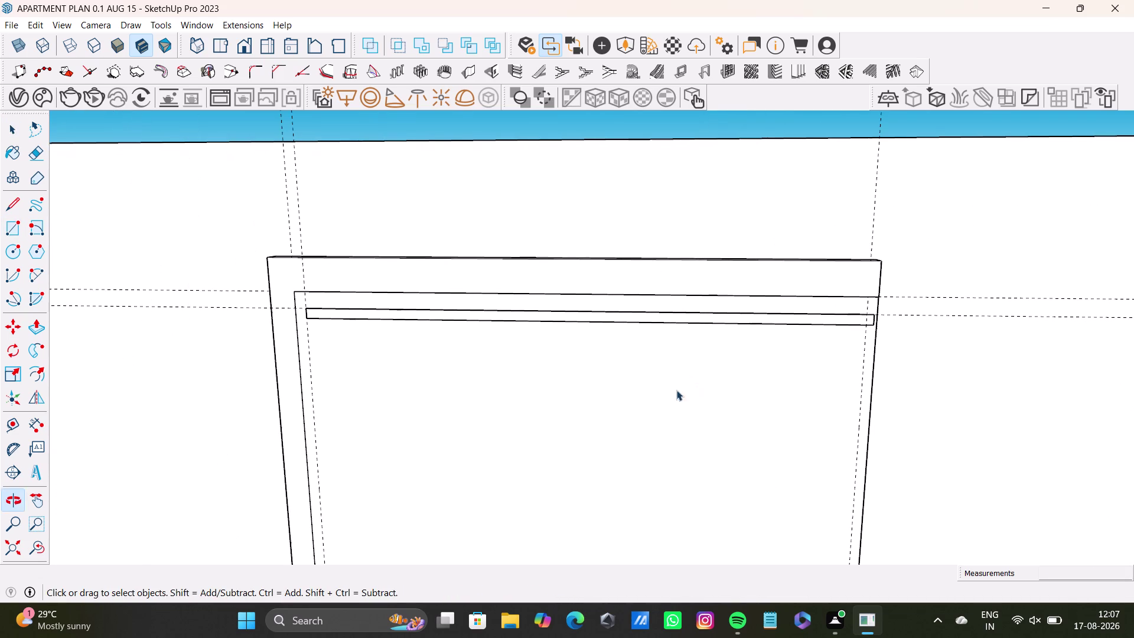
scroll(up, 3)
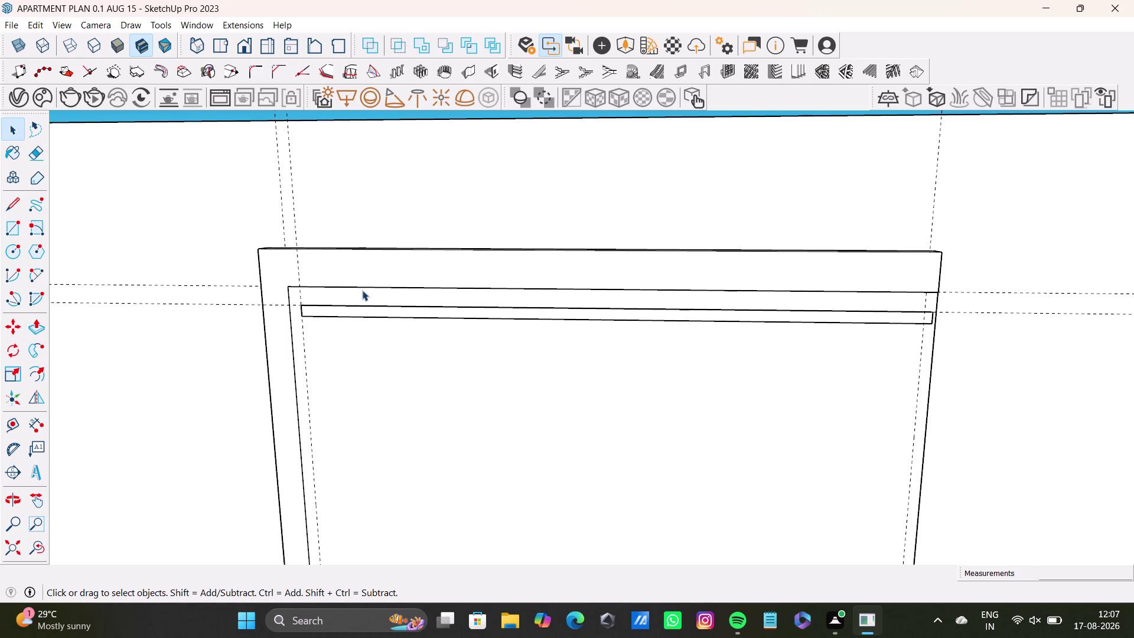
Push/Pull the thin shelf strip out 5/8" and check its thickness.
click(411, 315)
click(411, 313)
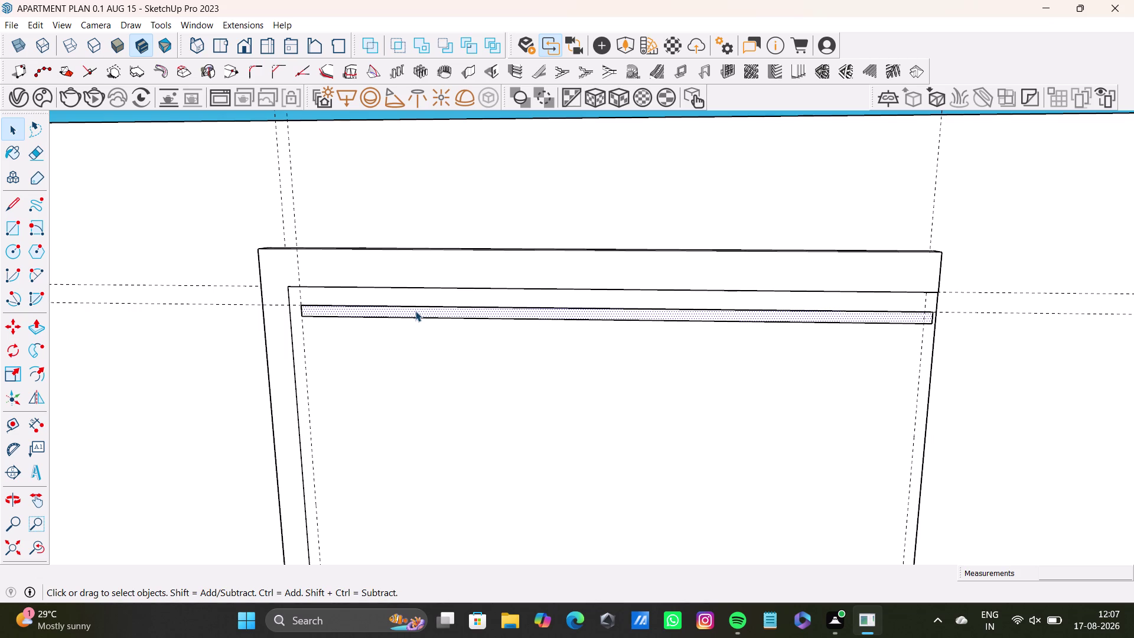
key(p)
drag(417, 310, 420, 316)
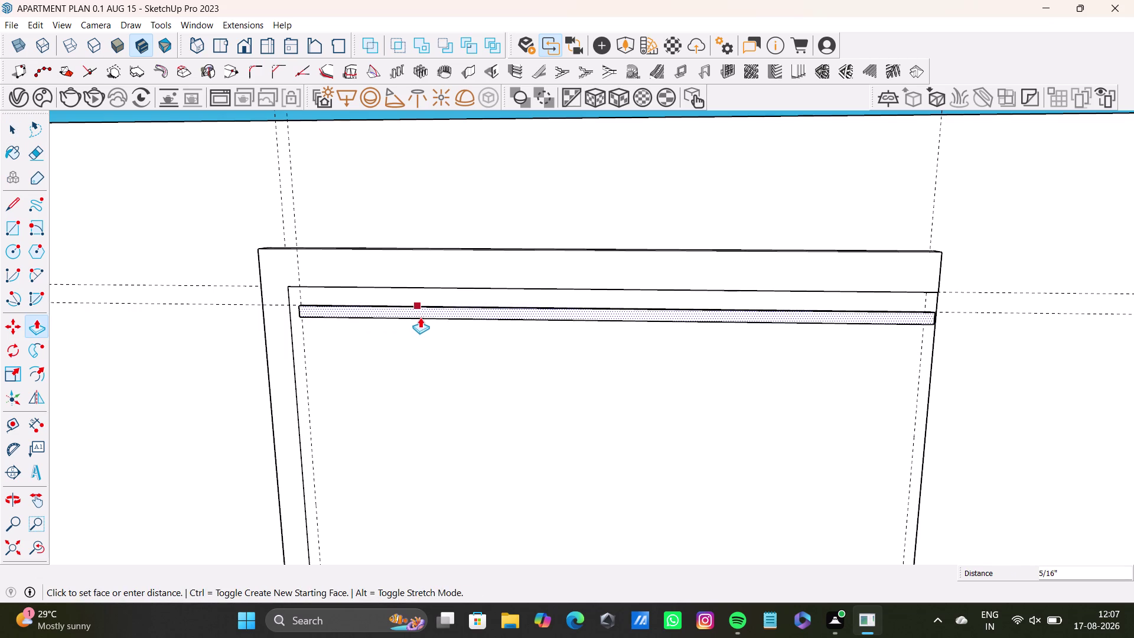
drag(420, 316, 420, 319)
middle_drag(420, 333, 421, 473)
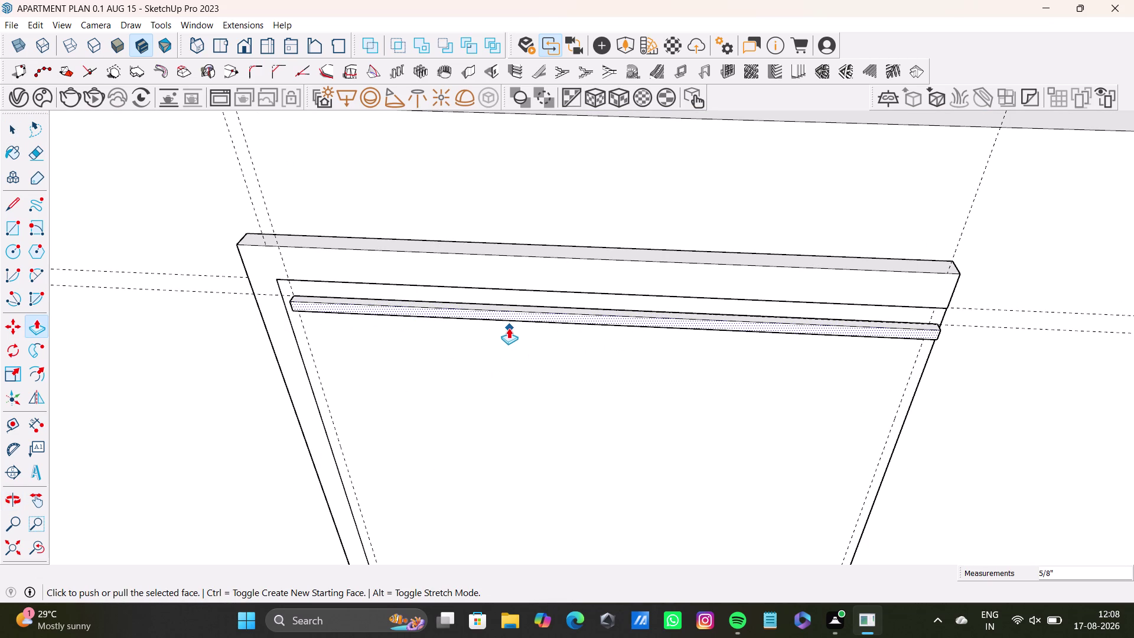
scroll(up, 3)
middle_drag(449, 354, 480, 338)
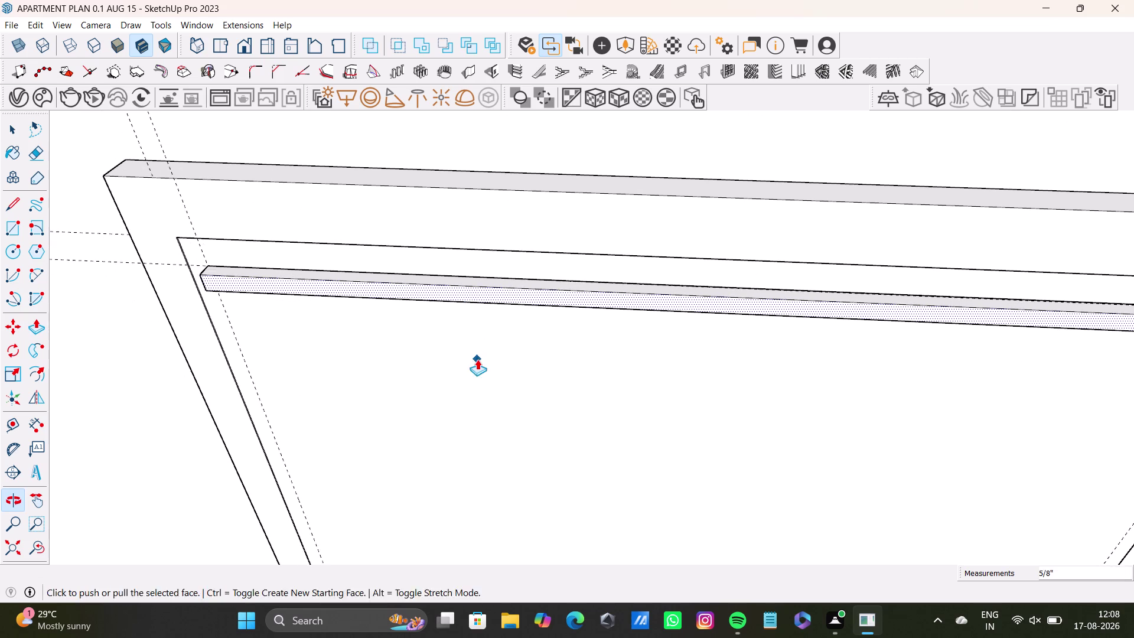
middle_drag(477, 360, 569, 312)
middle_drag(610, 334, 583, 378)
click(585, 339)
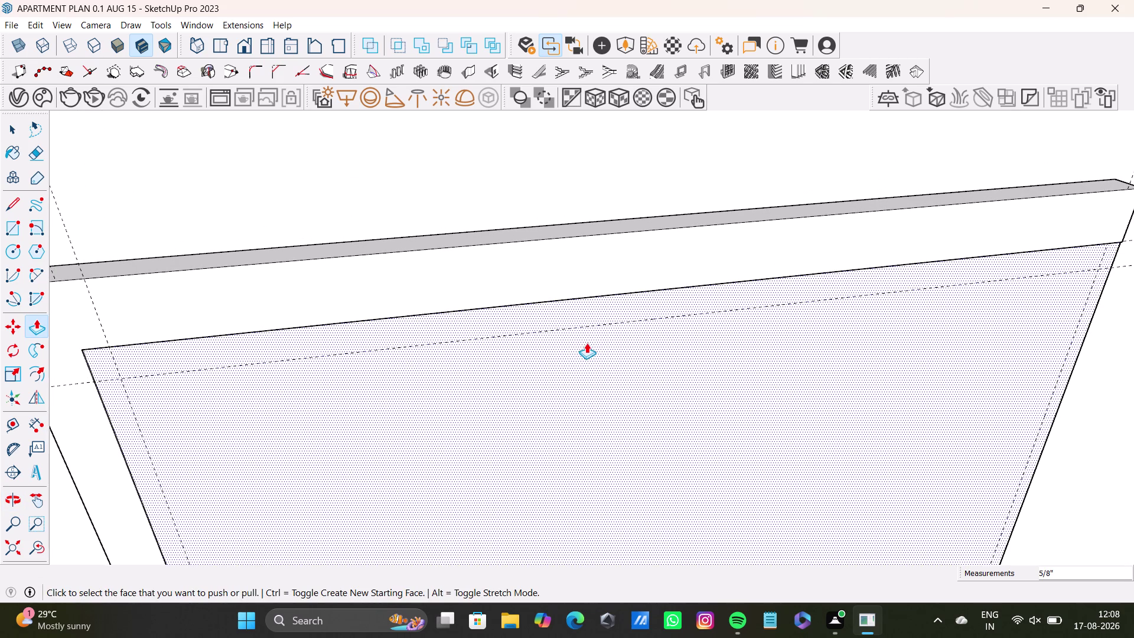
click(17, 225)
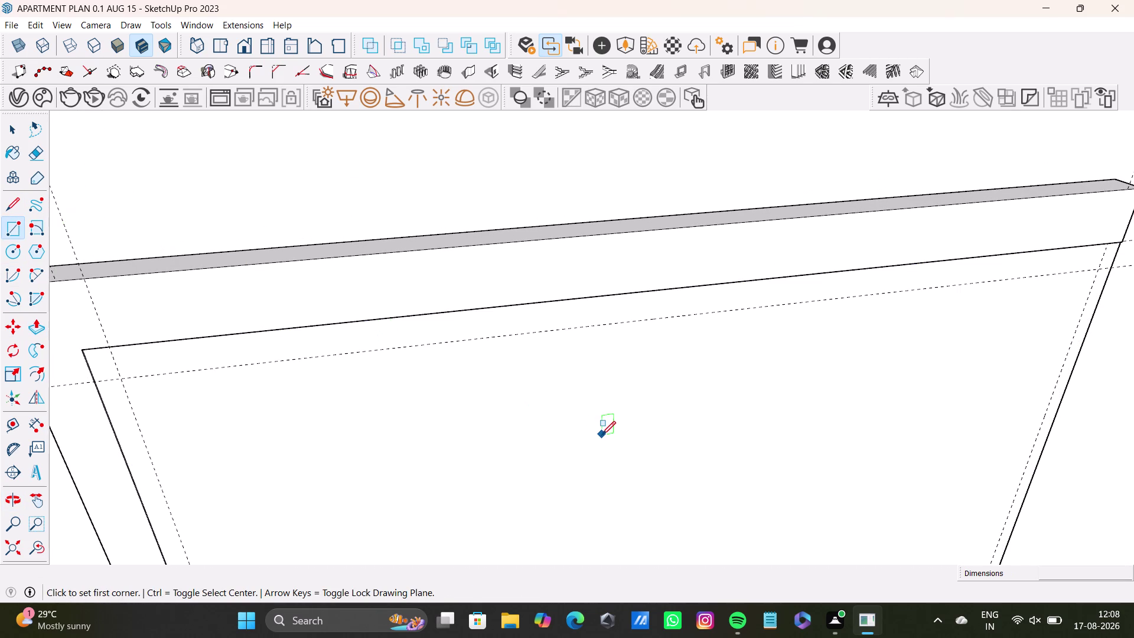
Draw a thin rectangle along the top inside edge of the door panel.
middle_drag(769, 458, 760, 459)
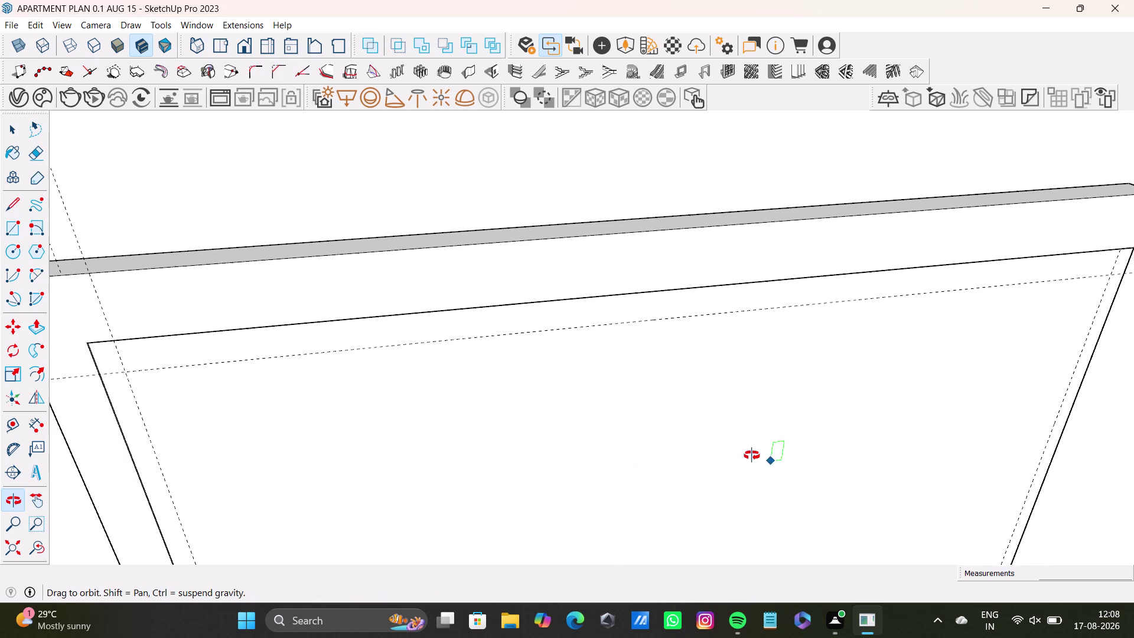
middle_drag(760, 459, 743, 386)
middle_drag(778, 384, 792, 297)
click(126, 307)
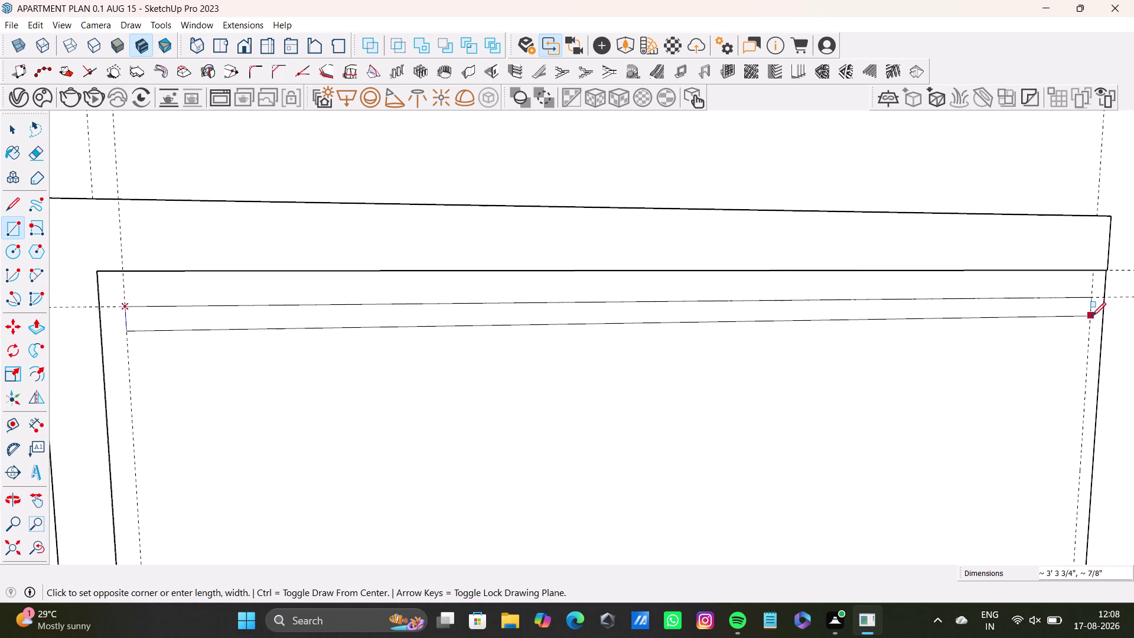
click(1092, 312)
middle_drag(979, 370, 974, 414)
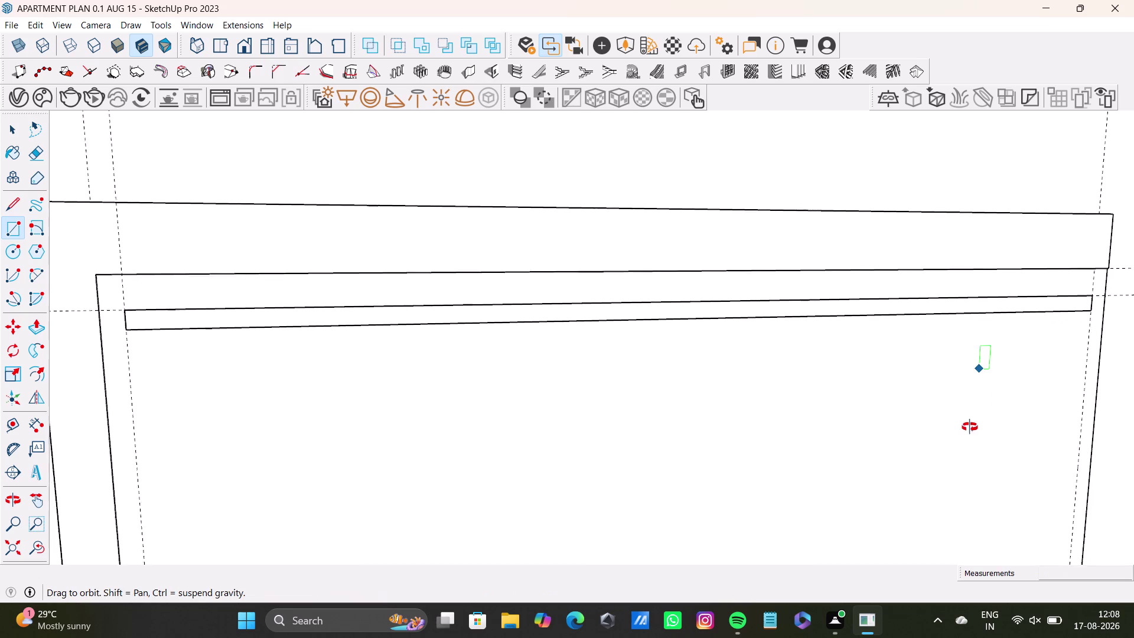
middle_drag(975, 414, 928, 497)
scroll(down, 3)
middle_drag(880, 459, 880, 389)
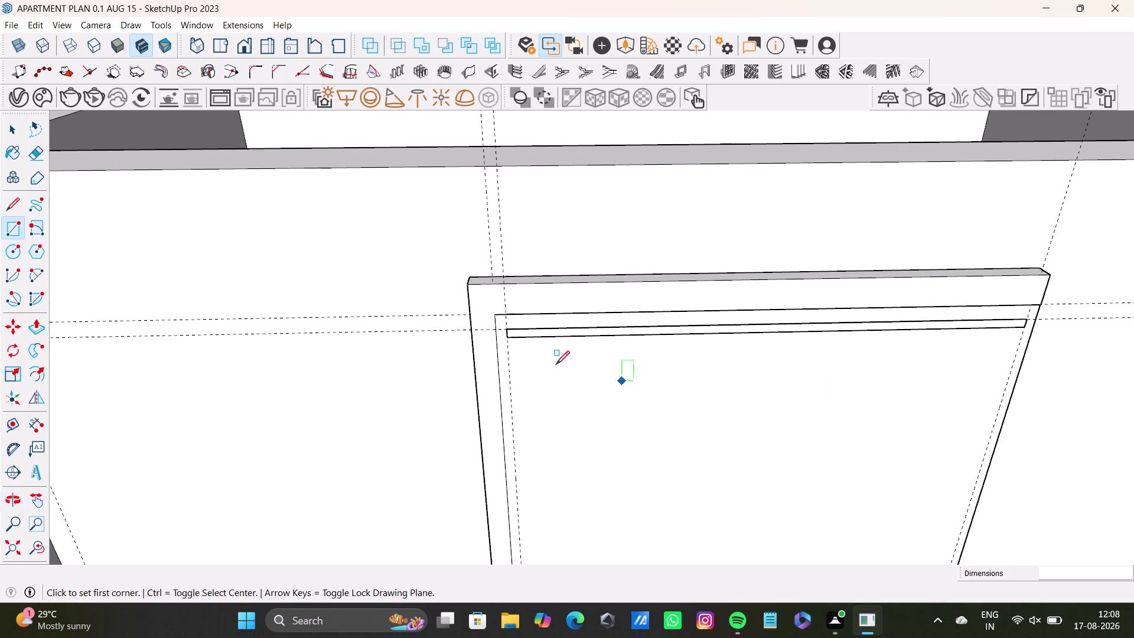
scroll(up, 3)
Push/Pull the new strip face outward.
key(space)
click(565, 328)
click(574, 322)
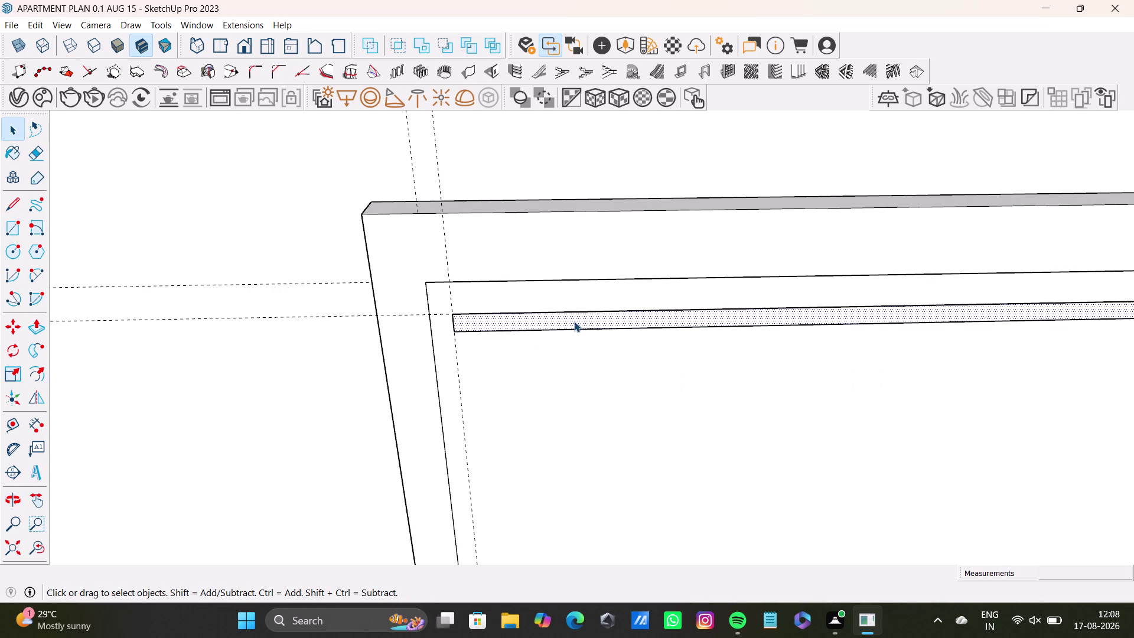
key(p)
click(572, 319)
click(569, 330)
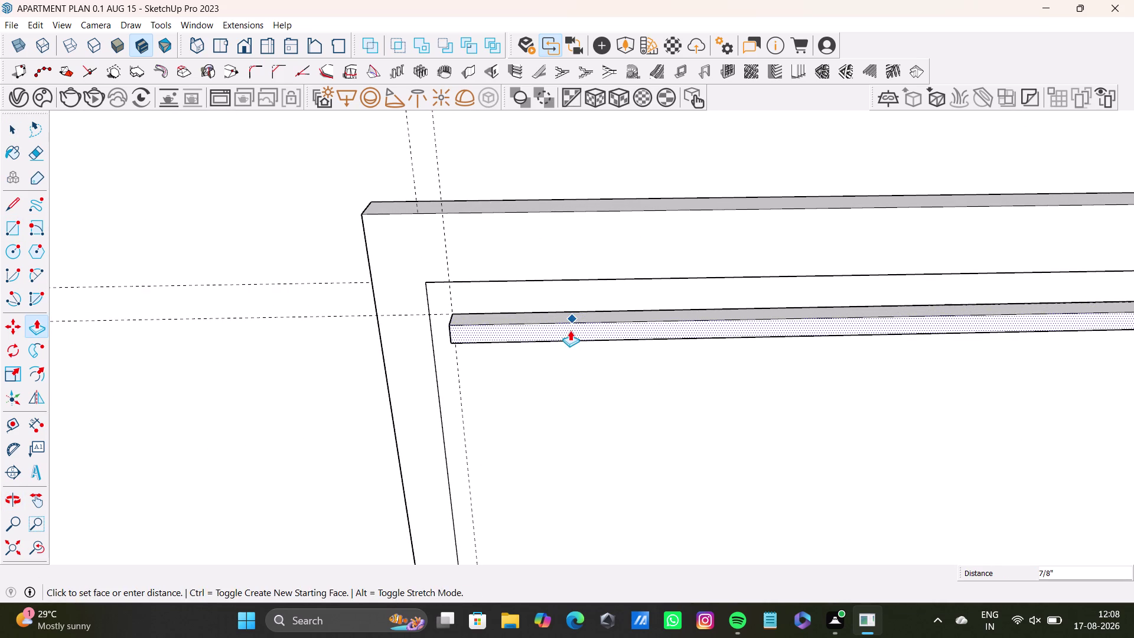
scroll(down, 3)
Pull the strip further out to about 7/8" depth.
middle_drag(655, 417, 505, 441)
scroll(up, 3)
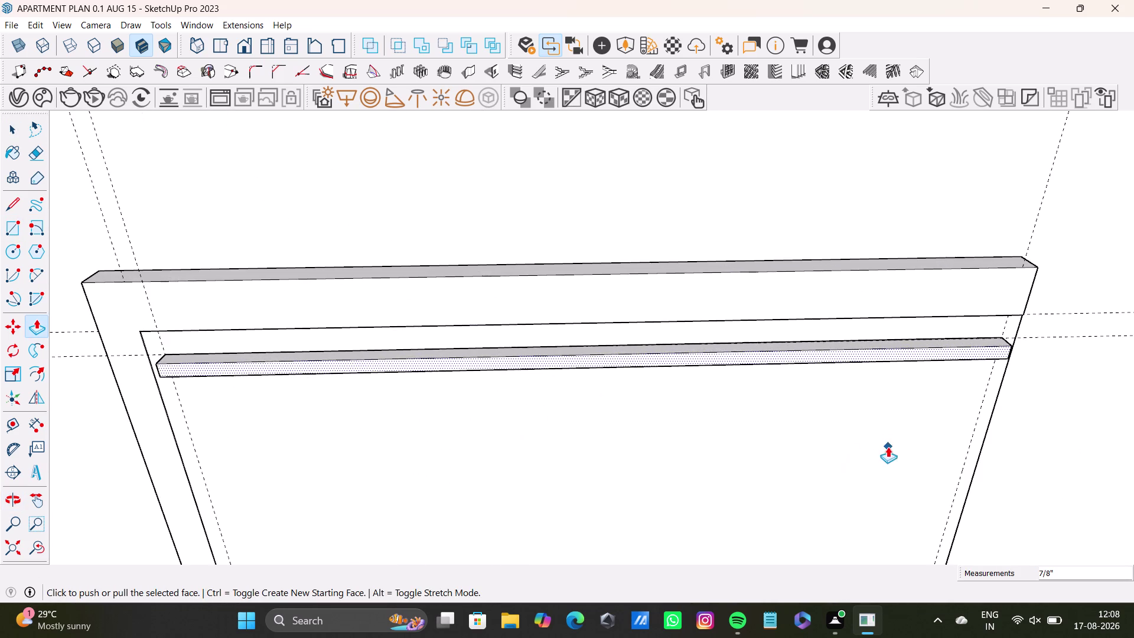
middle_drag(887, 446, 871, 502)
scroll(up, 3)
drag(941, 387, 940, 382)
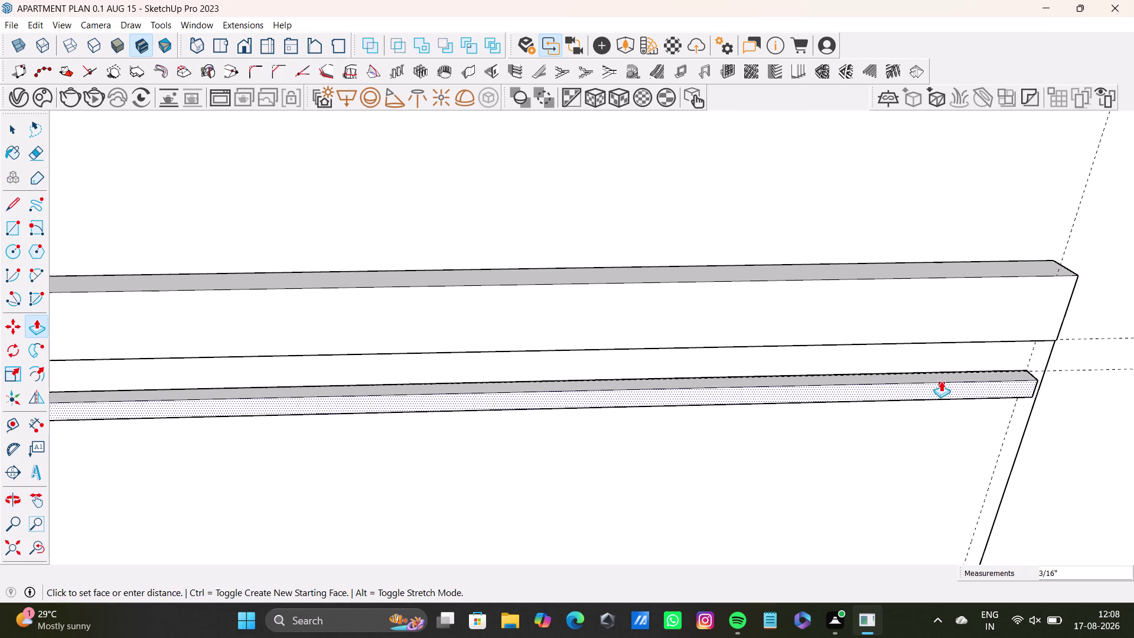
drag(941, 381, 937, 376)
scroll(down, 3)
middle_drag(835, 461, 865, 412)
Orbit along the strip and down toward the door's lower part.
key(space)
scroll(up, 3)
middle_drag(548, 365, 575, 427)
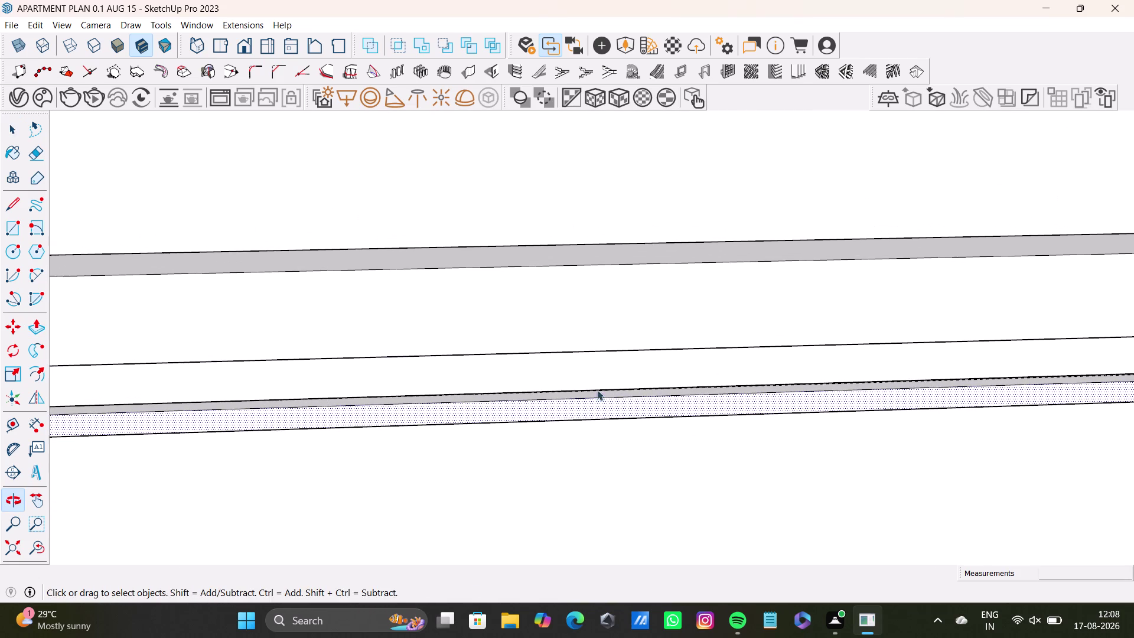
middle_drag(657, 414, 658, 365)
scroll(down, 3)
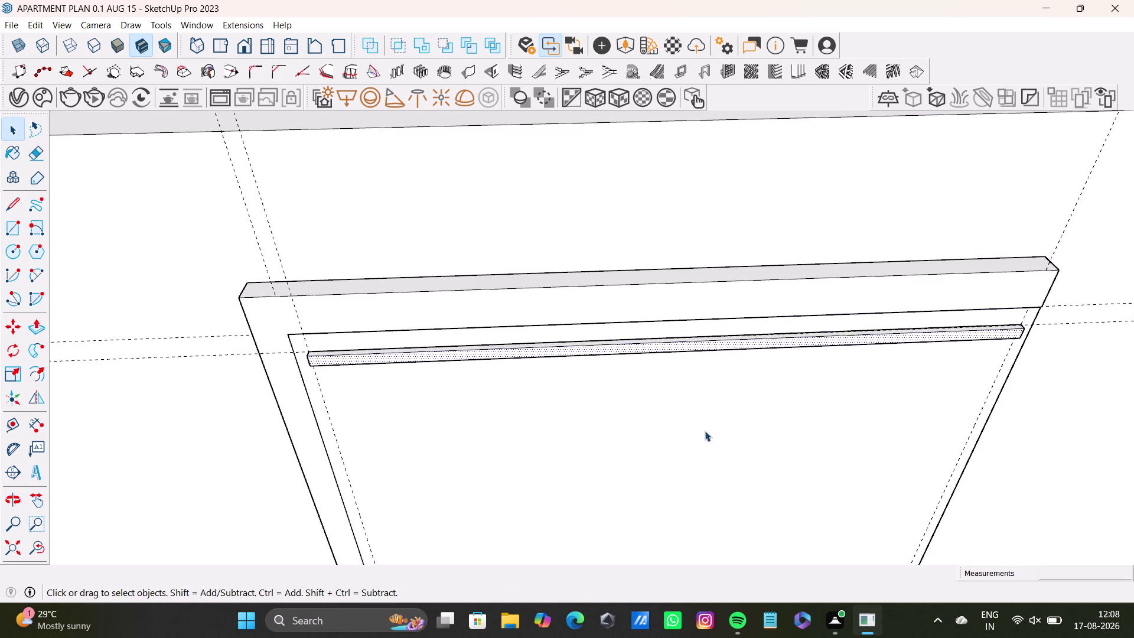
scroll(down, 3)
middle_drag(705, 434, 706, 282)
scroll(down, 3)
middle_drag(745, 418, 721, 229)
middle_drag(680, 324, 699, 410)
middle_drag(678, 306, 721, 519)
scroll(up, 3)
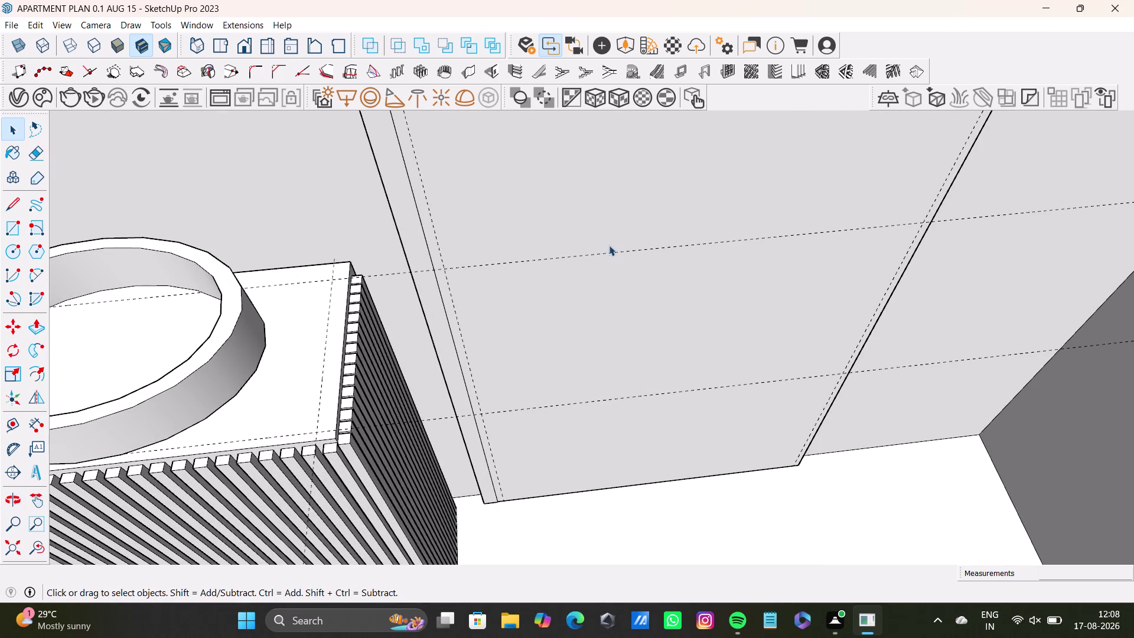
Place a guide 2" above the door's bottom edge.
middle_drag(611, 467, 606, 415)
scroll(up, 3)
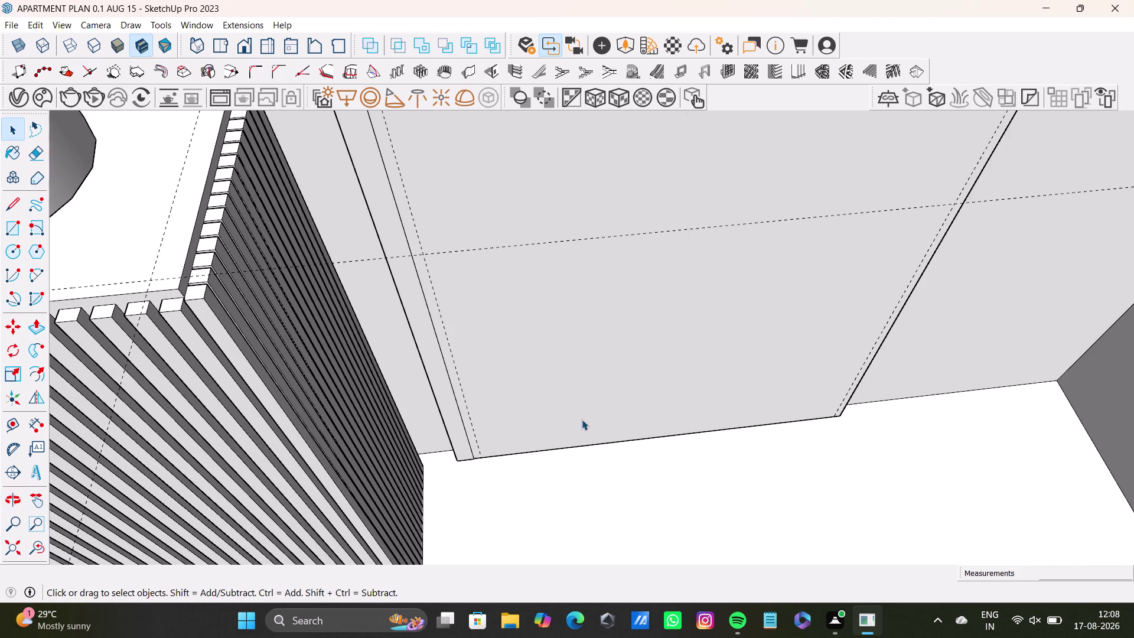
click(7, 423)
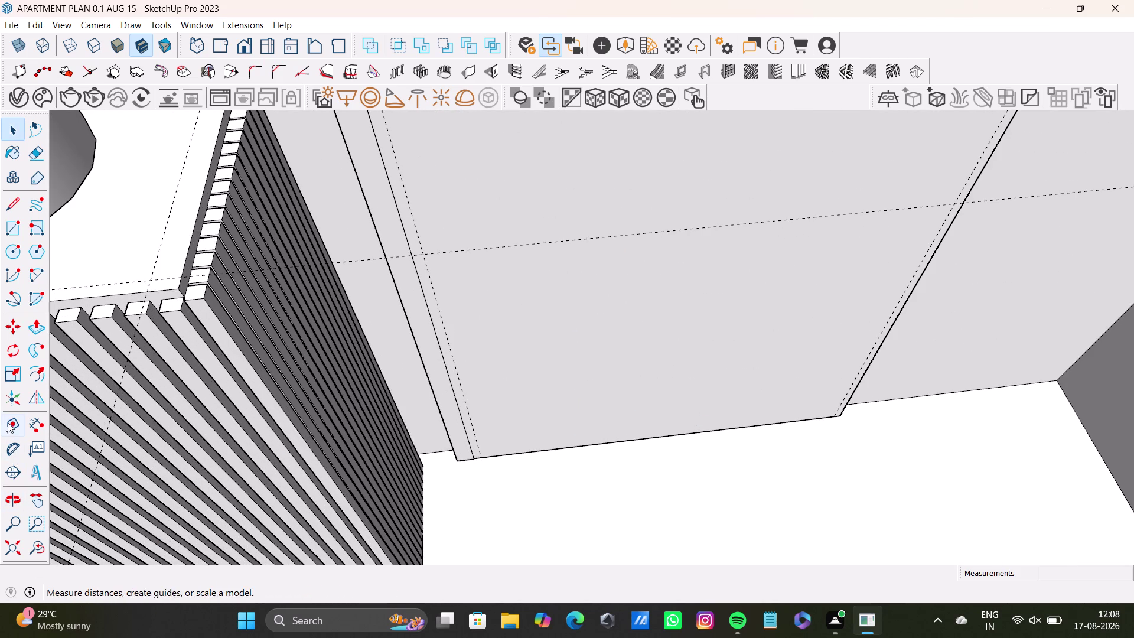
scroll(up, 3)
click(565, 450)
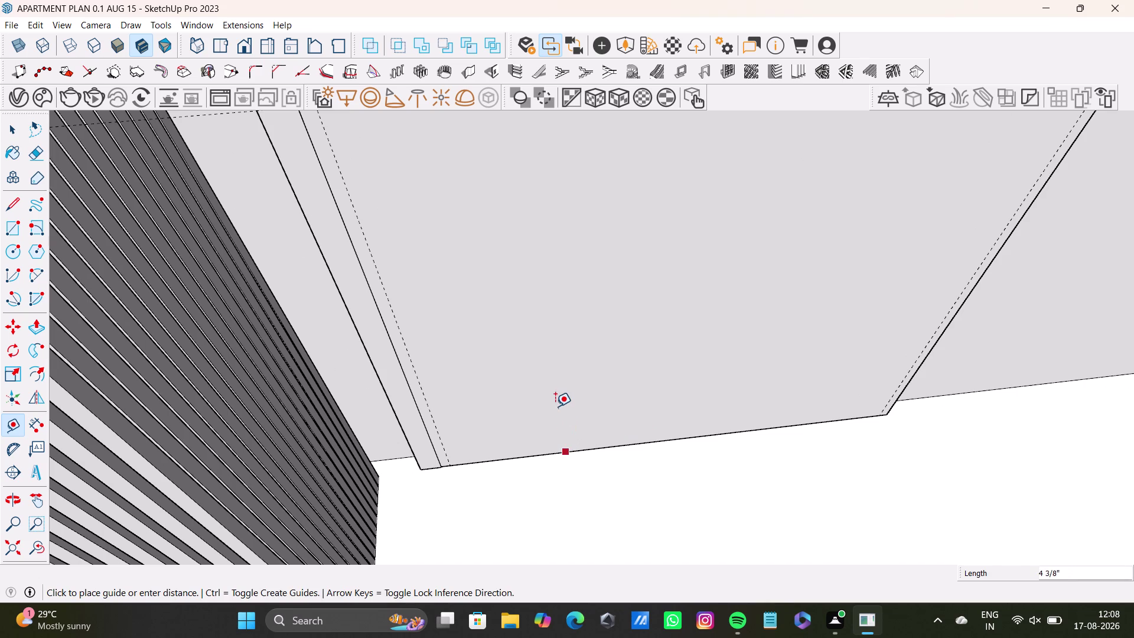
click(608, 430)
middle_drag(651, 450, 642, 354)
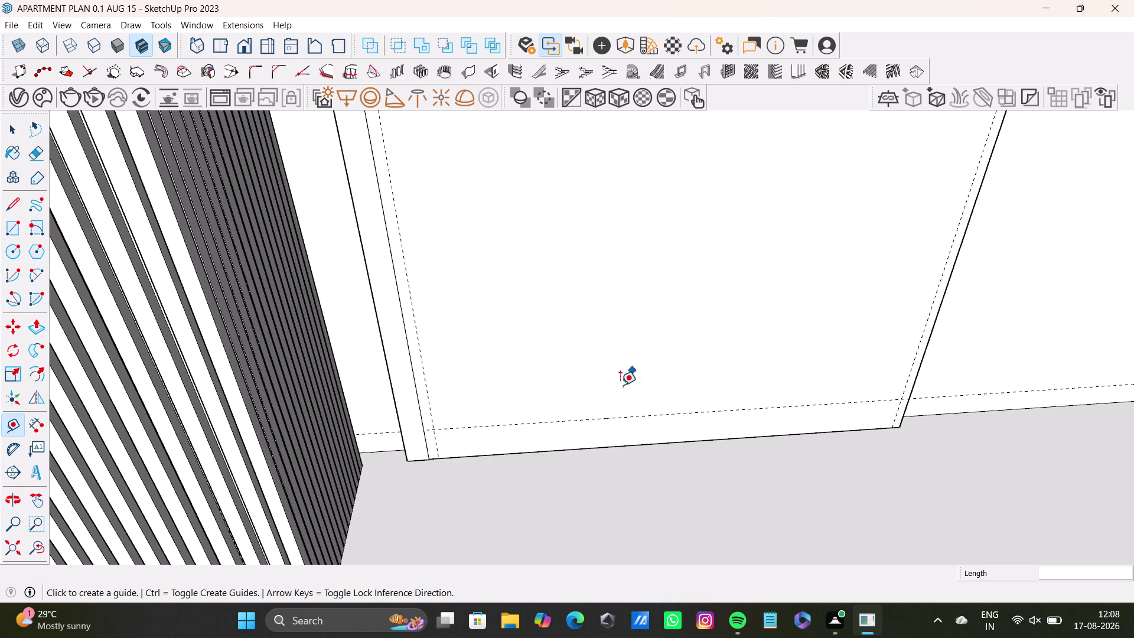
key(ctrl+z)
click(547, 452)
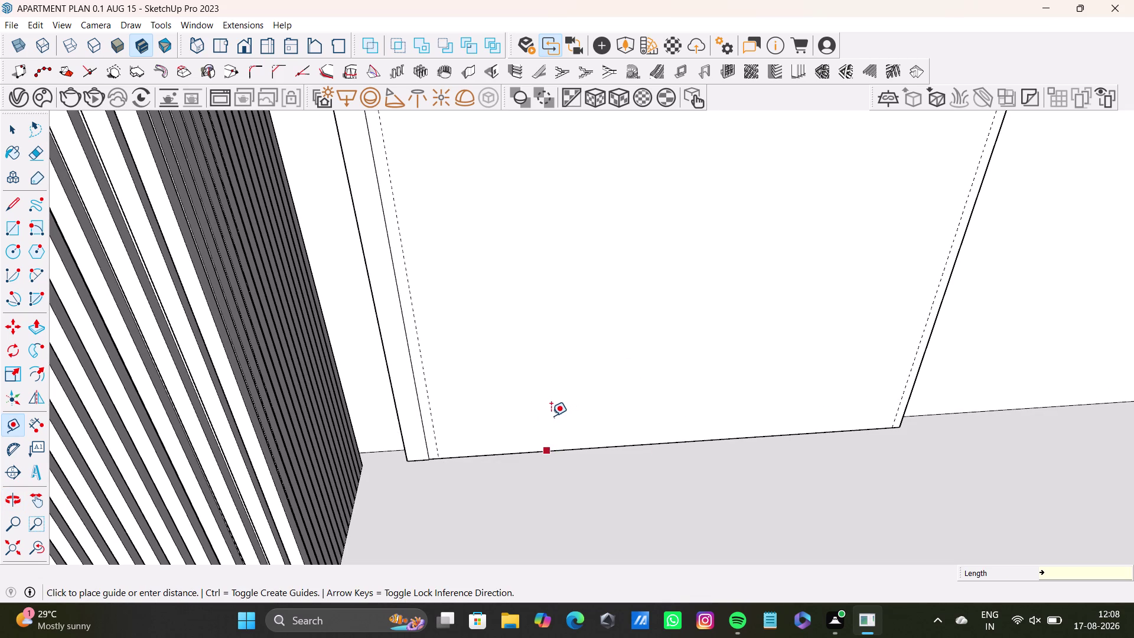
key(Up)
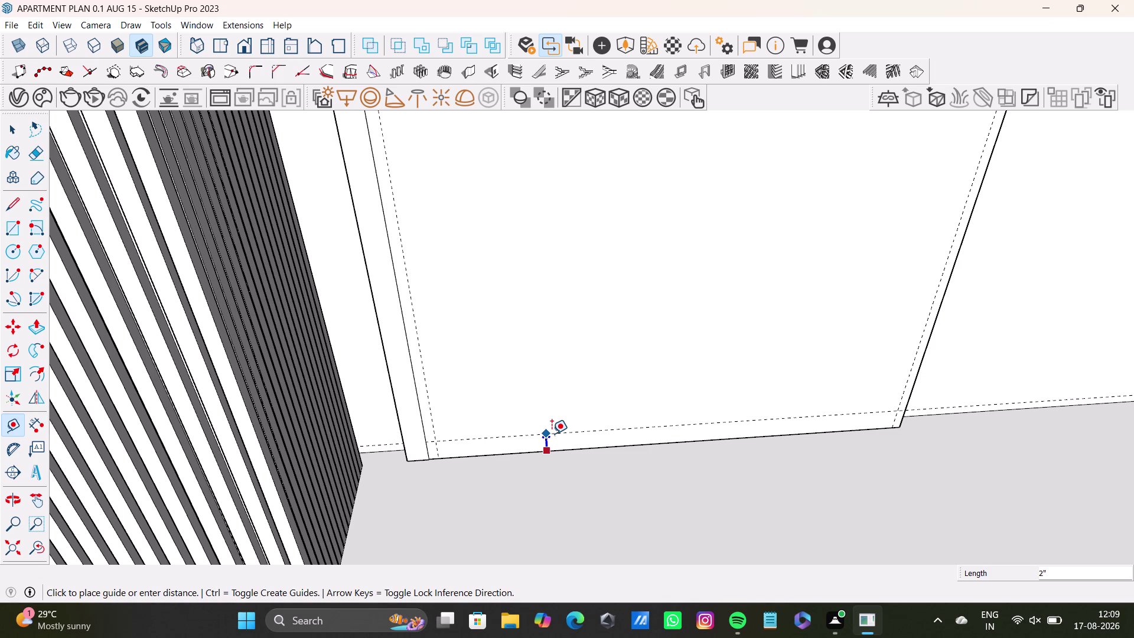
key(Return)
scroll(down, 3)
key(space)
scroll(down, 3)
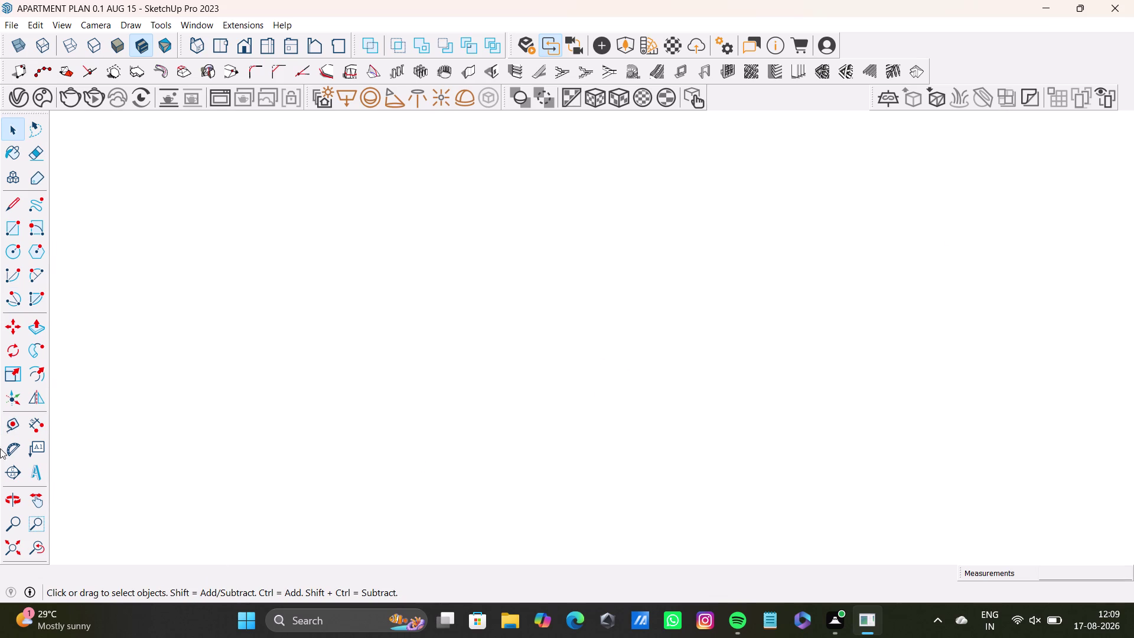
click(41, 550)
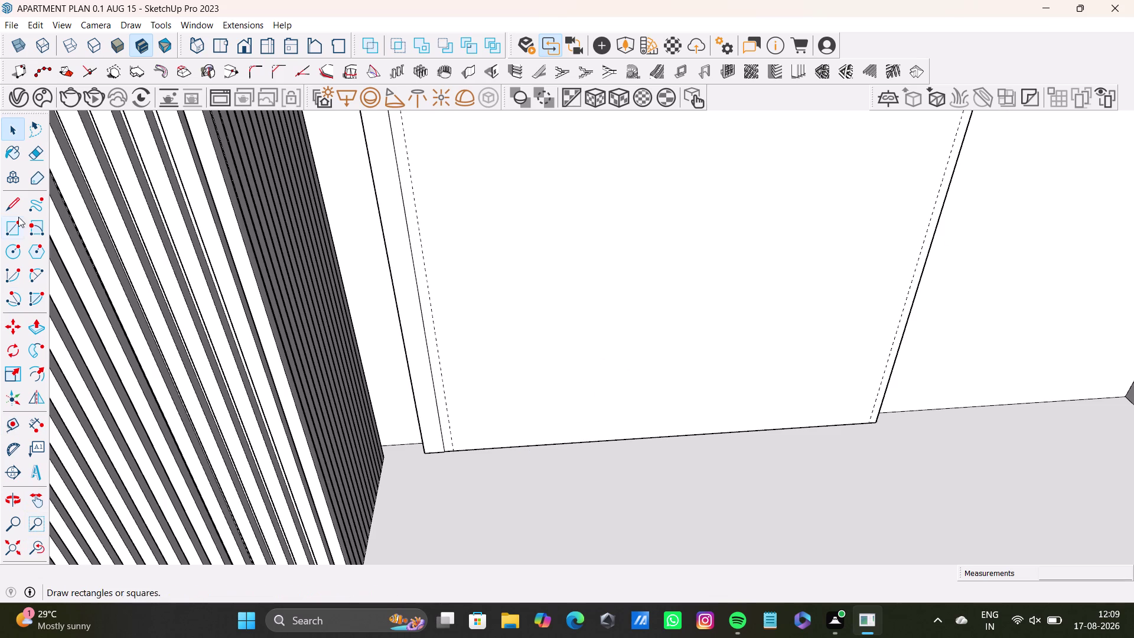
Add a second guide 4 3/8" above the door's bottom edge.
click(15, 424)
scroll(up, 3)
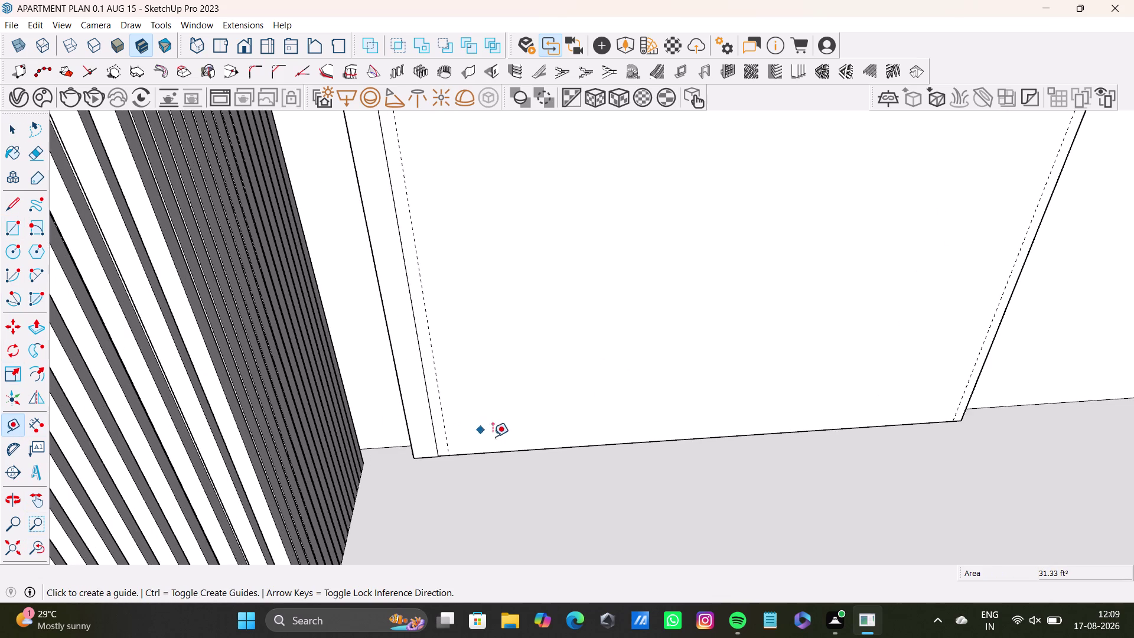
click(496, 450)
key(Up)
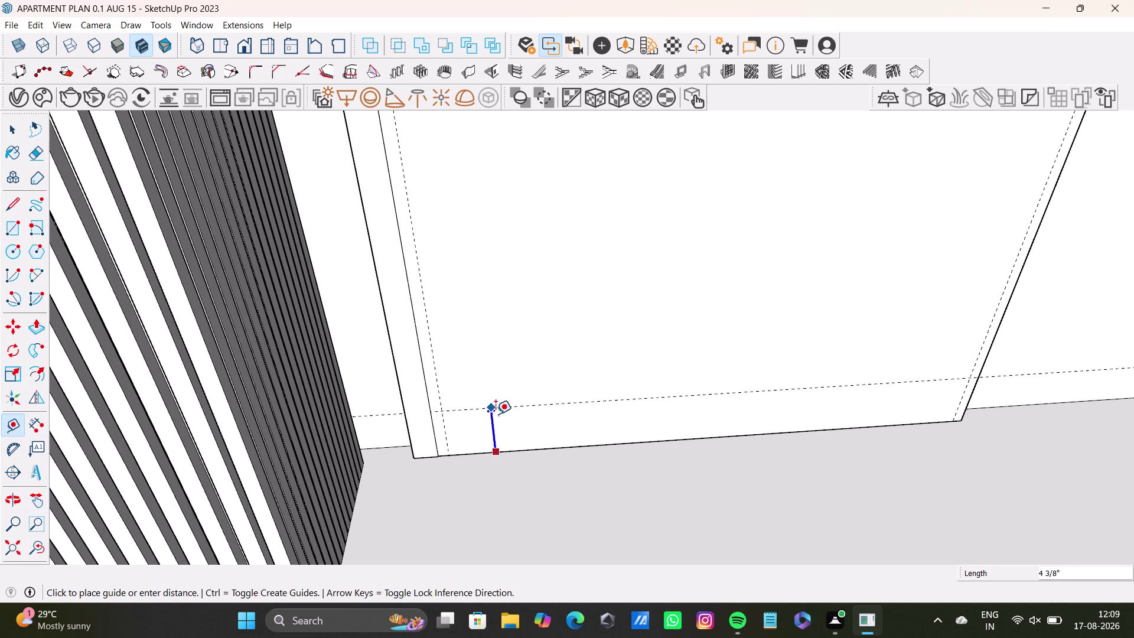
click(517, 437)
scroll(down, 3)
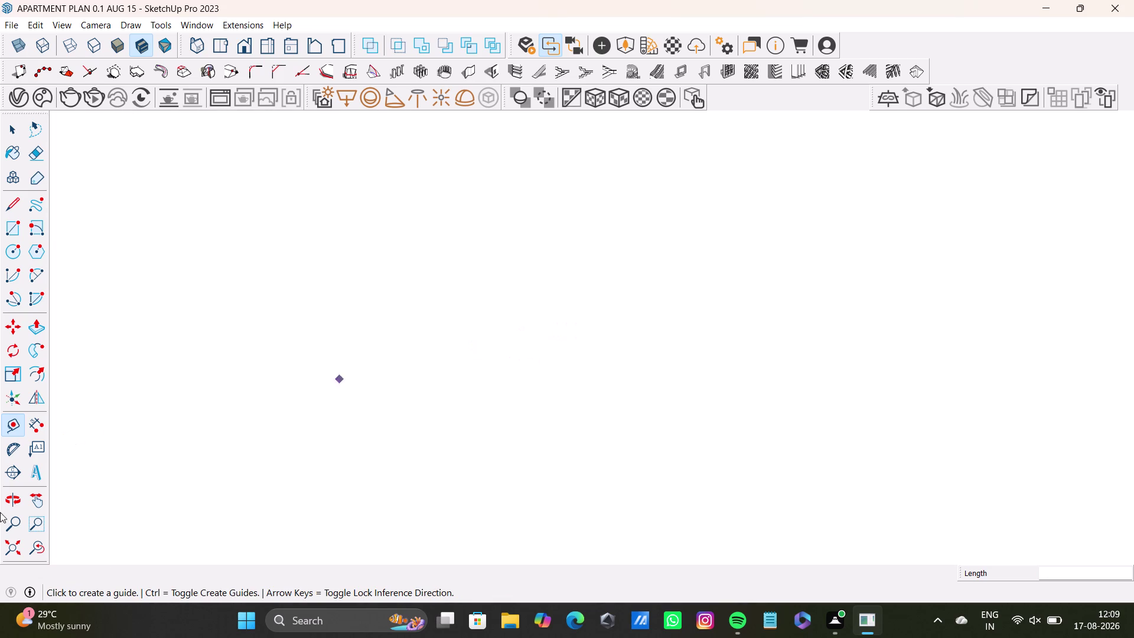
Zoom out to the whole apartment, then orbit toward the wardrobe room and door front.
drag(7, 540, 13, 541)
middle_drag(720, 258, 425, 442)
scroll(up, 3)
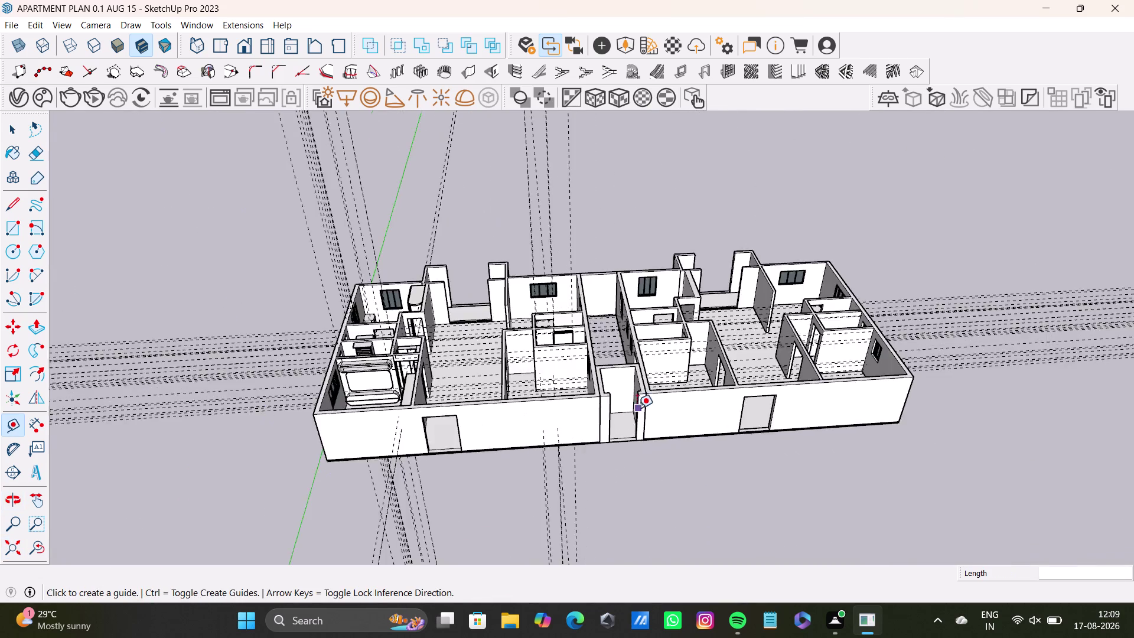
scroll(up, 3)
middle_drag(532, 328, 526, 480)
middle_drag(591, 437, 580, 540)
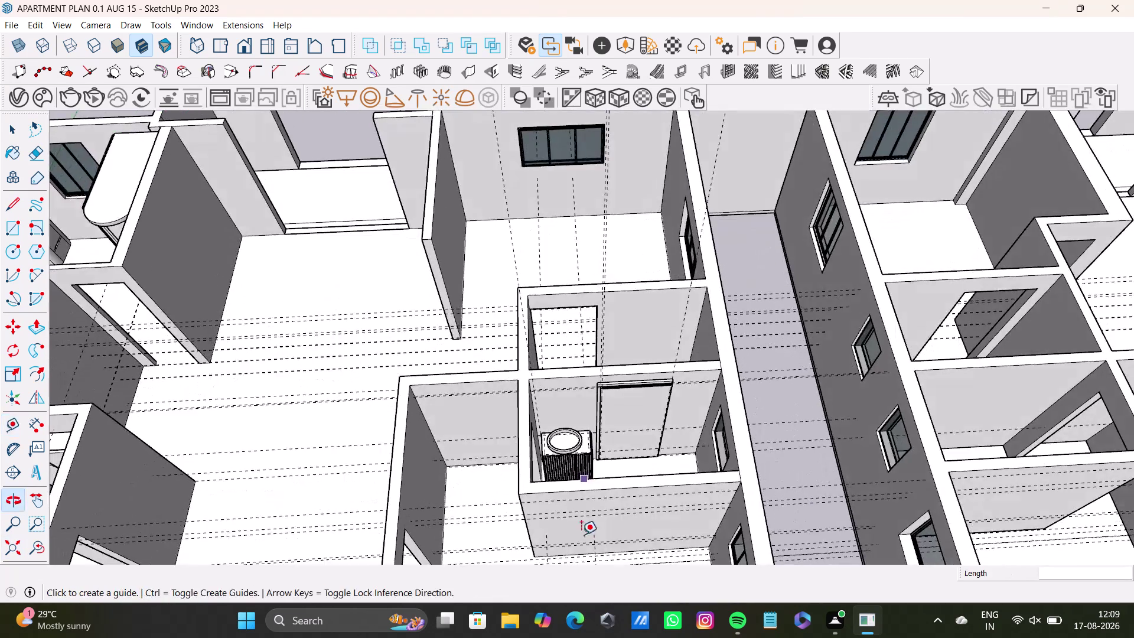
scroll(up, 3)
scroll(up, 3)
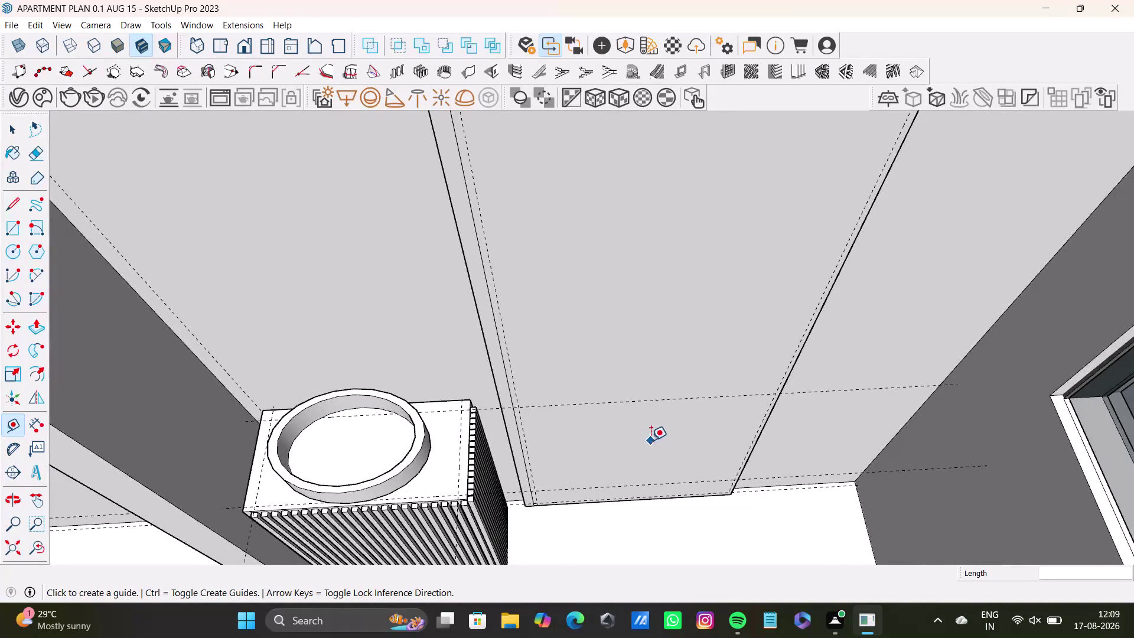
middle_drag(652, 438, 666, 527)
middle_drag(689, 521, 657, 398)
middle_drag(667, 424, 705, 405)
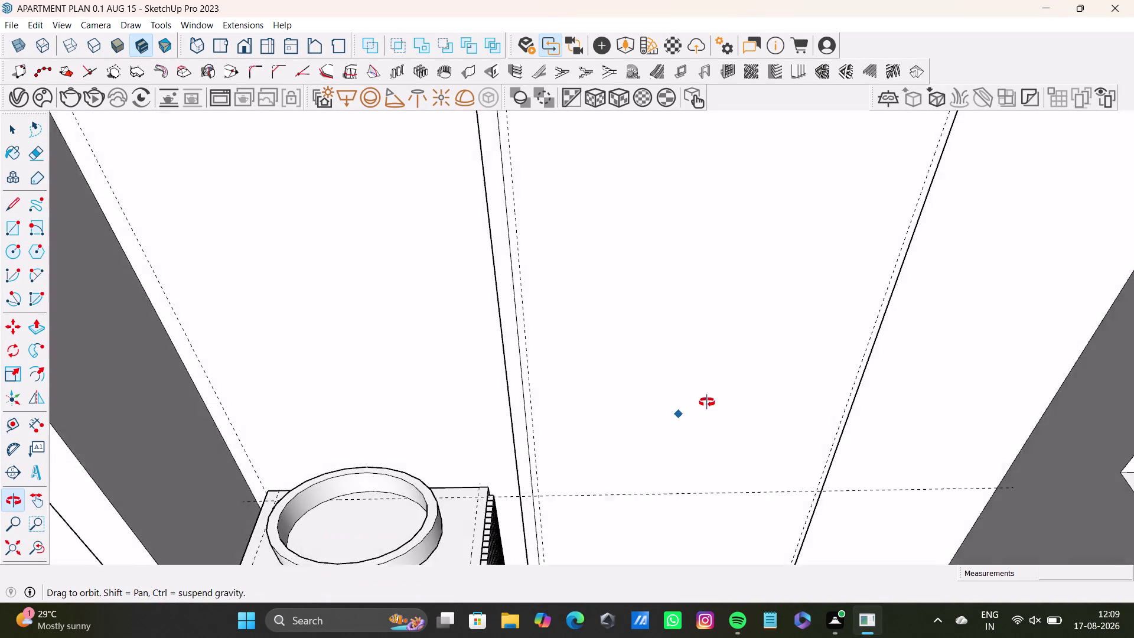
middle_drag(704, 405, 712, 459)
scroll(down, 3)
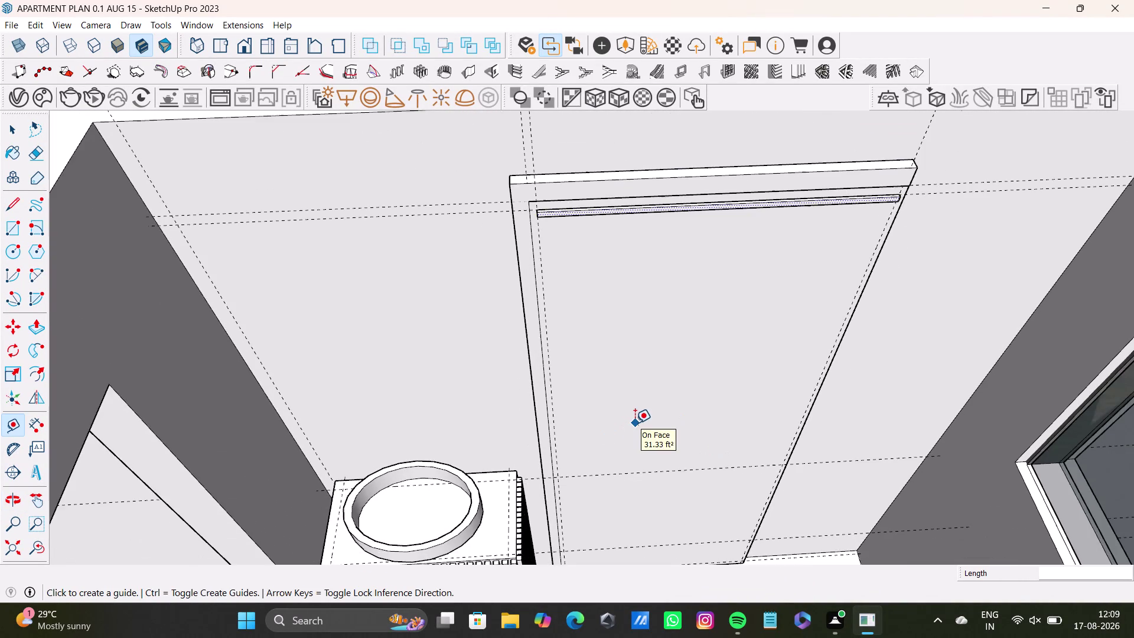
Orbit between the door's lower part and top strip, finishing zoomed in on the strip.
middle_drag(635, 422, 587, 472)
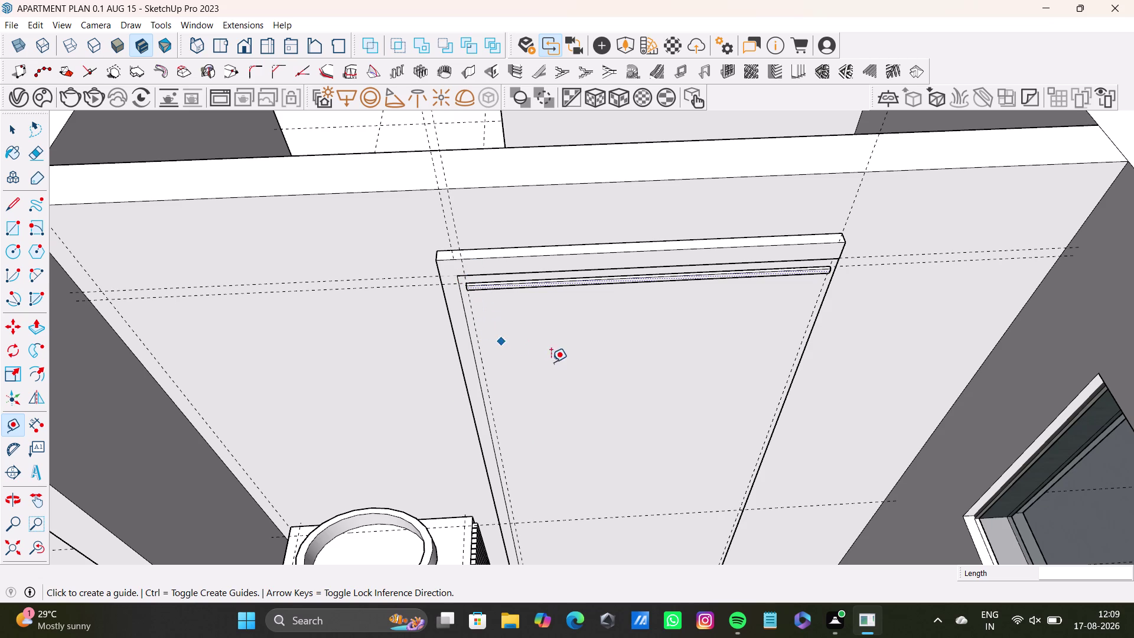
middle_drag(617, 399, 629, 340)
middle_drag(670, 393, 668, 417)
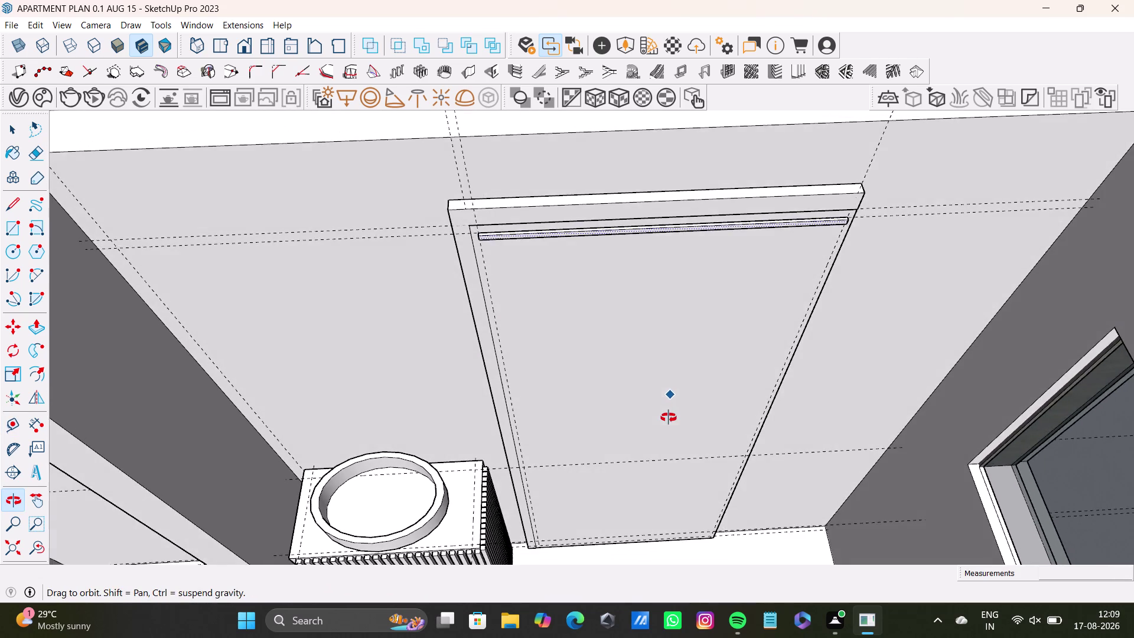
middle_drag(668, 417, 659, 379)
scroll(up, 3)
middle_drag(634, 447, 638, 362)
middle_drag(619, 446, 625, 416)
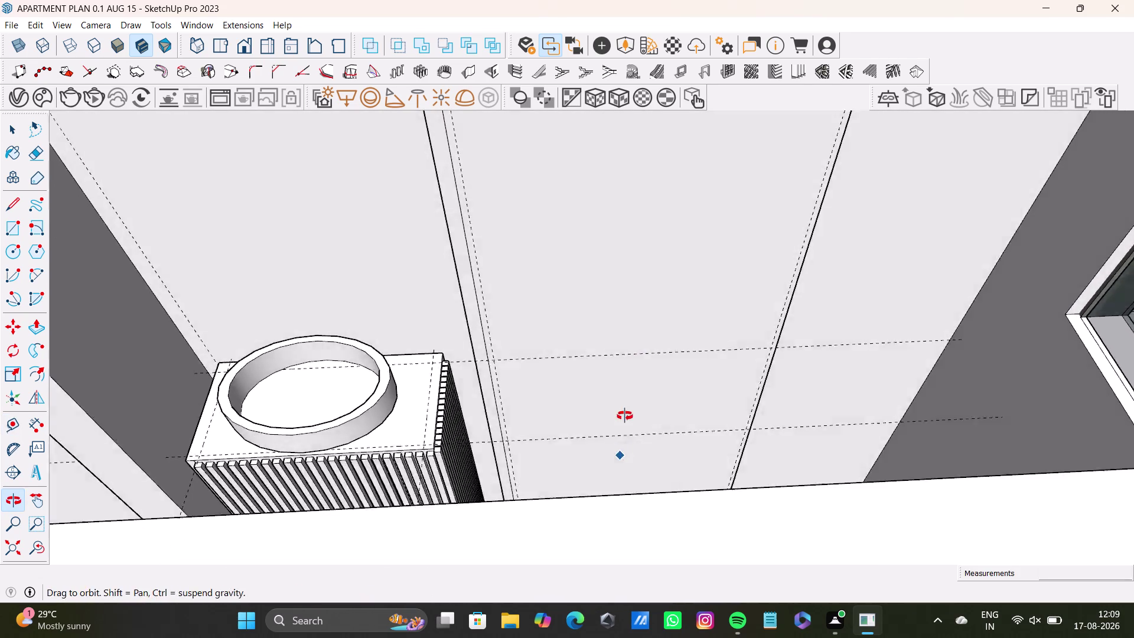
middle_drag(625, 416, 625, 414)
middle_drag(587, 445, 580, 520)
drag(33, 552, 43, 549)
middle_drag(496, 360, 502, 386)
middle_drag(507, 389, 507, 416)
key(space)
scroll(up, 3)
middle_drag(450, 186, 447, 307)
scroll(up, 3)
middle_drag(433, 281, 317, 299)
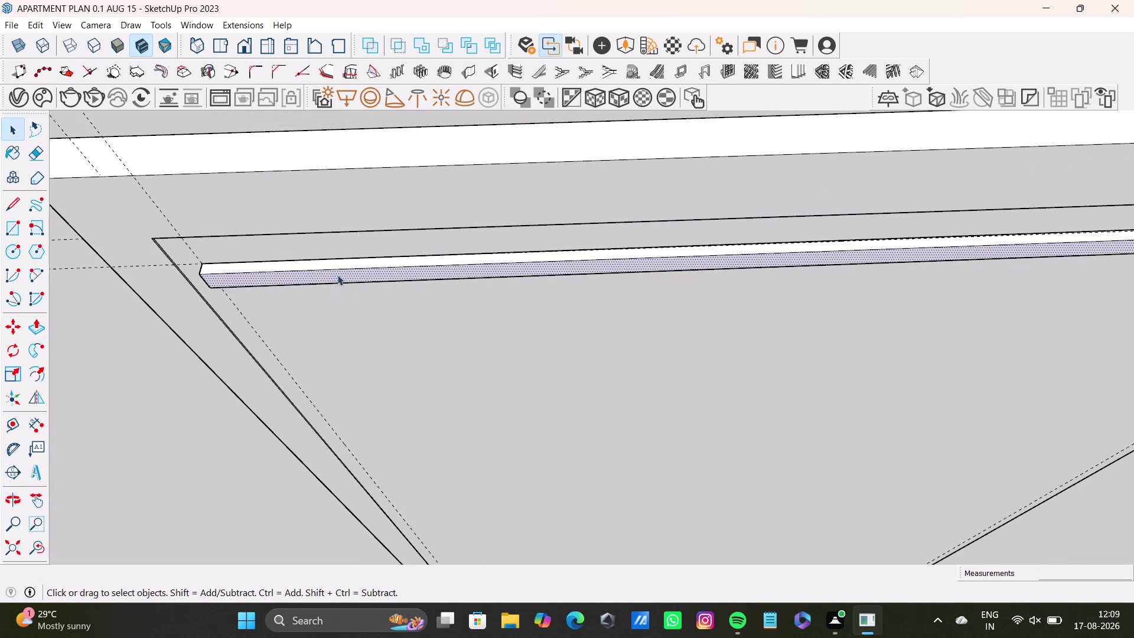
double_click(365, 264)
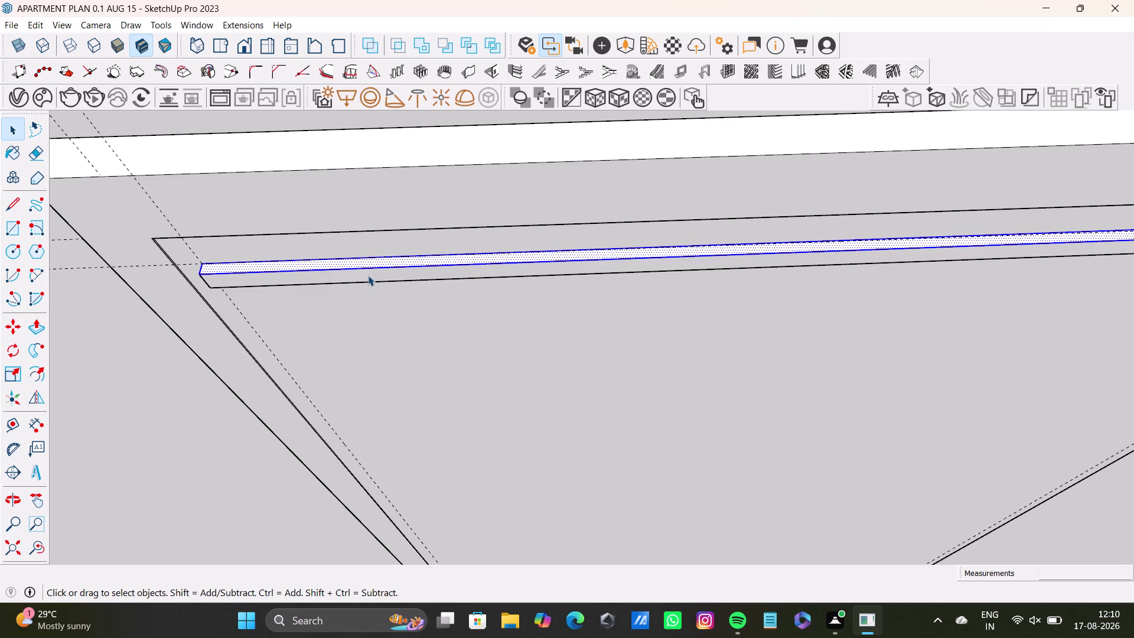
double_click(312, 277)
click(302, 278)
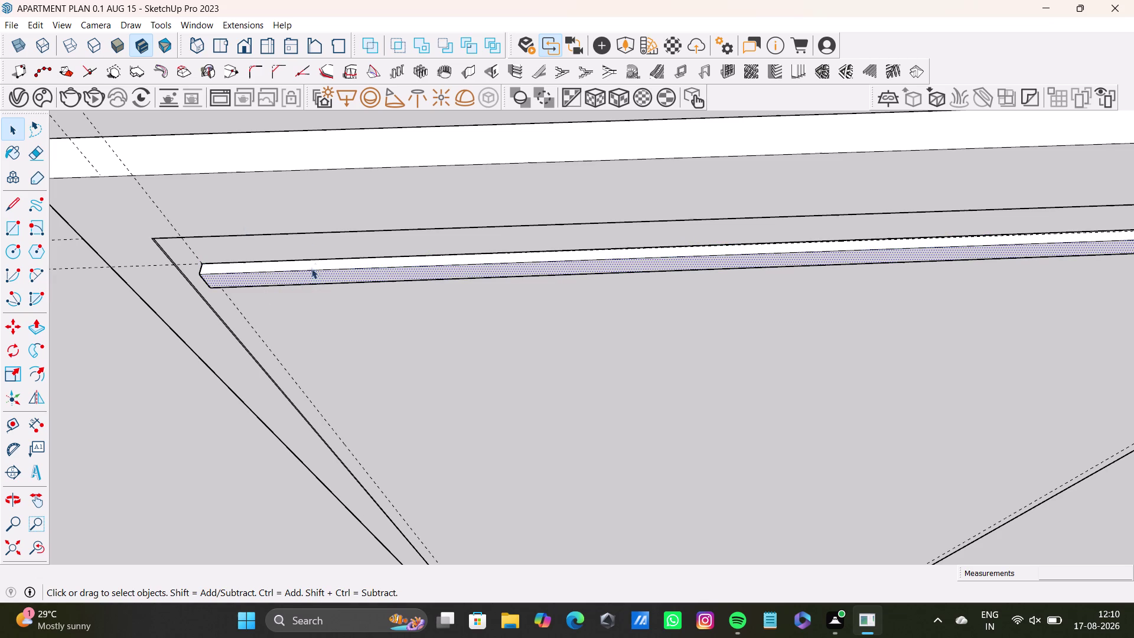
double_click(327, 264)
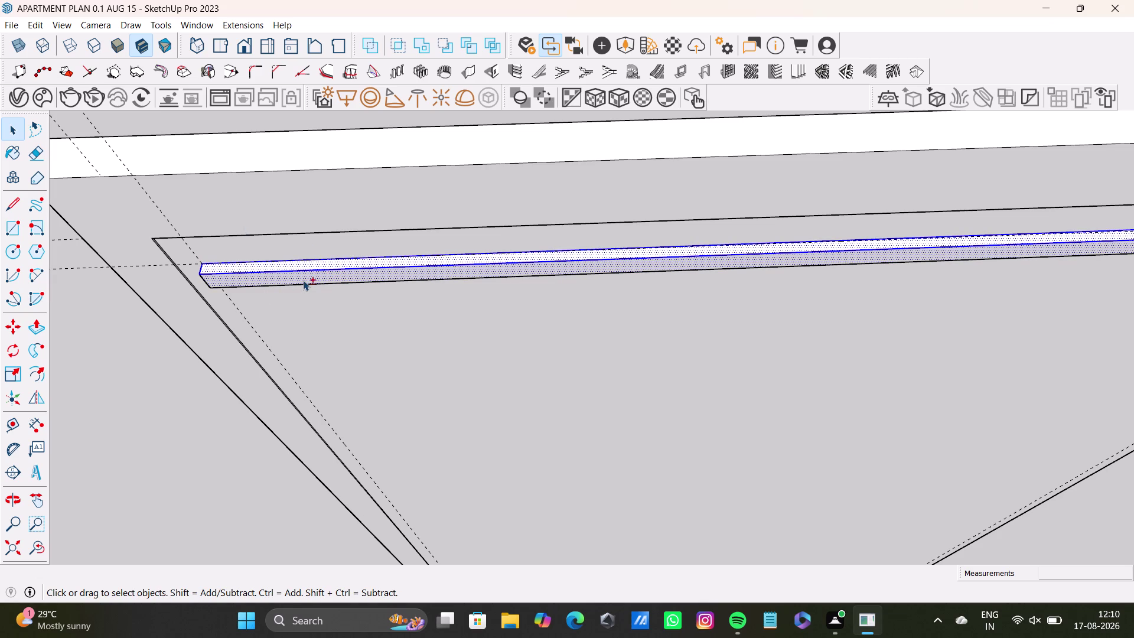
double_click(303, 280)
double_click(307, 280)
middle_drag(286, 289, 393, 270)
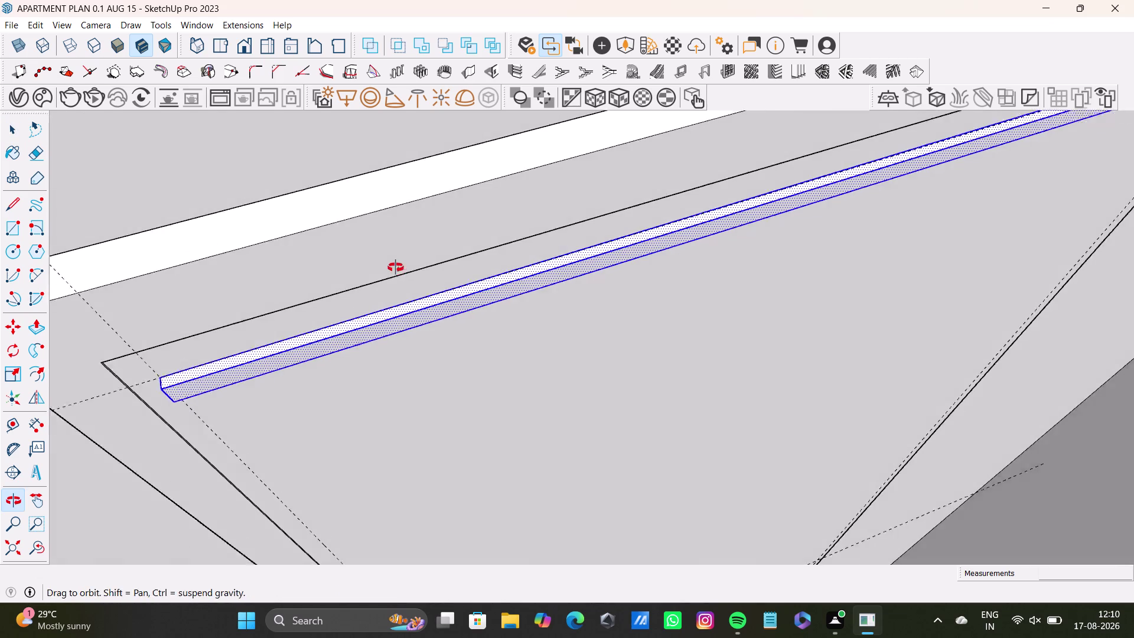
middle_drag(392, 269, 396, 268)
scroll(down, 3)
middle_drag(358, 337, 429, 291)
scroll(up, 3)
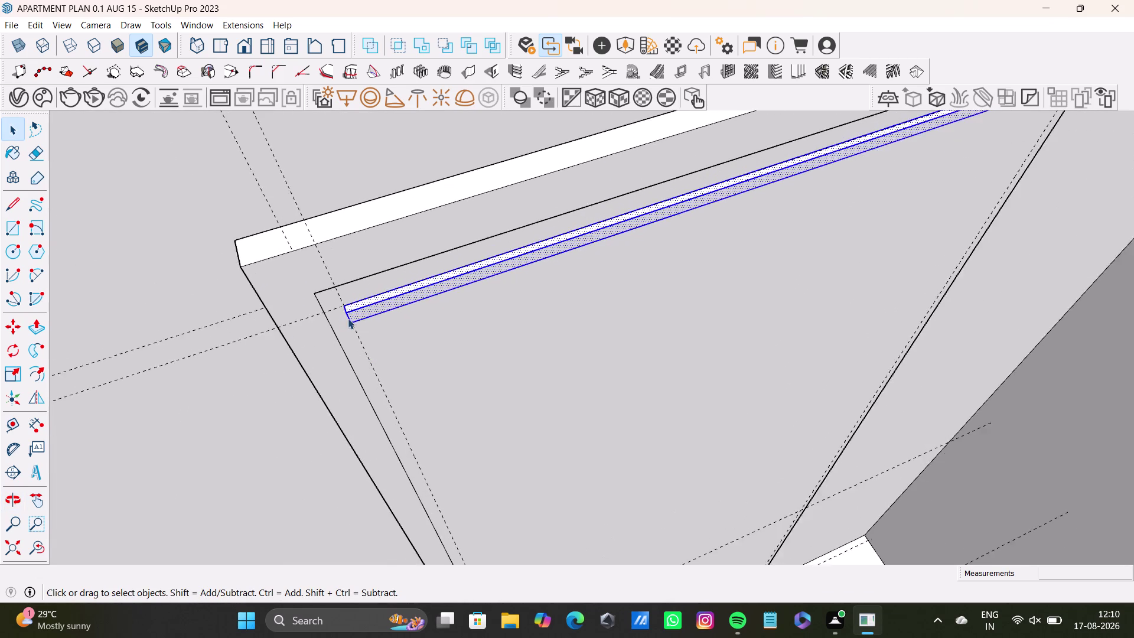
scroll(up, 3)
middle_drag(350, 310, 443, 224)
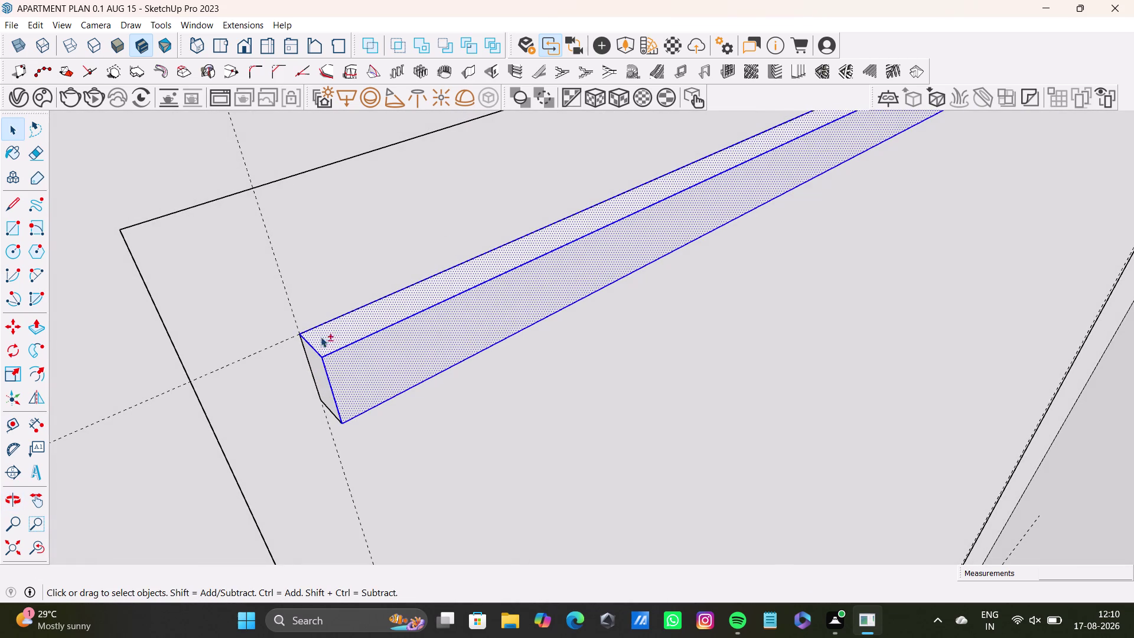
double_click(319, 363)
middle_drag(468, 366, 363, 366)
scroll(down, 3)
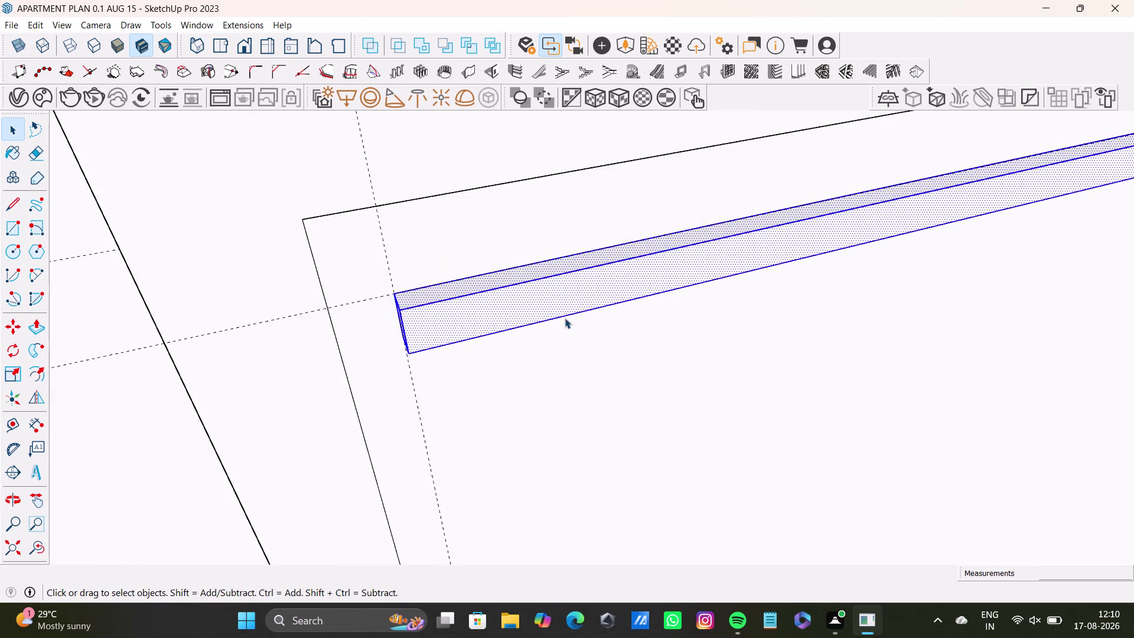
scroll(down, 3)
middle_drag(743, 309, 336, 372)
scroll(down, 3)
middle_drag(787, 277, 590, 310)
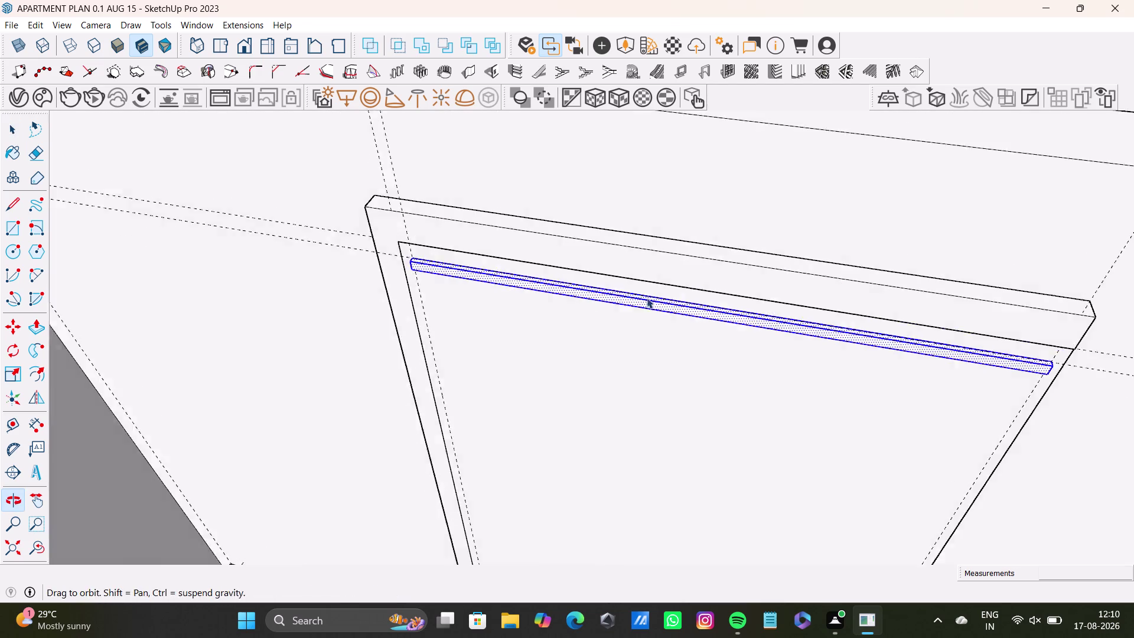
middle_drag(893, 302, 689, 248)
scroll(up, 3)
middle_drag(904, 329, 739, 261)
scroll(up, 3)
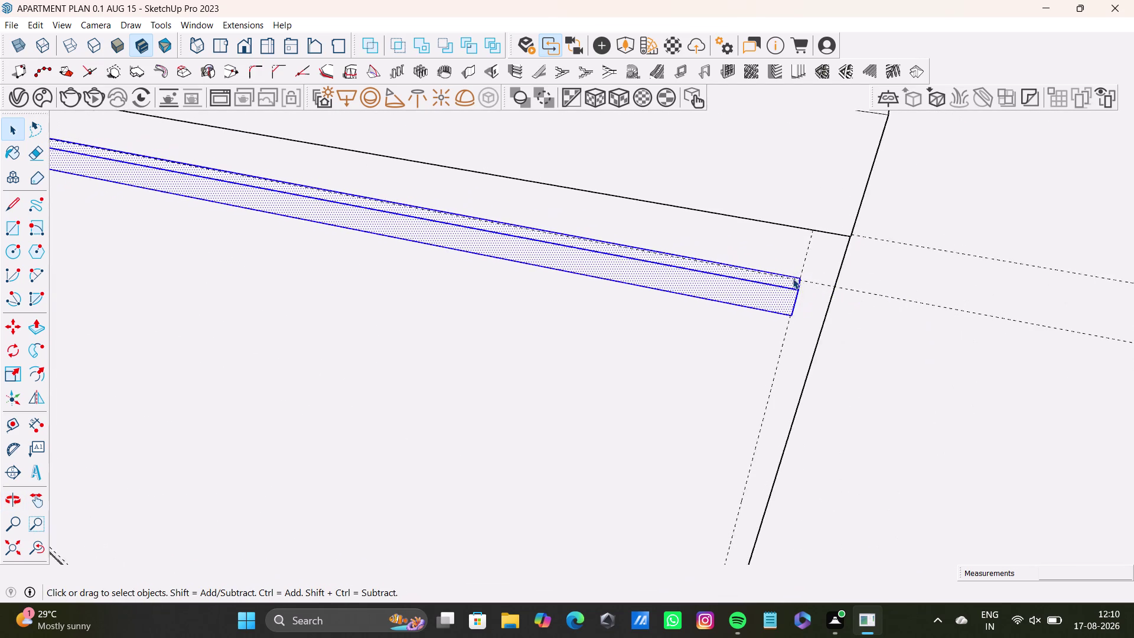
scroll(up, 3)
middle_drag(802, 287, 668, 201)
double_click(818, 366)
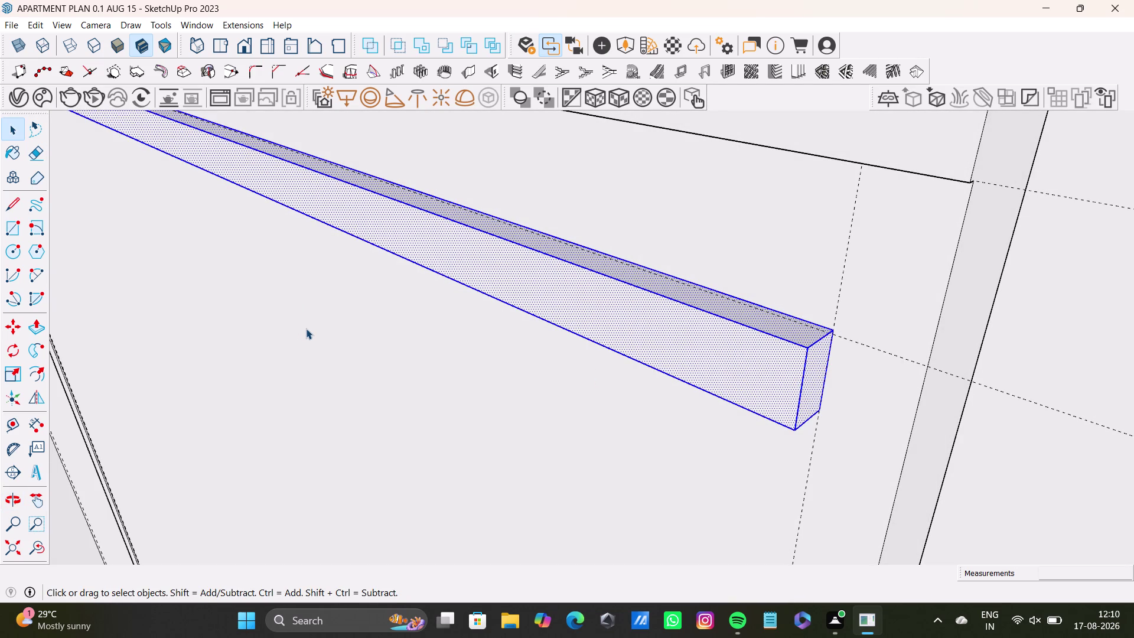
Start a Move copy of the shelf strip, using its left corner as the base point.
middle_drag(365, 363, 521, 375)
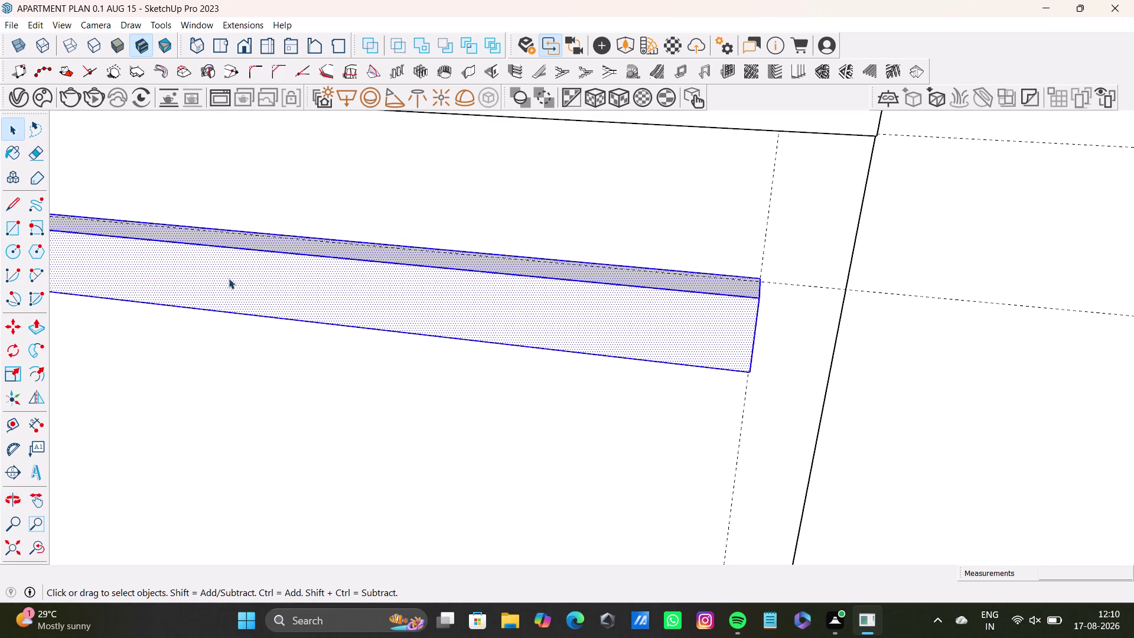
scroll(down, 3)
middle_drag(284, 334, 503, 337)
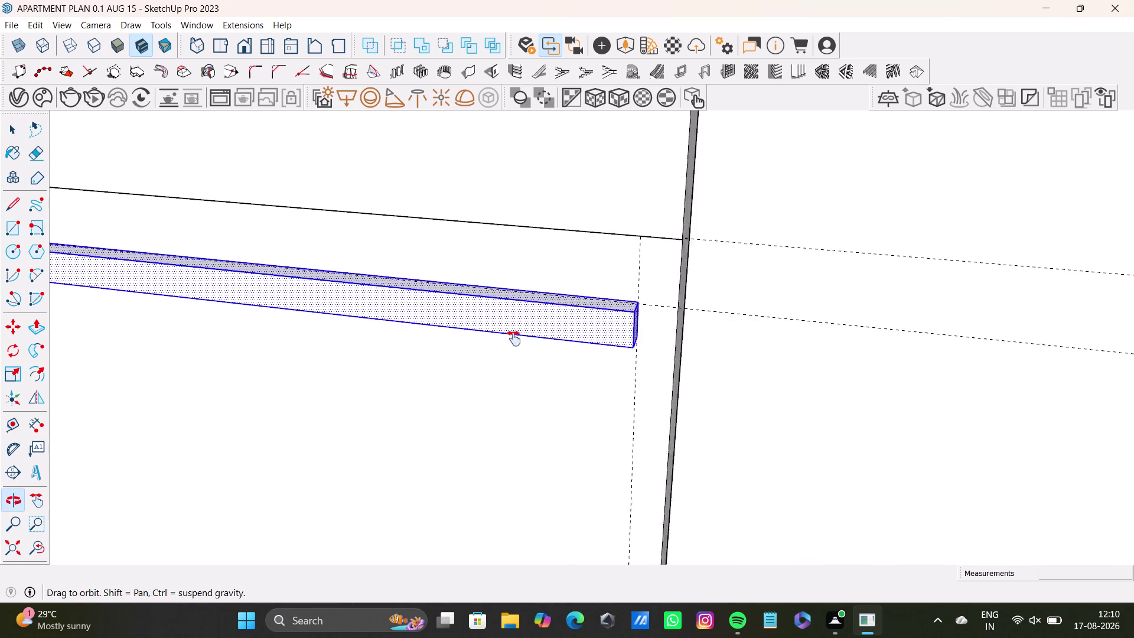
middle_drag(503, 338, 741, 357)
scroll(down, 3)
middle_drag(236, 375, 528, 367)
scroll(down, 3)
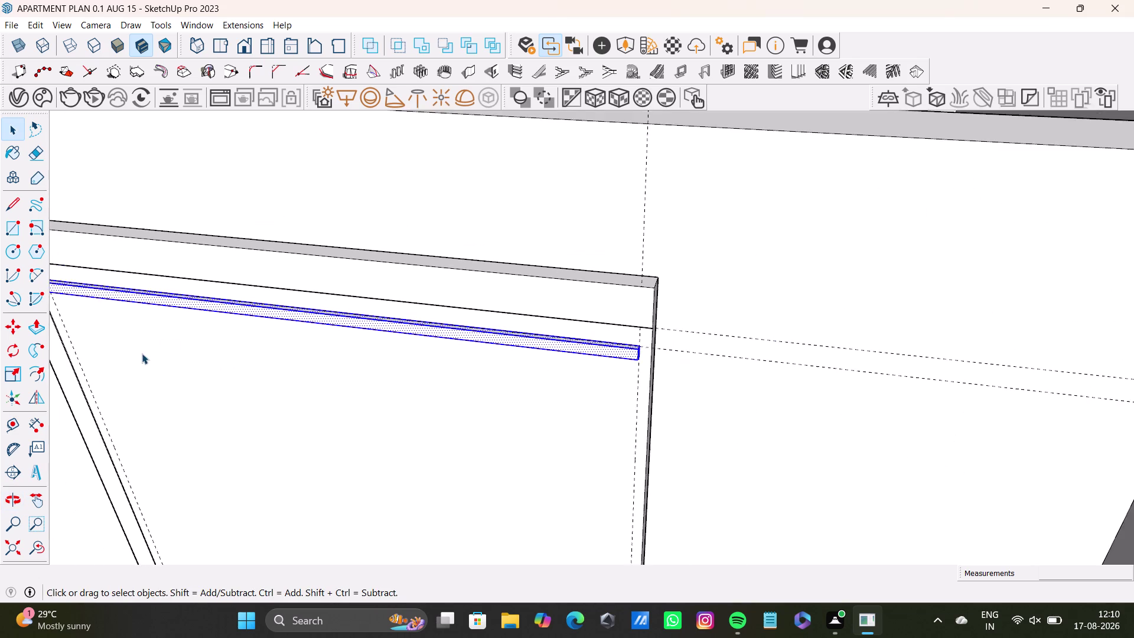
middle_drag(142, 353, 393, 360)
scroll(up, 3)
key(m)
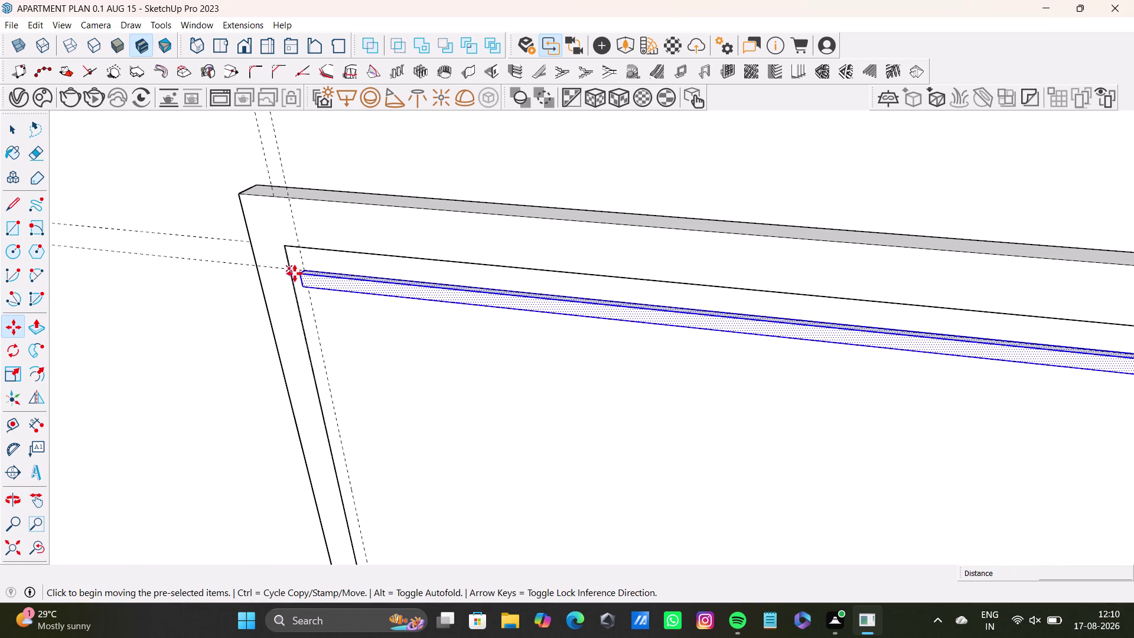
scroll(up, 3)
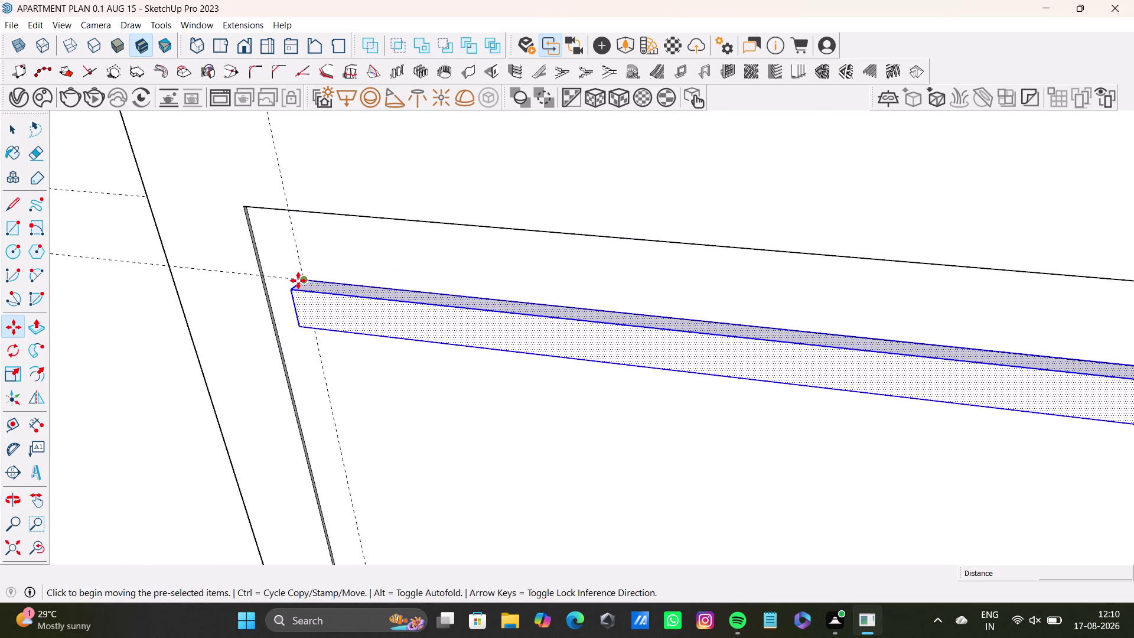
click(305, 279)
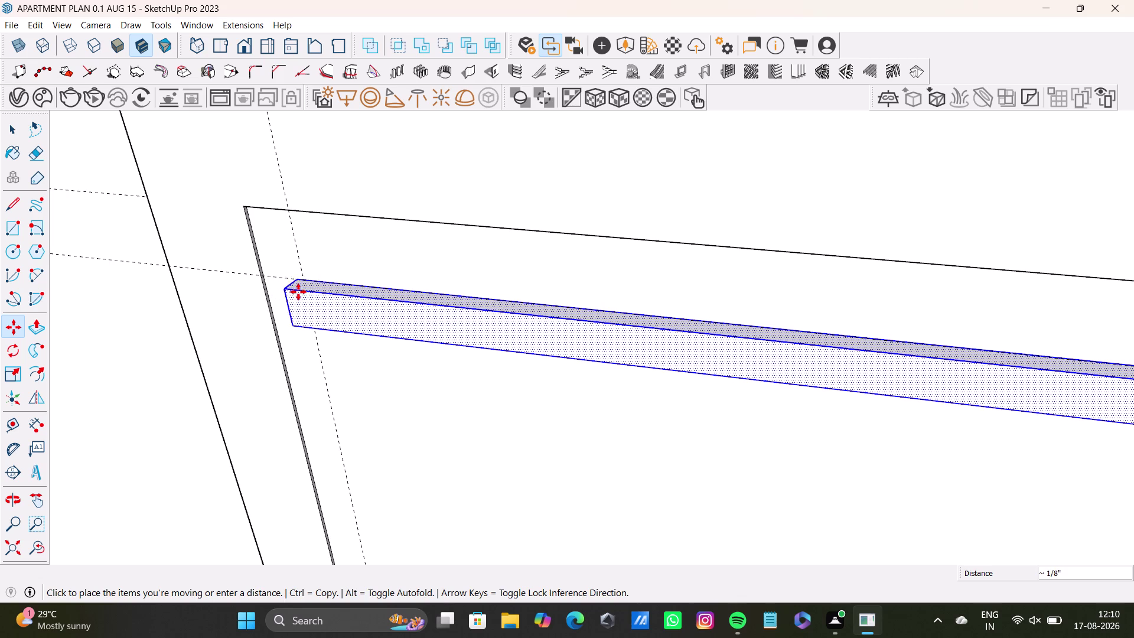
key(m)
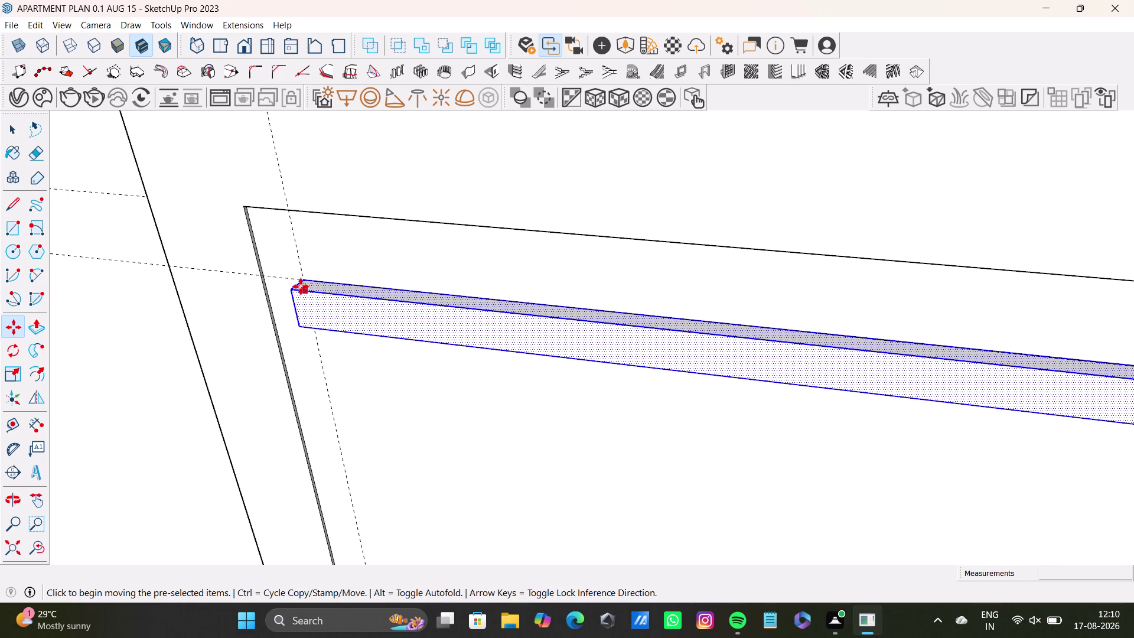
key(m)
click(306, 284)
Orbit down to the opening's bottom edge and drop the strip copy there.
scroll(down, 3)
middle_drag(416, 463, 373, 245)
scroll(down, 3)
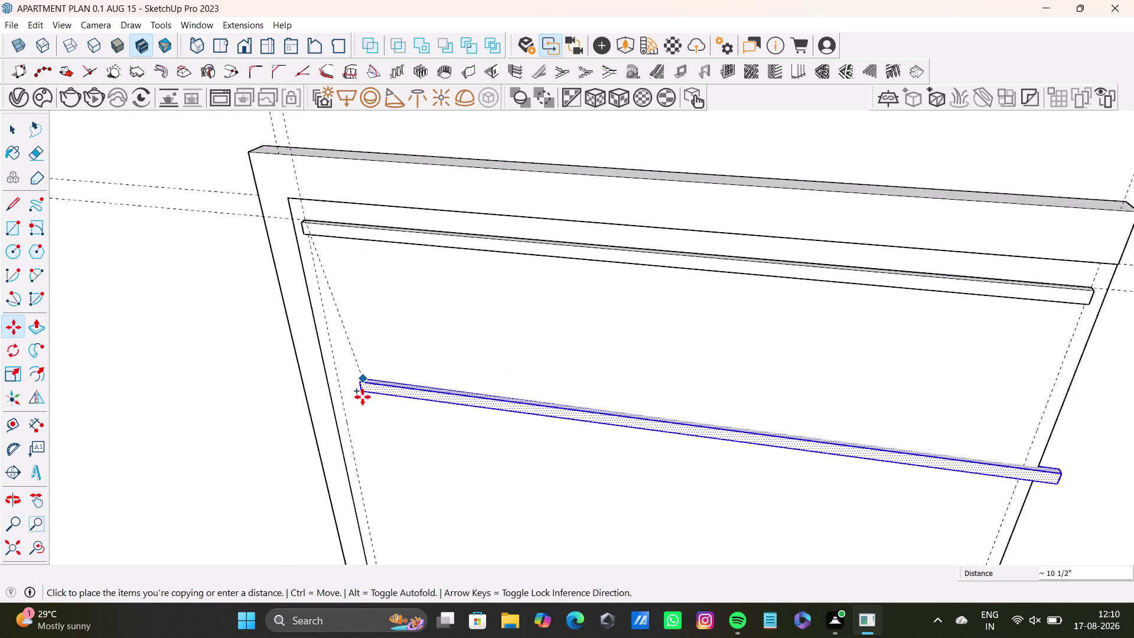
middle_drag(366, 391, 341, 194)
scroll(down, 3)
middle_drag(372, 417, 379, 226)
middle_drag(391, 257, 381, 350)
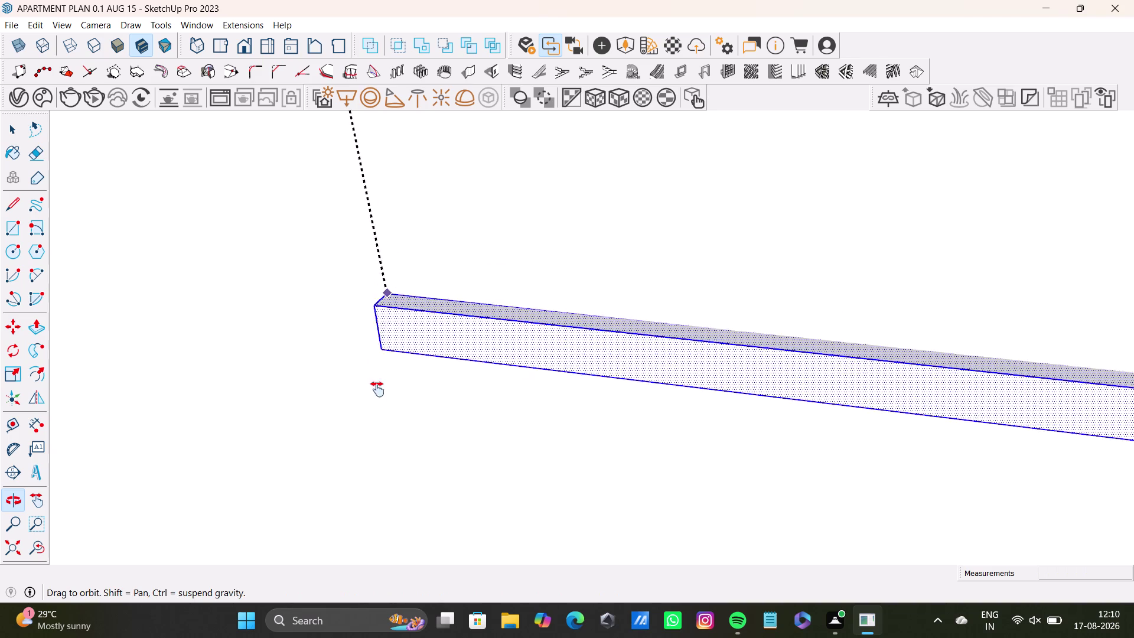
middle_drag(381, 350, 363, 480)
click(37, 545)
middle_drag(416, 435, 401, 487)
scroll(down, 3)
middle_drag(390, 485, 414, 386)
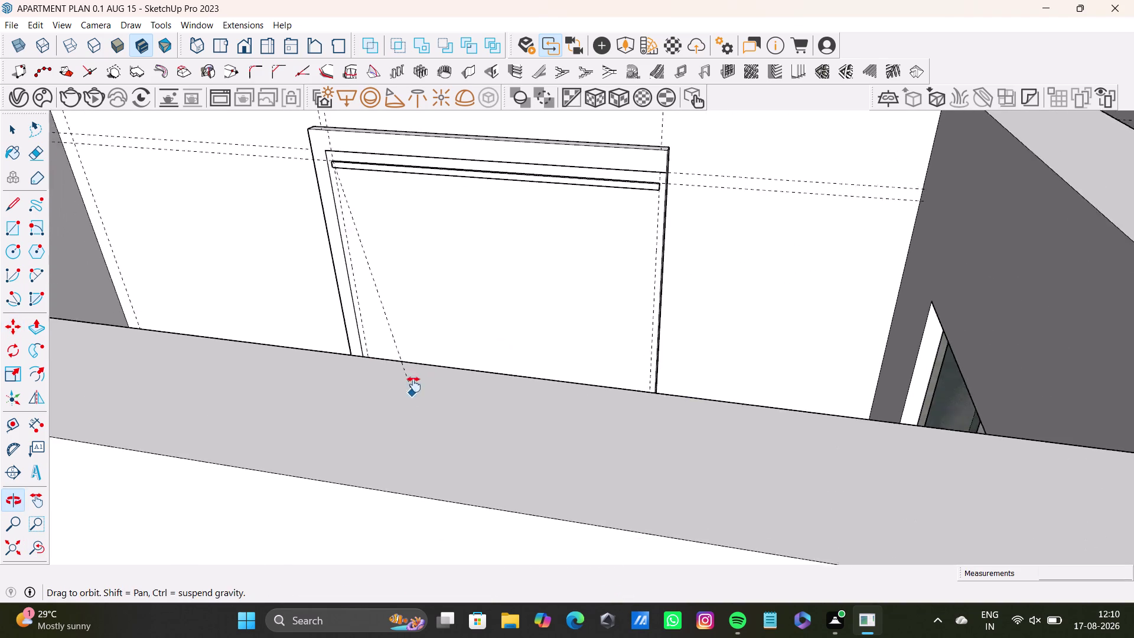
middle_drag(413, 387, 414, 384)
middle_drag(412, 389, 407, 536)
scroll(up, 3)
middle_drag(428, 297, 412, 343)
scroll(down, 3)
scroll(up, 3)
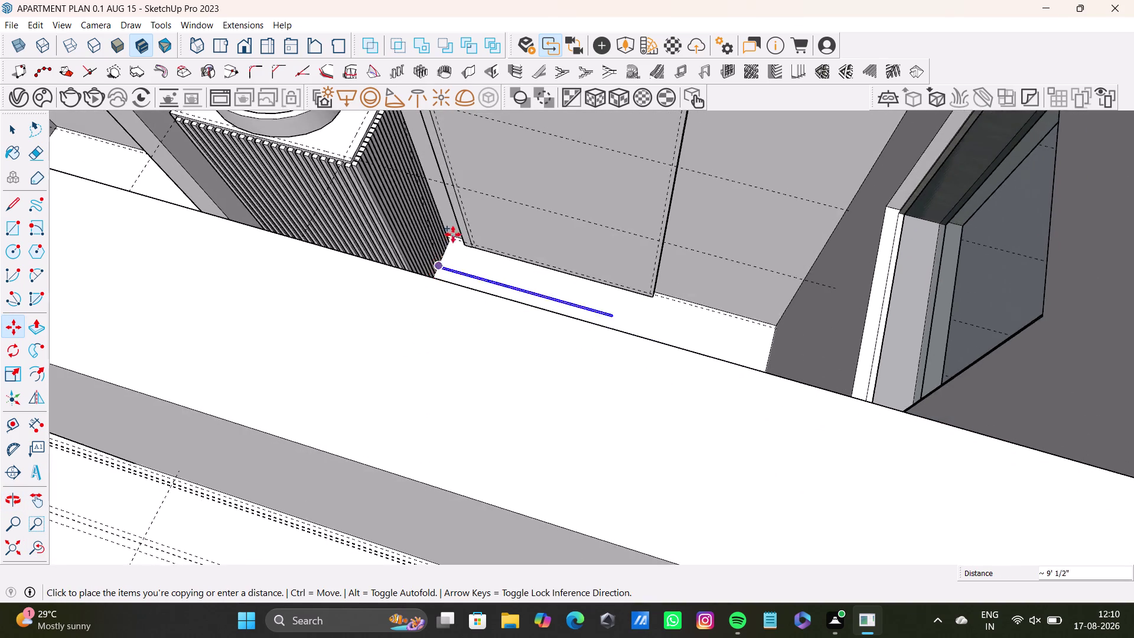
scroll(up, 3)
middle_drag(491, 242, 488, 189)
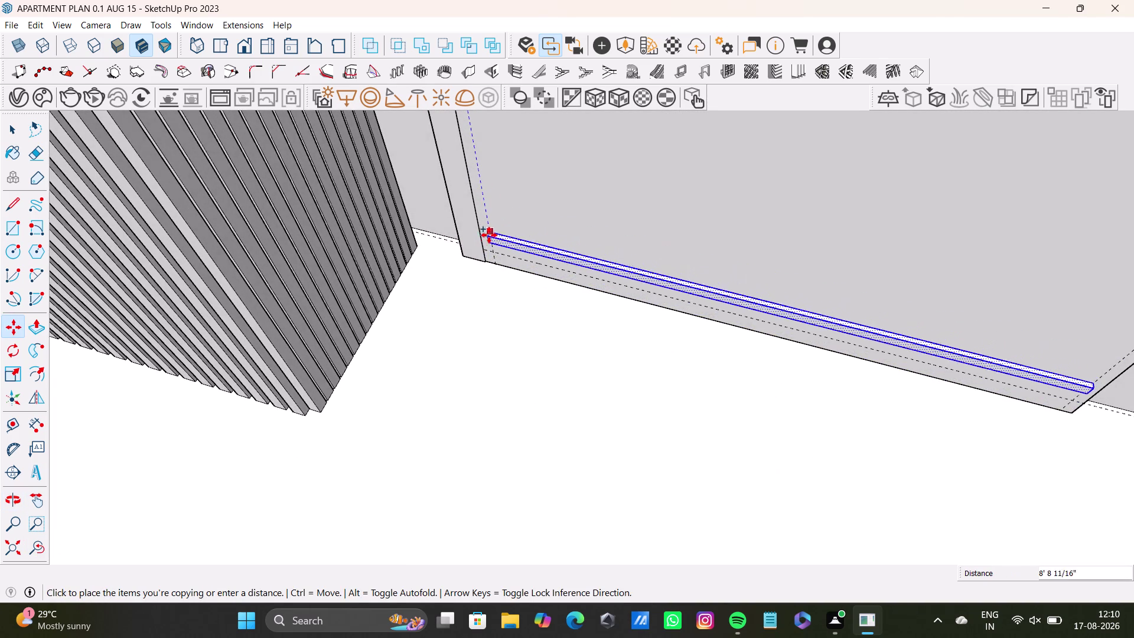
middle_drag(501, 242, 532, 167)
middle_drag(508, 234, 523, 236)
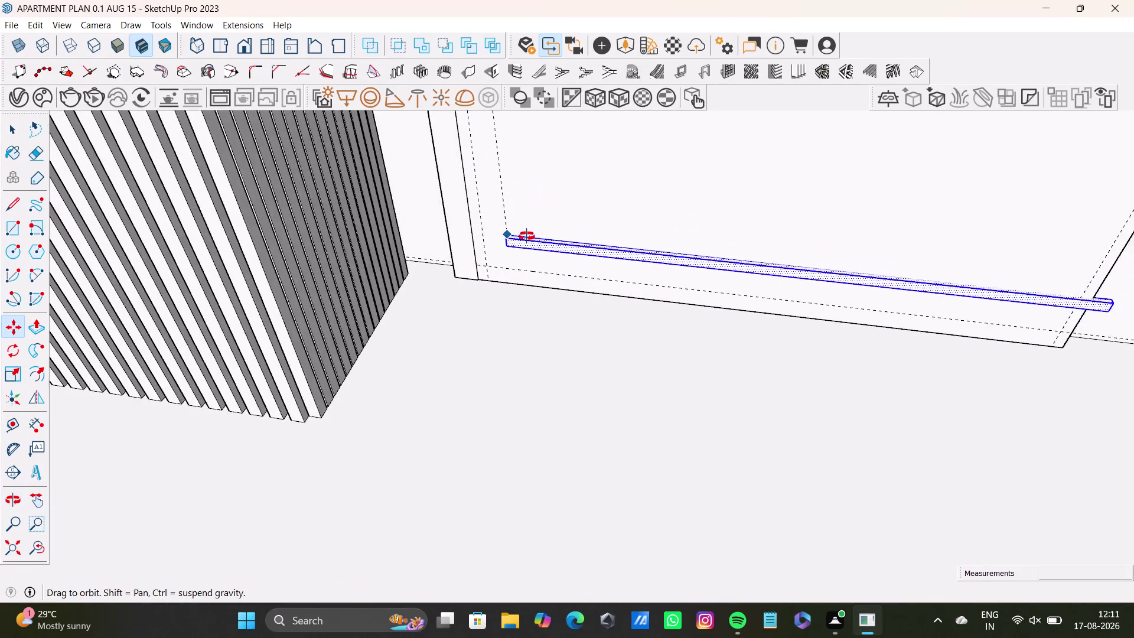
middle_drag(523, 236, 554, 215)
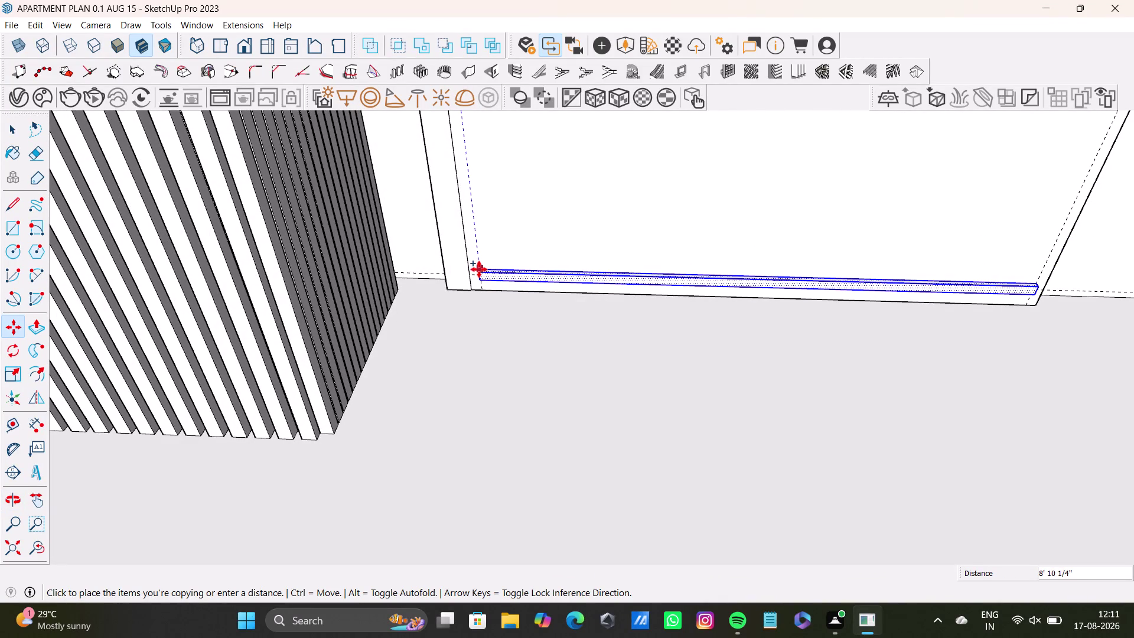
click(479, 269)
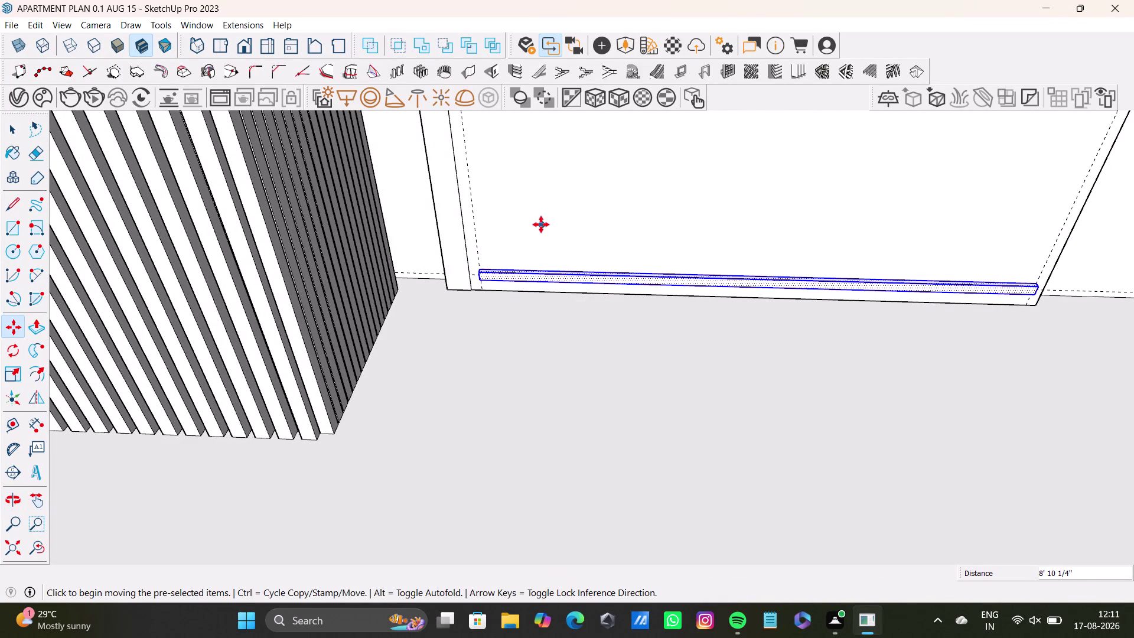
Divide the gap between the two strips into 25 evenly spaced copies with /25.
key(slash)
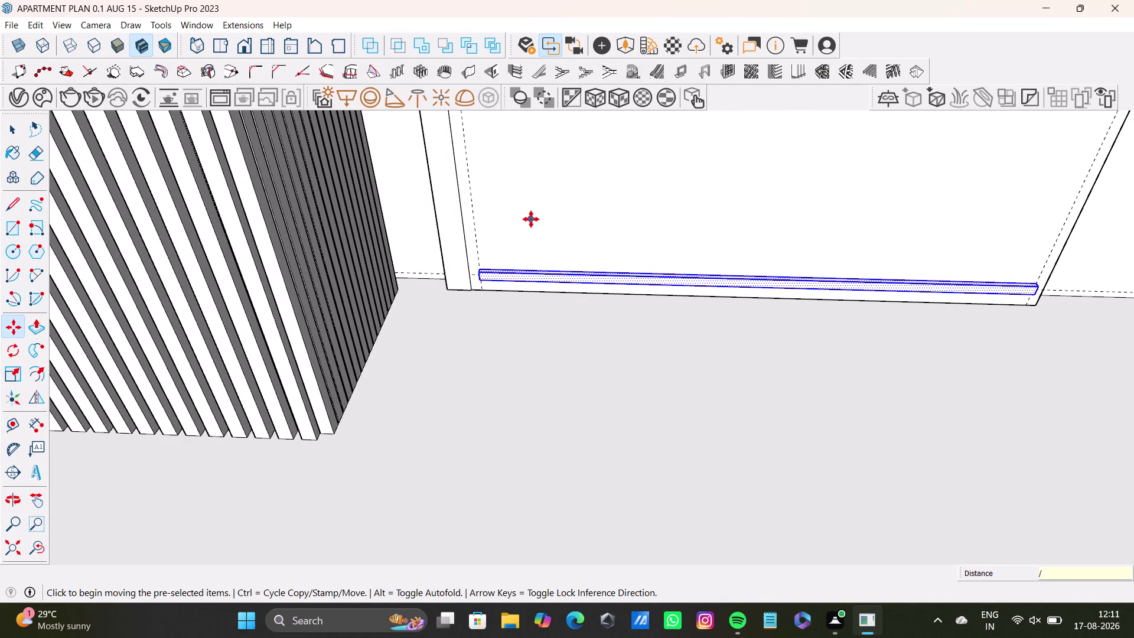
text(25)
key(Return)
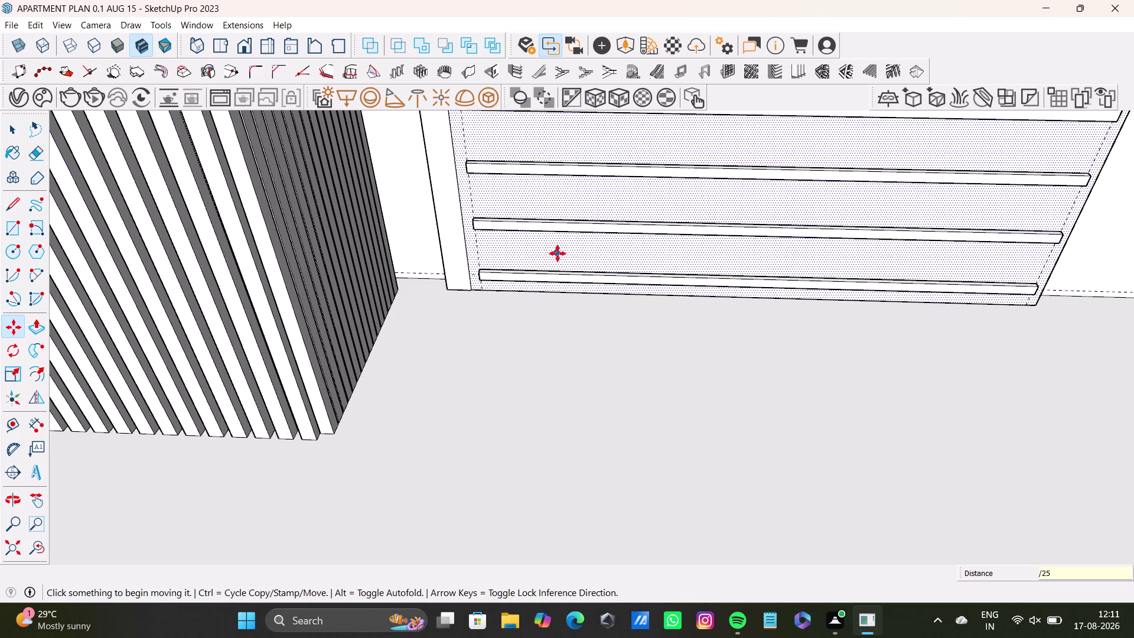
scroll(down, 3)
click(44, 555)
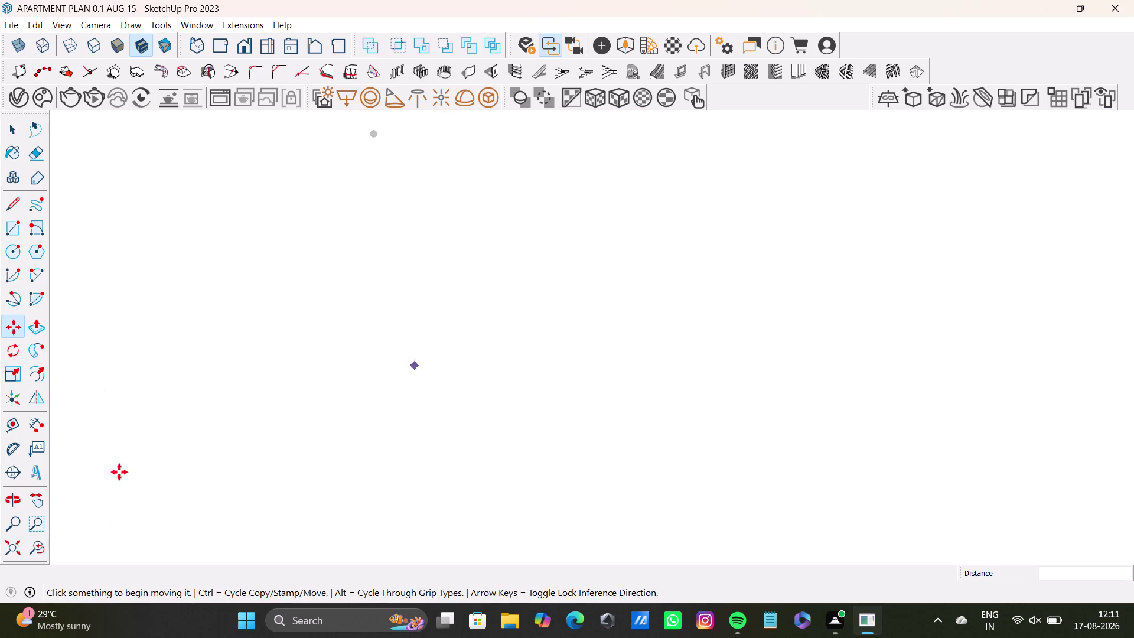
click(9, 543)
Zoom out to the apartment, then orbit back to review the wardrobe's slats from below.
middle_drag(674, 254, 279, 444)
scroll(up, 3)
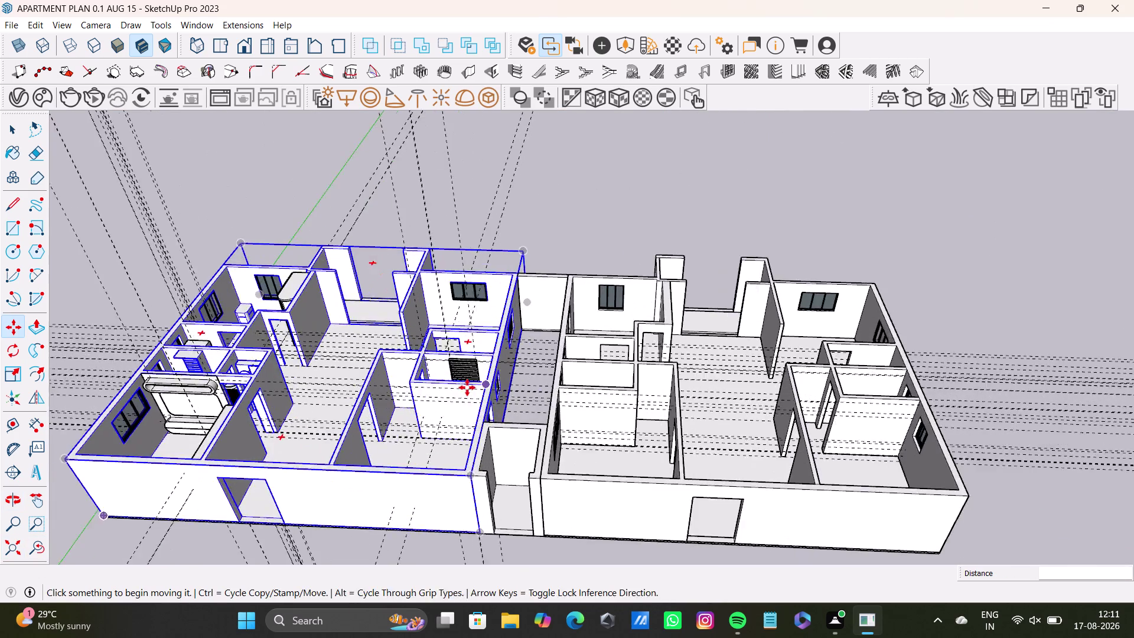
scroll(up, 3)
middle_drag(476, 352, 475, 372)
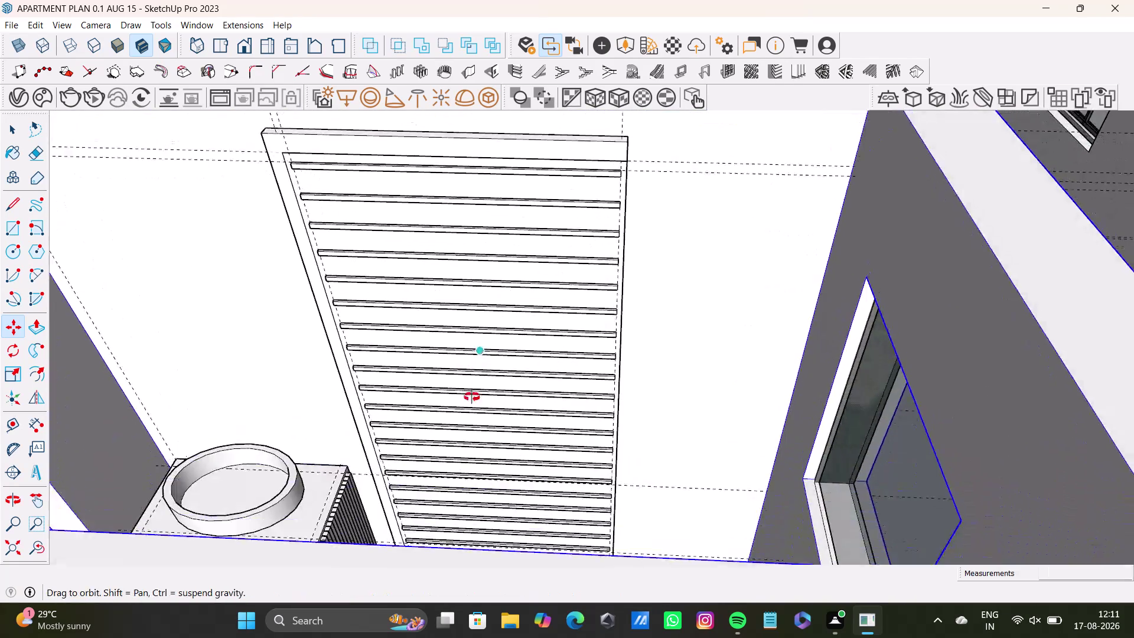
middle_drag(476, 372, 470, 458)
middle_drag(461, 394, 475, 430)
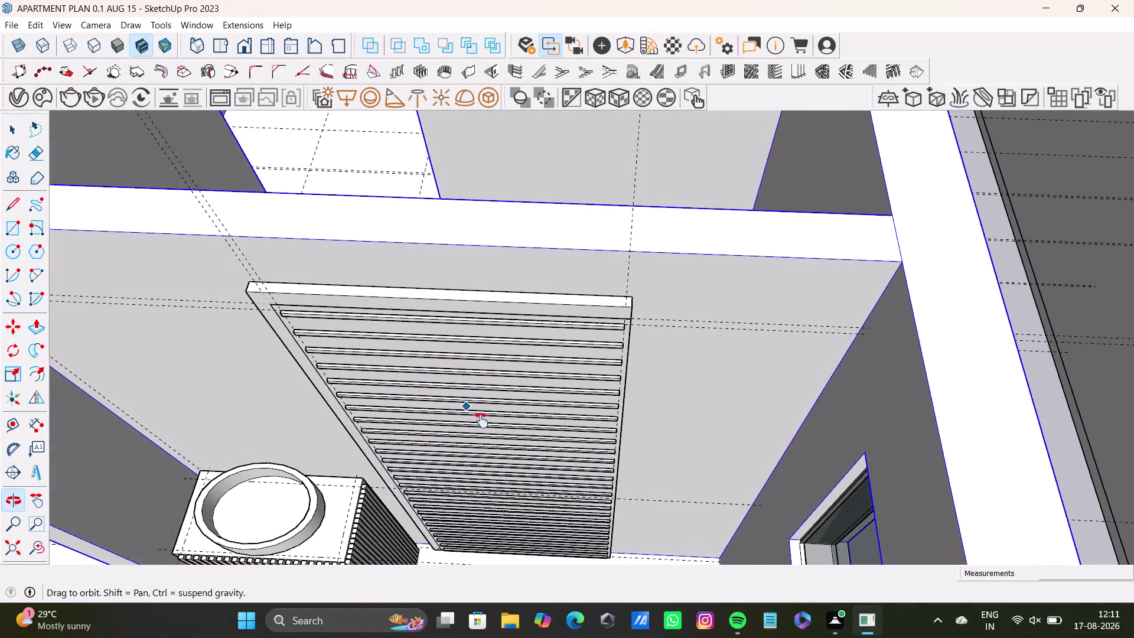
middle_drag(475, 431, 486, 415)
key(space)
Push/pull the cabinet's top panel outward so the slab overhangs the slats.
click(286, 261)
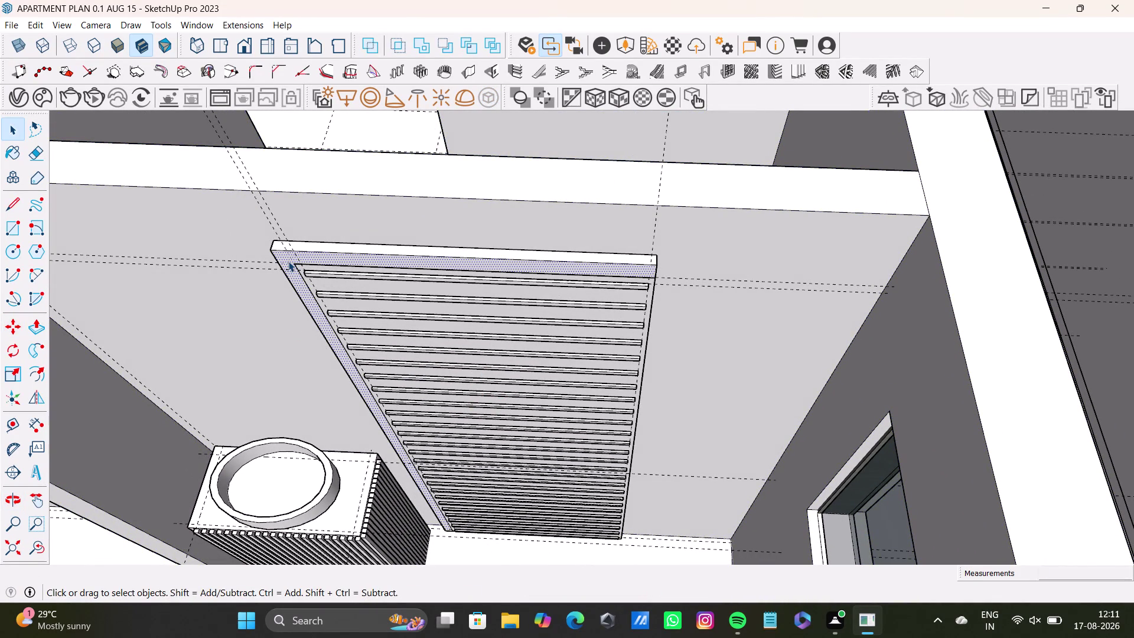
key(p)
drag(288, 261, 267, 373)
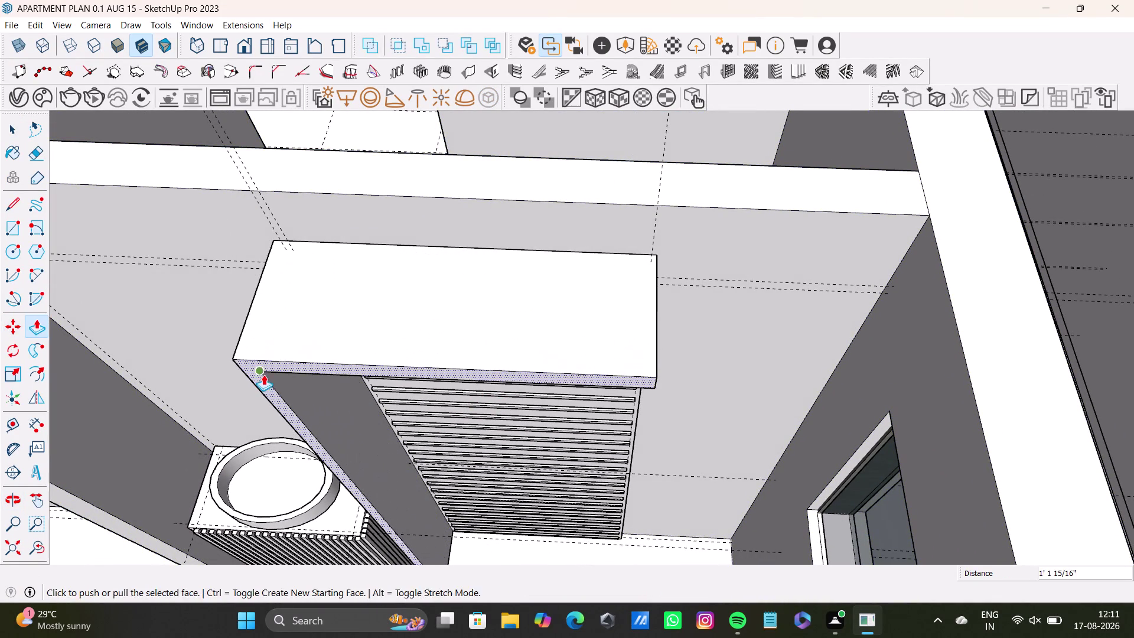
middle_drag(263, 375, 304, 255)
middle_drag(317, 298, 317, 341)
middle_drag(317, 339, 329, 271)
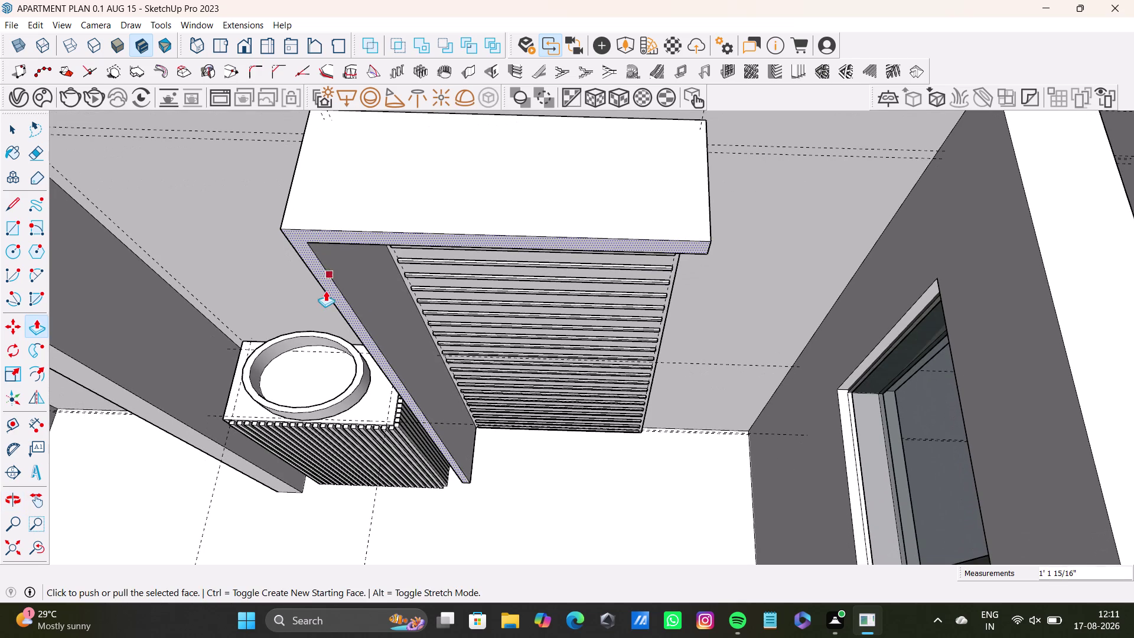
drag(334, 294, 331, 318)
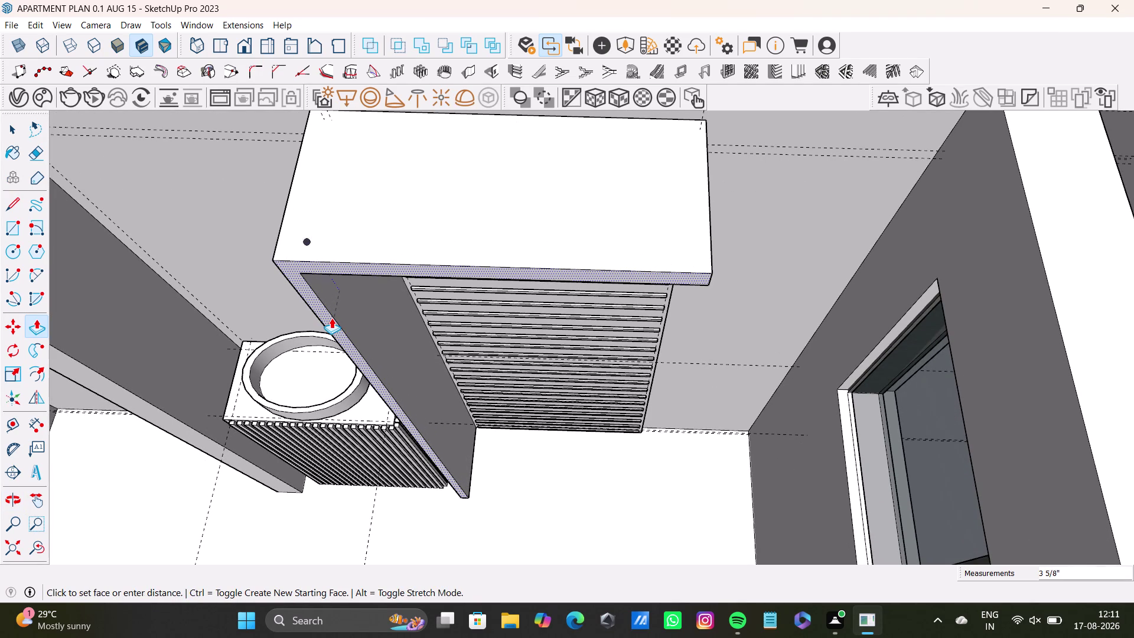
drag(331, 318, 331, 318)
Orbit beneath the top slab and push its underside slightly downward.
middle_drag(500, 339, 493, 407)
middle_drag(502, 392, 508, 351)
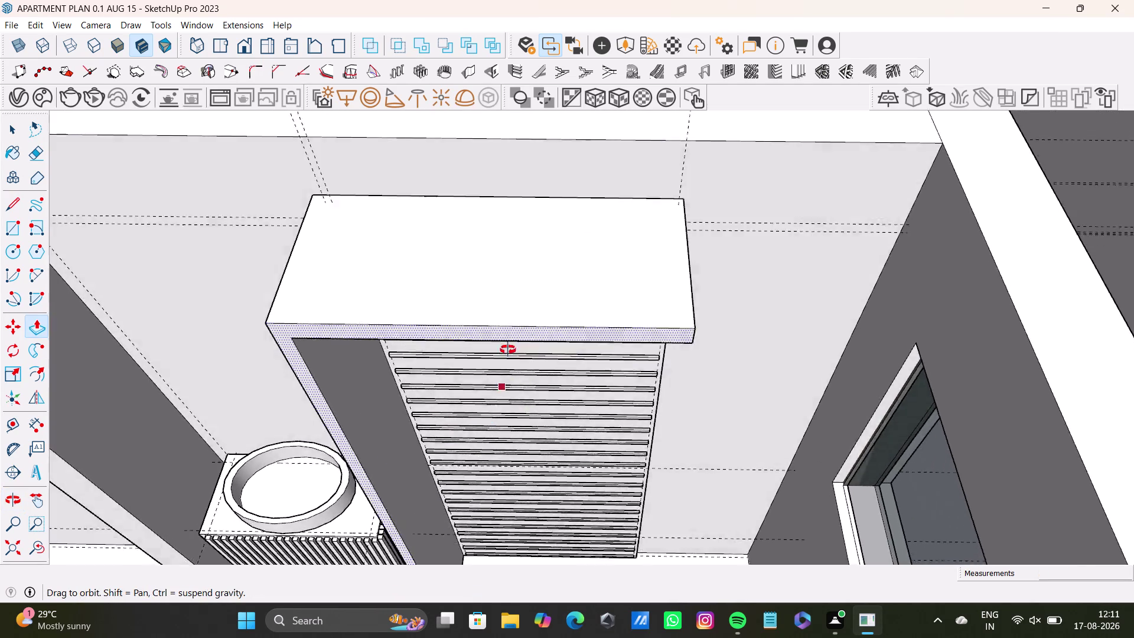
middle_drag(507, 351, 333, 326)
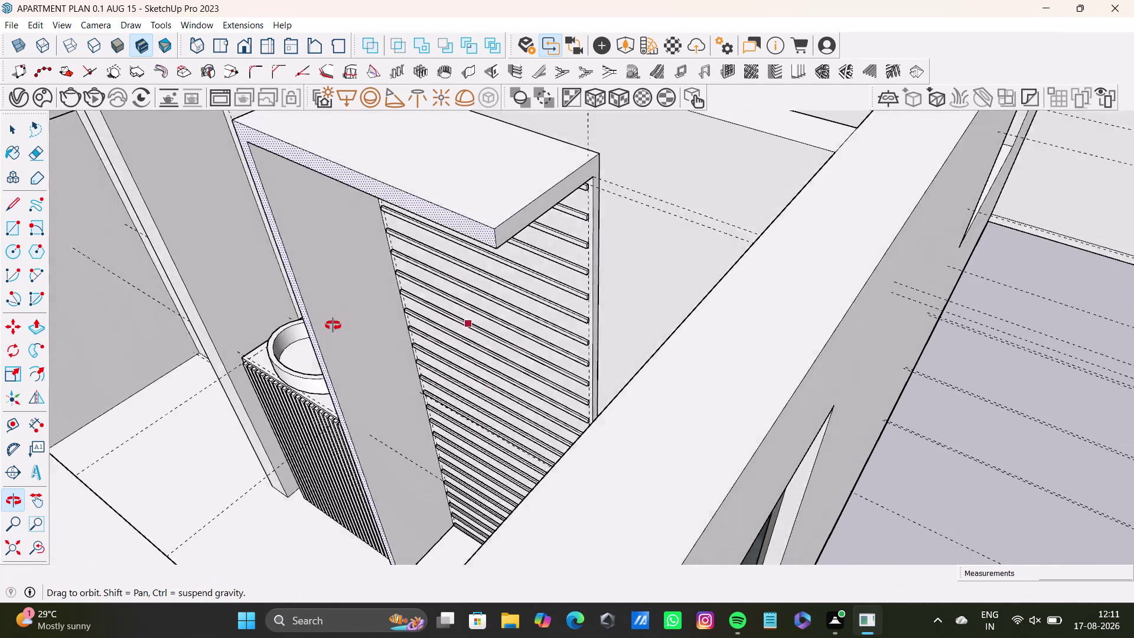
middle_drag(333, 325, 435, 354)
middle_drag(452, 328, 481, 421)
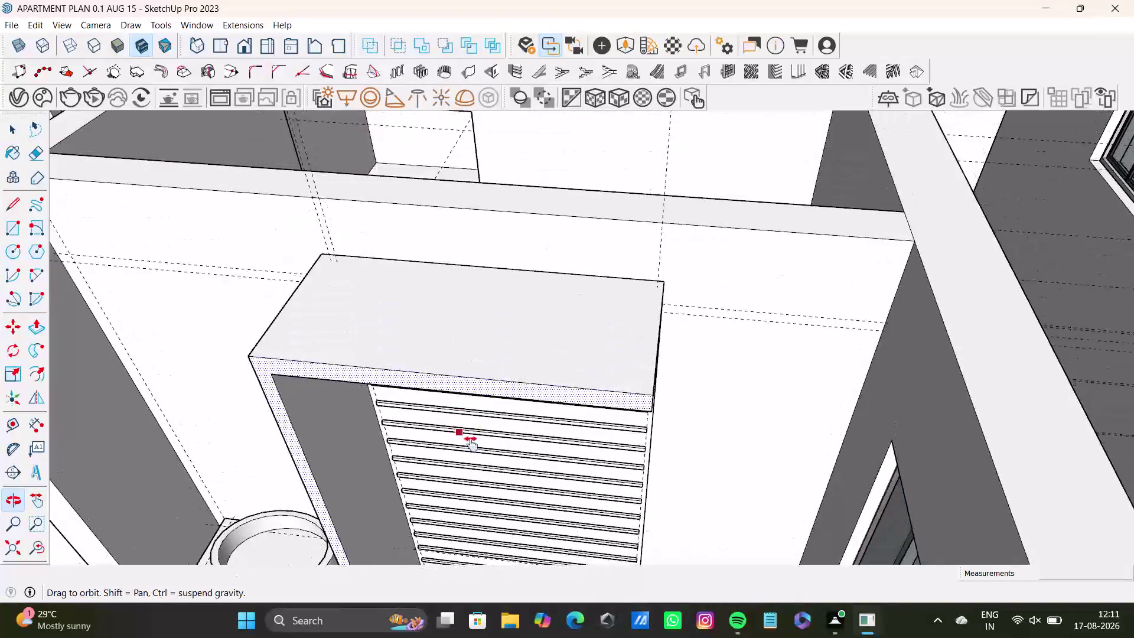
middle_drag(480, 421, 470, 451)
scroll(up, 3)
middle_drag(458, 450, 475, 428)
scroll(up, 3)
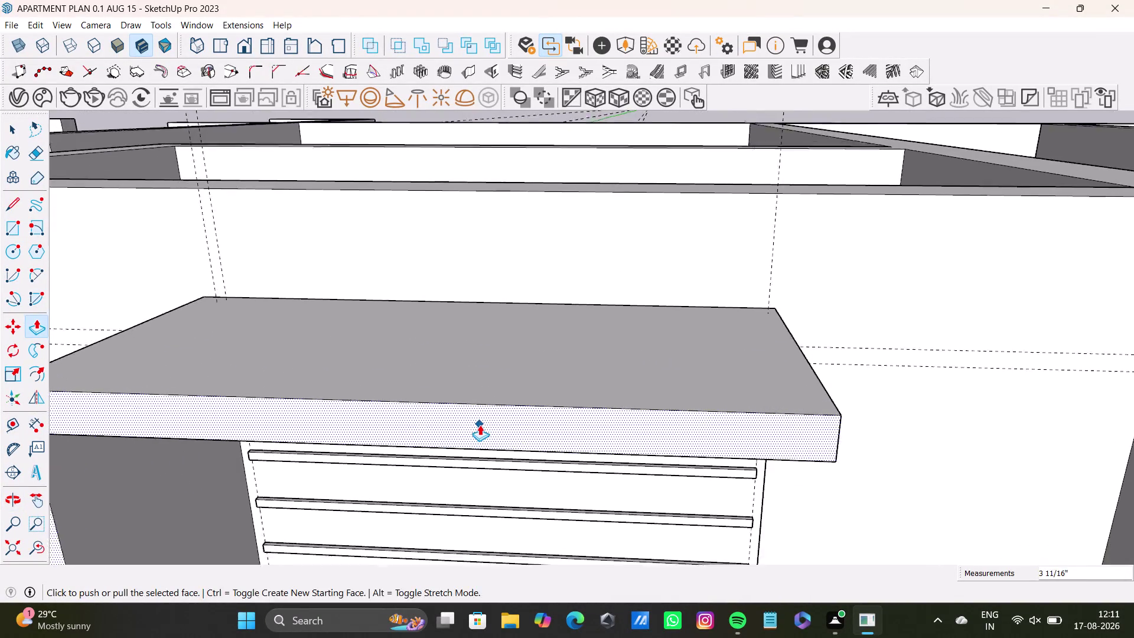
scroll(up, 3)
middle_drag(481, 426, 497, 344)
middle_drag(491, 355, 498, 434)
middle_drag(504, 419, 508, 311)
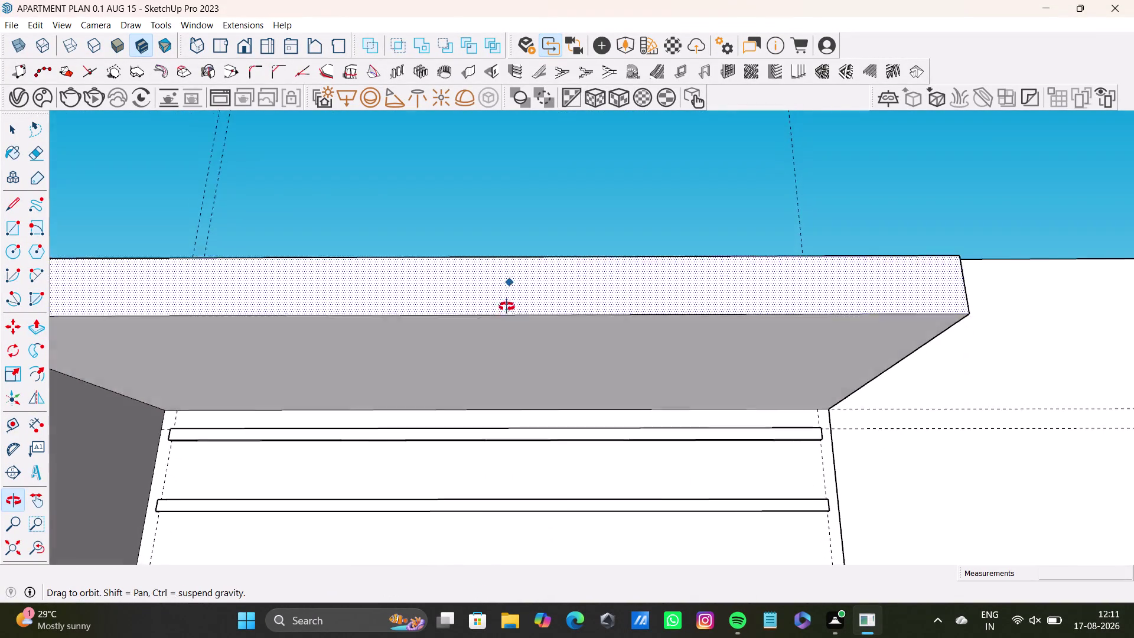
middle_drag(508, 312, 506, 302)
key(space)
click(521, 329)
key(p)
drag(493, 337, 499, 325)
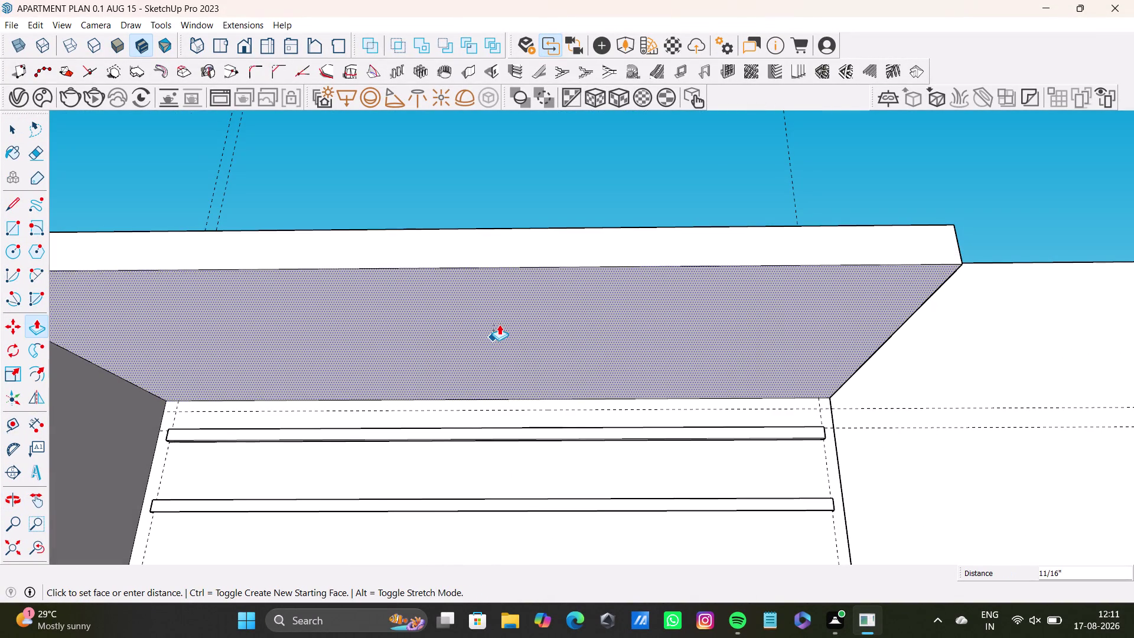
drag(499, 324, 500, 319)
key(space)
Orbit to check the changed slab, then pull back to the whole apartment.
scroll(down, 3)
scroll(down, 3)
middle_drag(487, 340, 487, 387)
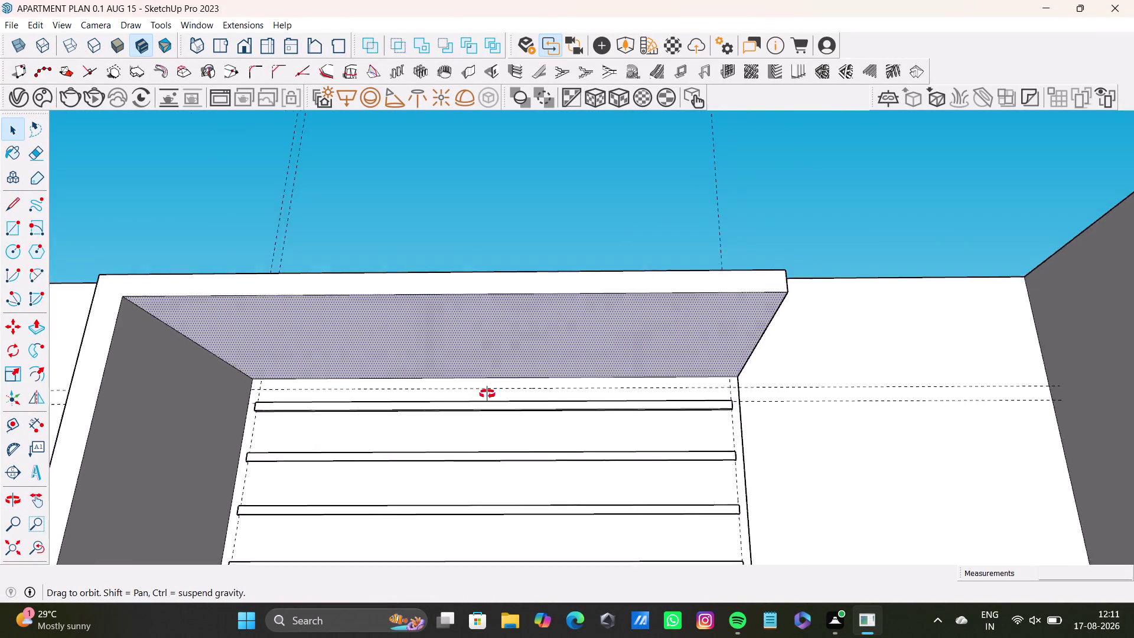
middle_drag(487, 387, 480, 498)
click(38, 545)
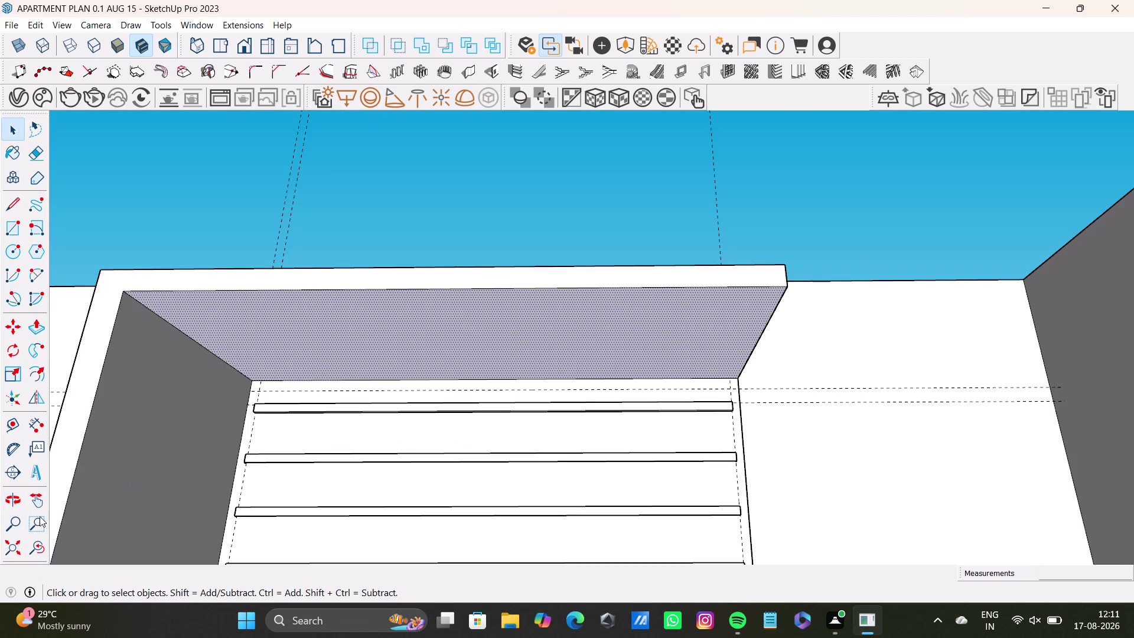
click(11, 548)
middle_drag(434, 427, 445, 636)
Orbit and zoom over the bathroom to inspect the wardrobe and its front louvres from above.
scroll(up, 3)
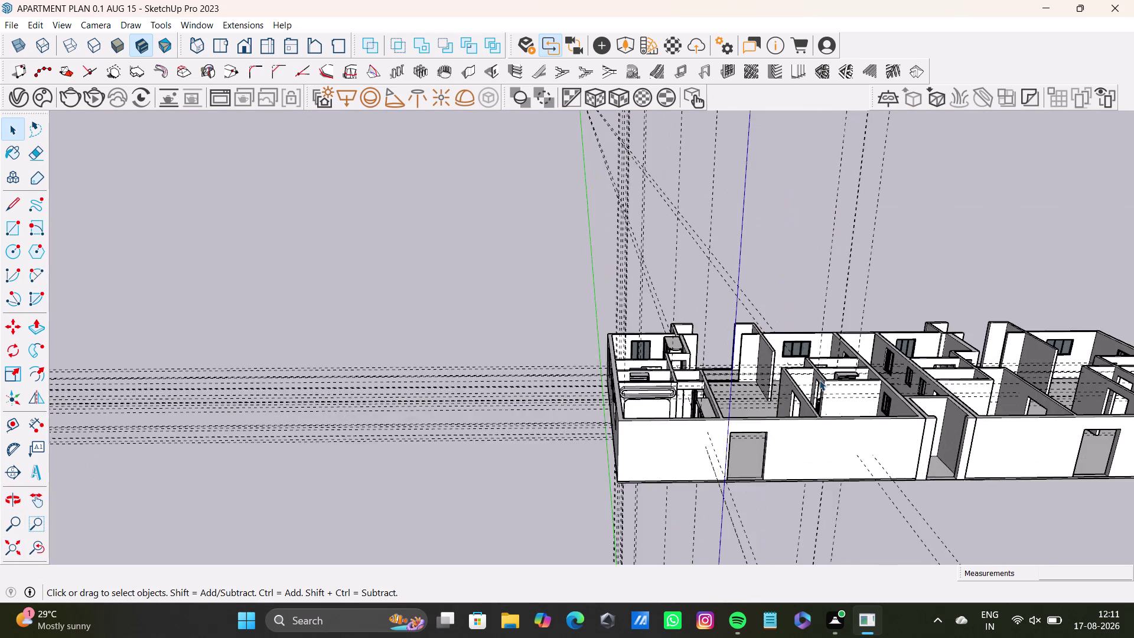
scroll(up, 3)
middle_drag(857, 384, 694, 501)
scroll(up, 3)
middle_drag(692, 519, 688, 543)
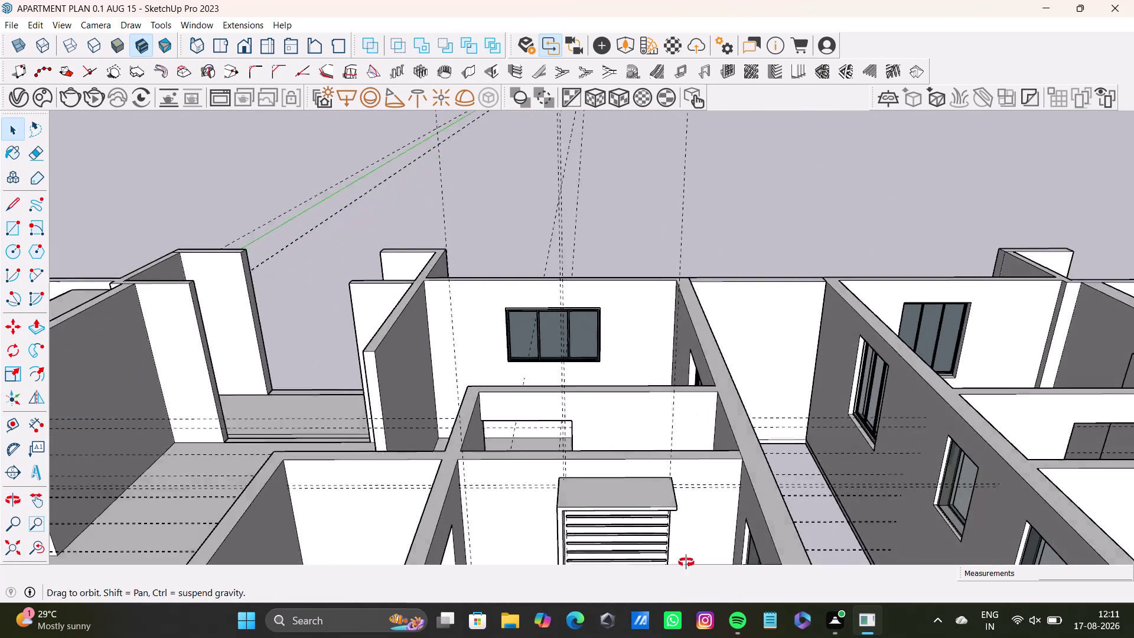
middle_drag(688, 542, 656, 614)
middle_drag(652, 561, 557, 479)
middle_drag(549, 437, 531, 525)
middle_drag(526, 525, 542, 336)
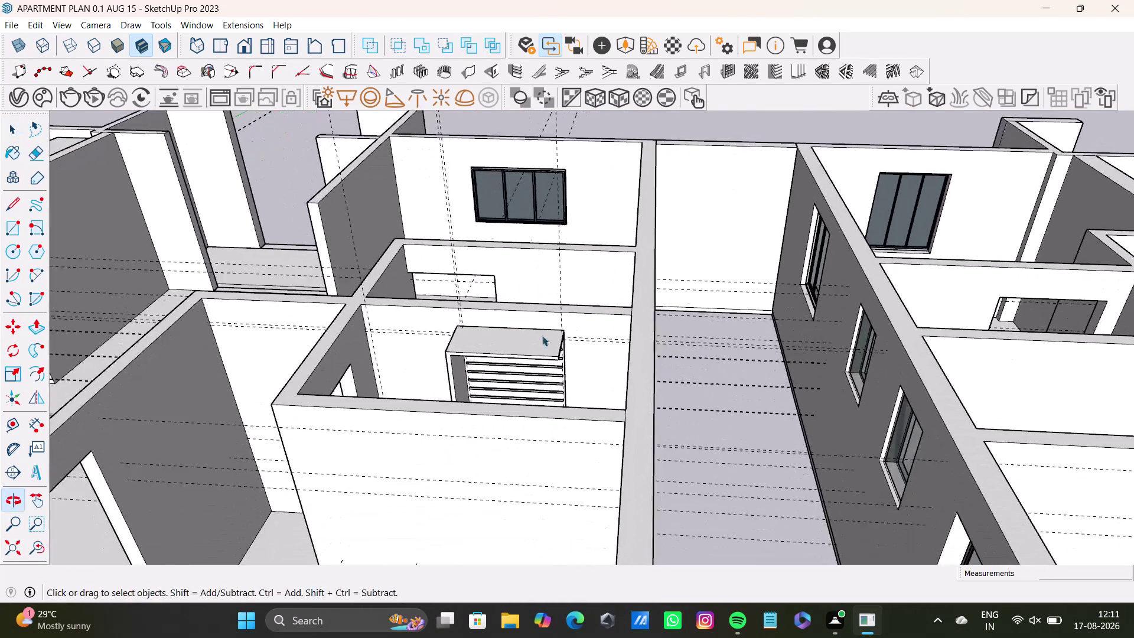
middle_drag(536, 384, 479, 546)
scroll(up, 3)
middle_drag(485, 434, 588, 589)
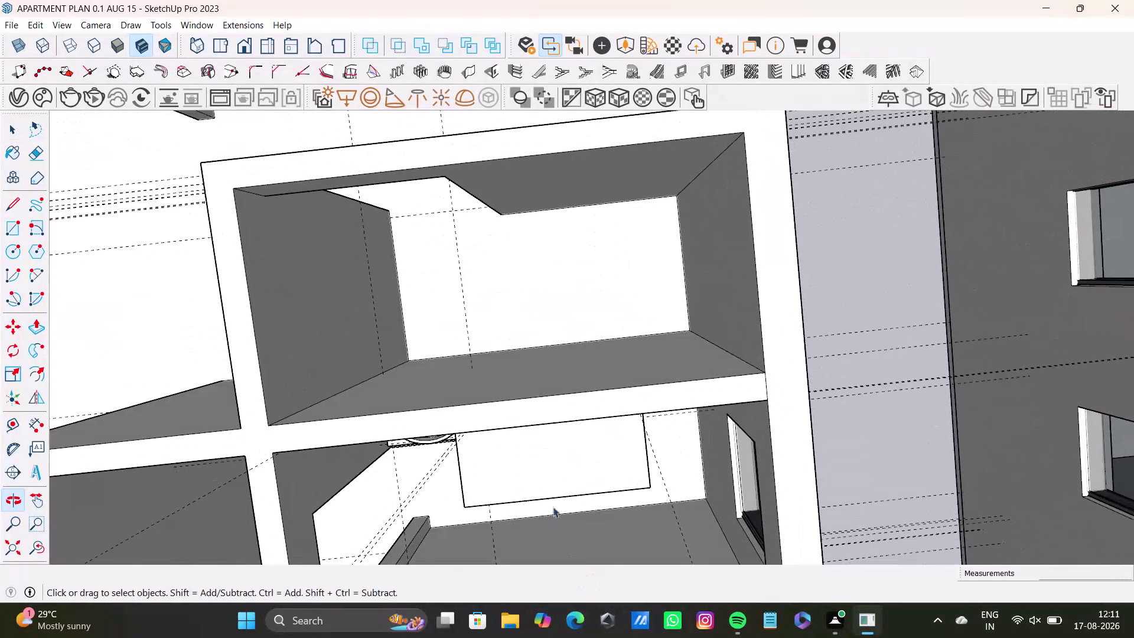
scroll(down, 3)
middle_drag(572, 467, 520, 329)
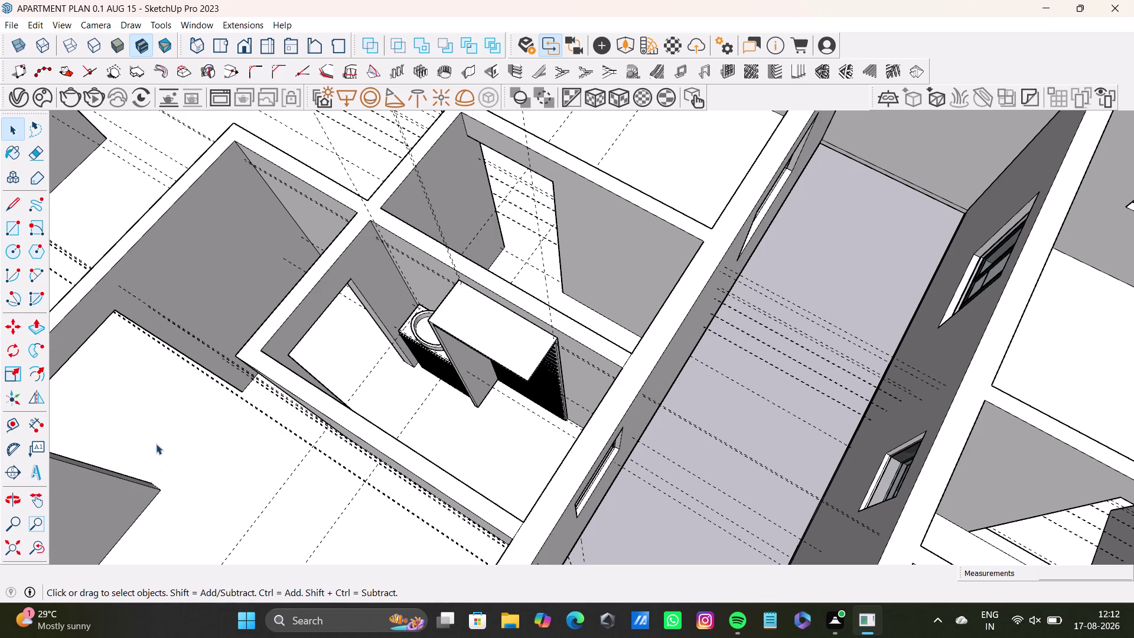
middle_drag(426, 400, 583, 410)
middle_drag(502, 437, 635, 419)
middle_drag(558, 428, 617, 406)
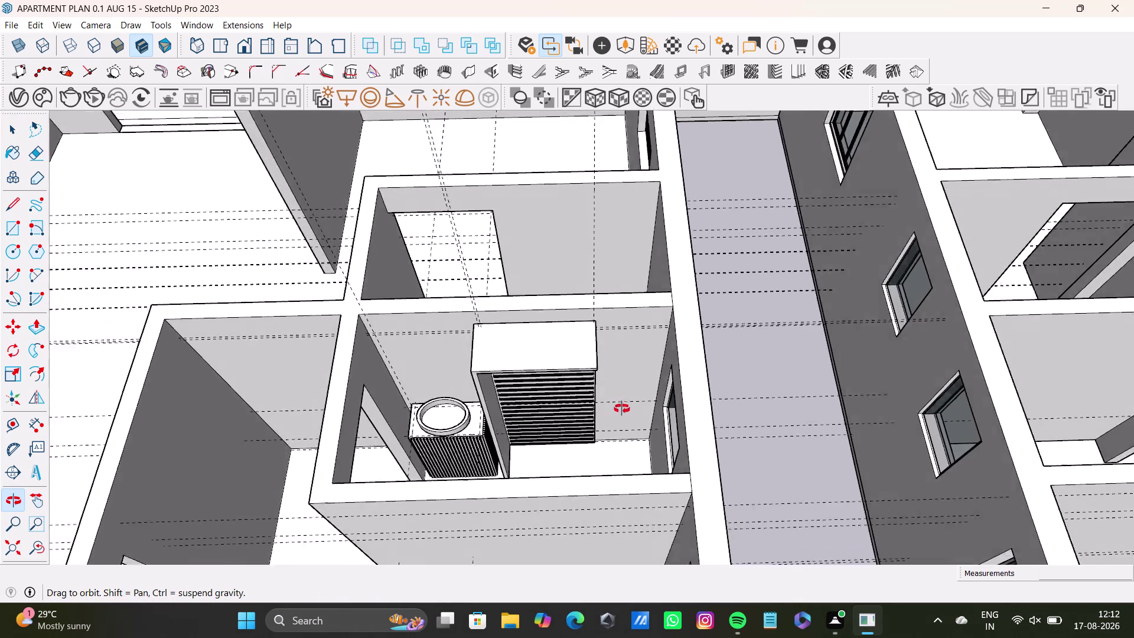
middle_drag(617, 405, 429, 487)
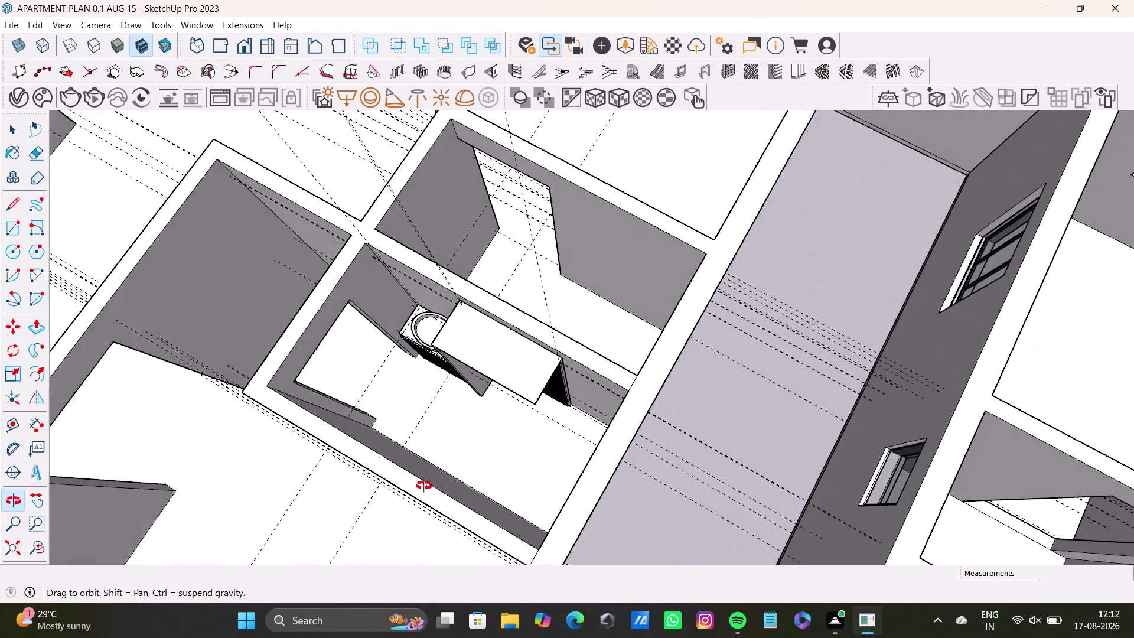
middle_drag(429, 487, 433, 384)
scroll(up, 3)
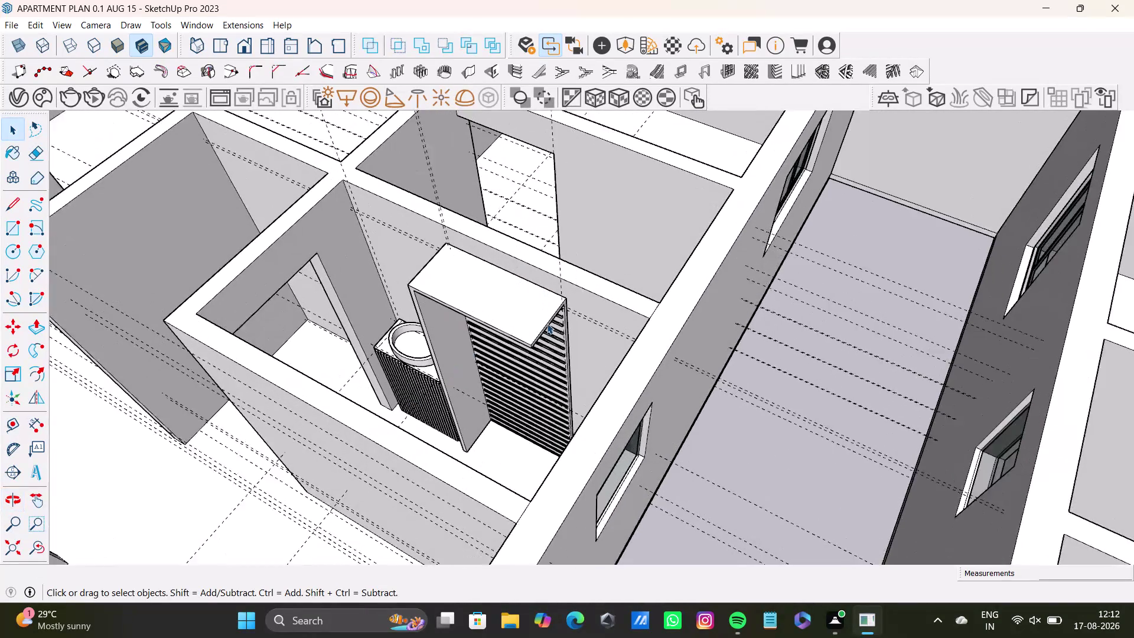
scroll(up, 3)
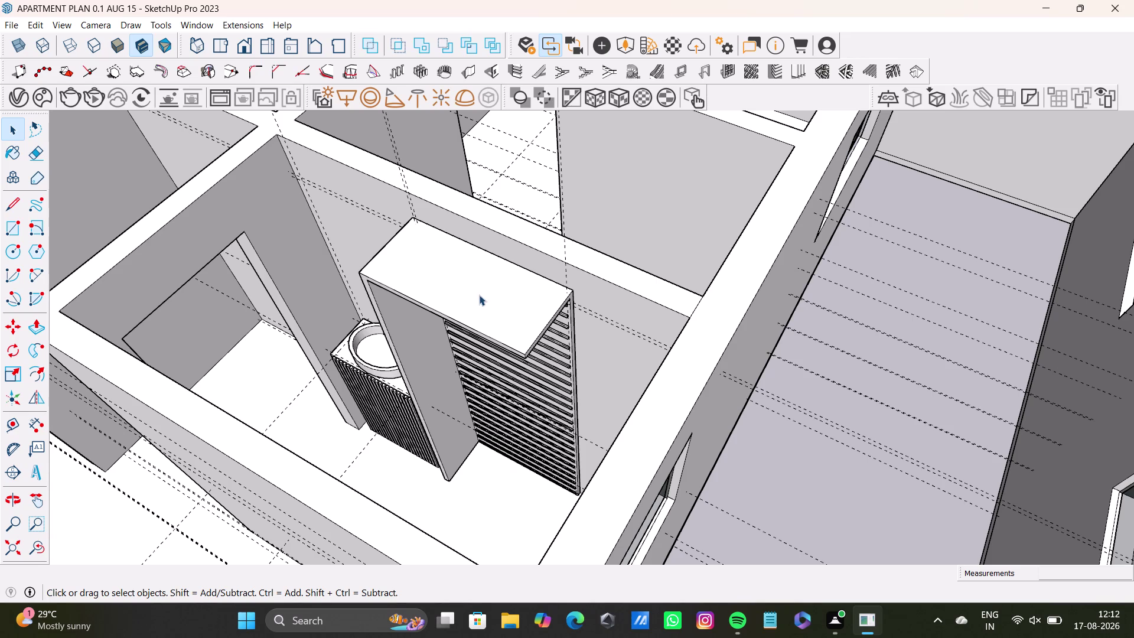
middle_drag(434, 371, 567, 392)
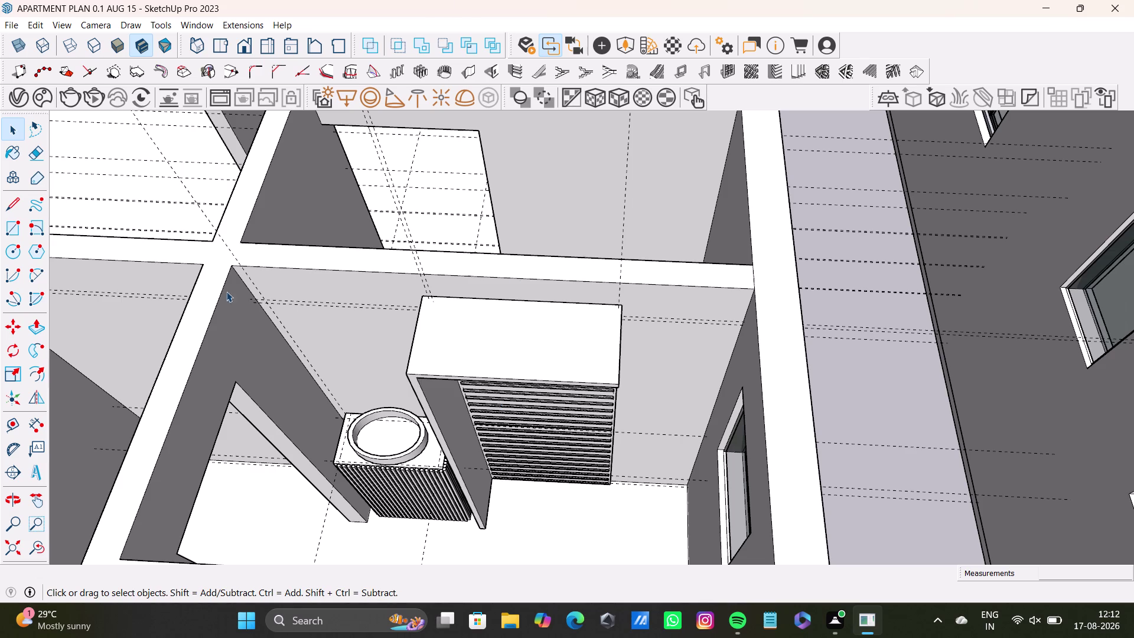
scroll(down, 3)
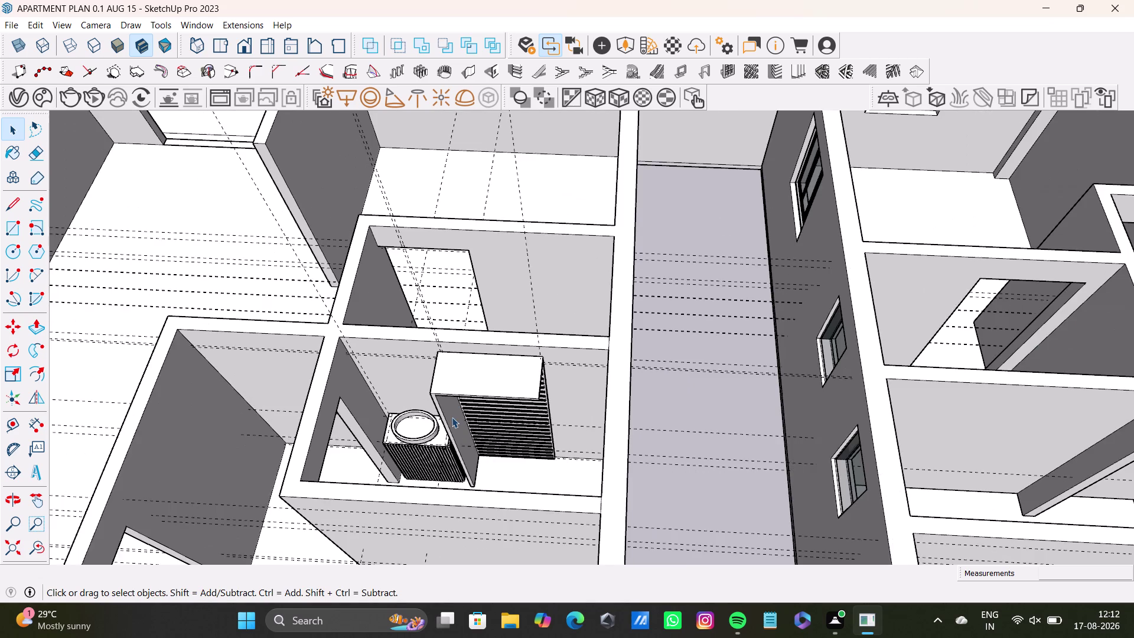
key(space)
Orbit away from the wardrobe over the corridor and neighbouring rooms.
middle_drag(445, 430, 521, 448)
middle_drag(463, 471, 737, 451)
middle_drag(489, 487, 660, 485)
scroll(up, 3)
middle_drag(583, 452, 632, 464)
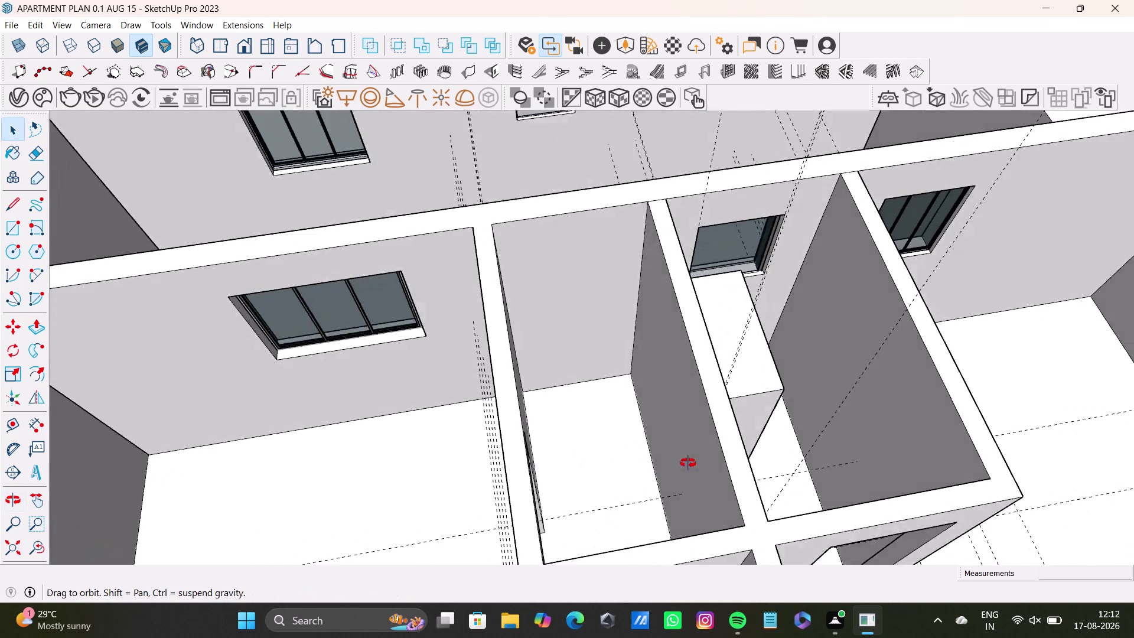
middle_drag(632, 464, 709, 456)
middle_drag(623, 461, 664, 526)
middle_drag(675, 510, 821, 518)
middle_drag(754, 403, 595, 563)
middle_drag(530, 472, 534, 473)
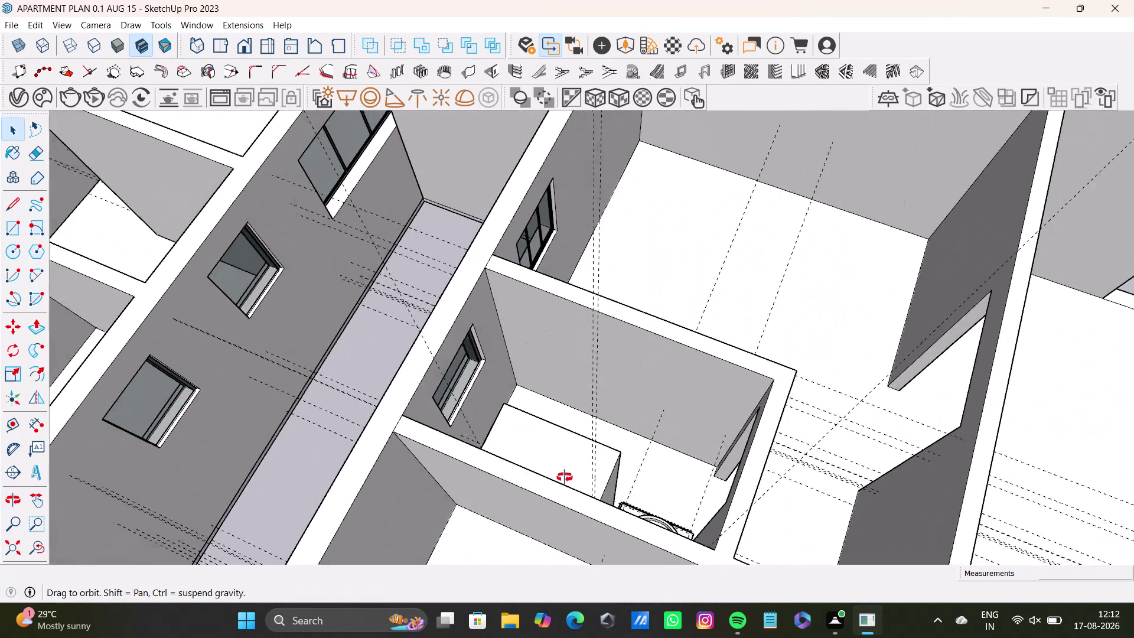
middle_drag(534, 472, 257, 357)
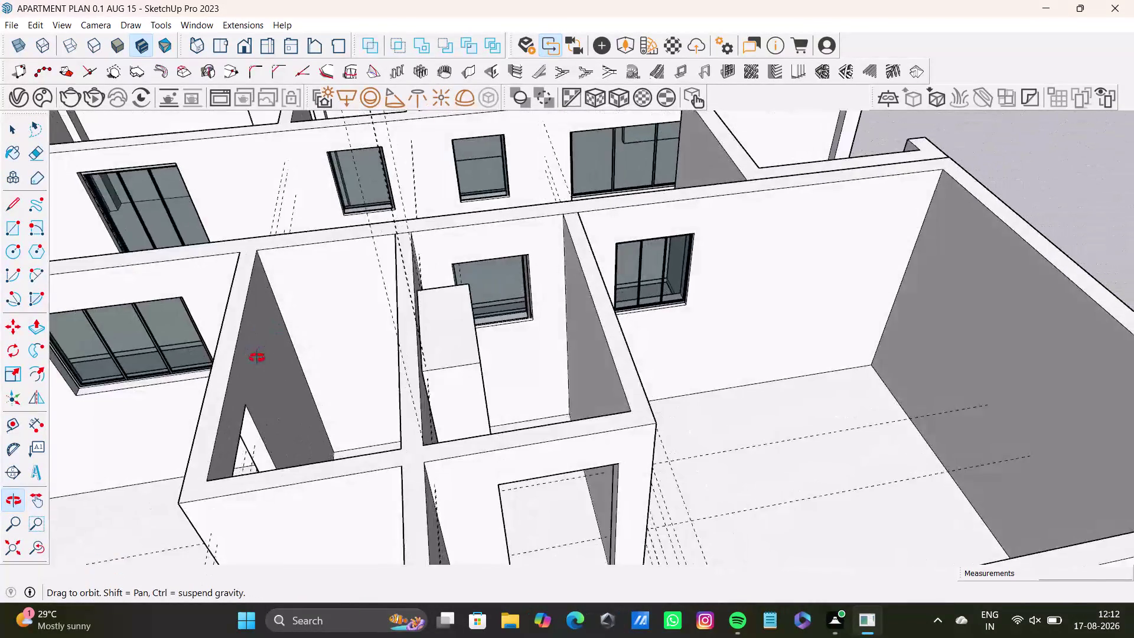
middle_drag(257, 358, 254, 358)
middle_drag(502, 425, 222, 456)
scroll(down, 3)
middle_drag(294, 405, 422, 381)
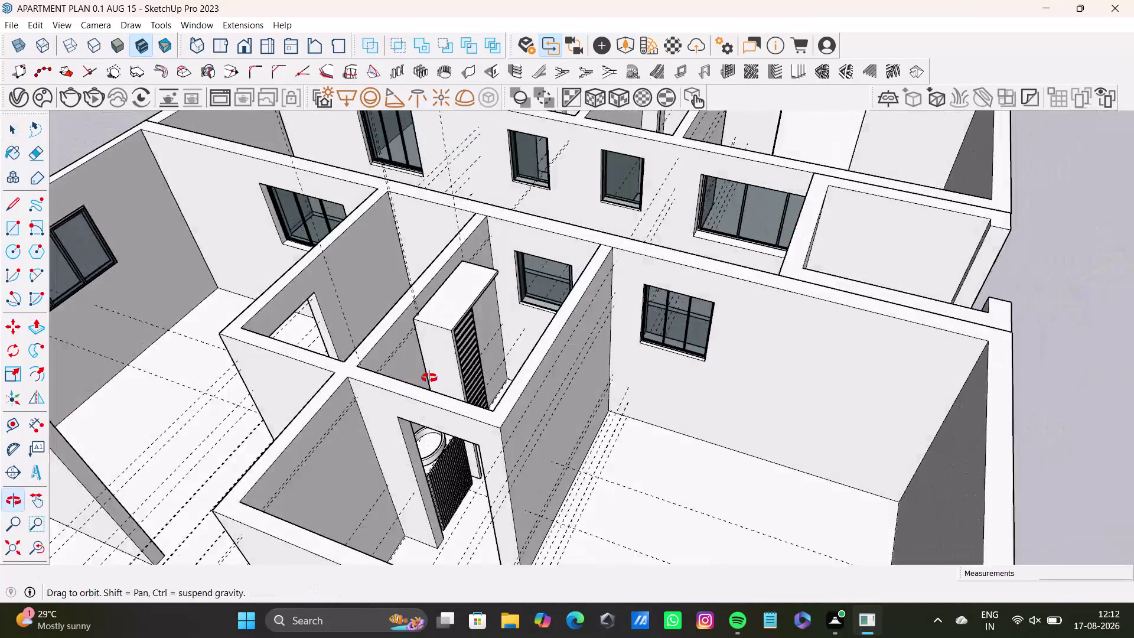
middle_drag(421, 381, 443, 368)
middle_drag(342, 441, 608, 427)
middle_drag(529, 481, 527, 589)
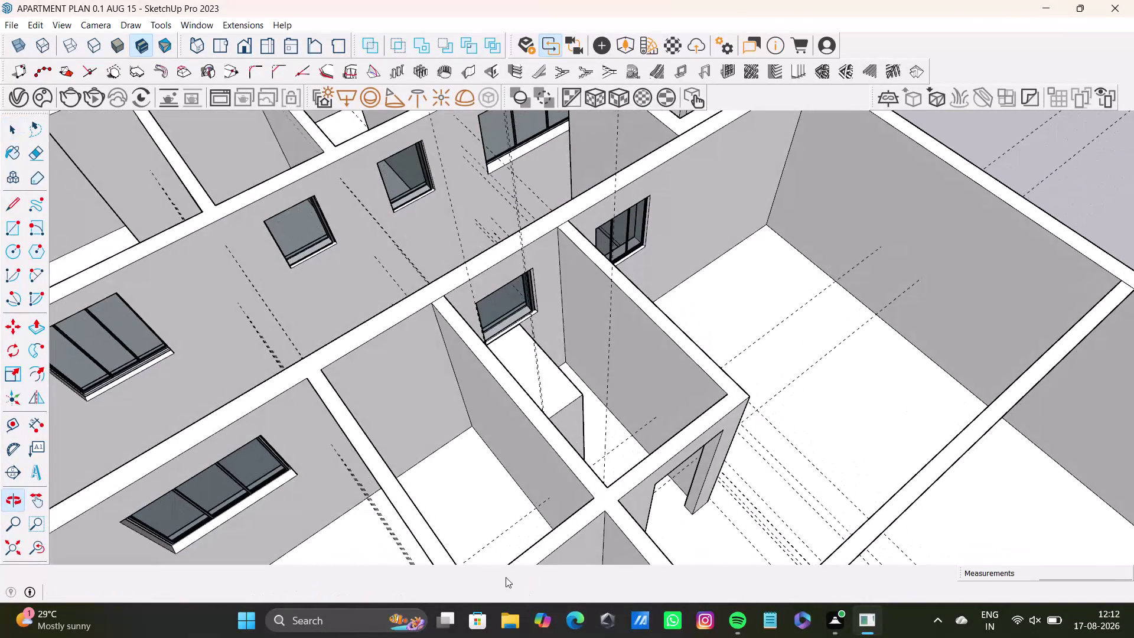
middle_drag(470, 468, 489, 396)
scroll(up, 3)
middle_drag(520, 419, 544, 429)
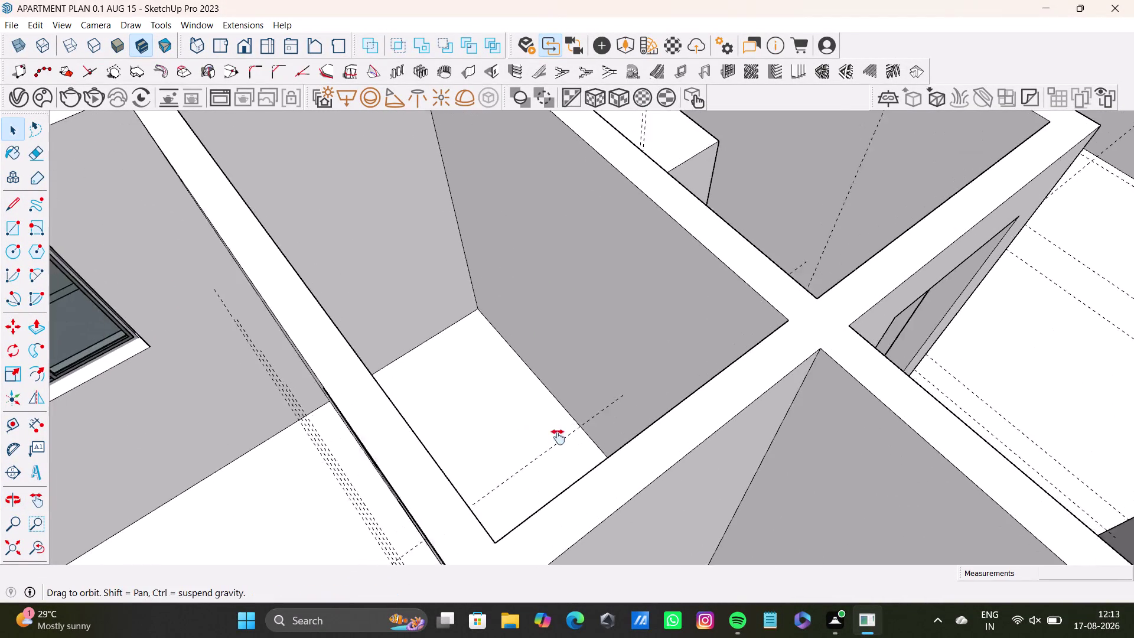
middle_drag(544, 429, 597, 498)
middle_drag(573, 512, 459, 538)
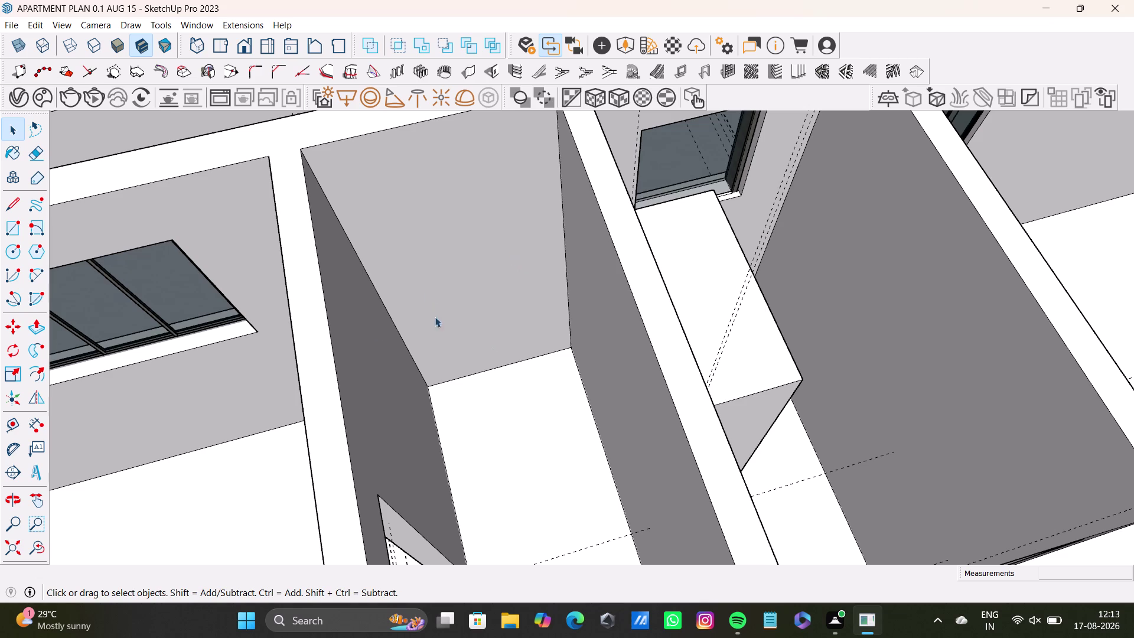
scroll(down, 3)
Look down into the narrow empty room and close in on the wardrobe opening.
middle_drag(470, 364, 519, 339)
middle_drag(587, 371, 503, 334)
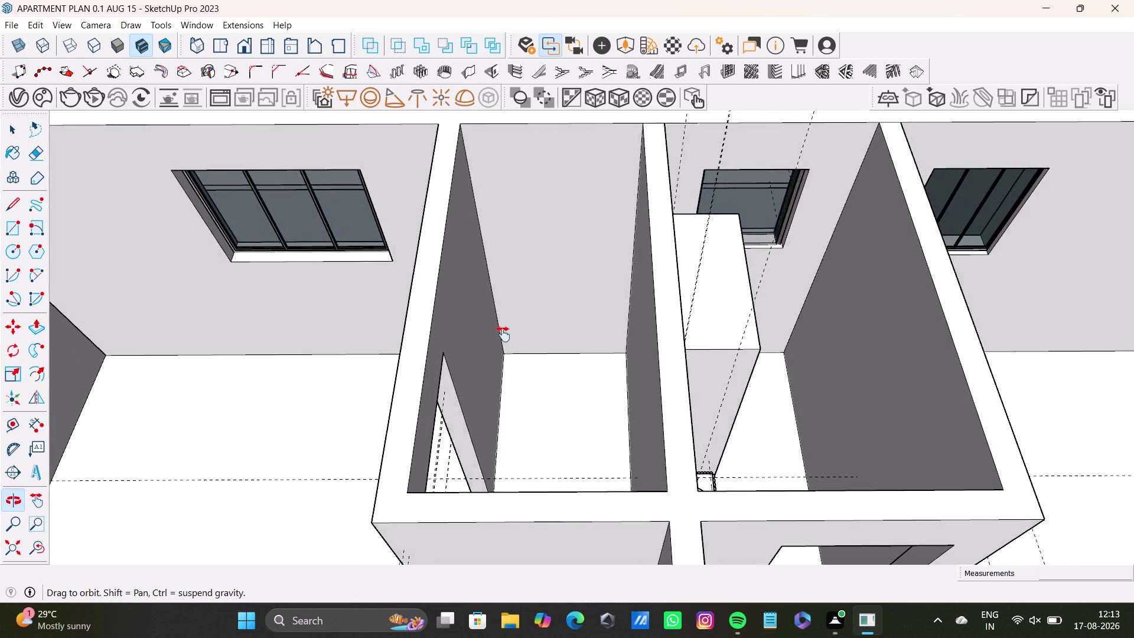
middle_drag(503, 334, 514, 392)
middle_drag(567, 434, 662, 528)
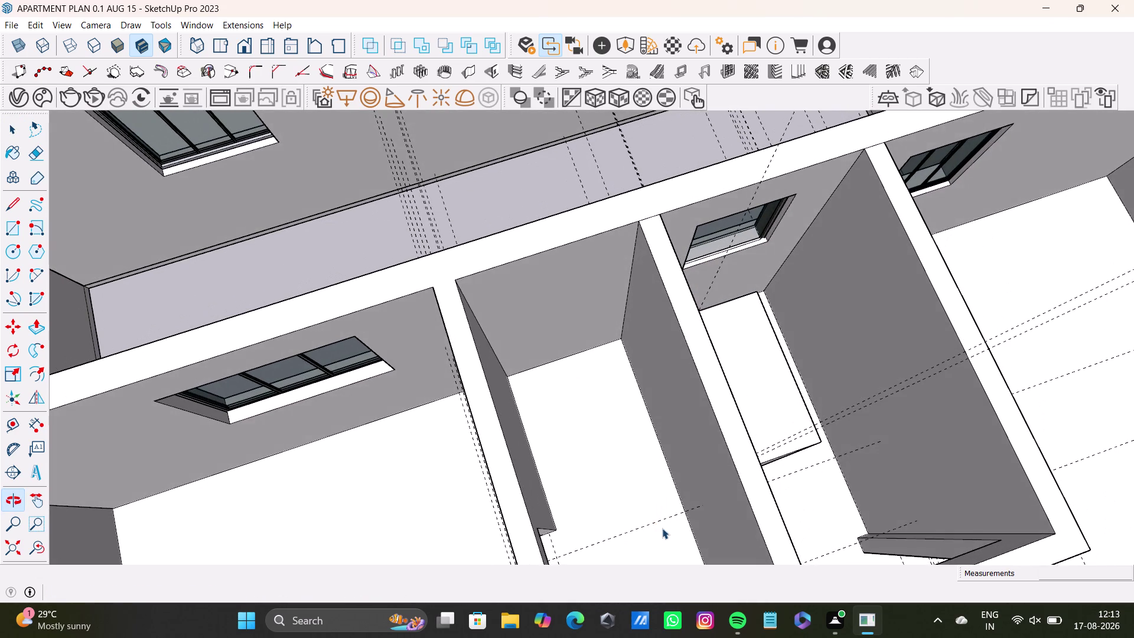
middle_drag(662, 528, 804, 511)
middle_drag(754, 558, 777, 558)
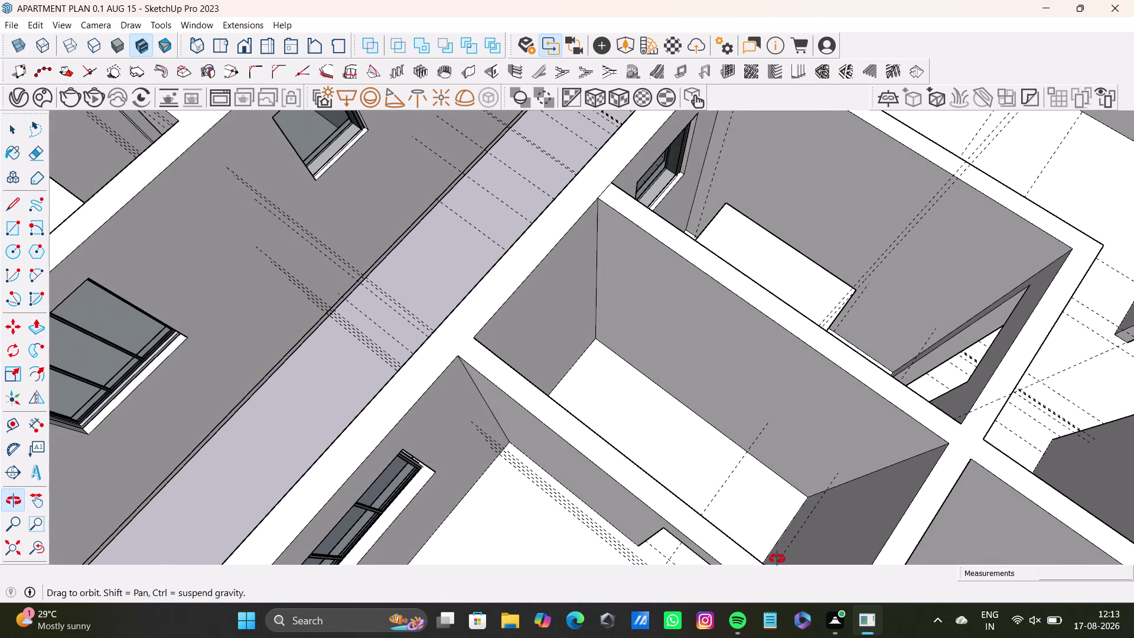
middle_drag(777, 558, 777, 558)
scroll(up, 3)
middle_drag(703, 453, 620, 467)
scroll(down, 3)
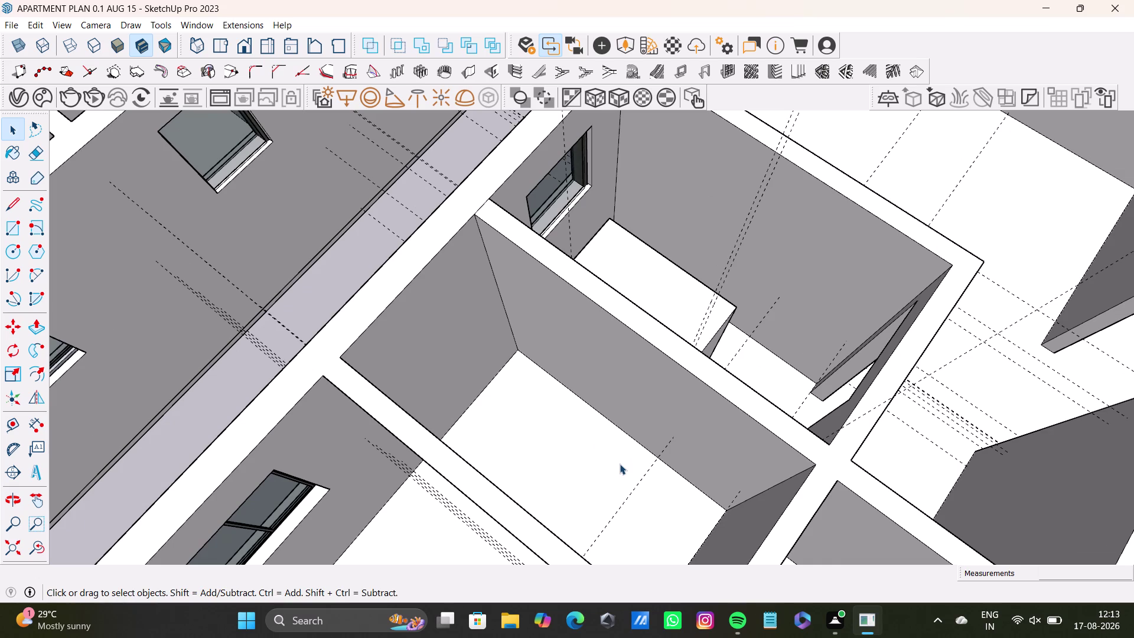
middle_drag(696, 437, 505, 446)
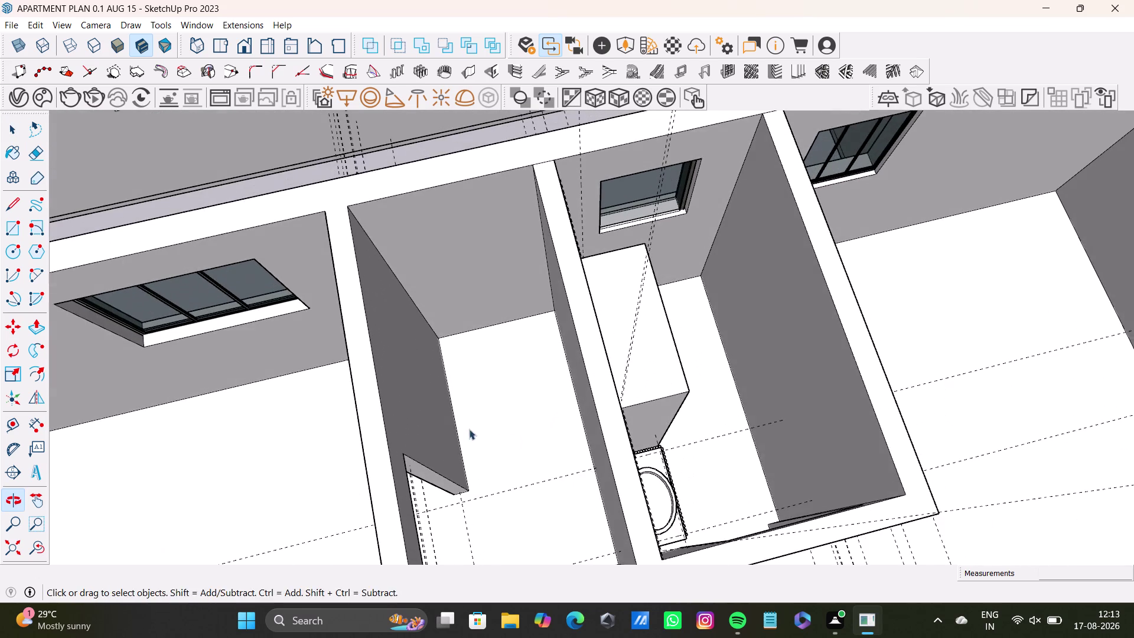
middle_drag(542, 399, 535, 380)
scroll(up, 3)
middle_drag(510, 340, 616, 405)
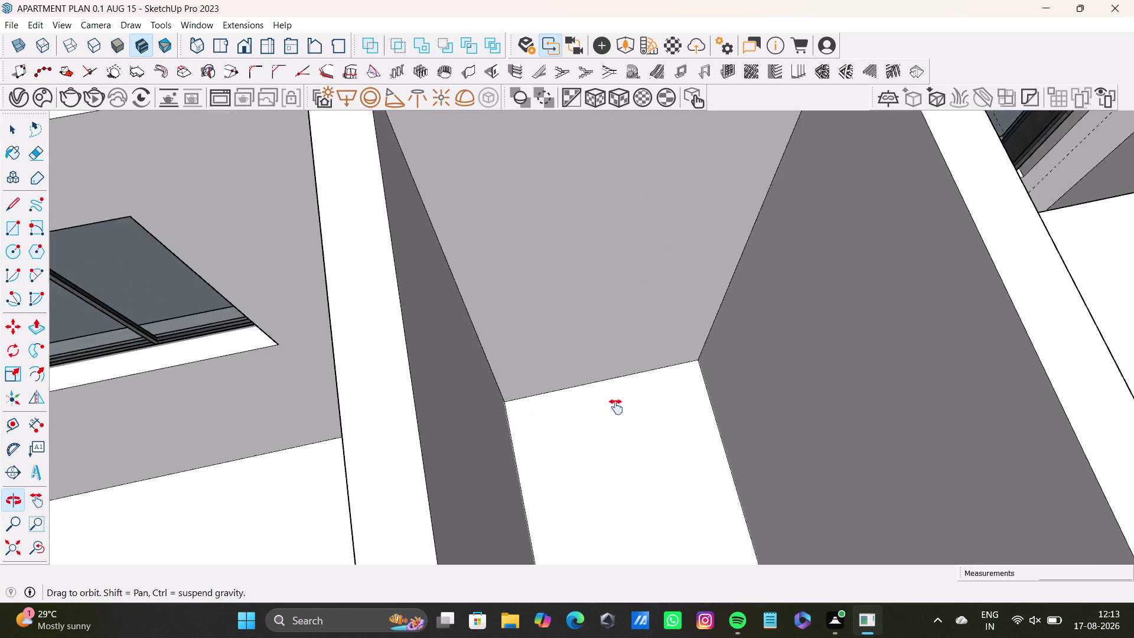
middle_drag(615, 405, 616, 409)
middle_drag(643, 434, 588, 413)
Draw a rectangle across the opening from the left panel's corner to the opposite corner.
click(7, 228)
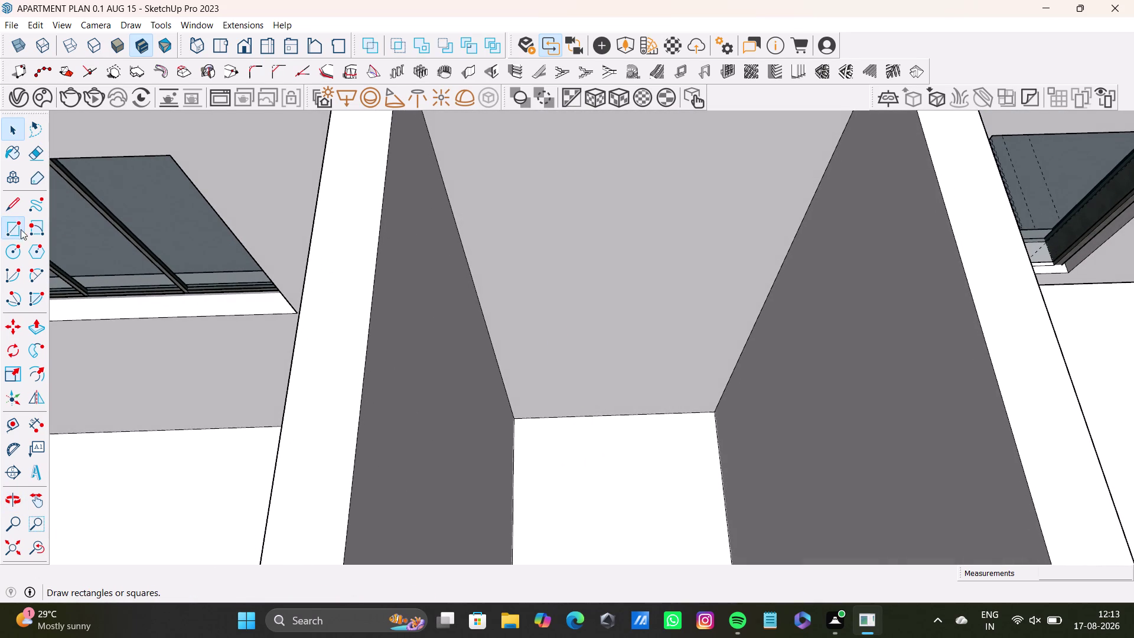
click(516, 418)
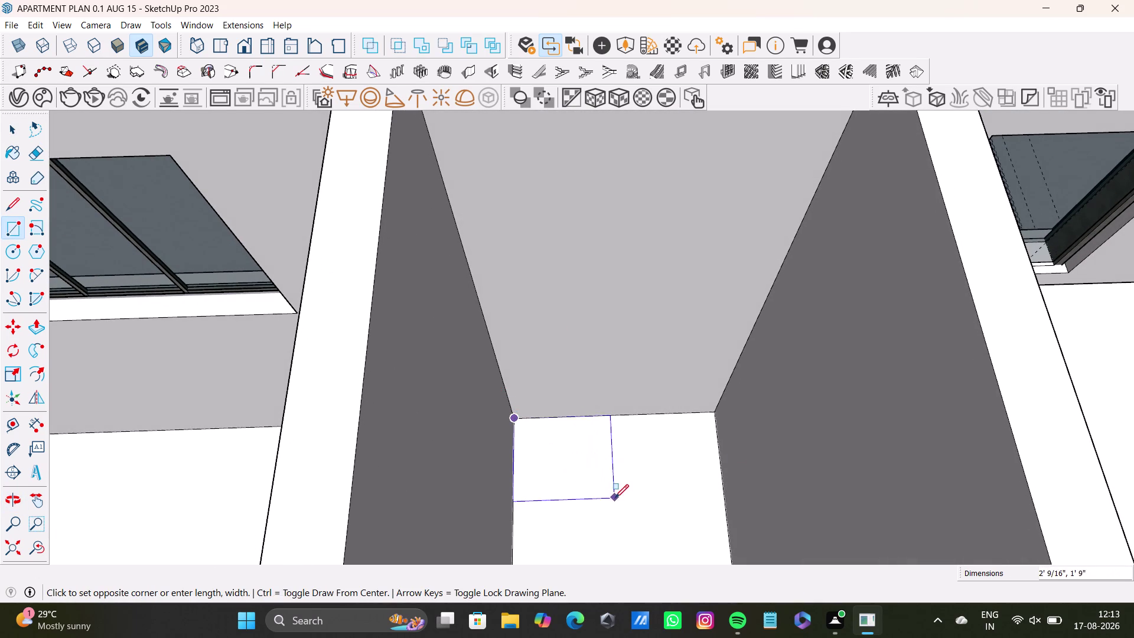
click(726, 478)
key(space)
Select the new face with its edges and start a tape-measure guide from its left edge.
middle_drag(582, 478, 570, 436)
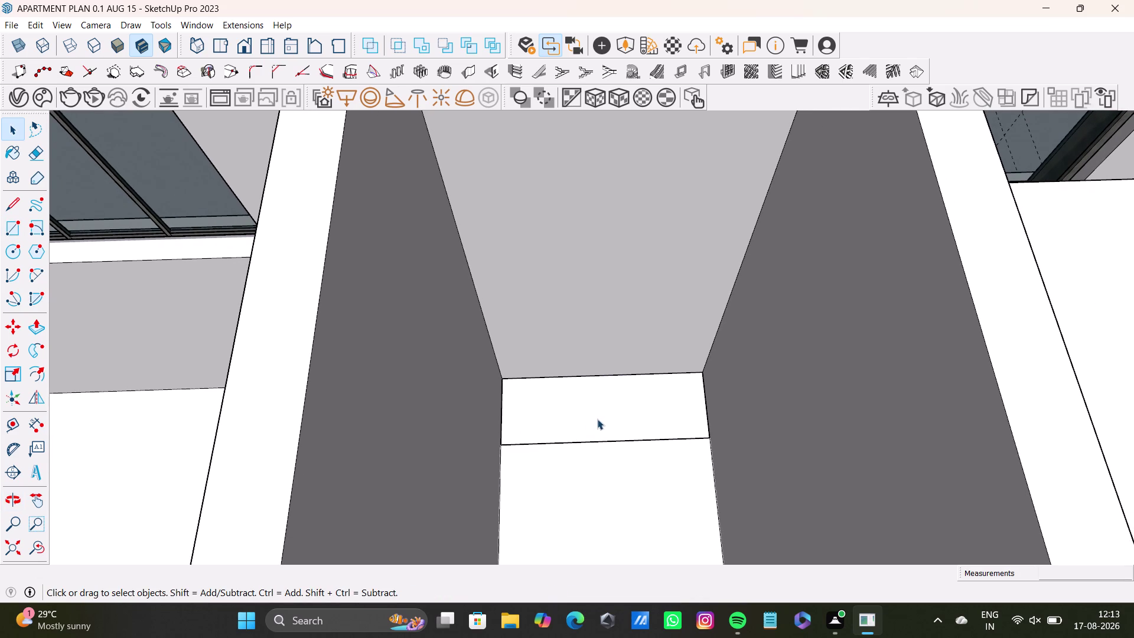
double_click(597, 419)
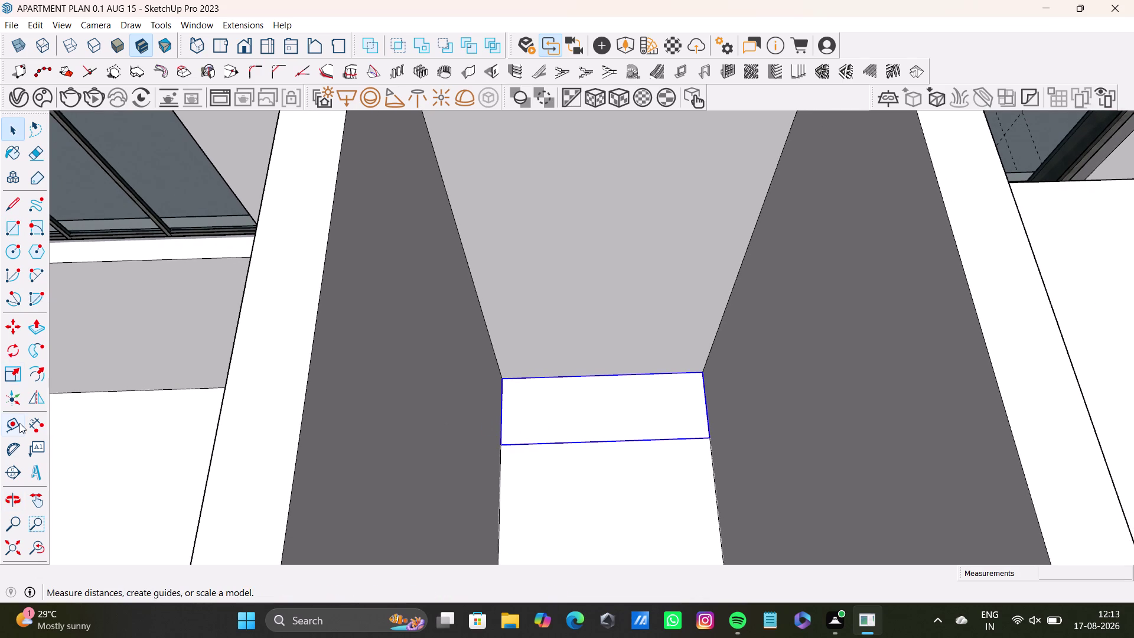
click(19, 423)
click(502, 411)
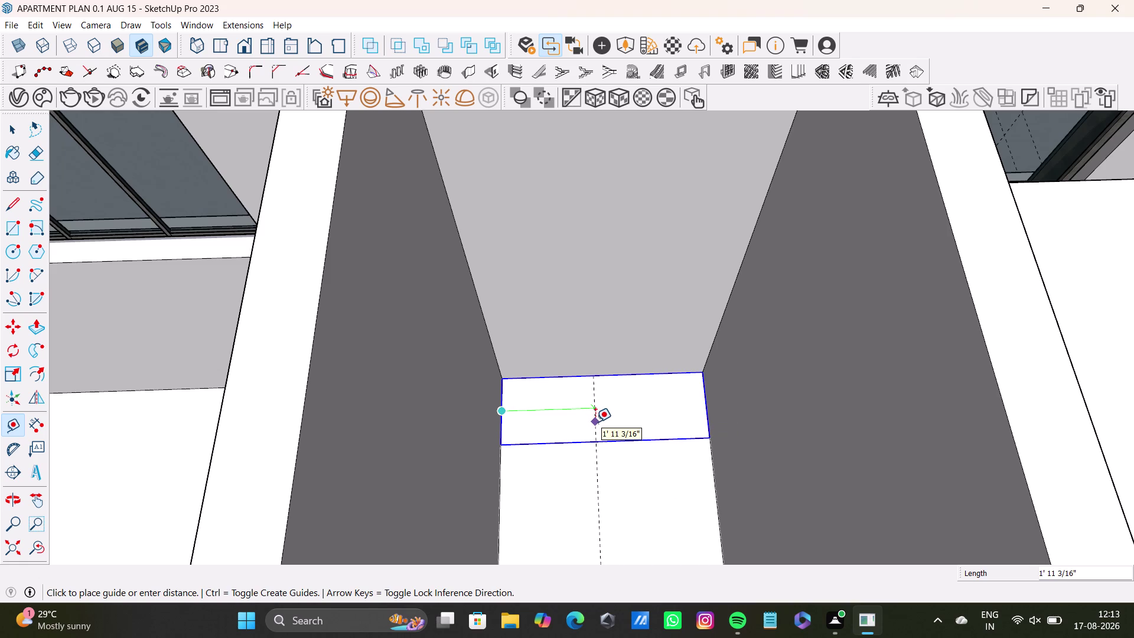
Zoom in on the new face, try a 2-inch guide offset, then undo it.
key(2)
key(BackSpace)
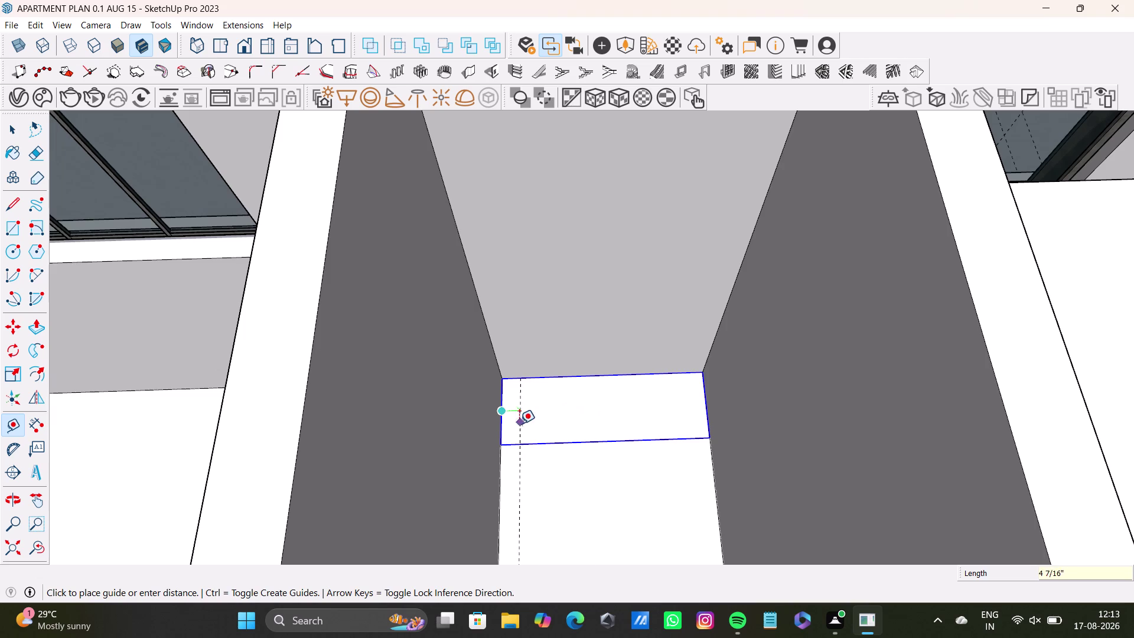
scroll(up, 3)
scroll(up, 3)
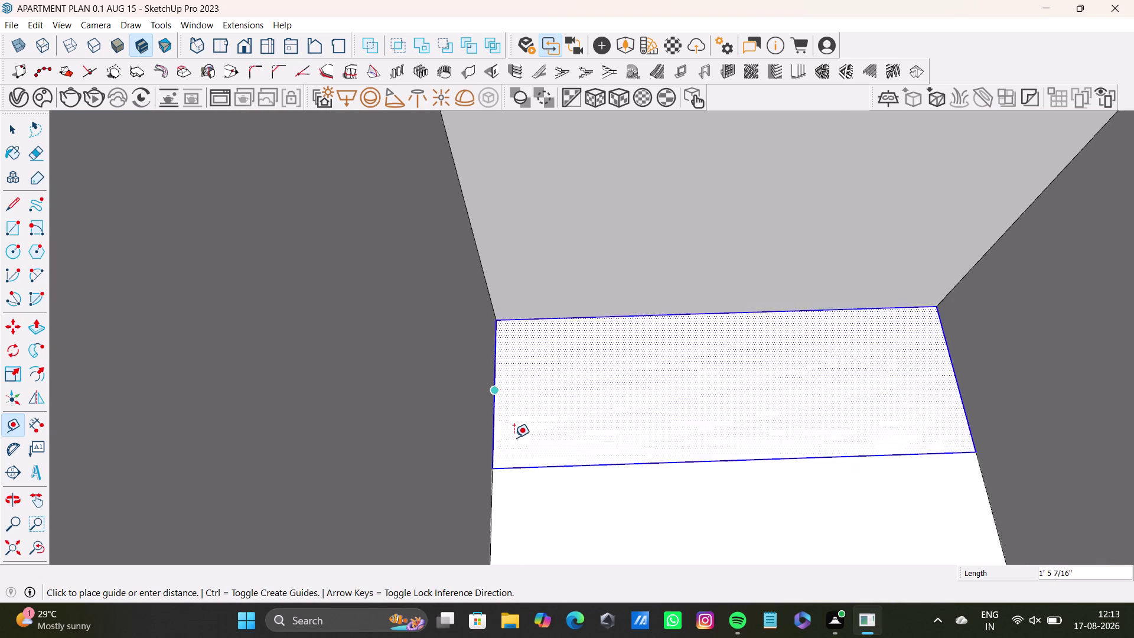
scroll(up, 3)
middle_drag(529, 438, 521, 472)
scroll(down, 3)
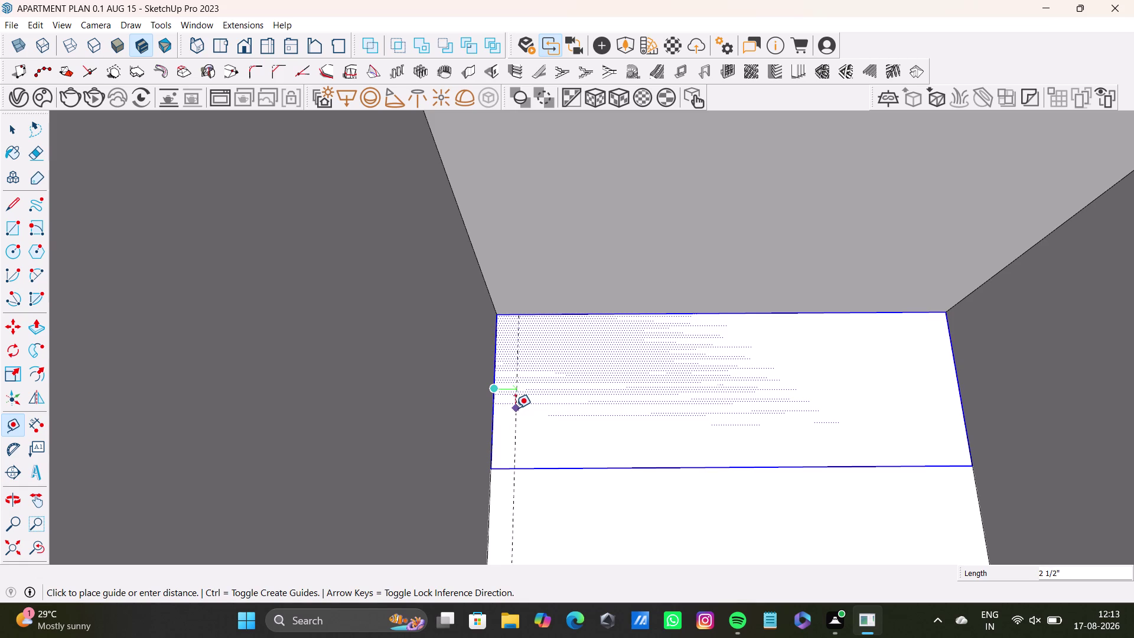
key(Right)
key(Down)
key(Left)
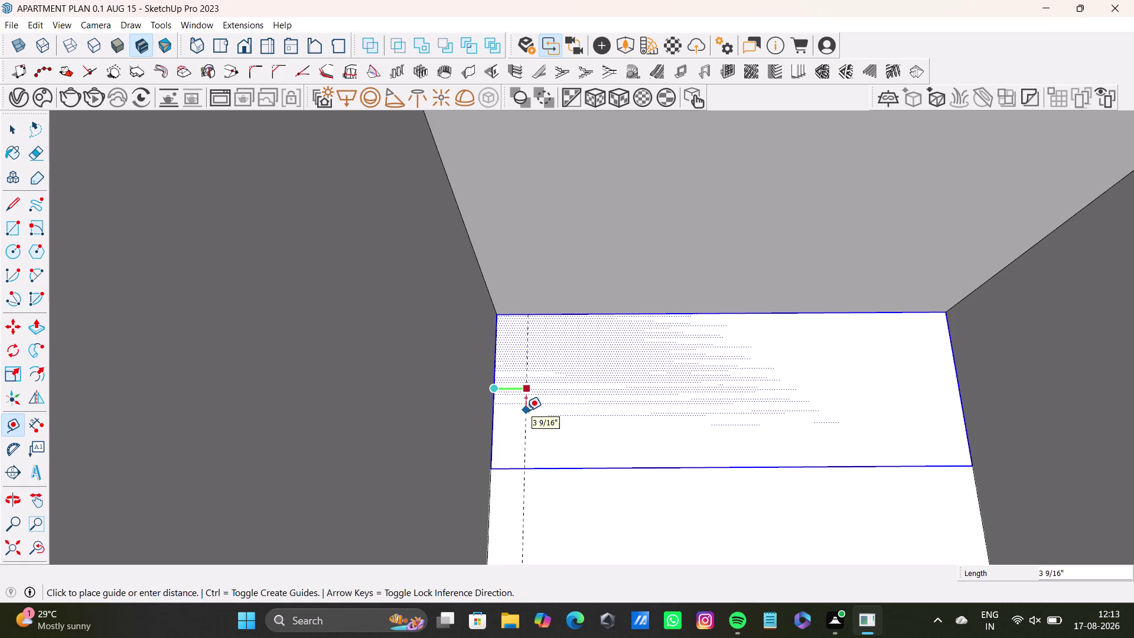
text(2")
key(Return)
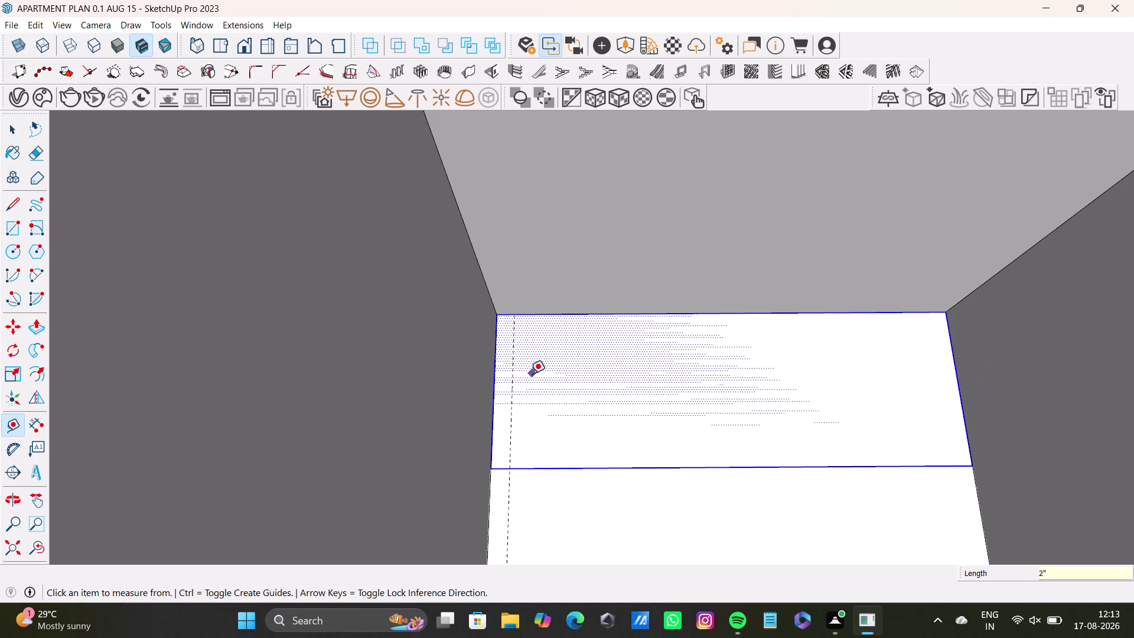
key(ctrl+z)
Place 0.5-inch guides inside the face's left and right edges.
click(494, 414)
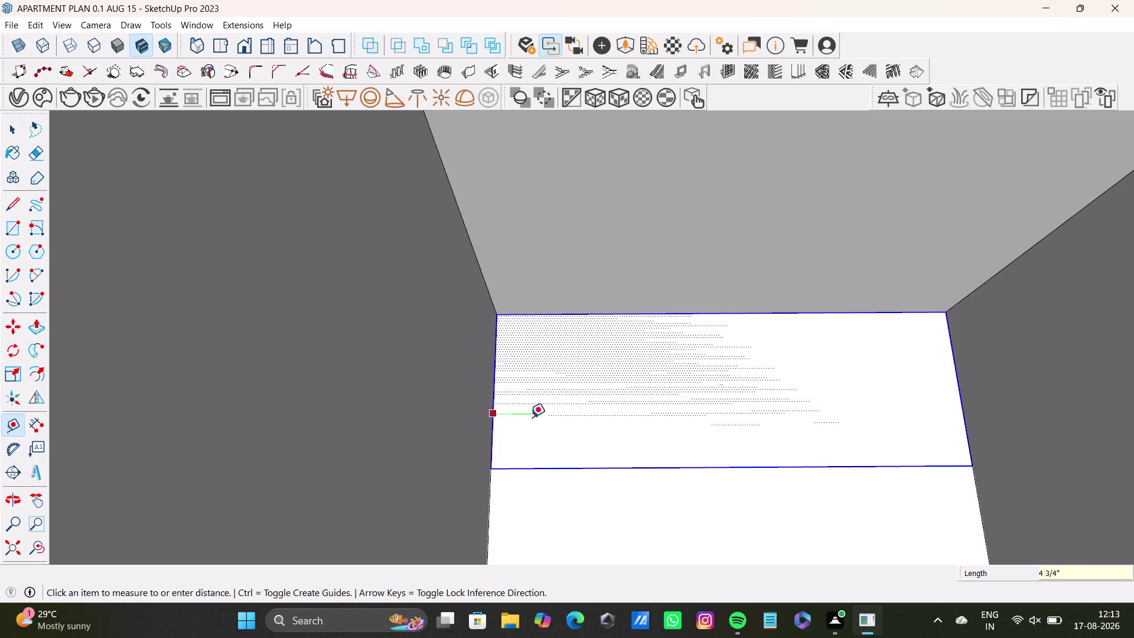
key(space)
key(t)
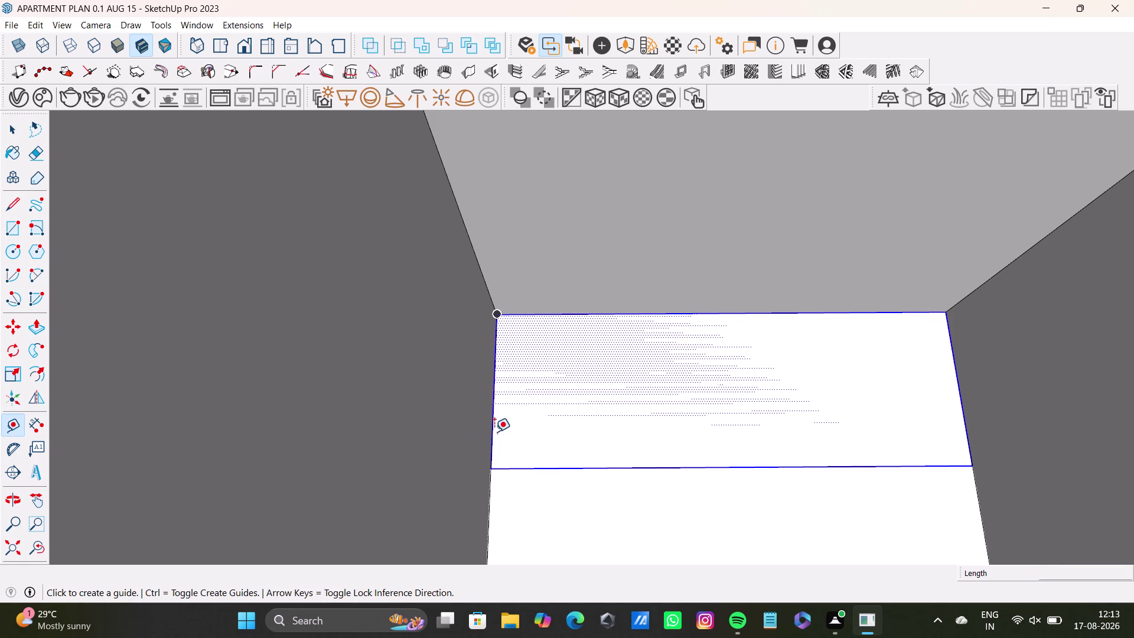
click(490, 431)
text(0)
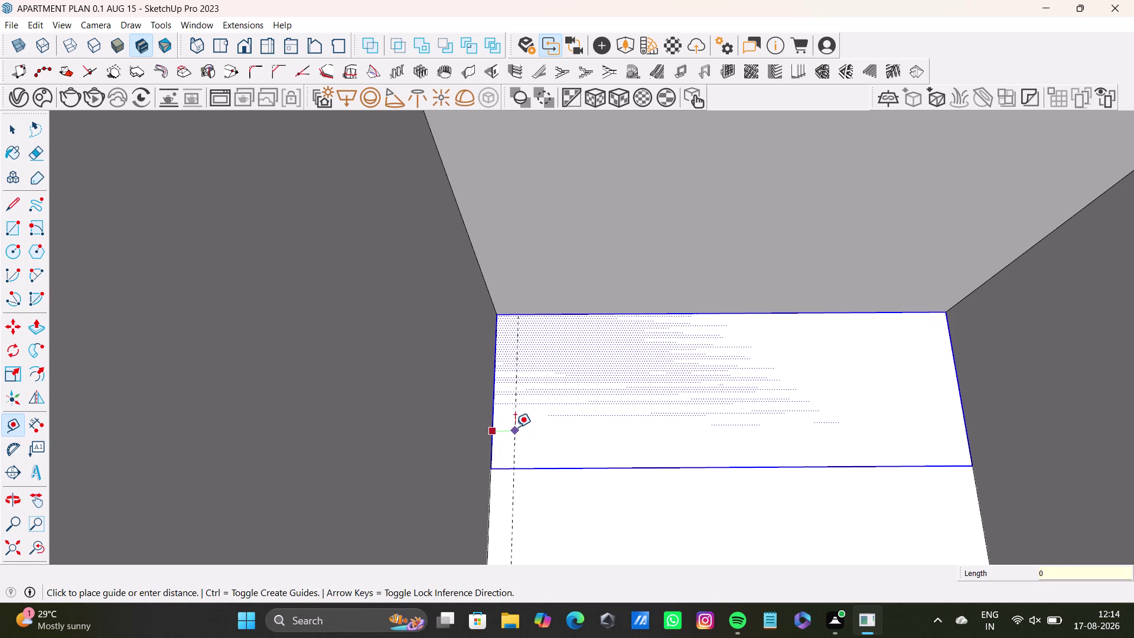
text(.5)
key(shift+quotedbl)
key(Return)
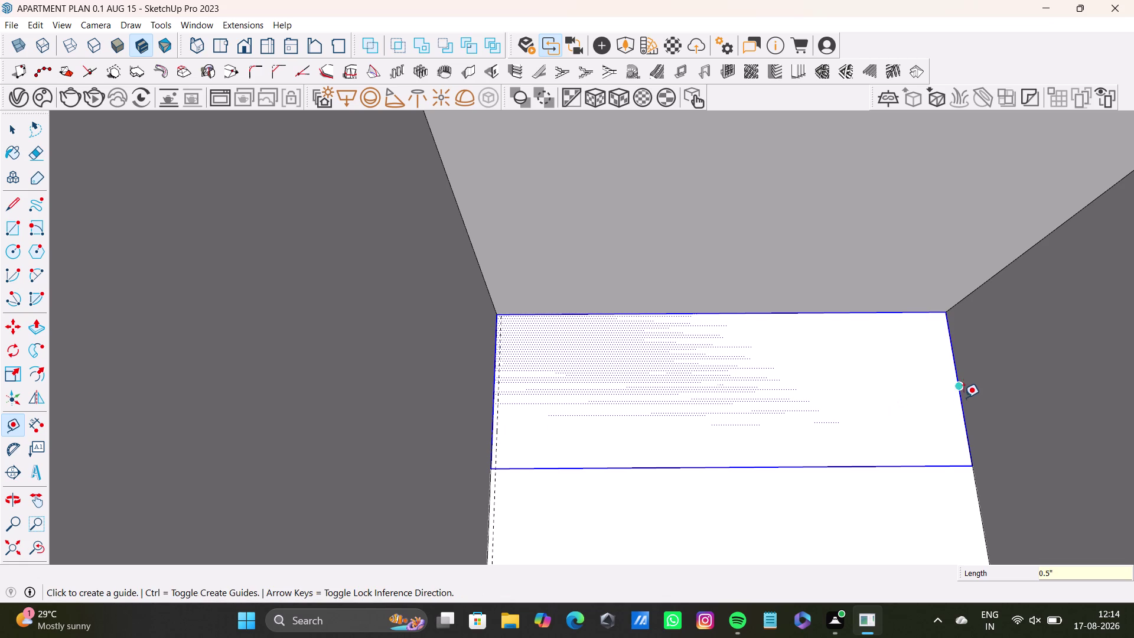
click(960, 407)
text(0)
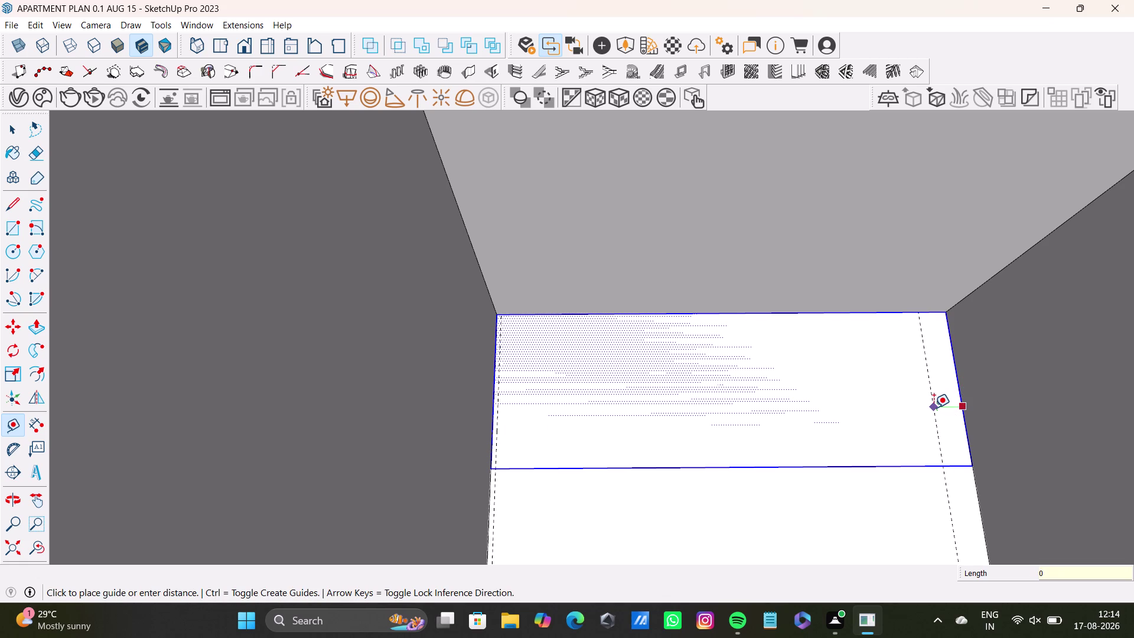
text(.5)
key(shift+quotedbl)
key(Return)
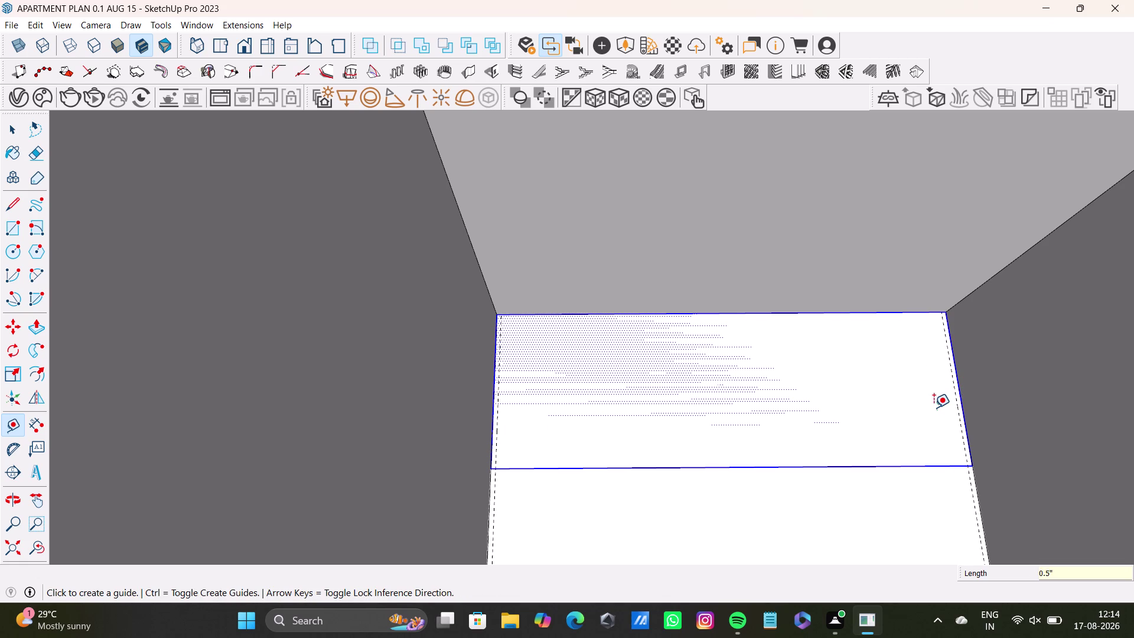
Place 0.5-inch guides inside the face's top and bottom edges.
click(743, 309)
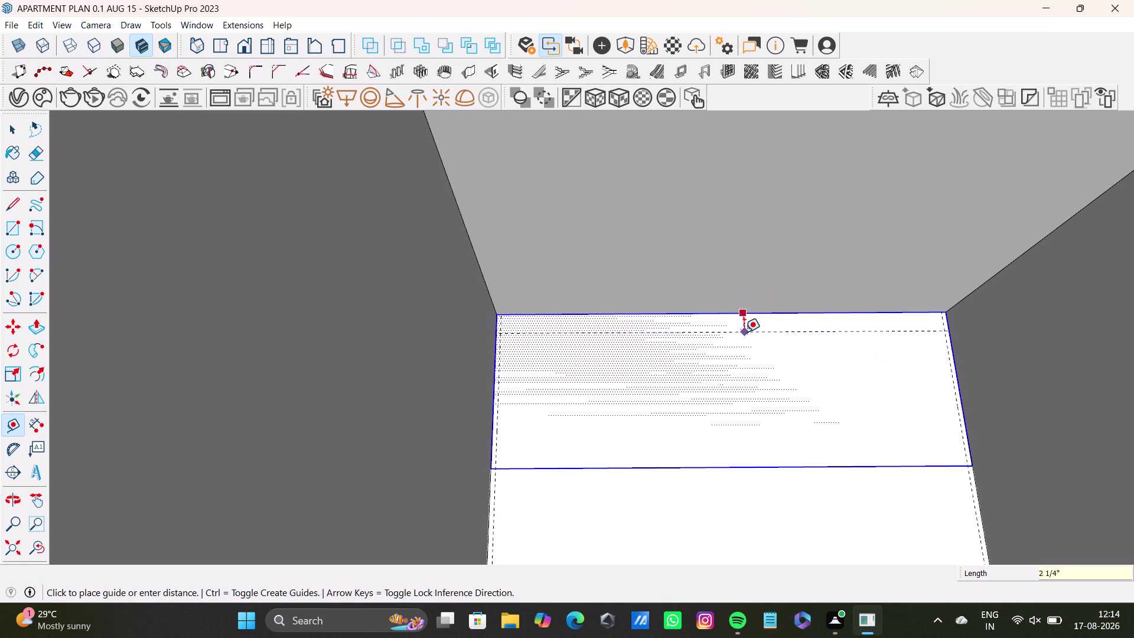
text(0.5)
key(shift+quotedbl)
key(Return)
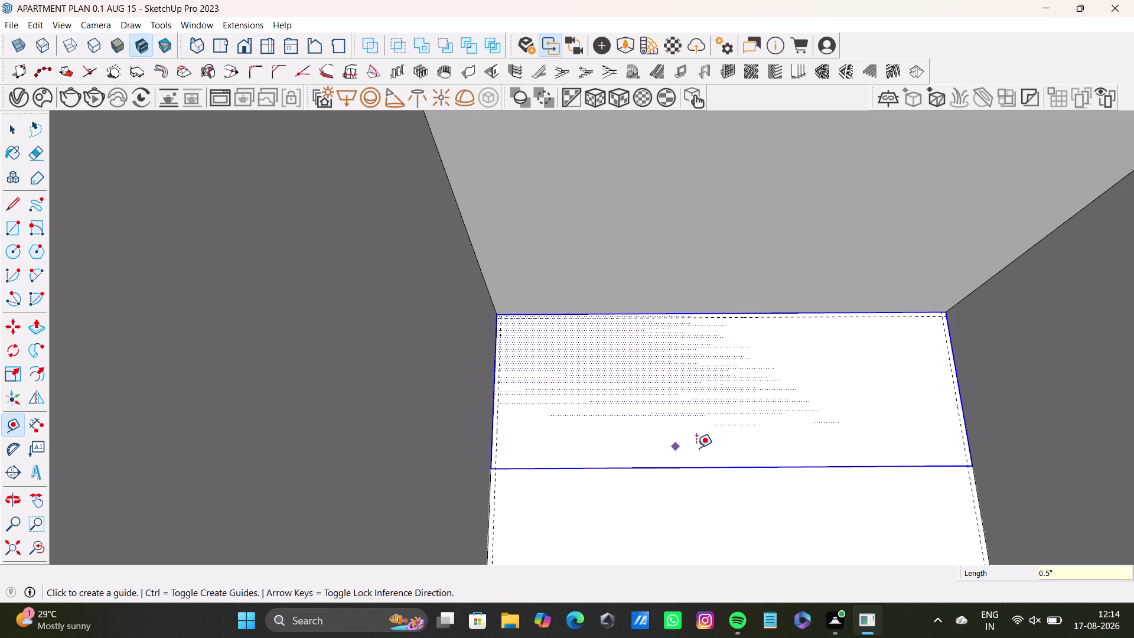
click(704, 467)
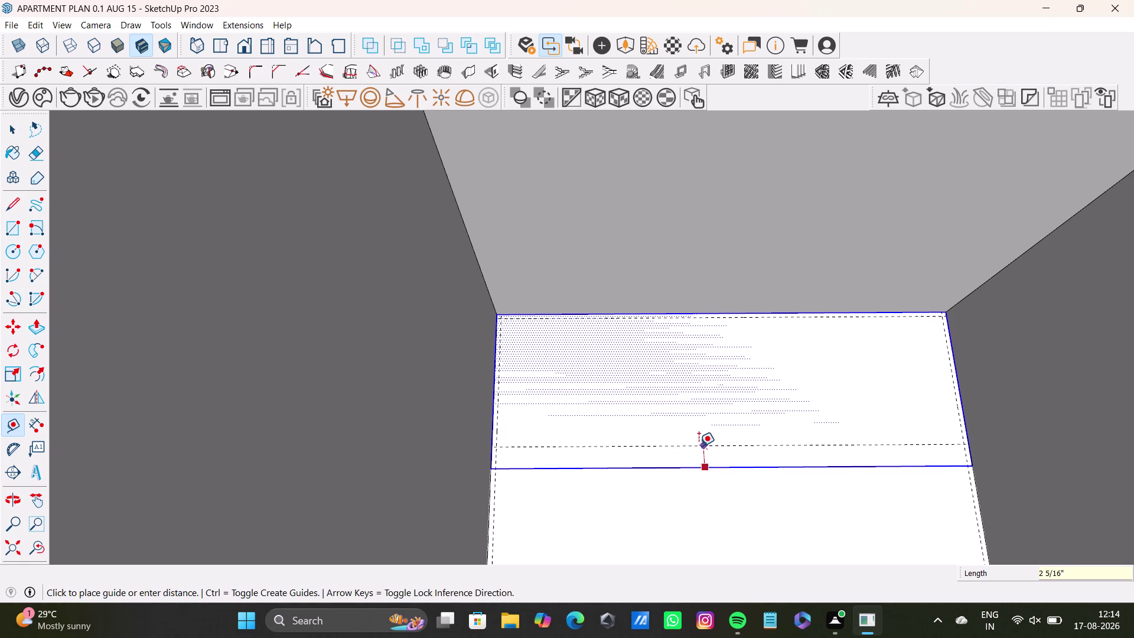
text(0.5)
key(shift+quotedbl)
key(Return)
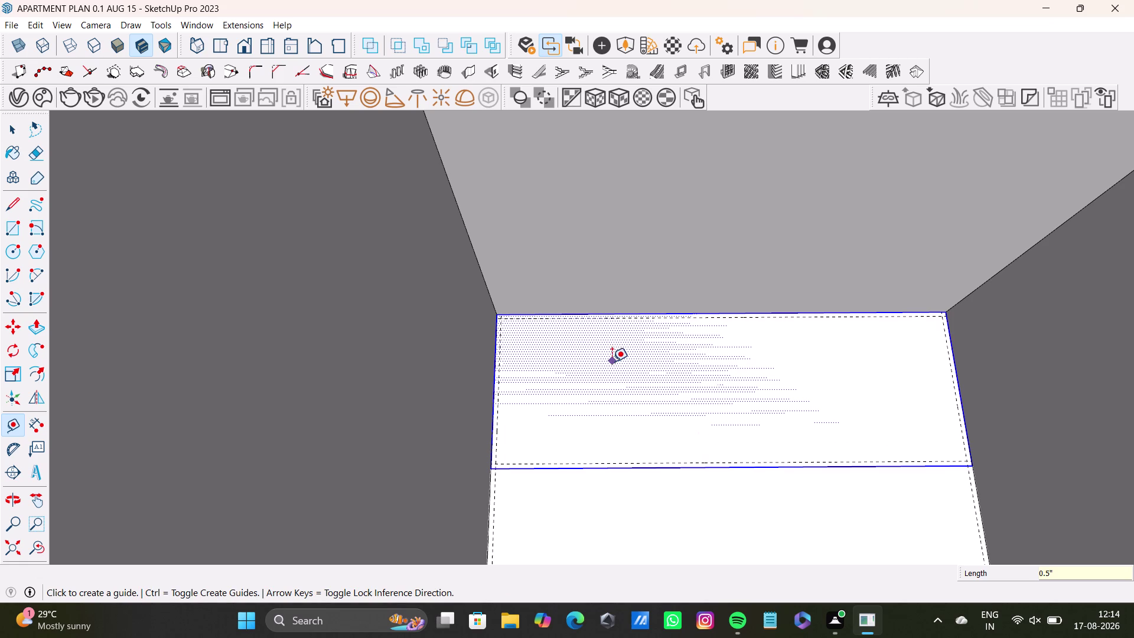
Add a guide 2 feet in from the face's left edge.
click(497, 391)
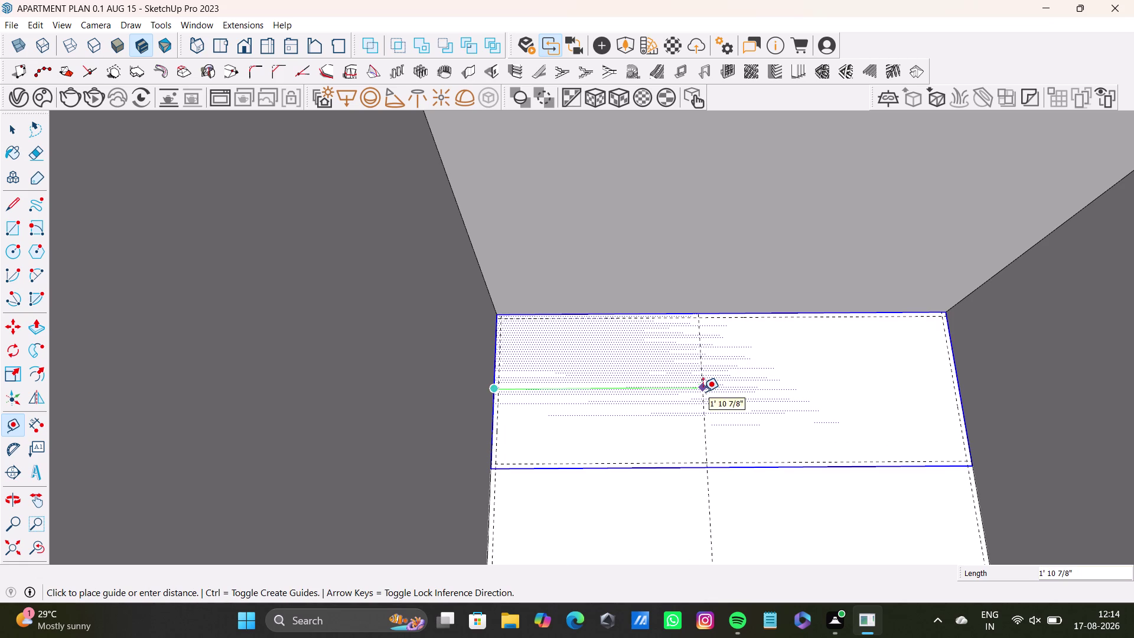
text(2')
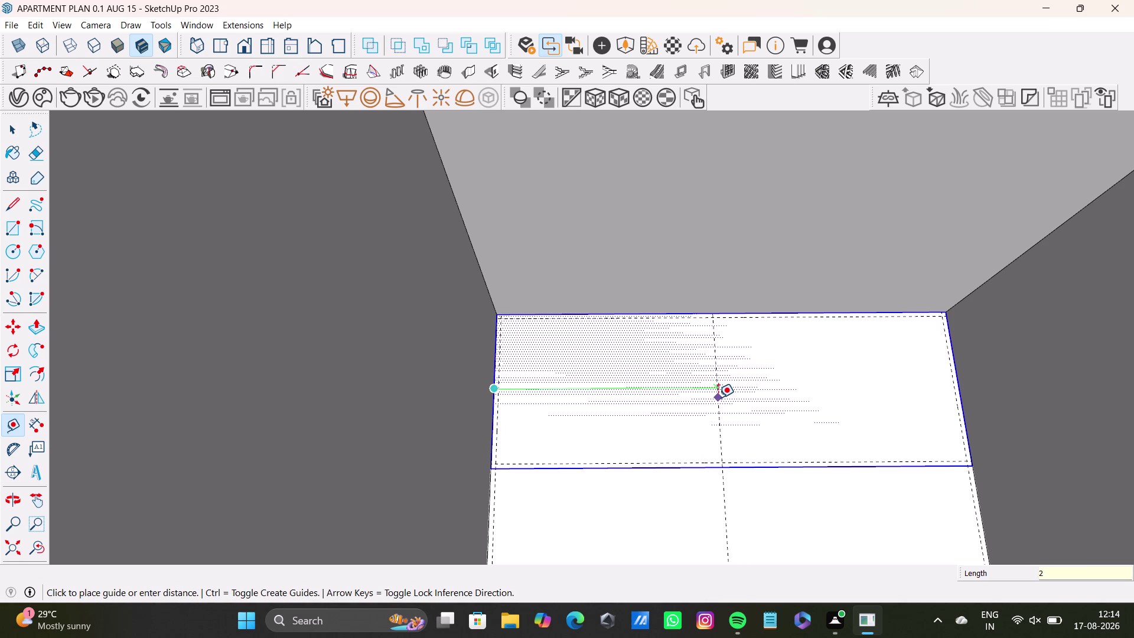
key(Return)
Try a 2.5" guide from the base's left edge, then undo it.
middle_drag(800, 410, 768, 395)
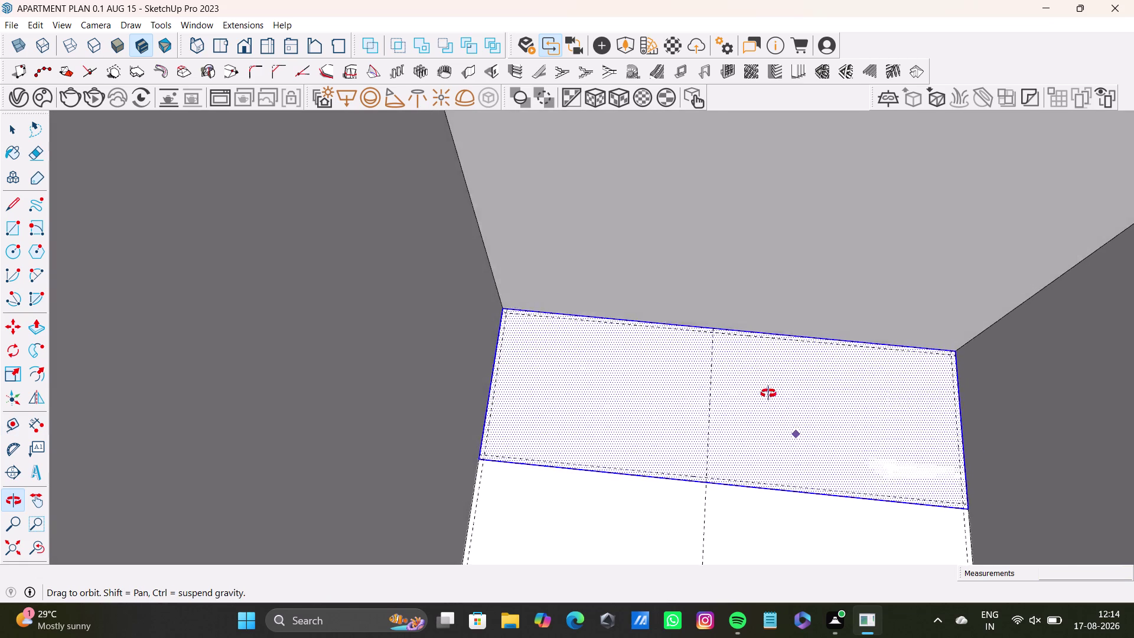
middle_drag(768, 395, 691, 348)
middle_drag(716, 419, 725, 434)
key(ctrl+z)
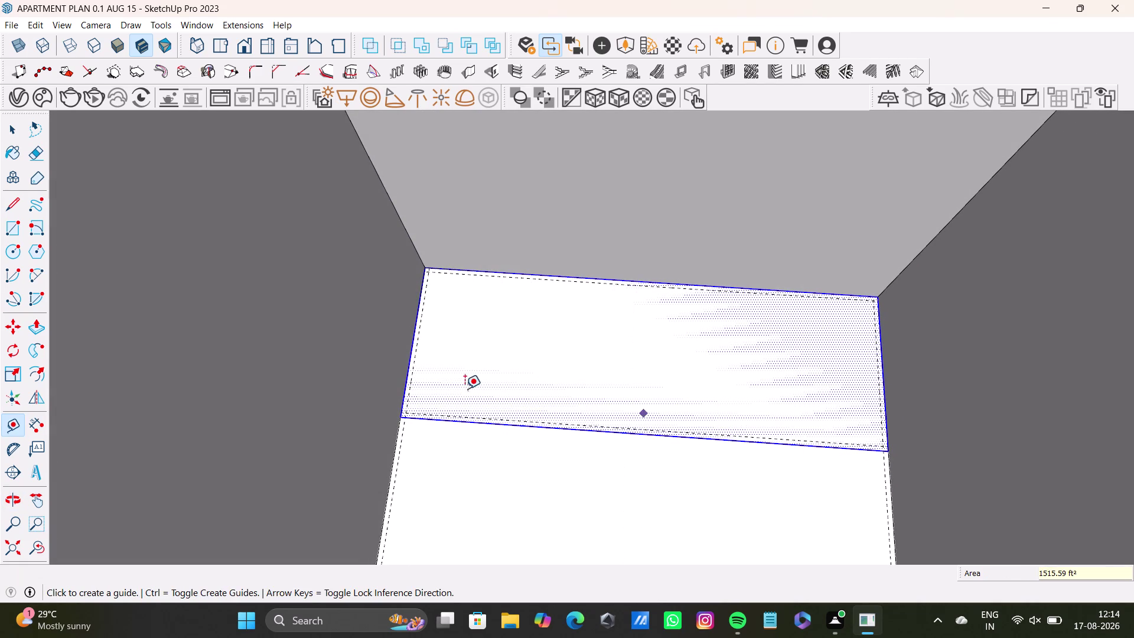
click(410, 377)
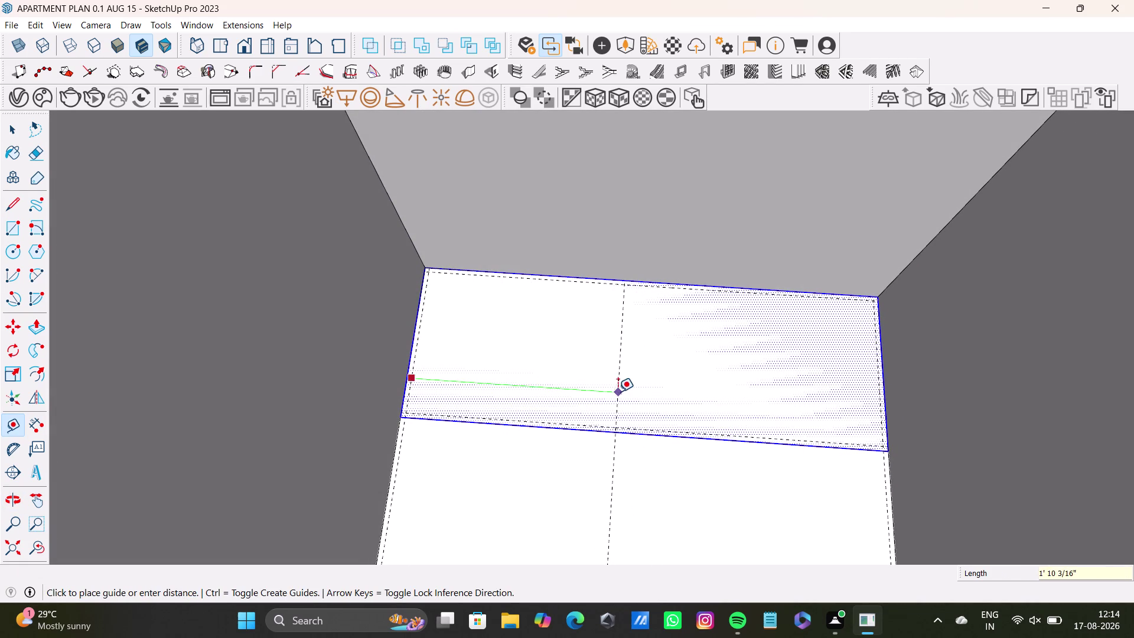
middle_drag(636, 399, 657, 373)
text(2)
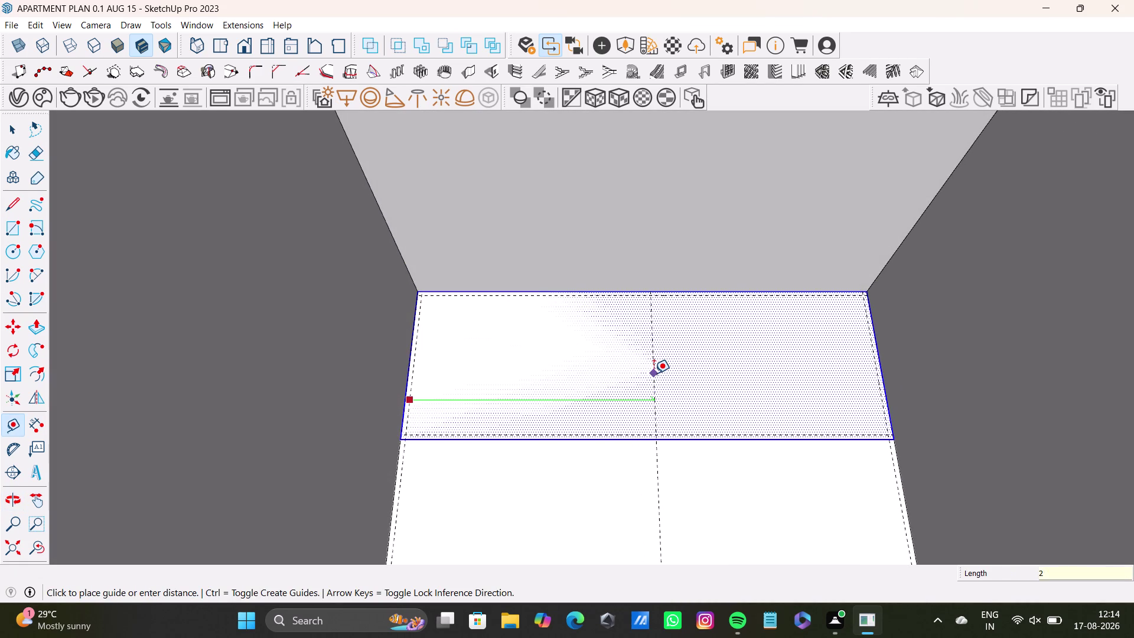
text('5")
key(Return)
key(ctrl+z)
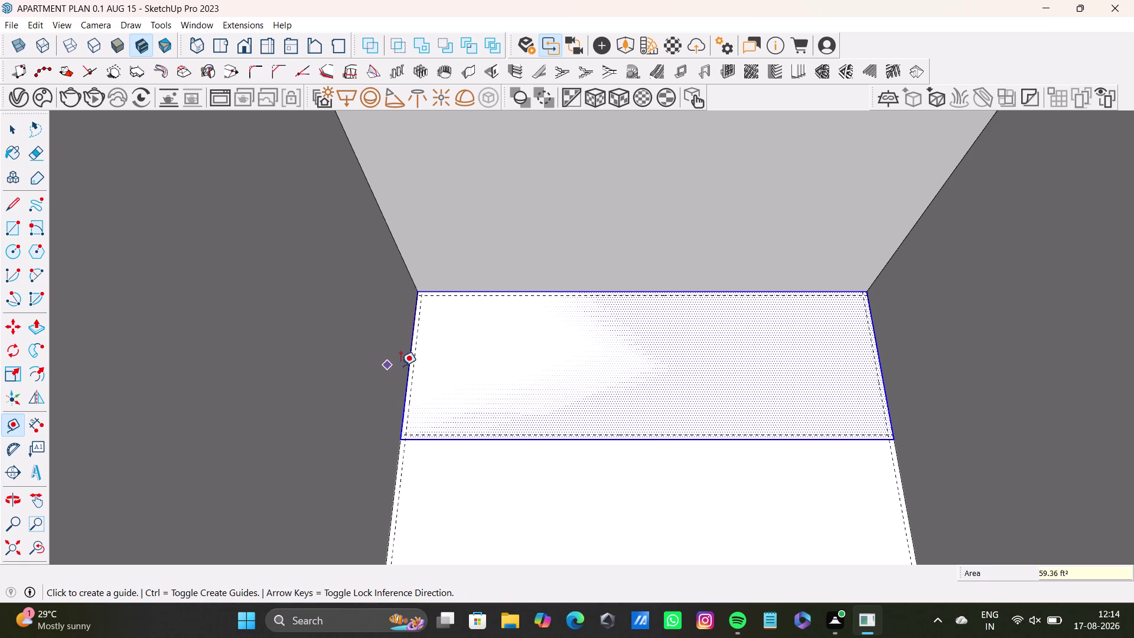
Place a guide near the base's middle and enter a 1" offset from it.
click(410, 375)
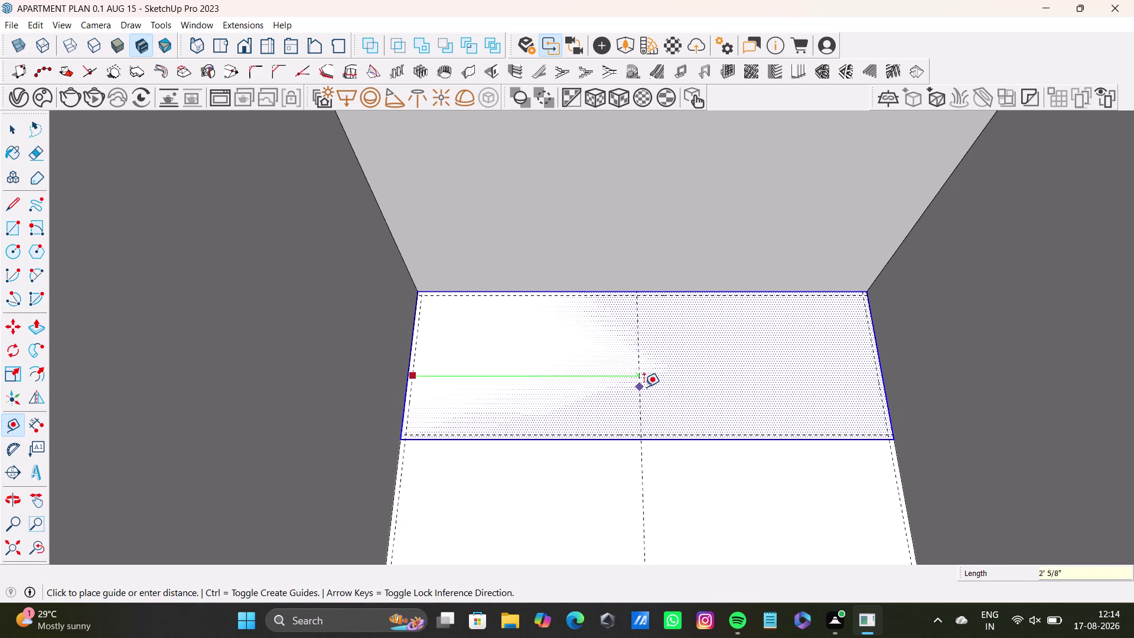
middle_drag(654, 388, 645, 375)
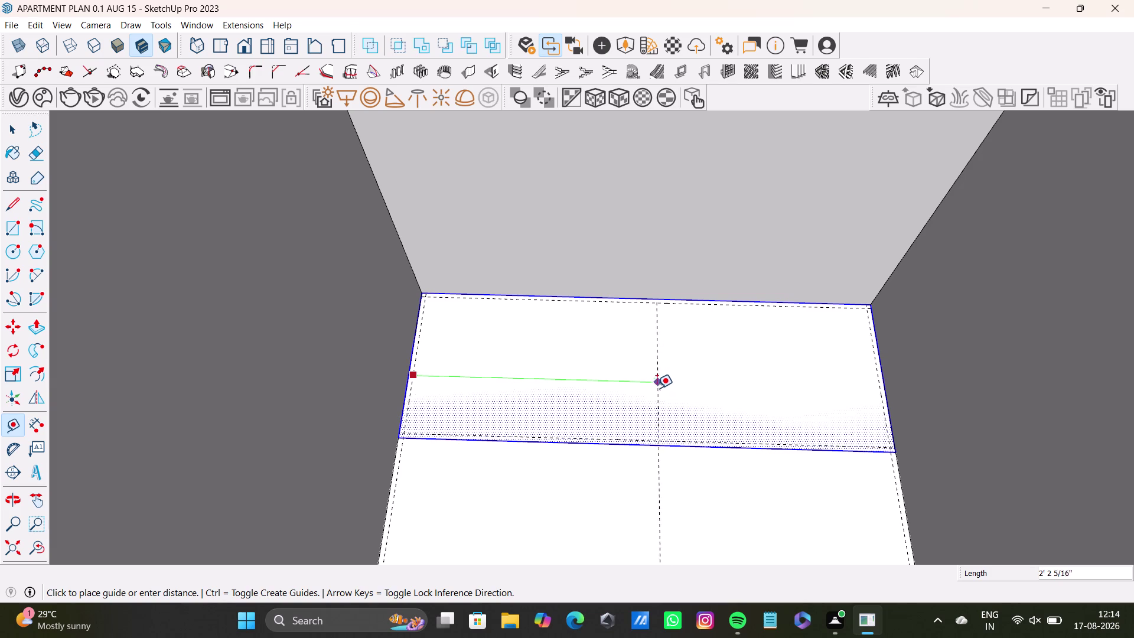
middle_drag(655, 388, 671, 380)
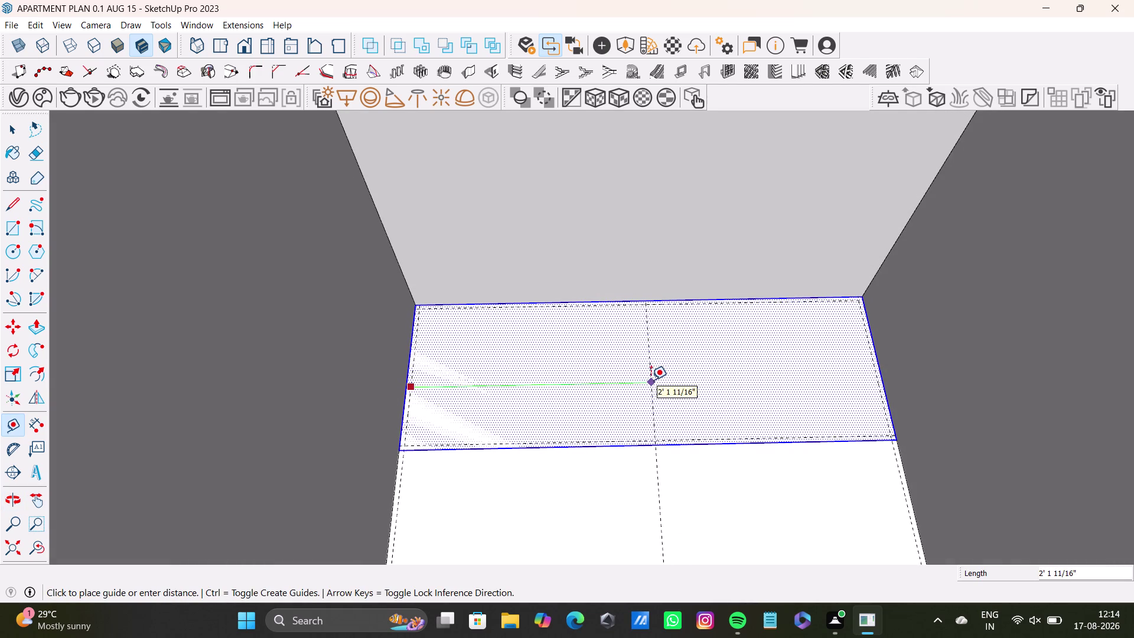
click(650, 379)
click(648, 381)
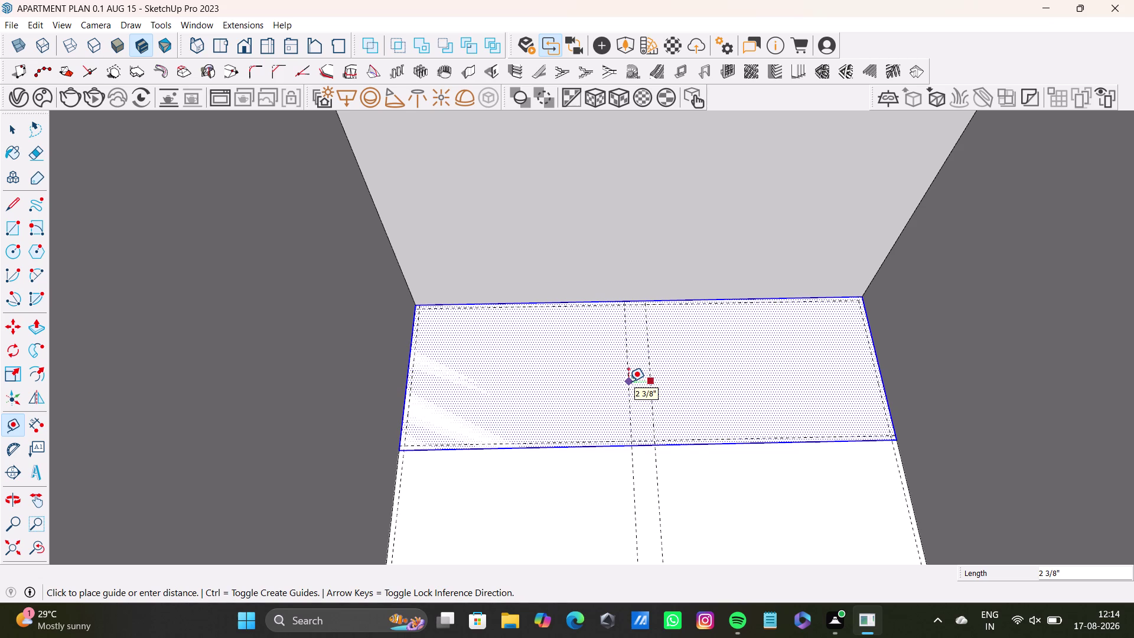
key(1)
key(shift+quotedbl)
key(Return)
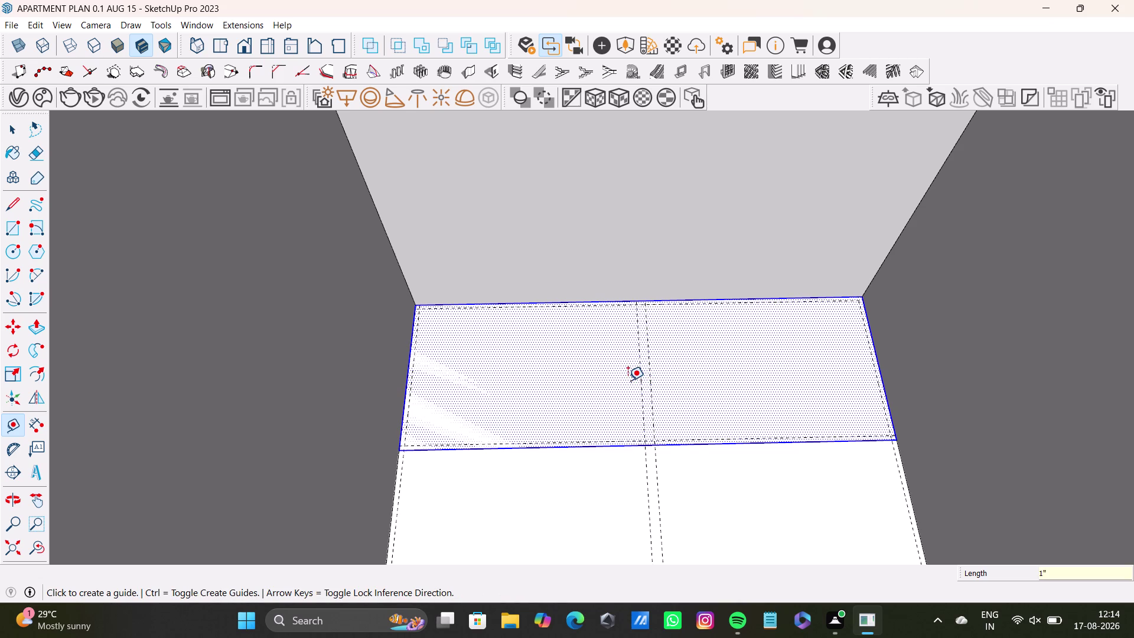
Retry a 1" offset from the centre line, dismissing the invalid-length warning and reframing the base.
click(649, 390)
key(grave)
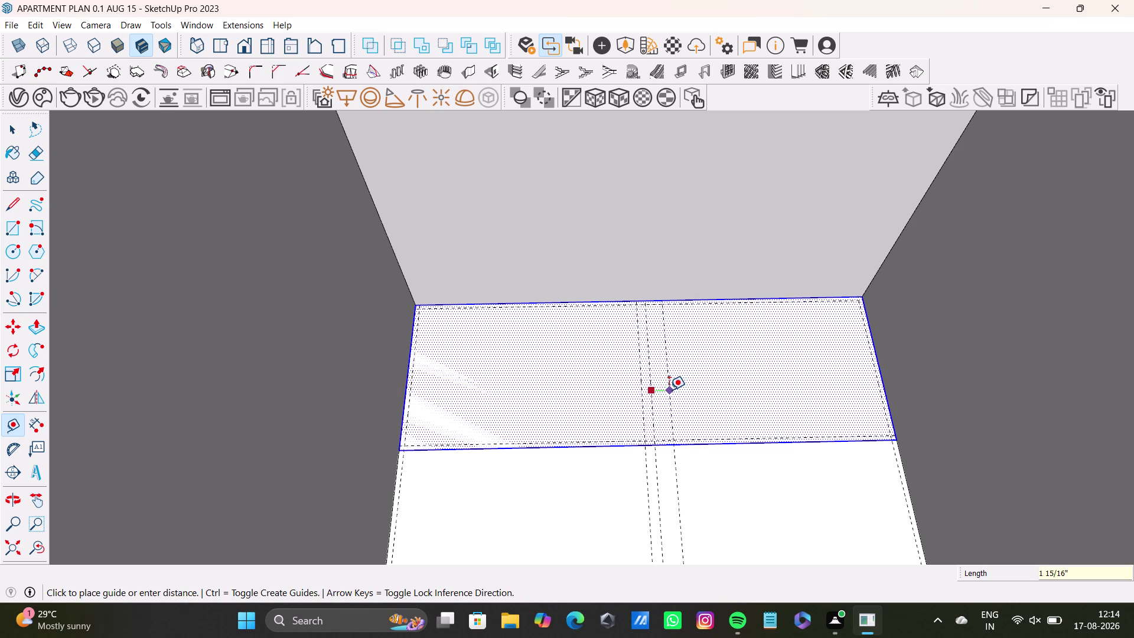
key(1)
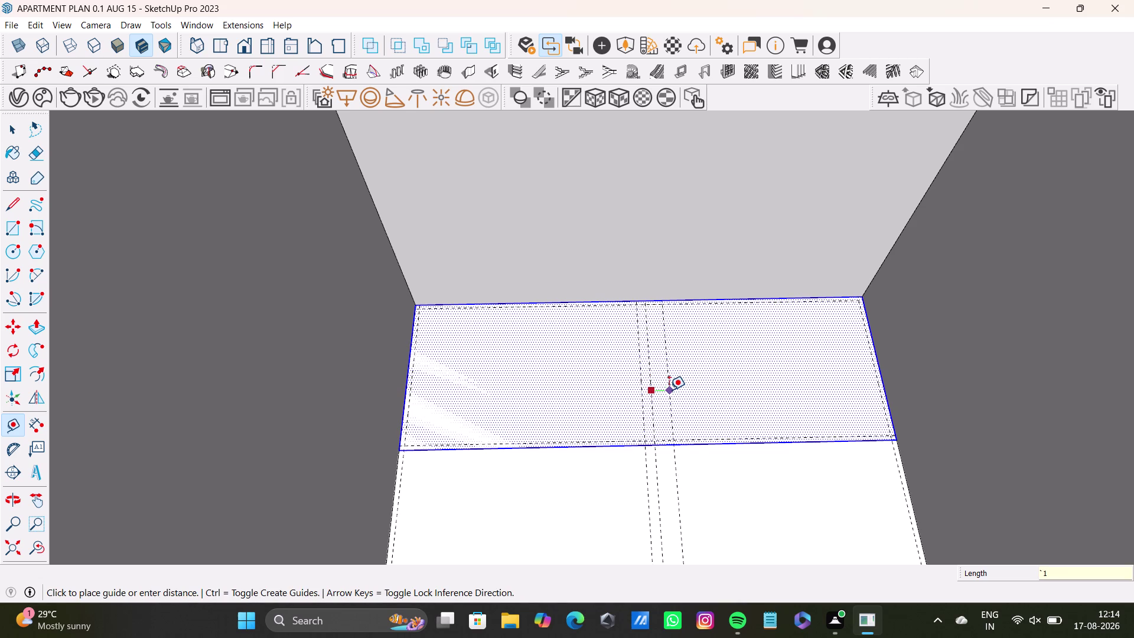
key(shift+quotedbl)
key(Return)
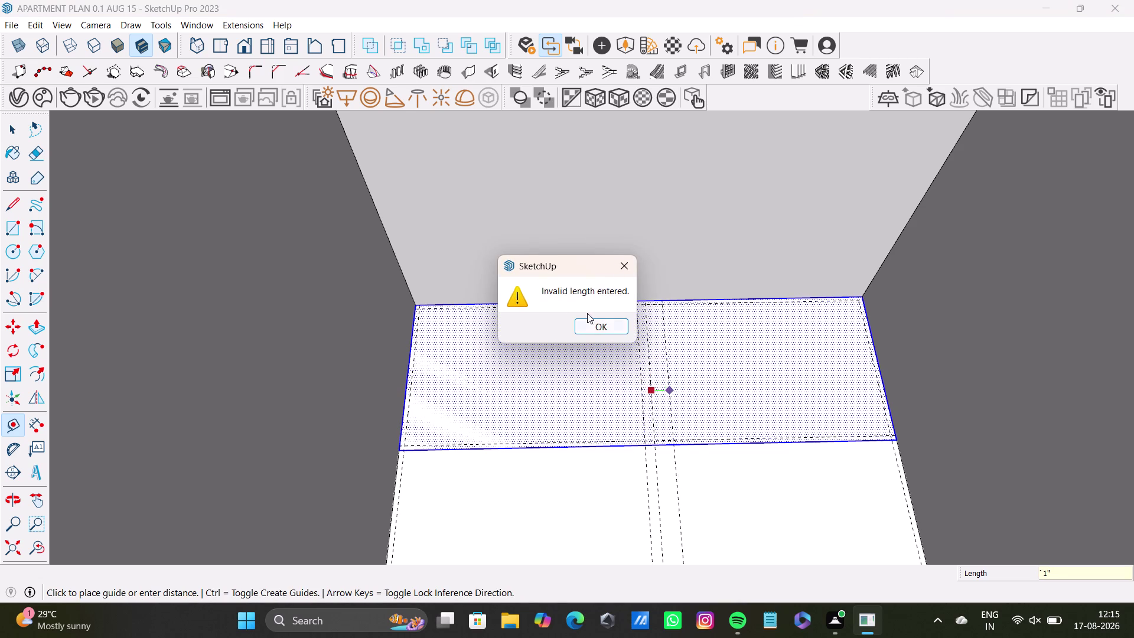
click(599, 325)
key(space)
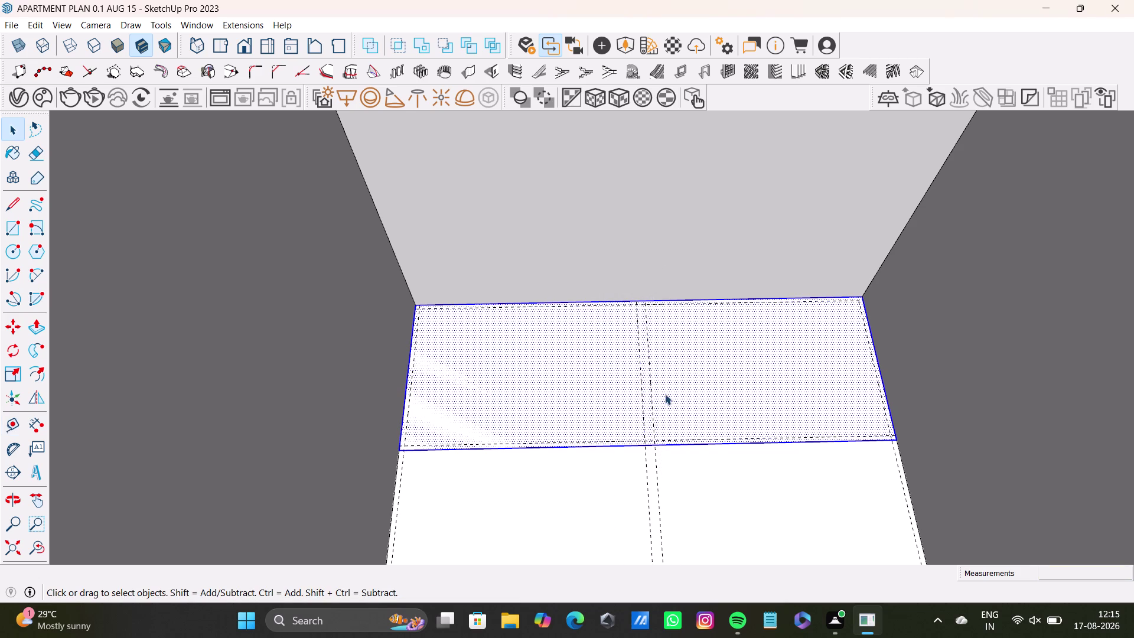
middle_drag(658, 411, 650, 438)
key(ctrl+z)
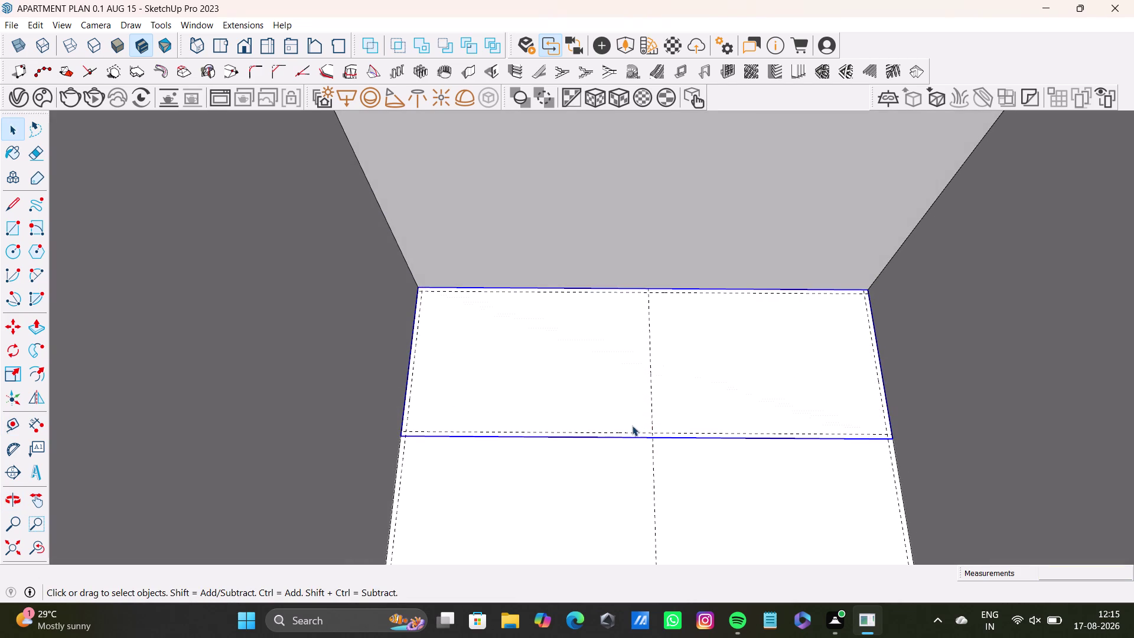
middle_drag(646, 401, 548, 392)
middle_drag(588, 395, 638, 393)
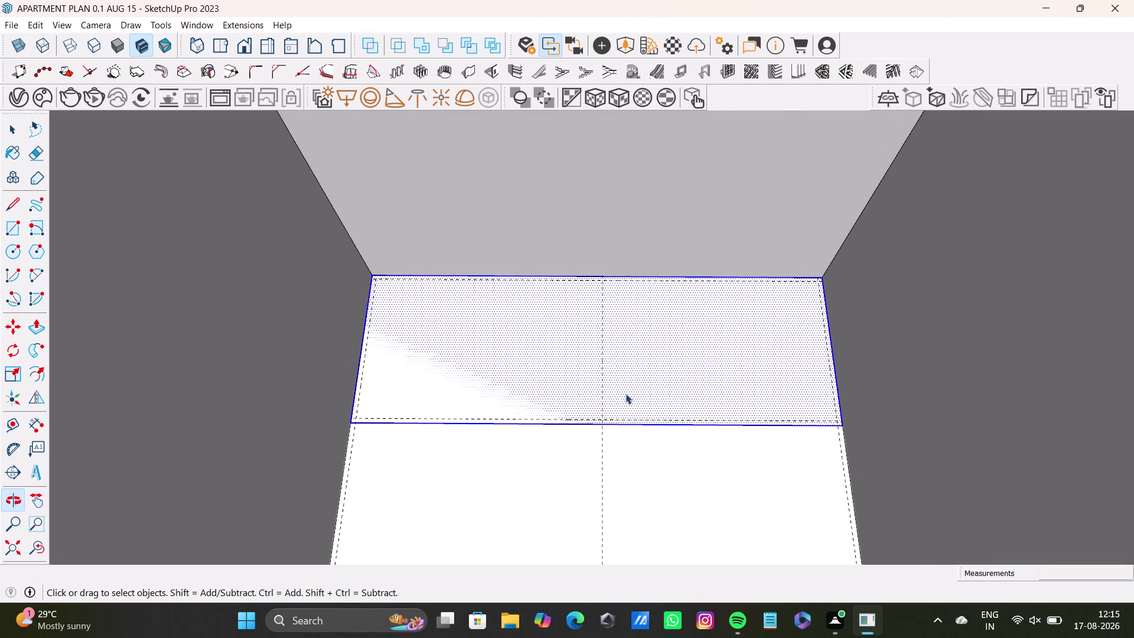
key(t)
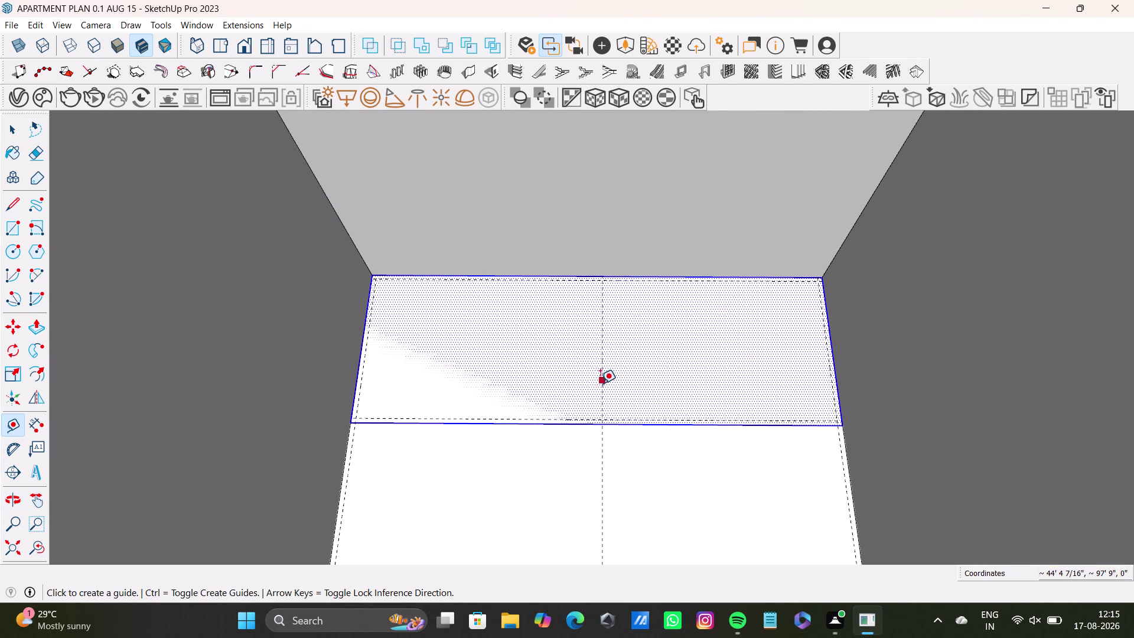
middle_drag(614, 401, 622, 376)
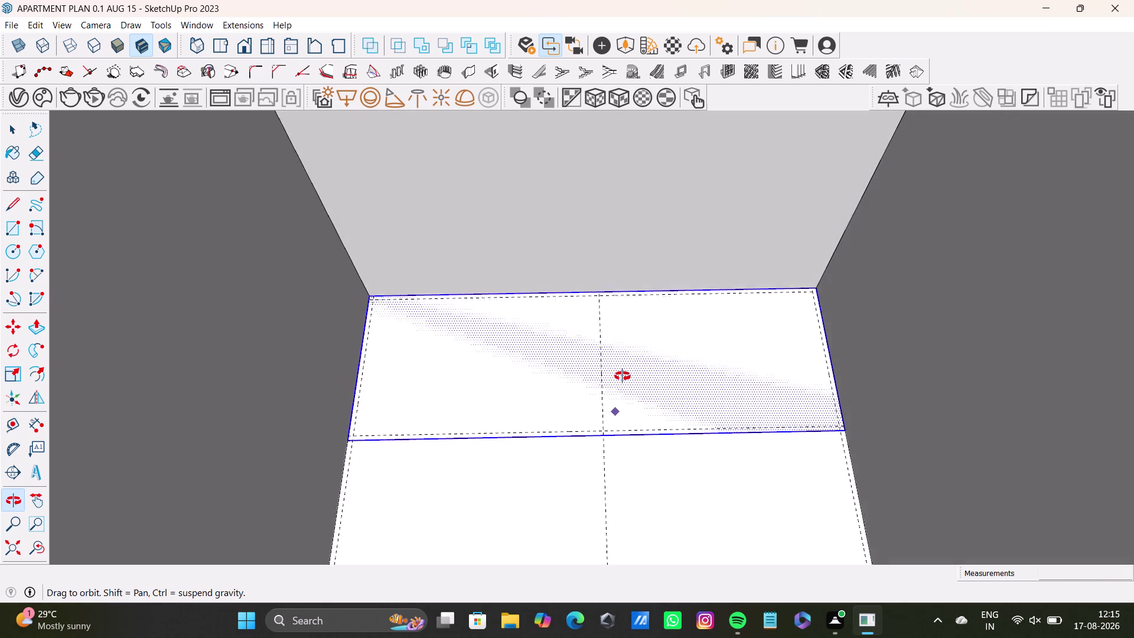
middle_drag(622, 376, 612, 371)
Place guides 1" to the left and right of the centre line.
click(602, 381)
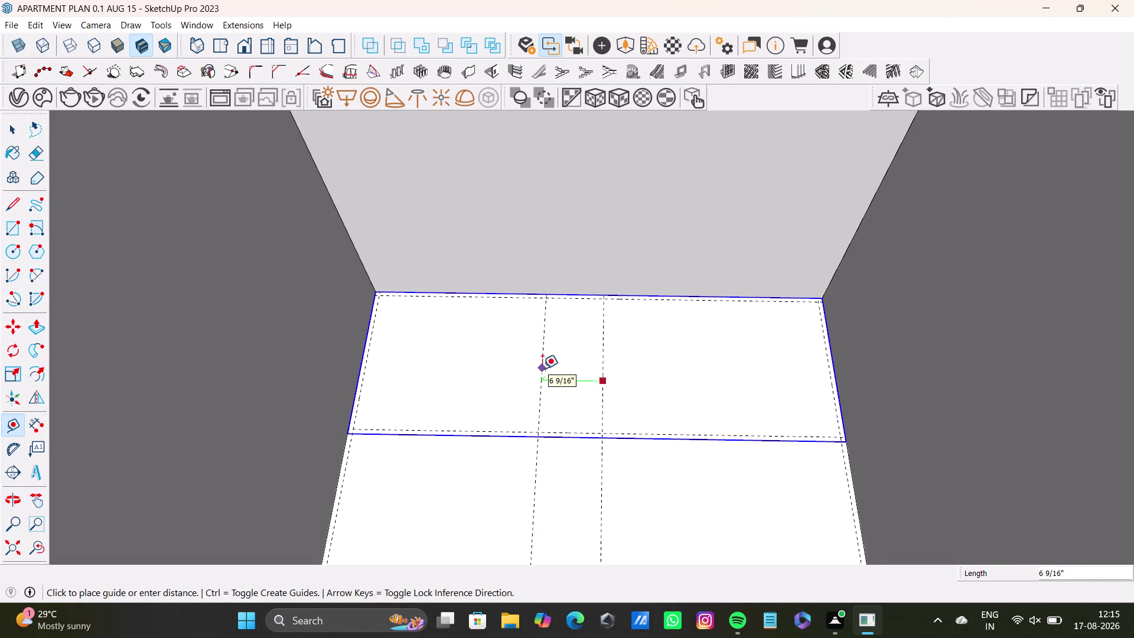
key(2)
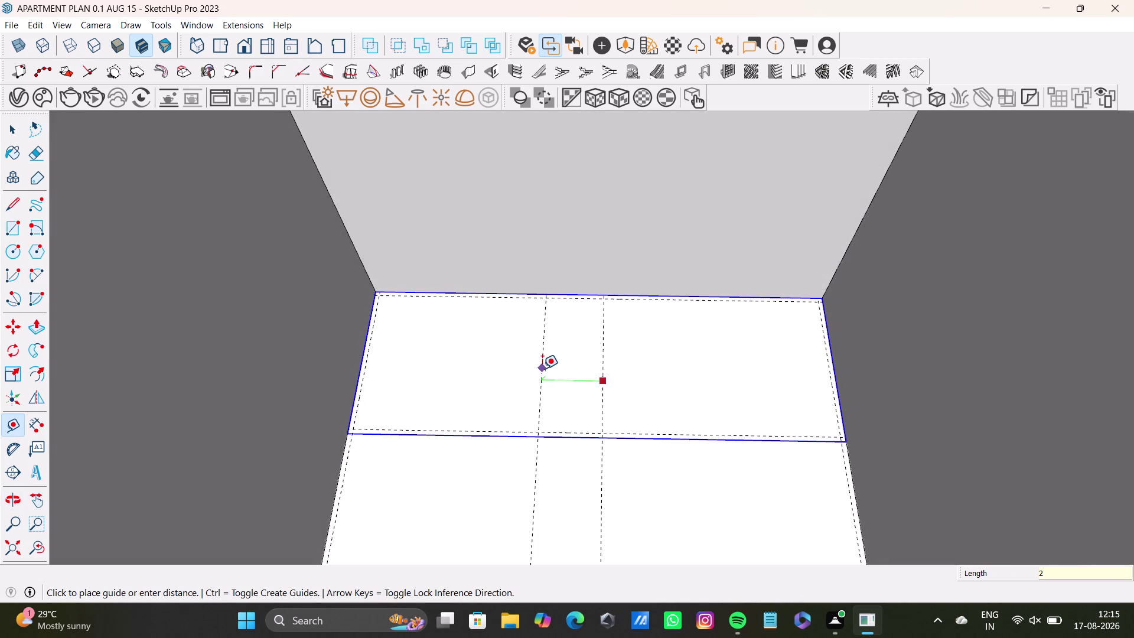
key(BackSpace)
text(1")
key(Return)
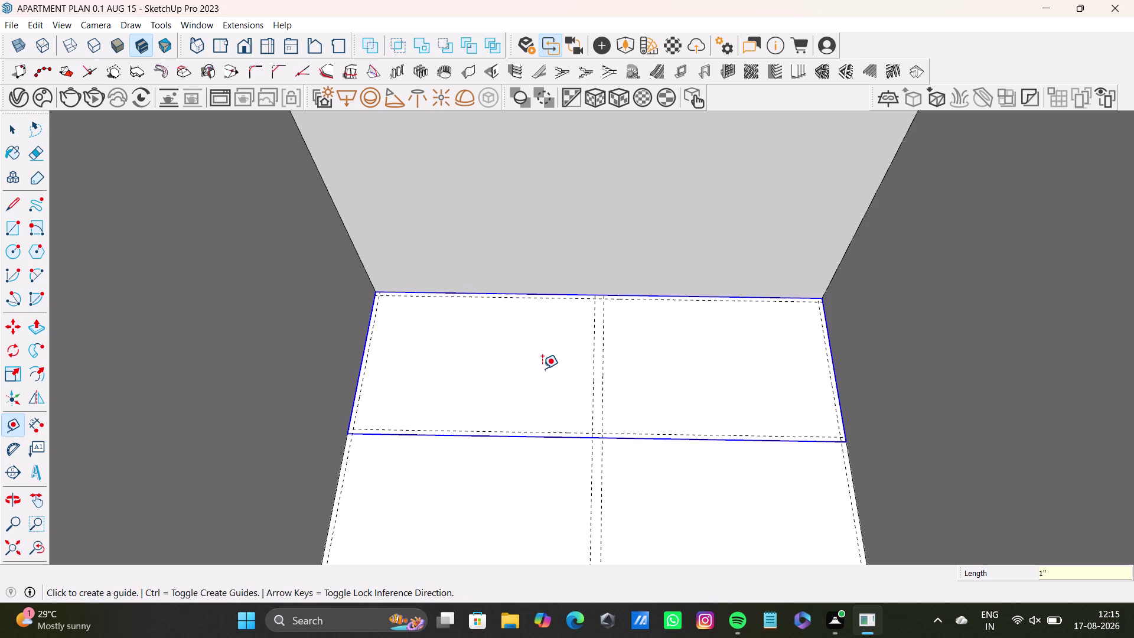
click(602, 379)
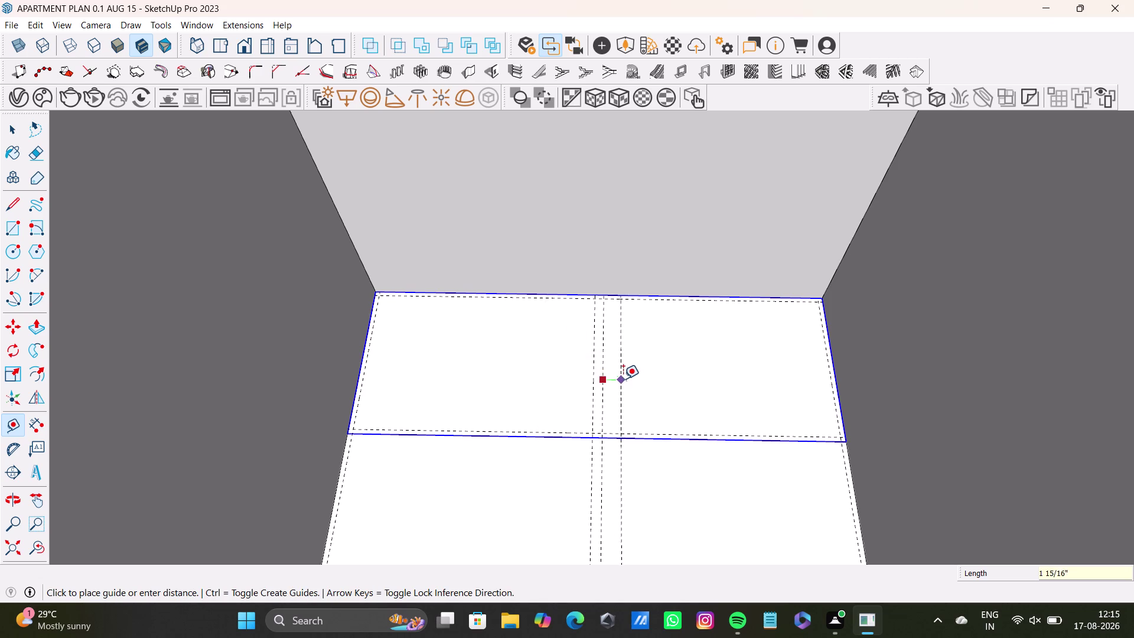
key(1)
key(shift+quotedbl)
key(Return)
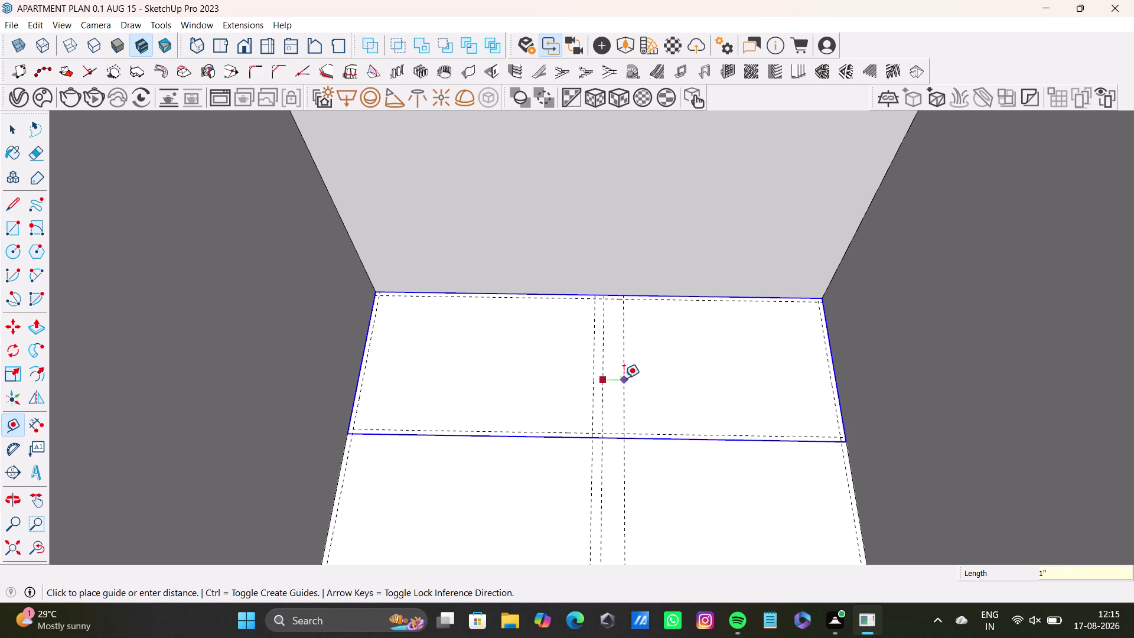
key(space)
click(7, 224)
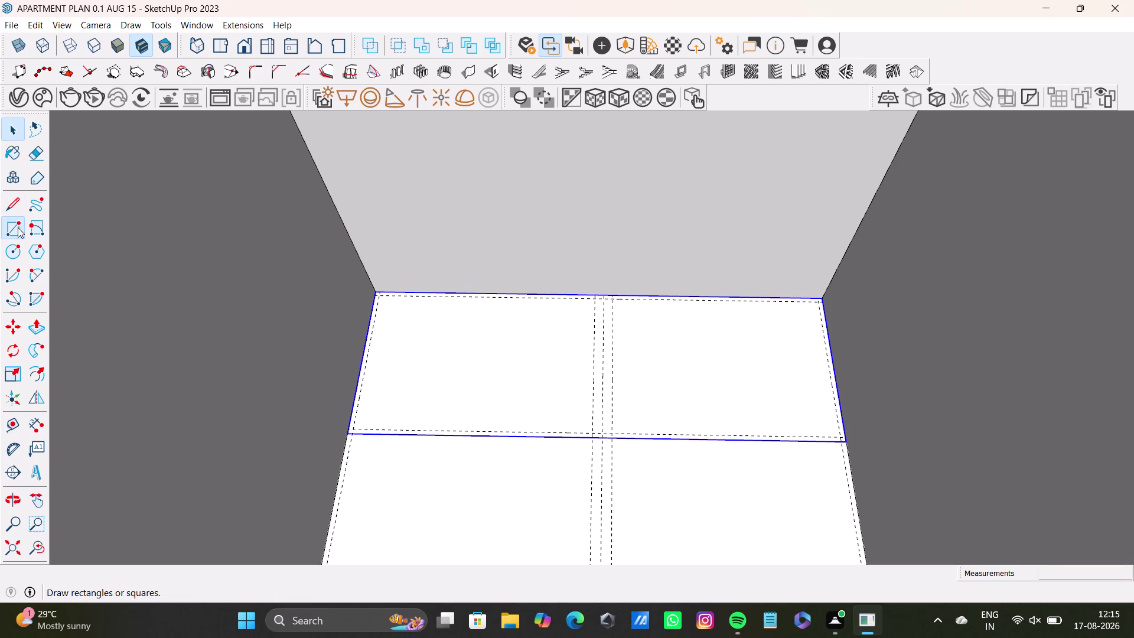
Draw the left rectangle from the base's back-left corner to the left guide intersection.
scroll(up, 3)
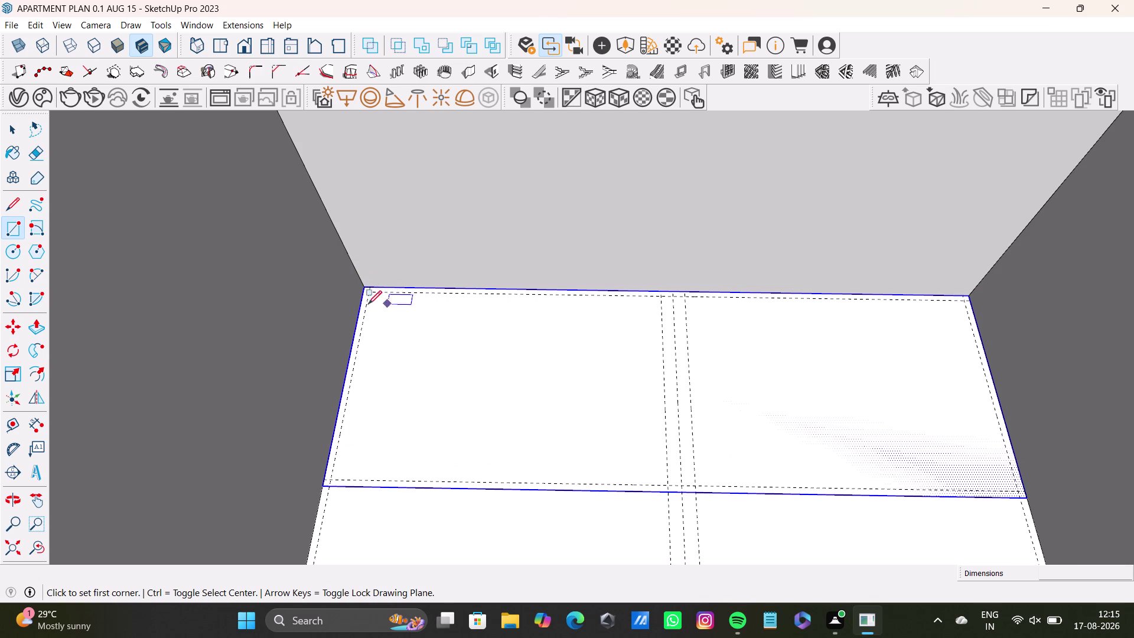
scroll(up, 3)
click(372, 287)
scroll(down, 3)
middle_drag(709, 427, 660, 326)
scroll(up, 3)
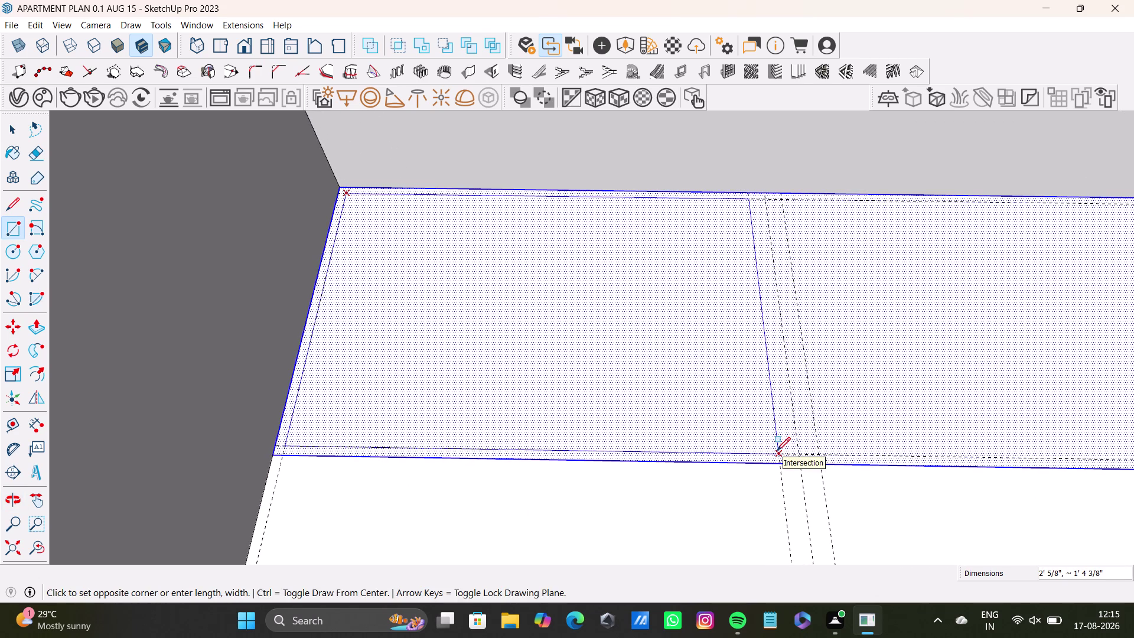
click(777, 450)
Draw the right rectangle from the right guide to the front-right corner, then review both.
scroll(down, 3)
middle_drag(765, 382, 502, 386)
scroll(up, 3)
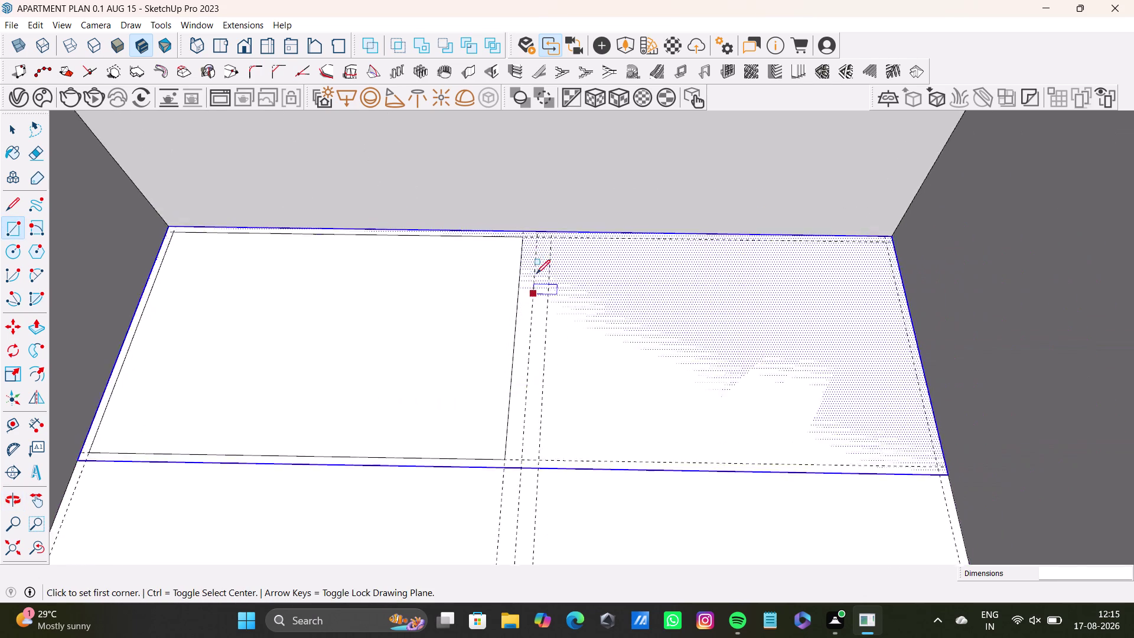
scroll(up, 3)
click(555, 227)
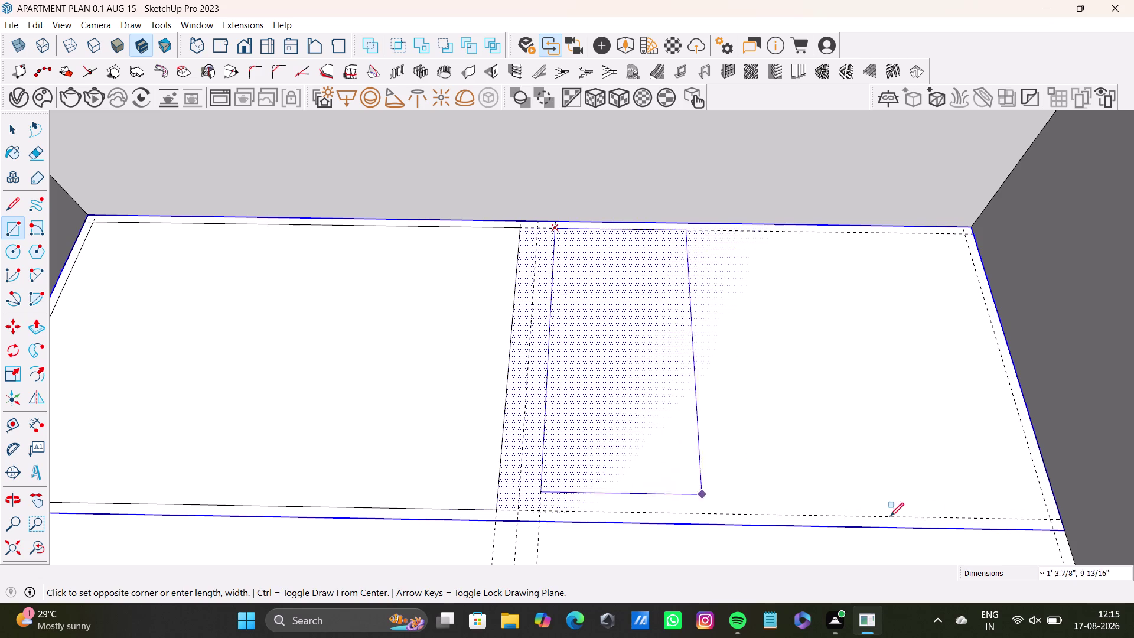
click(1048, 519)
key(space)
scroll(down, 3)
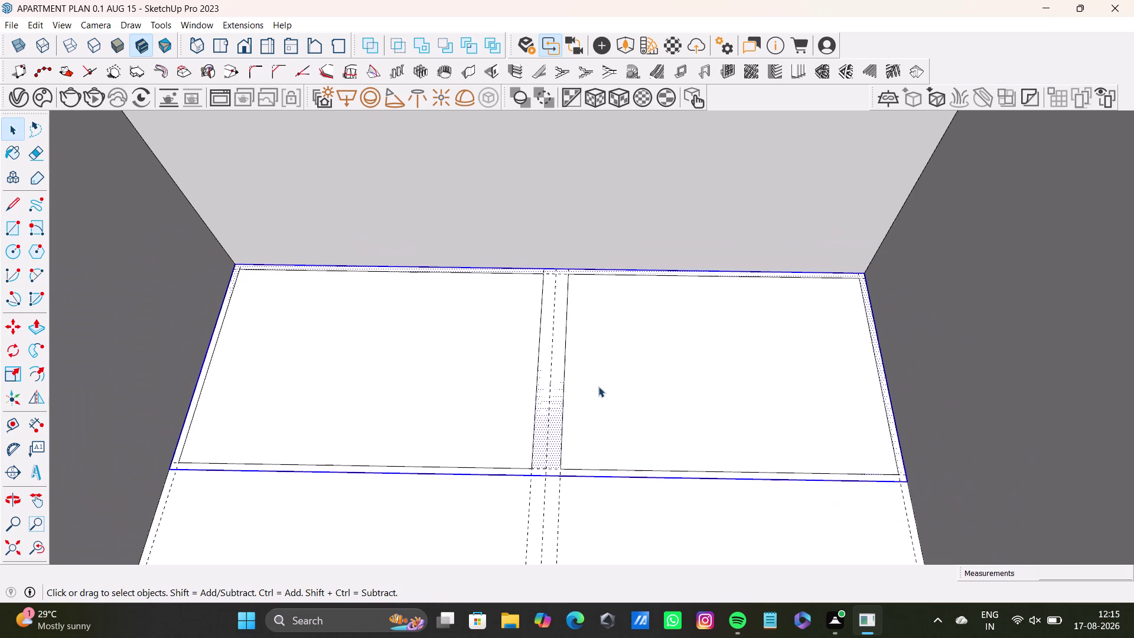
middle_drag(565, 385, 623, 407)
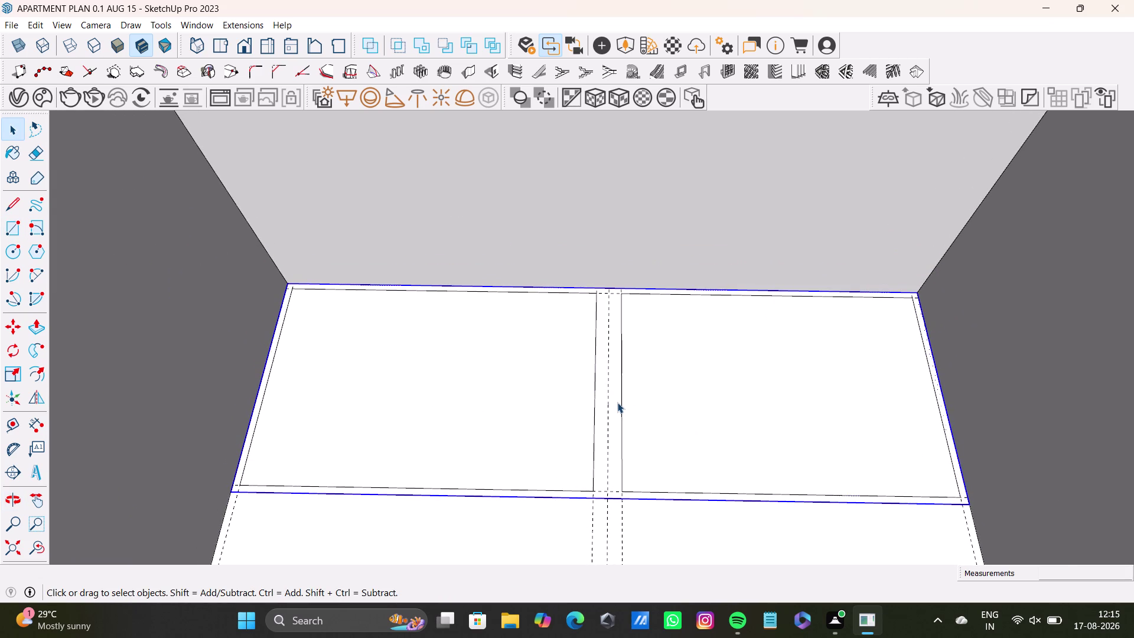
scroll(down, 3)
middle_drag(562, 409, 541, 508)
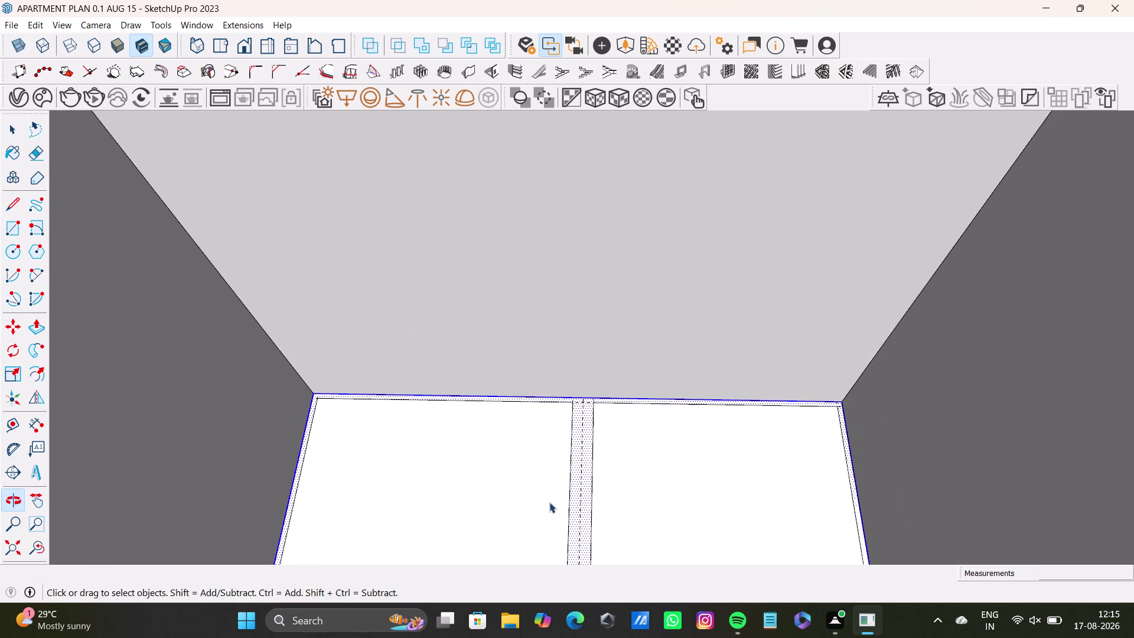
middle_drag(552, 497, 573, 438)
Pull the left rectangle up into a tall box, matching its height to the nearby wall.
click(476, 451)
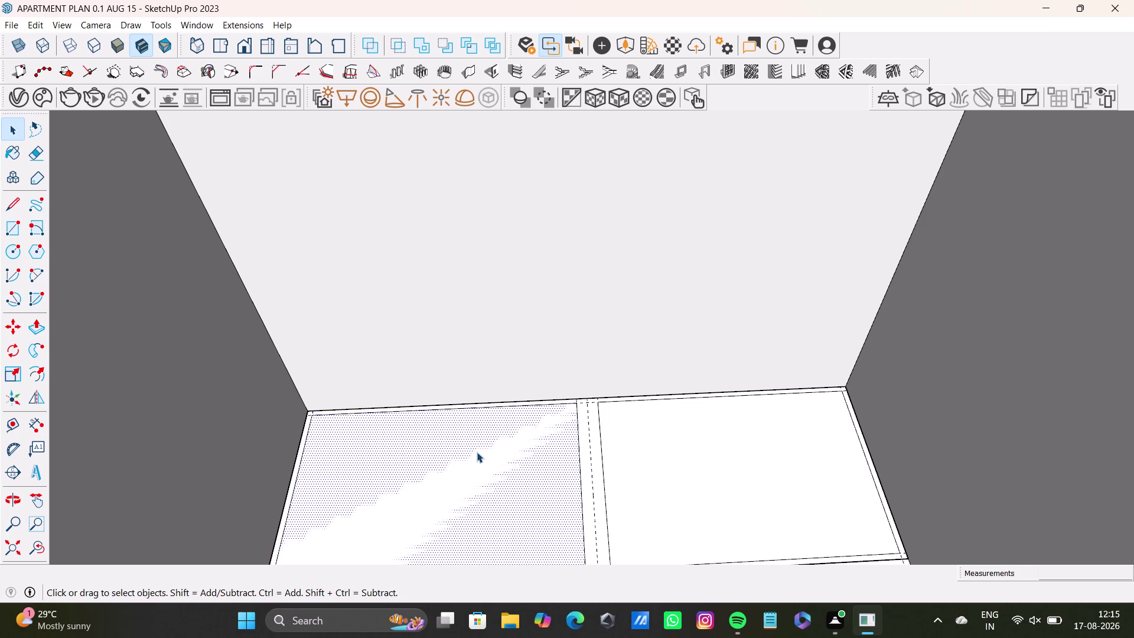
key(p)
drag(477, 451, 393, 211)
scroll(down, 3)
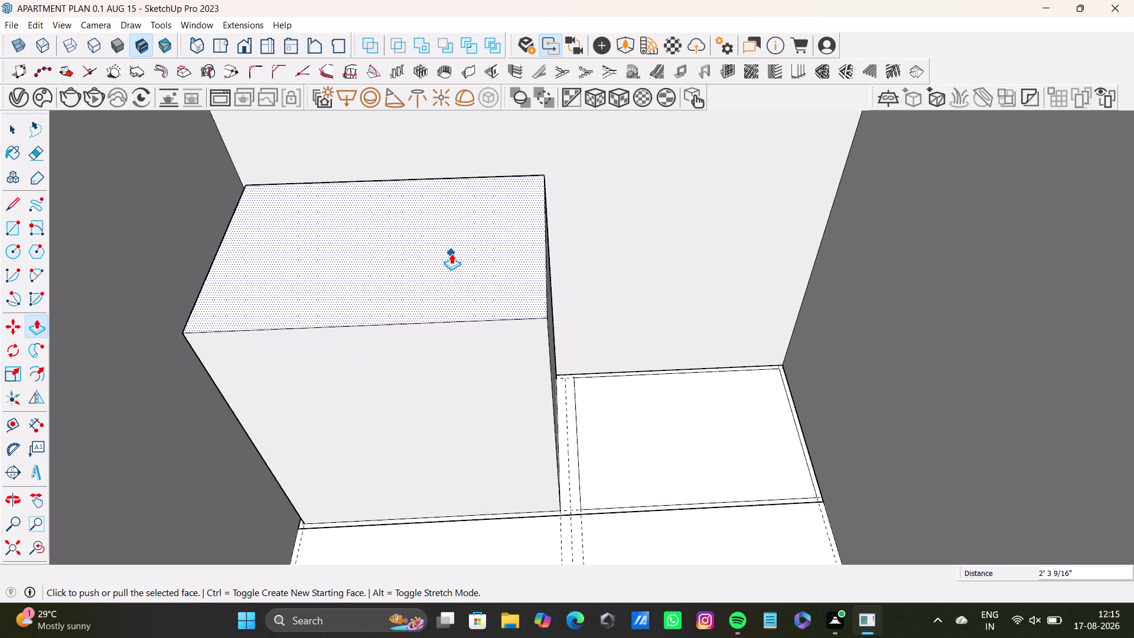
scroll(down, 3)
middle_drag(451, 253, 487, 332)
drag(454, 309, 349, 133)
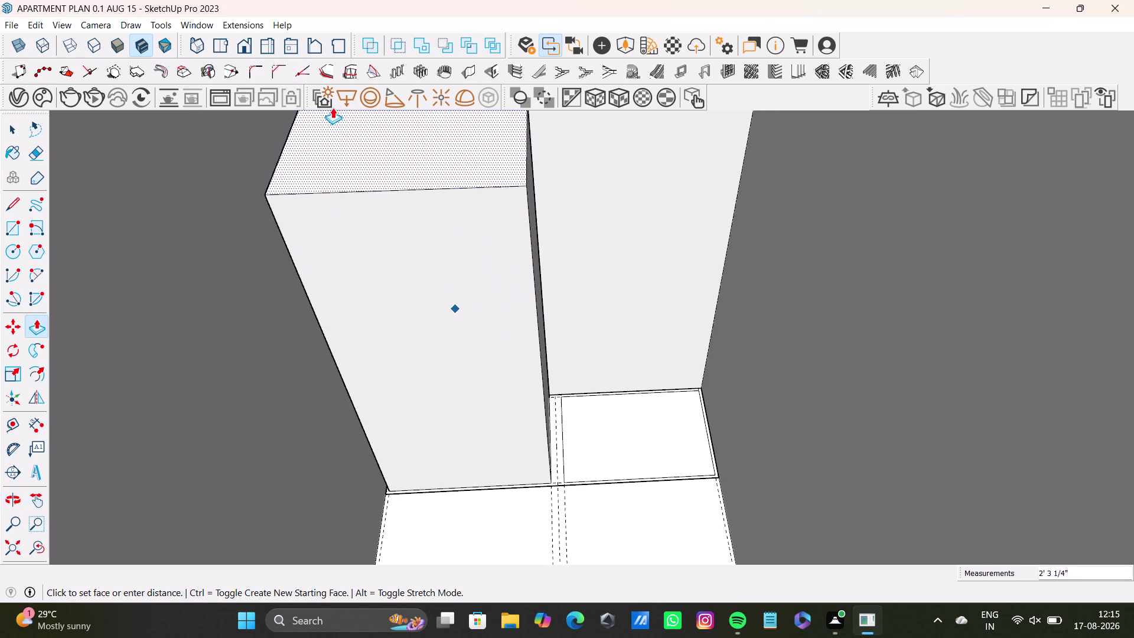
drag(349, 133, 316, 72)
middle_drag(401, 198, 457, 439)
drag(426, 323, 399, 291)
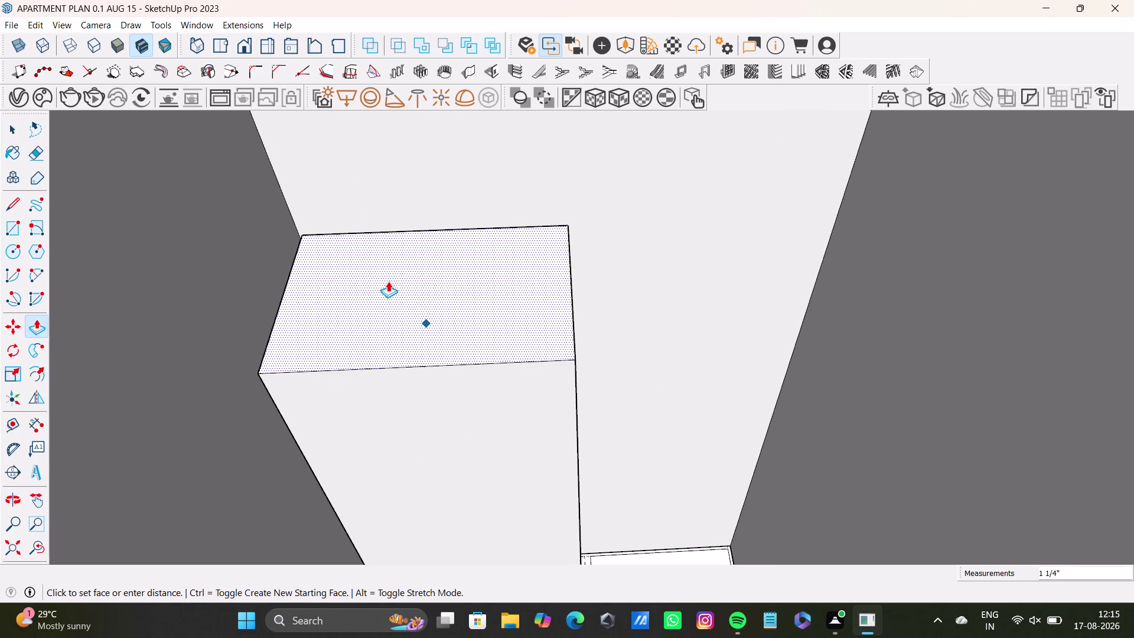
drag(399, 291, 297, 178)
scroll(down, 3)
middle_drag(404, 247, 509, 333)
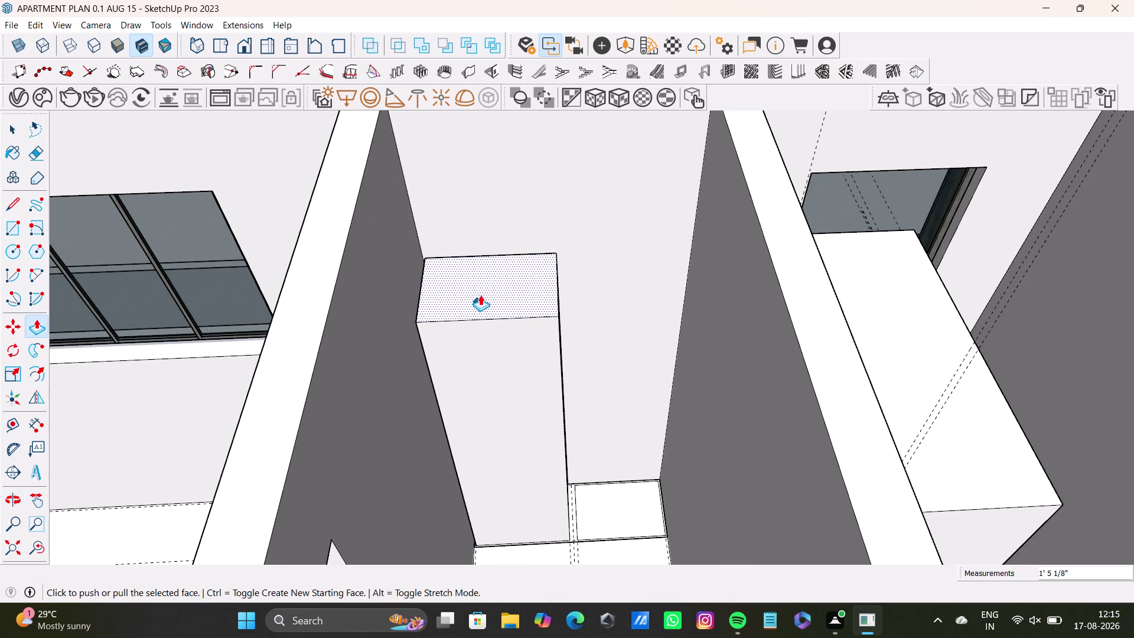
drag(482, 289, 431, 175)
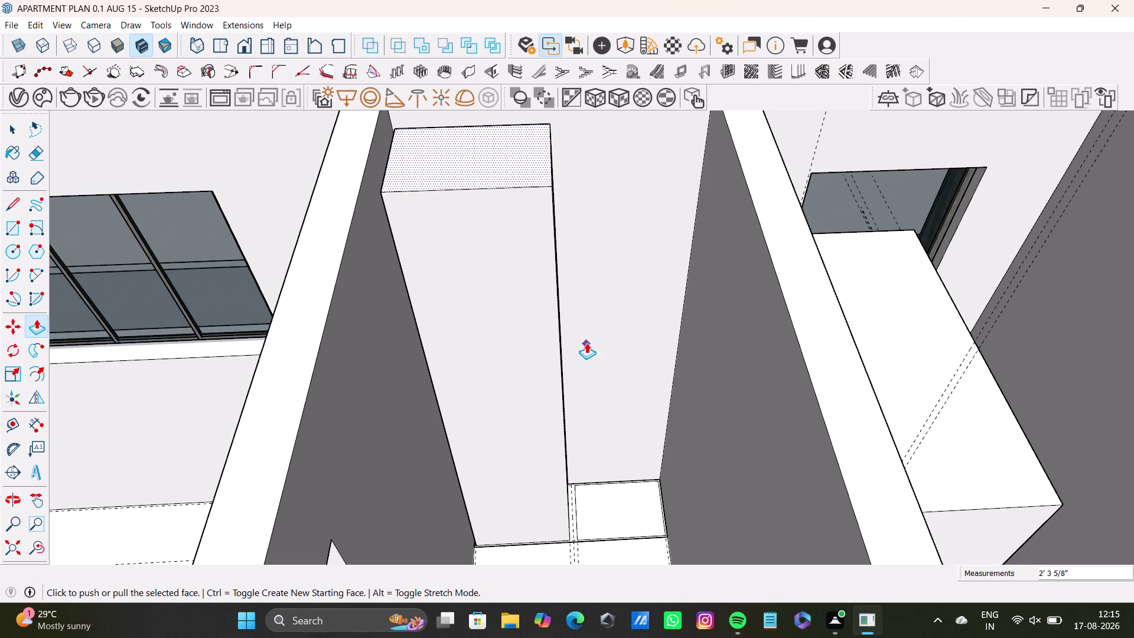
middle_drag(633, 449, 519, 416)
middle_drag(516, 452, 606, 488)
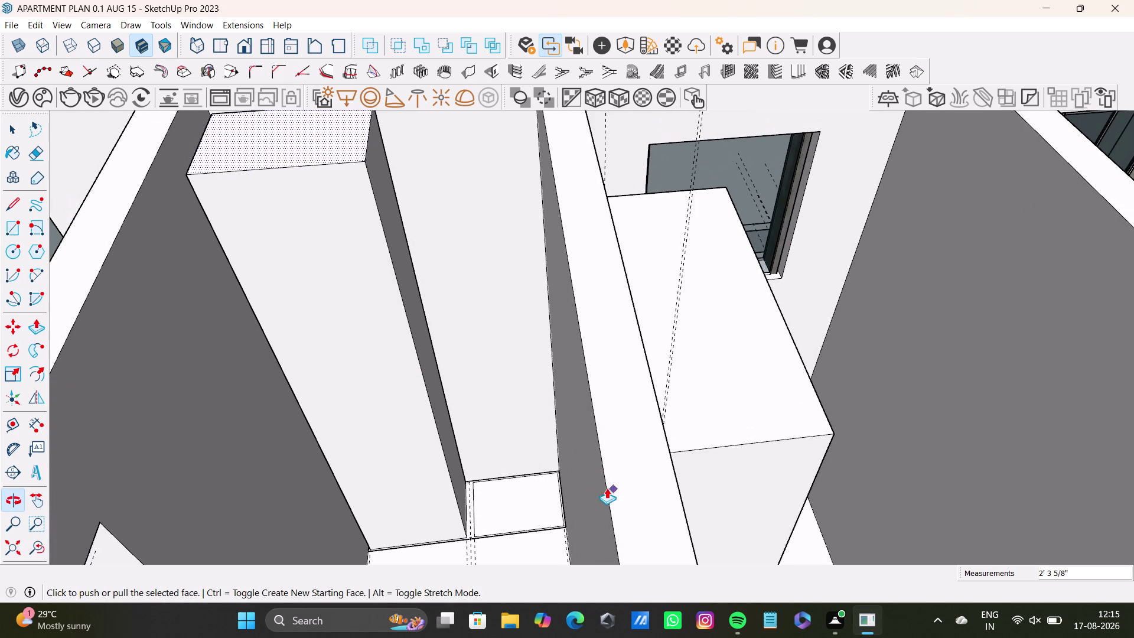
middle_drag(524, 419, 650, 529)
drag(453, 311, 459, 347)
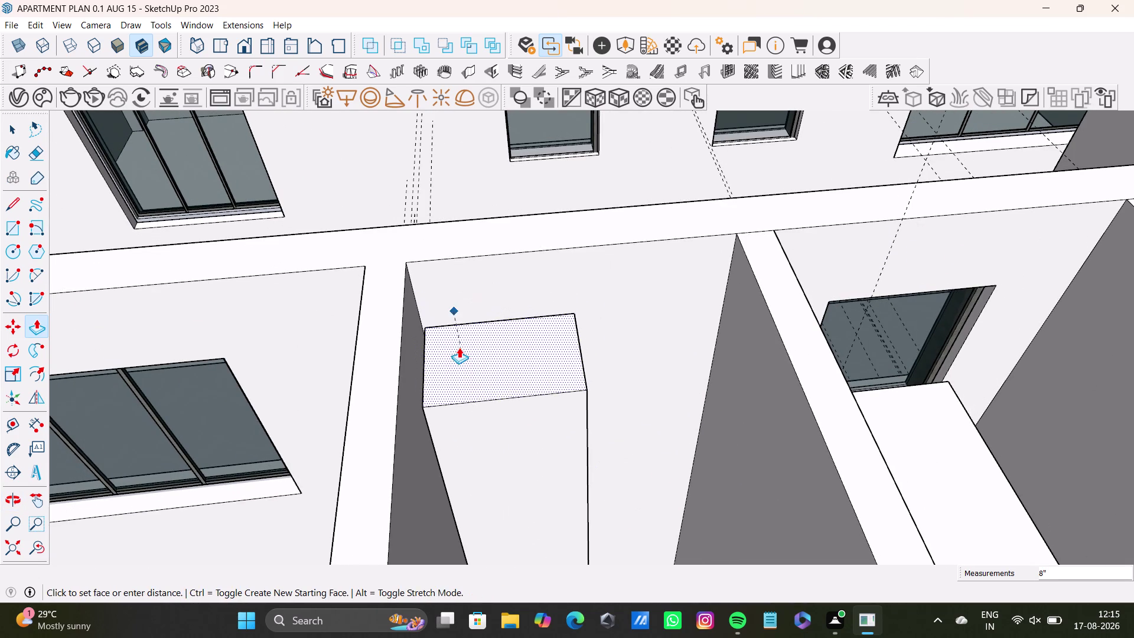
drag(459, 347, 459, 348)
Orbit around to check the left box height and select a cabinet box top.
middle_drag(552, 384, 529, 292)
scroll(down, 3)
middle_drag(553, 358, 514, 305)
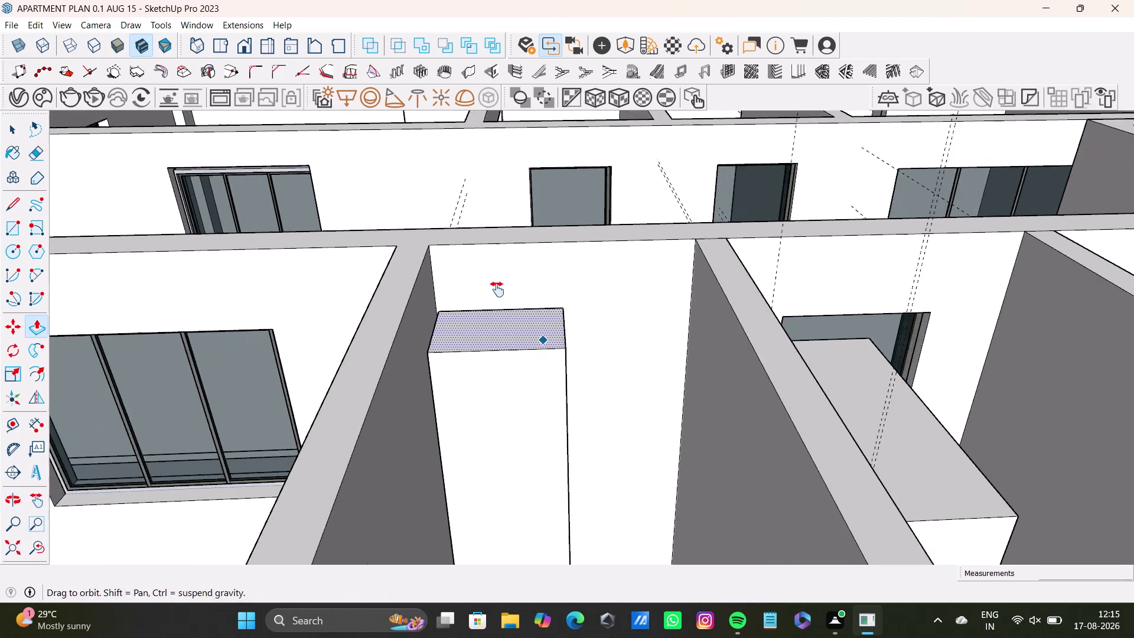
middle_drag(514, 305, 480, 280)
scroll(up, 3)
middle_drag(547, 378, 499, 251)
middle_drag(531, 298, 532, 423)
middle_drag(552, 232, 568, 486)
middle_drag(558, 327, 558, 456)
key(space)
click(548, 398)
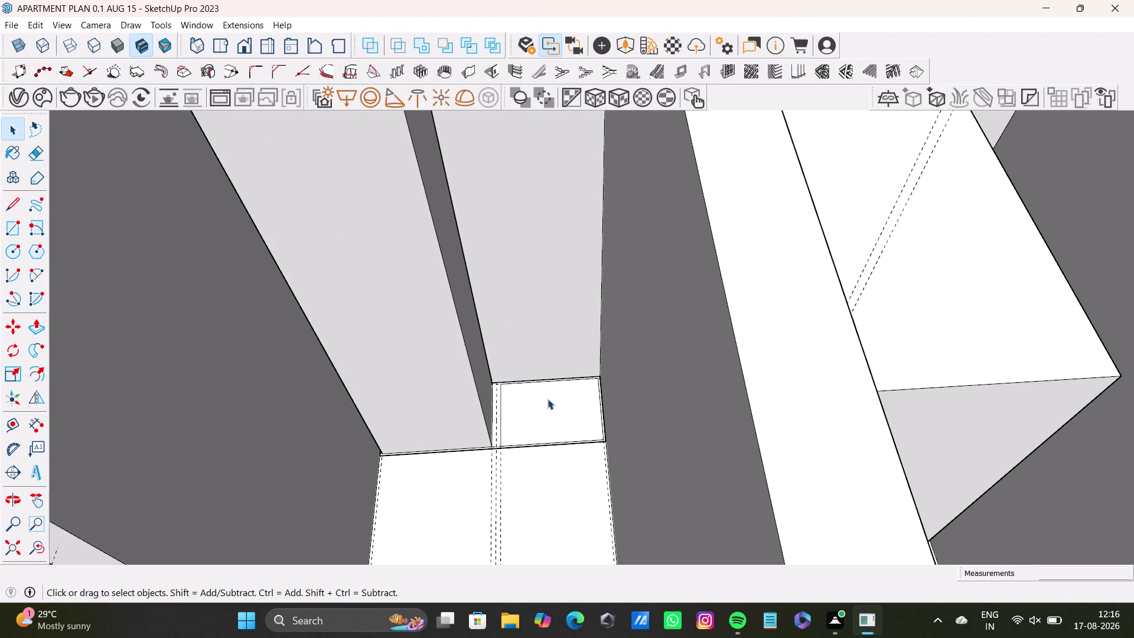
Pull both cabinet box tops upward so their heights match, inspecting the gap between them.
key(p)
drag(548, 400, 480, 229)
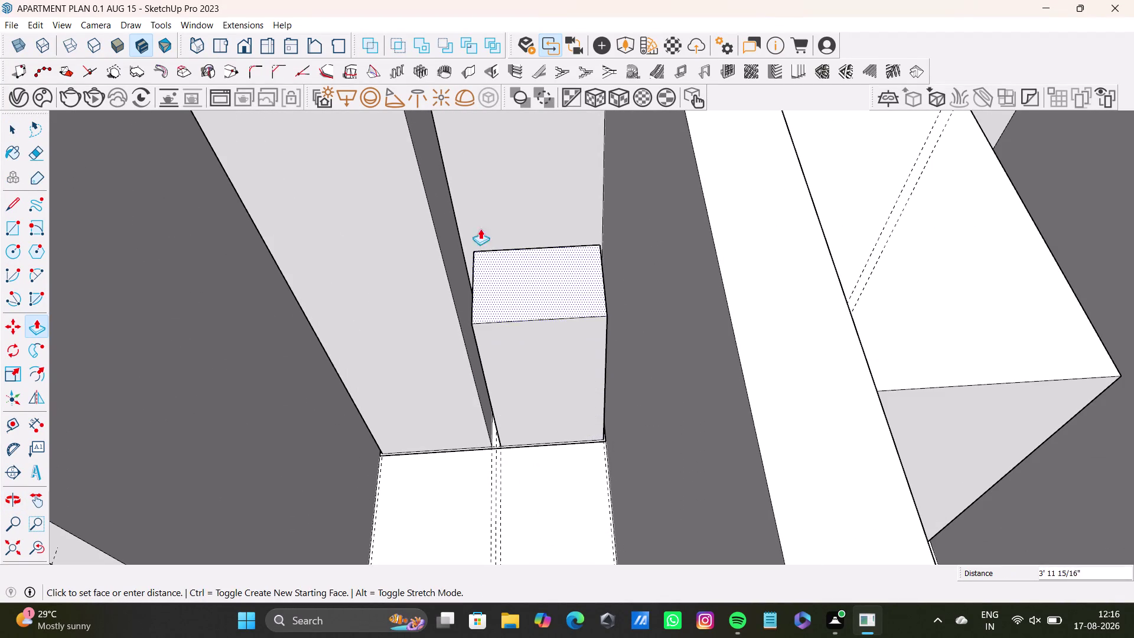
drag(480, 229, 473, 197)
middle_drag(504, 219, 540, 397)
drag(538, 396, 440, 224)
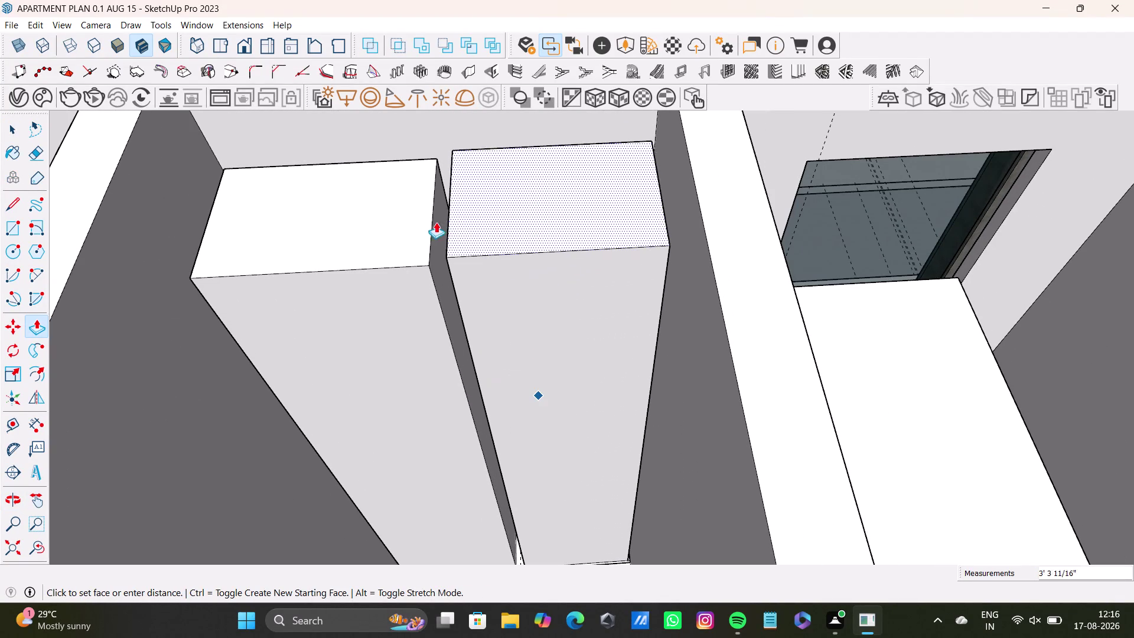
drag(440, 224, 413, 214)
middle_drag(492, 318, 477, 186)
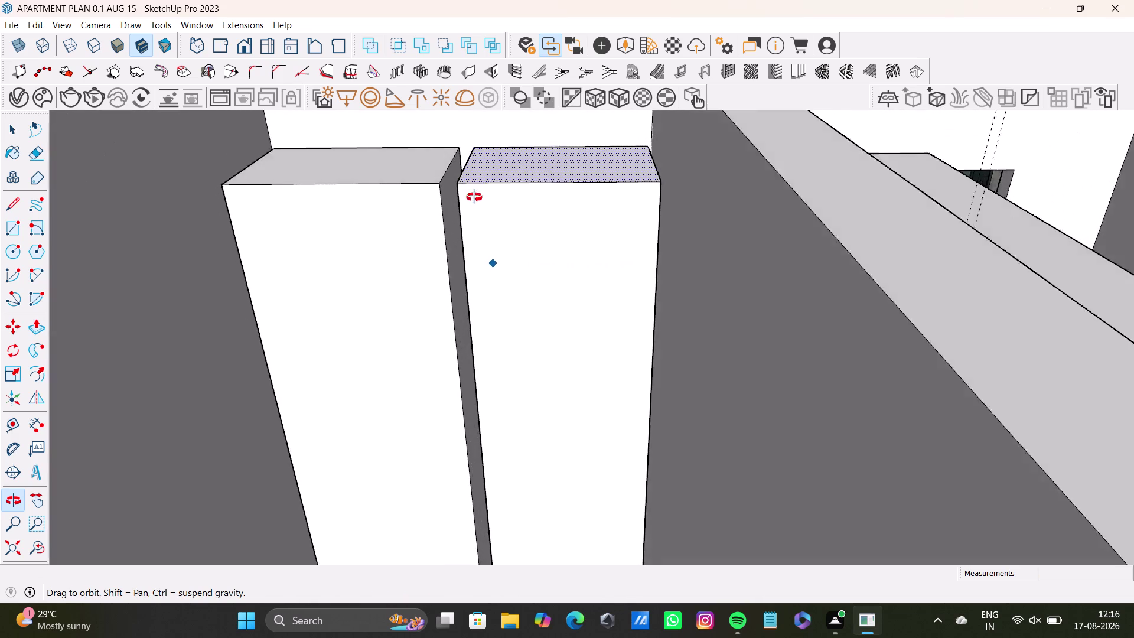
middle_drag(477, 186, 568, 291)
scroll(up, 3)
middle_drag(467, 248, 417, 264)
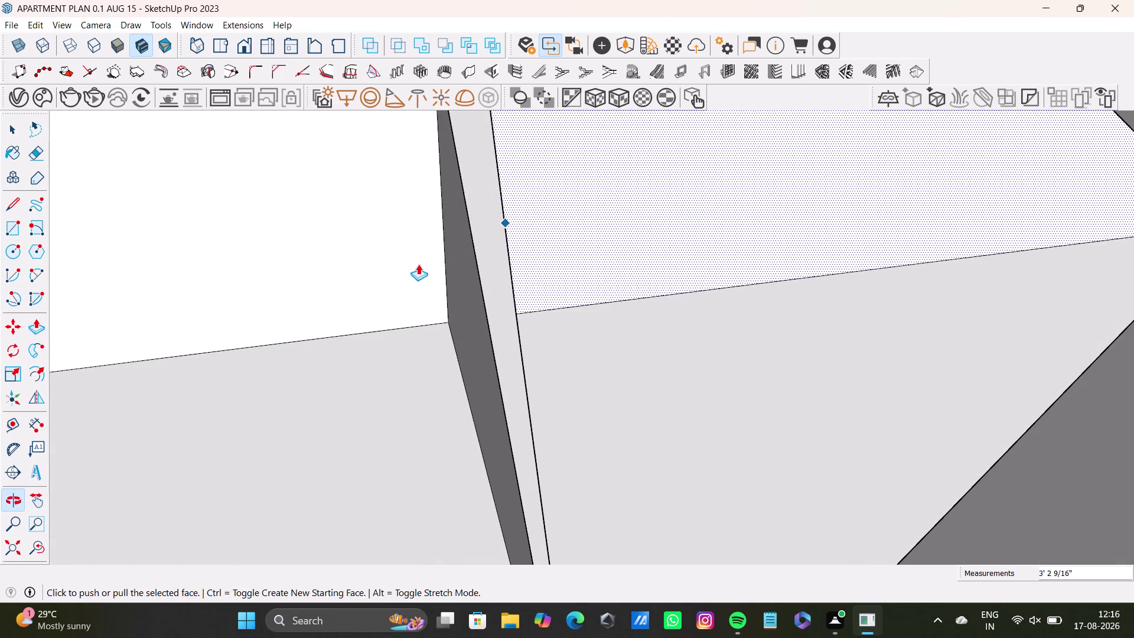
Extrude the narrow side face in the gap to start the thin strip.
key(space)
click(466, 293)
key(p)
key(p)
key(p)
drag(465, 294, 466, 294)
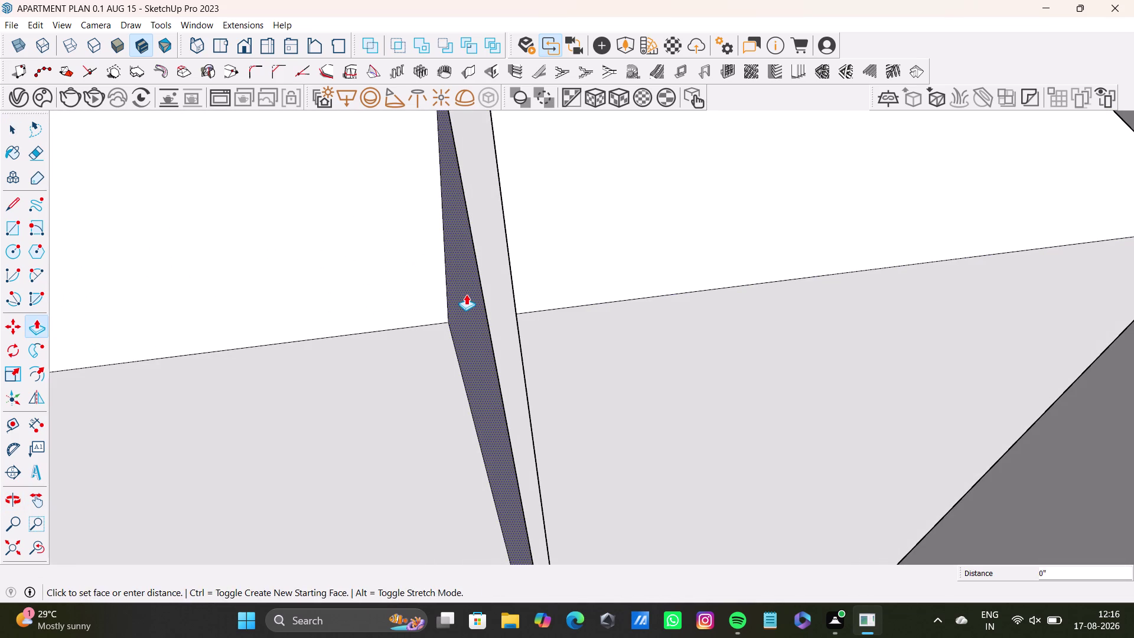
drag(465, 294, 480, 293)
drag(474, 296, 482, 295)
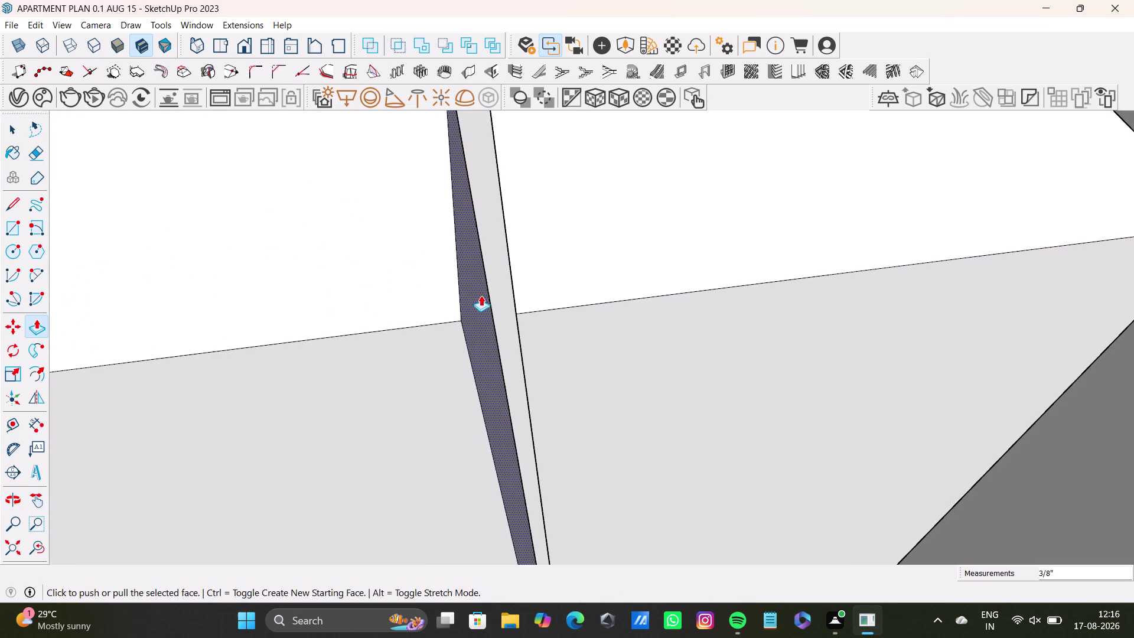
middle_drag(508, 354, 584, 358)
Extend the strip face further to close the gap, then orbit to check it.
key(space)
click(494, 327)
key(p)
drag(494, 327, 489, 327)
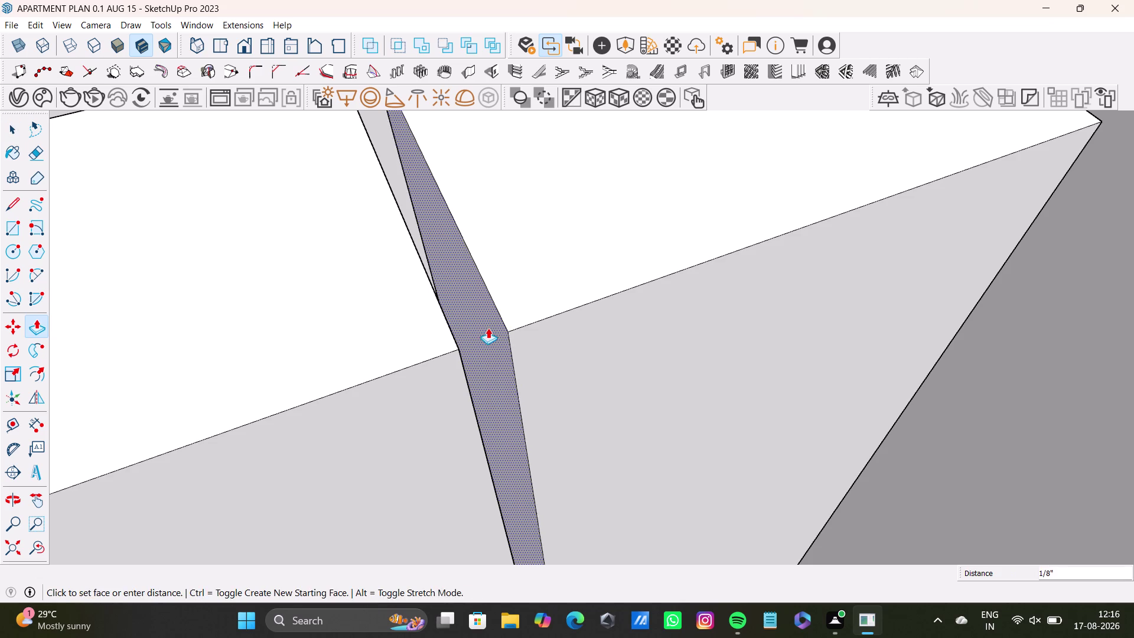
drag(490, 327, 481, 328)
key(space)
scroll(down, 3)
middle_drag(561, 337, 565, 263)
middle_drag(579, 397, 487, 445)
scroll(up, 3)
middle_drag(488, 375, 527, 362)
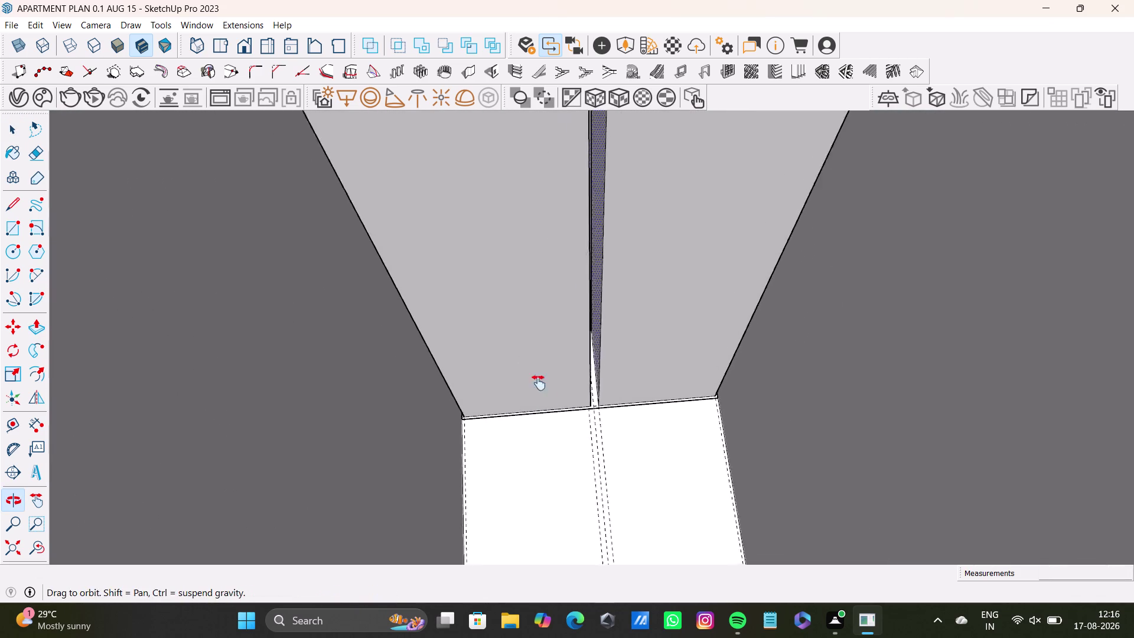
middle_drag(527, 361, 553, 436)
scroll(down, 3)
middle_drag(567, 436, 621, 318)
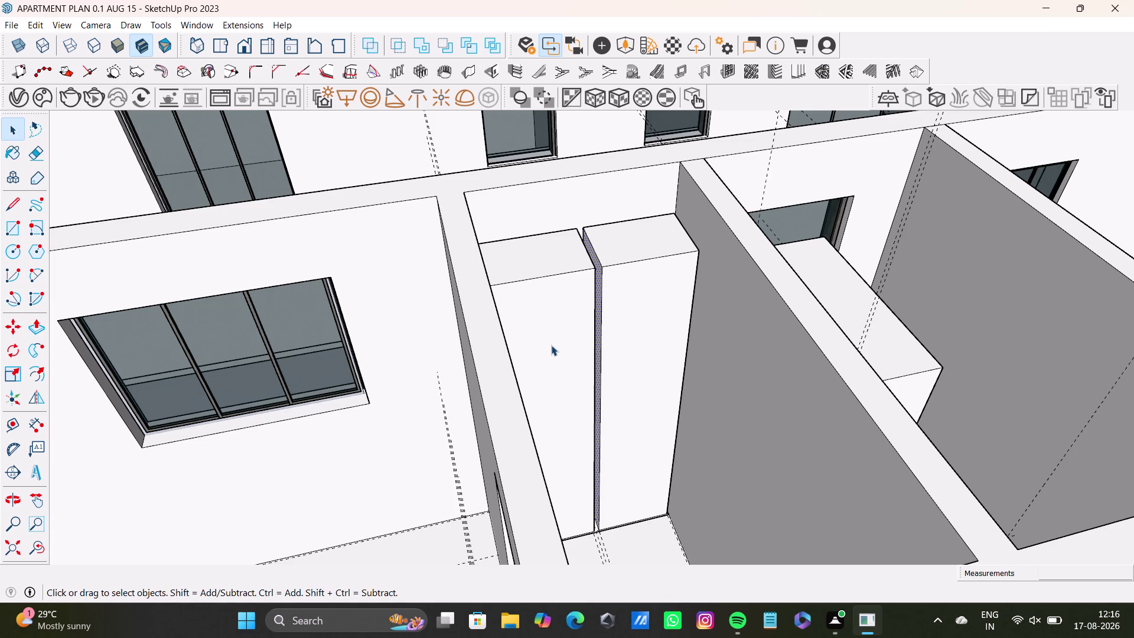
key(space)
middle_drag(580, 360, 451, 363)
scroll(up, 3)
middle_drag(546, 396, 612, 369)
scroll(up, 3)
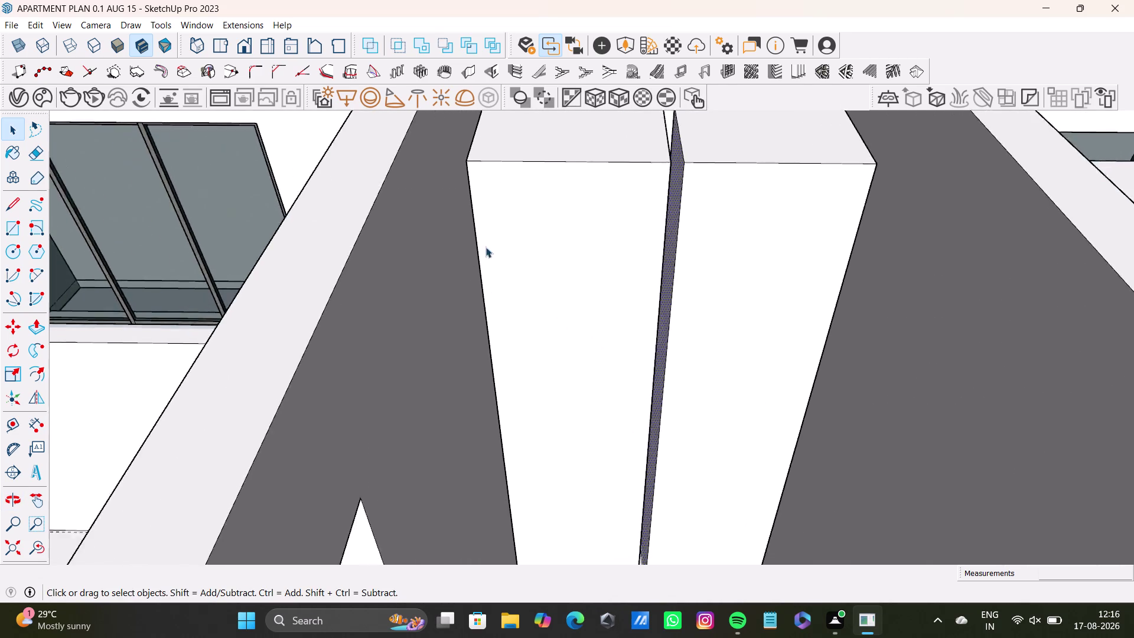
scroll(up, 3)
middle_drag(472, 152, 599, 324)
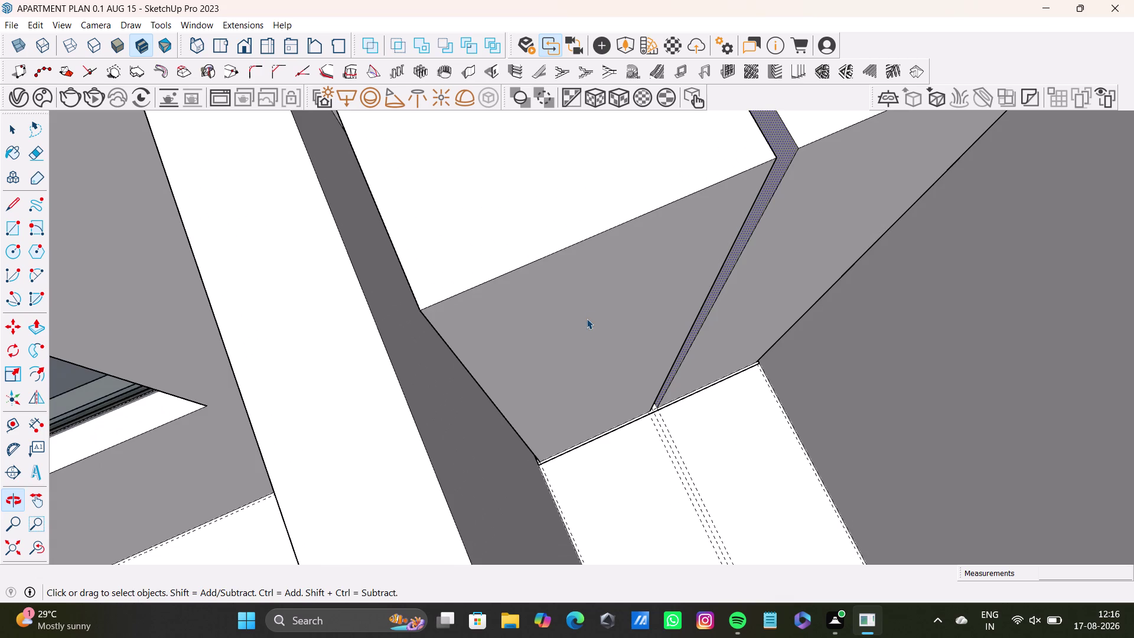
scroll(up, 3)
middle_drag(399, 218, 480, 210)
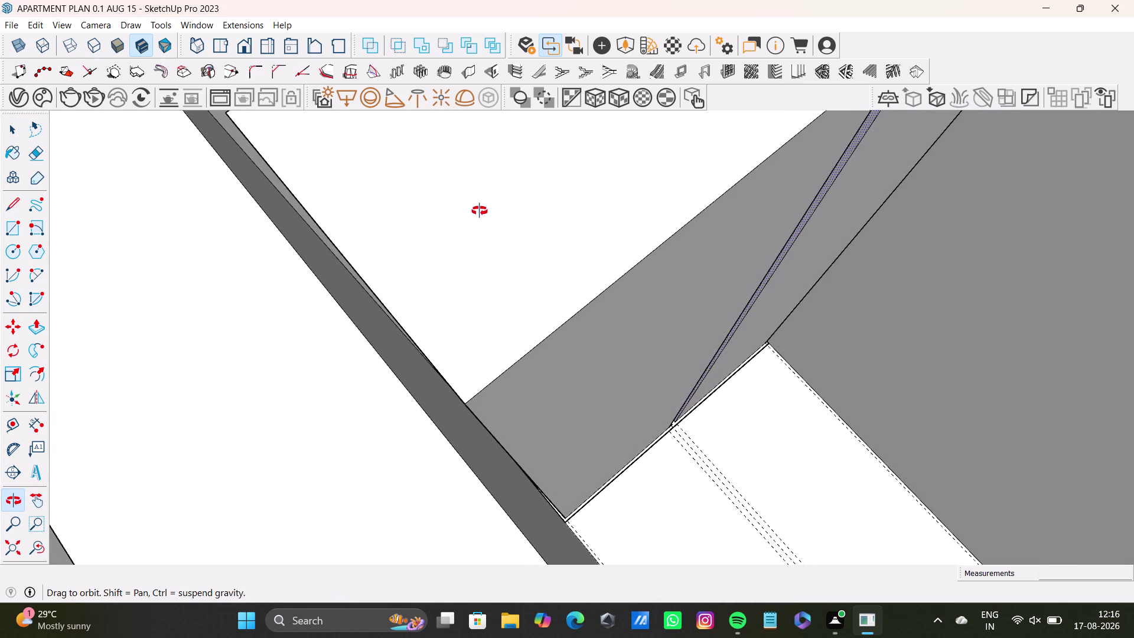
middle_drag(479, 210, 373, 200)
scroll(down, 3)
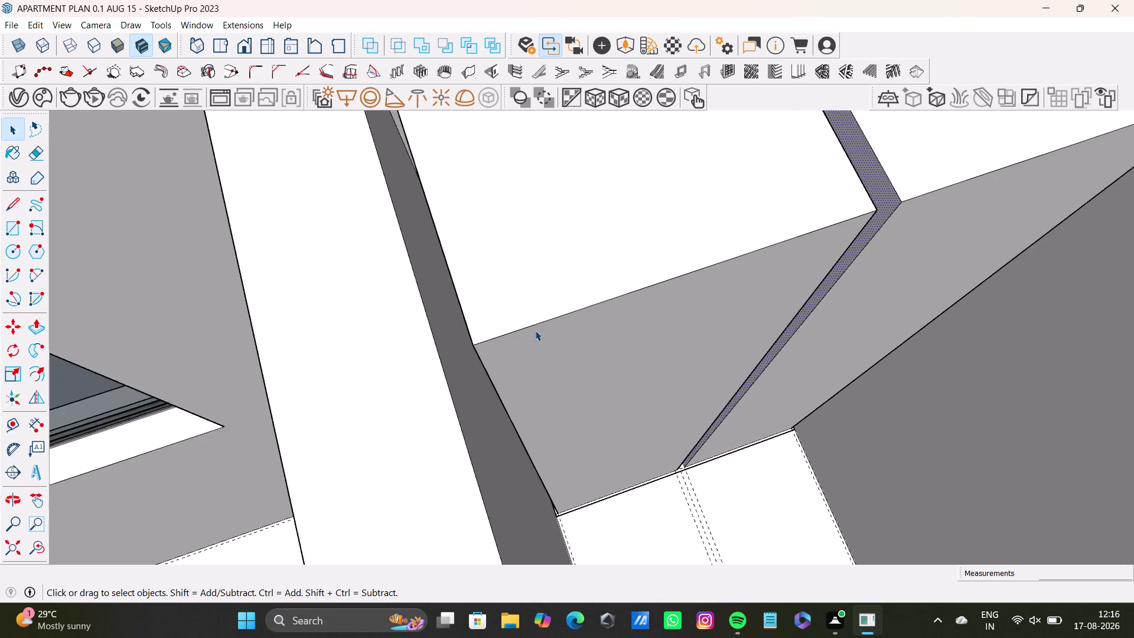
scroll(down, 3)
middle_drag(670, 385, 542, 218)
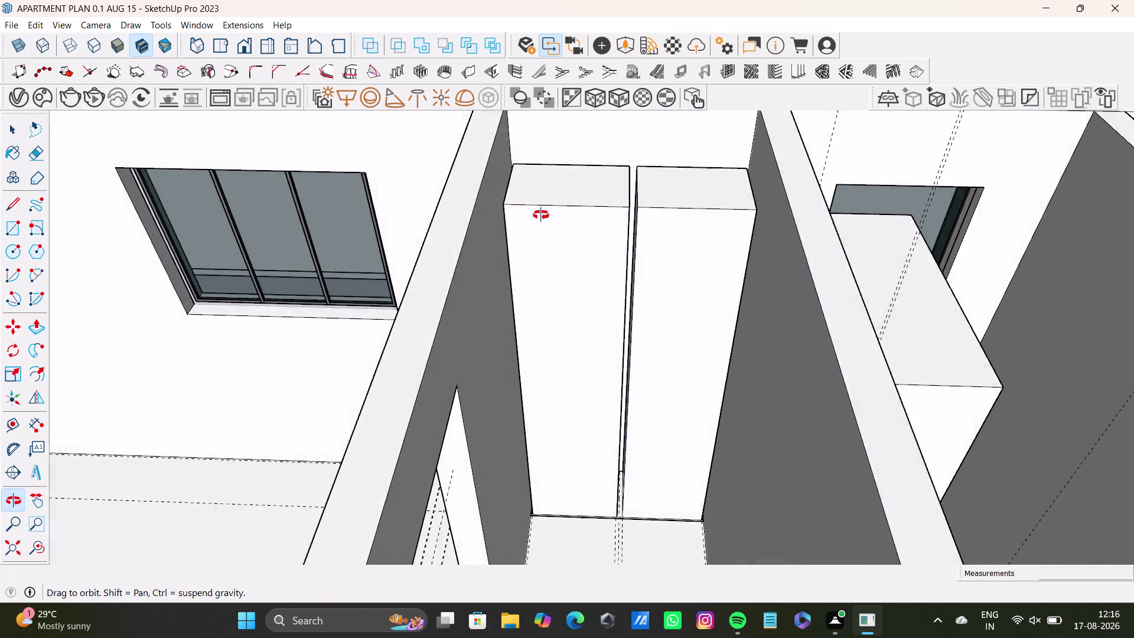
middle_drag(542, 217, 528, 290)
middle_drag(564, 357, 573, 359)
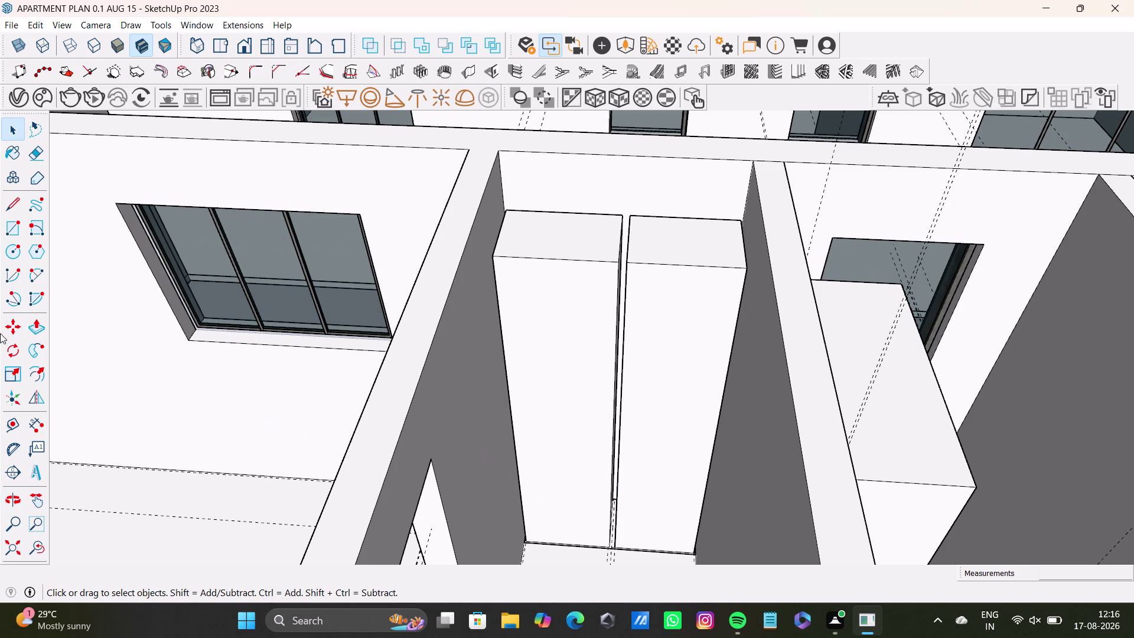
click(31, 277)
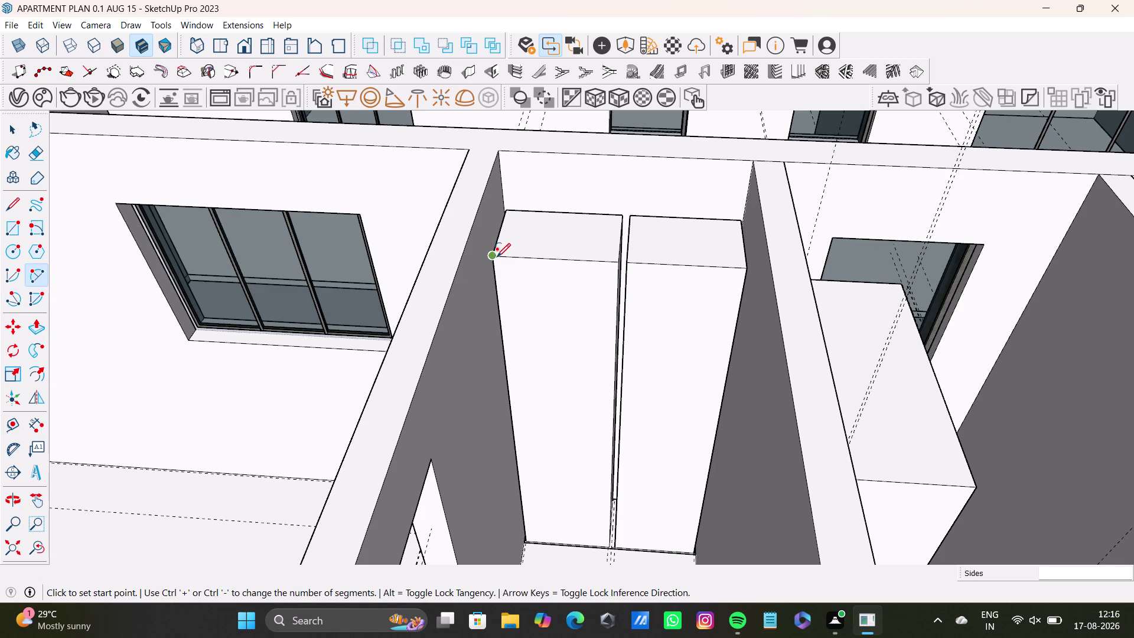
Draw the left box's arc from its top corner to the centre edge, undoing a misplaced right arc.
click(496, 257)
click(614, 343)
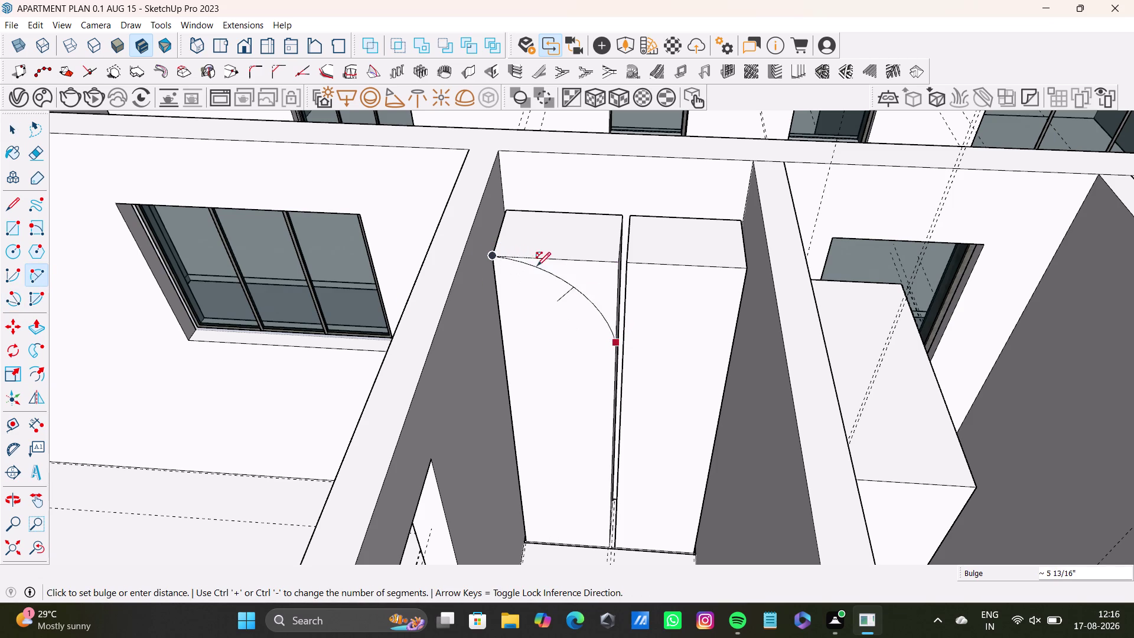
click(603, 299)
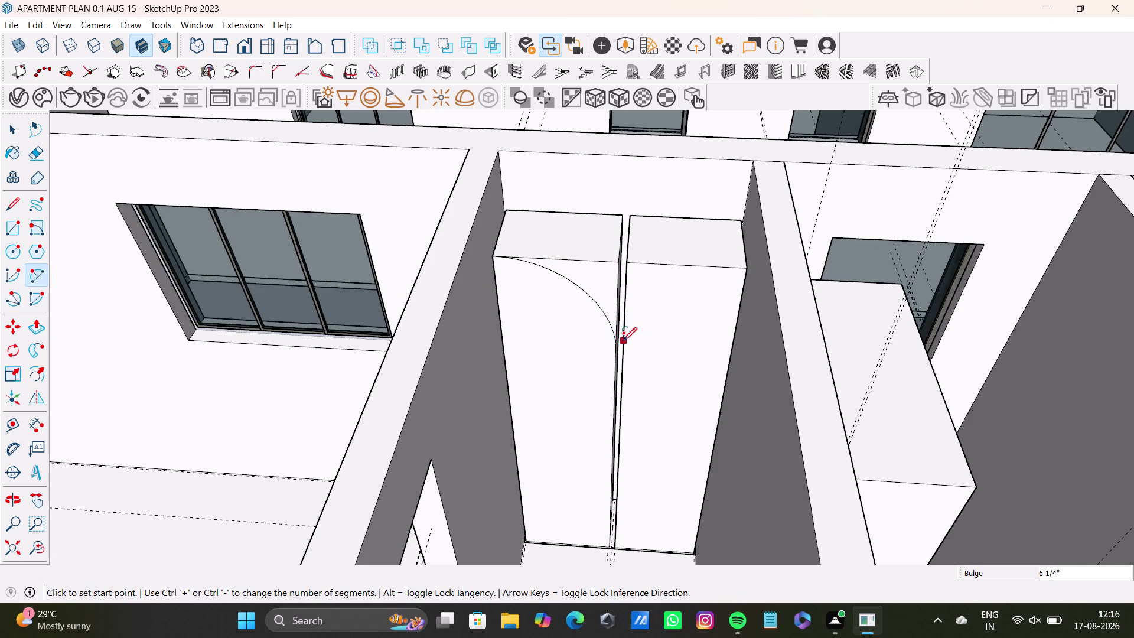
click(623, 340)
click(745, 271)
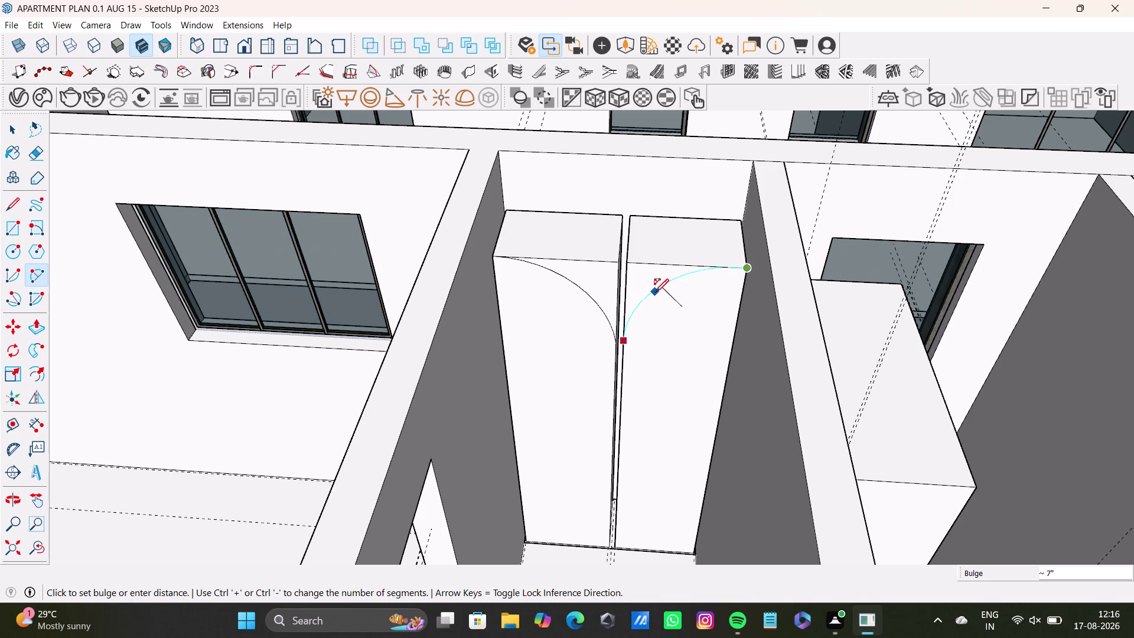
click(654, 293)
key(ctrl+z)
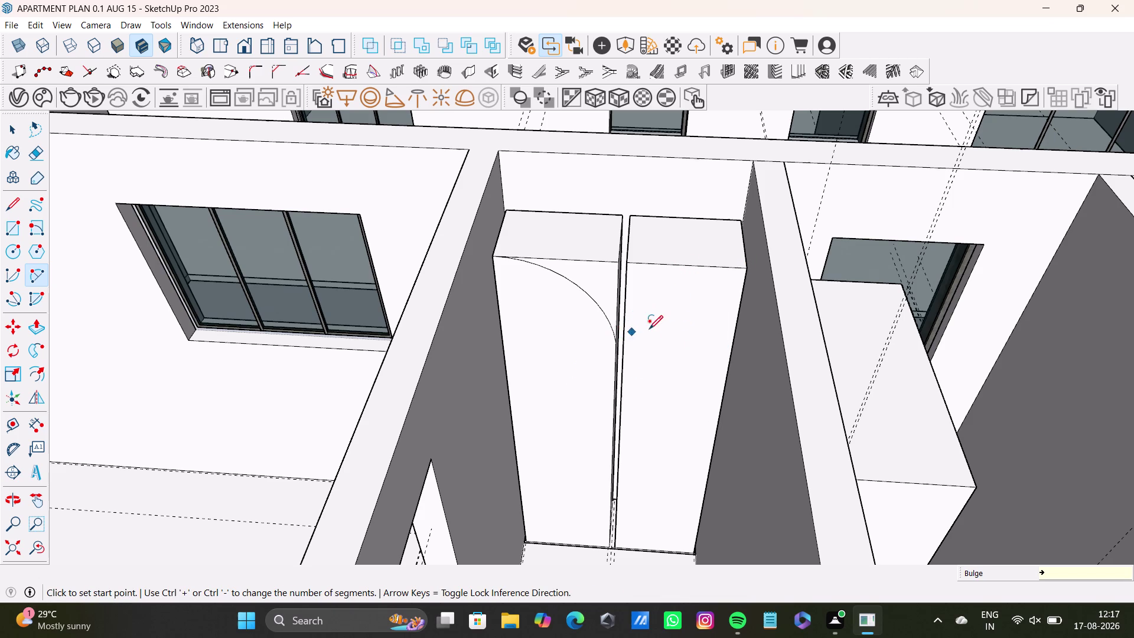
Draw the matching right box arc from its top outer corner to the centre edge.
scroll(up, 3)
middle_drag(628, 344, 651, 316)
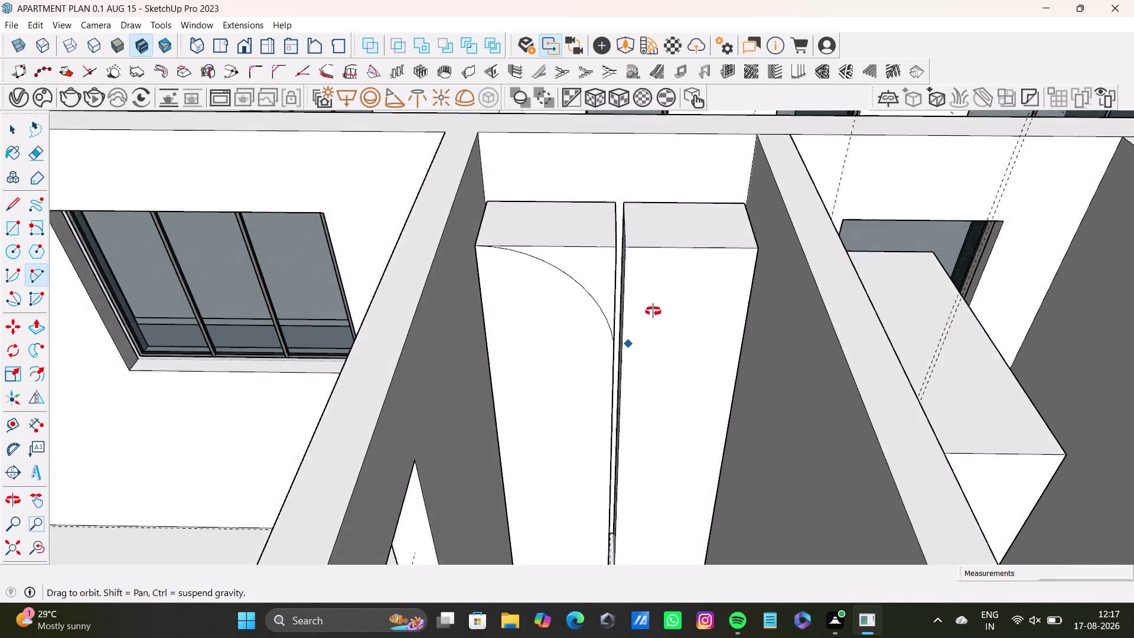
middle_drag(651, 316, 655, 296)
scroll(up, 3)
click(805, 204)
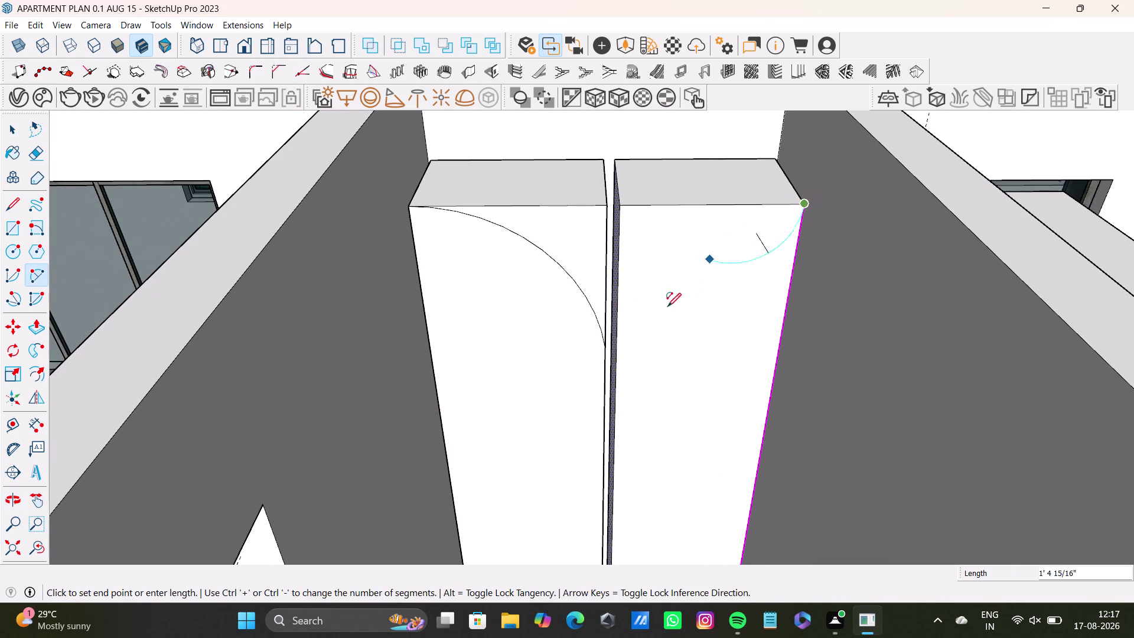
click(618, 351)
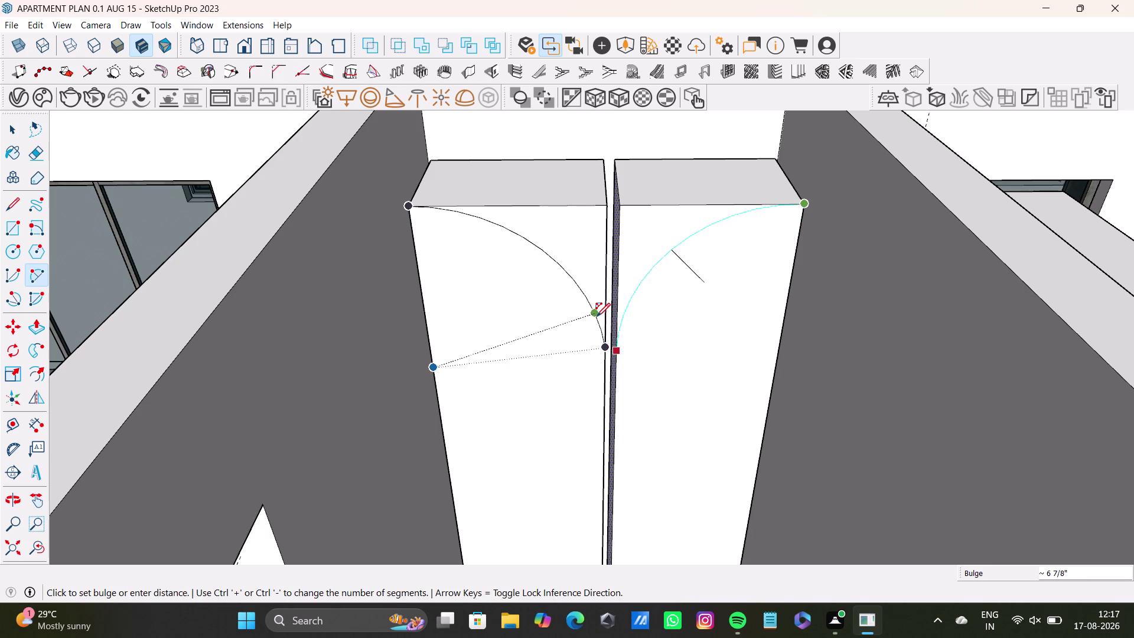
click(596, 316)
key(space)
scroll(down, 3)
middle_drag(657, 371, 589, 289)
middle_drag(594, 302, 574, 391)
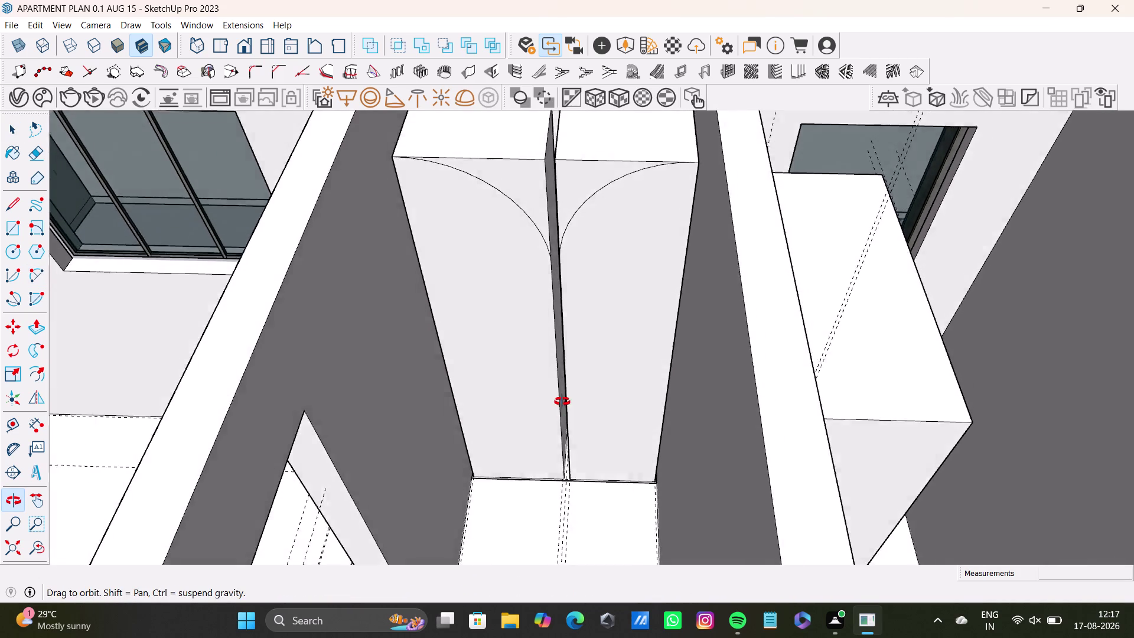
middle_drag(574, 391, 710, 414)
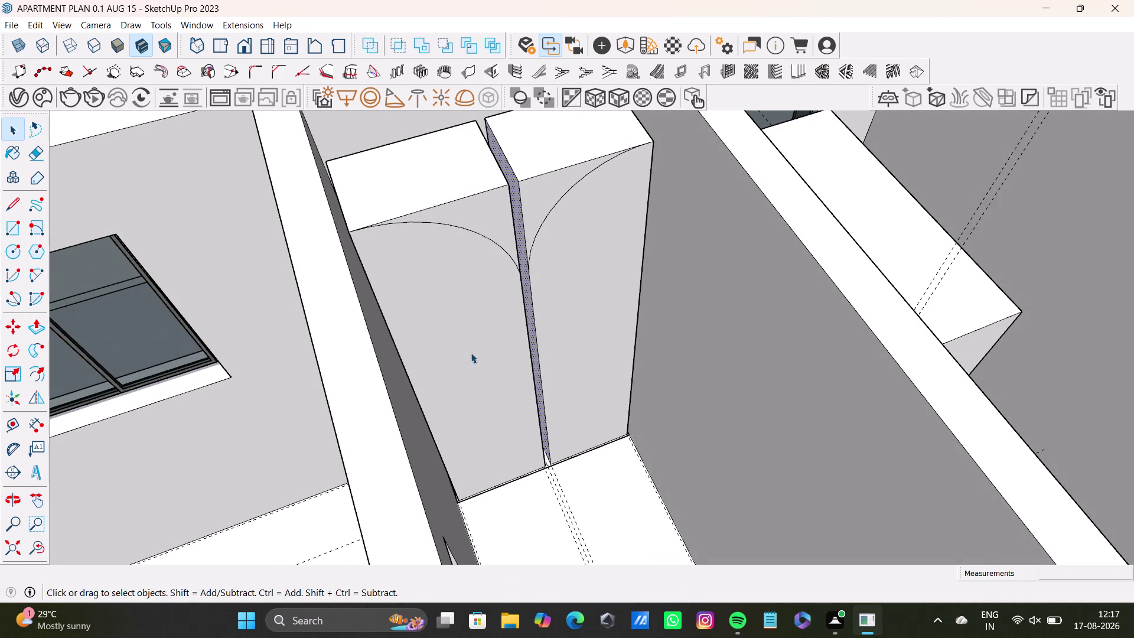
scroll(down, 3)
middle_drag(535, 352, 393, 393)
scroll(up, 3)
middle_drag(503, 304, 547, 375)
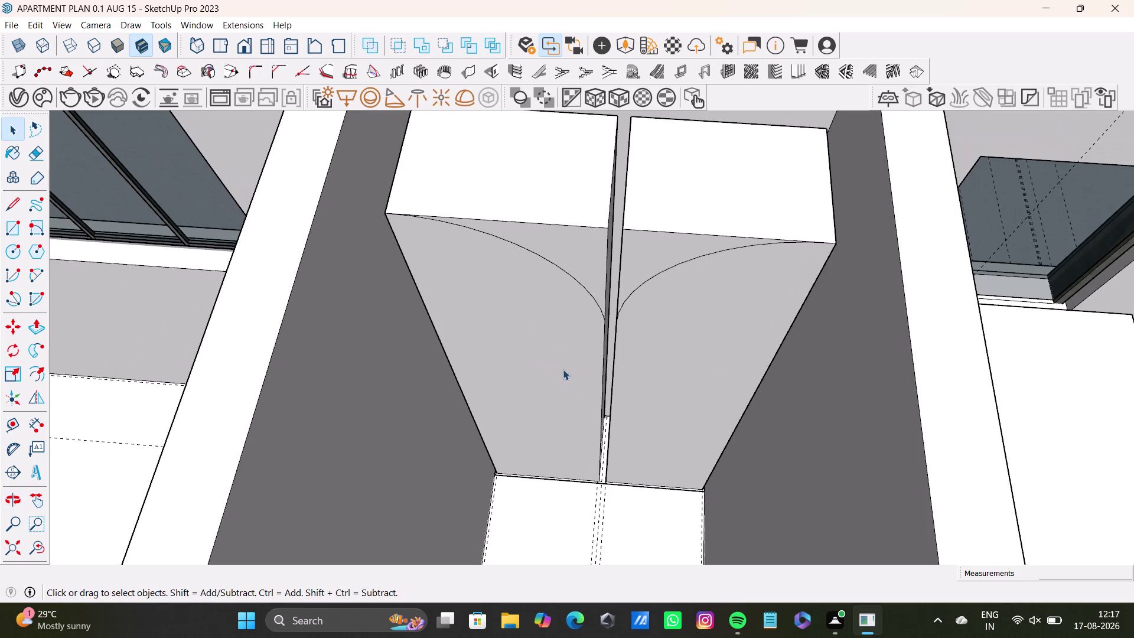
middle_drag(564, 367, 581, 256)
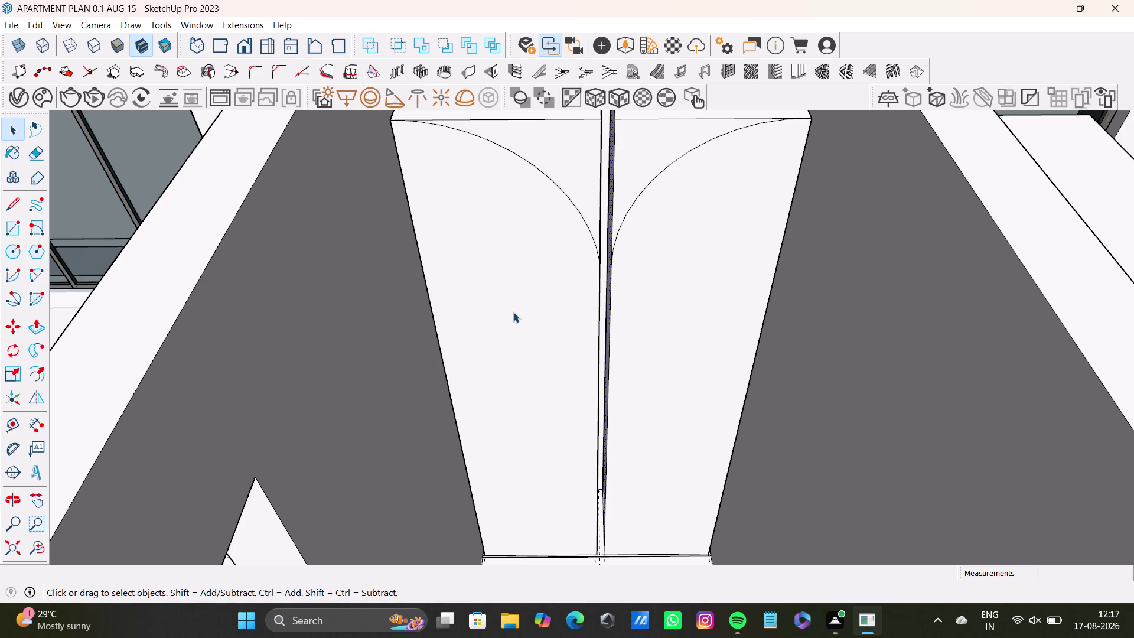
text(tr)
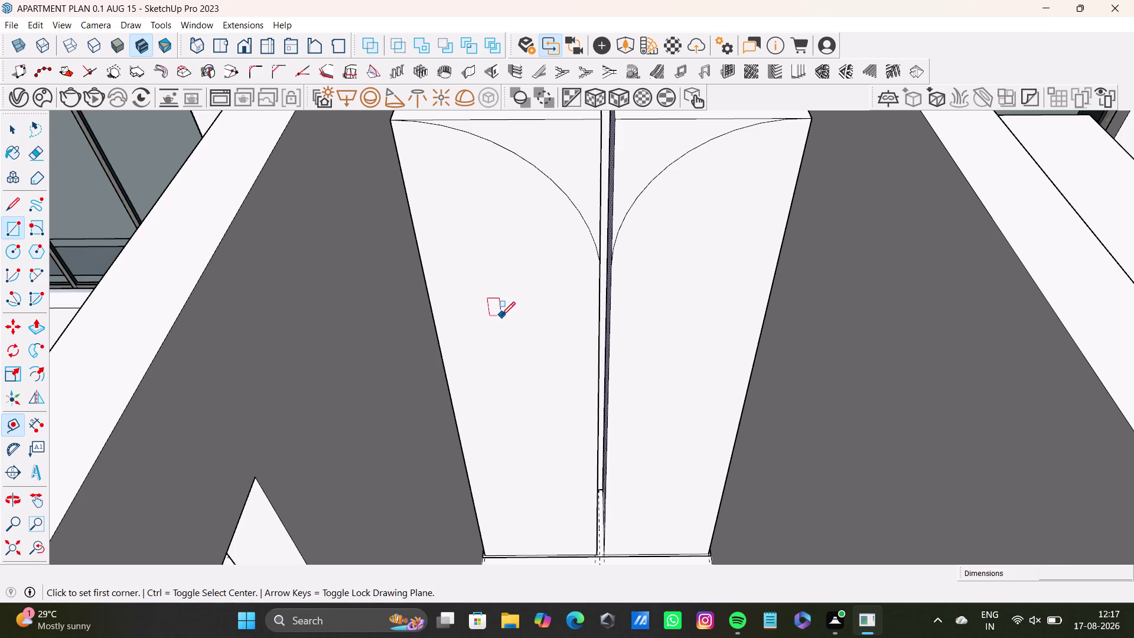
key(BackSpace)
scroll(down, 3)
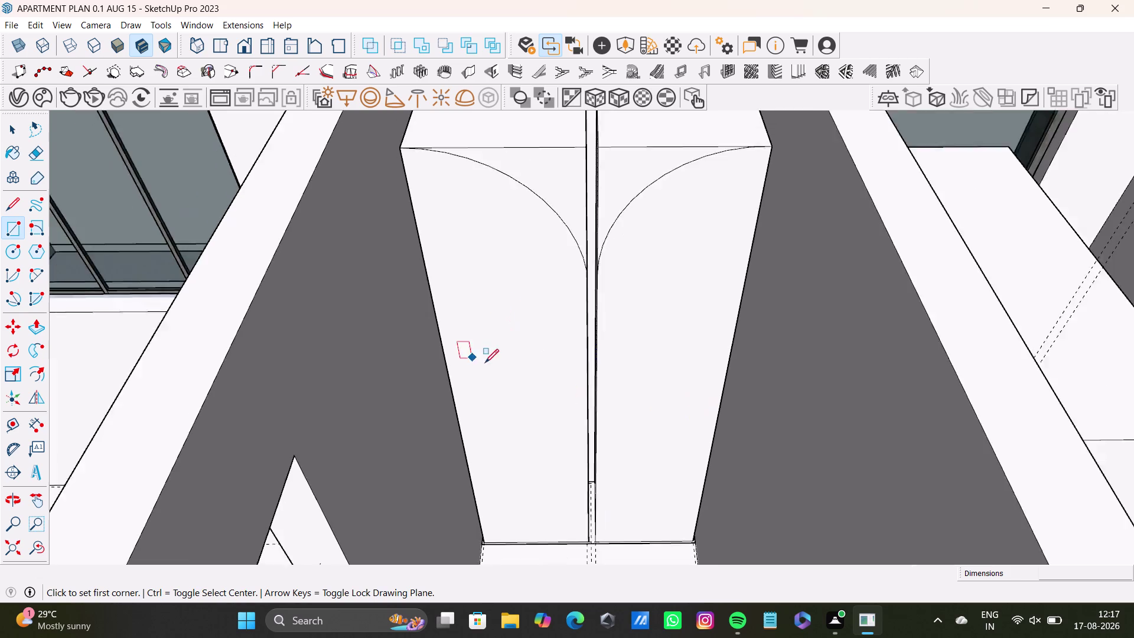
scroll(down, 3)
middle_drag(530, 374, 588, 277)
middle_drag(591, 316, 570, 369)
key(space)
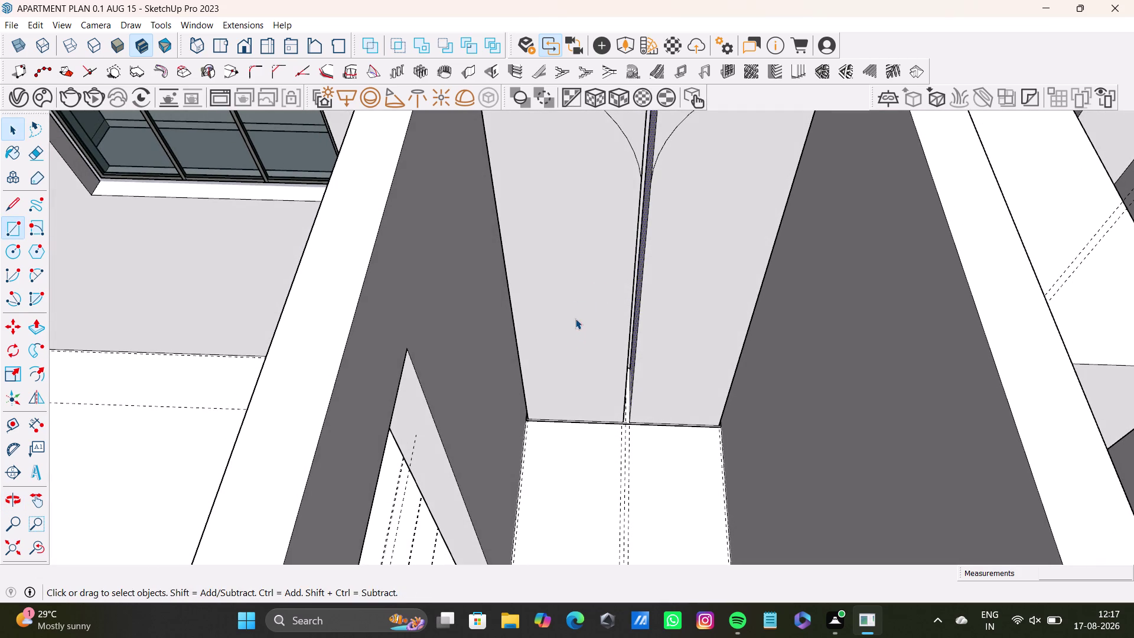
middle_drag(565, 299, 552, 402)
middle_drag(553, 382, 572, 325)
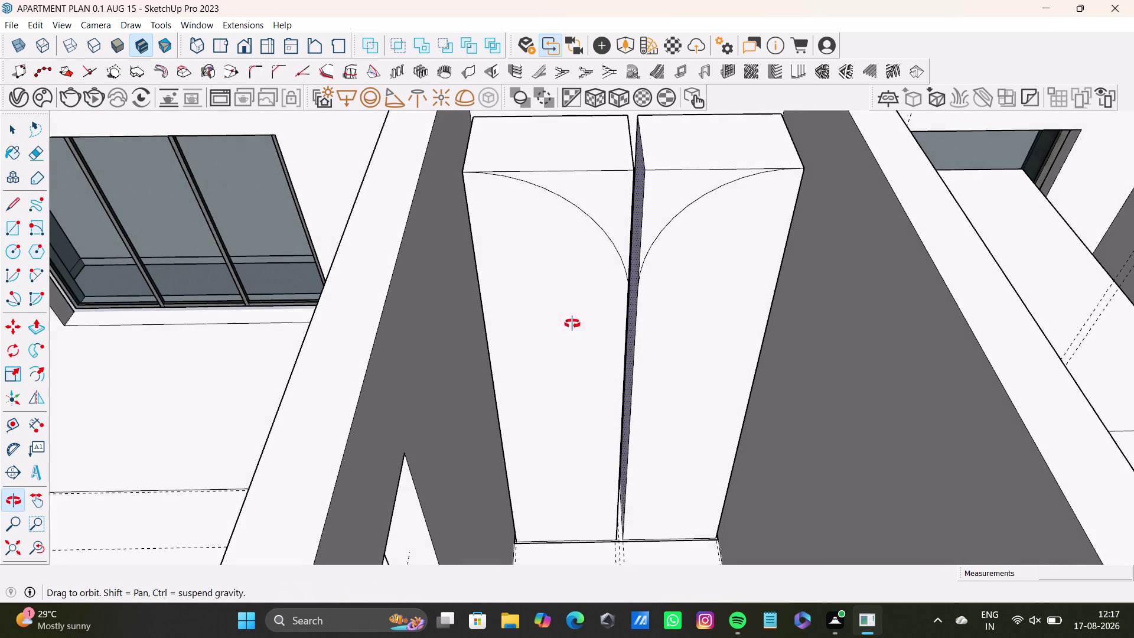
middle_drag(572, 326, 572, 323)
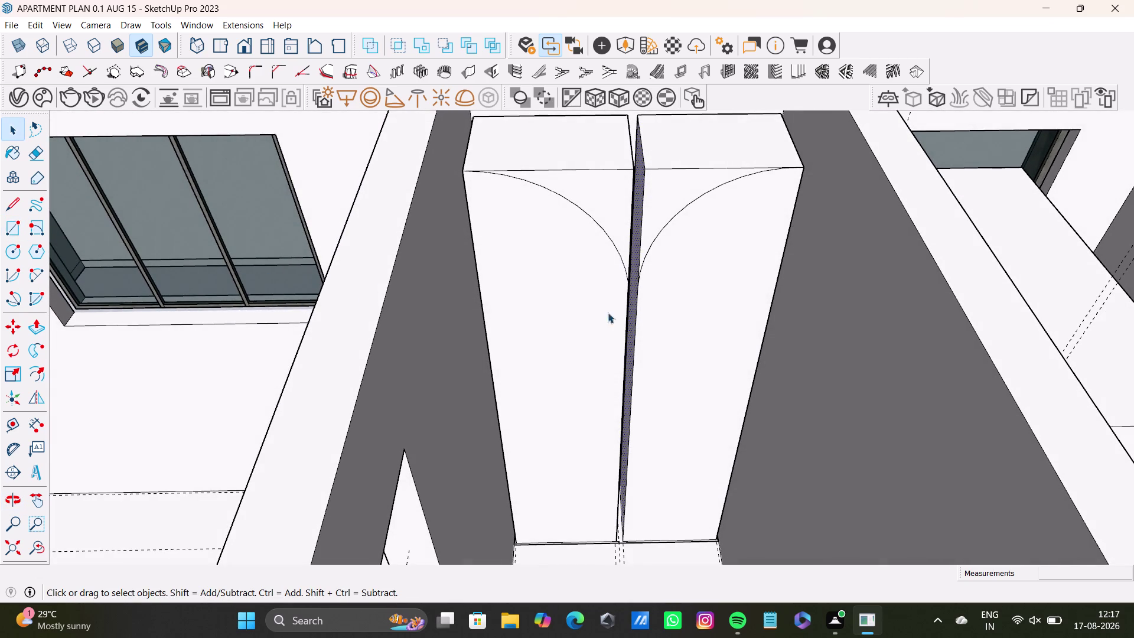
middle_drag(570, 384, 573, 449)
middle_drag(586, 476, 823, 510)
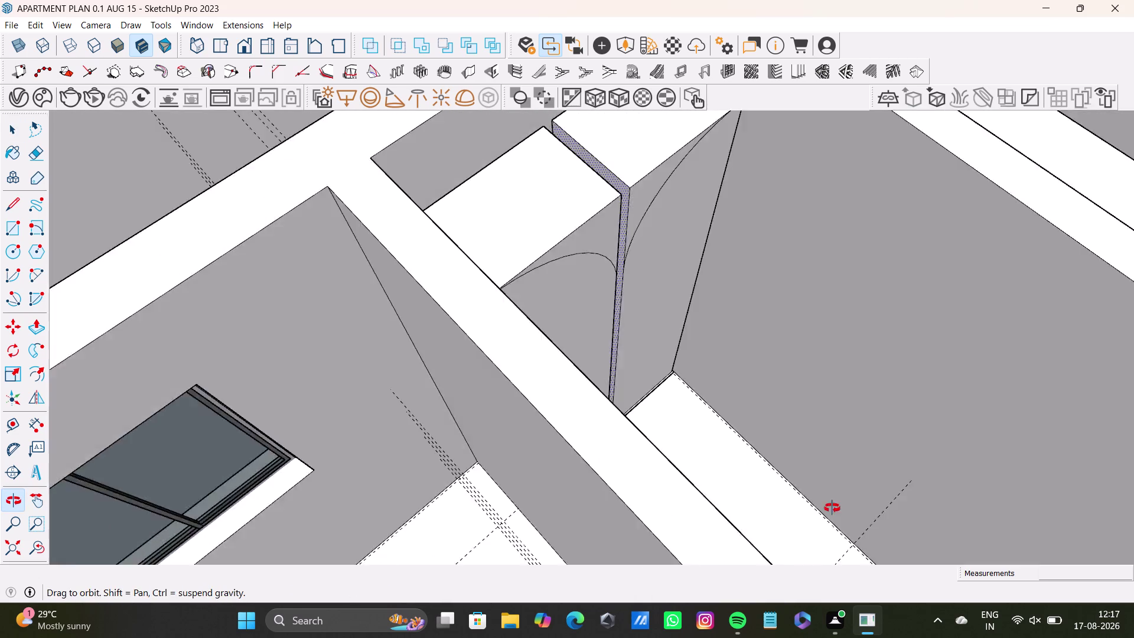
middle_drag(823, 511, 836, 506)
middle_drag(717, 341, 477, 371)
middle_drag(455, 427, 704, 417)
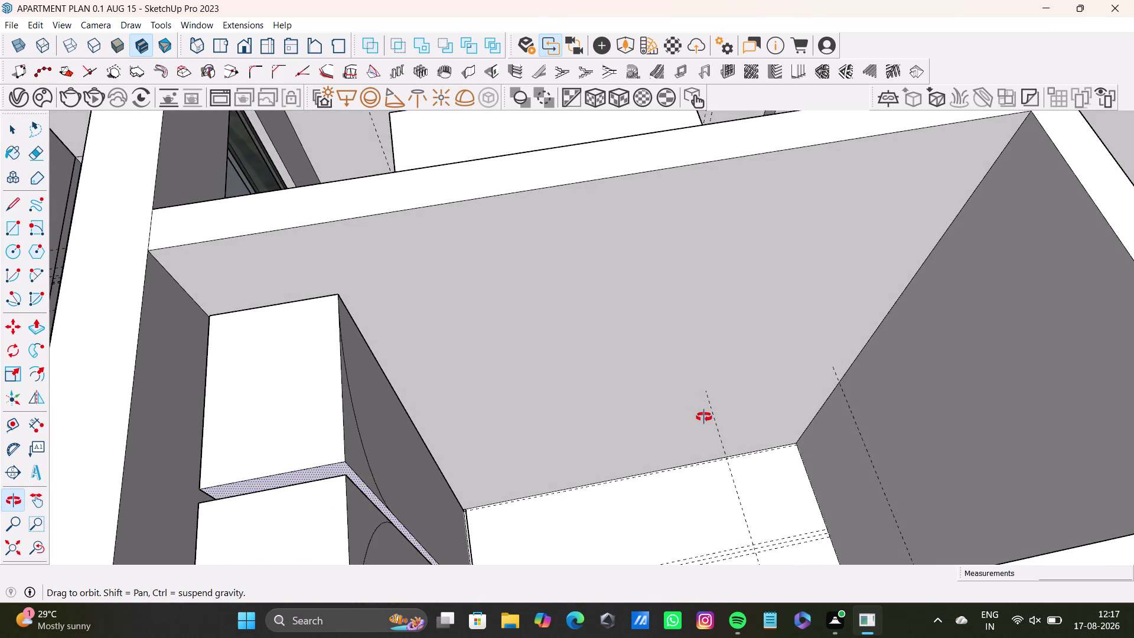
middle_drag(704, 417, 707, 492)
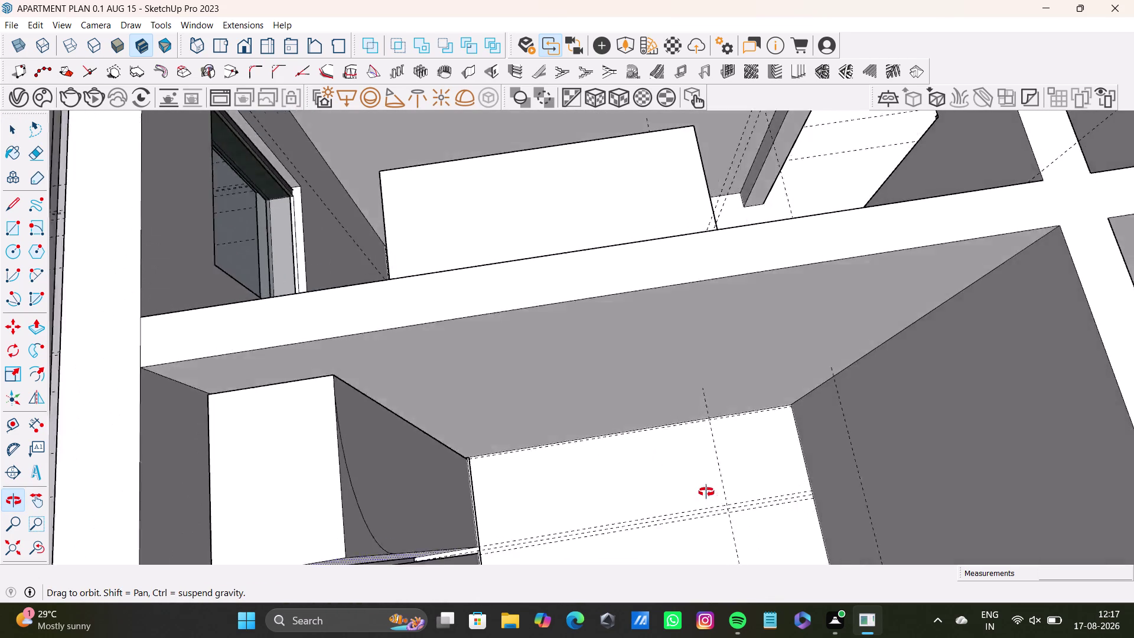
middle_drag(706, 491, 713, 389)
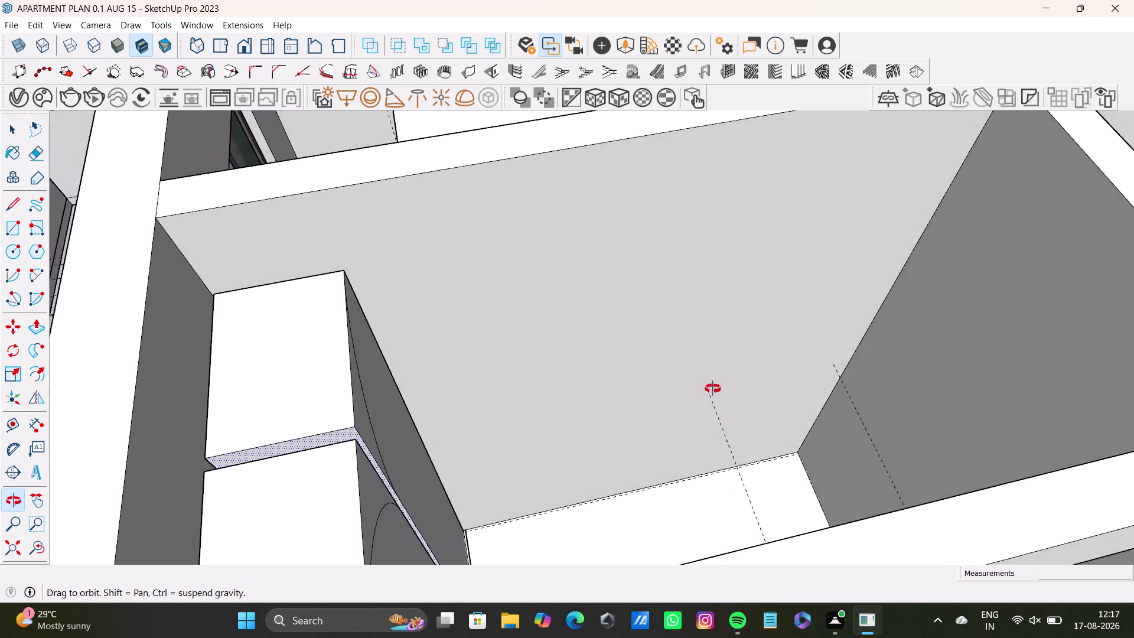
middle_drag(713, 389, 620, 471)
scroll(up, 3)
scroll(down, 3)
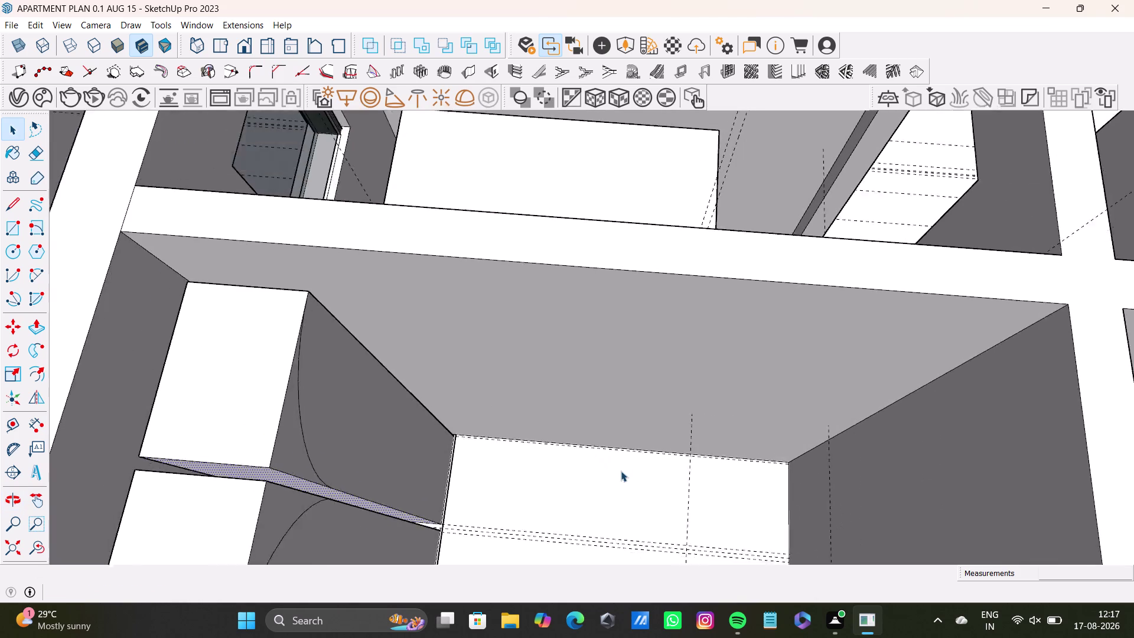
scroll(down, 3)
middle_drag(620, 471, 865, 438)
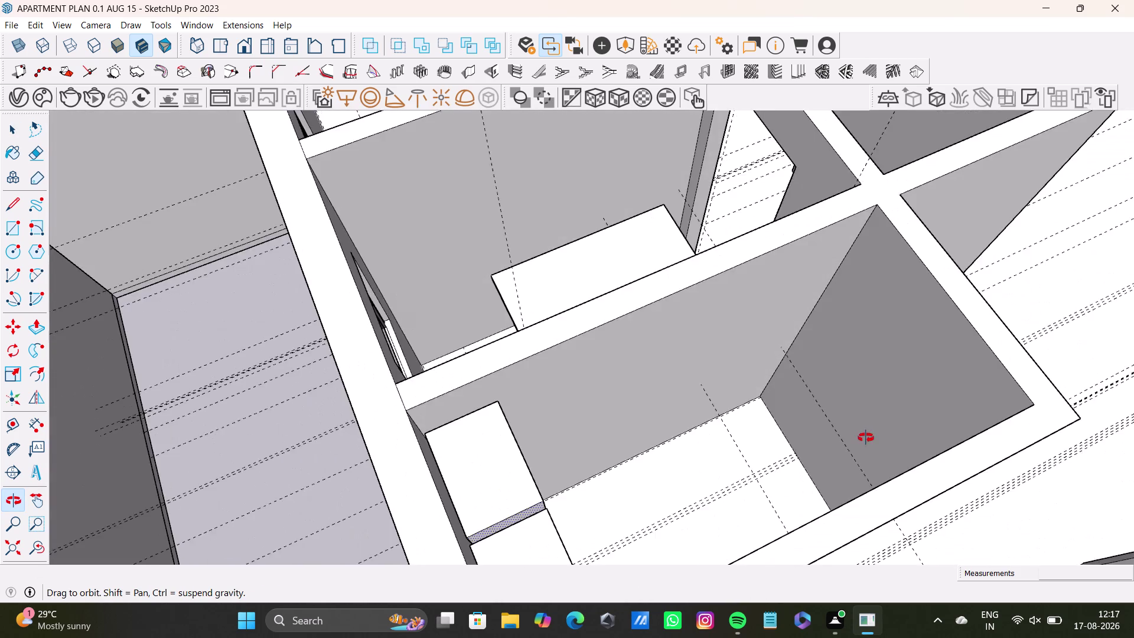
middle_drag(866, 437, 471, 479)
scroll(down, 3)
middle_drag(450, 452, 511, 421)
middle_drag(592, 479, 478, 488)
middle_drag(493, 463, 523, 411)
middle_drag(582, 421, 501, 447)
middle_drag(513, 388, 554, 534)
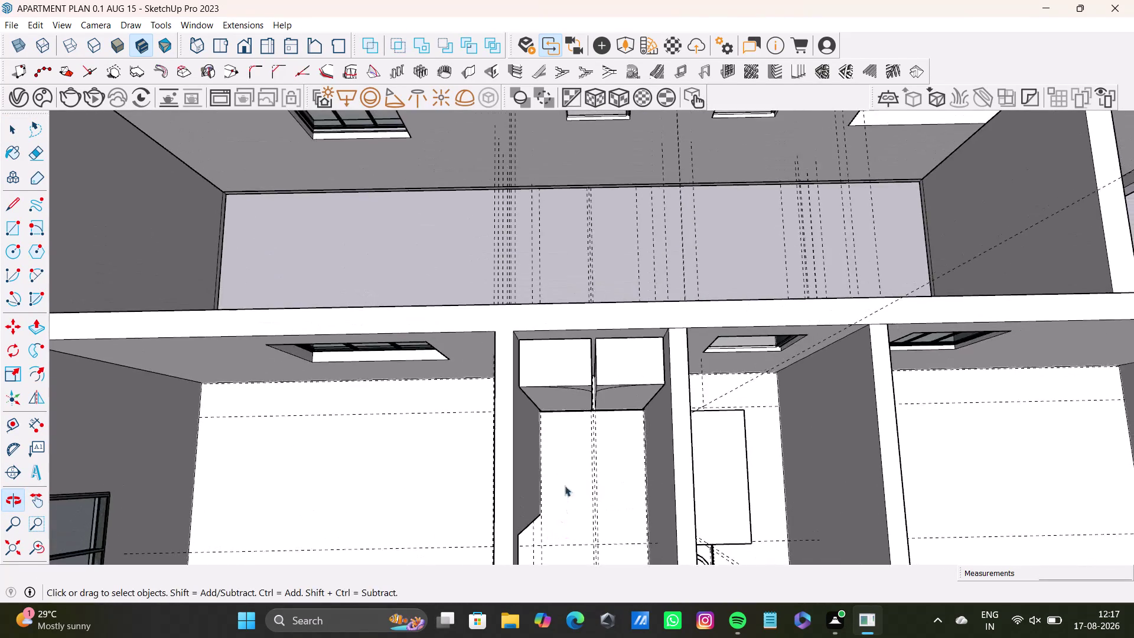
scroll(up, 3)
middle_drag(587, 459, 596, 358)
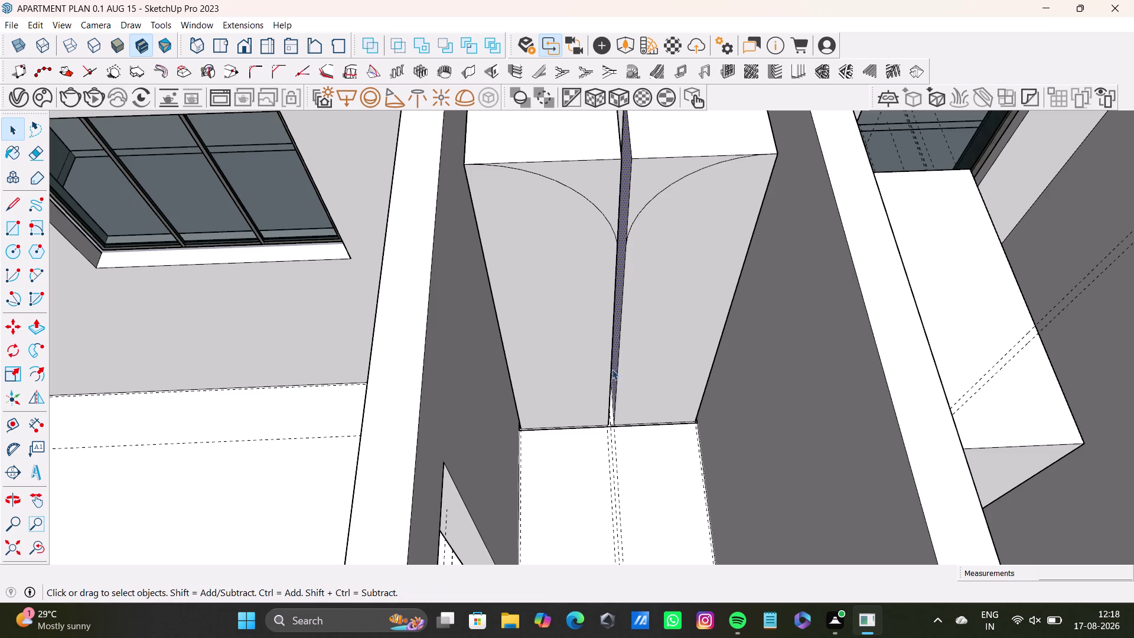
middle_drag(607, 405, 728, 396)
middle_drag(660, 417, 770, 336)
middle_drag(700, 382, 596, 313)
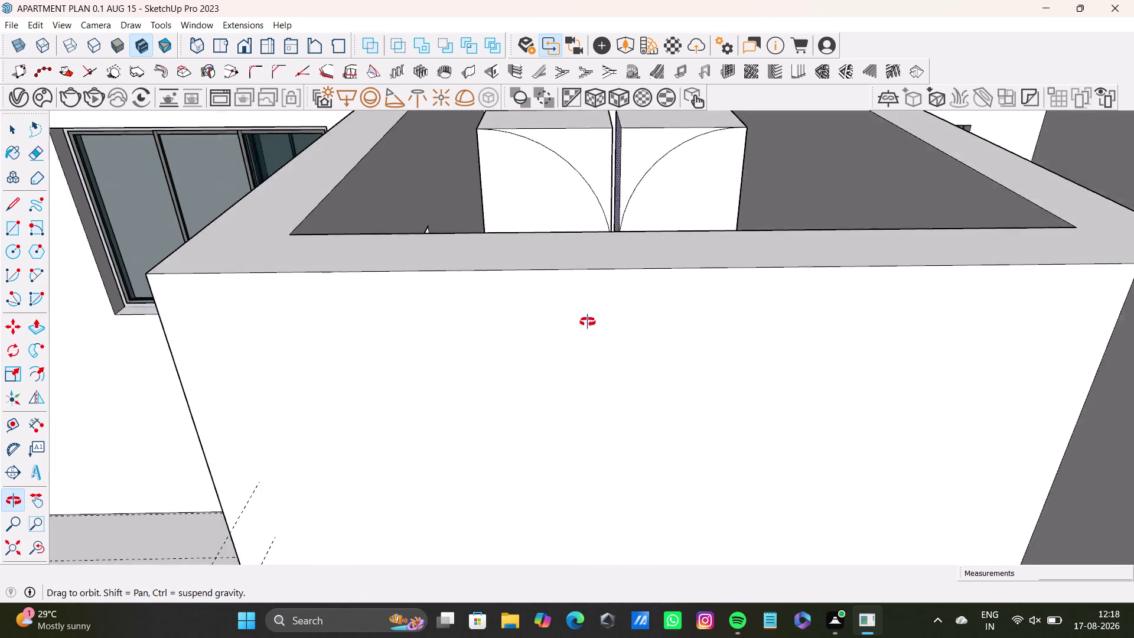
middle_drag(597, 313, 581, 436)
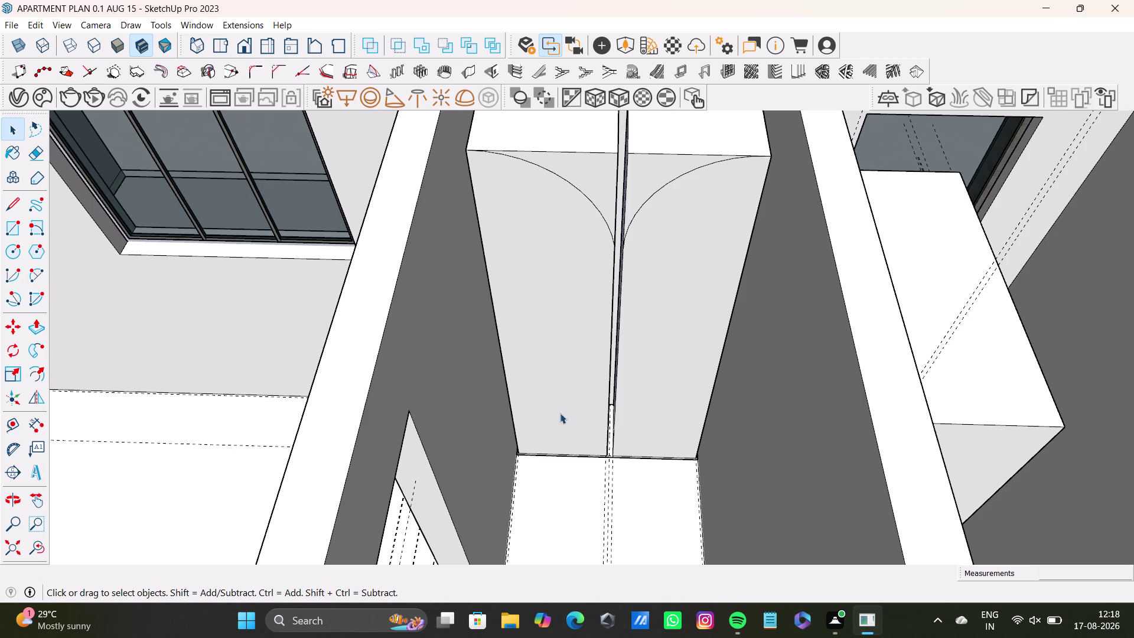
scroll(up, 3)
scroll(up, 3)
middle_drag(567, 267, 556, 296)
middle_drag(544, 331, 547, 290)
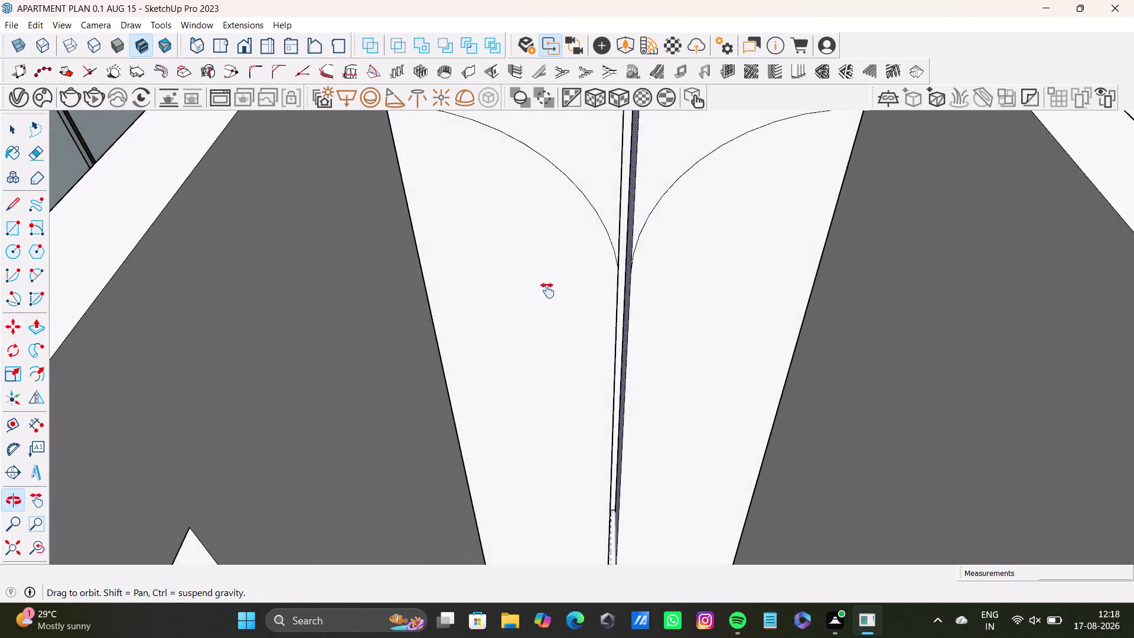
middle_drag(547, 290, 542, 310)
scroll(down, 3)
middle_drag(451, 334, 392, 295)
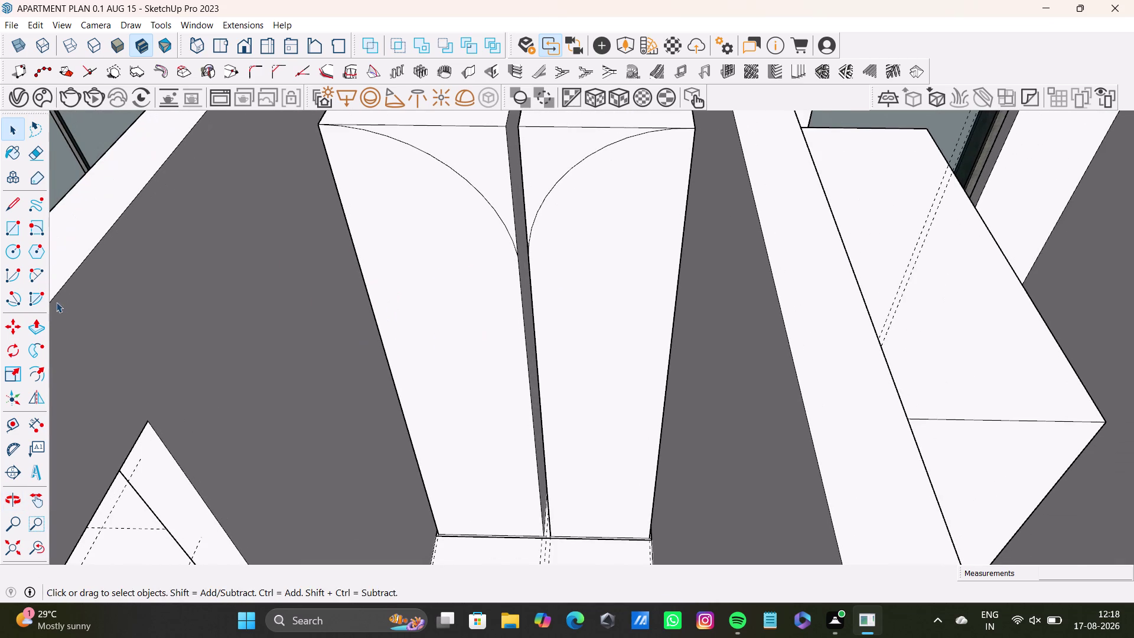
click(30, 278)
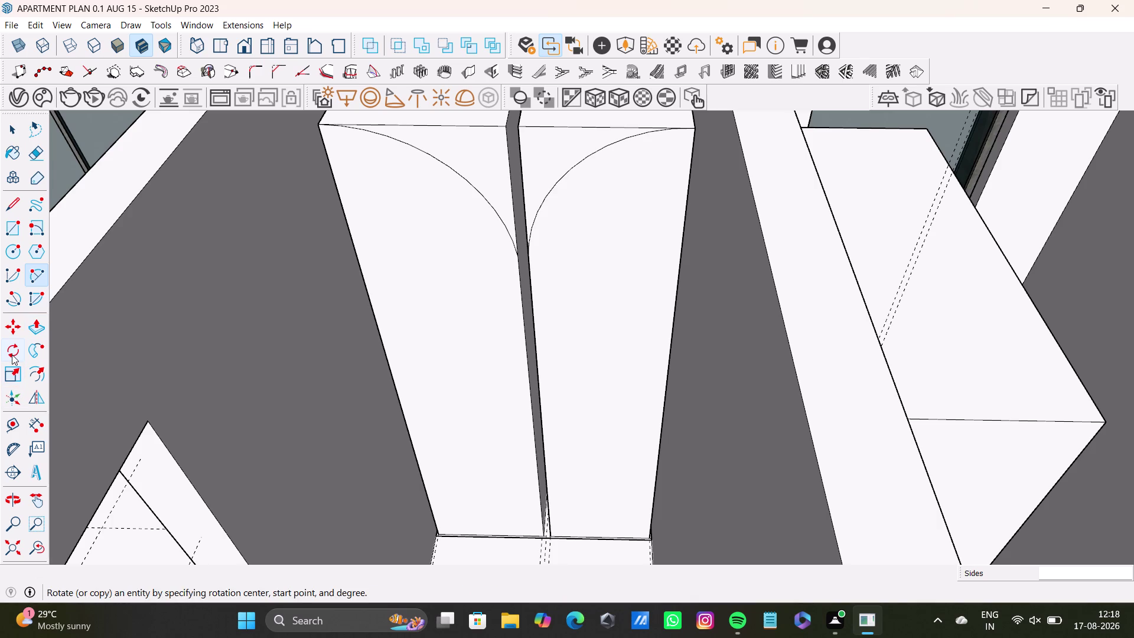
Undo the stray offset to clear the right door's arc.
key(f)
click(461, 384)
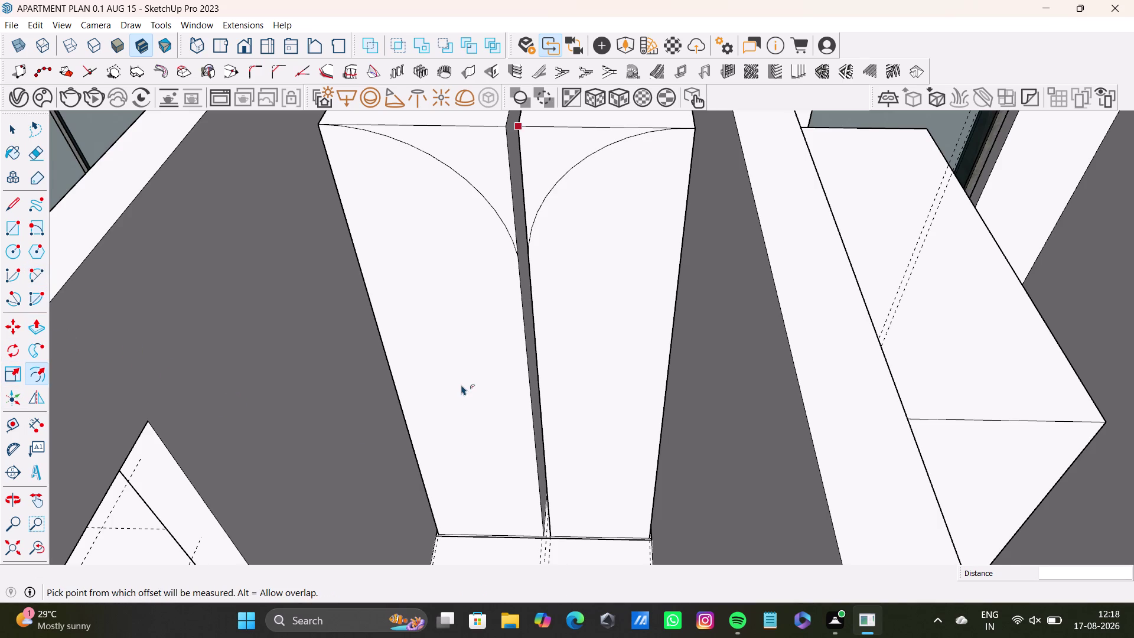
key(space)
key(space)
key(ctrl+z)
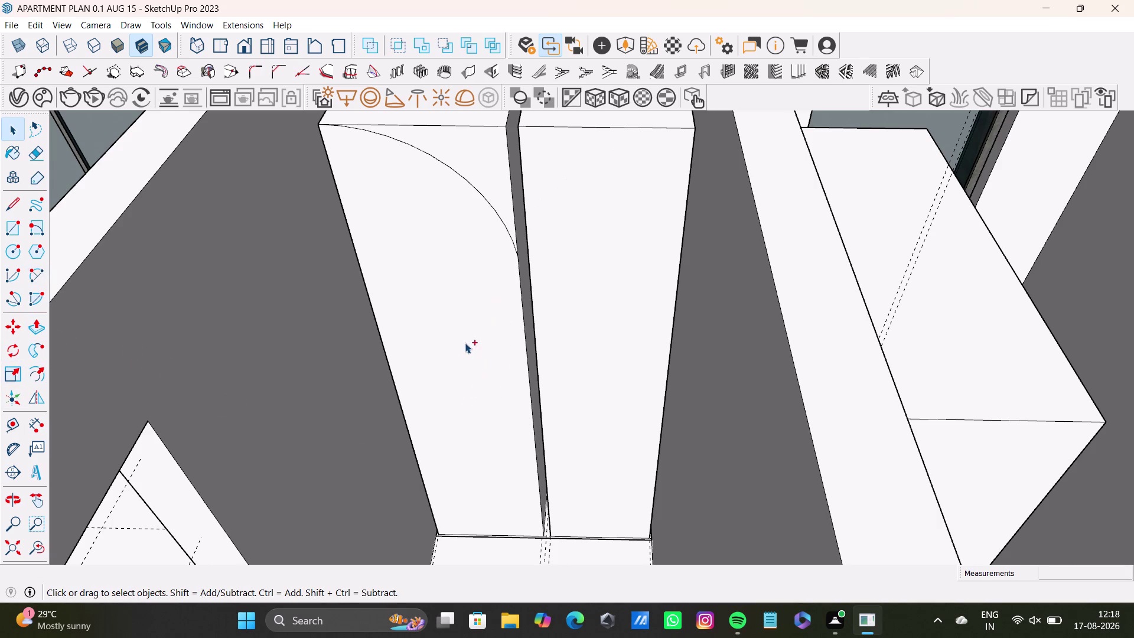
Offset the first two nested outlines inside the left door's arched face.
click(469, 347)
click(39, 378)
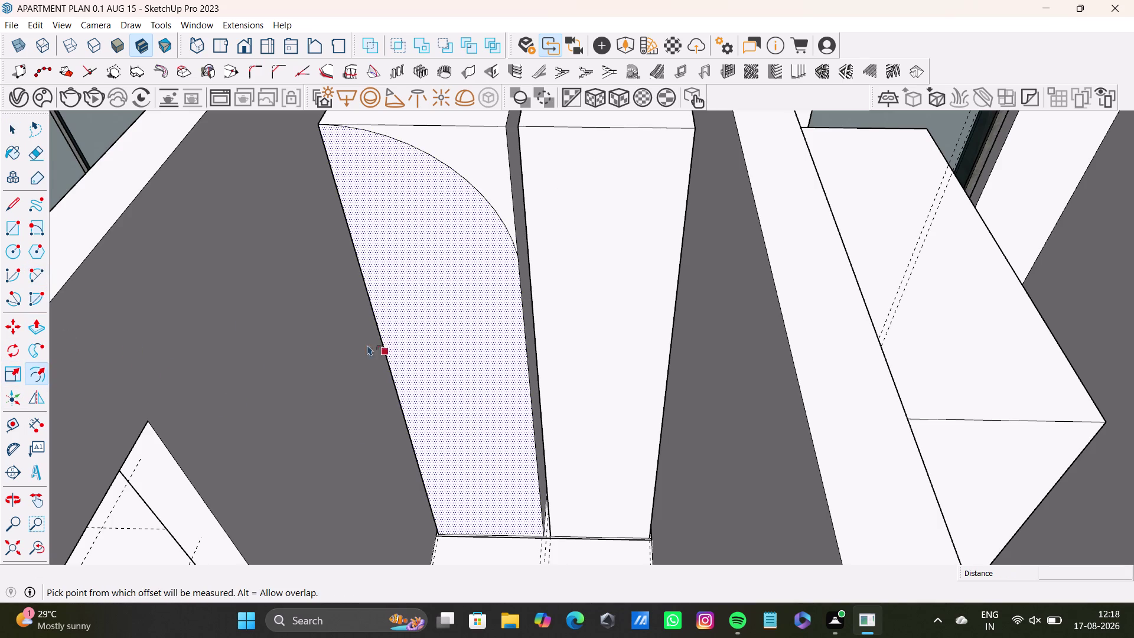
click(450, 351)
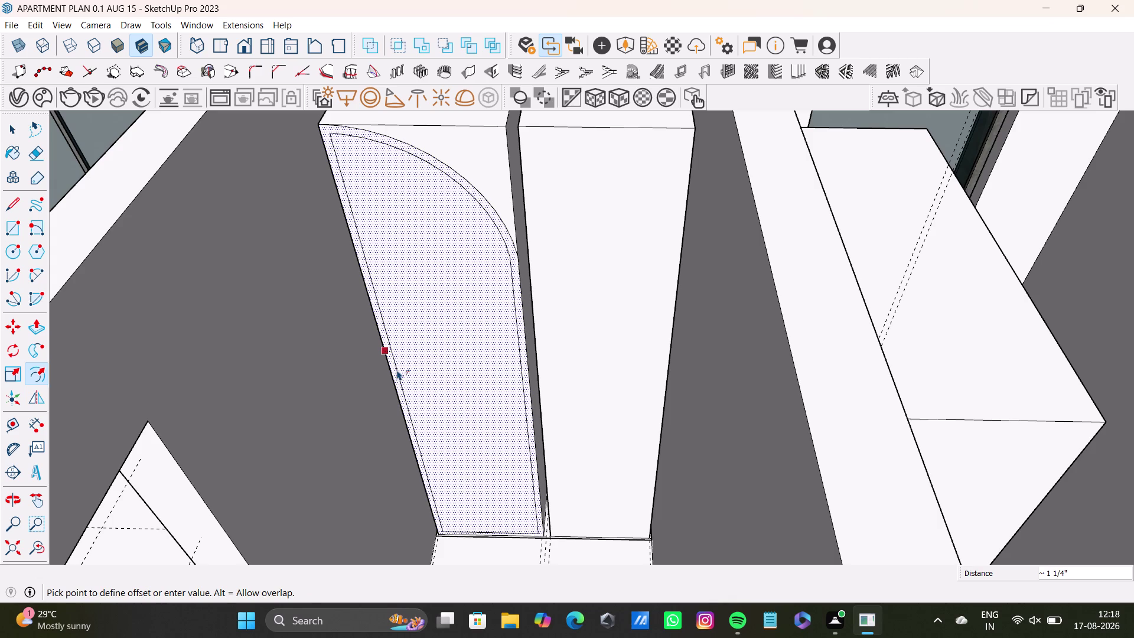
click(396, 369)
click(432, 368)
key(space)
click(435, 366)
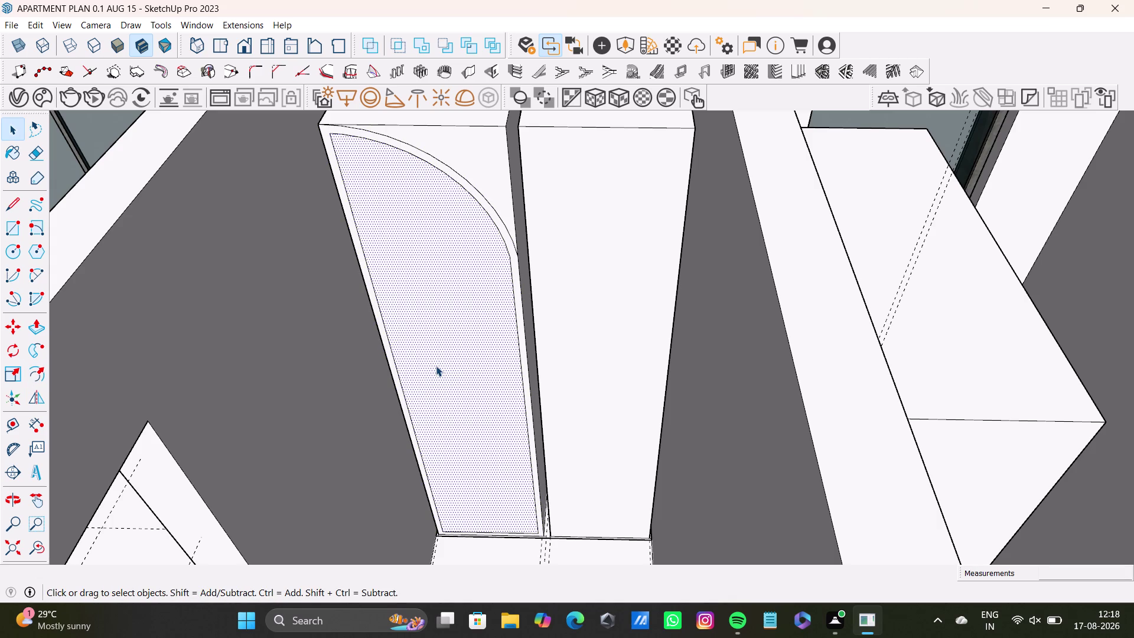
key(f)
click(436, 366)
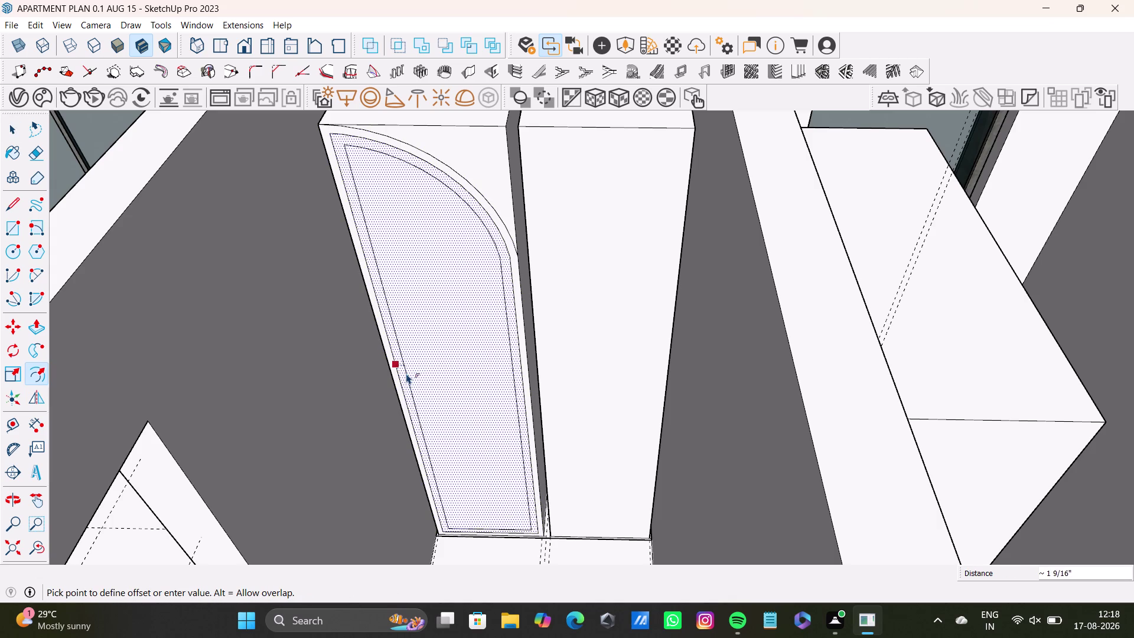
click(403, 373)
key(space)
Offset third and fourth smaller outlines to frame an inner arched panel.
click(437, 365)
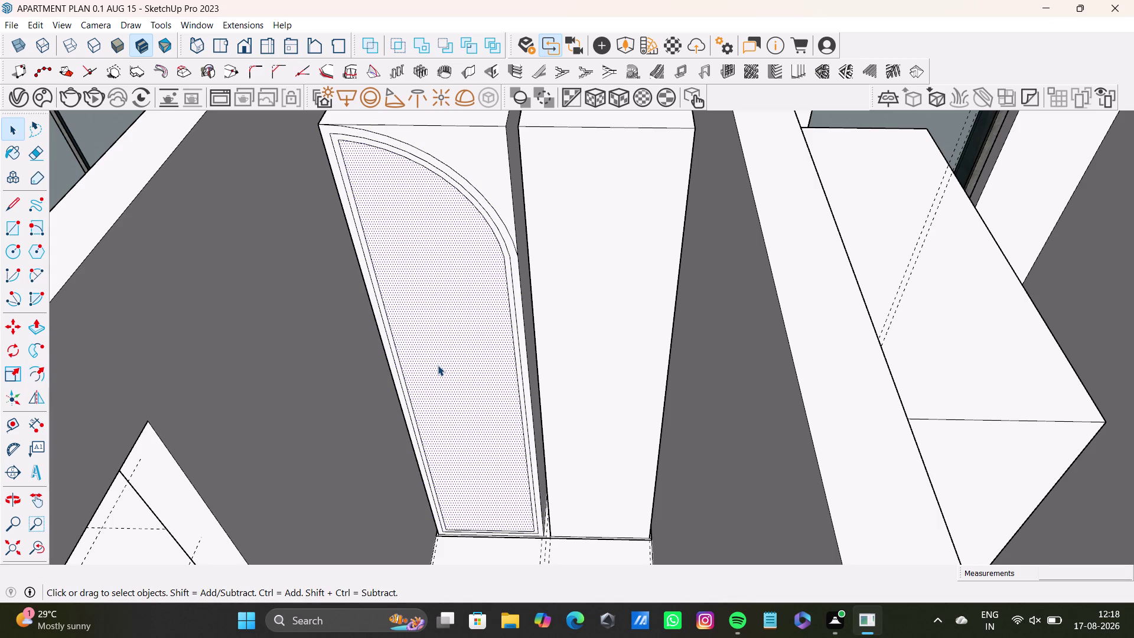
key(d)
drag(437, 365, 428, 369)
key(f)
click(442, 367)
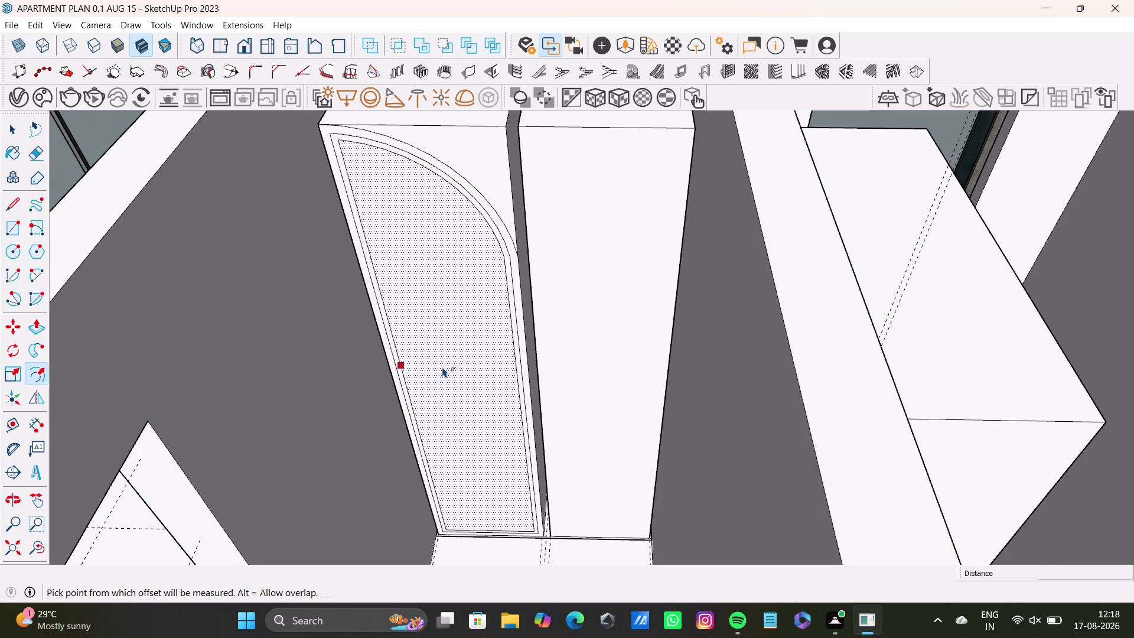
click(407, 376)
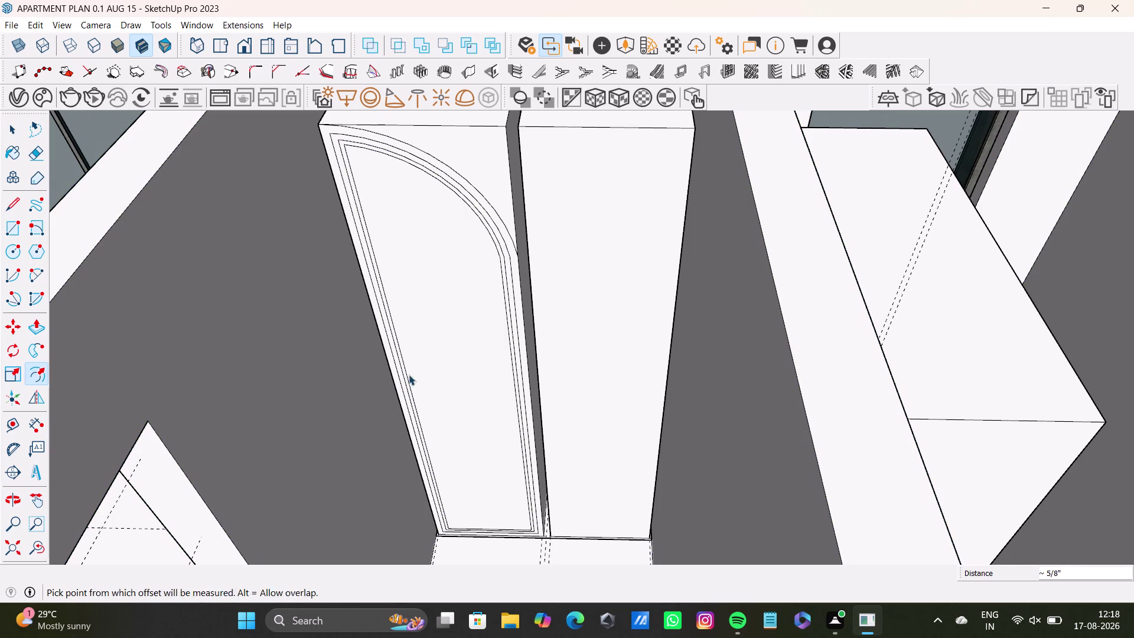
key(space)
click(440, 369)
key(f)
click(441, 368)
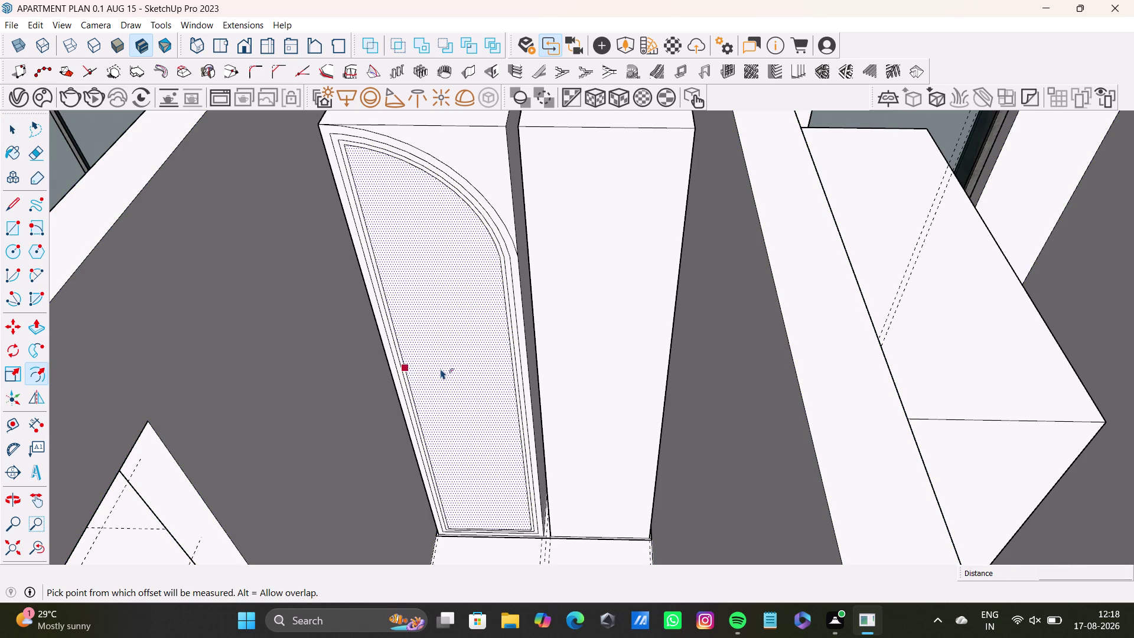
drag(424, 375, 414, 386)
key(space)
scroll(down, 3)
middle_drag(453, 383, 502, 469)
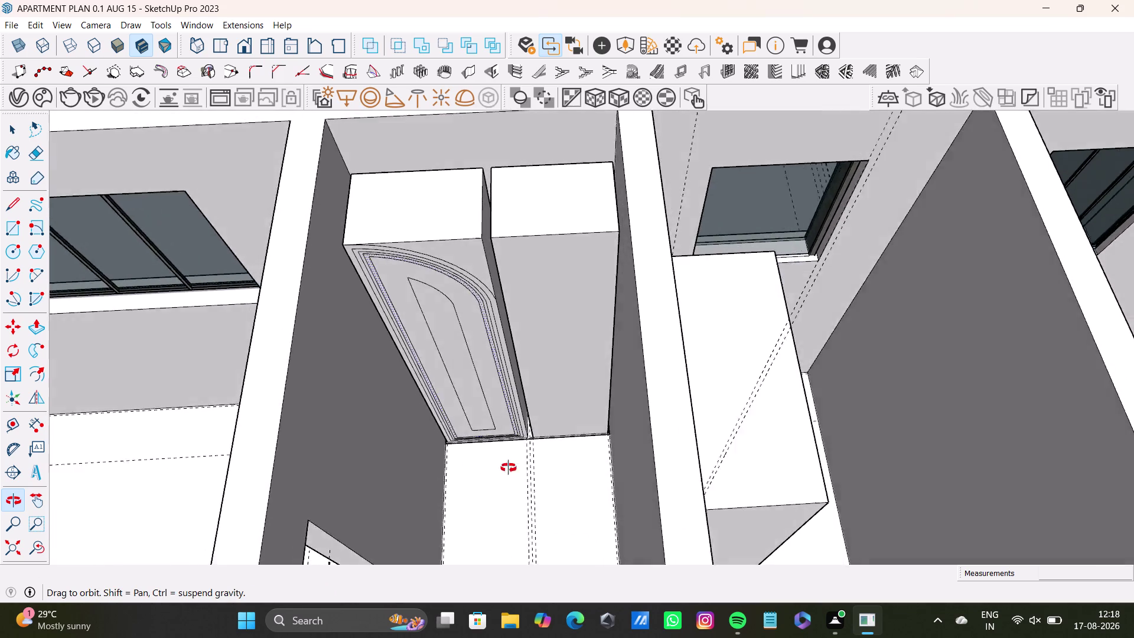
Undo the last two actions, then offset two new outlines inside the left door's panel.
middle_drag(502, 470, 539, 450)
key(ctrl+z)
key(ctrl+z)
middle_drag(497, 450, 493, 450)
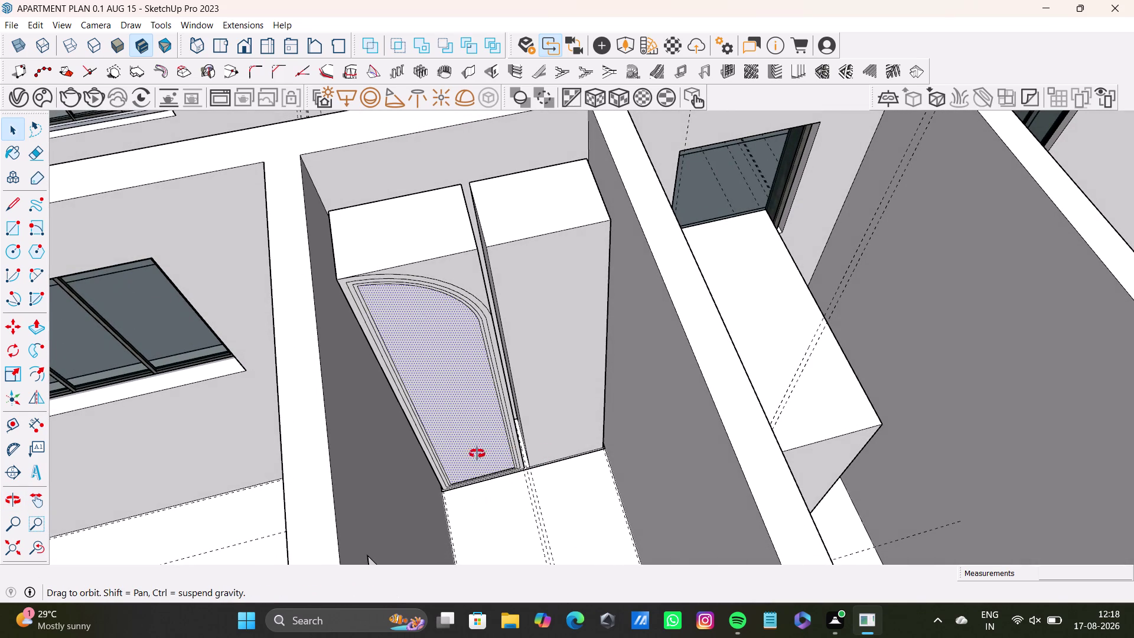
middle_drag(494, 451, 417, 381)
click(455, 350)
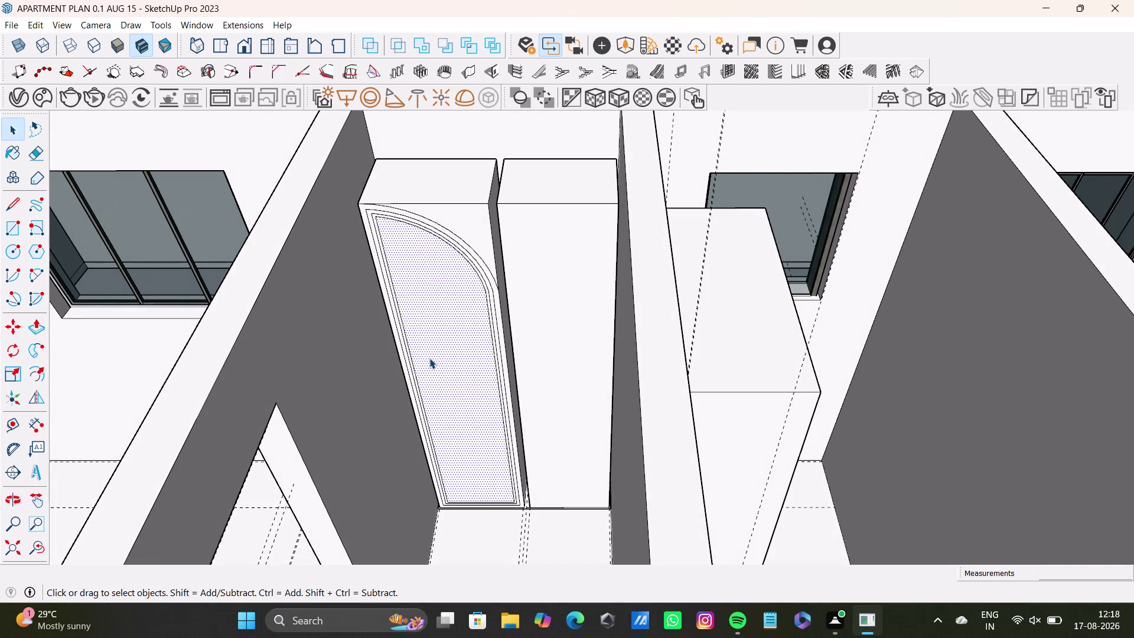
text(df)
click(444, 357)
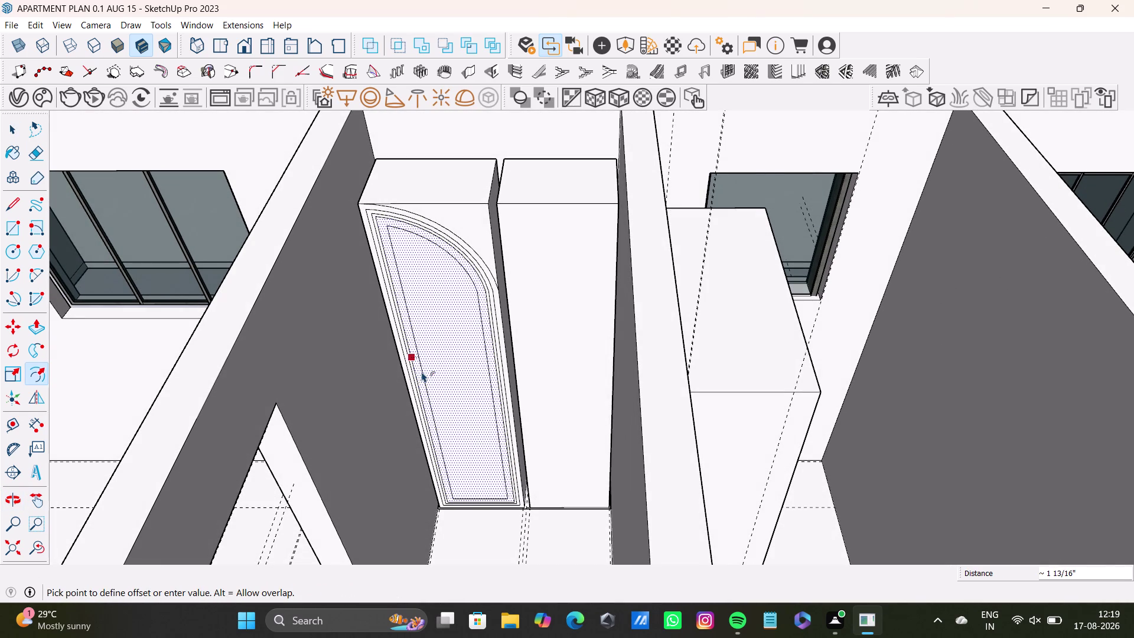
click(421, 374)
key(f)
drag(439, 364, 430, 372)
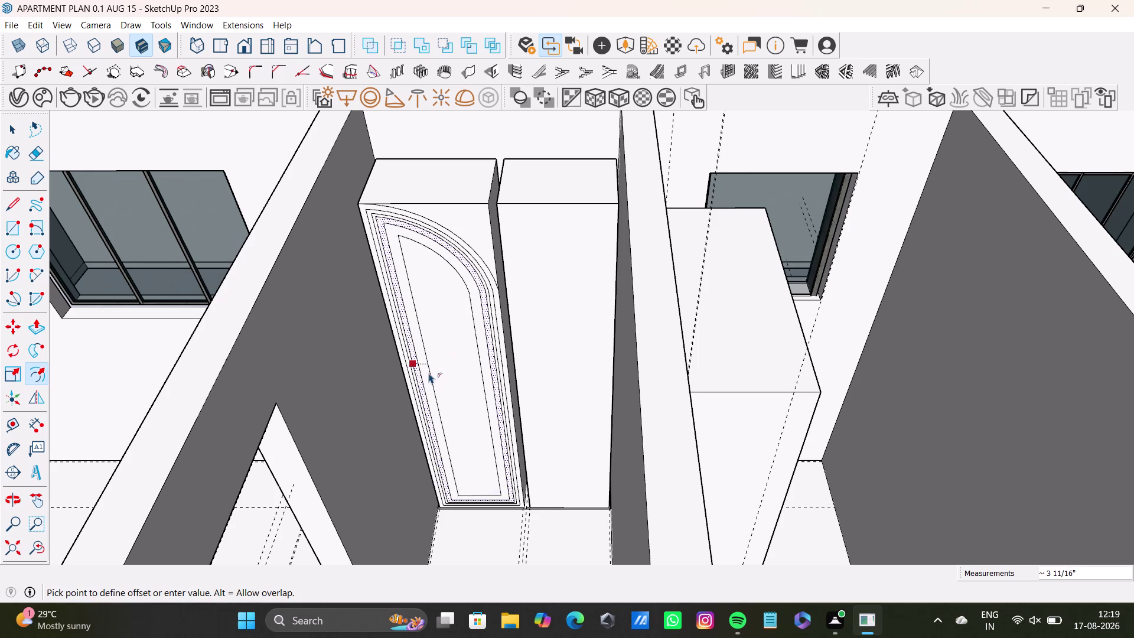
drag(429, 372, 424, 371)
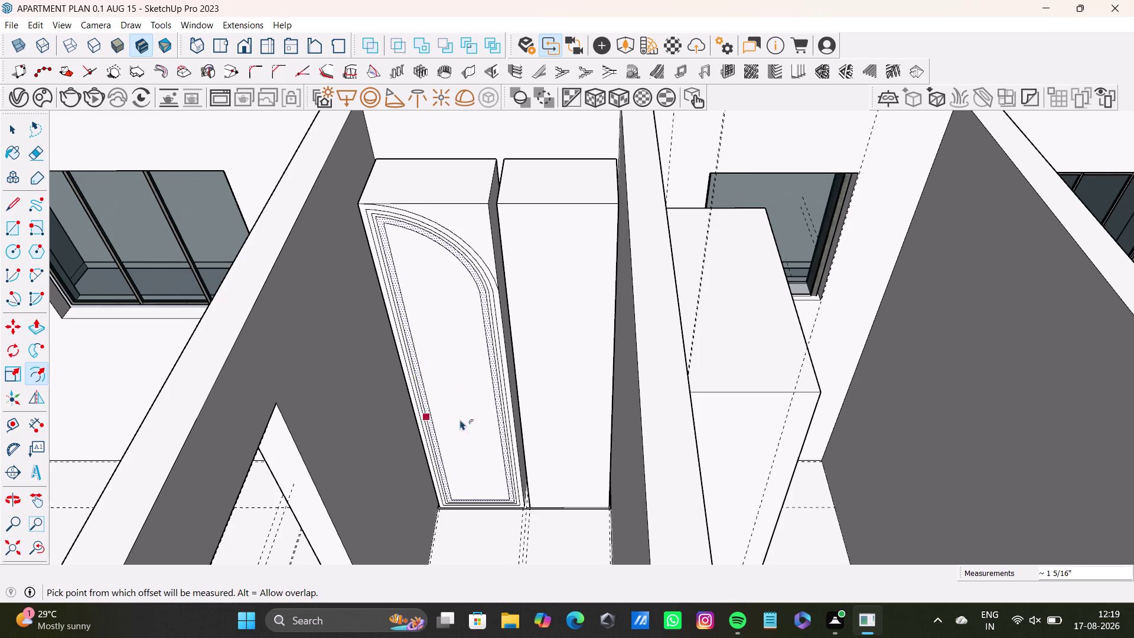
Orbit out over the whole apartment, then close back in on the left door panel.
middle_drag(460, 433, 550, 514)
scroll(down, 3)
middle_drag(480, 390, 385, 308)
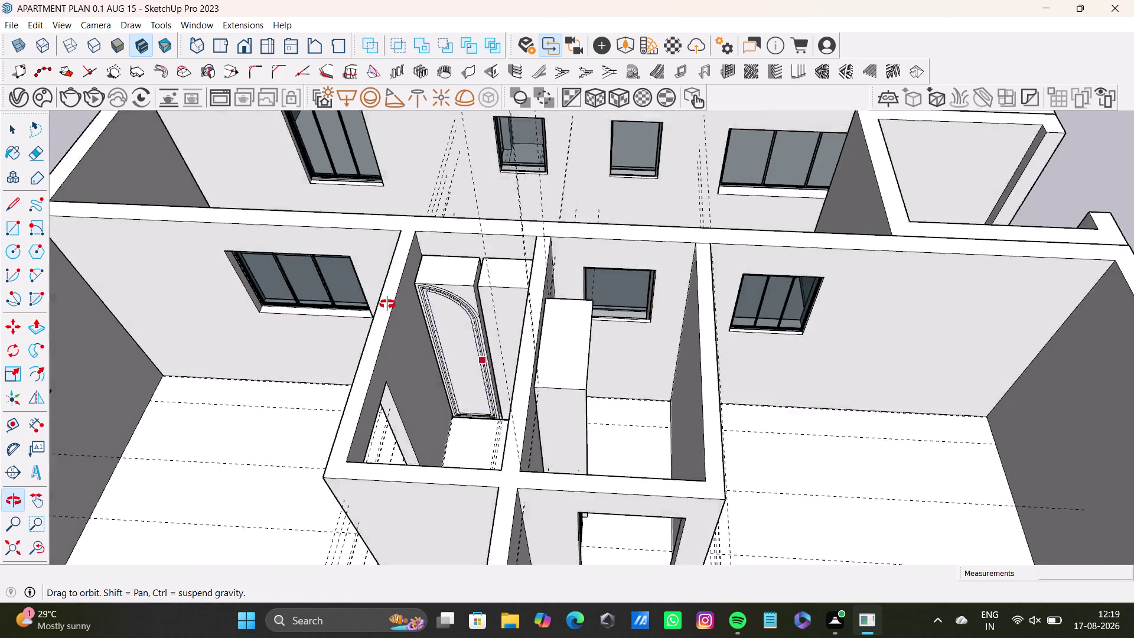
middle_drag(385, 308, 455, 247)
scroll(up, 3)
middle_drag(463, 330, 439, 468)
scroll(up, 3)
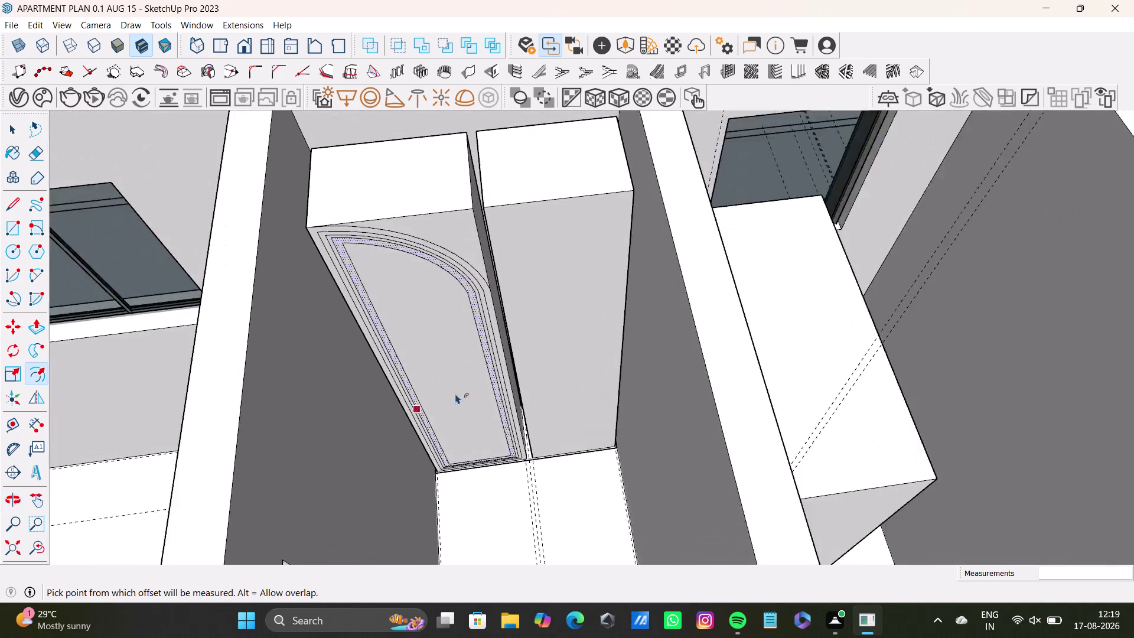
scroll(up, 3)
middle_drag(467, 368, 453, 334)
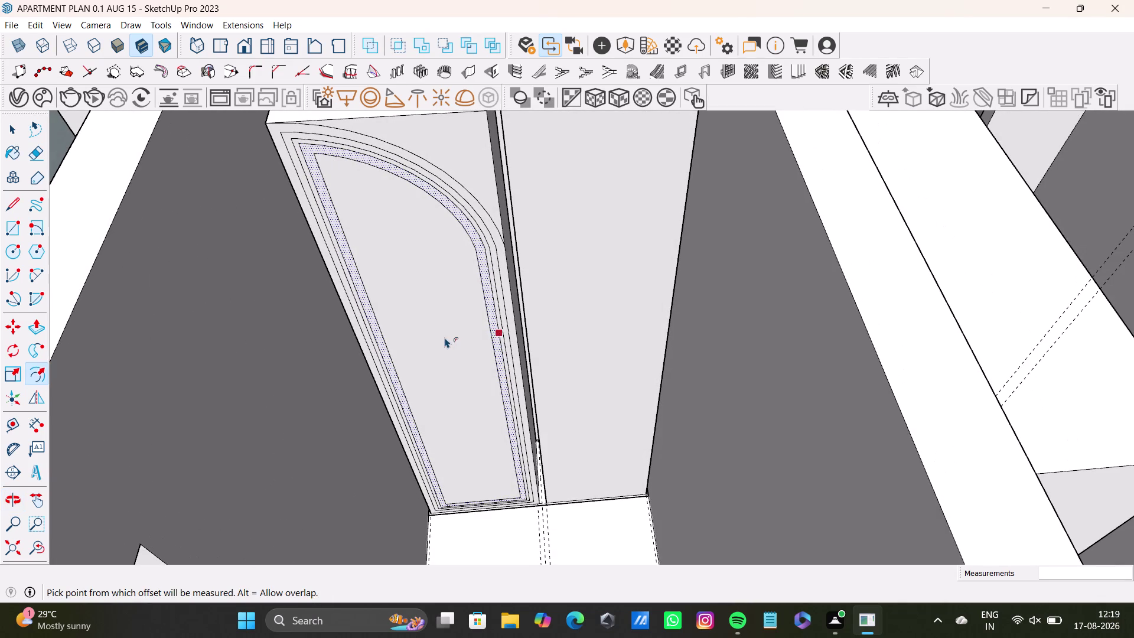
Undo the last five operations and turn toward the cabinet fronts.
key(ctrl+z)
key(ctrl+z)
key(ctrl+z)
key(ctrl+z)
key(ctrl+z)
scroll(down, 3)
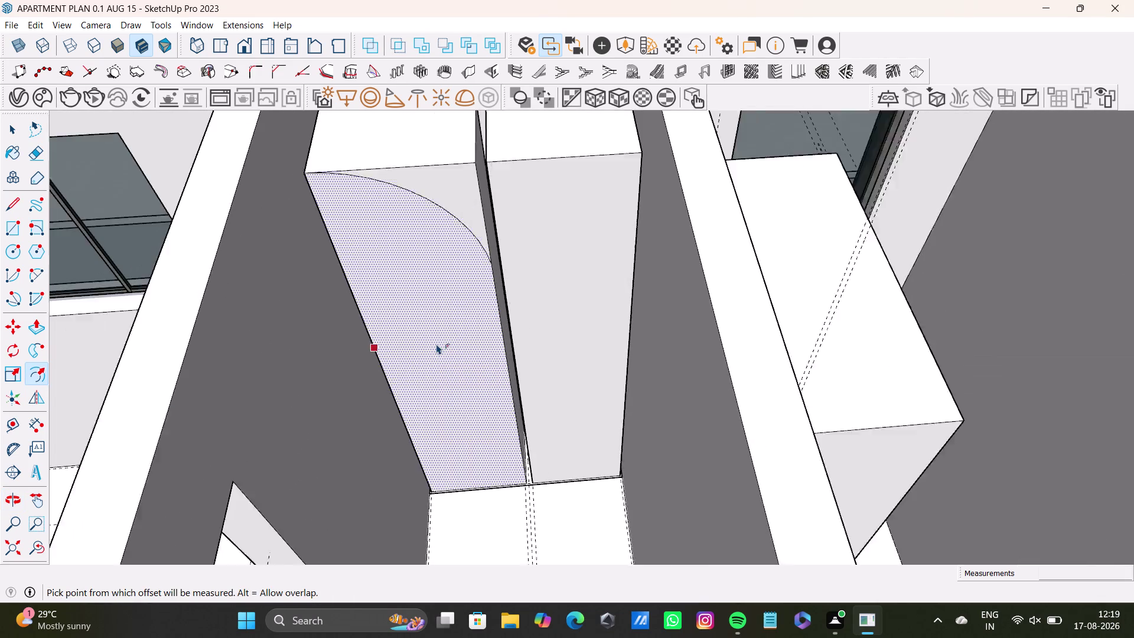
scroll(down, 3)
middle_drag(462, 341, 464, 436)
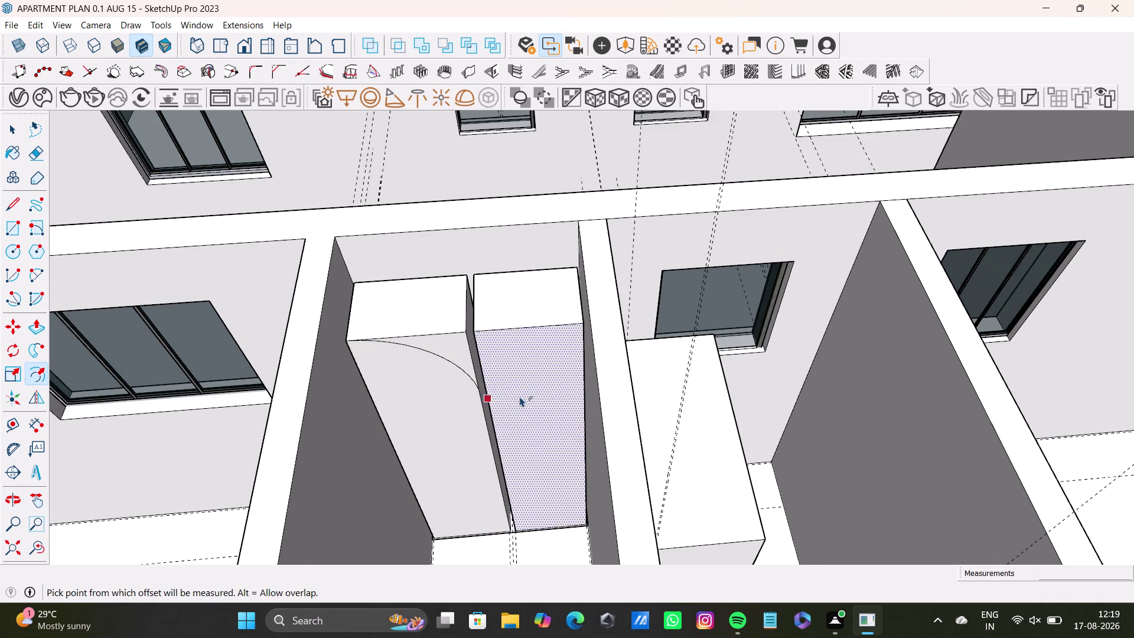
Draw a quarter-circle arc from the right front's top corner to the divider edge.
key(space)
click(34, 276)
scroll(up, 3)
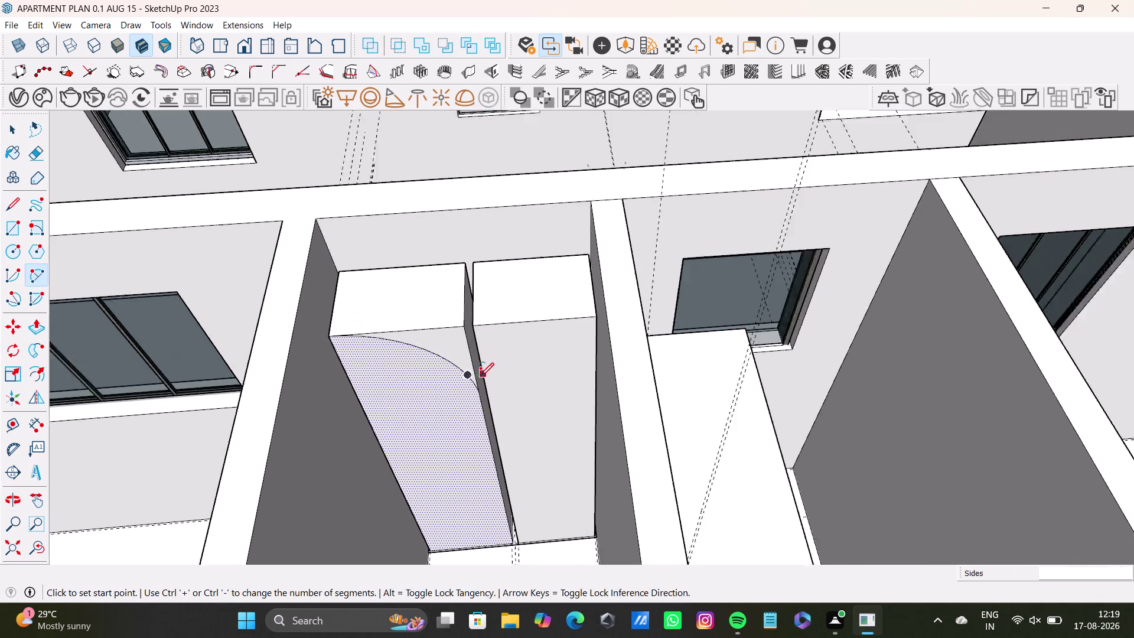
scroll(up, 3)
middle_drag(530, 388, 530, 434)
middle_drag(534, 439, 526, 347)
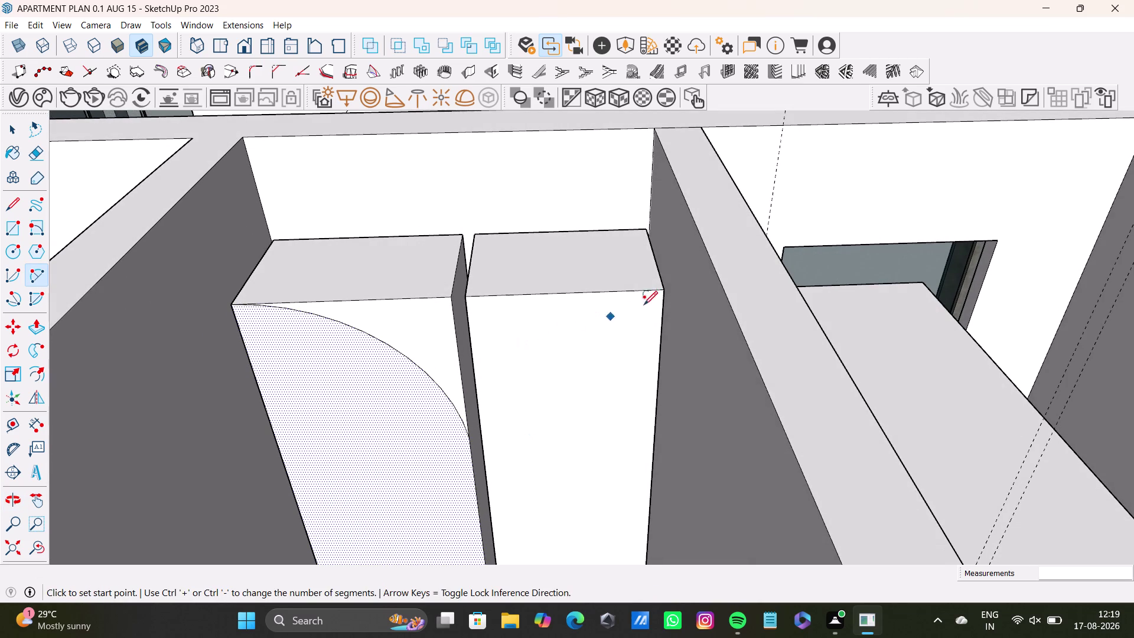
click(662, 293)
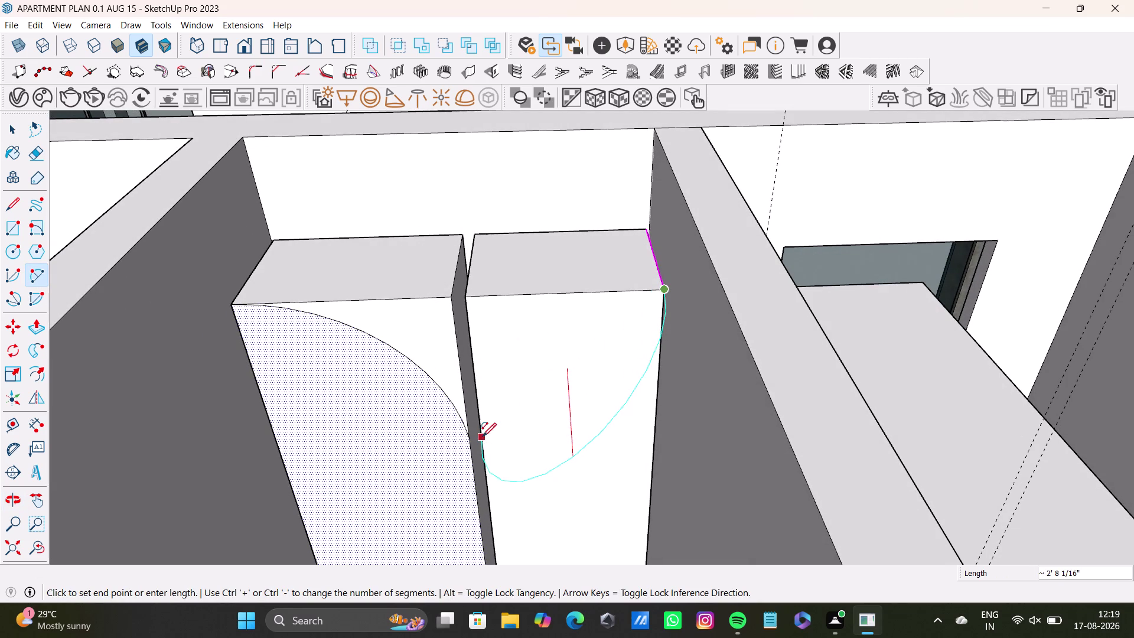
click(484, 435)
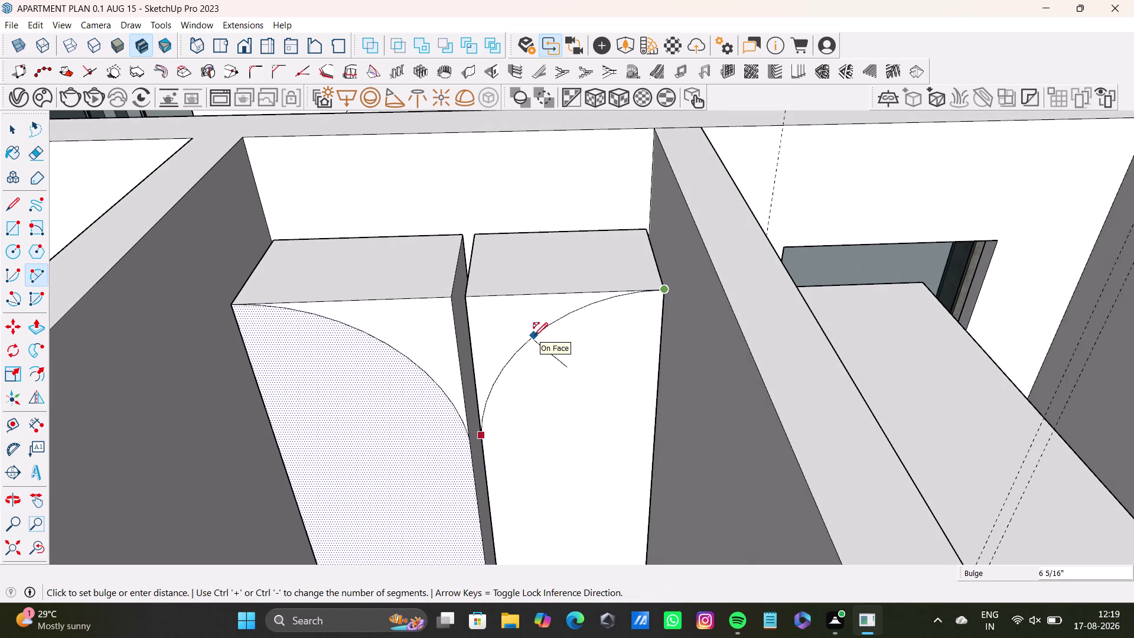
key(space)
click(39, 274)
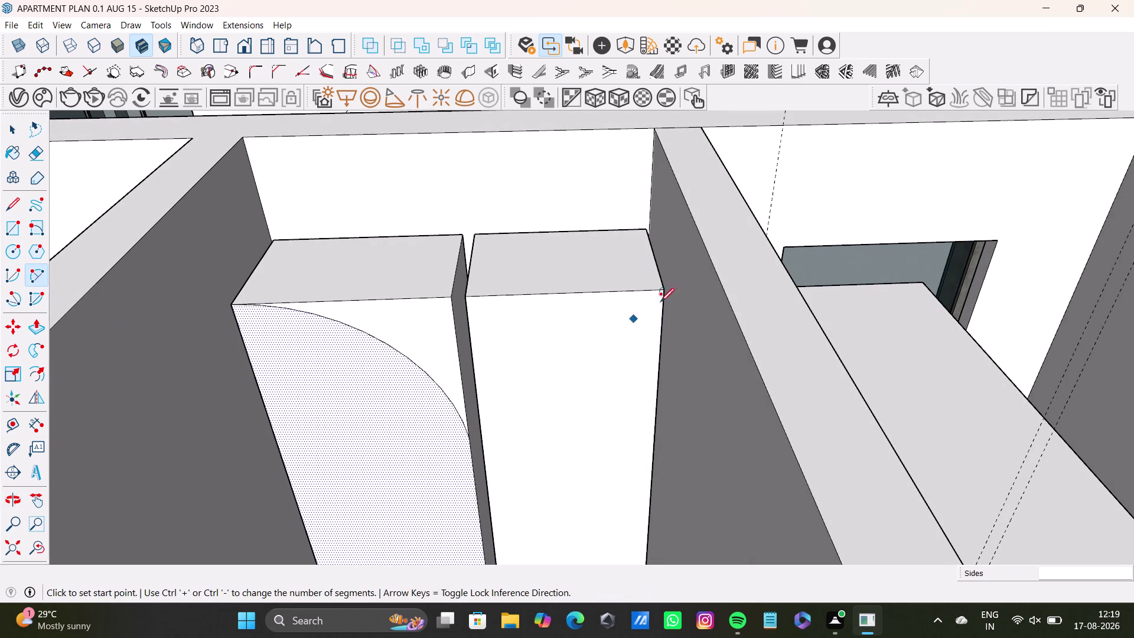
click(663, 291)
click(484, 445)
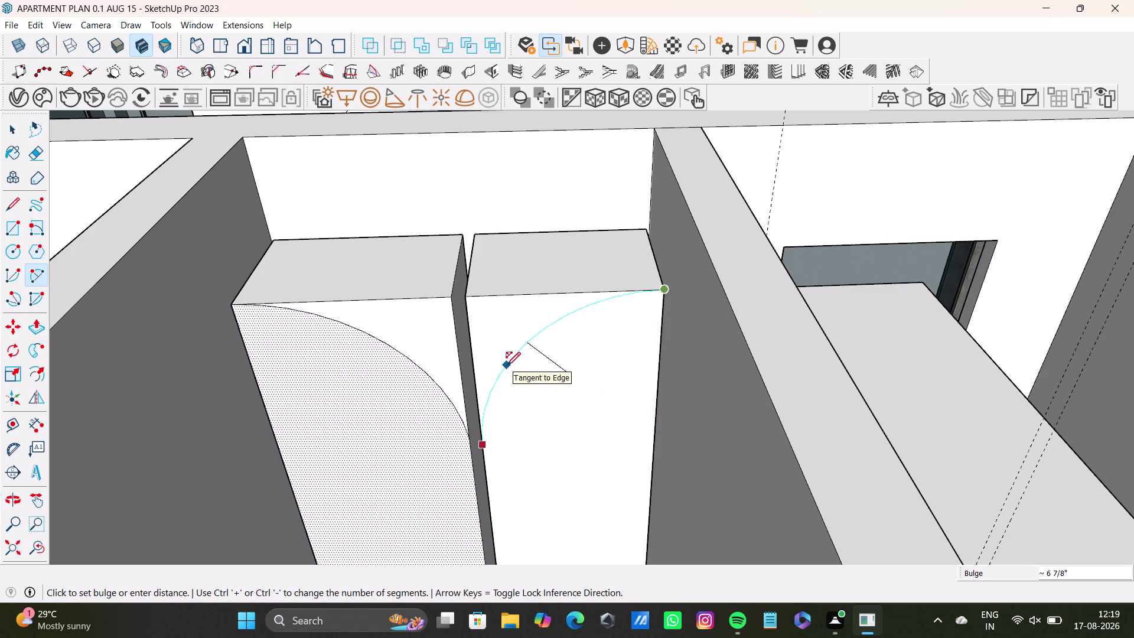
click(507, 365)
scroll(down, 3)
Orbit around the wardrobe to inspect the arcs on both cabinet fronts.
middle_drag(574, 468, 577, 340)
middle_drag(550, 385, 557, 438)
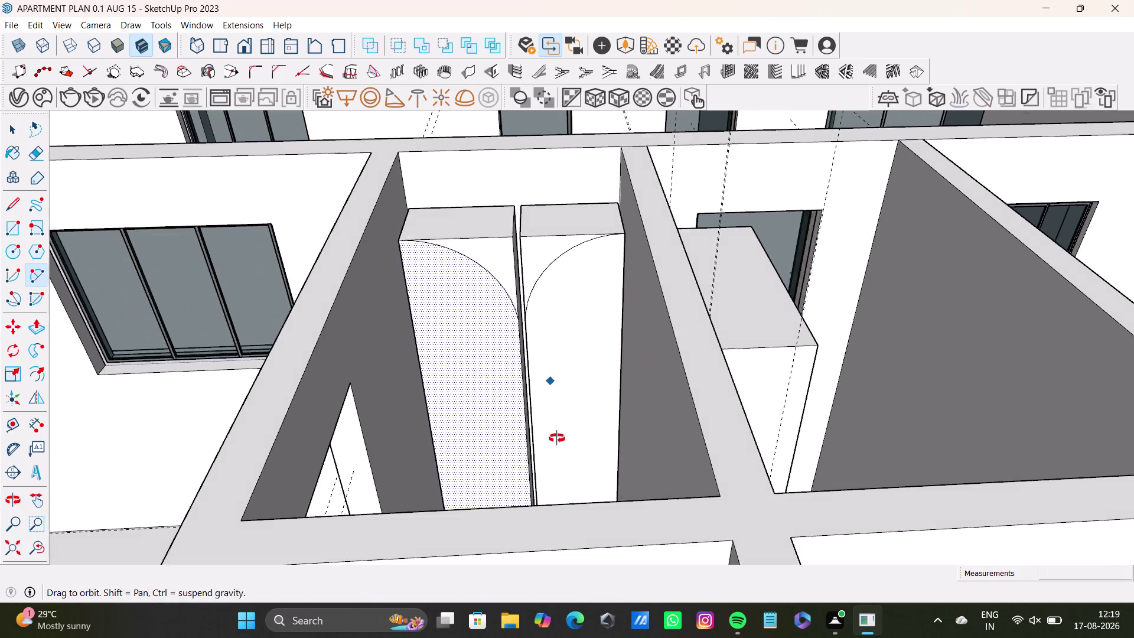
middle_drag(557, 438, 654, 489)
scroll(up, 3)
middle_drag(490, 360, 532, 548)
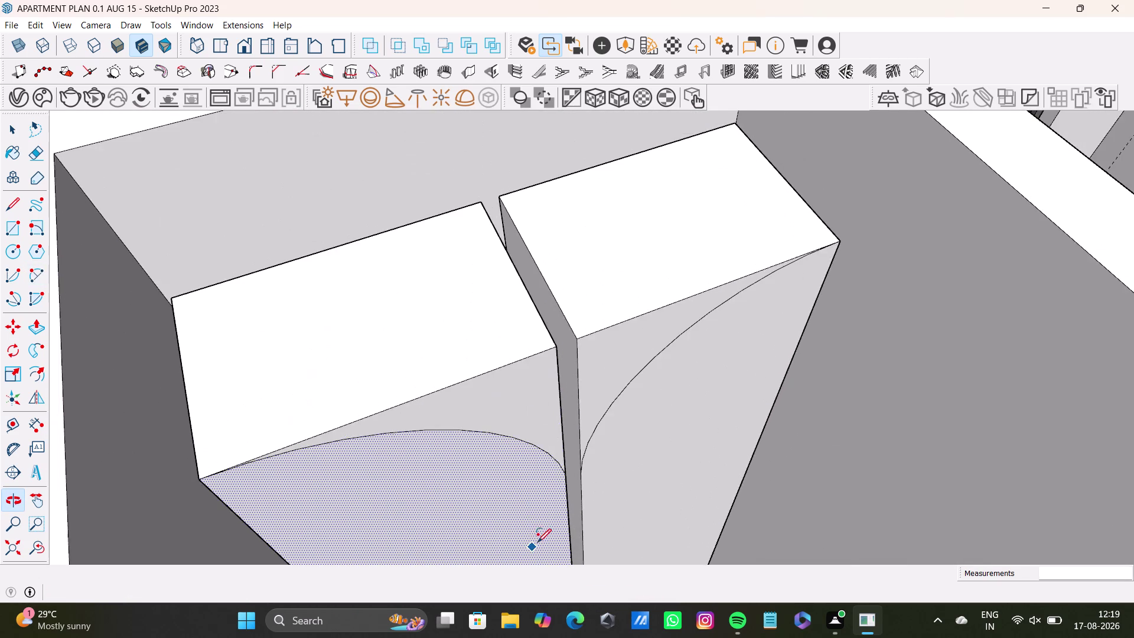
middle_drag(547, 529, 464, 493)
scroll(down, 3)
middle_drag(462, 470, 433, 354)
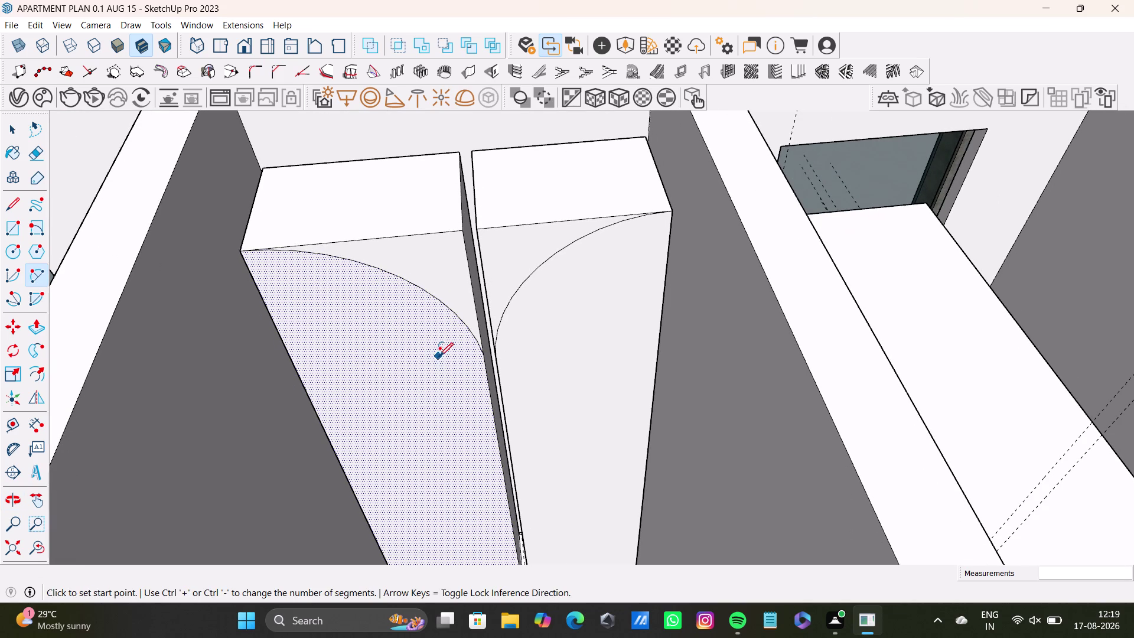
scroll(down, 3)
middle_drag(477, 389, 485, 313)
middle_drag(459, 376, 418, 424)
scroll(up, 3)
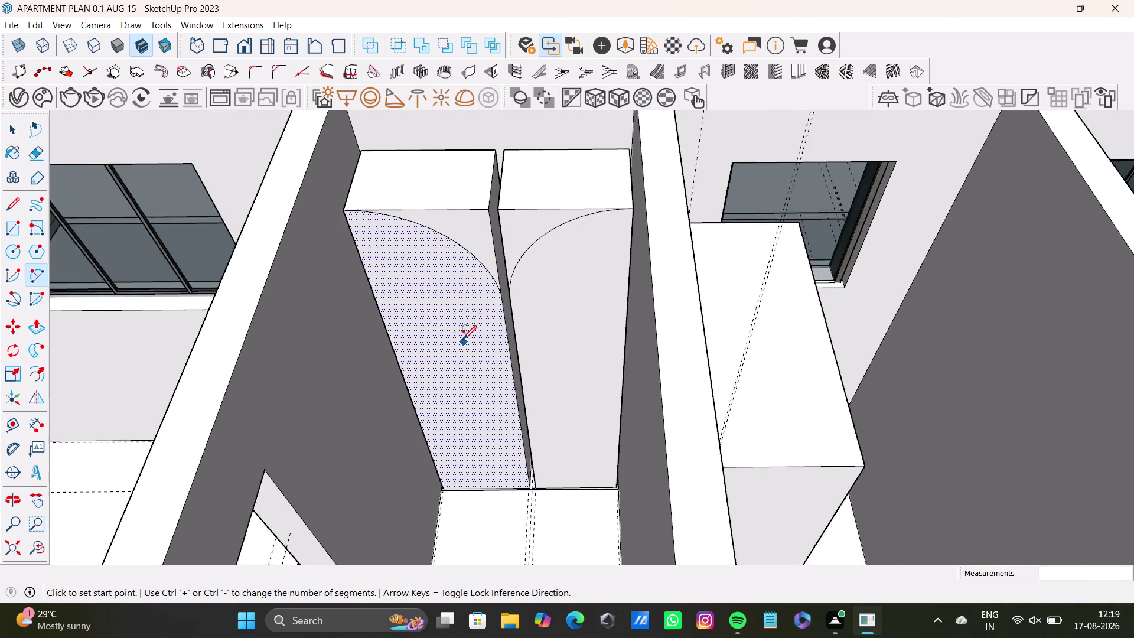
scroll(up, 3)
middle_drag(523, 342, 546, 319)
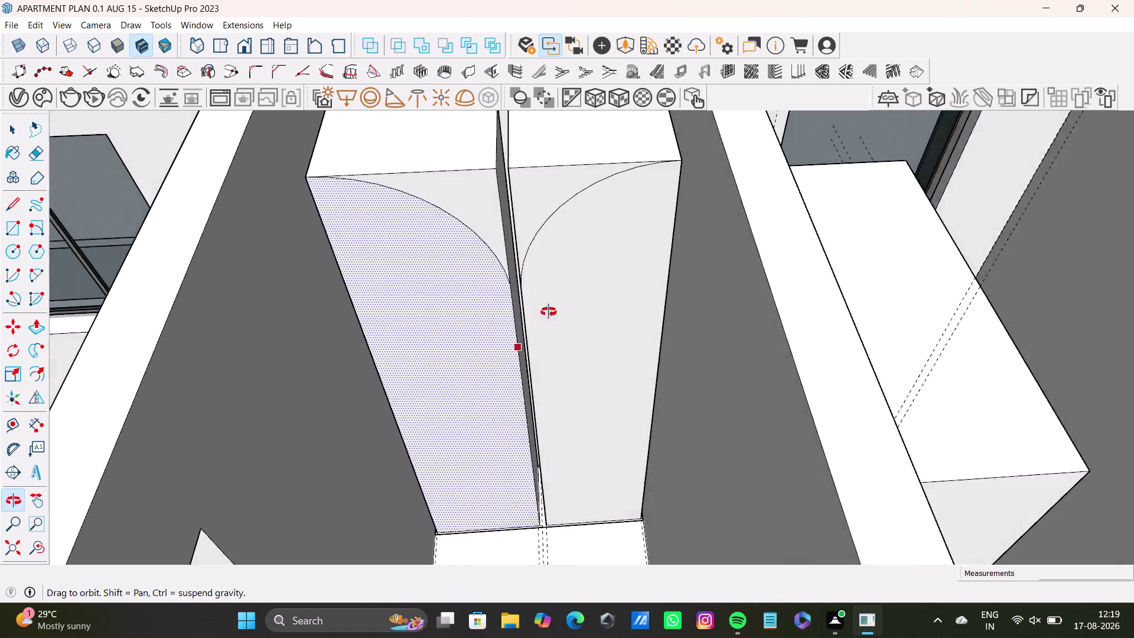
middle_drag(547, 319, 485, 305)
scroll(down, 3)
middle_drag(468, 317, 483, 407)
middle_drag(485, 407, 569, 412)
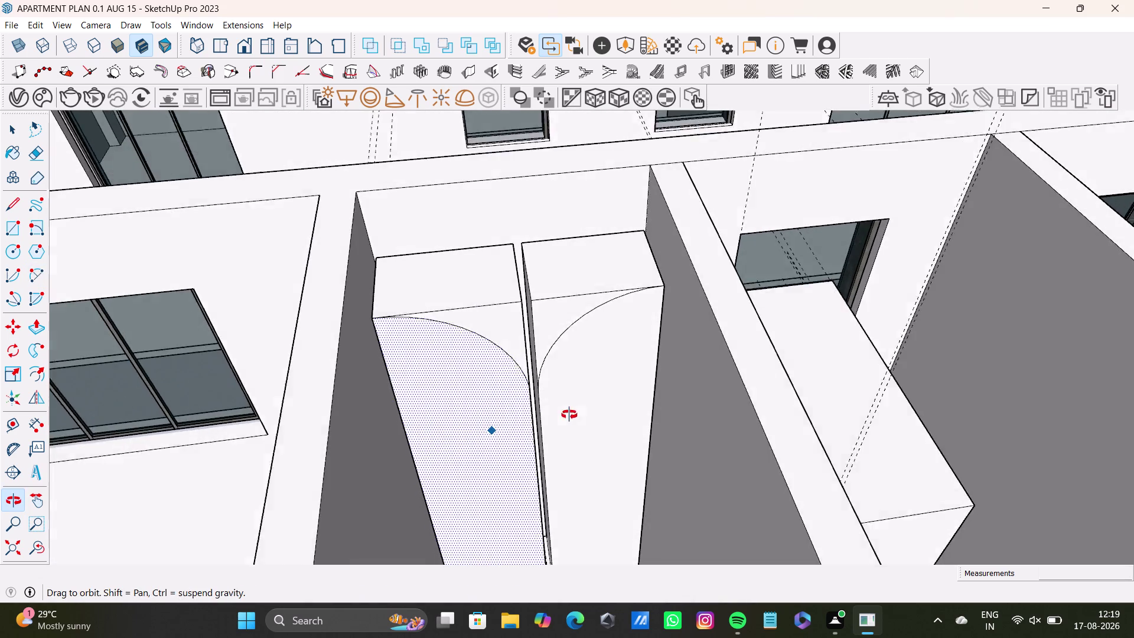
middle_drag(569, 413, 564, 435)
scroll(up, 3)
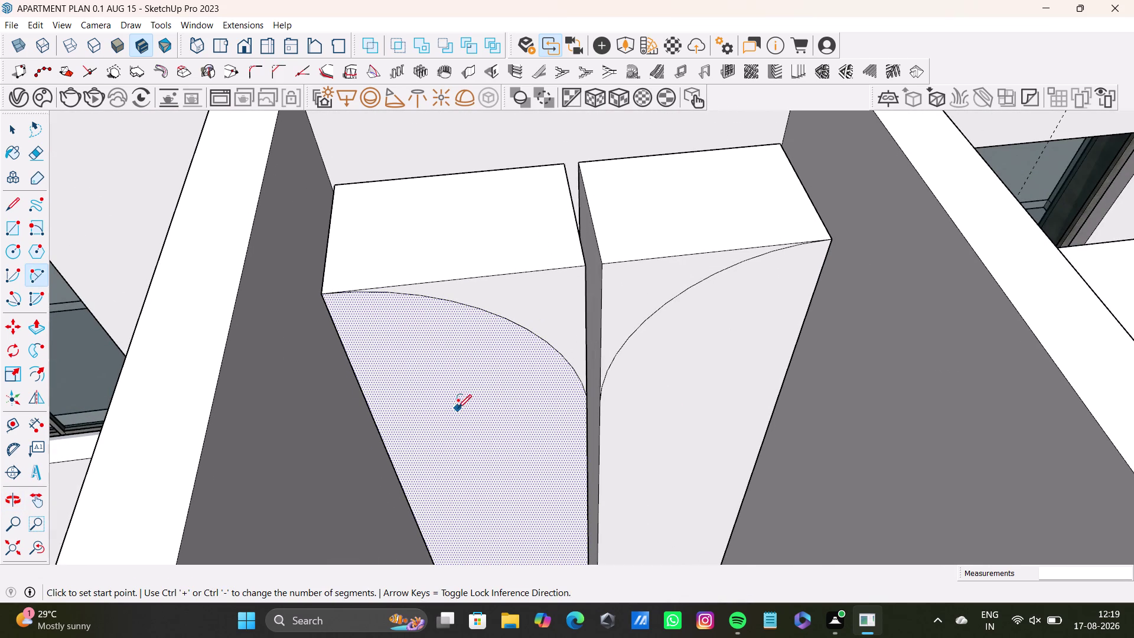
Undo the right and left front arcs, leaving both fronts plain.
key(ctrl+z)
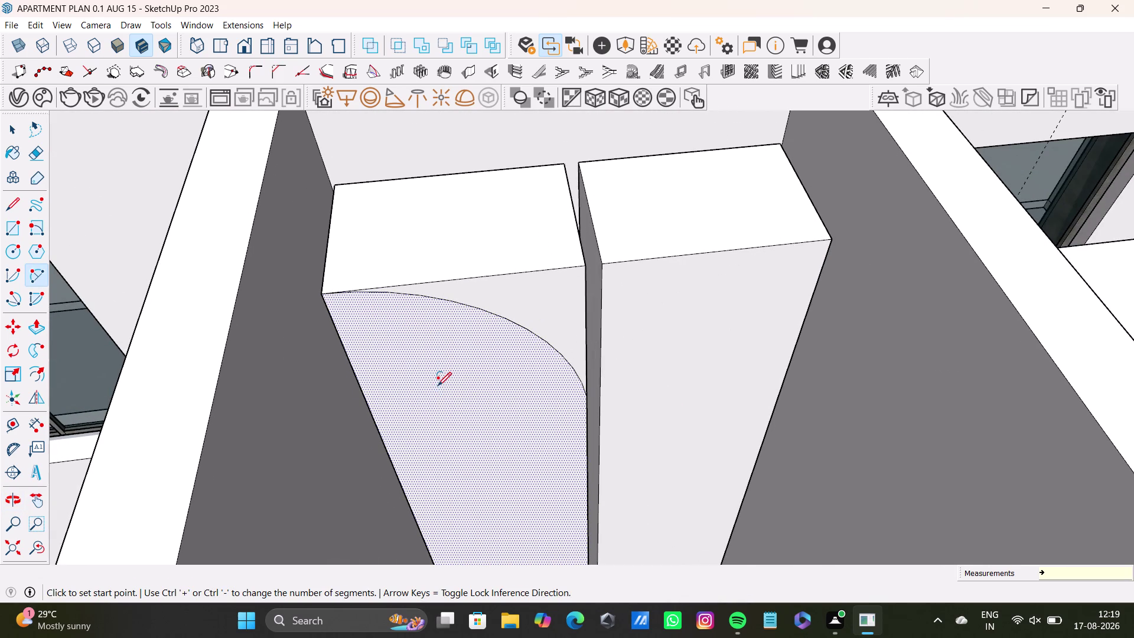
key(ctrl+z)
middle_drag(490, 372, 446, 282)
middle_drag(515, 347, 474, 351)
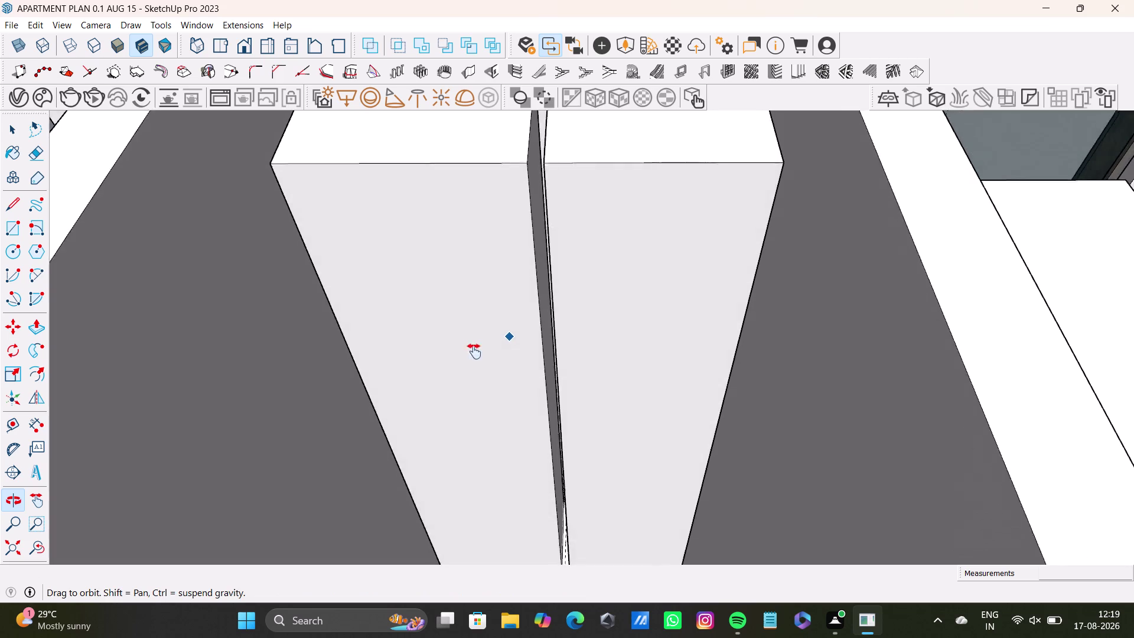
Try a thin inset border on the left cabinet front, then undo it.
middle_drag(474, 351, 468, 303)
click(460, 303)
key(space)
click(460, 303)
middle_drag(475, 315, 489, 360)
click(36, 373)
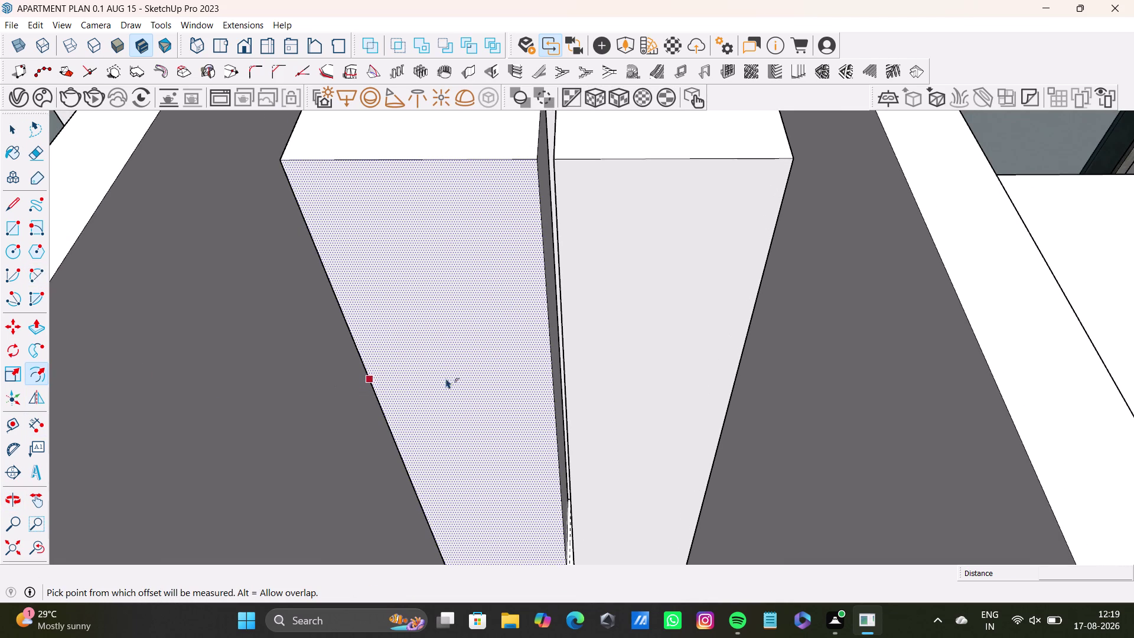
click(447, 377)
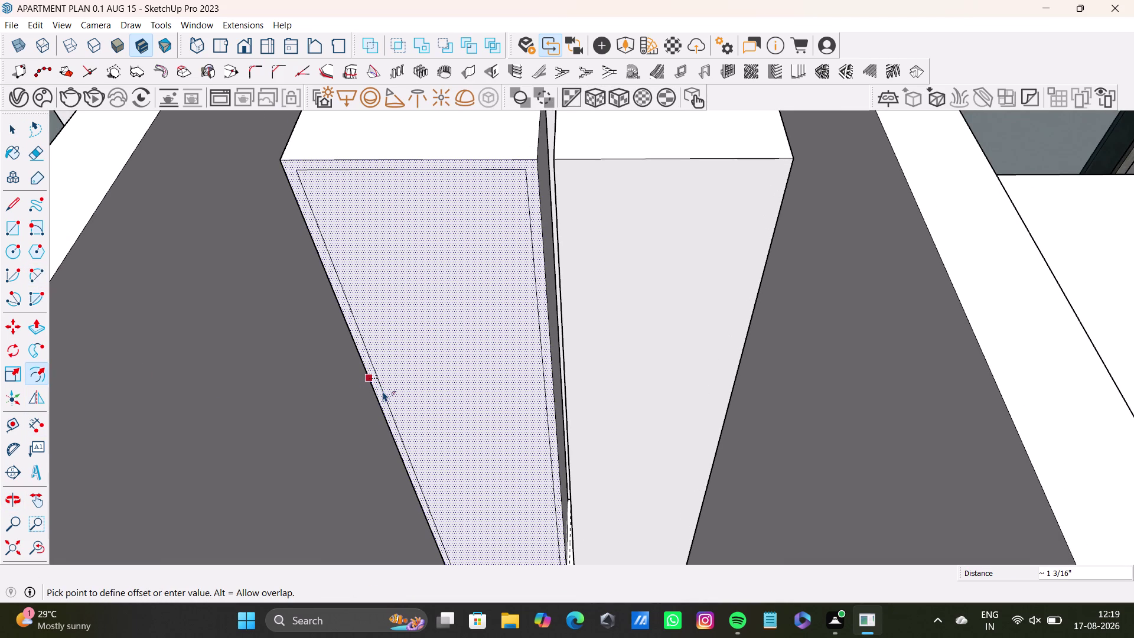
click(381, 392)
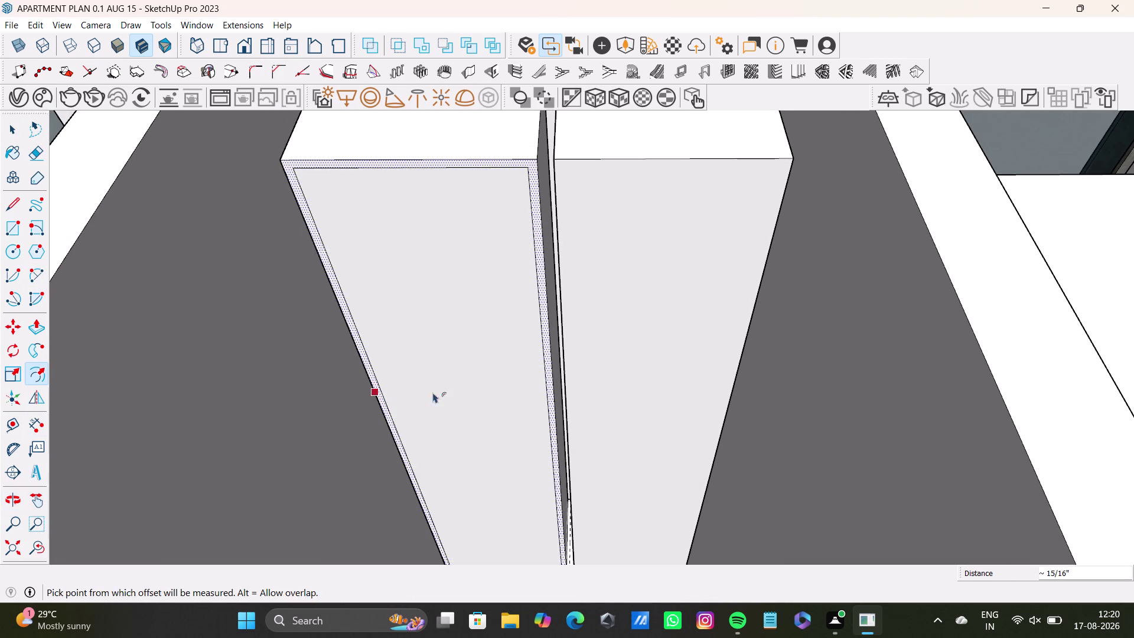
key(space)
click(449, 390)
key(ctrl+z)
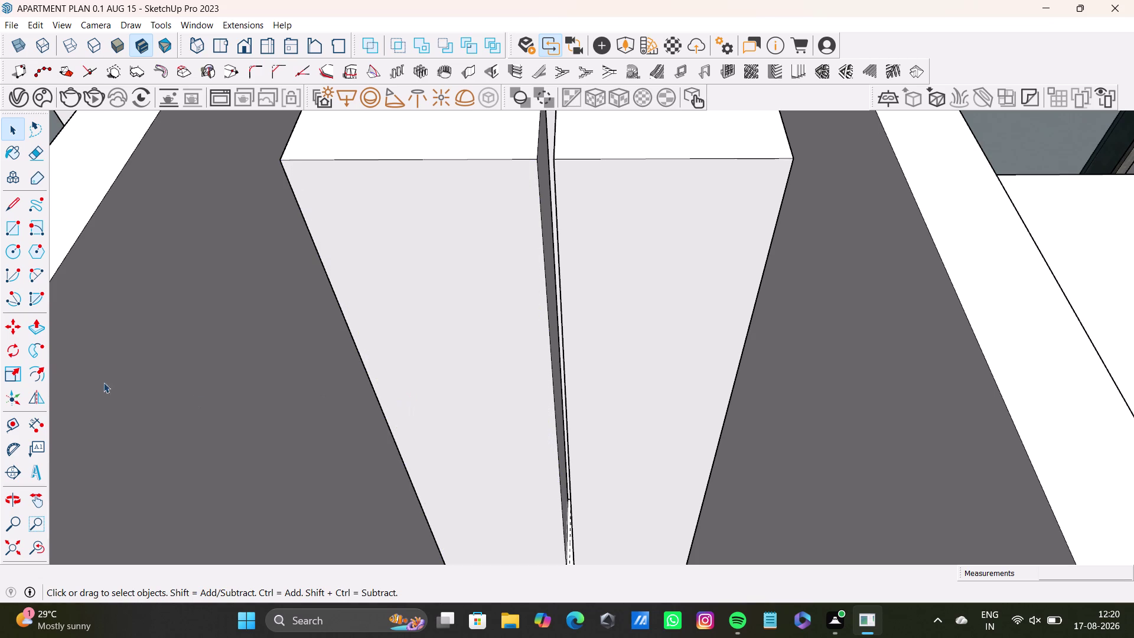
Offset a thin border frame inward on the left cabinet front.
click(39, 375)
click(446, 372)
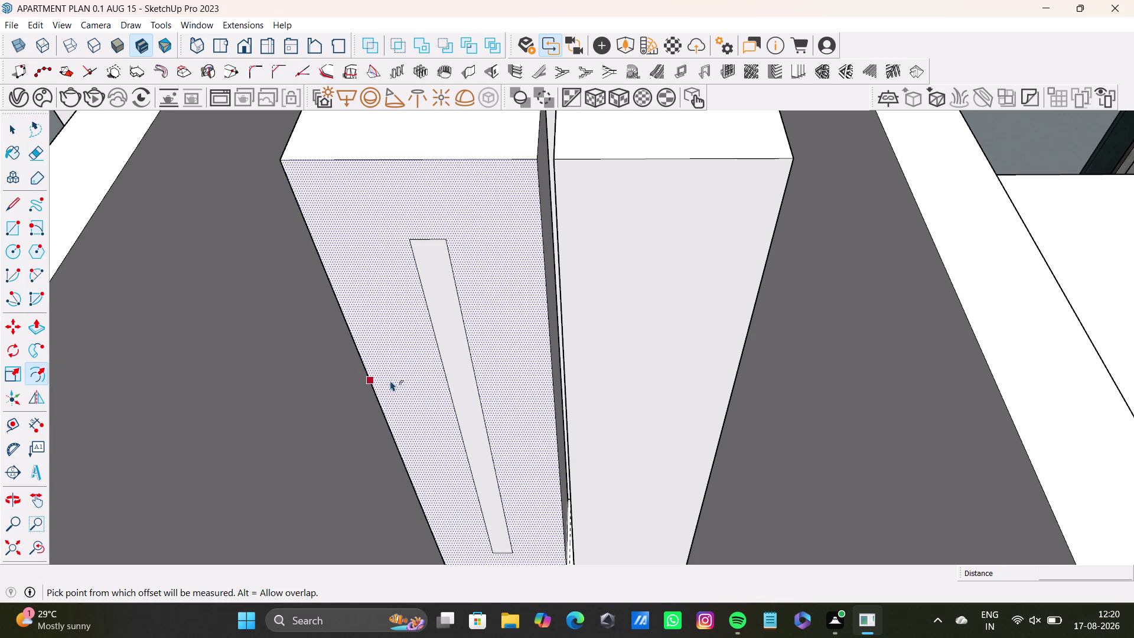
key(ctrl+z)
drag(32, 371, 42, 372)
click(461, 373)
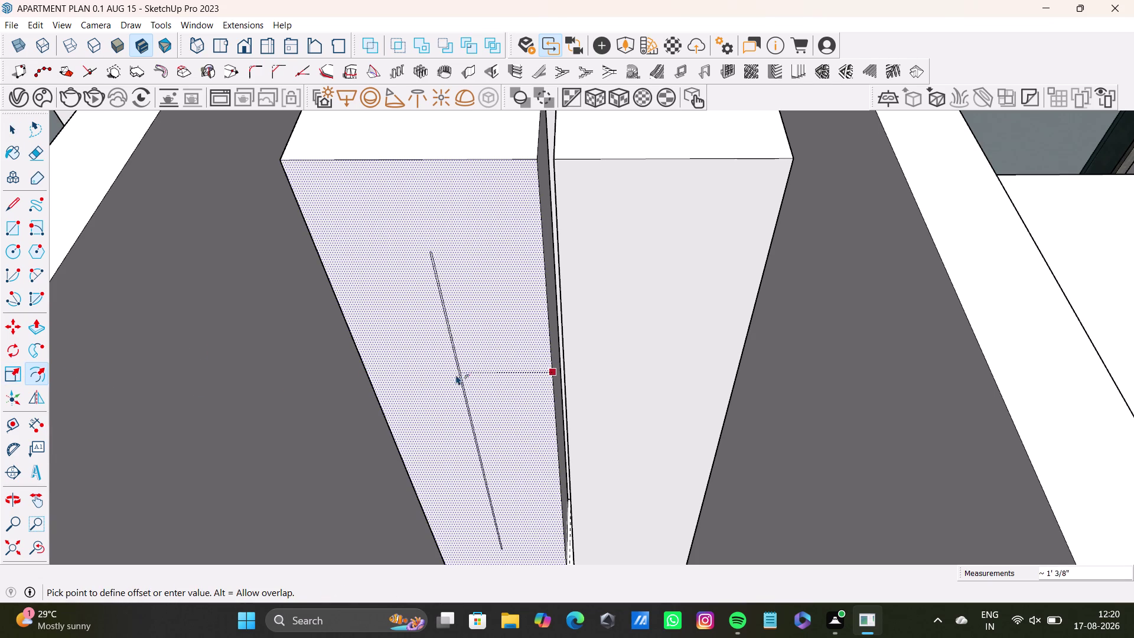
click(548, 370)
key(space)
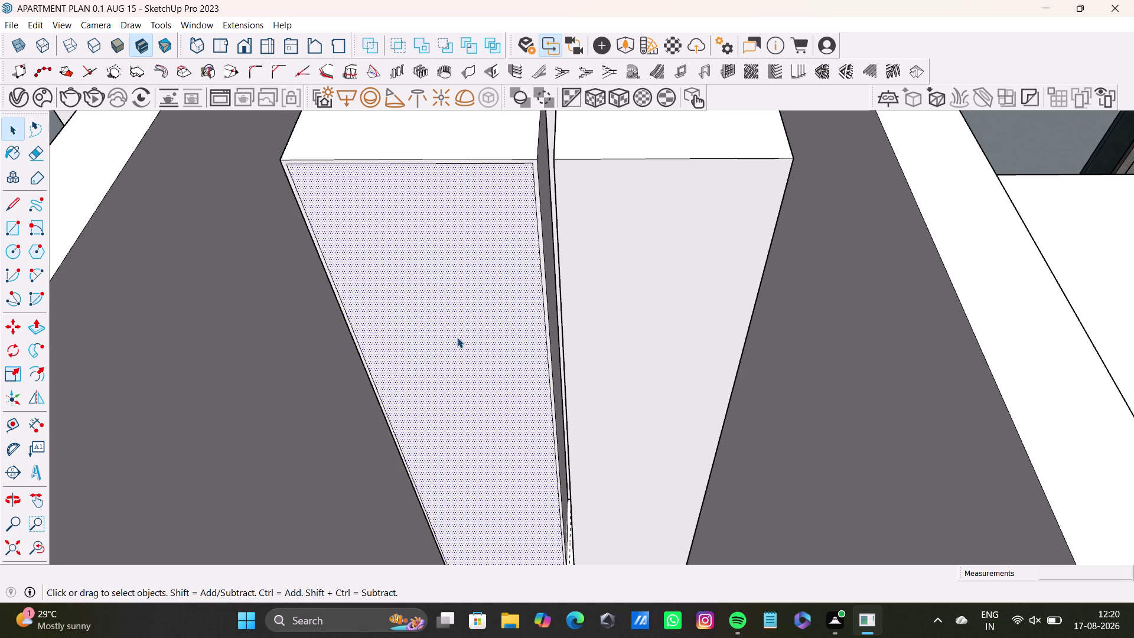
Push the inner left front panel back into the box to hollow the cabinet.
click(457, 337)
key(p)
drag(456, 337, 449, 274)
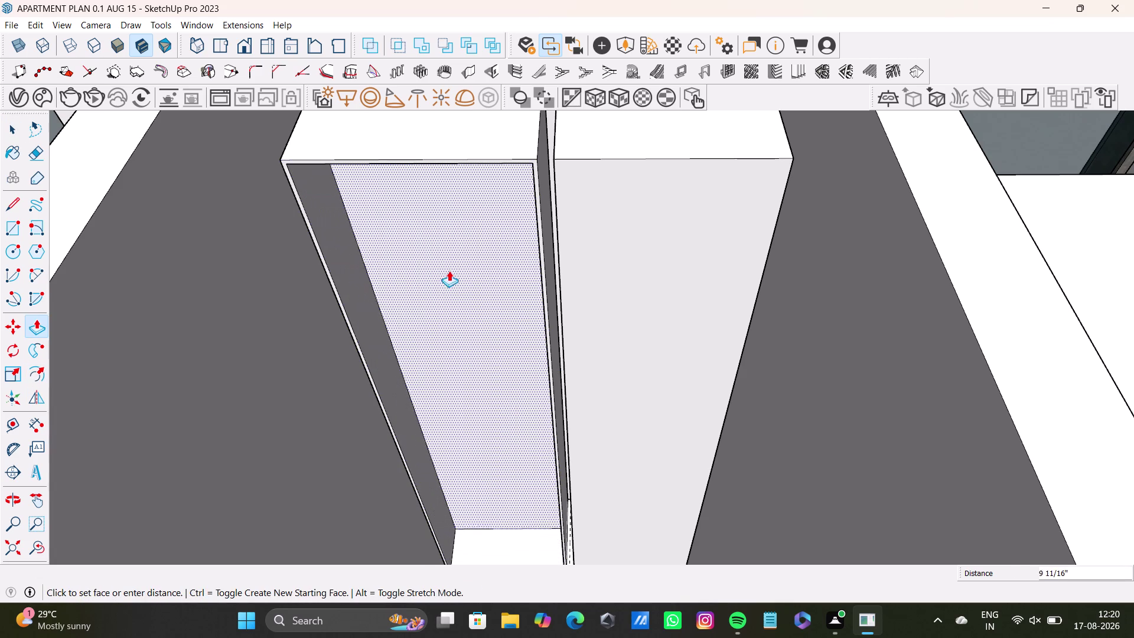
drag(449, 274, 448, 263)
middle_drag(459, 350, 533, 420)
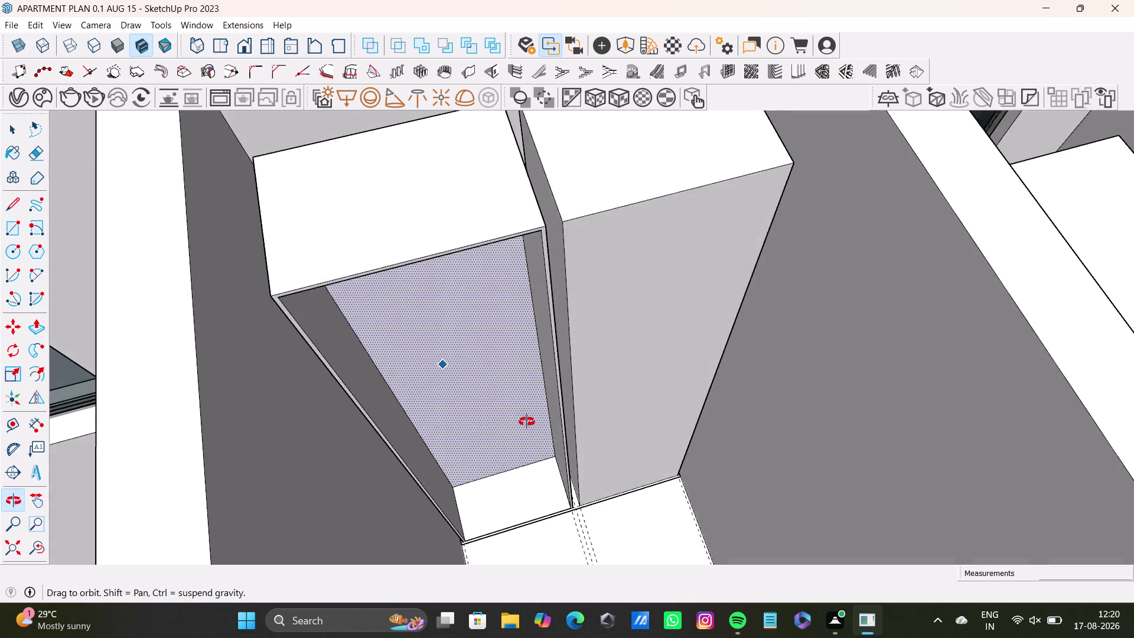
middle_drag(533, 420, 440, 420)
key(space)
Offset the right cabinet's front face inward to a thin border.
click(639, 356)
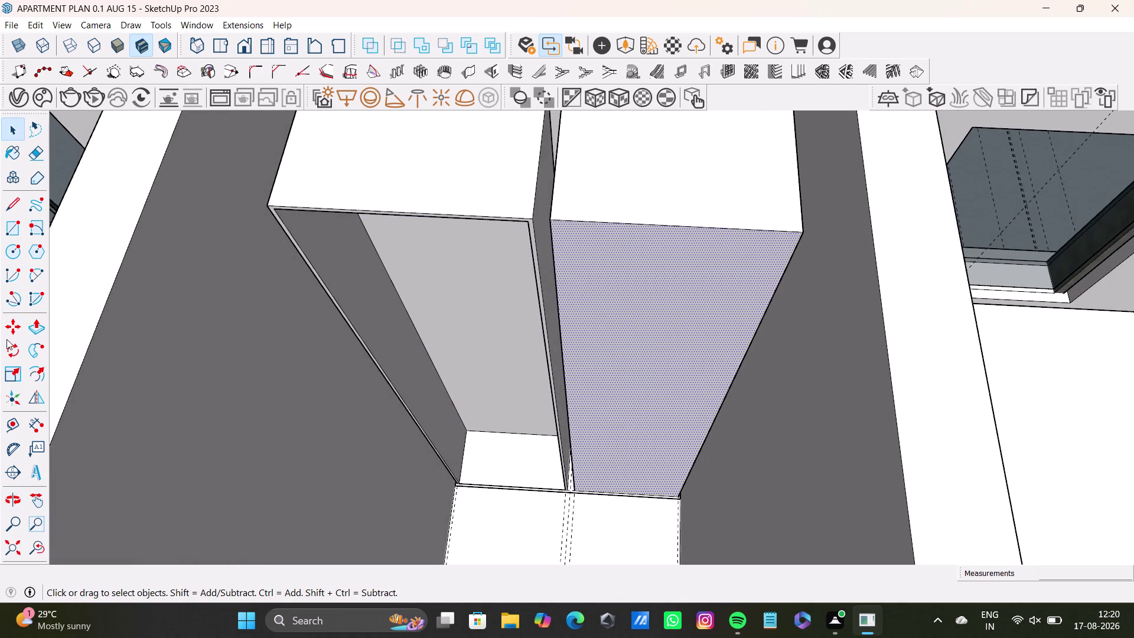
drag(38, 376, 49, 376)
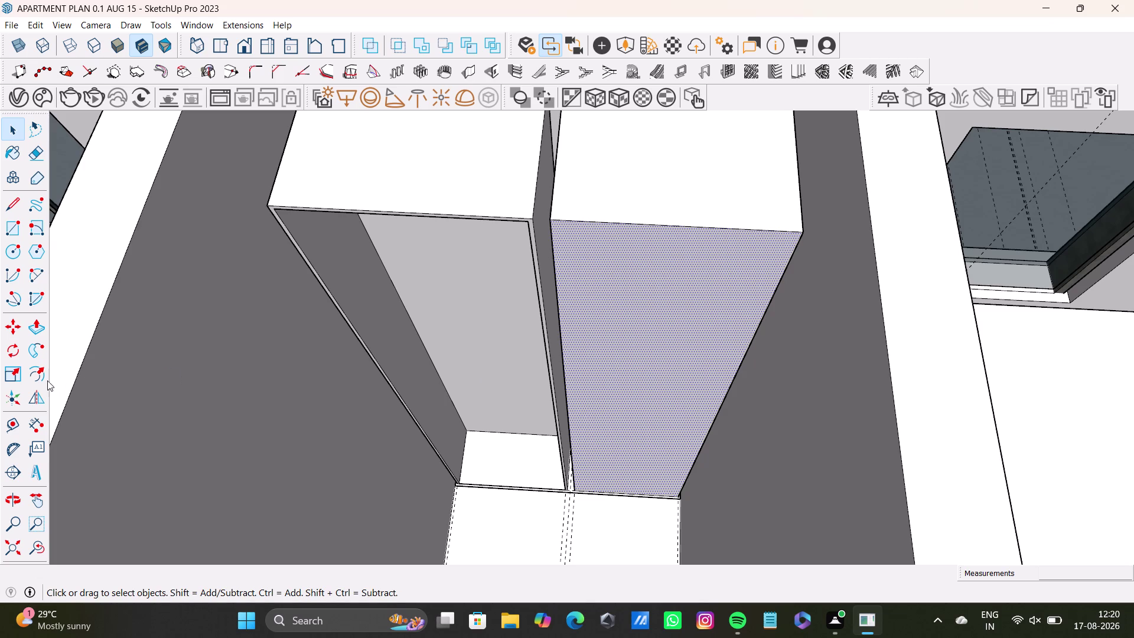
drag(43, 381, 57, 379)
click(40, 375)
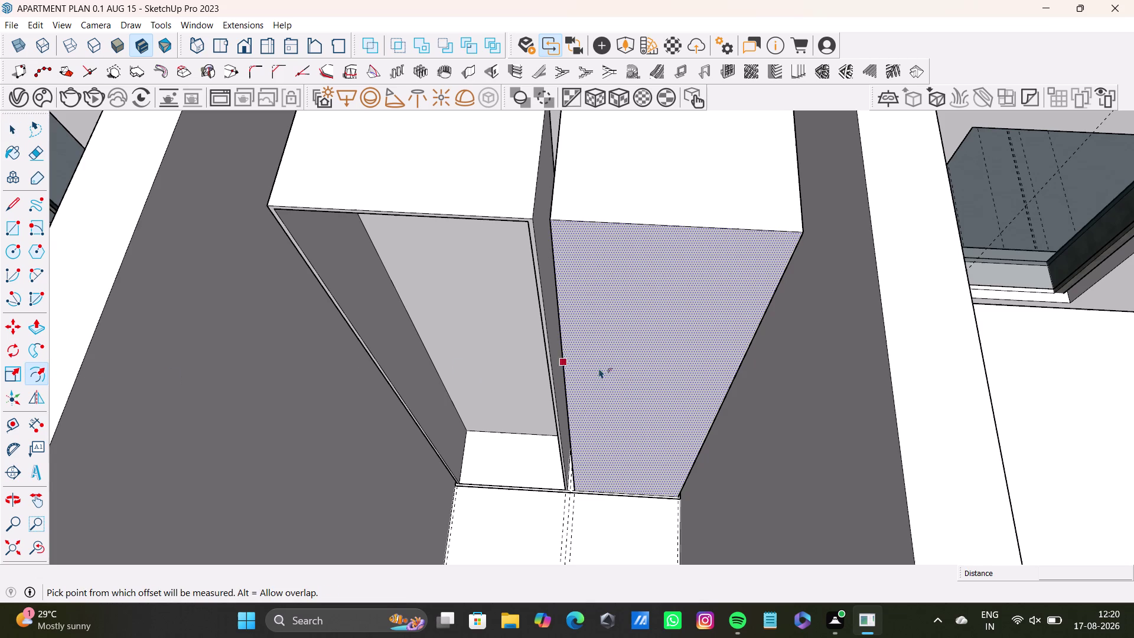
click(631, 366)
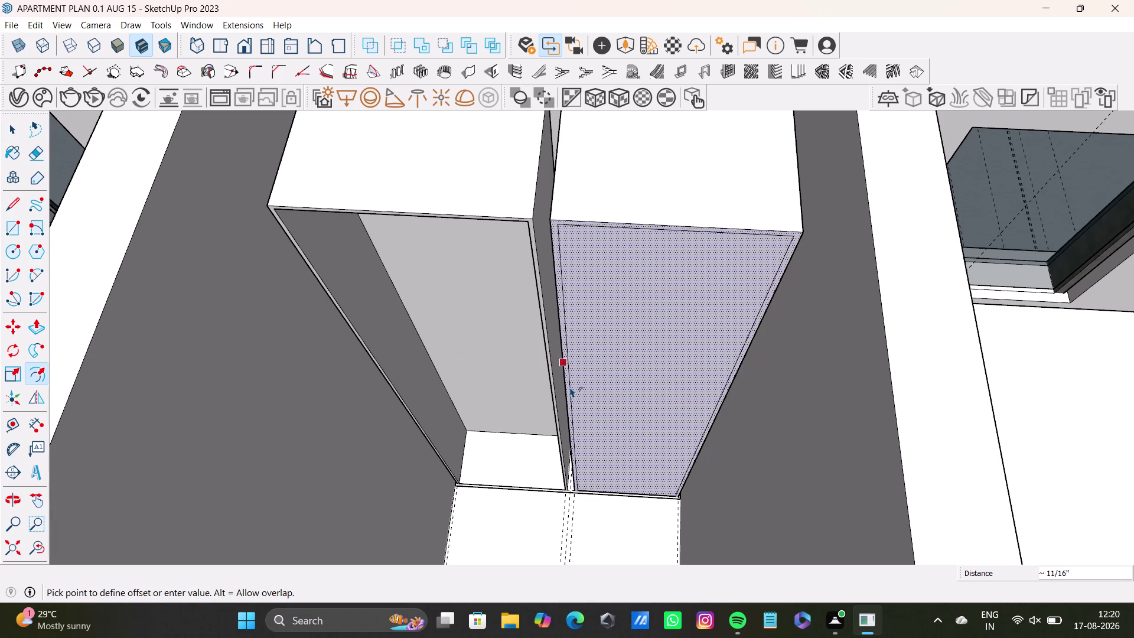
click(569, 387)
Undo and redo the offset so the right front gets a thin inset rim.
middle_drag(620, 394, 666, 292)
middle_drag(653, 285, 618, 397)
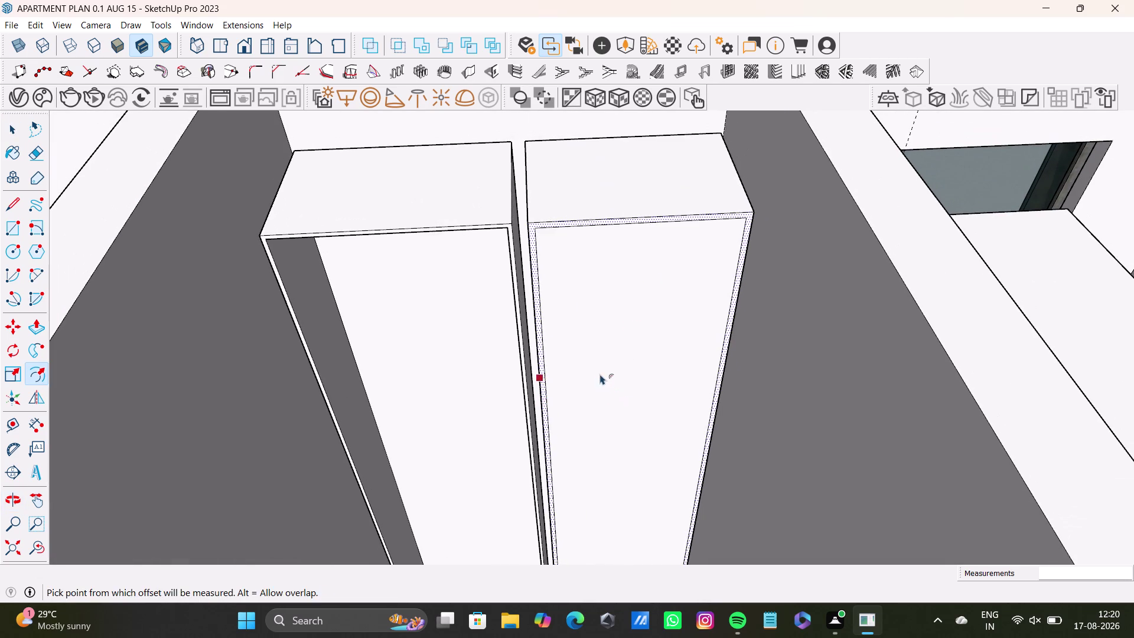
middle_drag(605, 373, 574, 247)
scroll(up, 3)
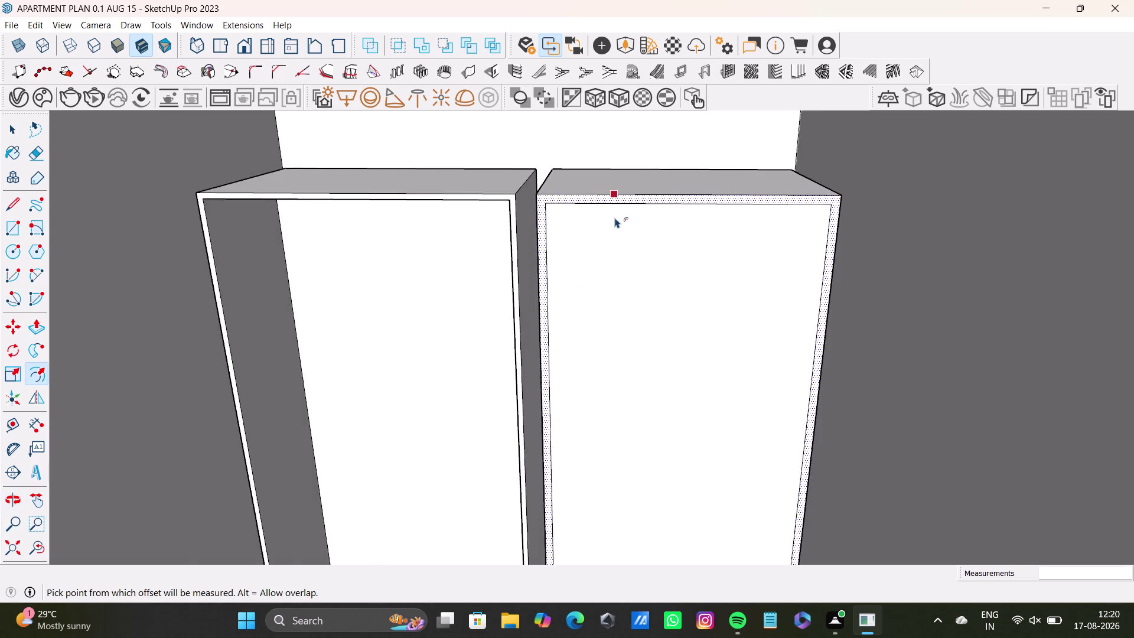
scroll(up, 3)
scroll(up, 3)
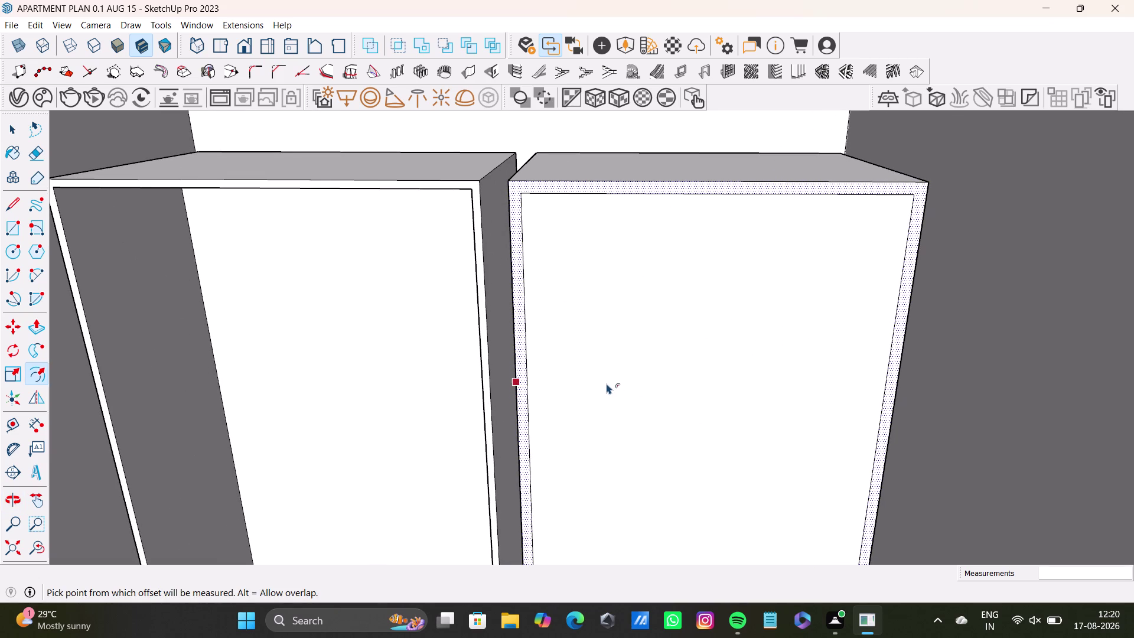
key(ctrl+z)
click(634, 385)
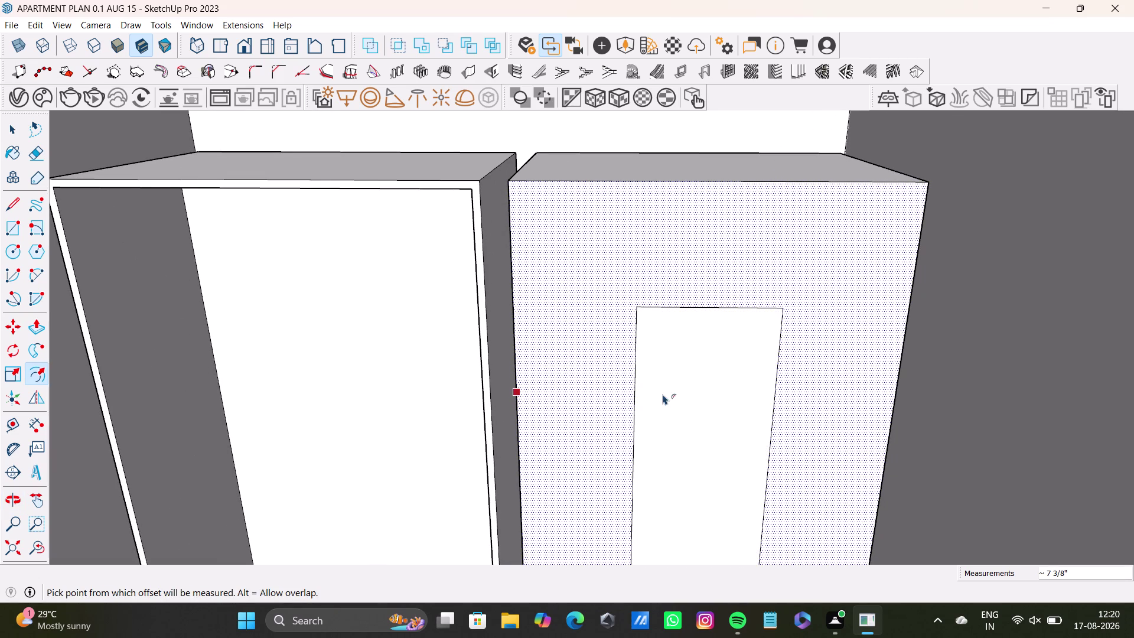
key(ctrl+z)
drag(661, 399, 528, 361)
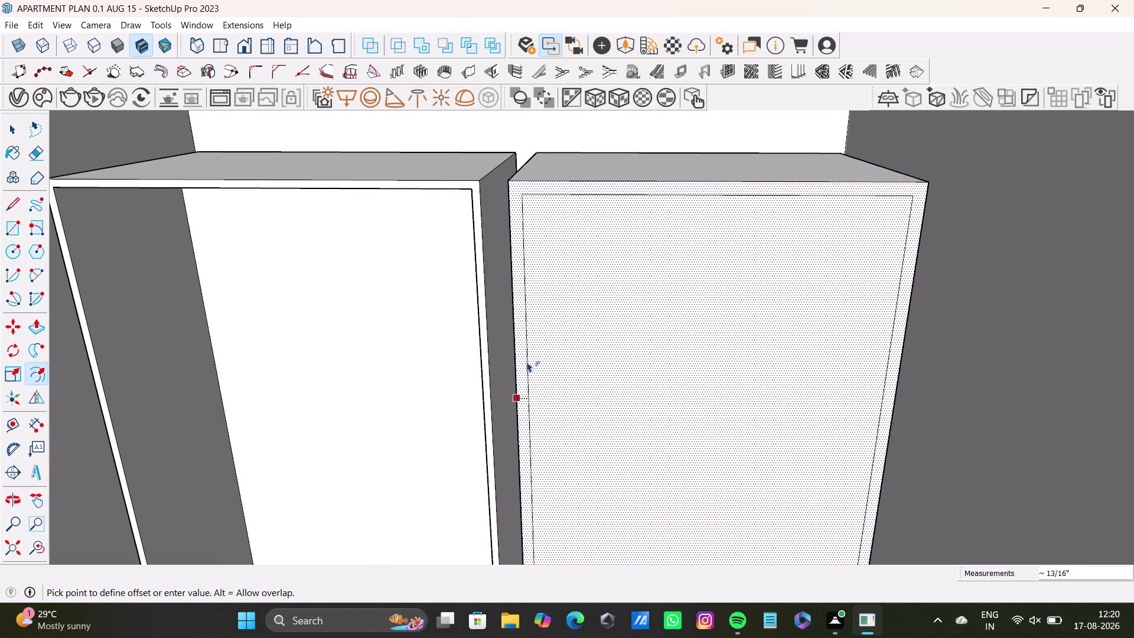
drag(527, 361, 522, 361)
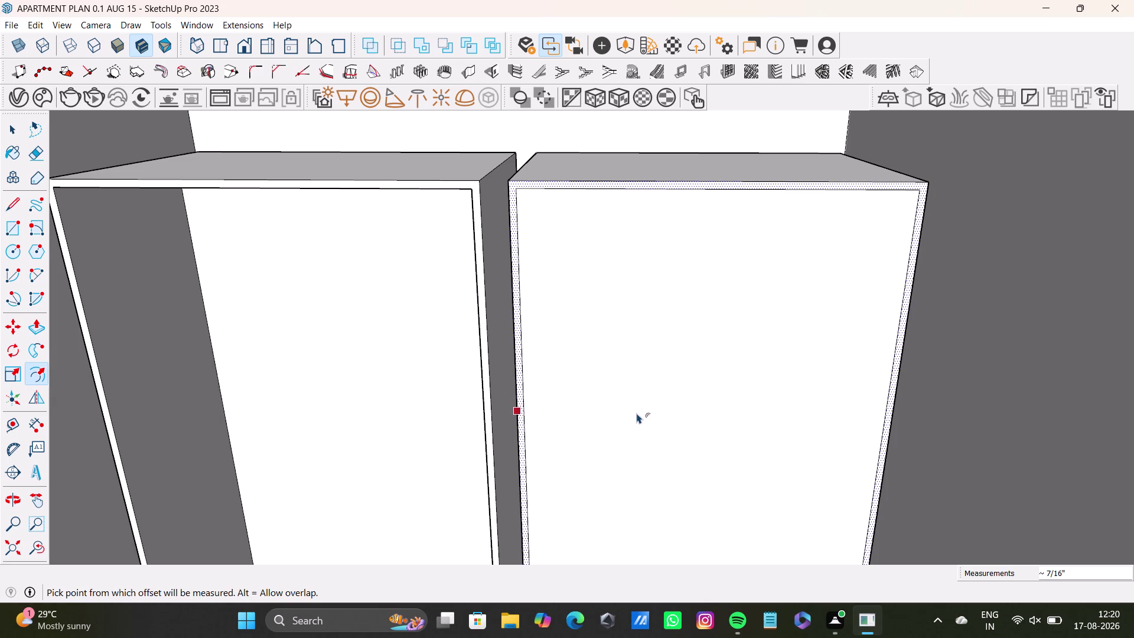
Push/Pull the inner front face deep into the right cabinet box.
scroll(down, 3)
middle_drag(624, 421, 609, 383)
middle_drag(611, 395, 608, 539)
key(space)
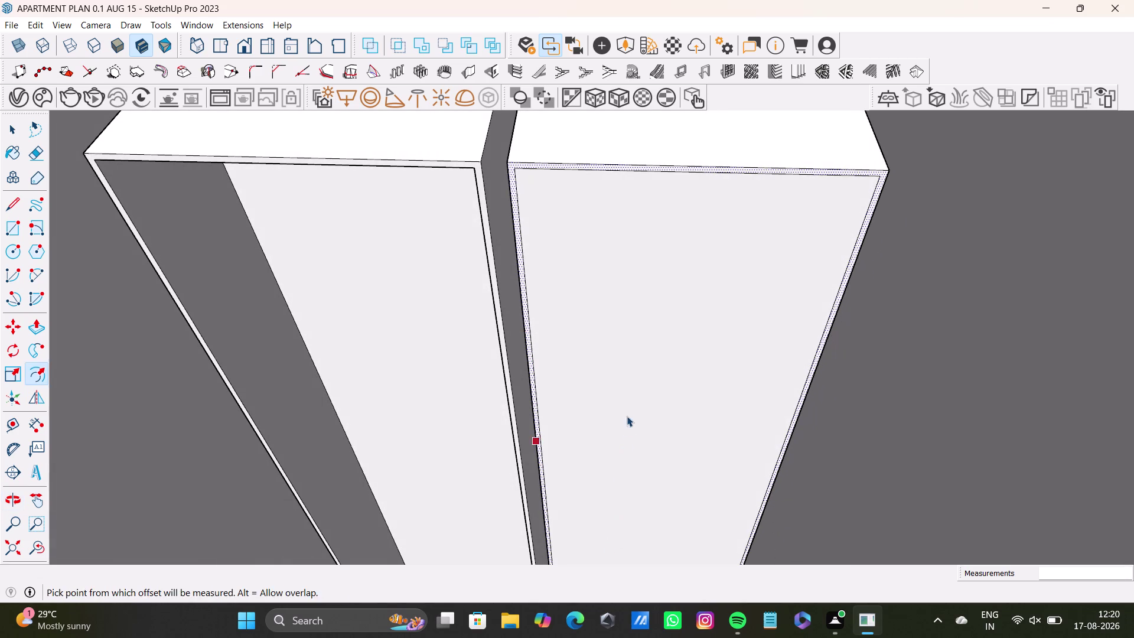
click(630, 409)
key(p)
drag(628, 408, 634, 334)
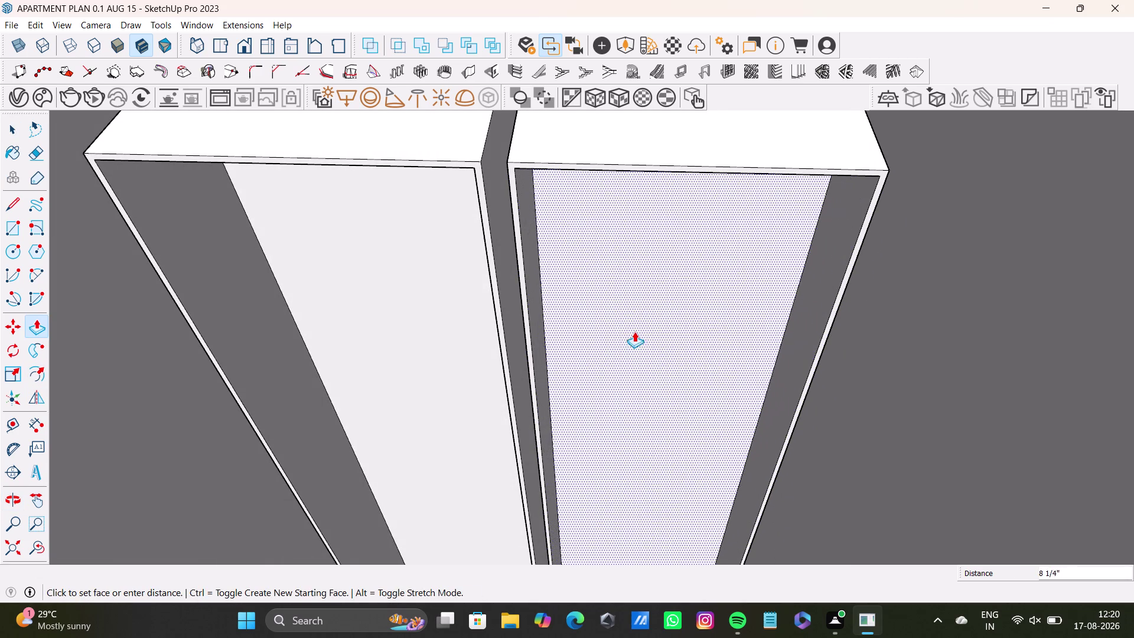
drag(634, 334, 439, 256)
middle_drag(540, 399, 564, 538)
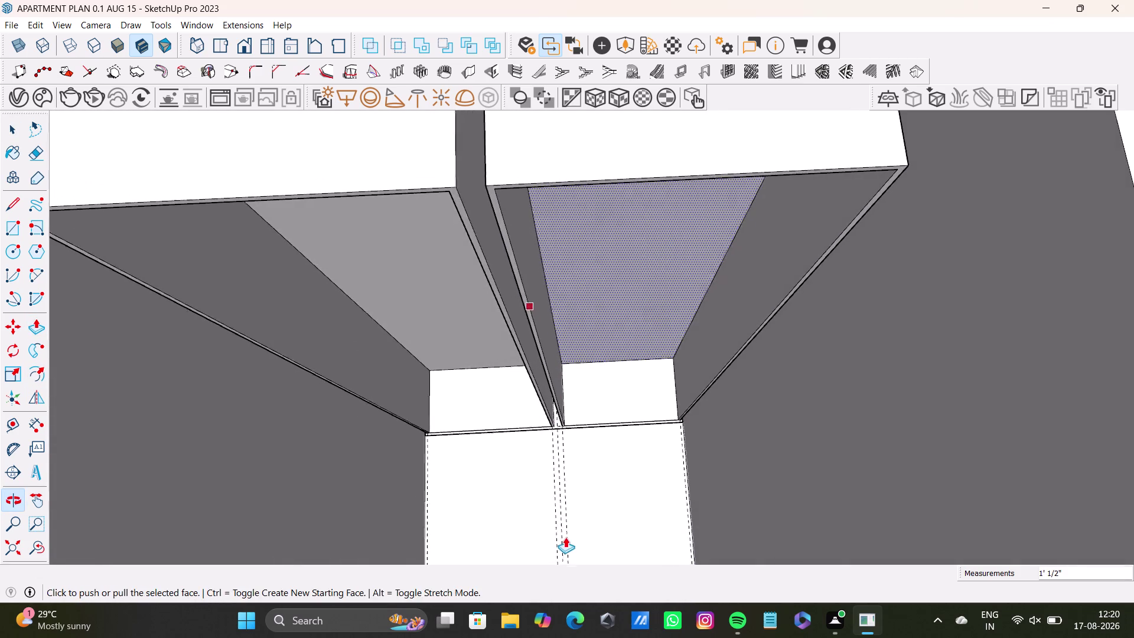
scroll(down, 3)
middle_drag(564, 490, 645, 455)
scroll(up, 3)
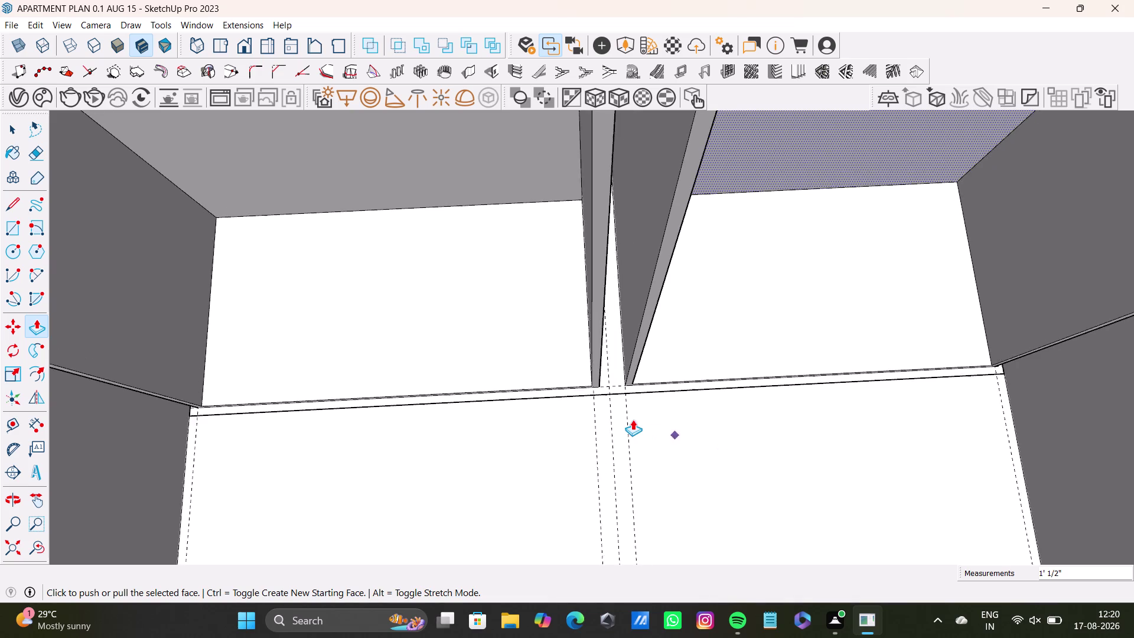
scroll(up, 3)
scroll(down, 3)
scroll(down, 3)
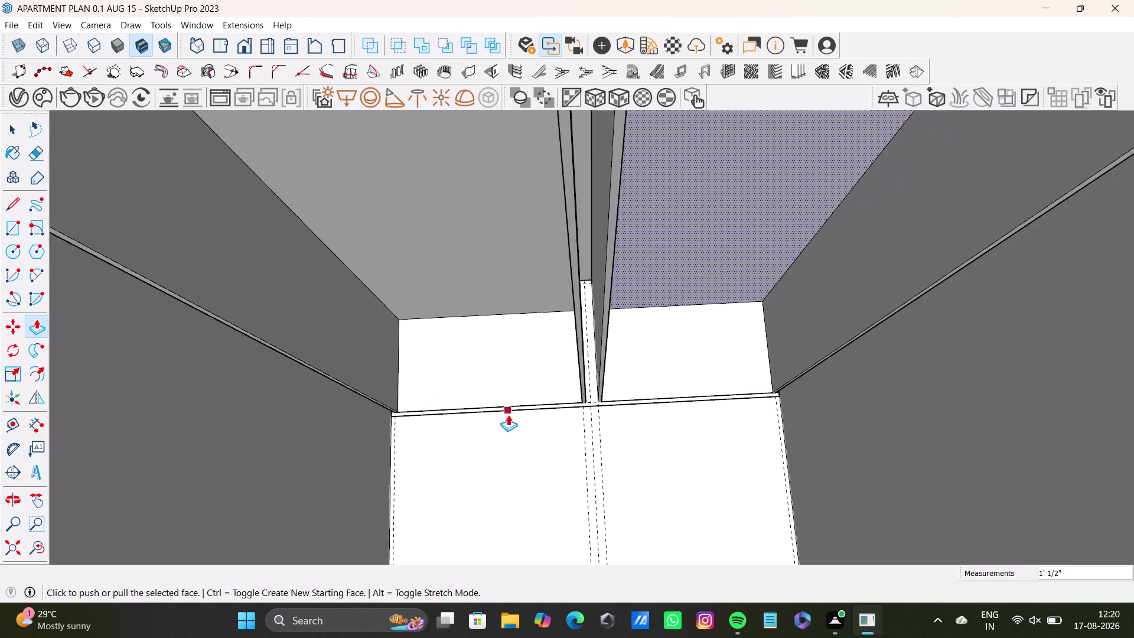
scroll(down, 3)
middle_drag(551, 400, 628, 527)
scroll(down, 3)
middle_drag(635, 477, 641, 409)
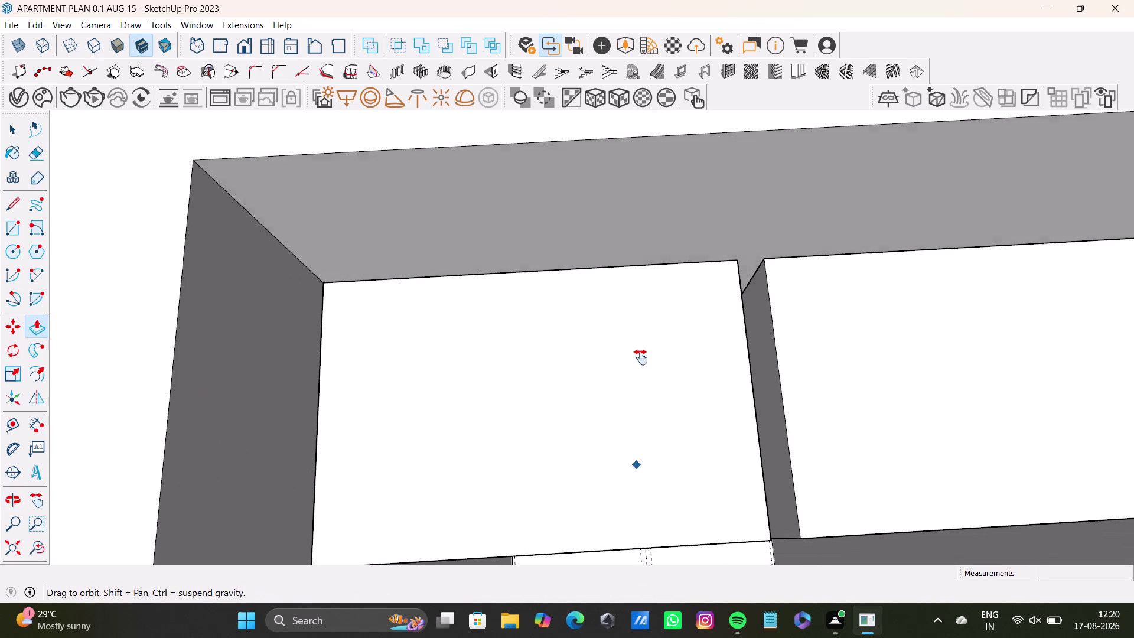
middle_drag(640, 410, 640, 312)
middle_drag(648, 352, 638, 238)
scroll(down, 3)
middle_drag(650, 350, 626, 237)
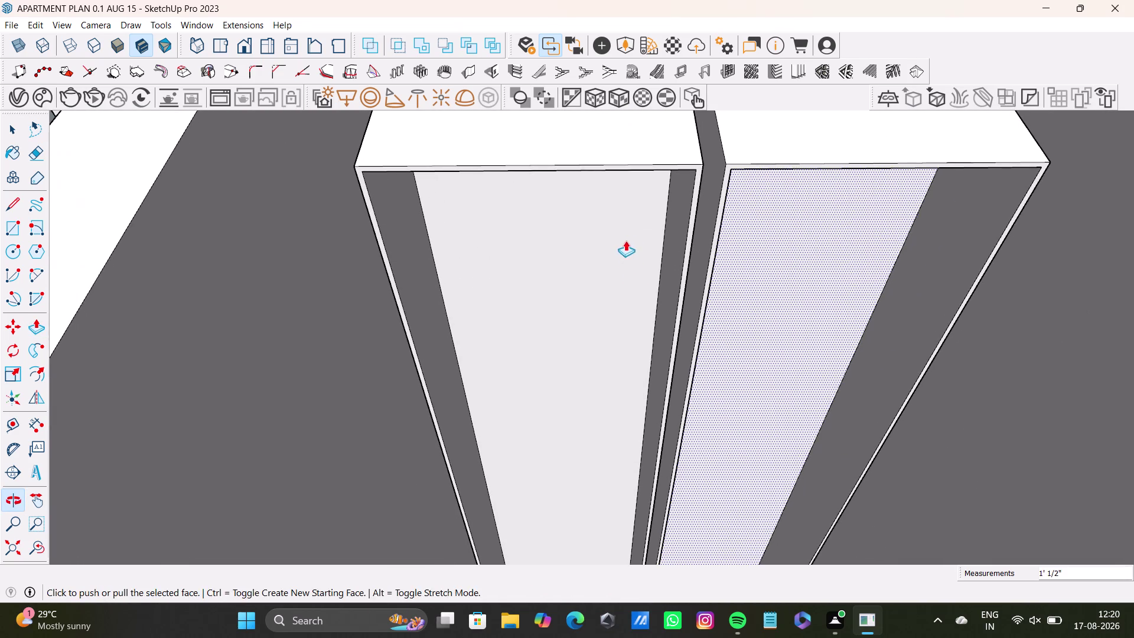
middle_drag(651, 302, 640, 369)
middle_drag(636, 362, 626, 344)
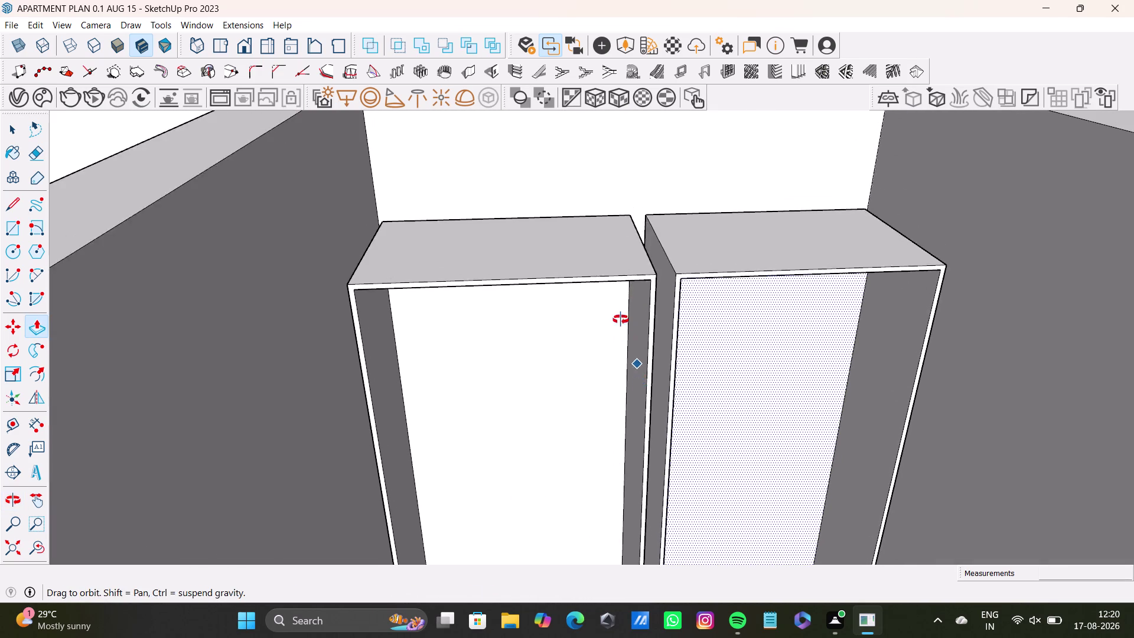
middle_drag(626, 345, 508, 223)
scroll(up, 3)
middle_drag(527, 331, 525, 259)
middle_drag(573, 282, 573, 284)
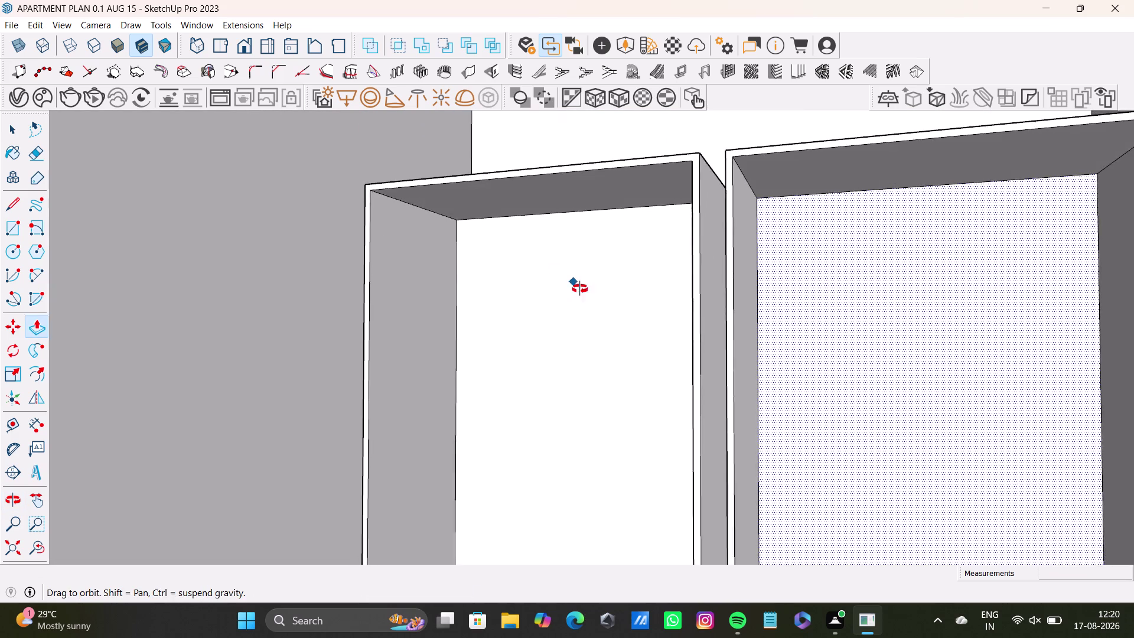
middle_drag(573, 284, 602, 366)
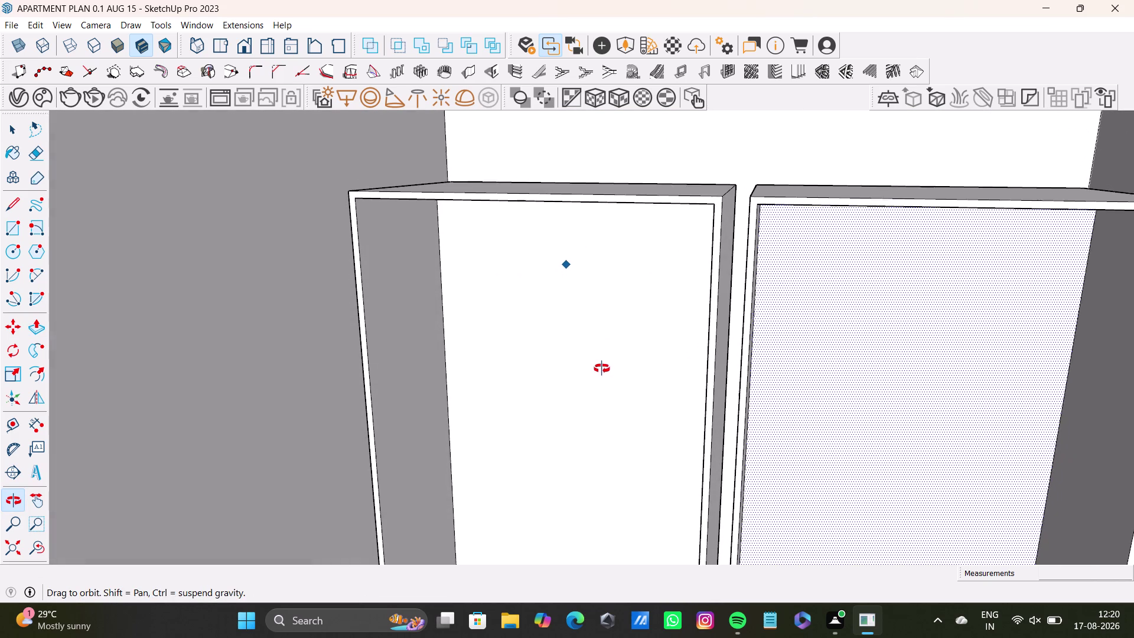
middle_drag(603, 366, 549, 268)
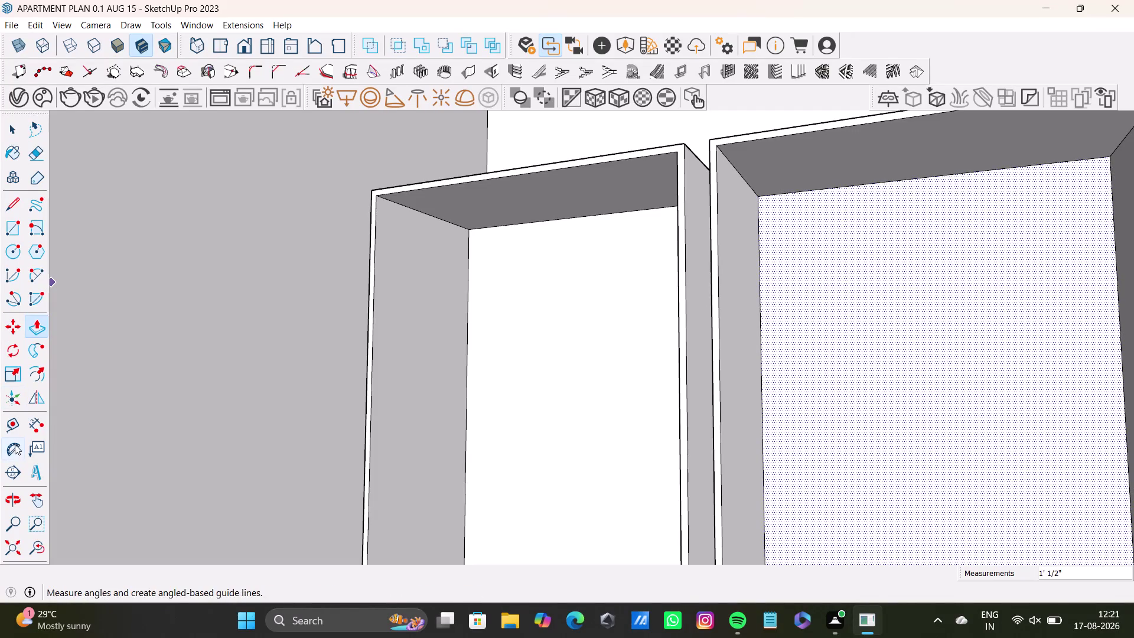
Place a guide 1' below the inner wall's top edge, then one 1" below that.
click(15, 430)
click(425, 211)
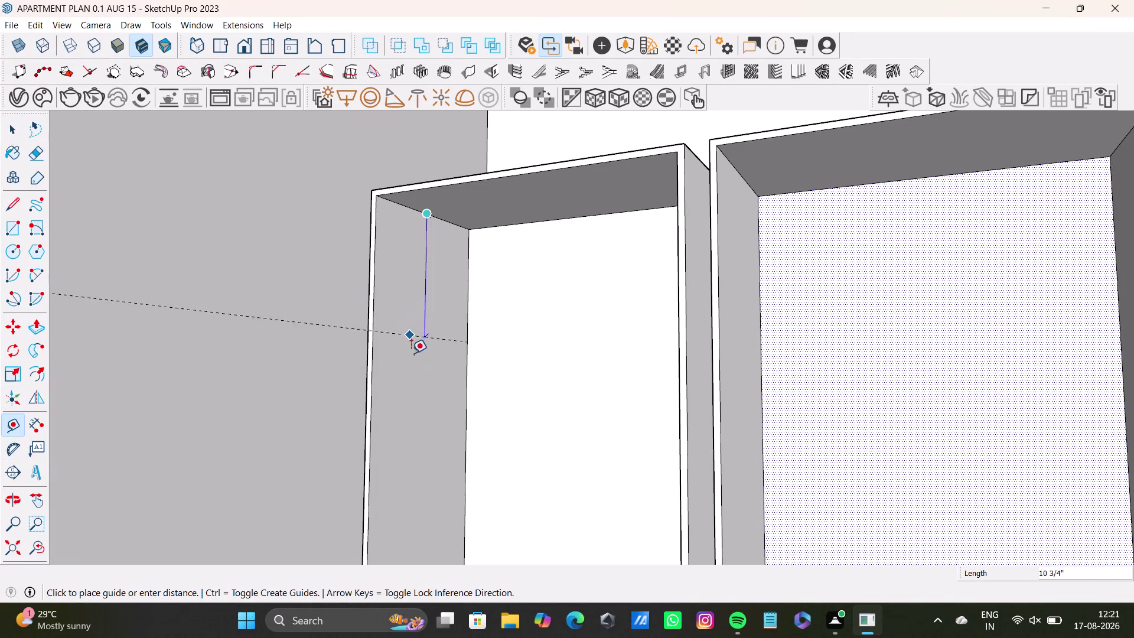
text(1')
key(Return)
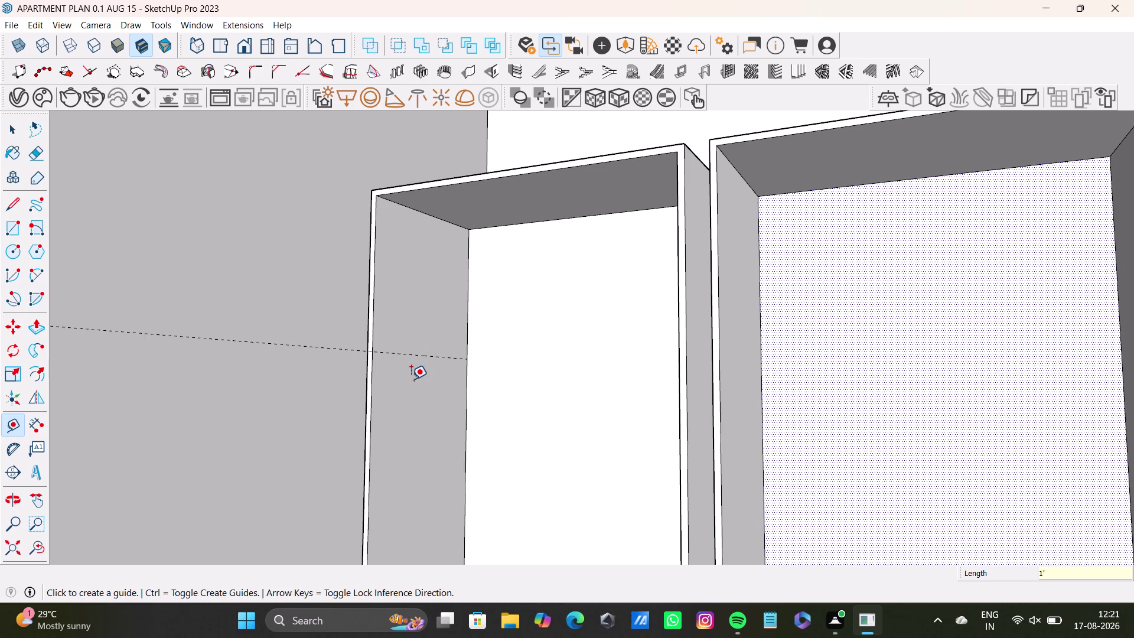
click(428, 356)
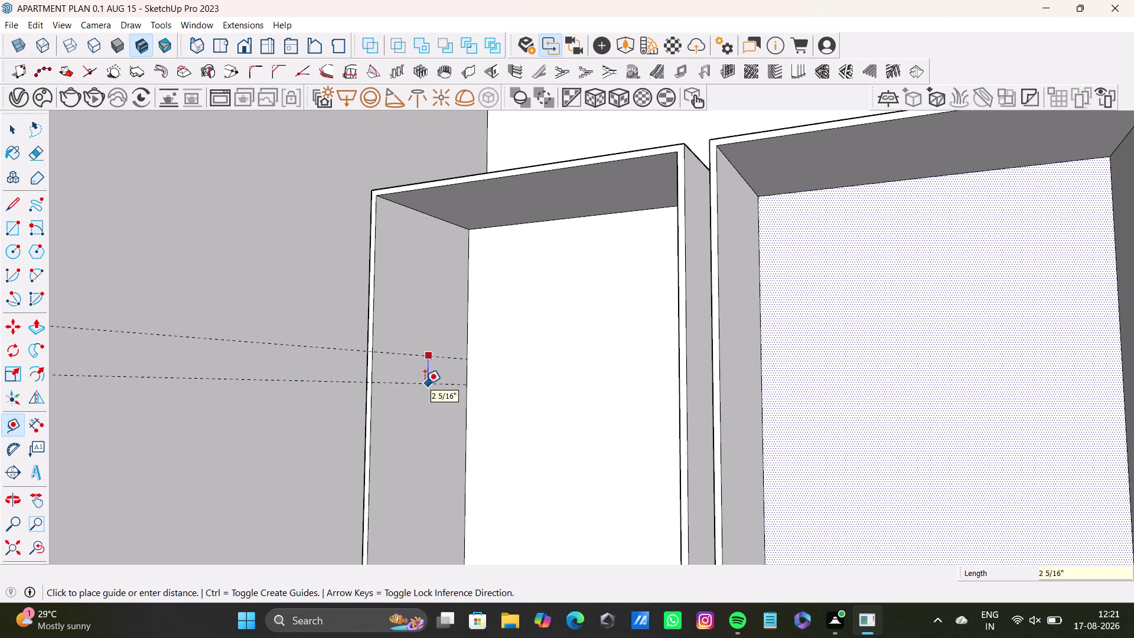
key(1)
key(shift+quotedbl)
key(Return)
Add a second guide pair lower down the wall: 1' then 1".
scroll(down, 3)
middle_drag(432, 418, 447, 248)
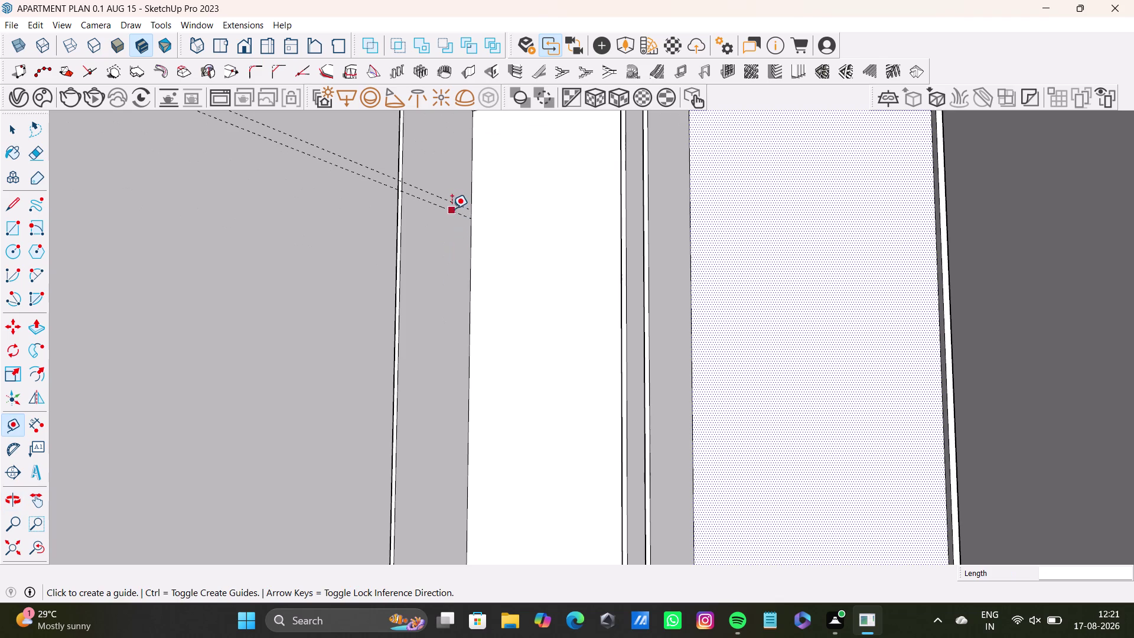
click(452, 207)
text(1')
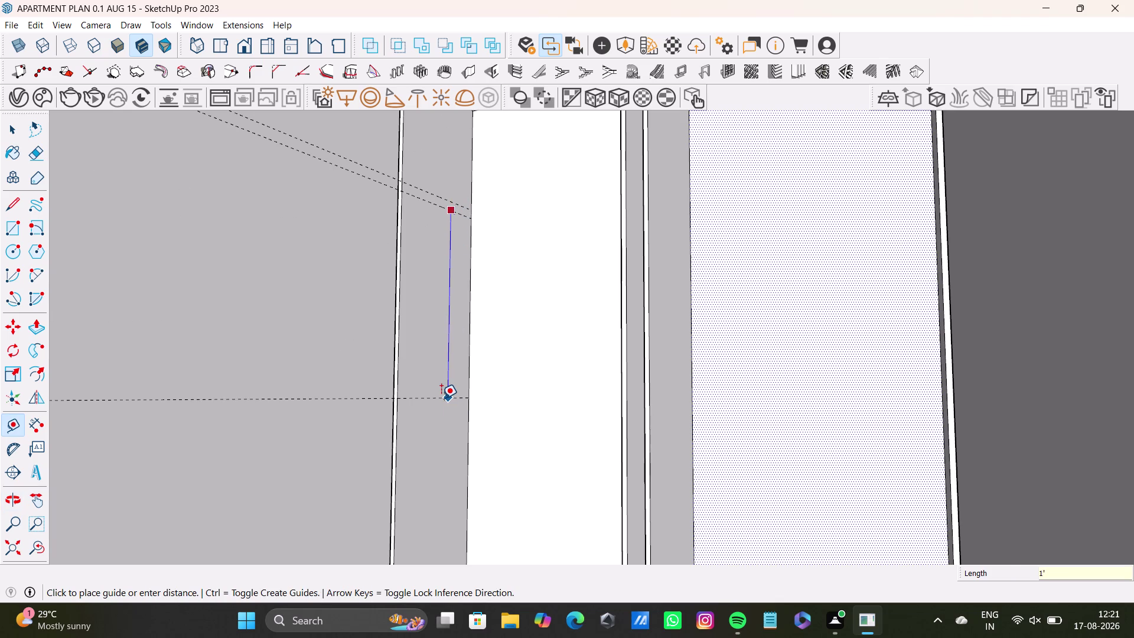
key(Return)
click(442, 315)
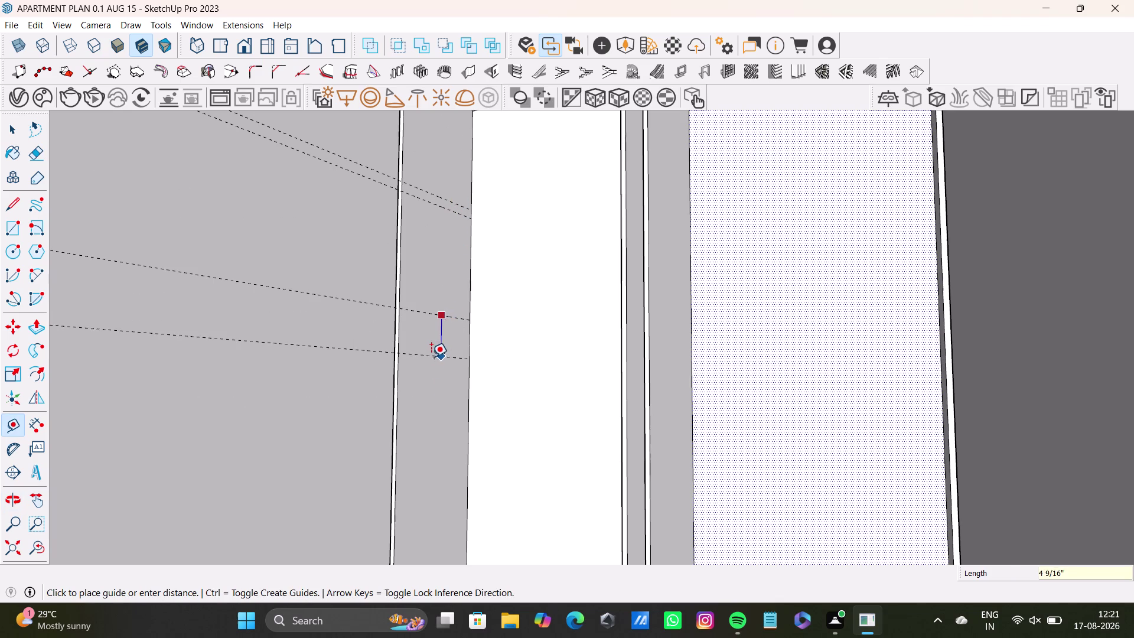
key(1)
key(shift+quotedbl)
key(Return)
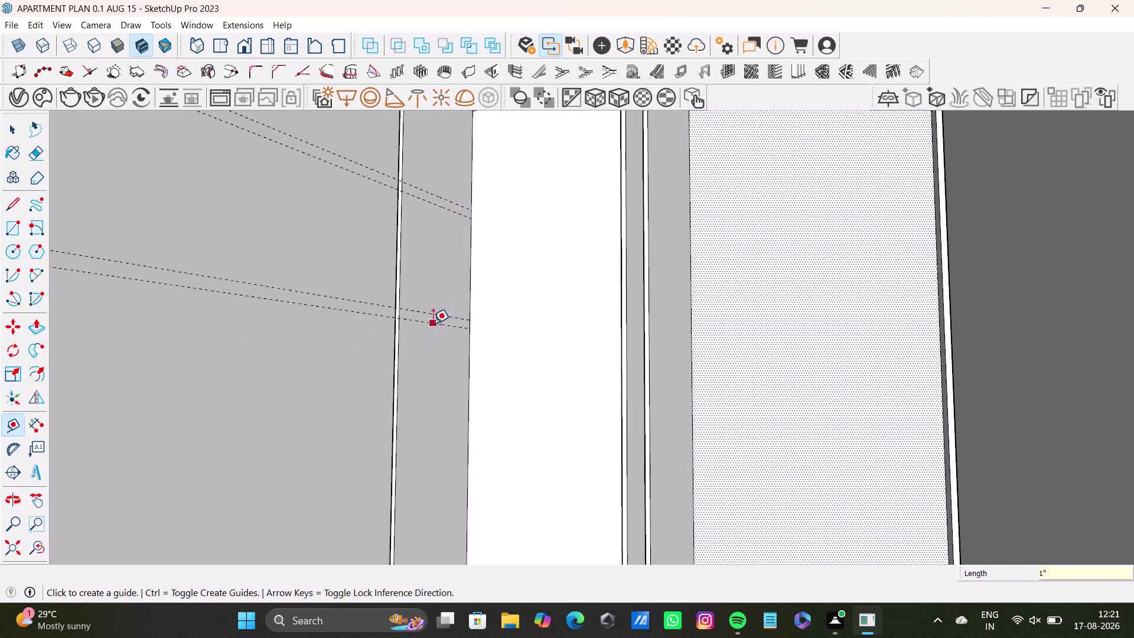
Add a third guide pair below the shelf line: 1' then 1".
drag(434, 323, 435, 329)
text(1)
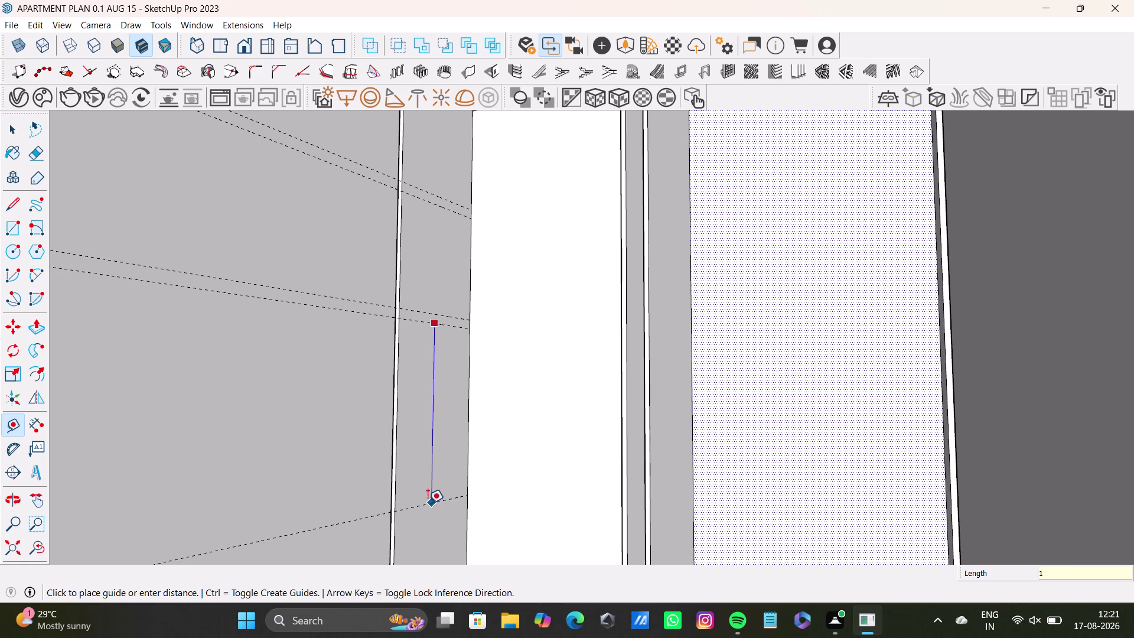
text(')
key(Return)
click(432, 434)
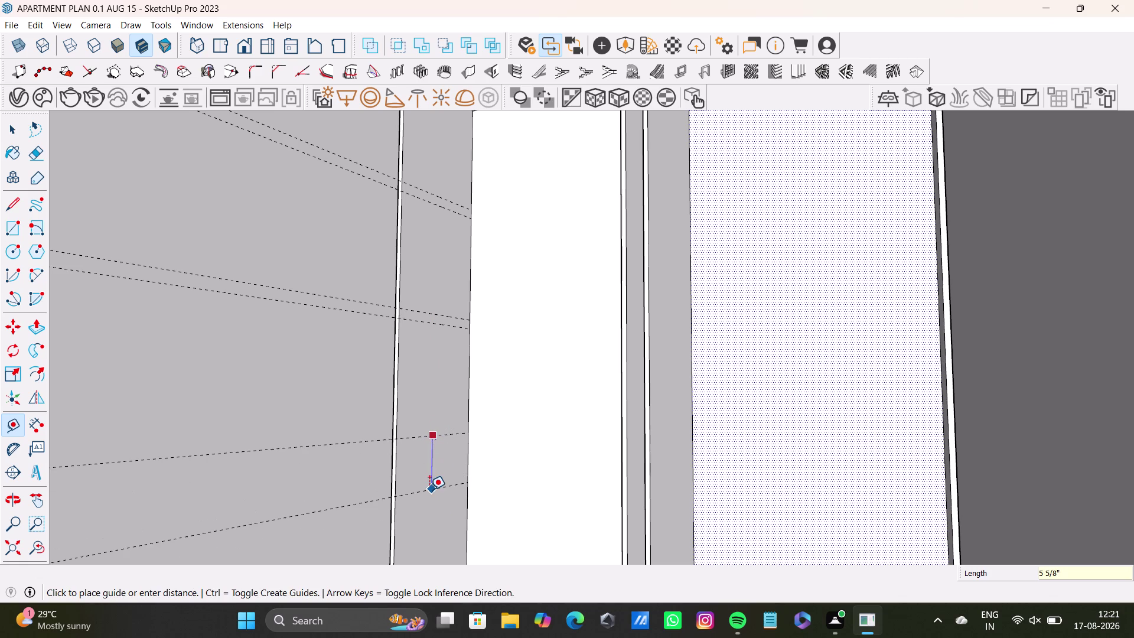
text(1")
key(Return)
scroll(down, 3)
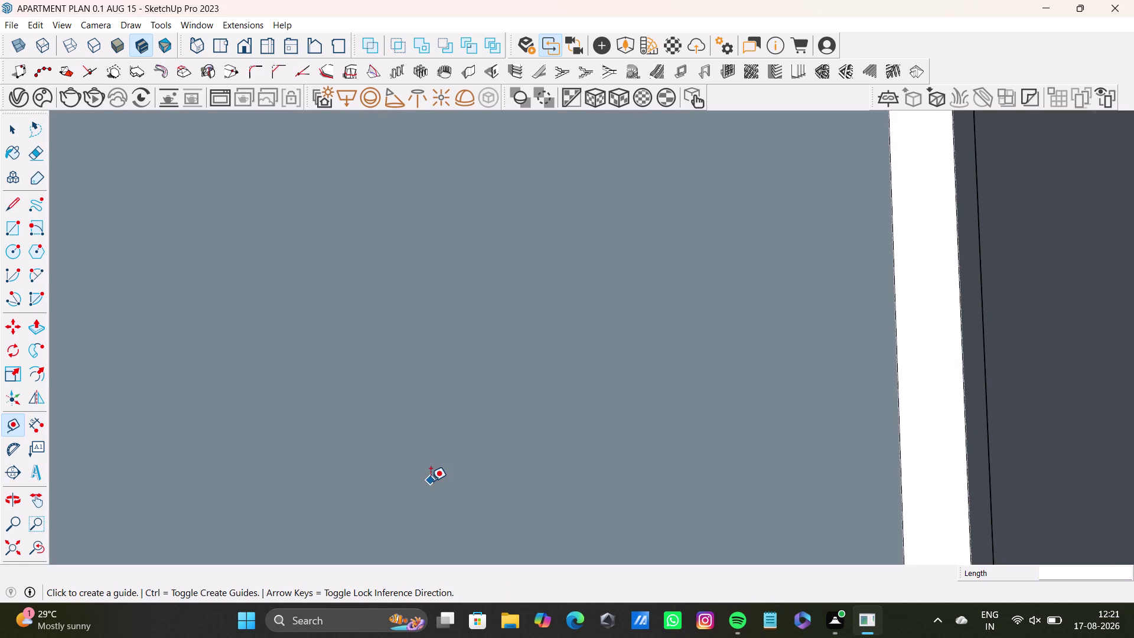
Fit the whole apartment in view, then orbit and zoom onto the wardrobe cabinets.
click(35, 556)
scroll(down, 3)
middle_drag(427, 458, 428, 450)
click(35, 548)
click(17, 551)
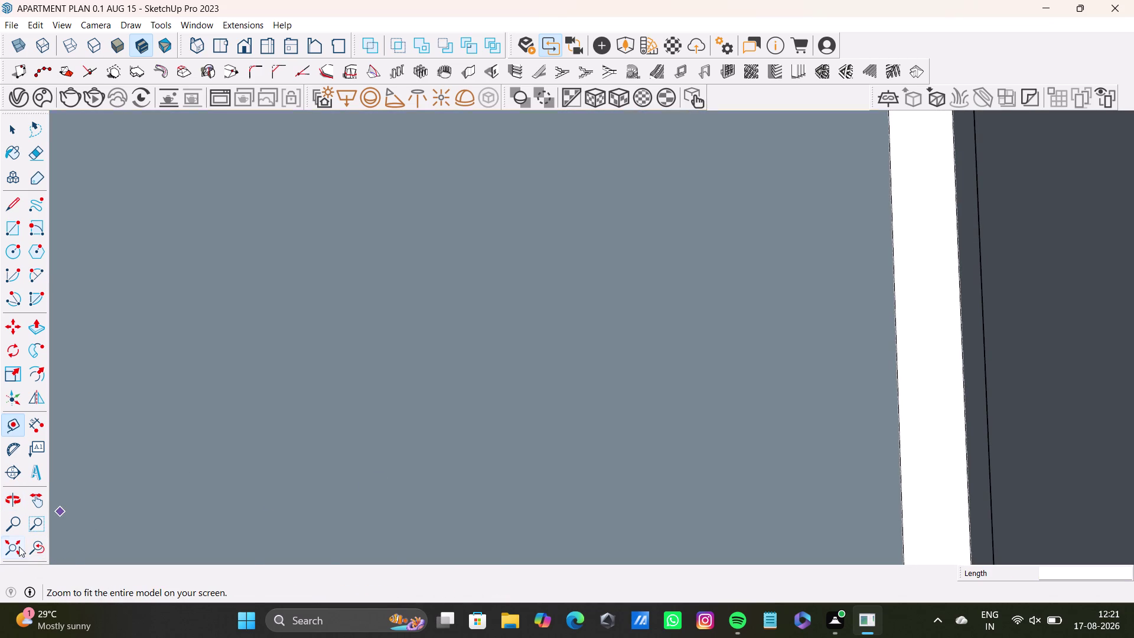
middle_drag(488, 430, 455, 619)
scroll(up, 3)
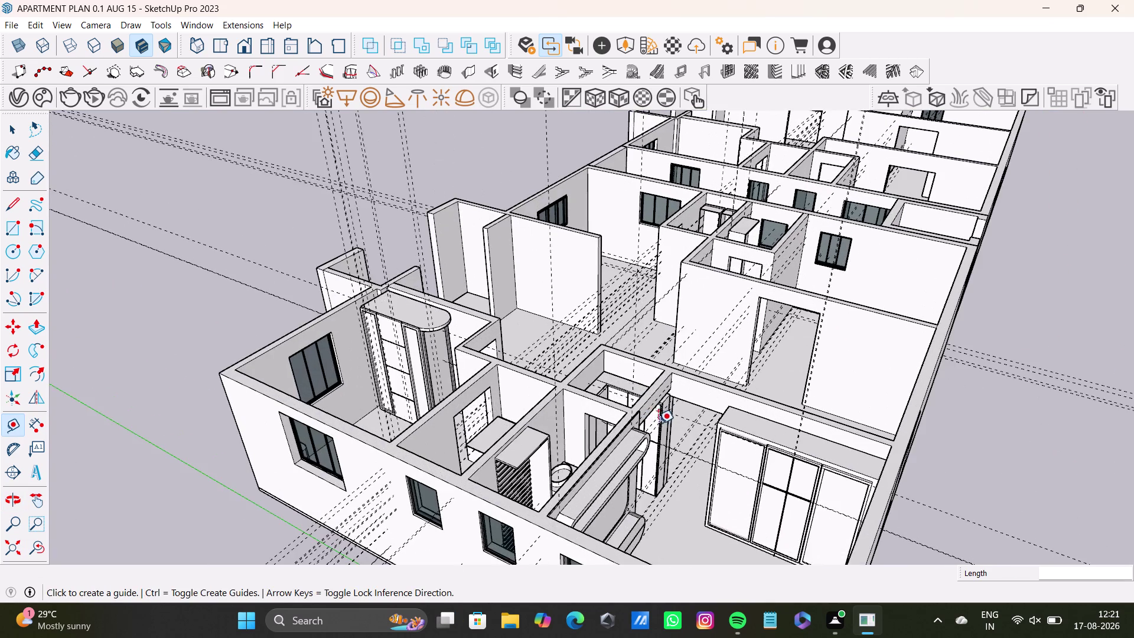
scroll(up, 3)
middle_drag(660, 453, 719, 478)
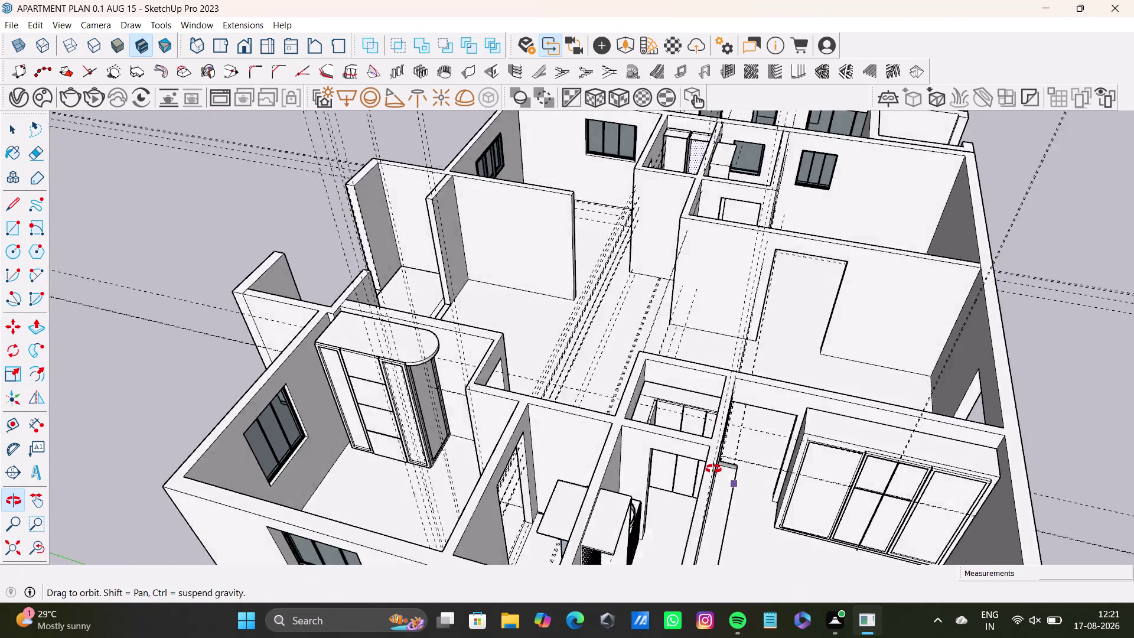
middle_drag(719, 478, 704, 540)
scroll(up, 3)
middle_drag(678, 218, 643, 548)
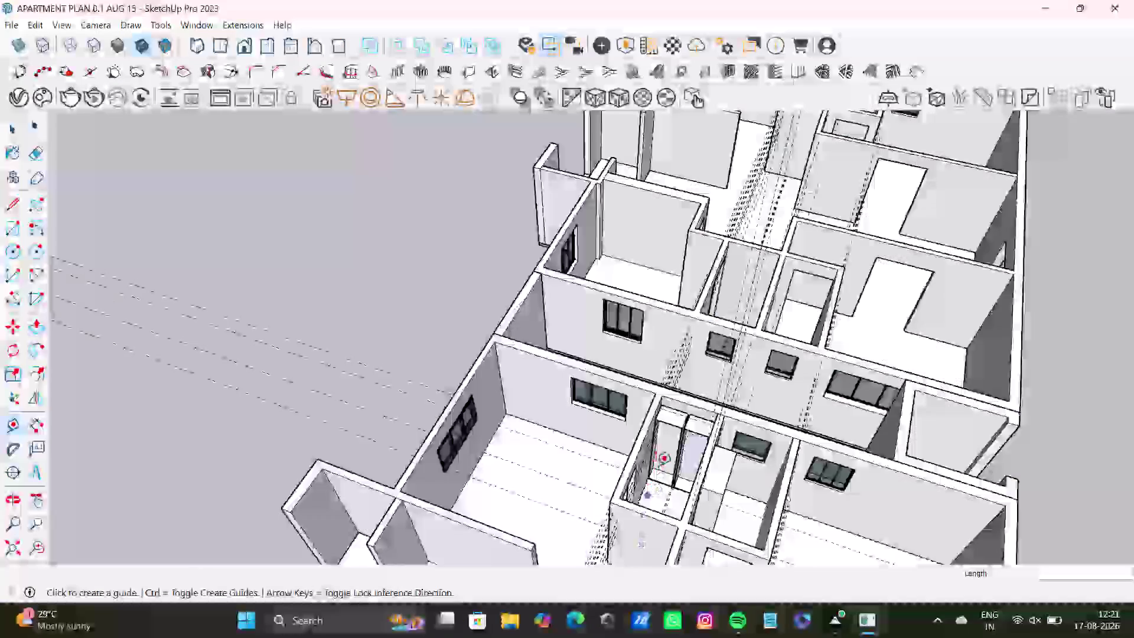
scroll(up, 3)
middle_drag(675, 451, 632, 407)
scroll(up, 3)
middle_drag(649, 427, 646, 410)
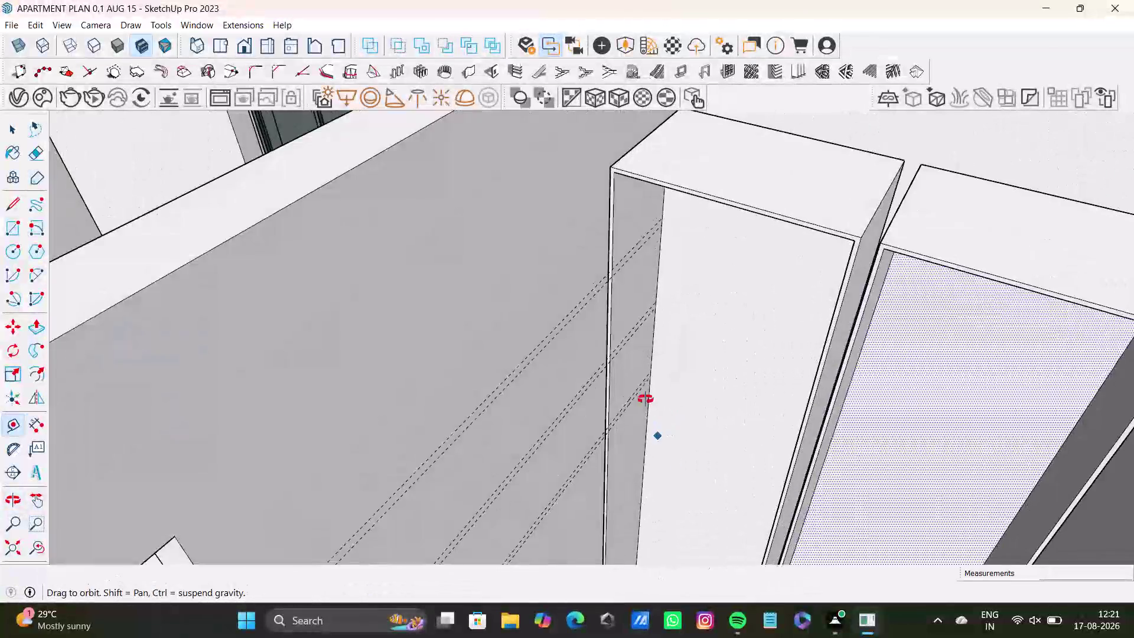
middle_drag(645, 410, 640, 204)
middle_drag(611, 289, 571, 167)
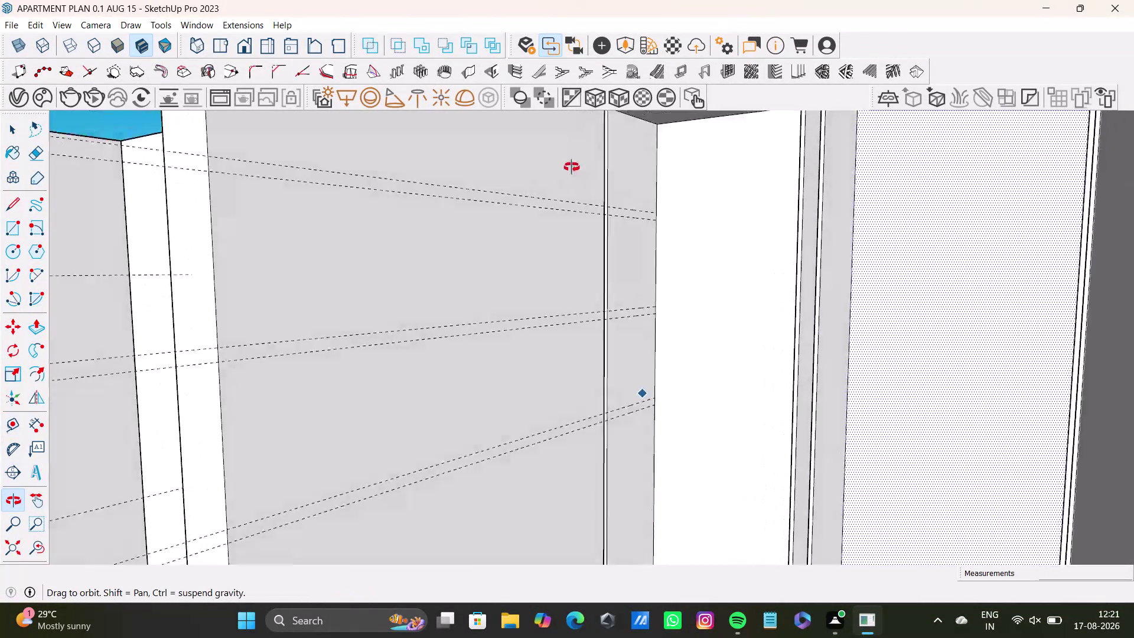
middle_drag(572, 167, 614, 202)
scroll(down, 3)
middle_drag(620, 259, 627, 283)
Orbit across the apartment and zoom back into the wardrobe boxes' inner wall.
click(8, 553)
middle_drag(589, 248, 563, 471)
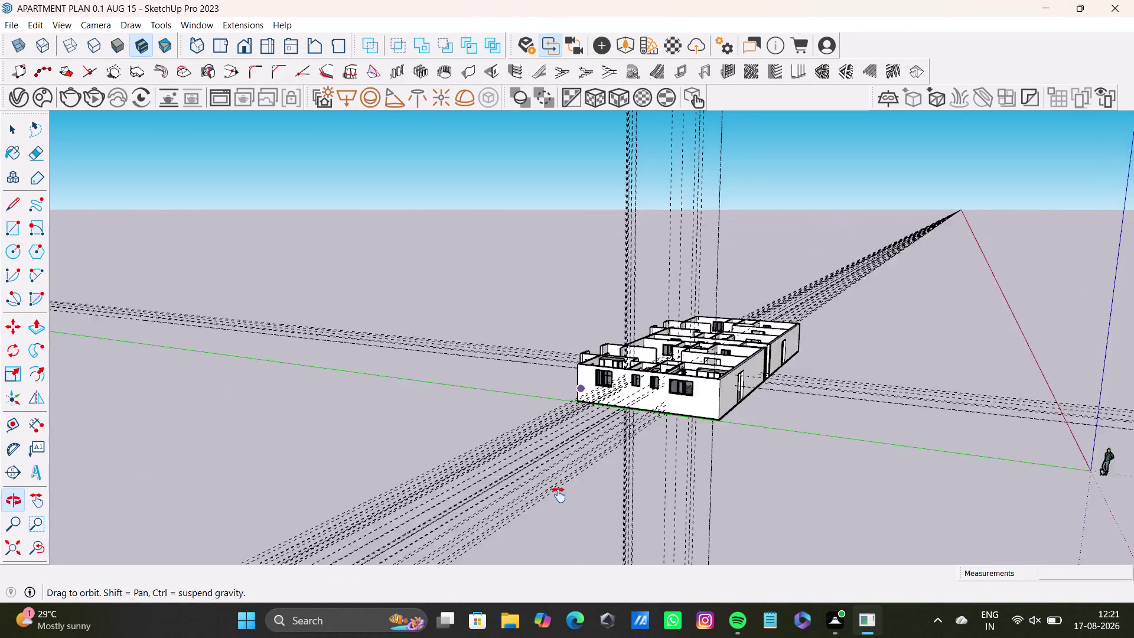
middle_drag(564, 470, 557, 507)
scroll(up, 3)
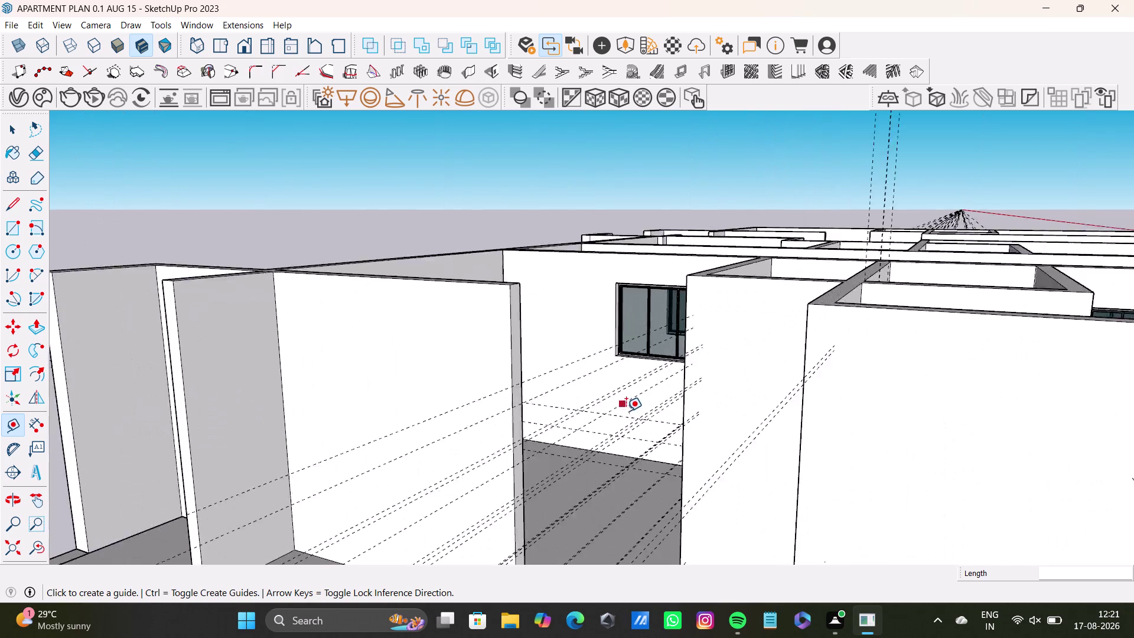
scroll(up, 3)
scroll(down, 3)
middle_drag(648, 560, 645, 458)
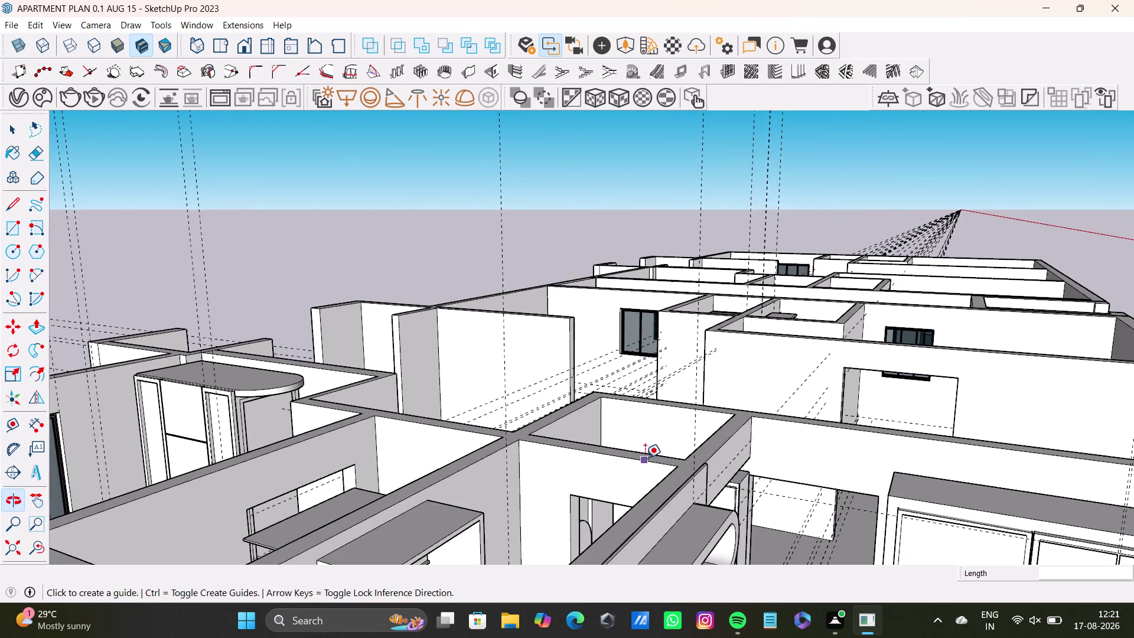
middle_drag(645, 459, 645, 605)
scroll(down, 3)
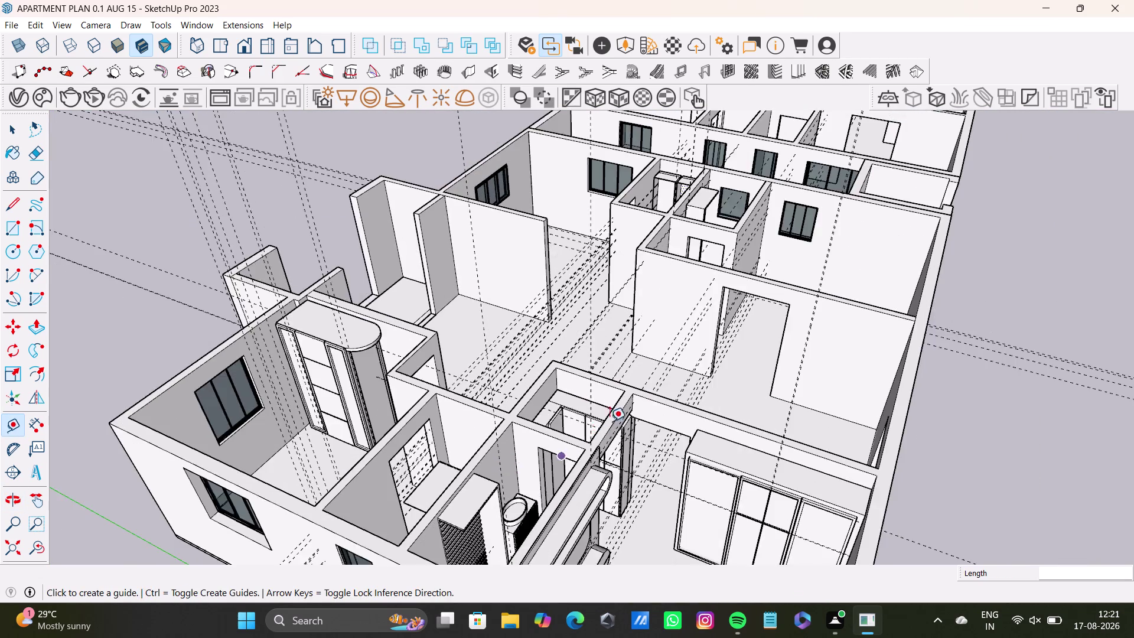
middle_drag(609, 419, 538, 637)
scroll(up, 3)
middle_drag(616, 325, 624, 346)
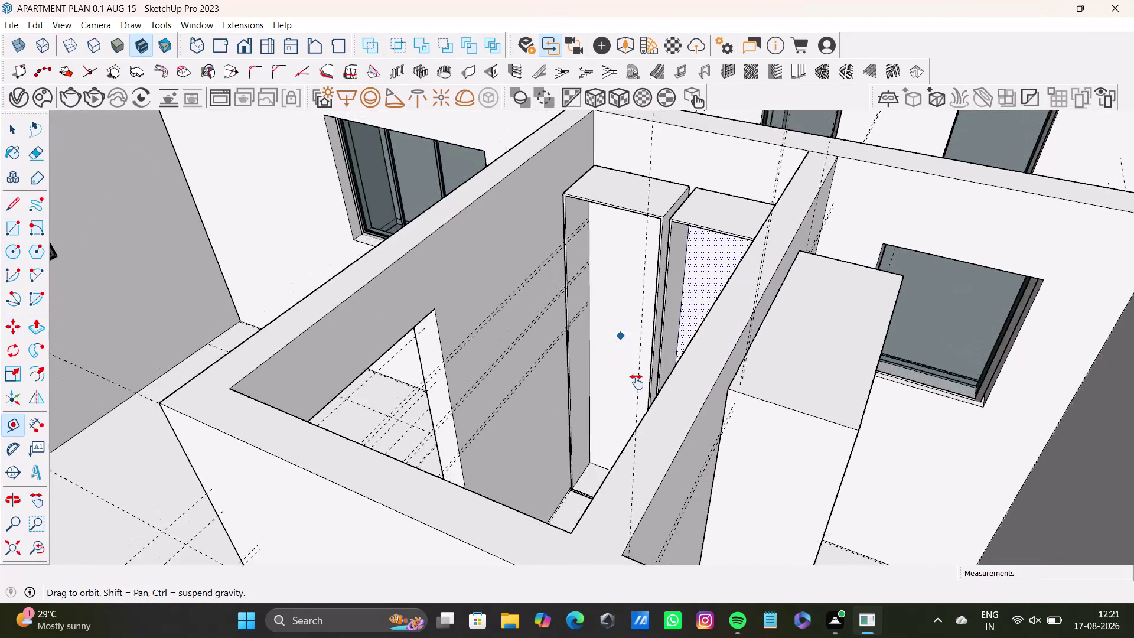
middle_drag(624, 346, 650, 412)
scroll(up, 3)
middle_drag(649, 401, 684, 455)
scroll(up, 3)
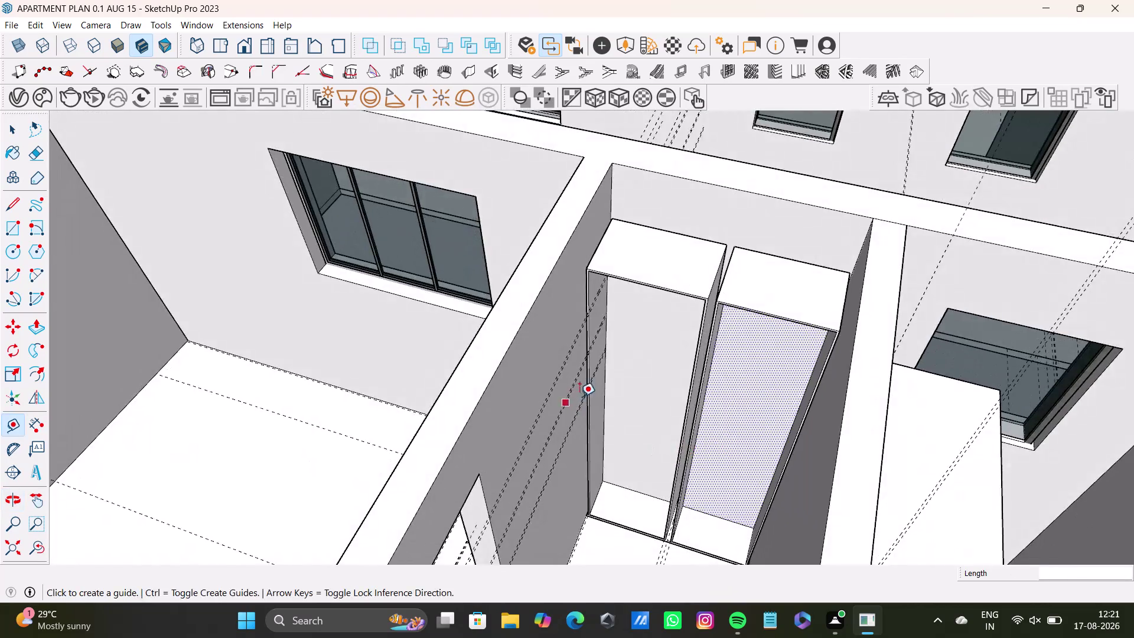
scroll(up, 3)
middle_drag(615, 400, 554, 353)
scroll(up, 3)
middle_drag(633, 362, 594, 342)
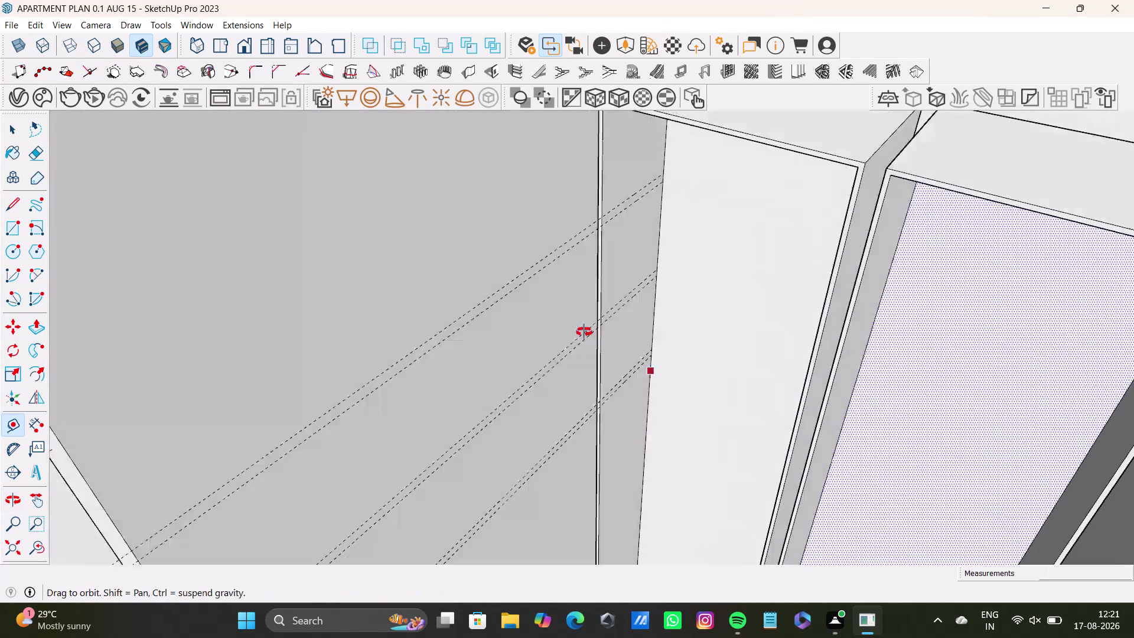
middle_drag(594, 342, 575, 261)
middle_drag(662, 281, 683, 324)
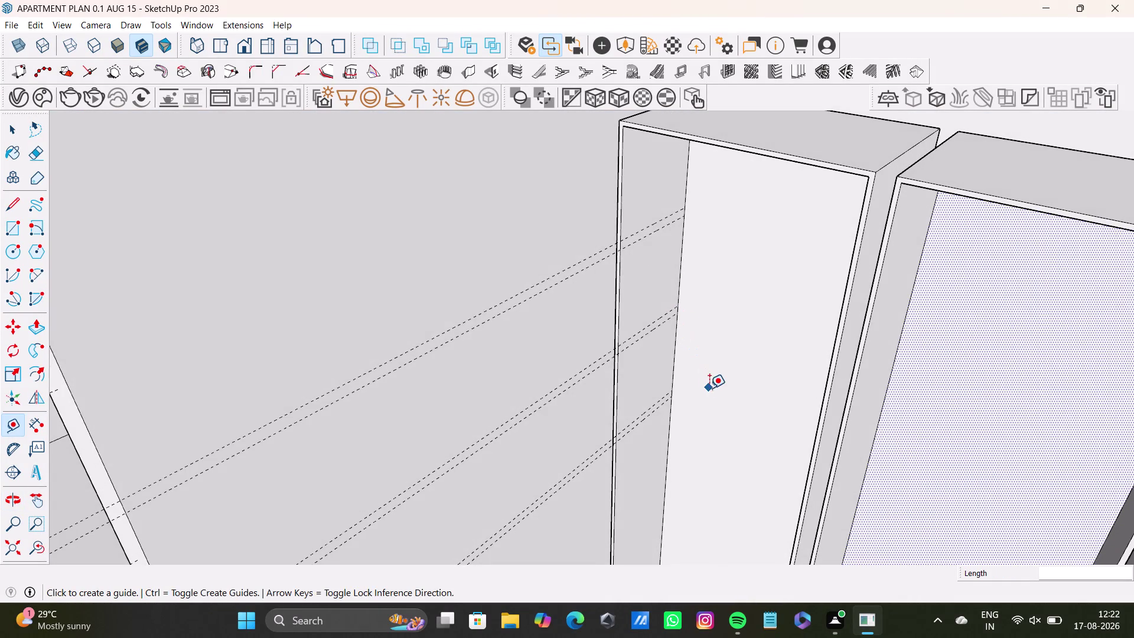
middle_drag(709, 388, 747, 222)
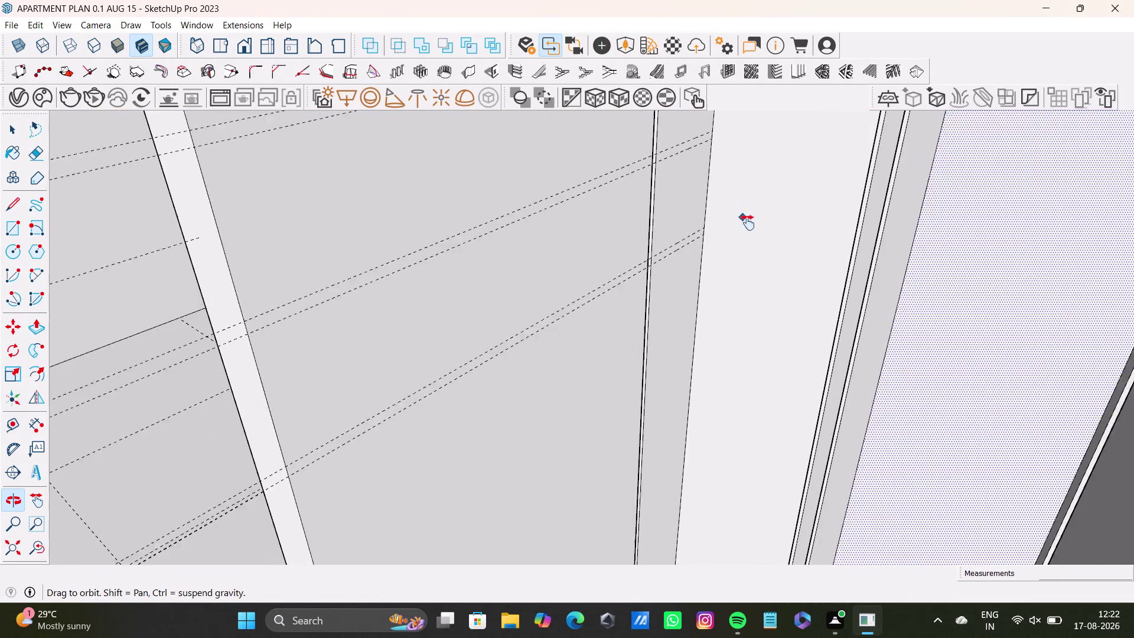
middle_drag(747, 222, 747, 222)
scroll(down, 3)
Frame the left cabinet's inner side wall with its top guide in view.
middle_drag(474, 458, 694, 511)
middle_drag(189, 444, 385, 467)
scroll(down, 3)
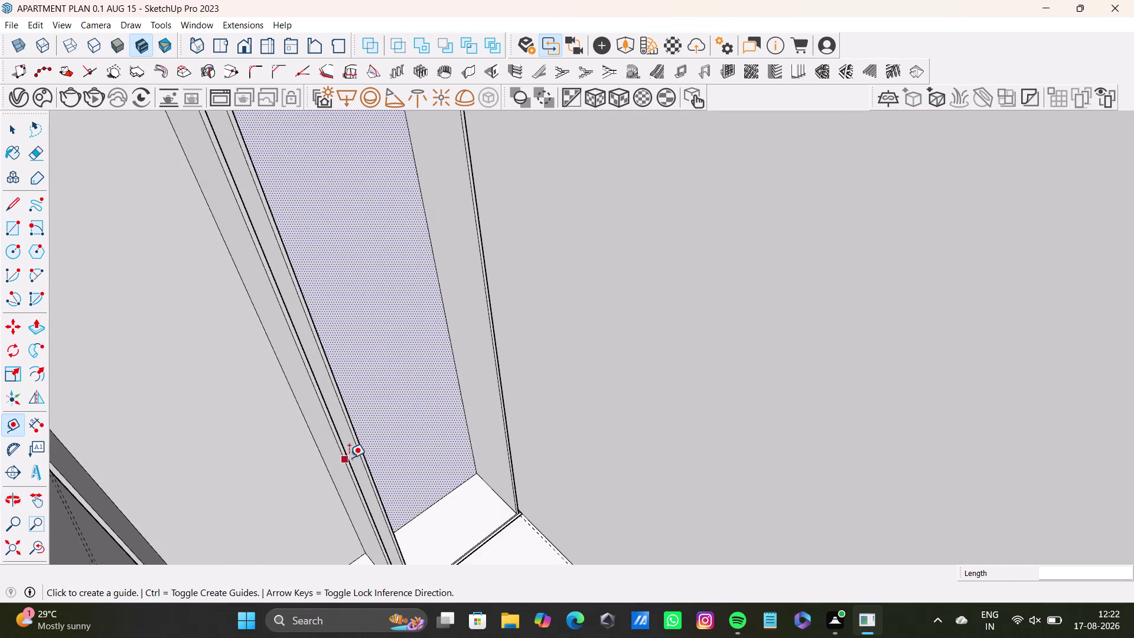
scroll(down, 3)
middle_drag(351, 457, 468, 473)
middle_drag(531, 508, 351, 552)
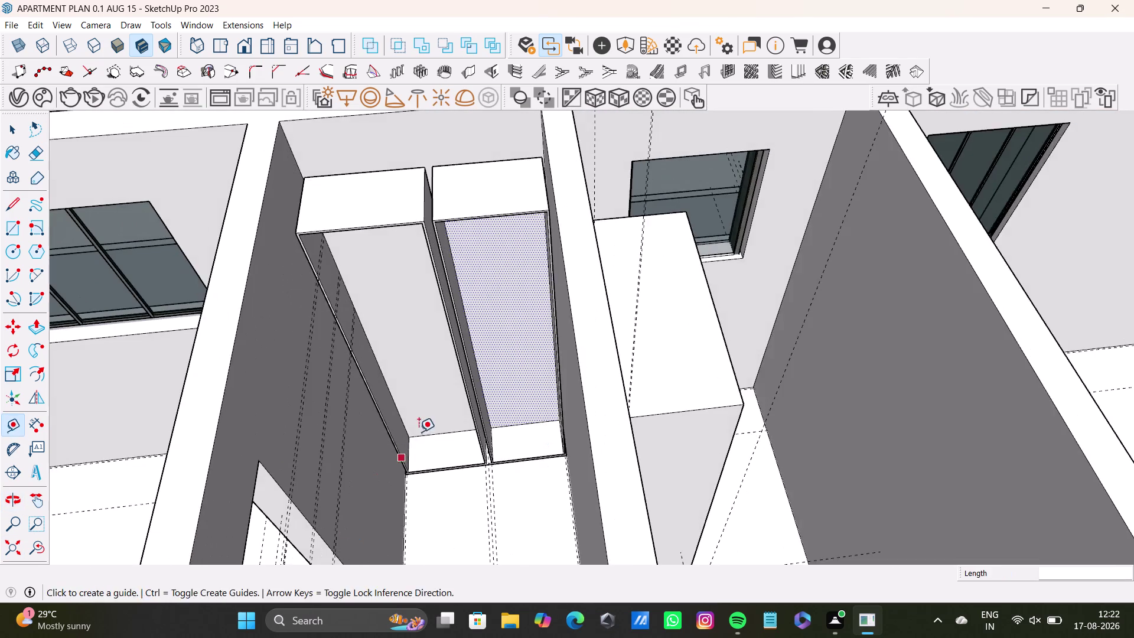
middle_drag(420, 429, 446, 405)
scroll(up, 3)
middle_drag(433, 349, 303, 358)
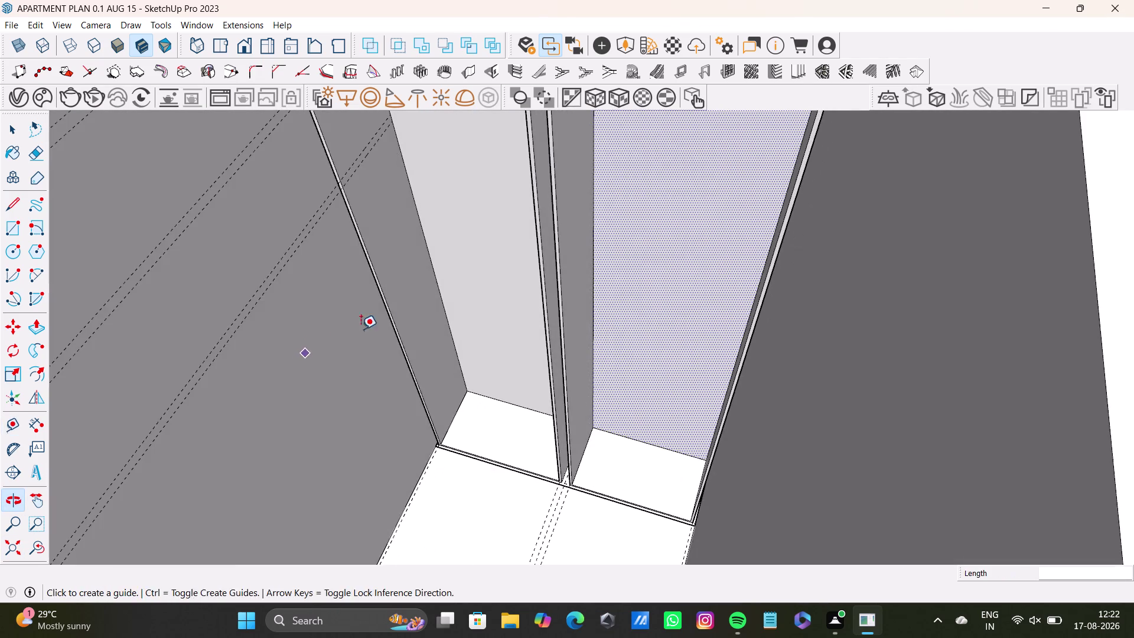
middle_drag(374, 320, 420, 442)
middle_drag(456, 431, 363, 401)
middle_drag(391, 366, 485, 447)
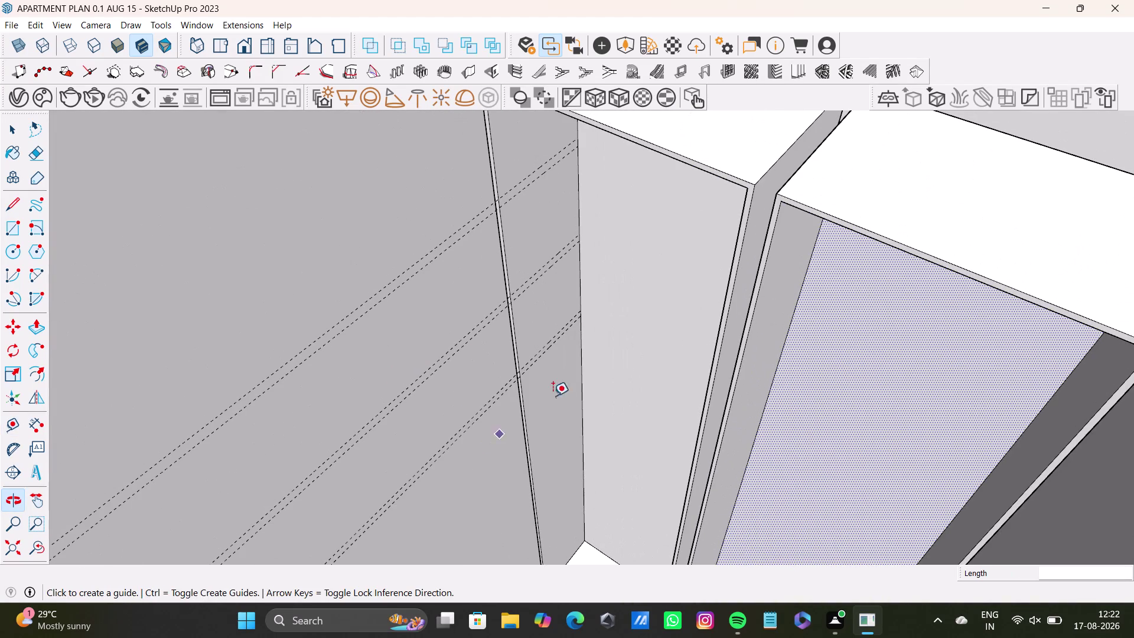
scroll(up, 3)
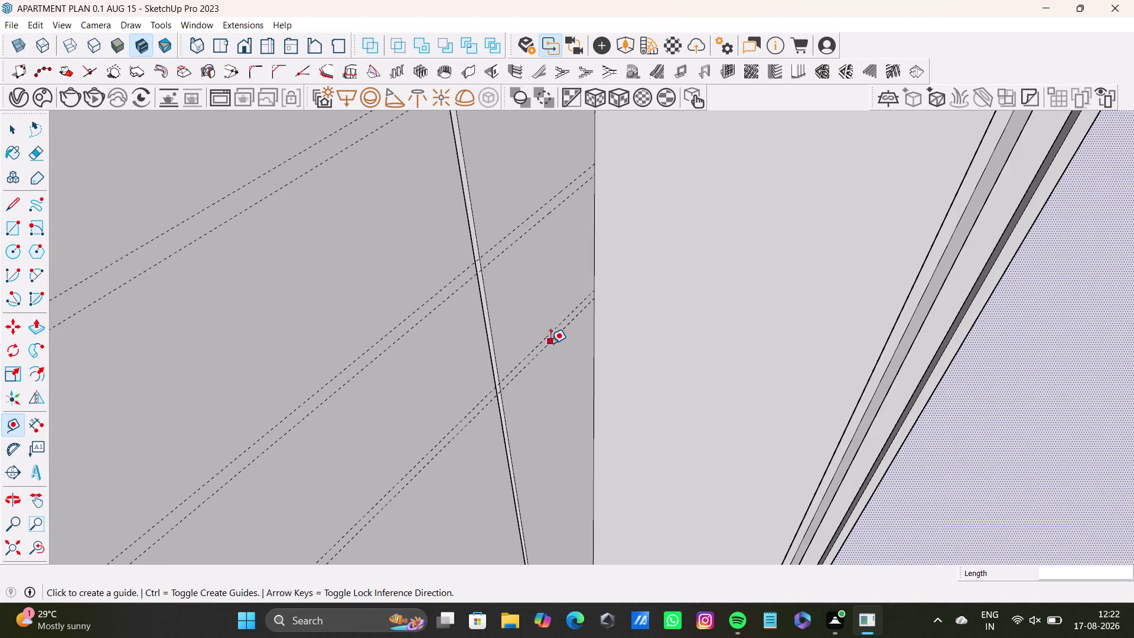
scroll(up, 3)
middle_drag(555, 354, 522, 156)
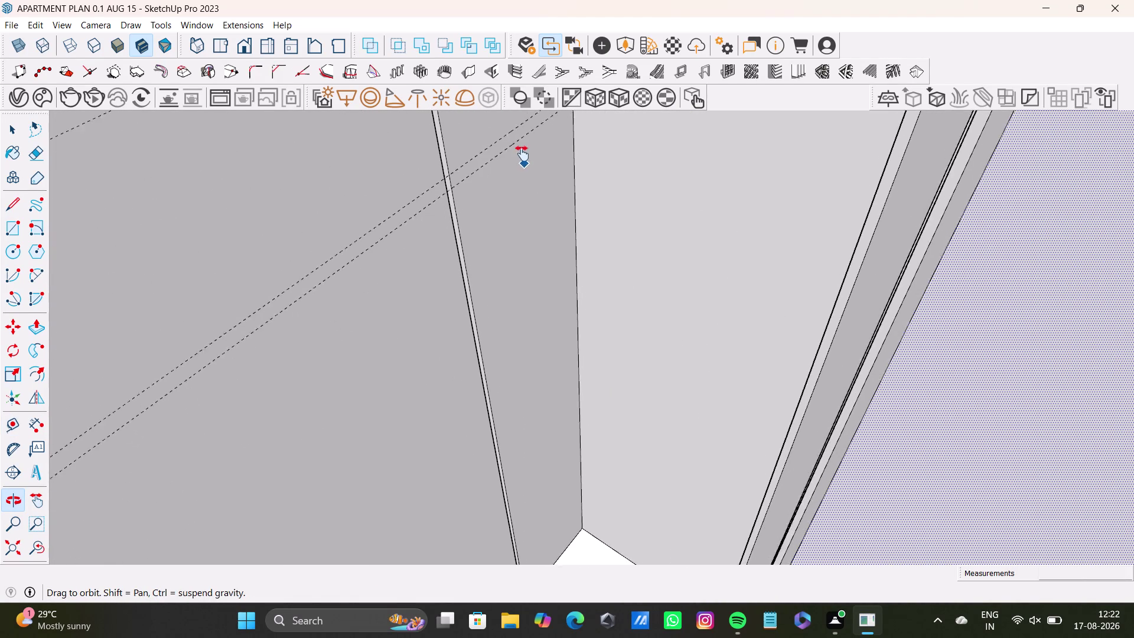
middle_drag(523, 156, 520, 148)
Add a guide 1' below the existing guide, then another 1" below it.
click(500, 132)
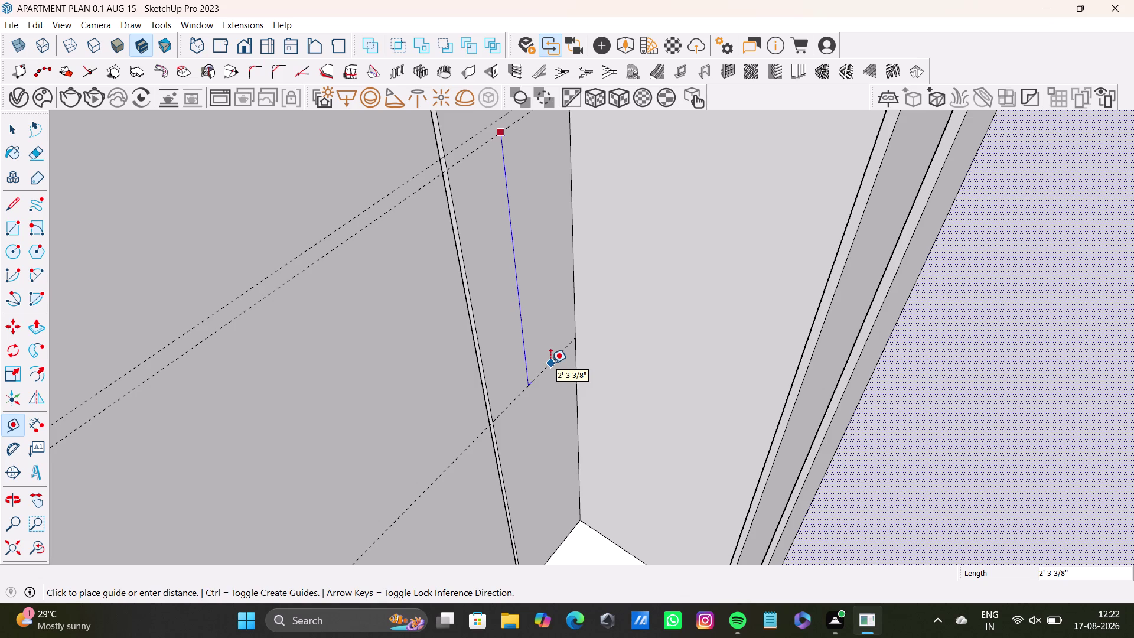
text(1')
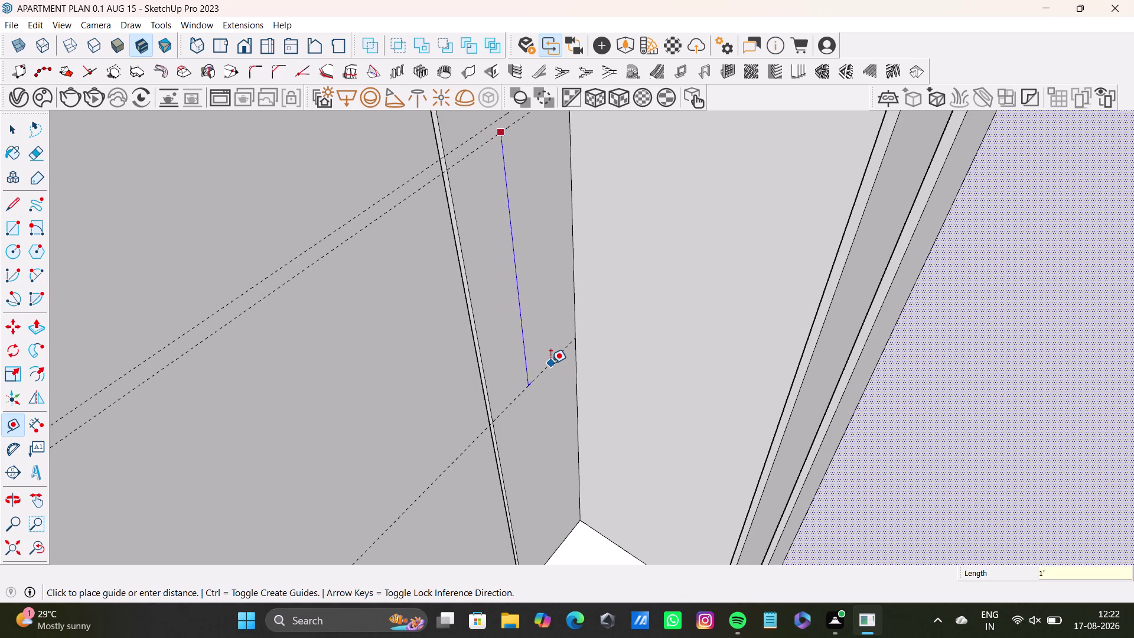
key(Return)
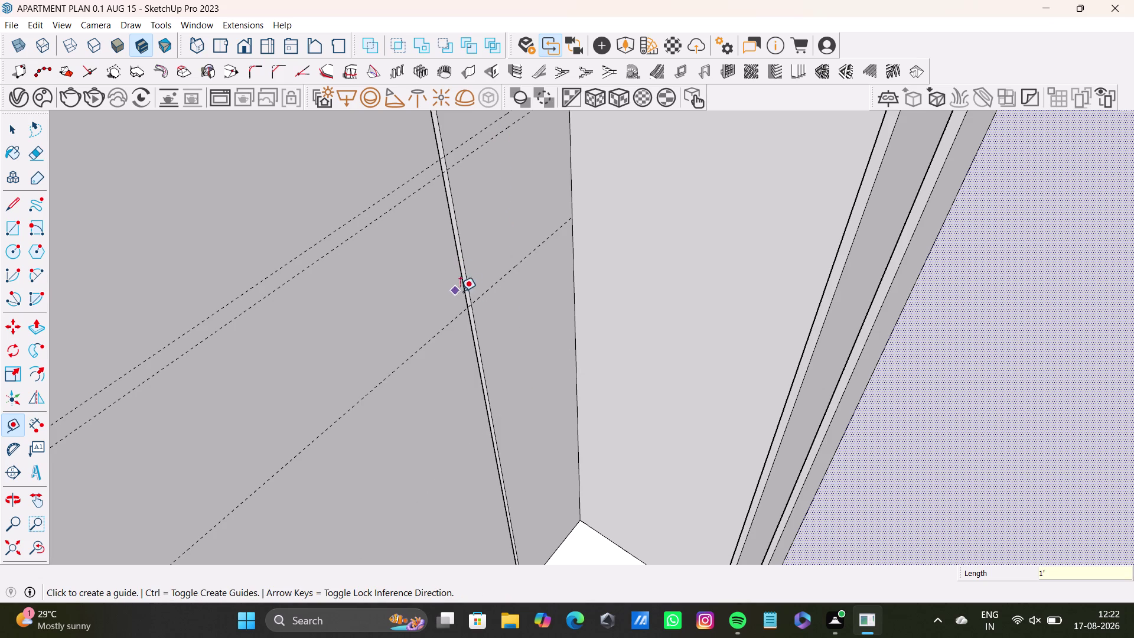
click(517, 261)
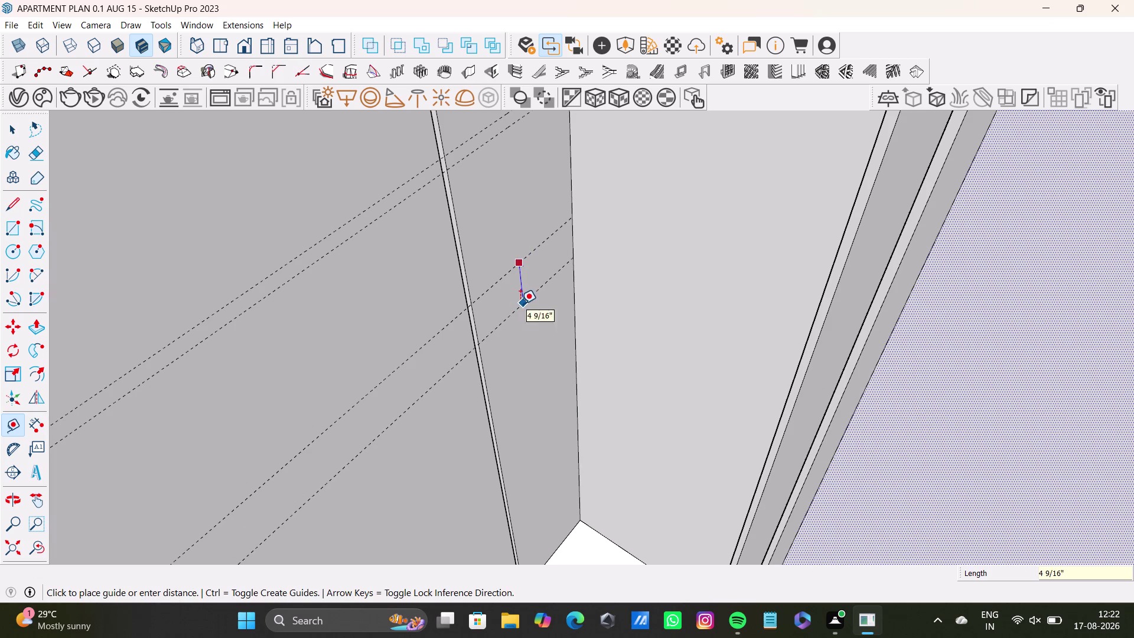
key(1)
key(shift+quotedbl)
key(Return)
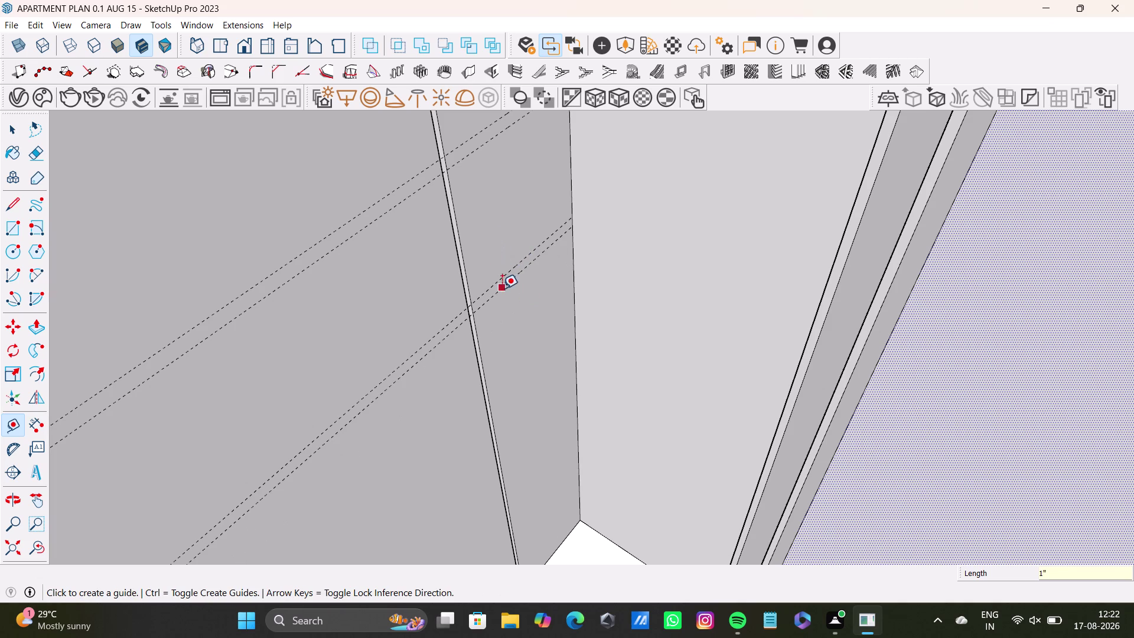
Add the next guide pair further down the wall: 1' then 1".
scroll(up, 3)
middle_drag(517, 288, 507, 209)
click(505, 199)
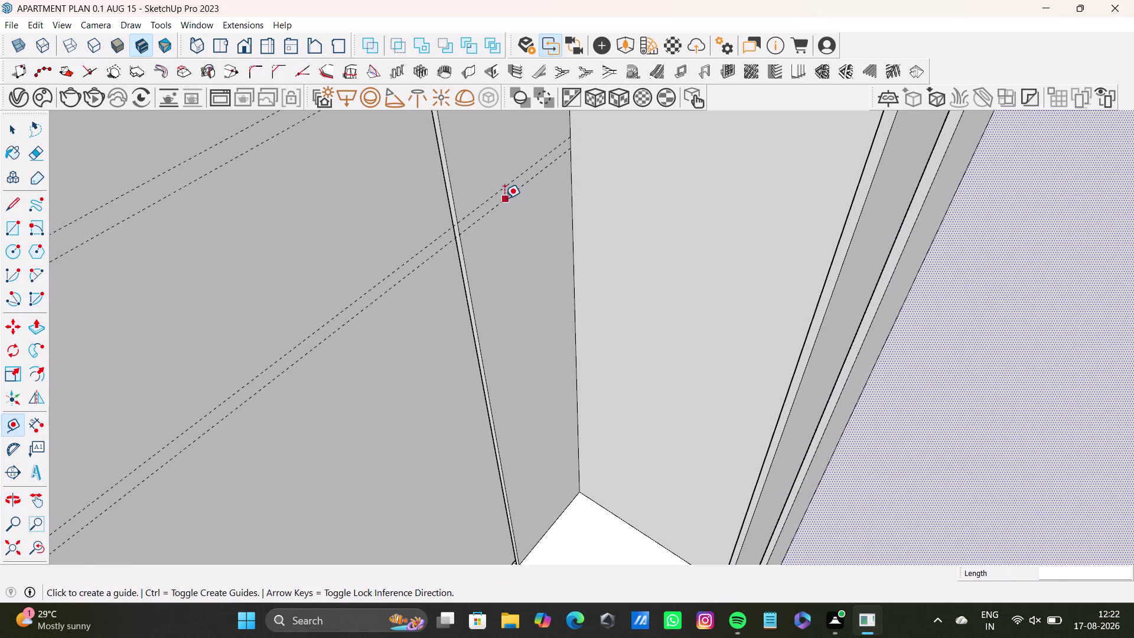
text(1')
key(Return)
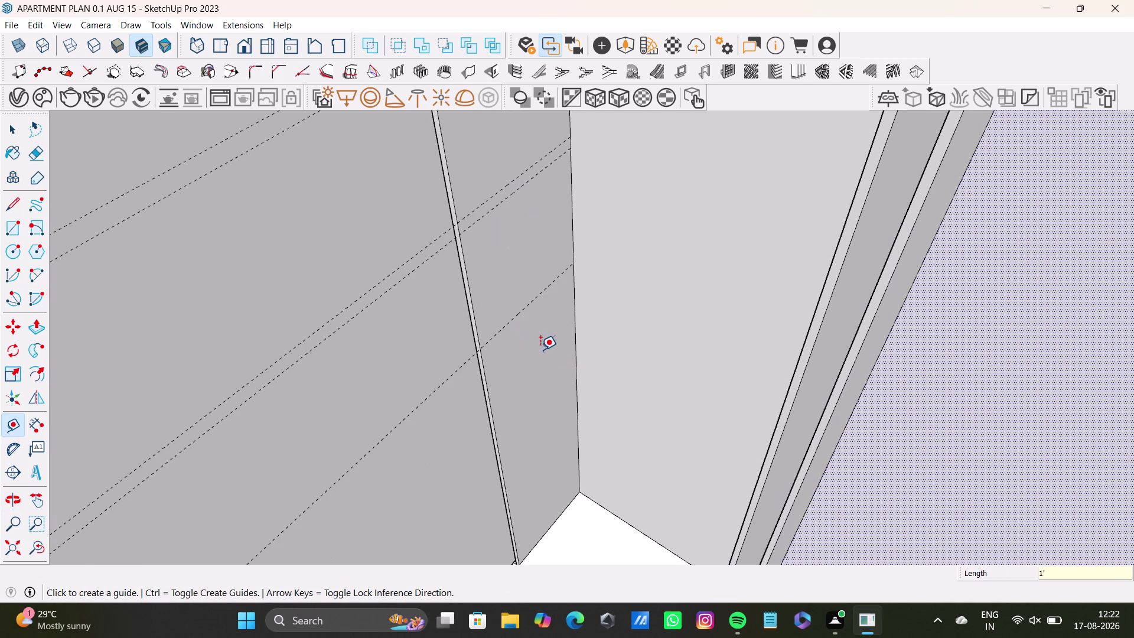
click(525, 302)
key(1)
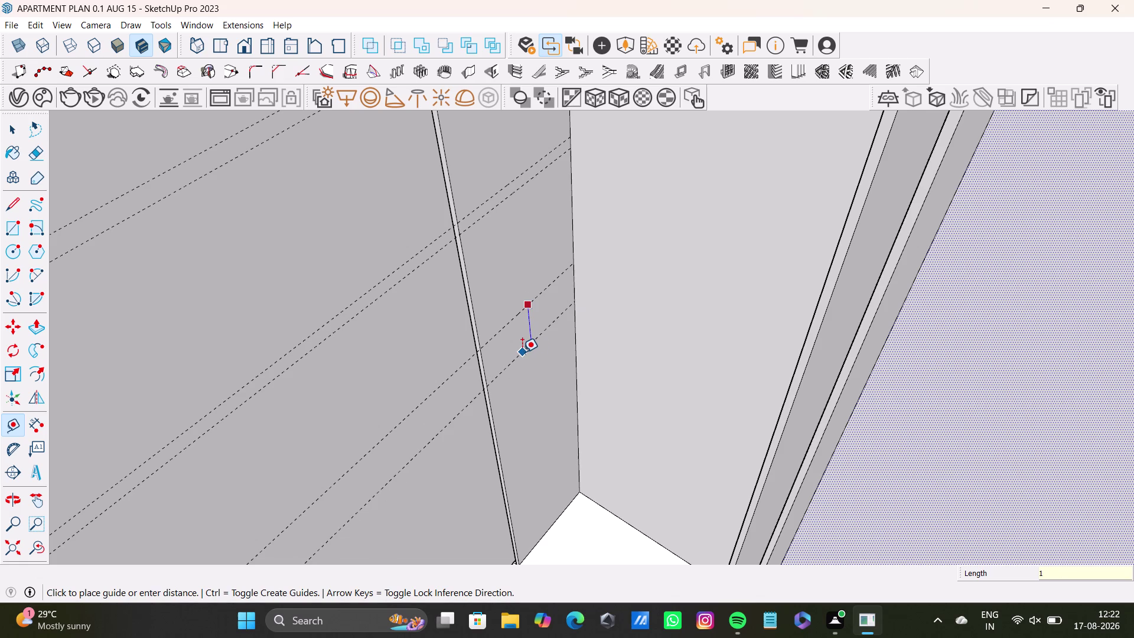
key(shift+quotedbl)
key(Return)
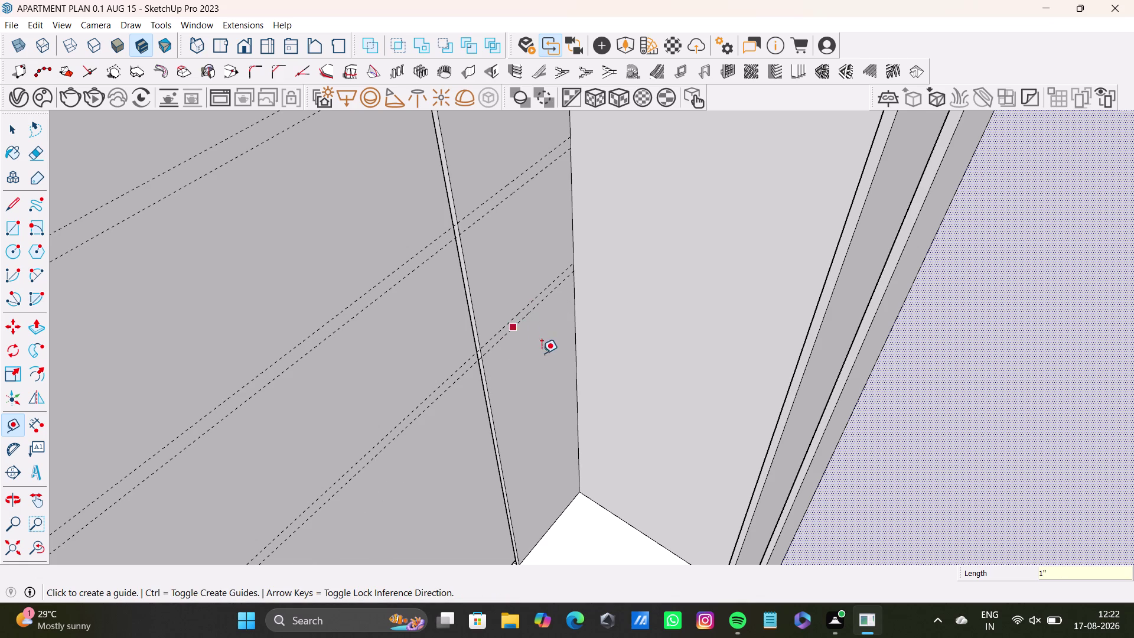
Start measuring another guide from an existing guide line.
middle_drag(545, 362, 533, 263)
scroll(up, 3)
click(518, 193)
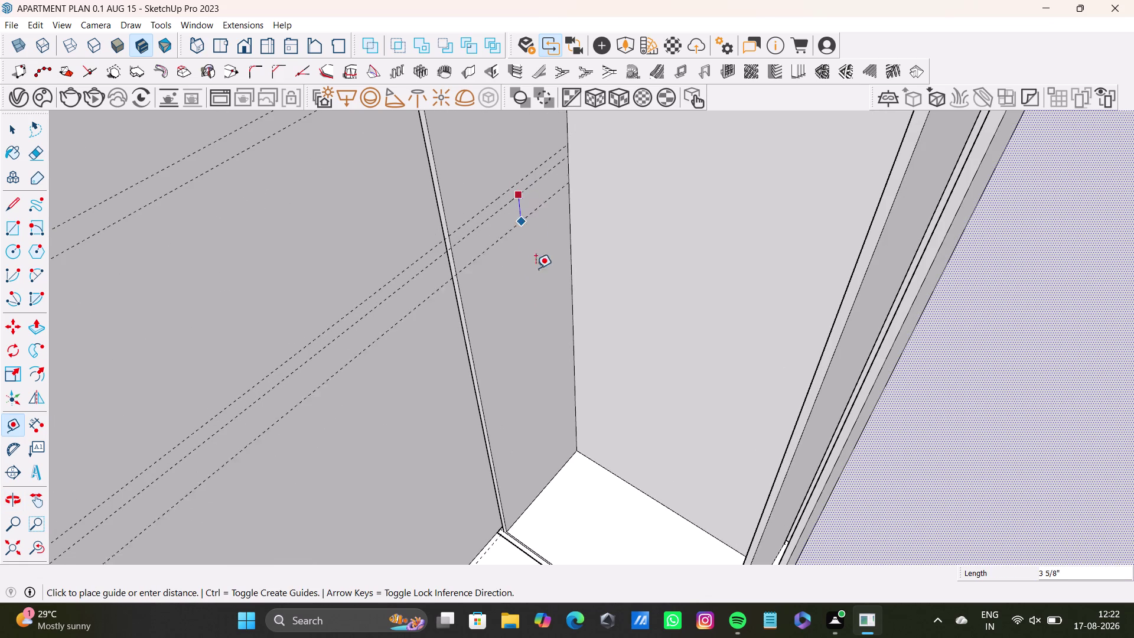